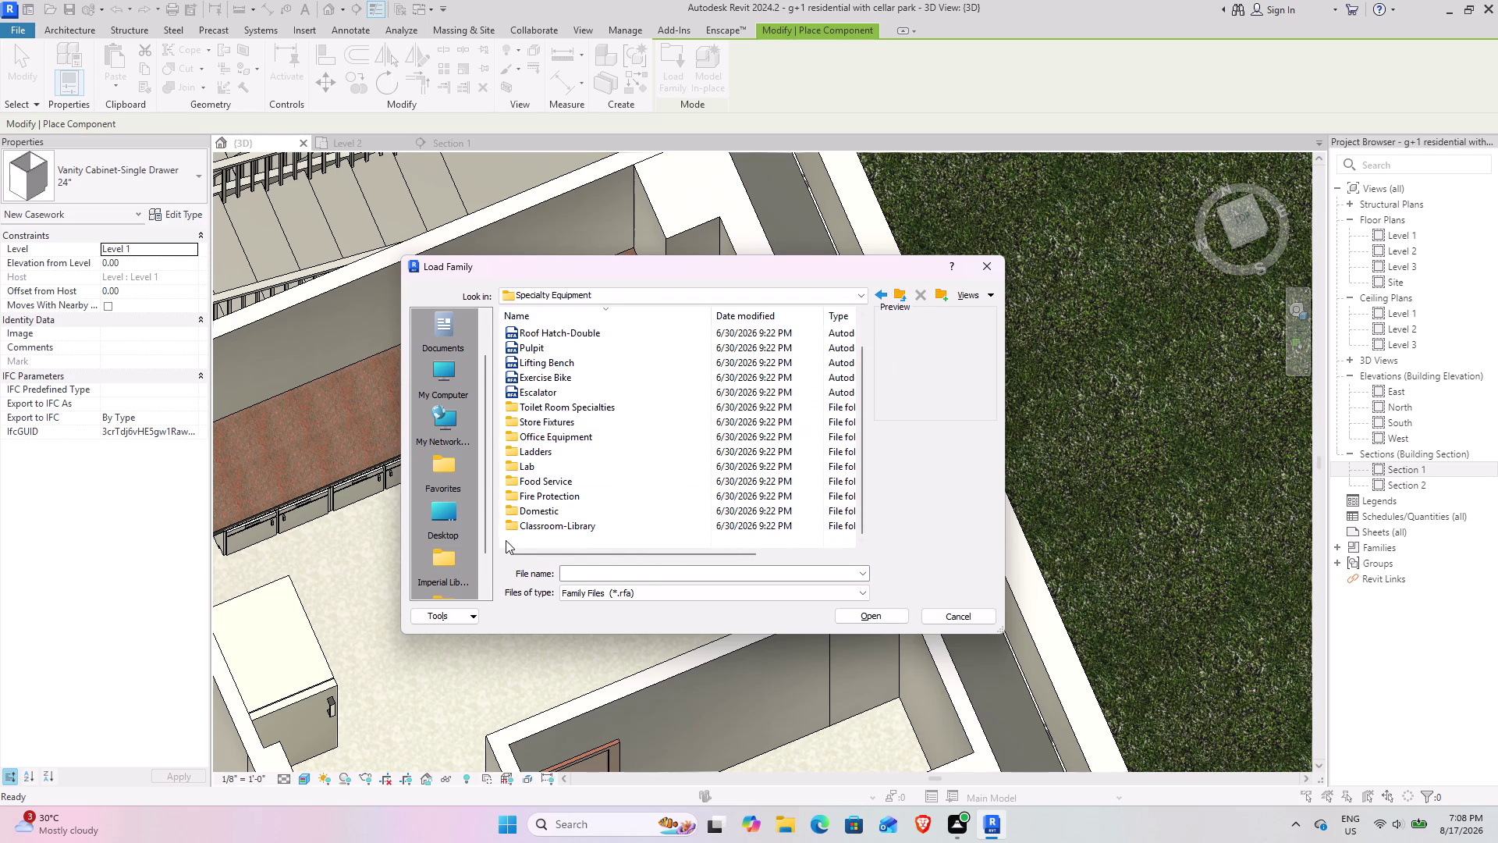
Browse the Domestic folder, then back out to the US library and open Casework.
double_click(552, 511)
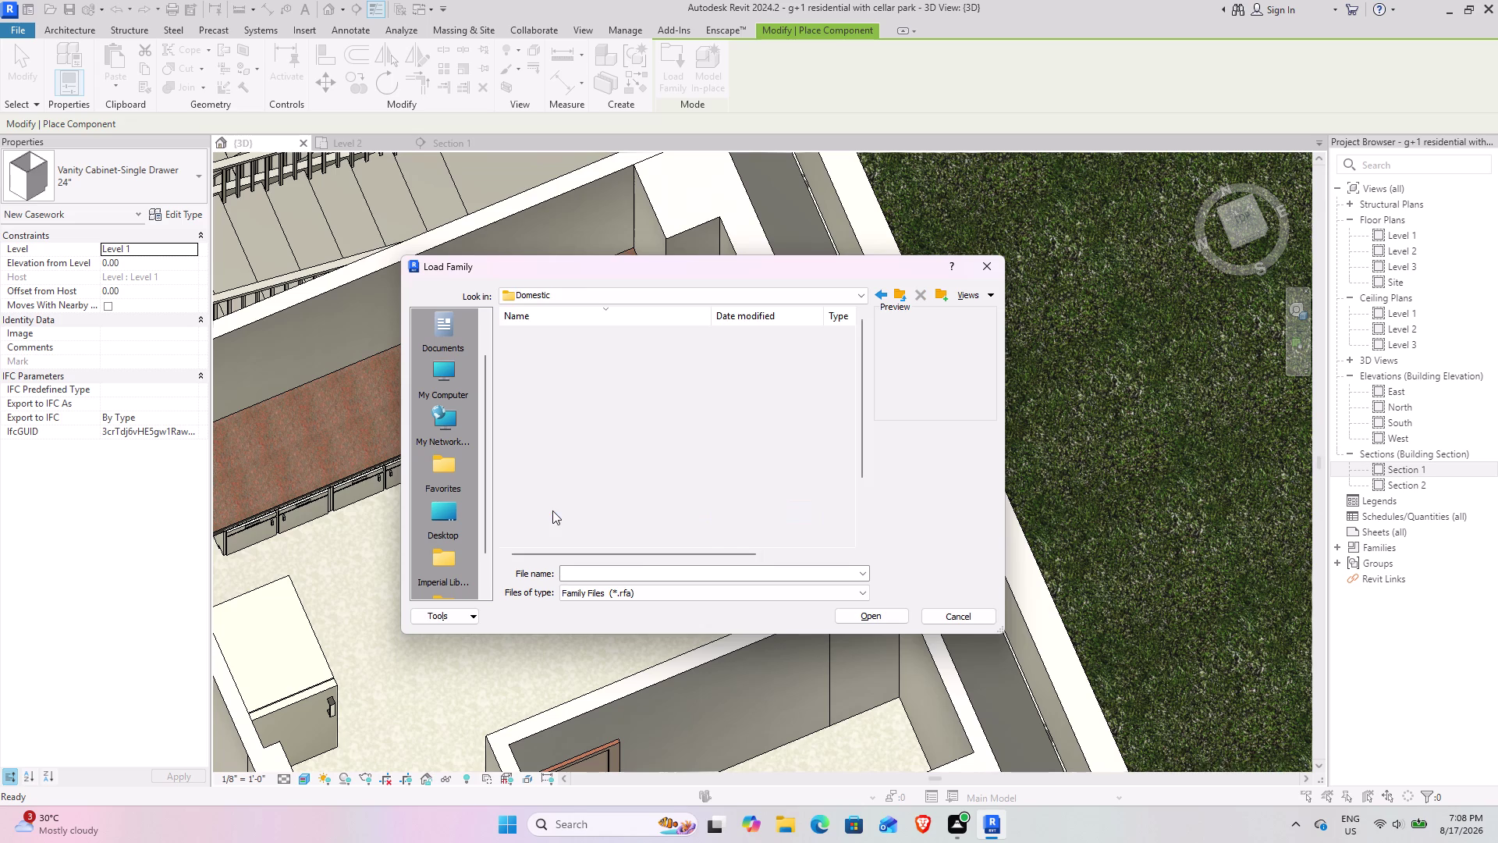
scroll(up, 3)
scroll(up, 3)
scroll(up, 3)
scroll(down, 3)
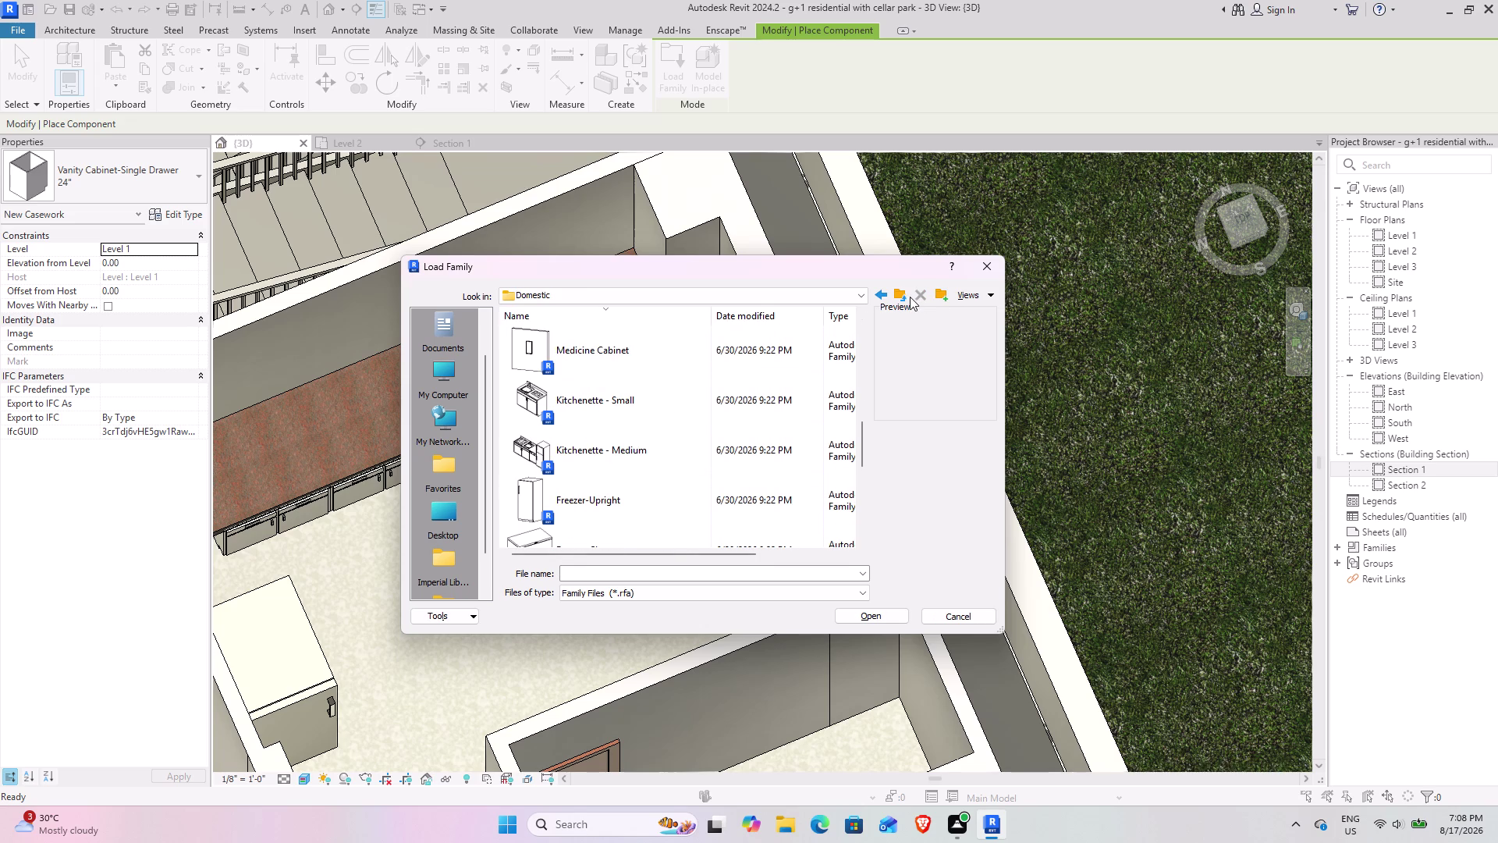
click(904, 294)
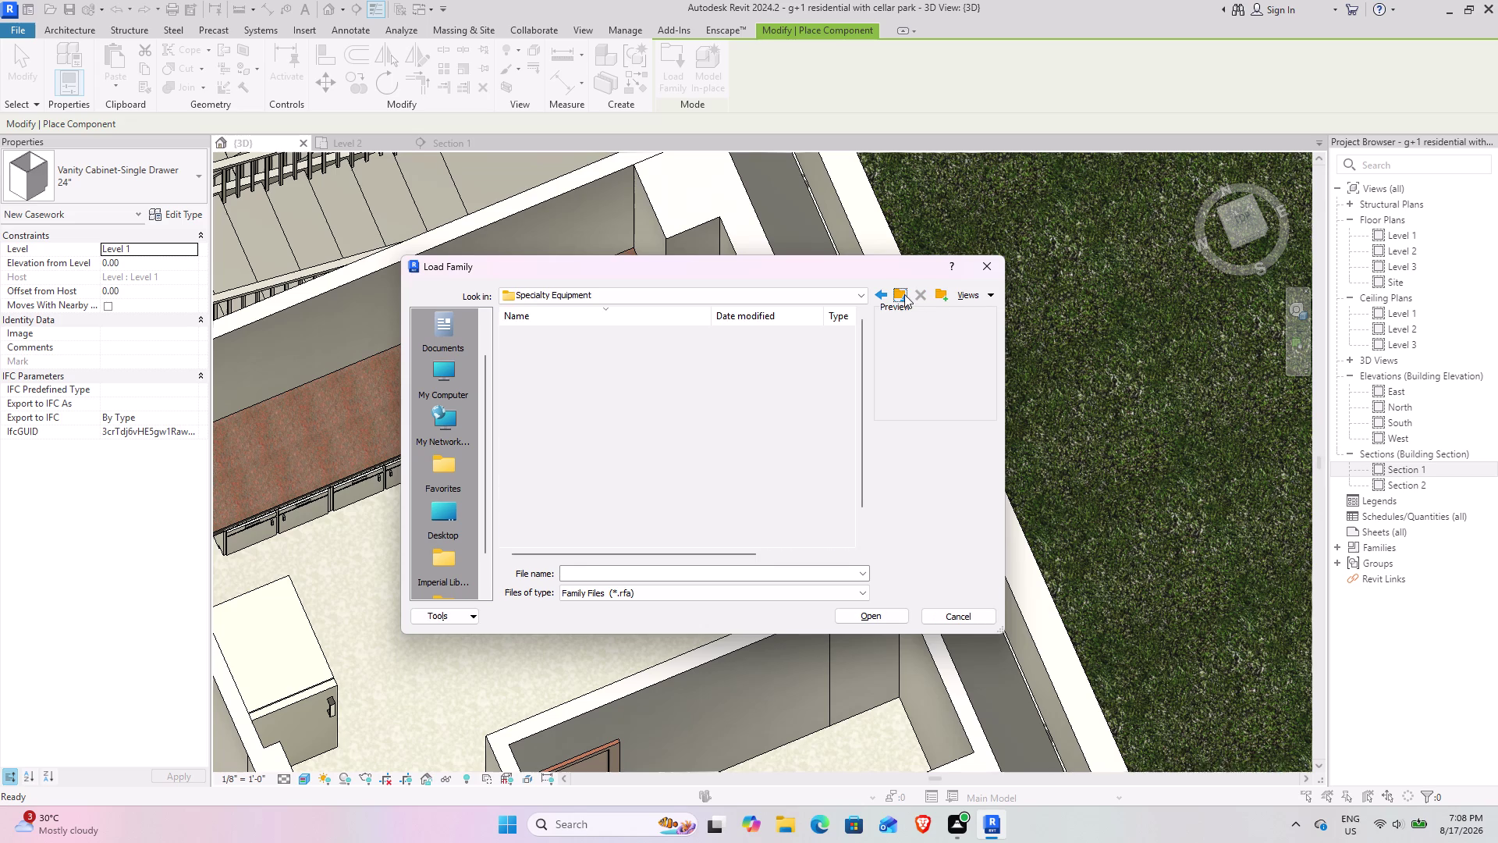
click(904, 295)
scroll(down, 3)
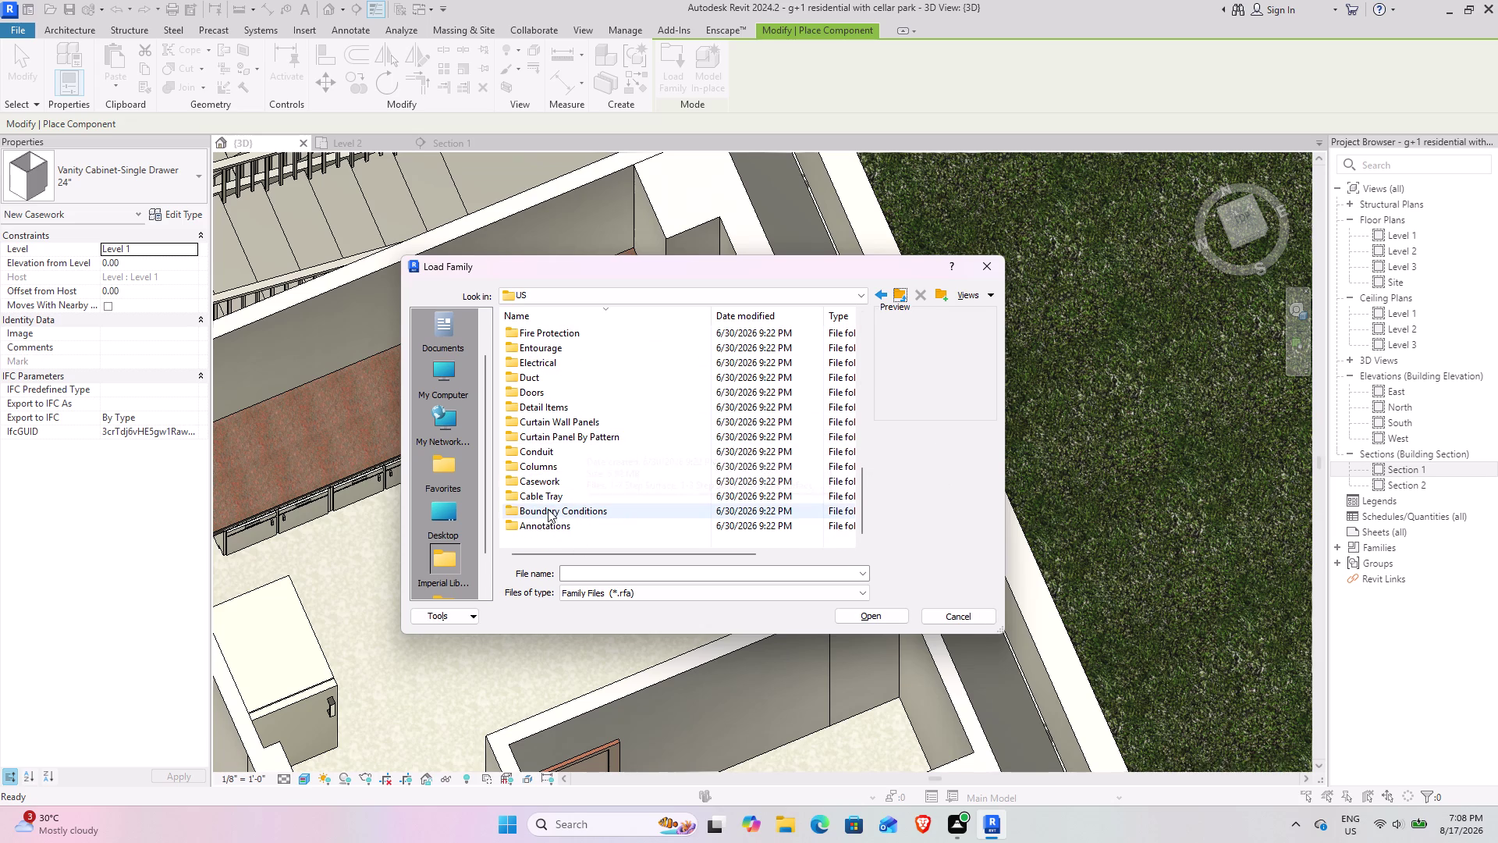
double_click(578, 480)
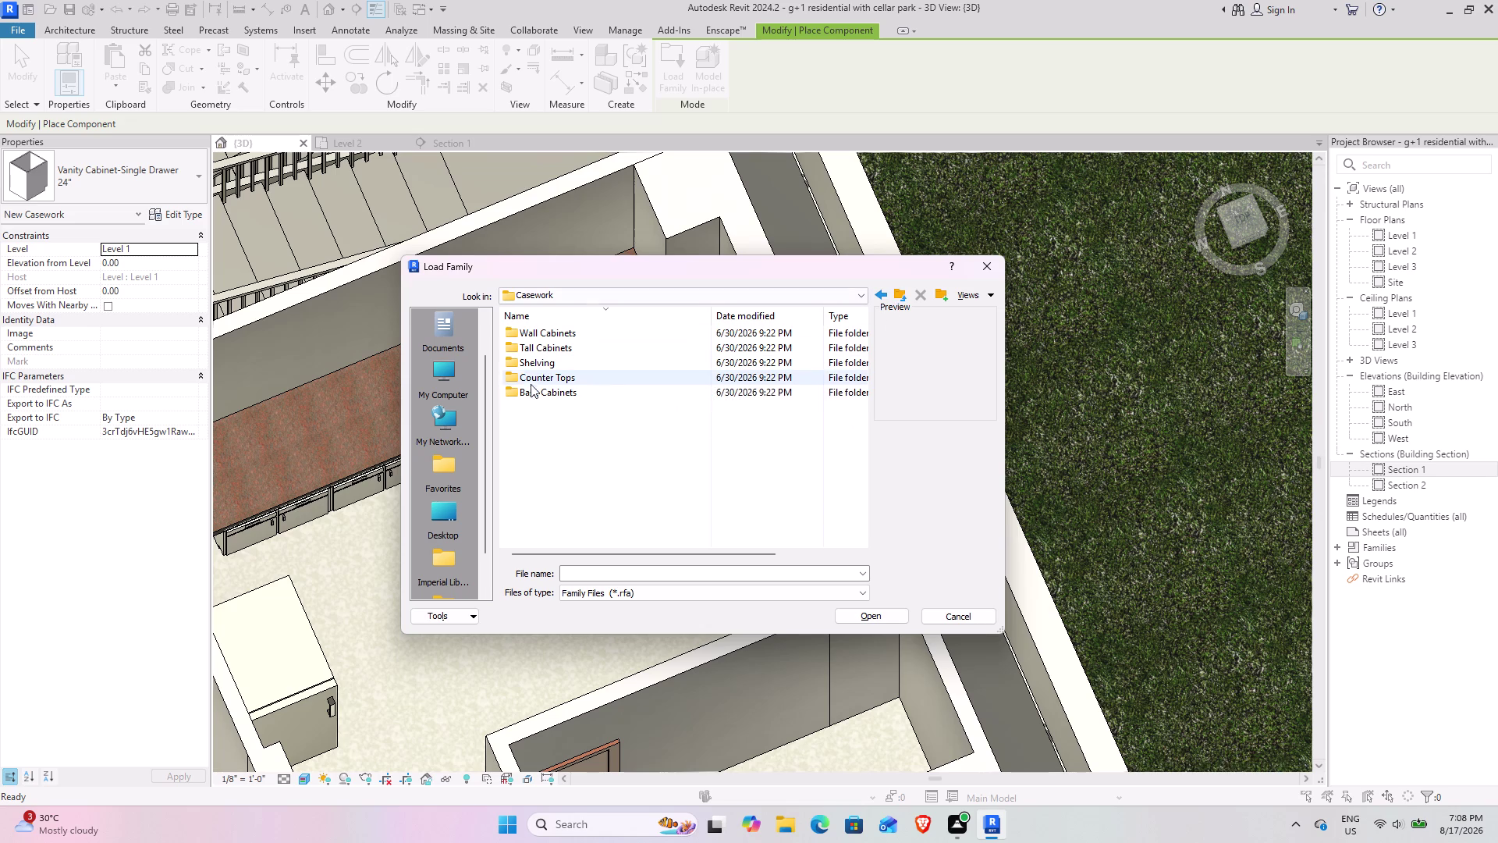
Look through the Counter Tops families and return to the Casework folder.
double_click(576, 382)
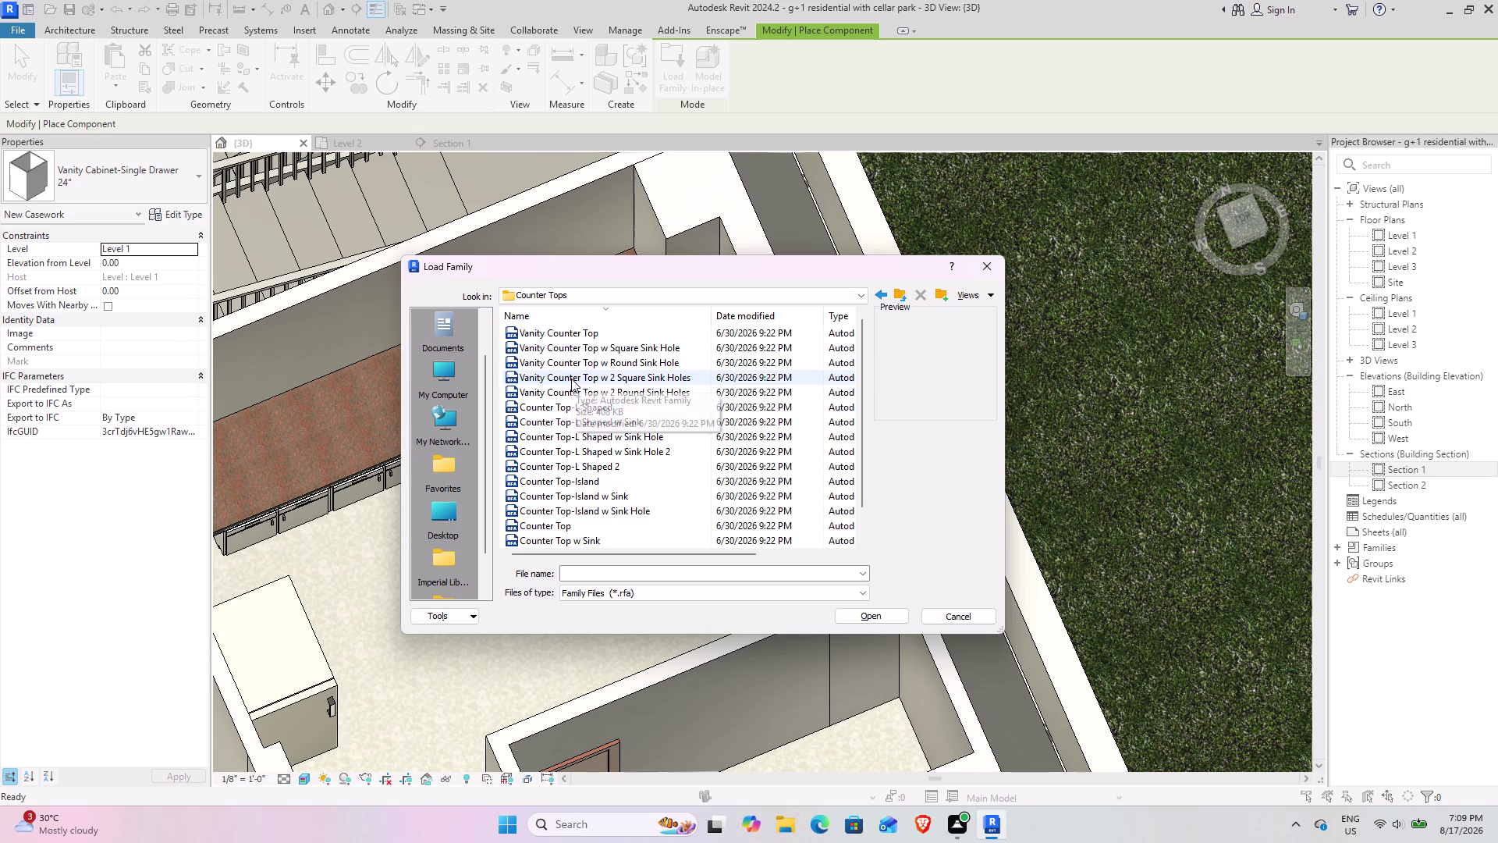
scroll(up, 3)
scroll(up, 3)
scroll(up, 3)
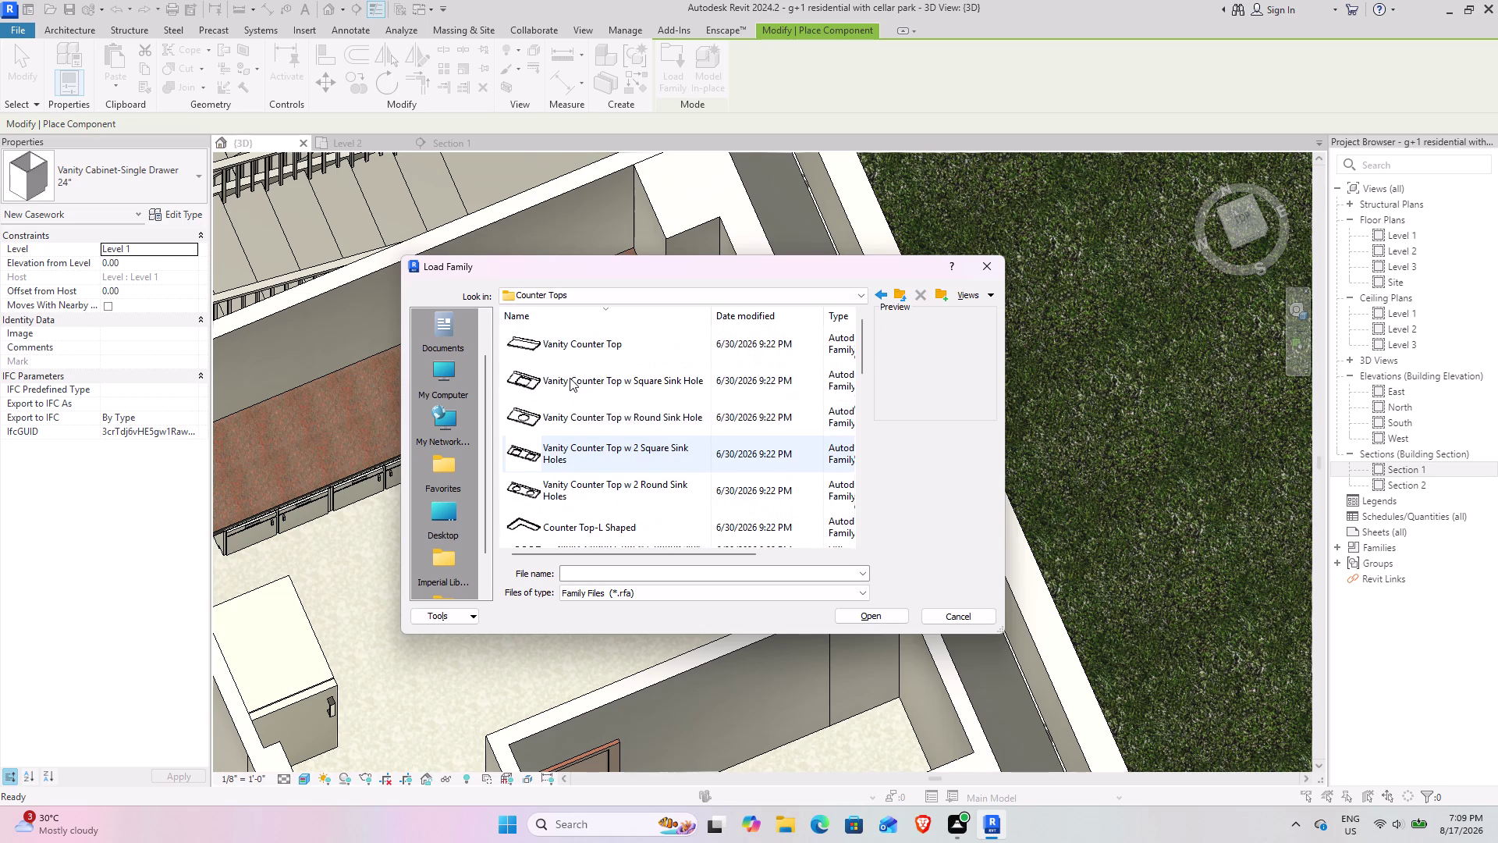
scroll(down, 3)
scroll(down, 3)
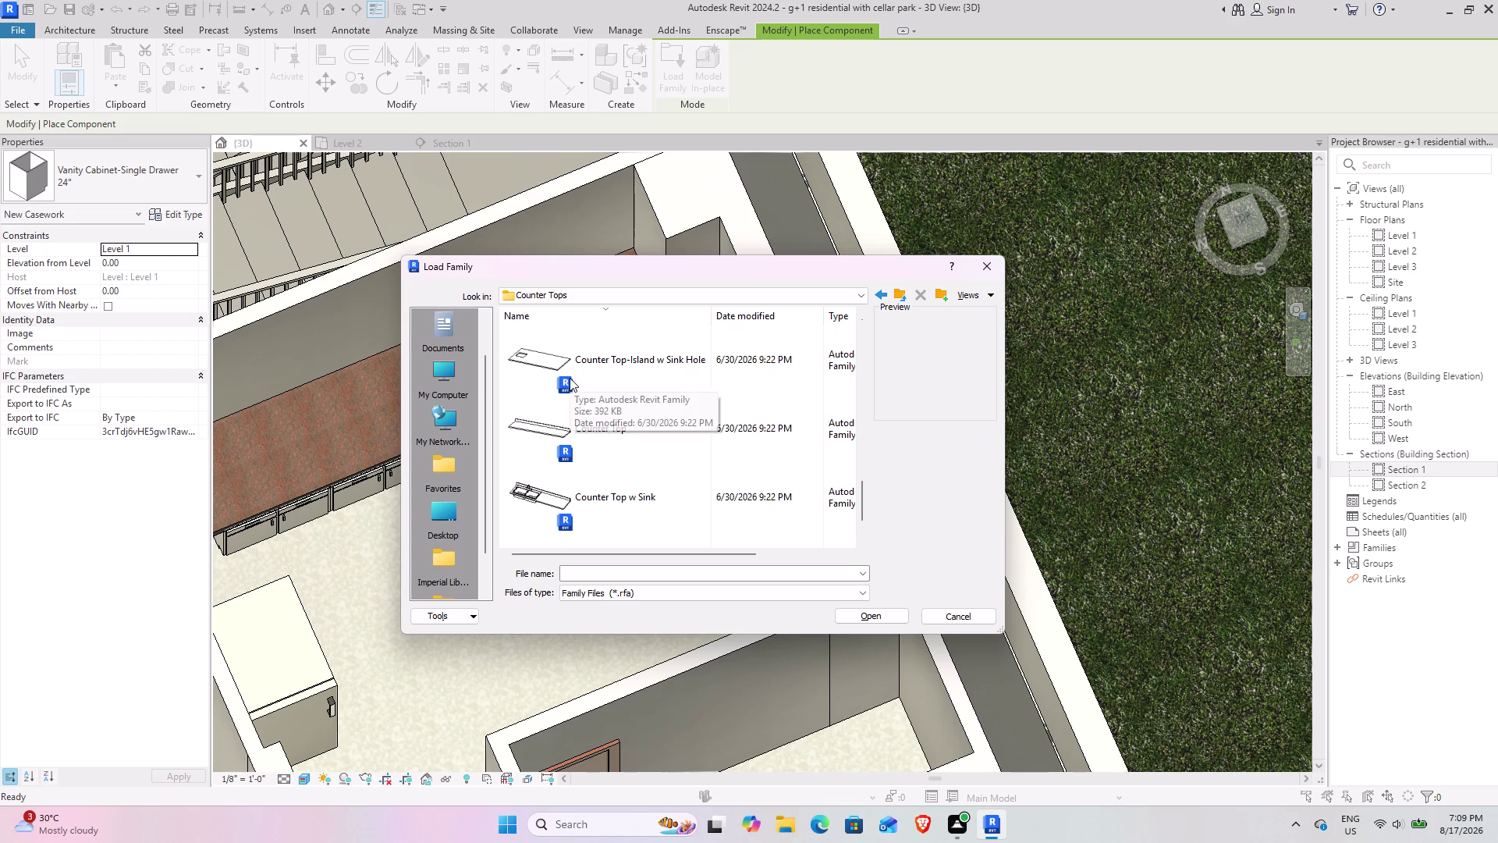
scroll(down, 3)
scroll(down, 3)
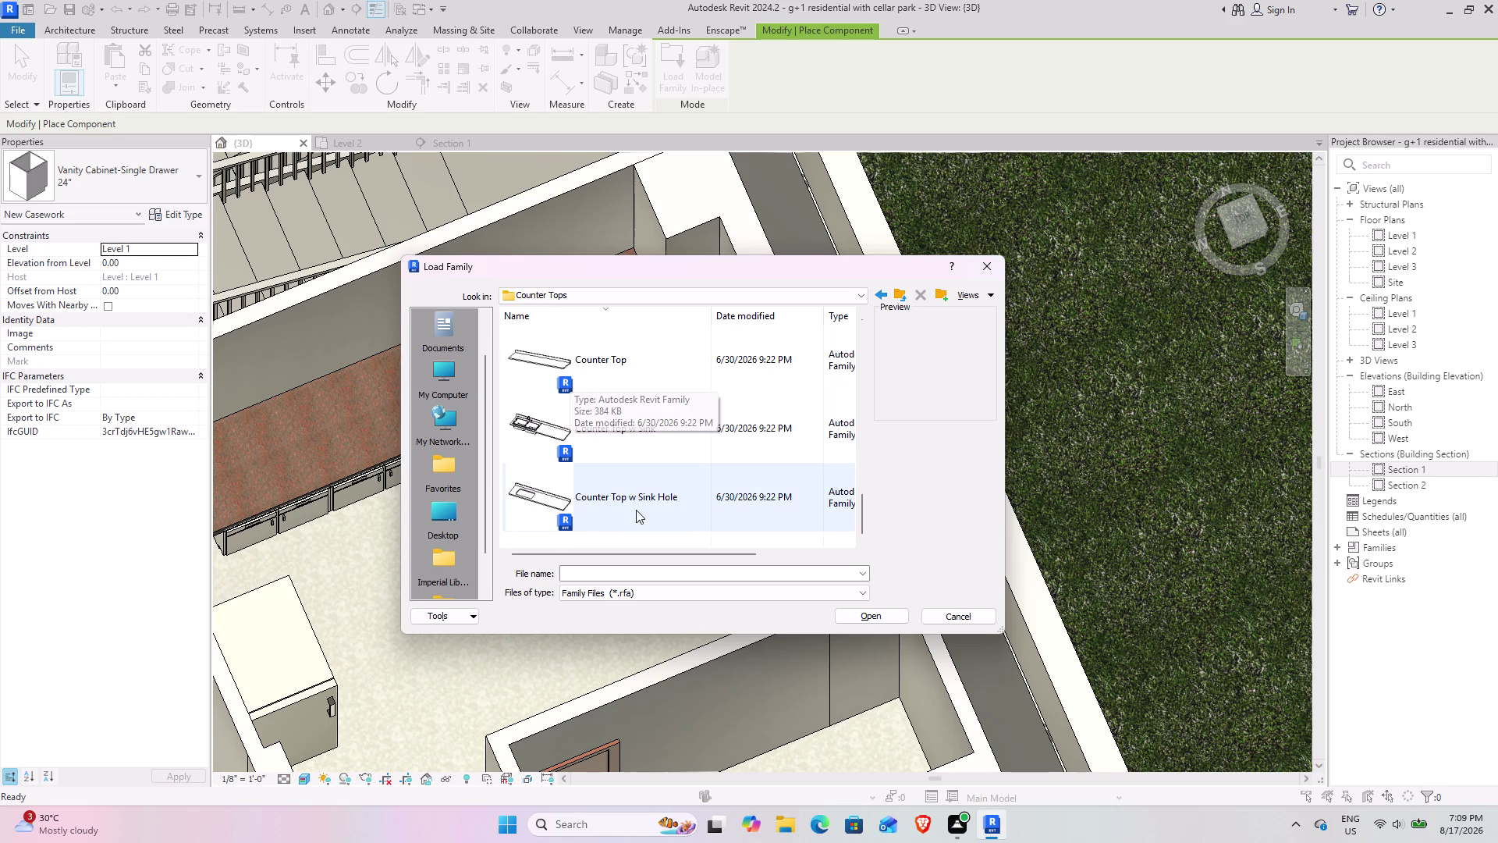
scroll(up, 3)
click(906, 287)
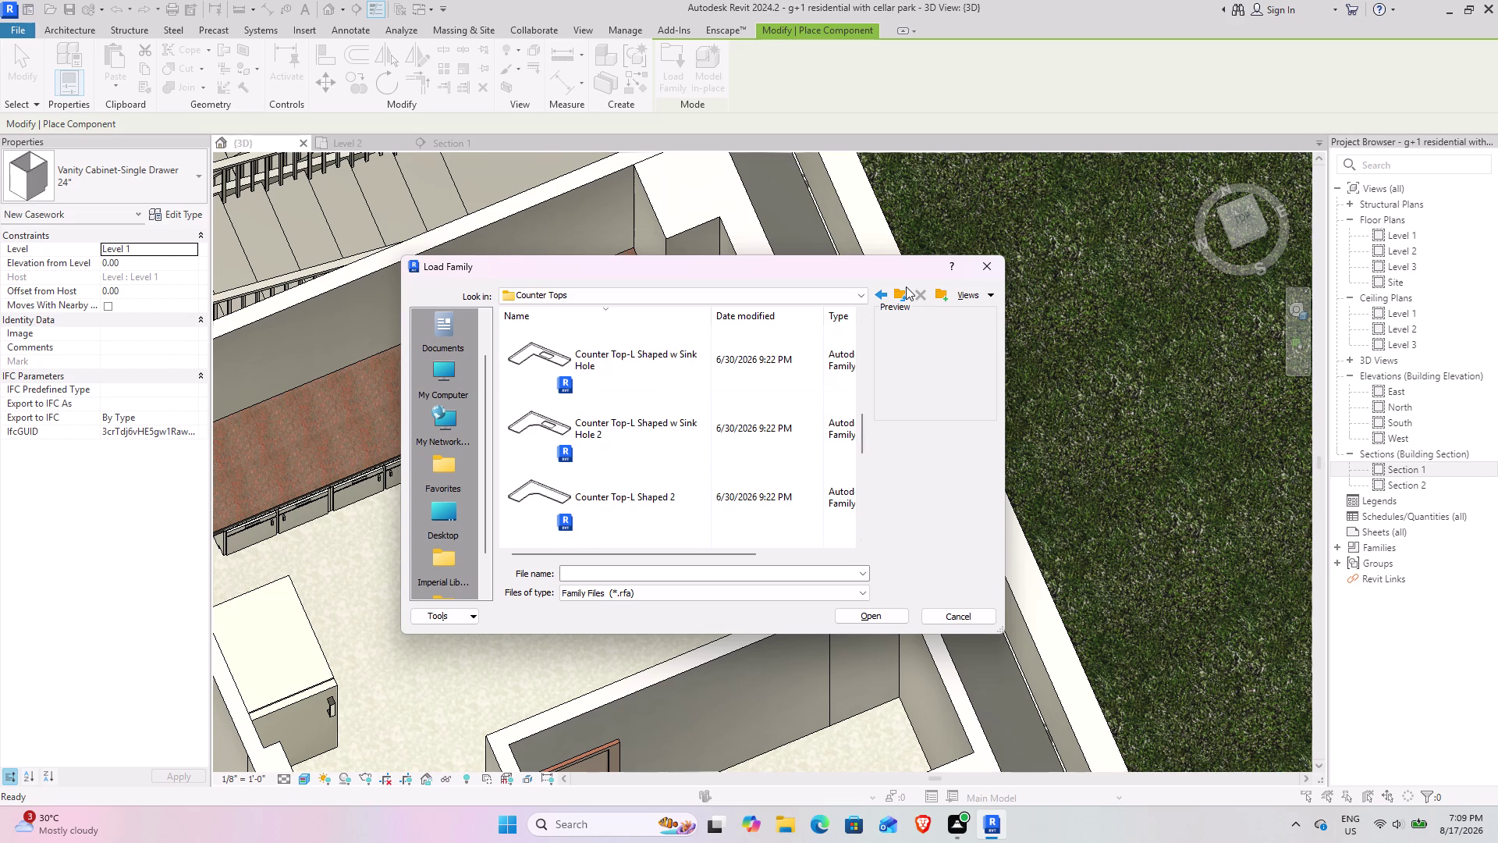
click(895, 291)
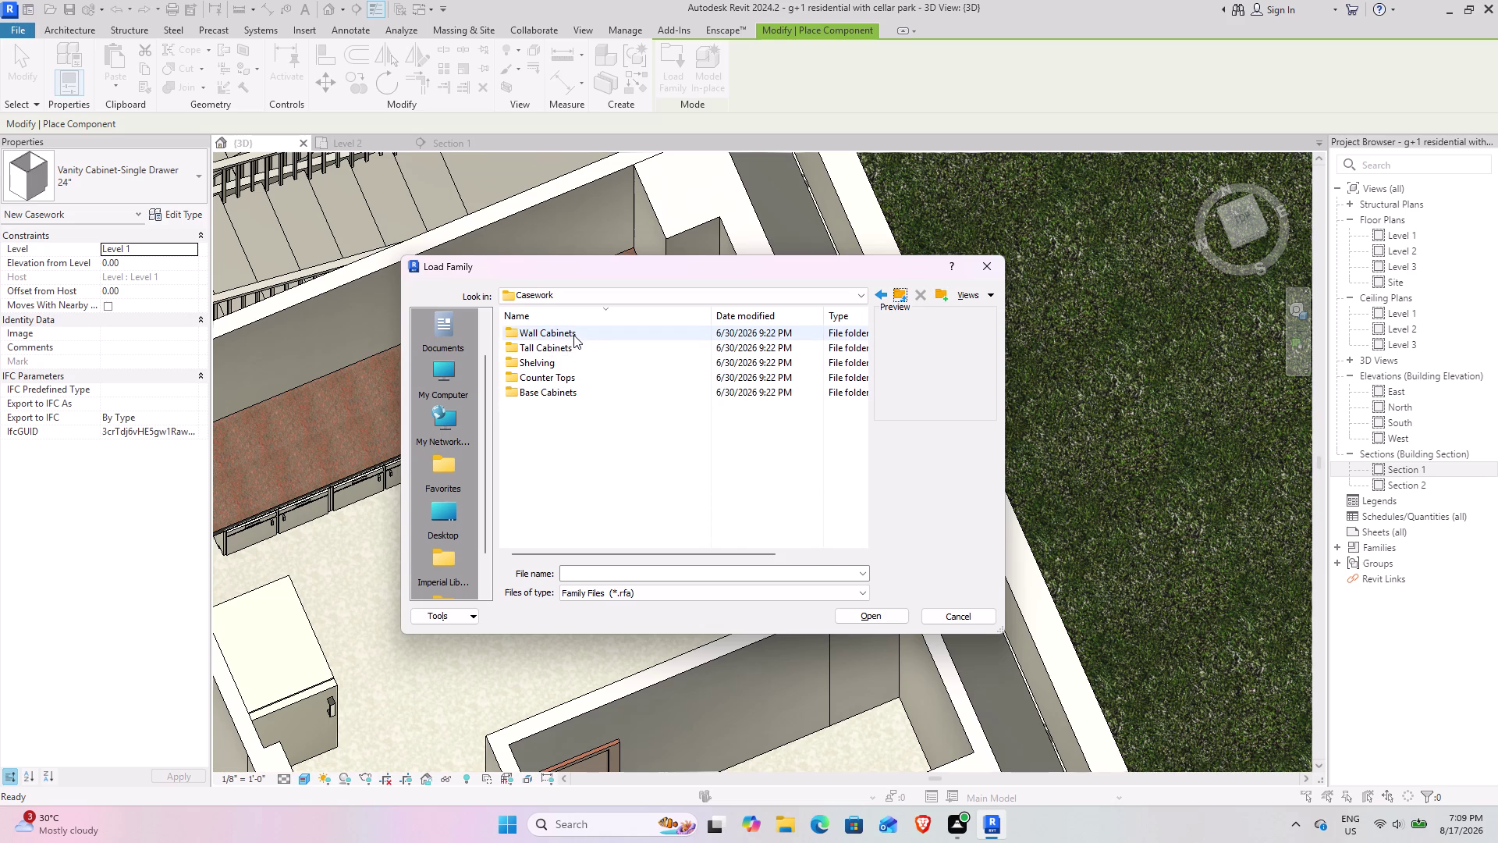
Look through the Tall Cabinets families and return to the Casework folder.
double_click(580, 342)
scroll(up, 3)
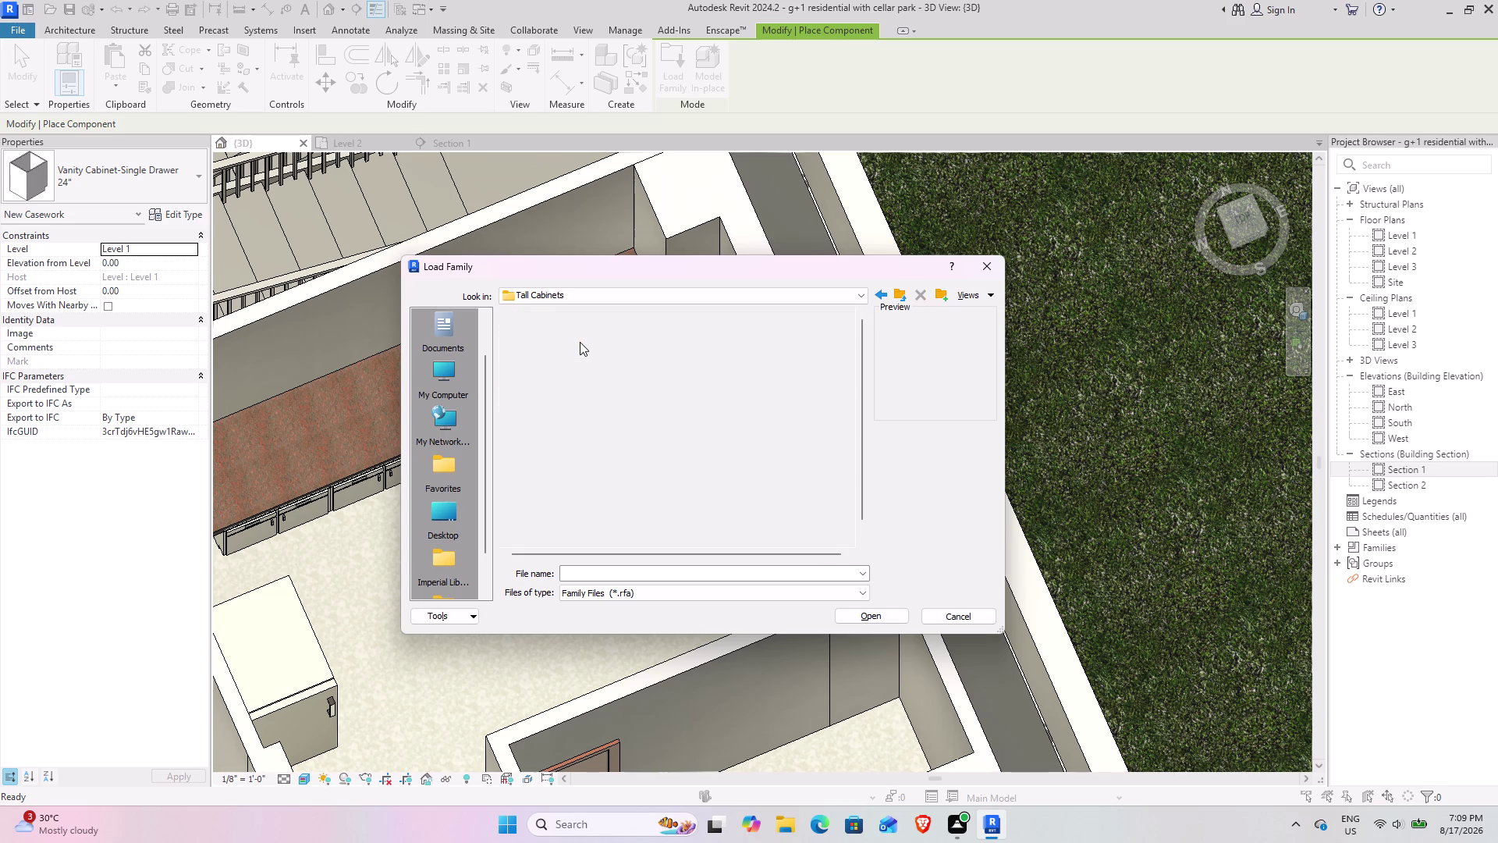
scroll(up, 3)
scroll(down, 3)
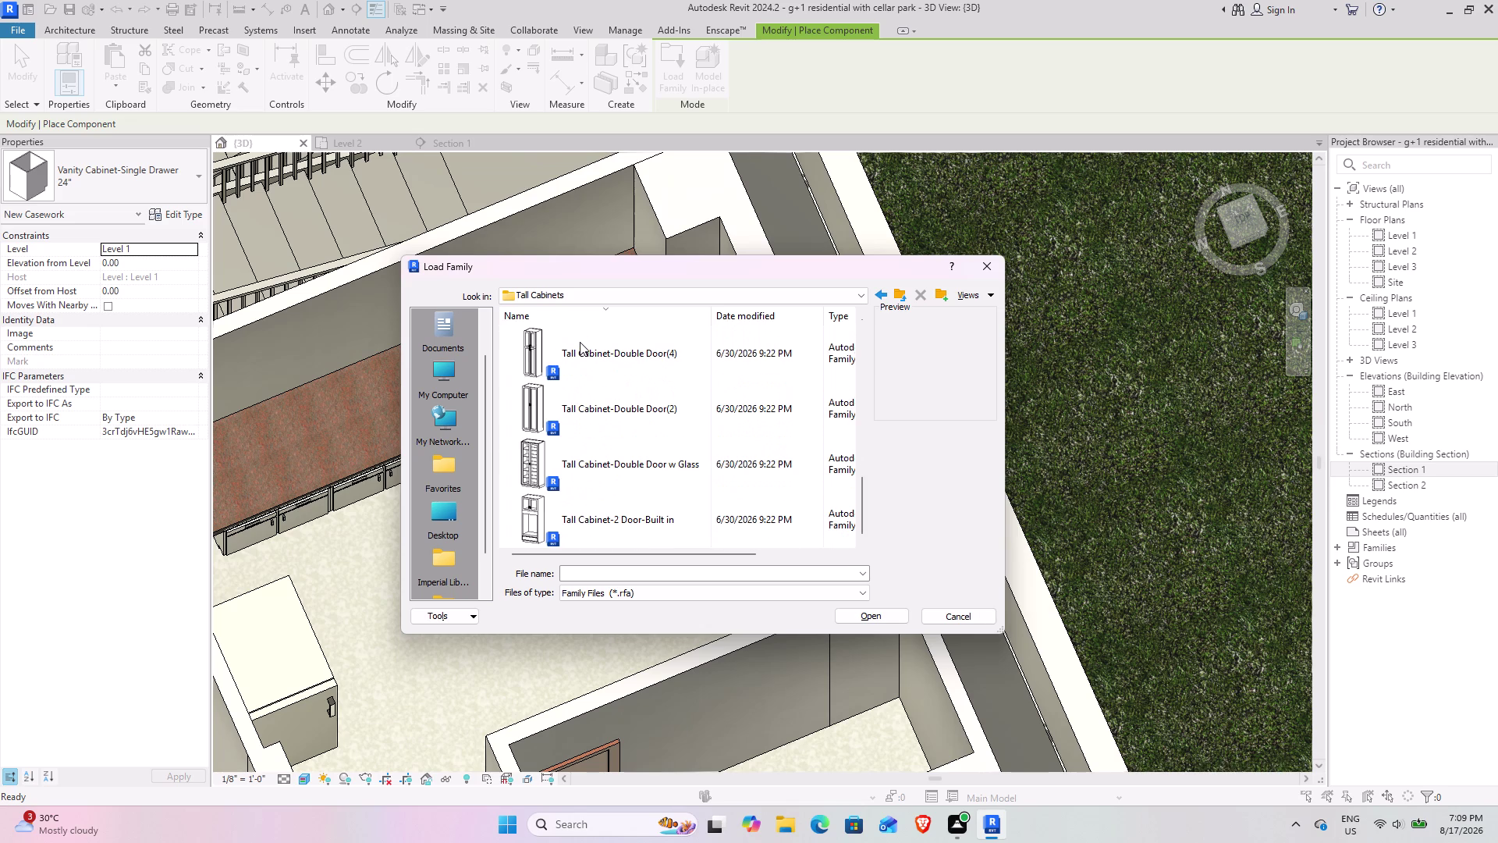
scroll(down, 3)
scroll(down, 3)
click(897, 290)
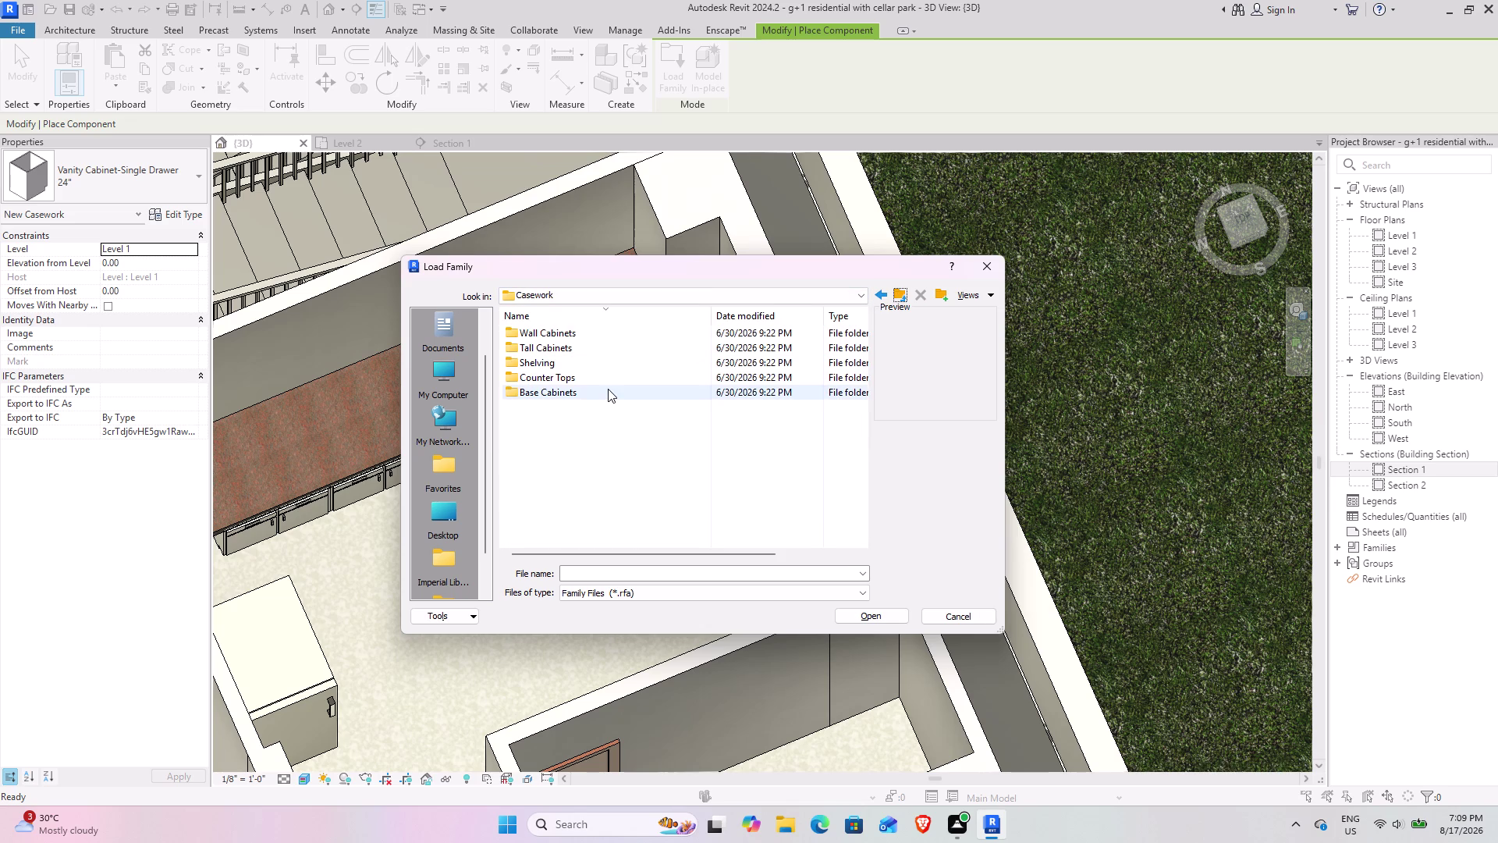
Review the Base Cabinets families and go back to Casework.
double_click(608, 389)
scroll(down, 3)
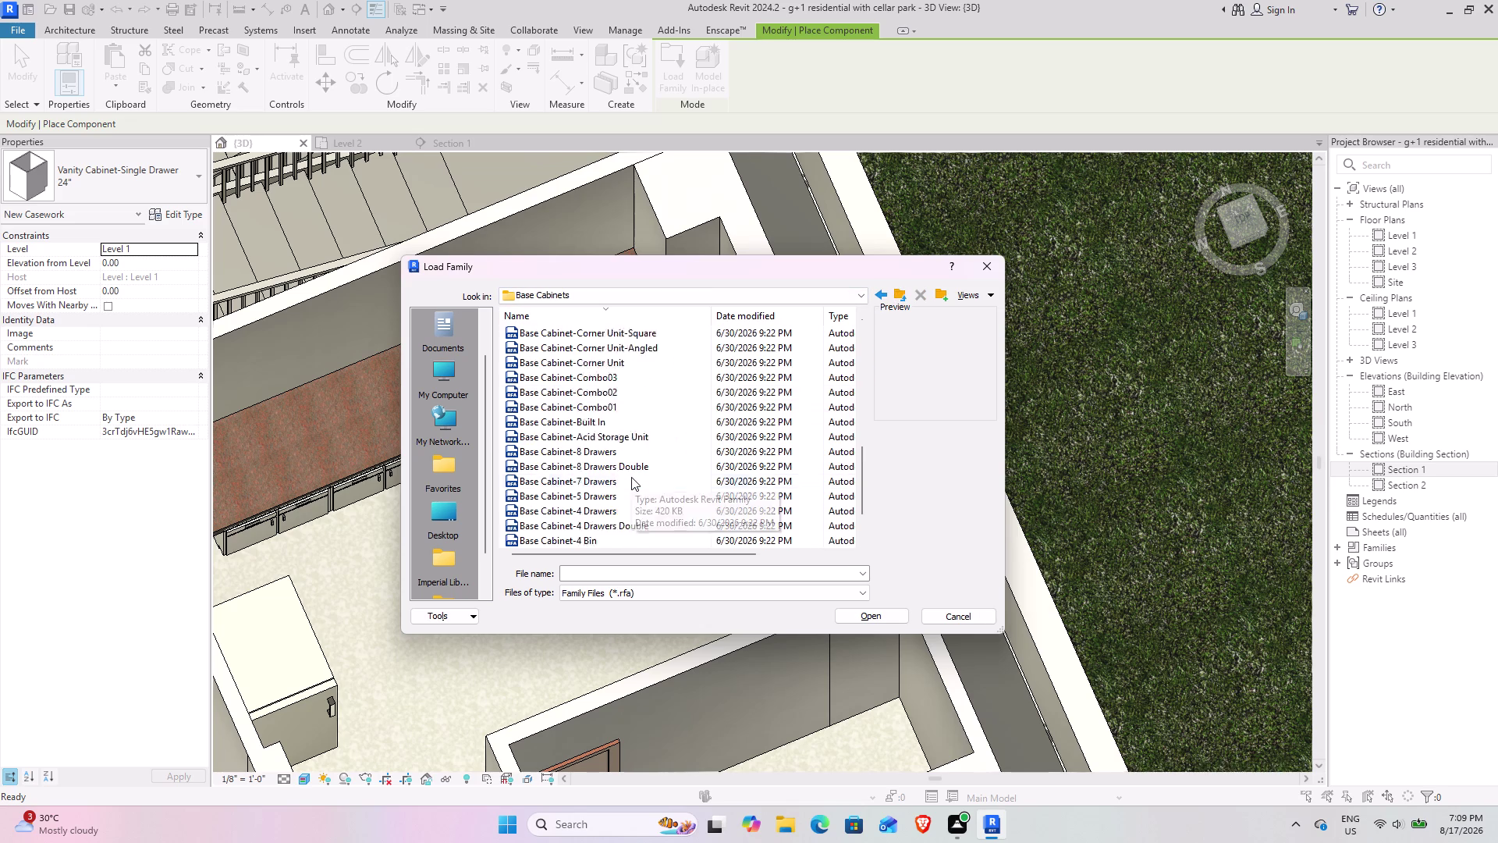
scroll(down, 3)
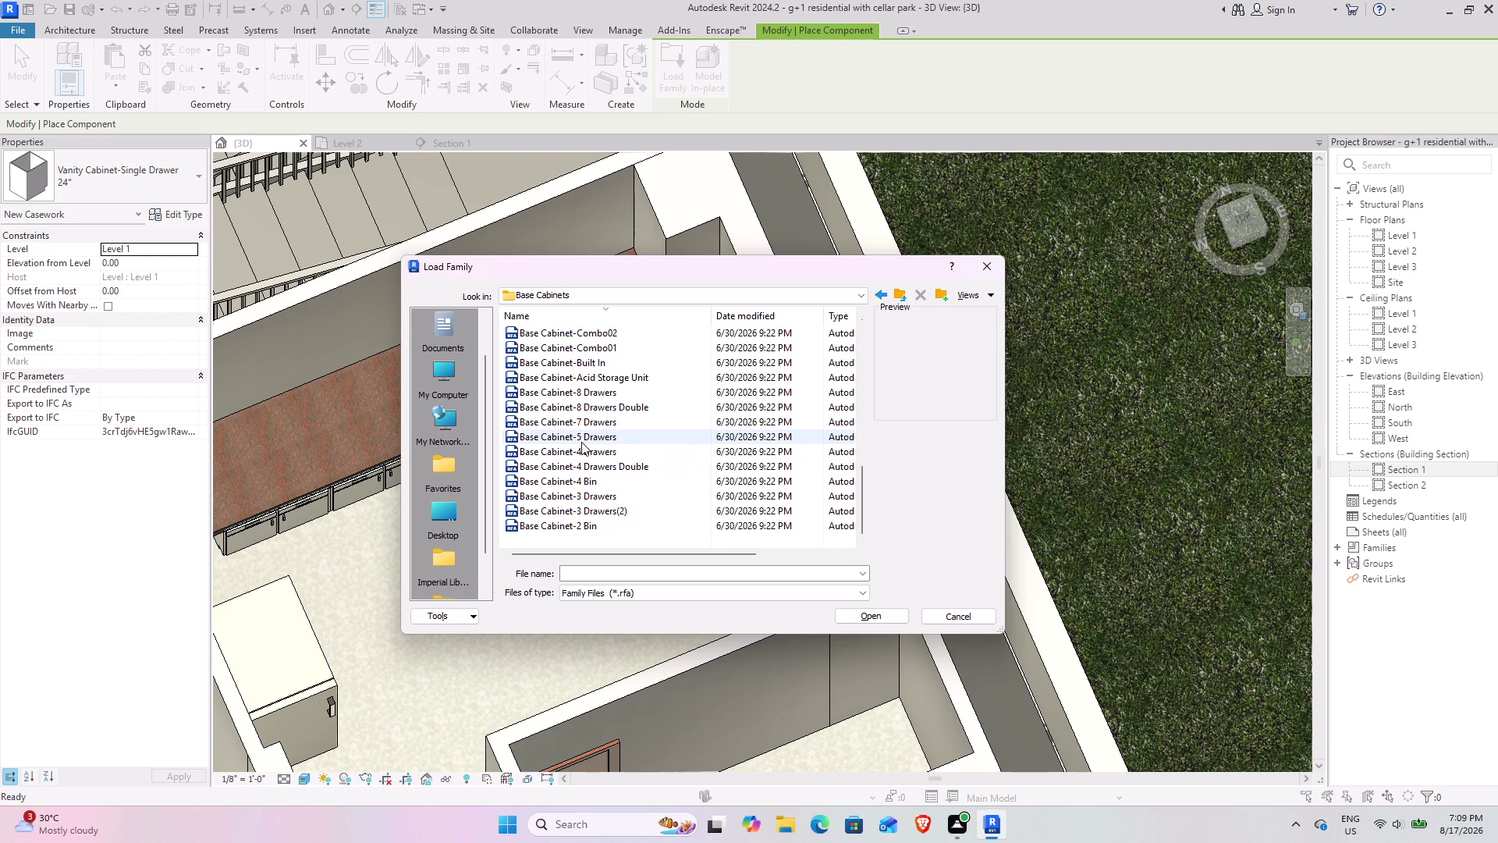
scroll(up, 3)
scroll(up, 3)
scroll(up, 3)
scroll(down, 3)
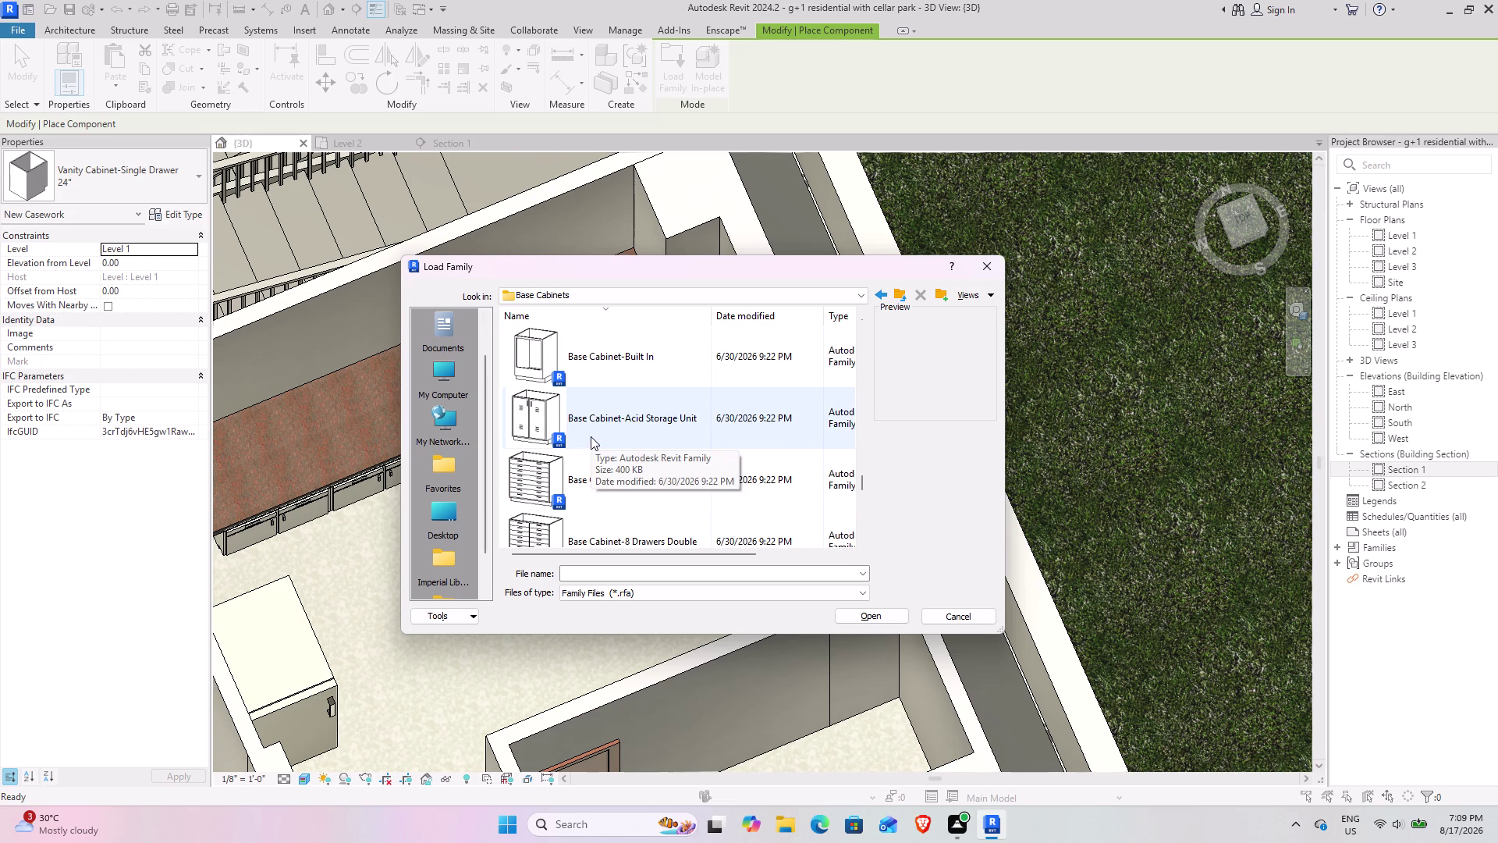
scroll(down, 3)
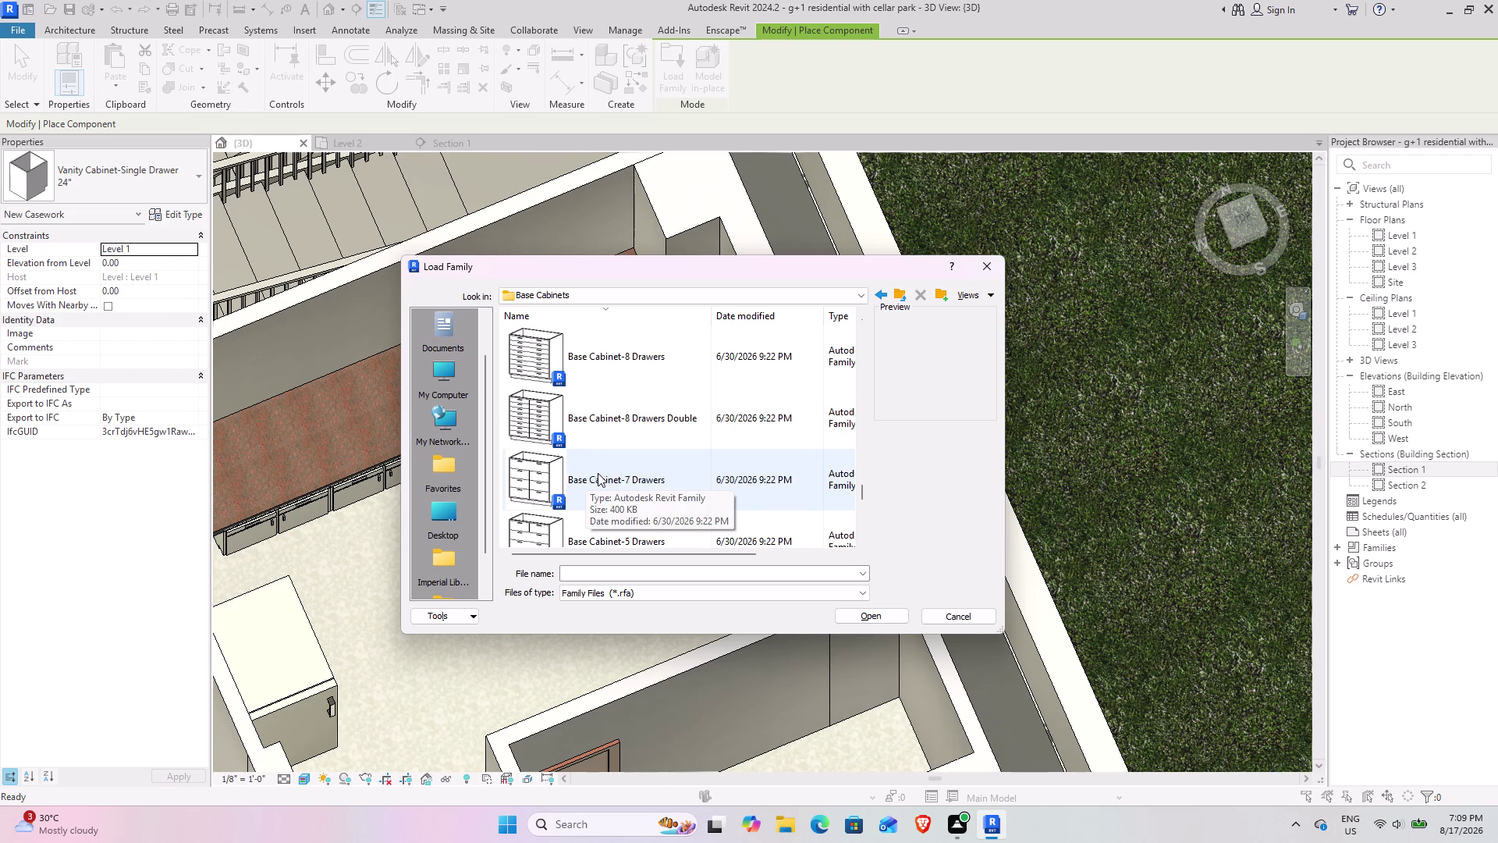
scroll(down, 3)
scroll(down, 3)
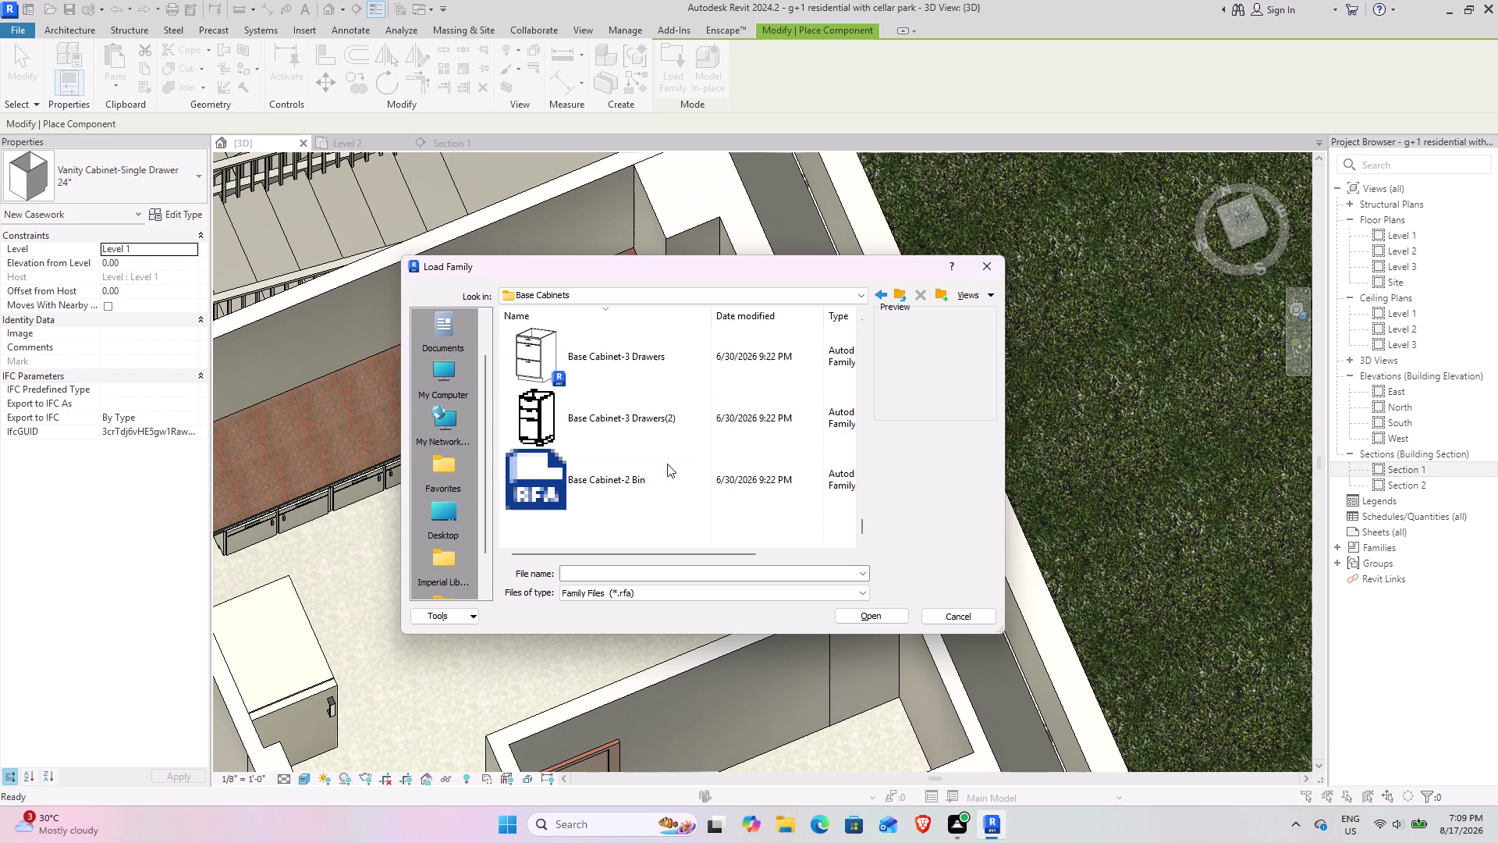
click(896, 292)
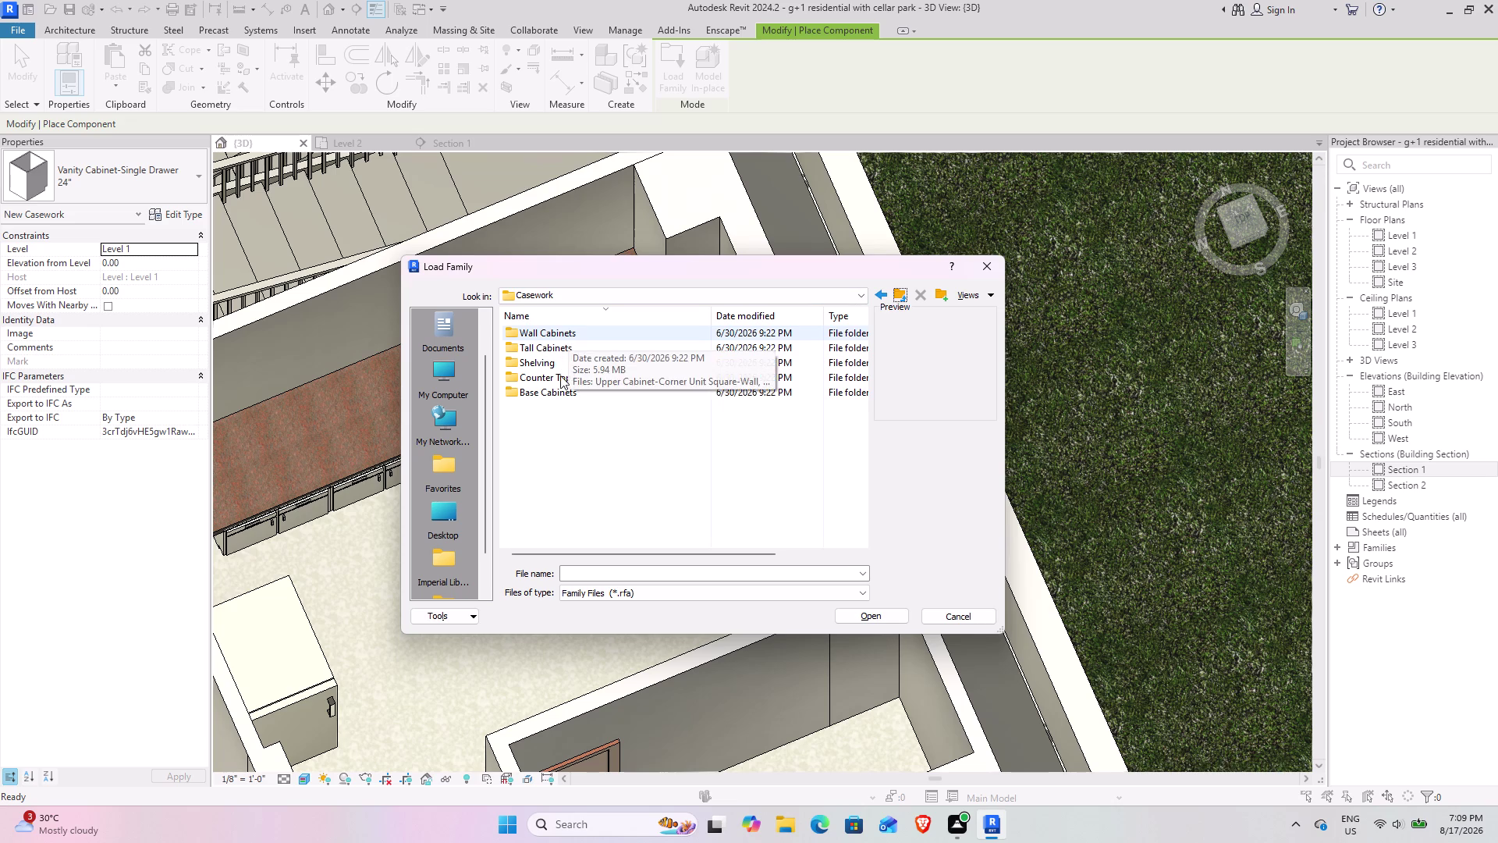
Review the Shelving families and go back to Casework.
double_click(547, 362)
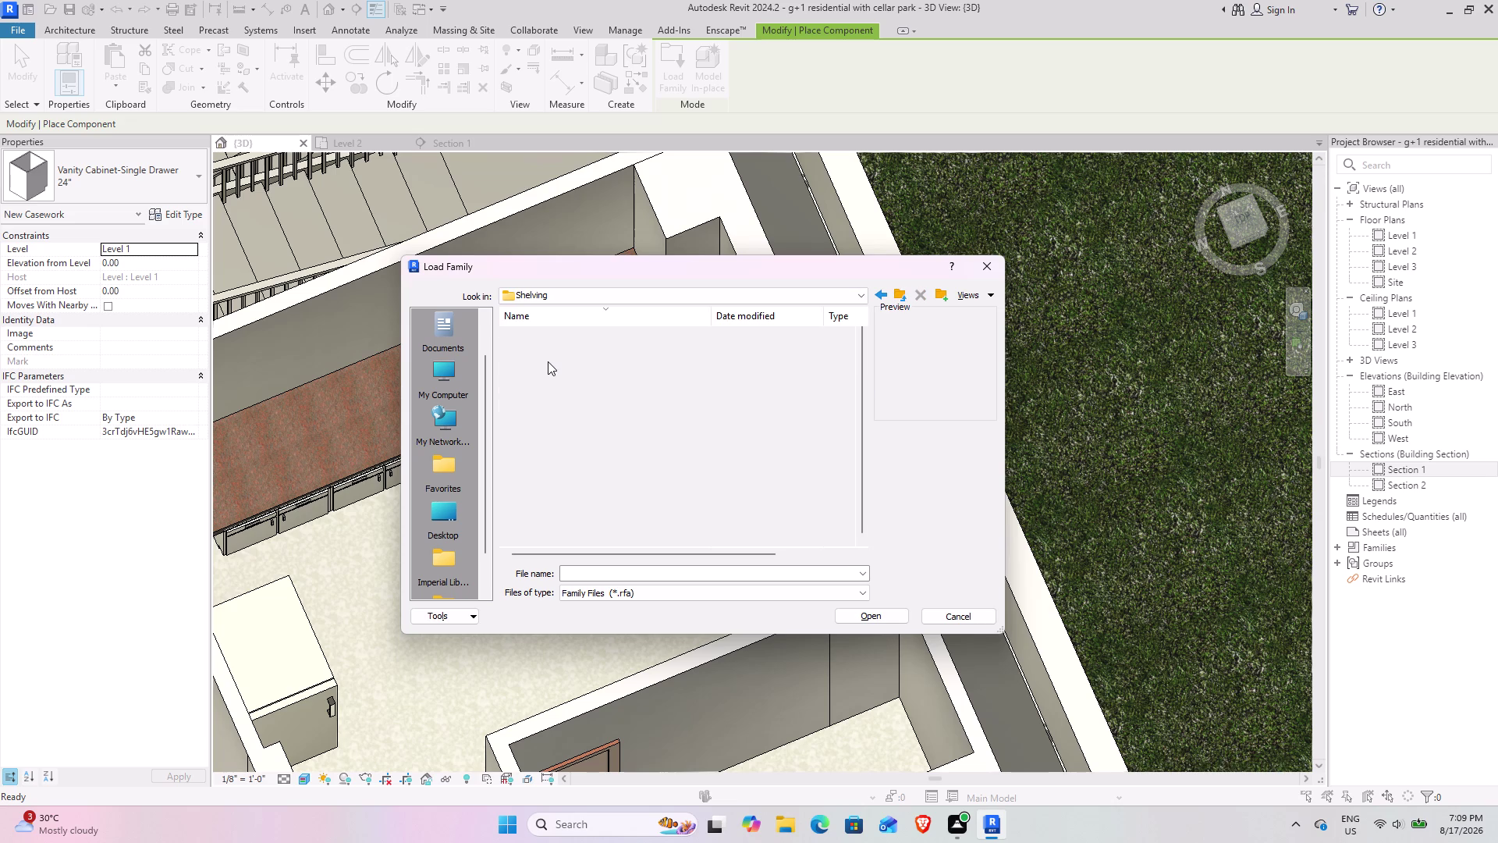
scroll(up, 3)
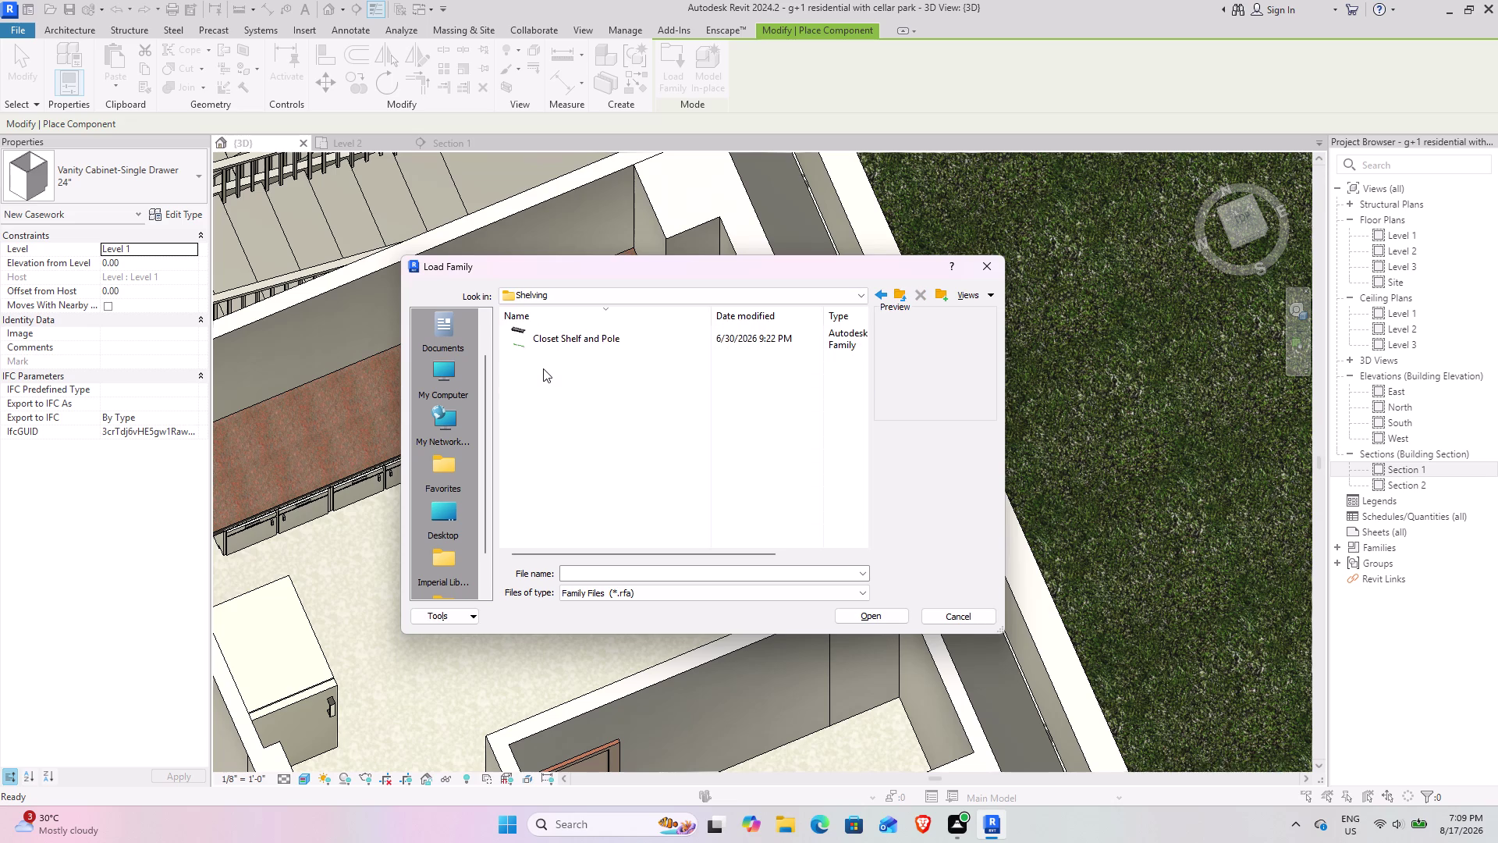
scroll(up, 3)
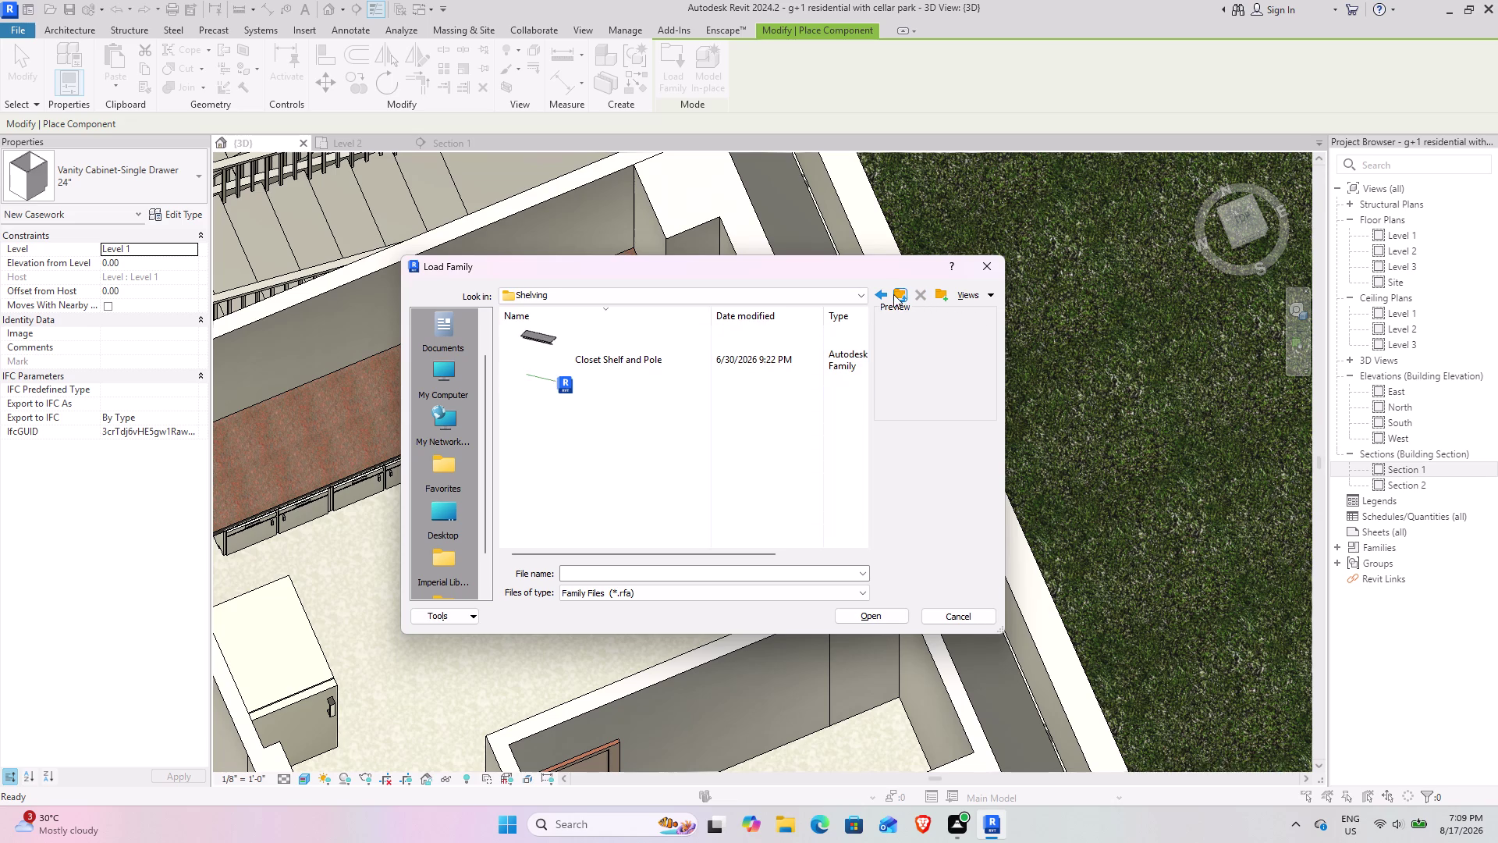
click(893, 294)
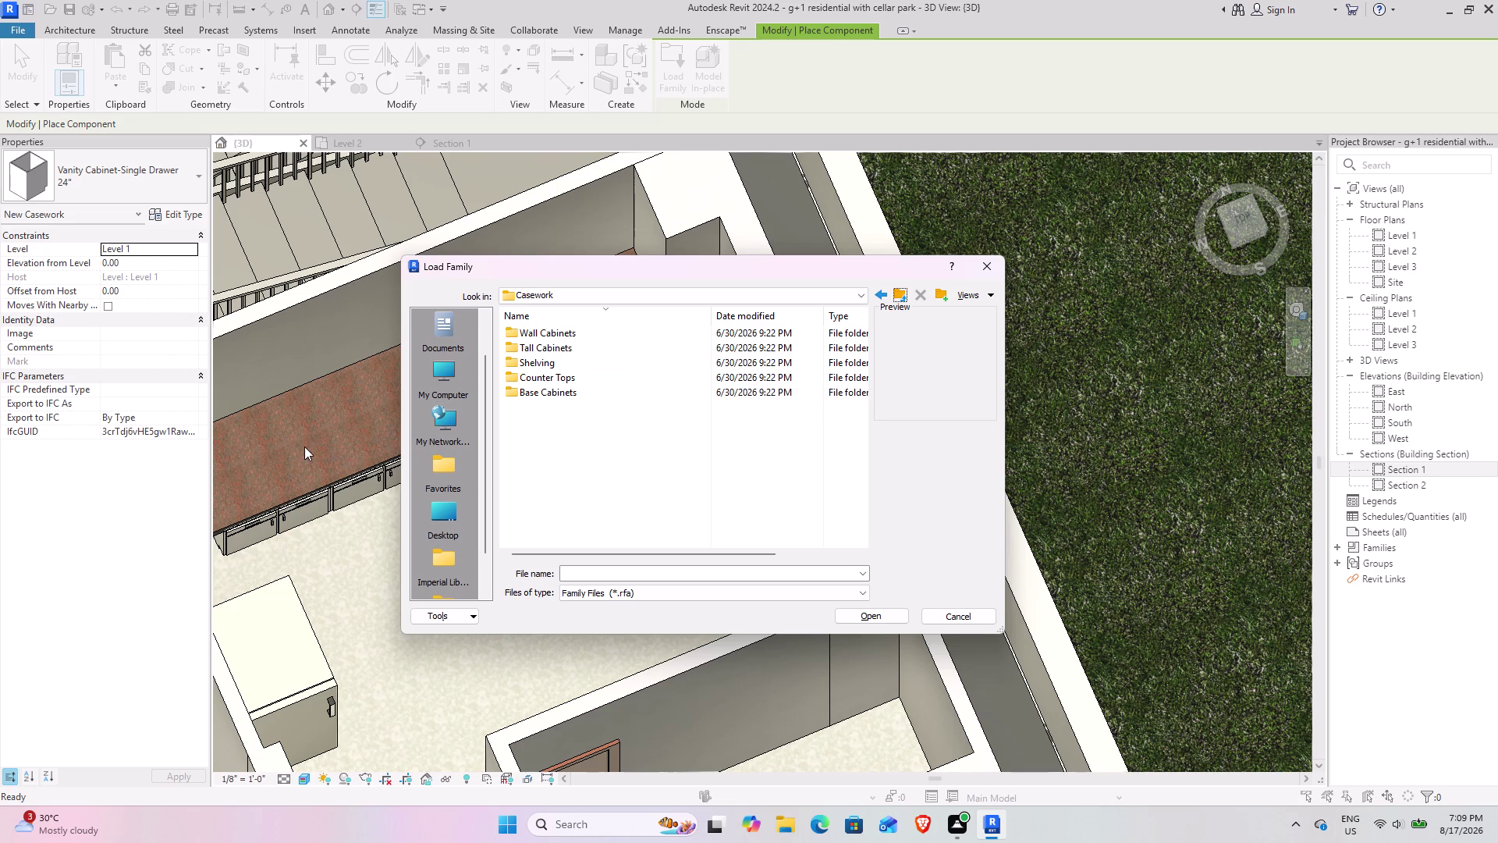
click(330, 521)
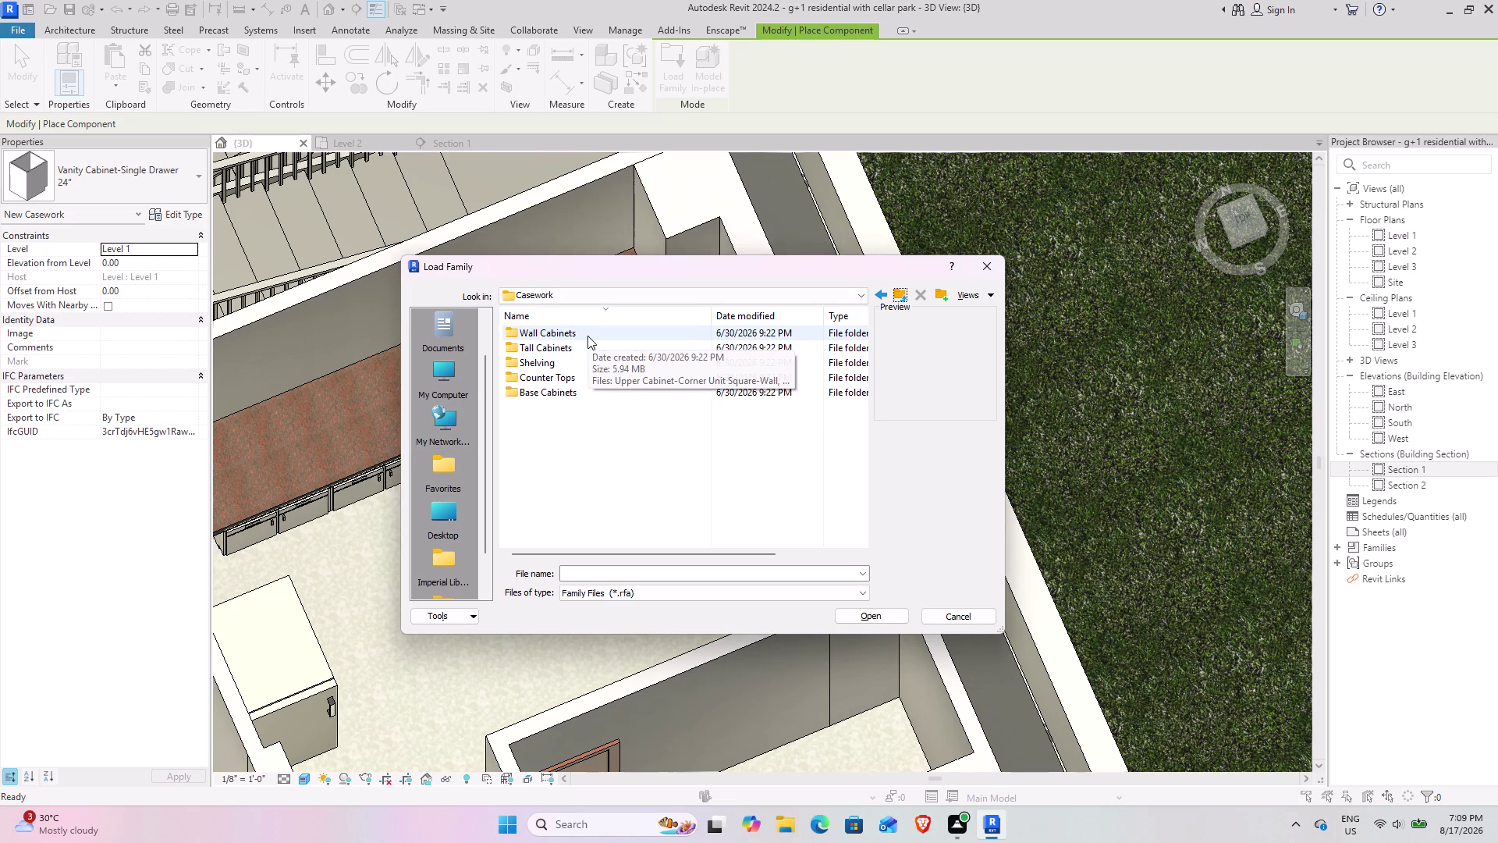
Review the Tall Cabinets families, then cancel the Load Family dialog without loading.
double_click(553, 353)
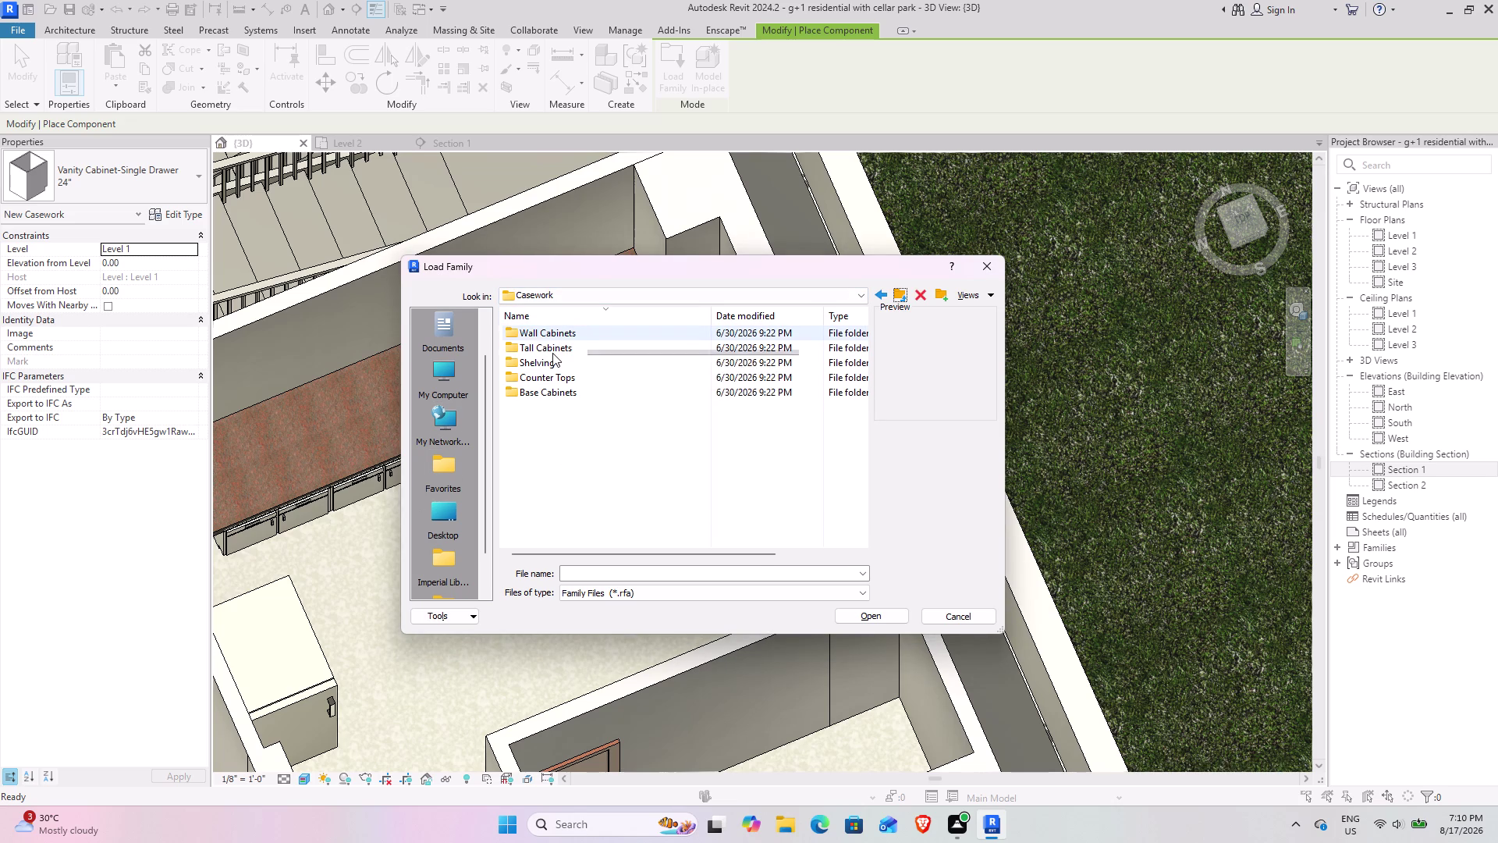
scroll(up, 3)
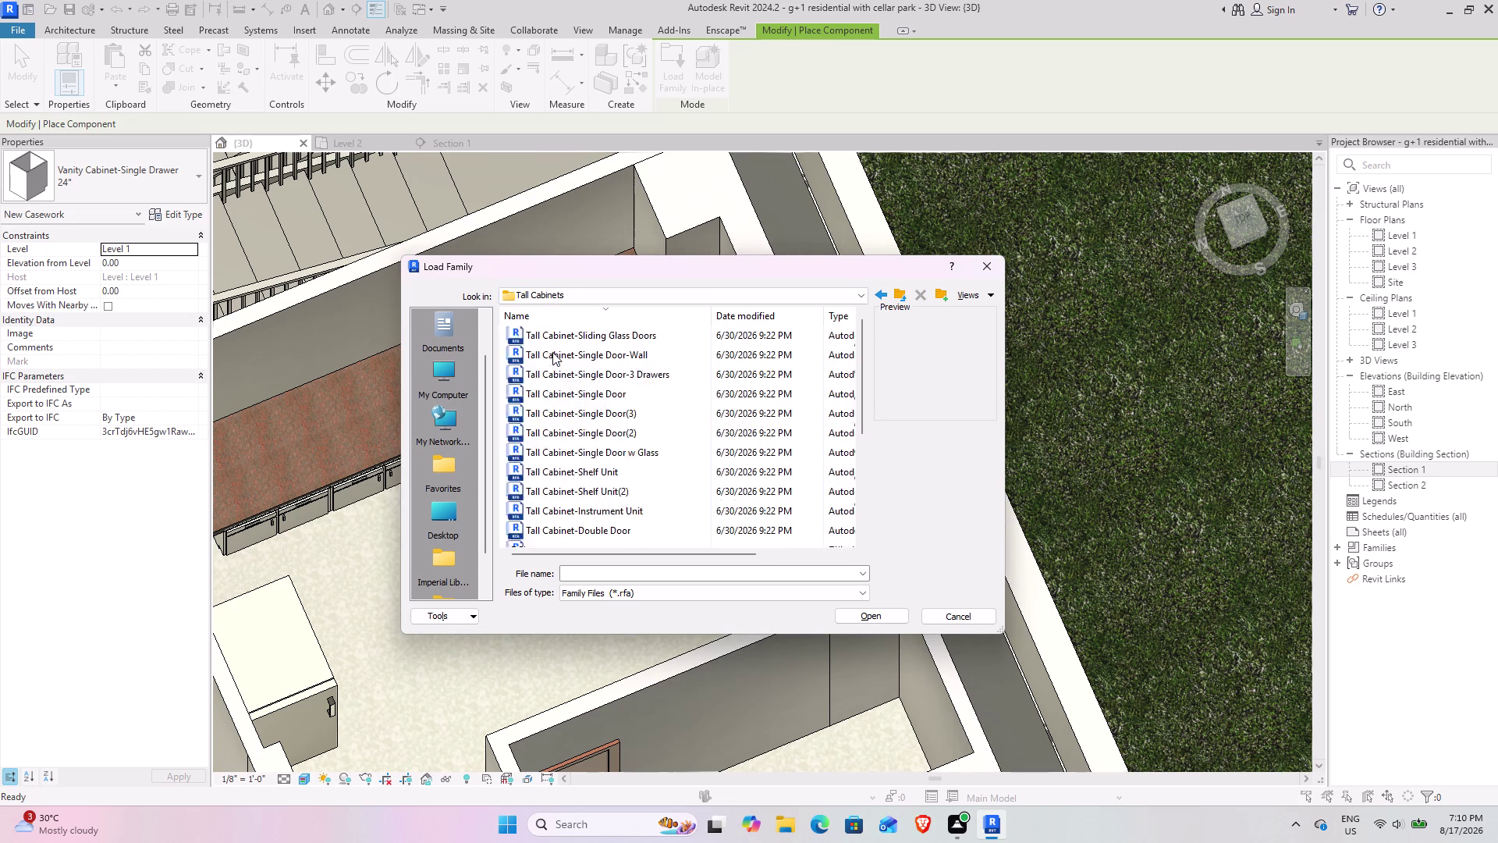
scroll(up, 3)
scroll(up, 3)
scroll(down, 3)
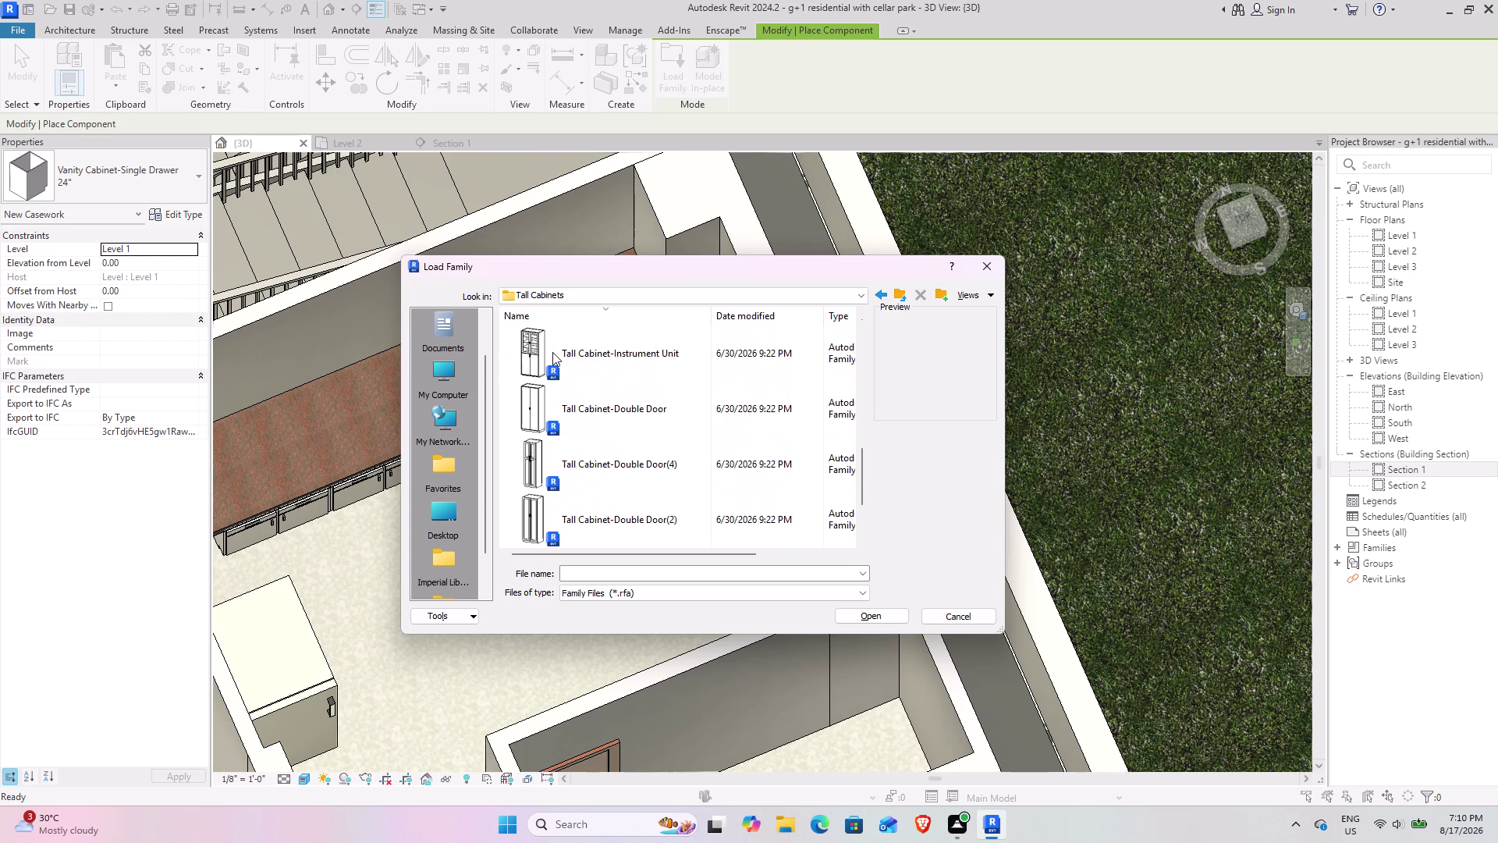
scroll(down, 3)
scroll(down, 3)
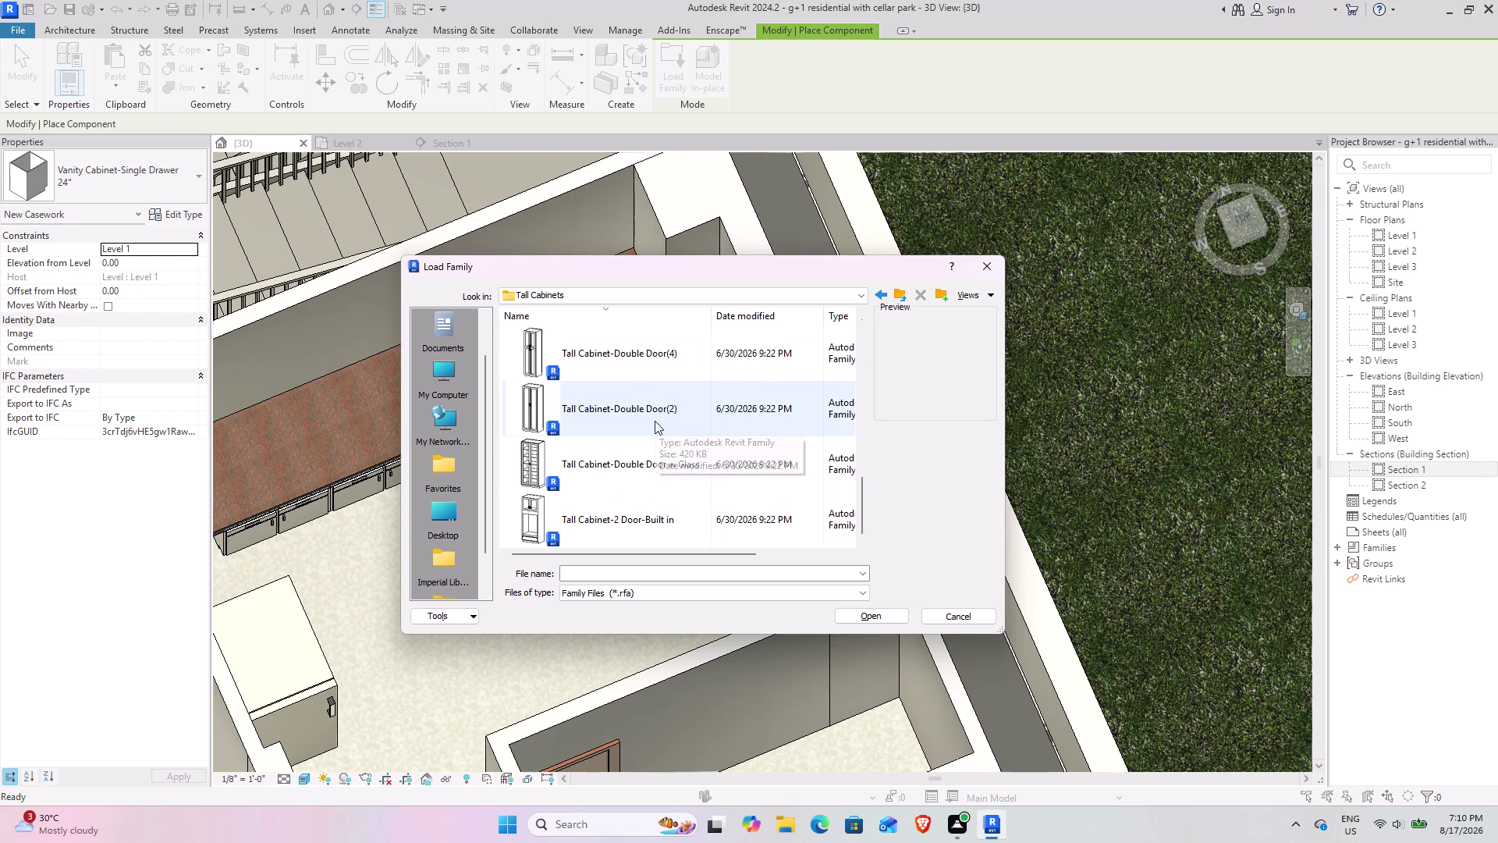
click(1003, 271)
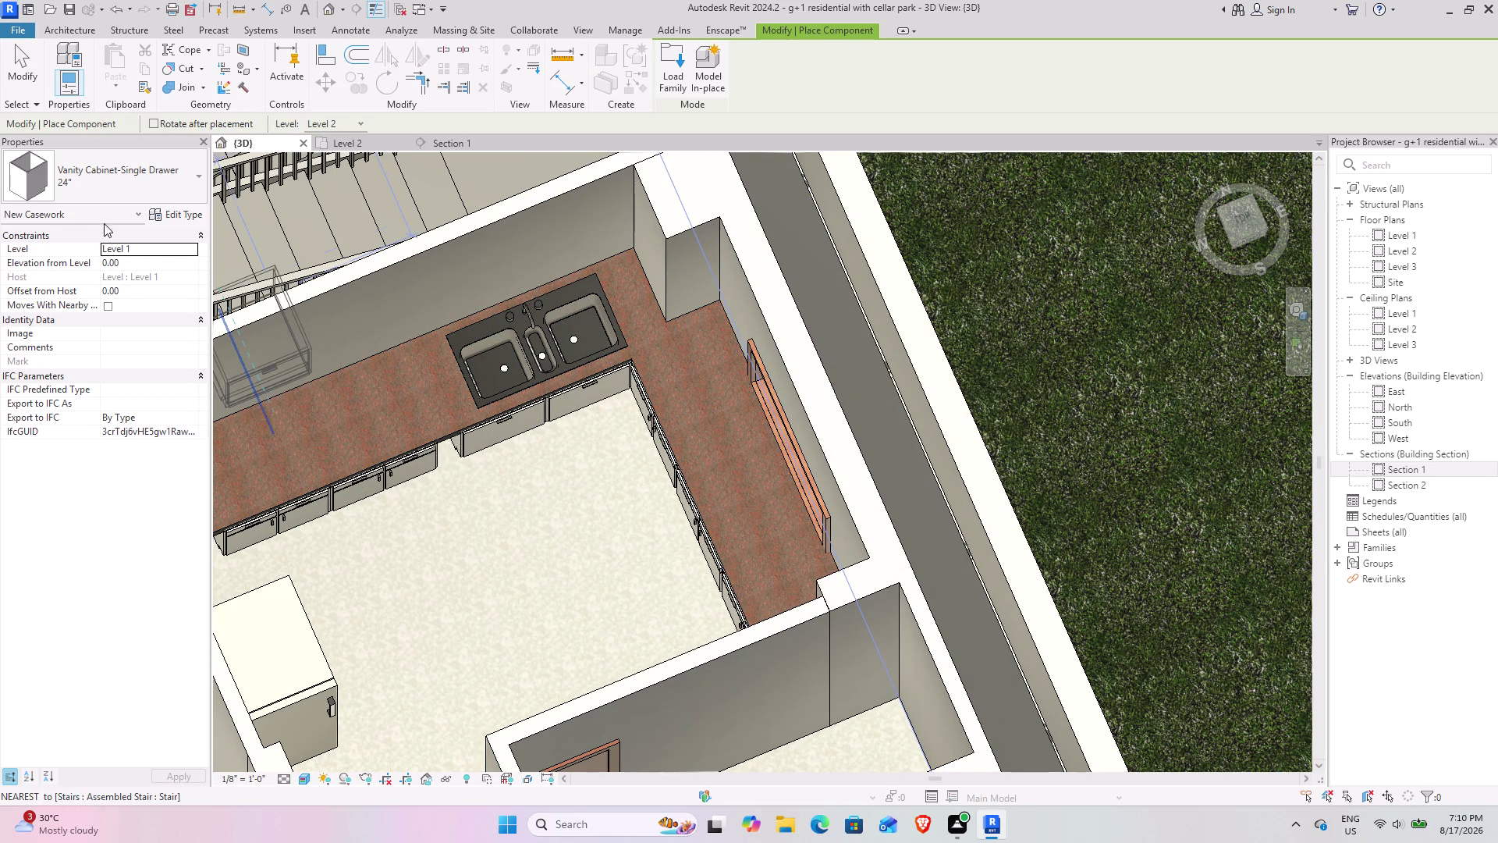
click(15, 63)
scroll(down, 3)
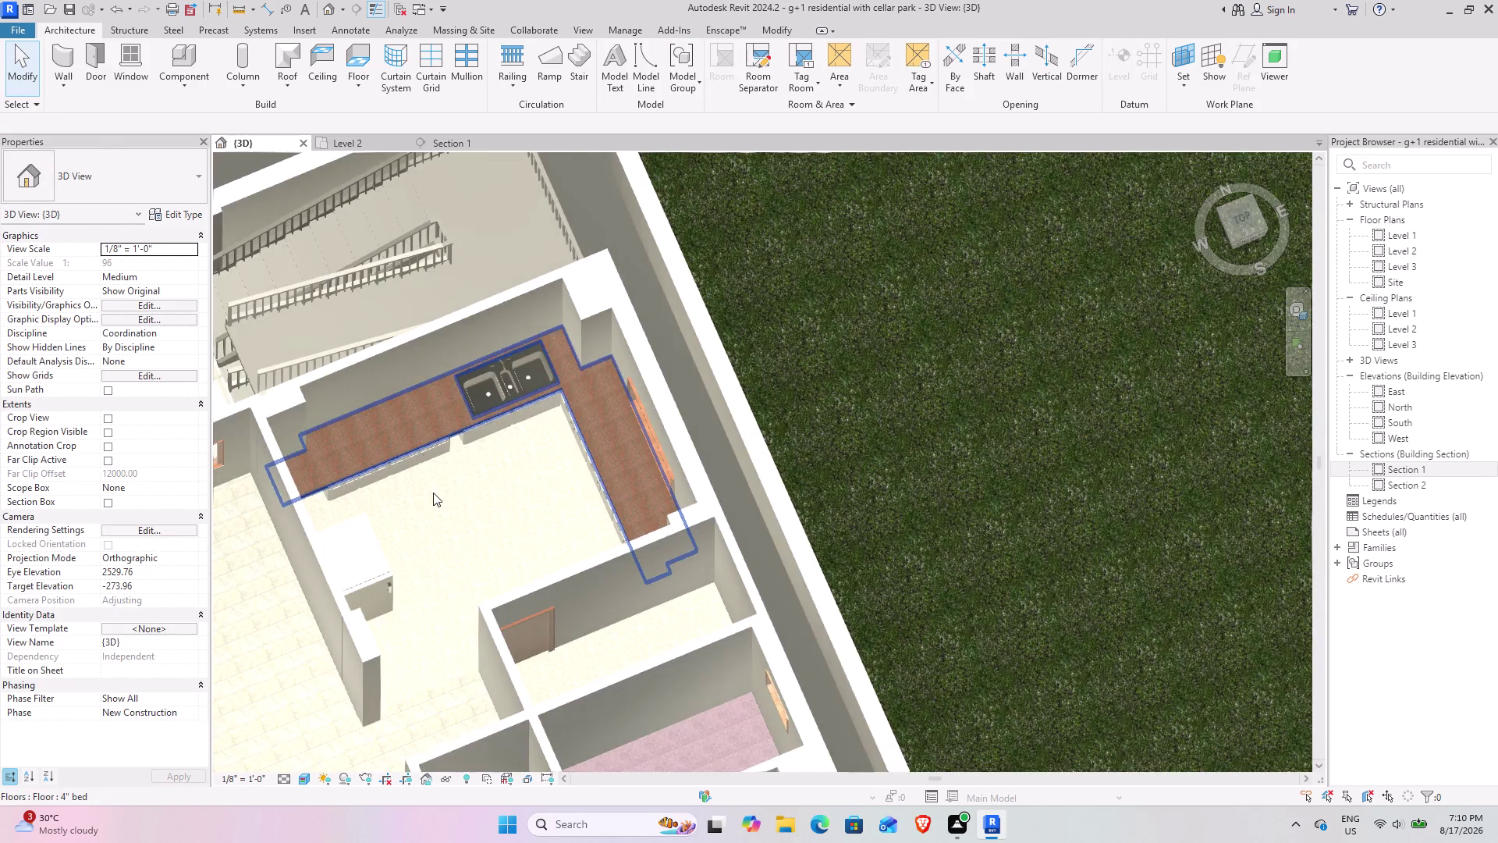
middle_drag(437, 493, 644, 420)
middle_drag(489, 507, 513, 440)
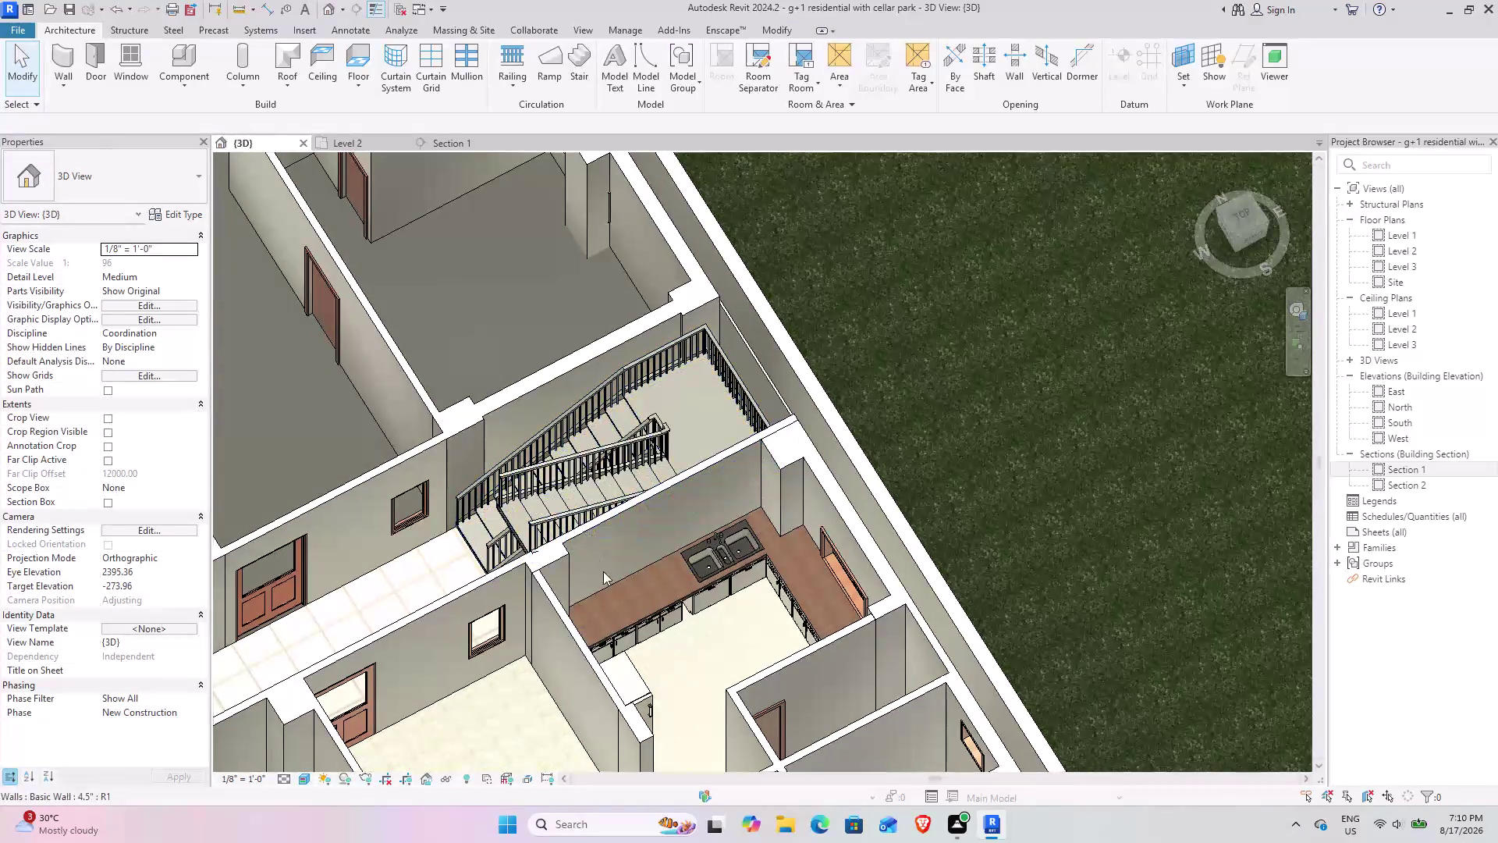
middle_drag(665, 616, 541, 434)
middle_drag(676, 613, 735, 615)
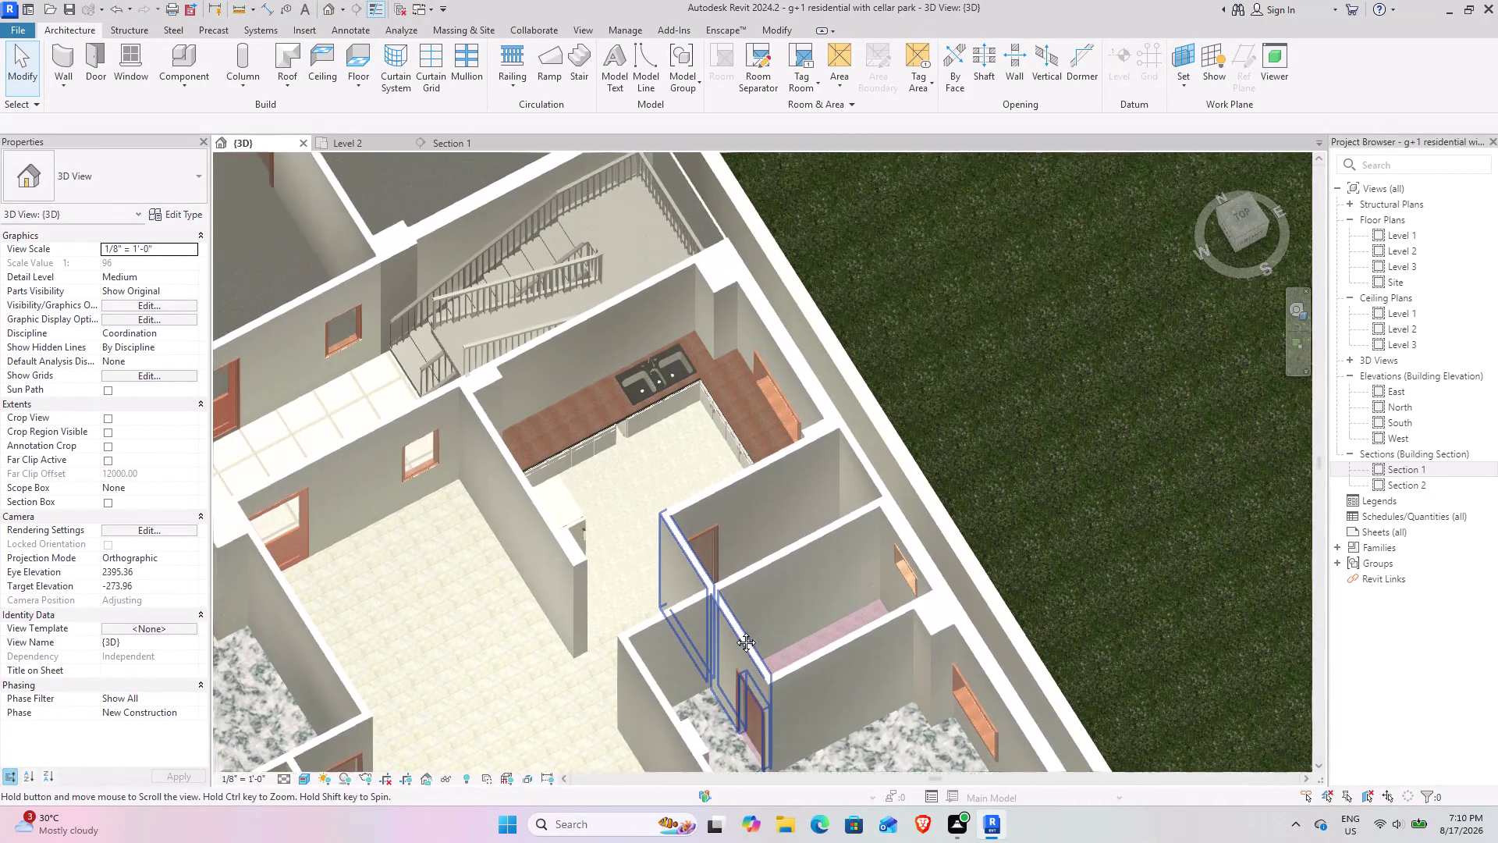
middle_drag(734, 615, 727, 644)
scroll(up, 3)
middle_drag(586, 473, 562, 473)
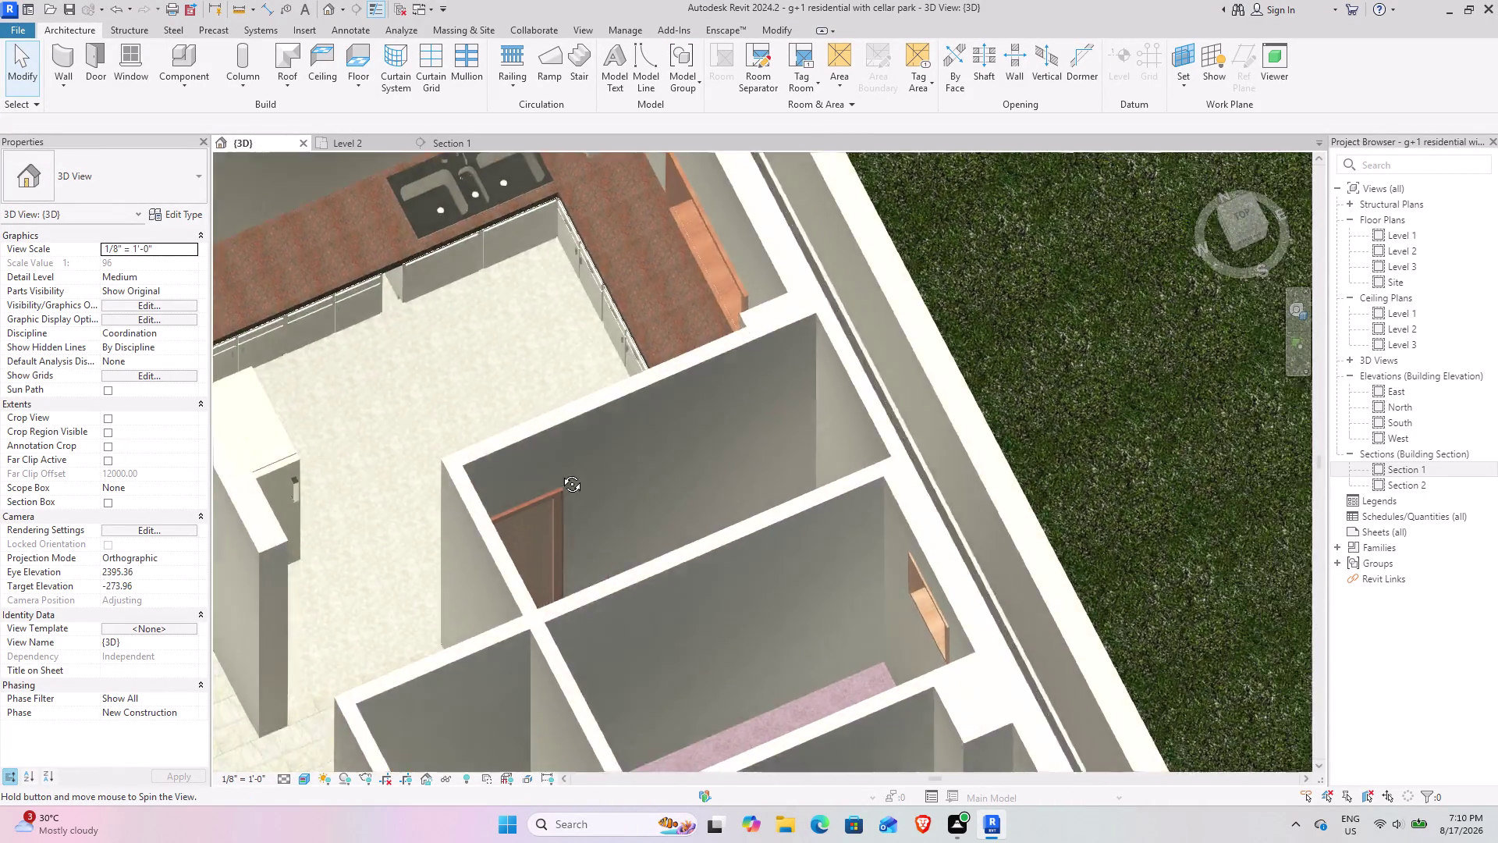
middle_drag(562, 472, 544, 470)
middle_drag(527, 429, 730, 769)
middle_drag(427, 342, 764, 546)
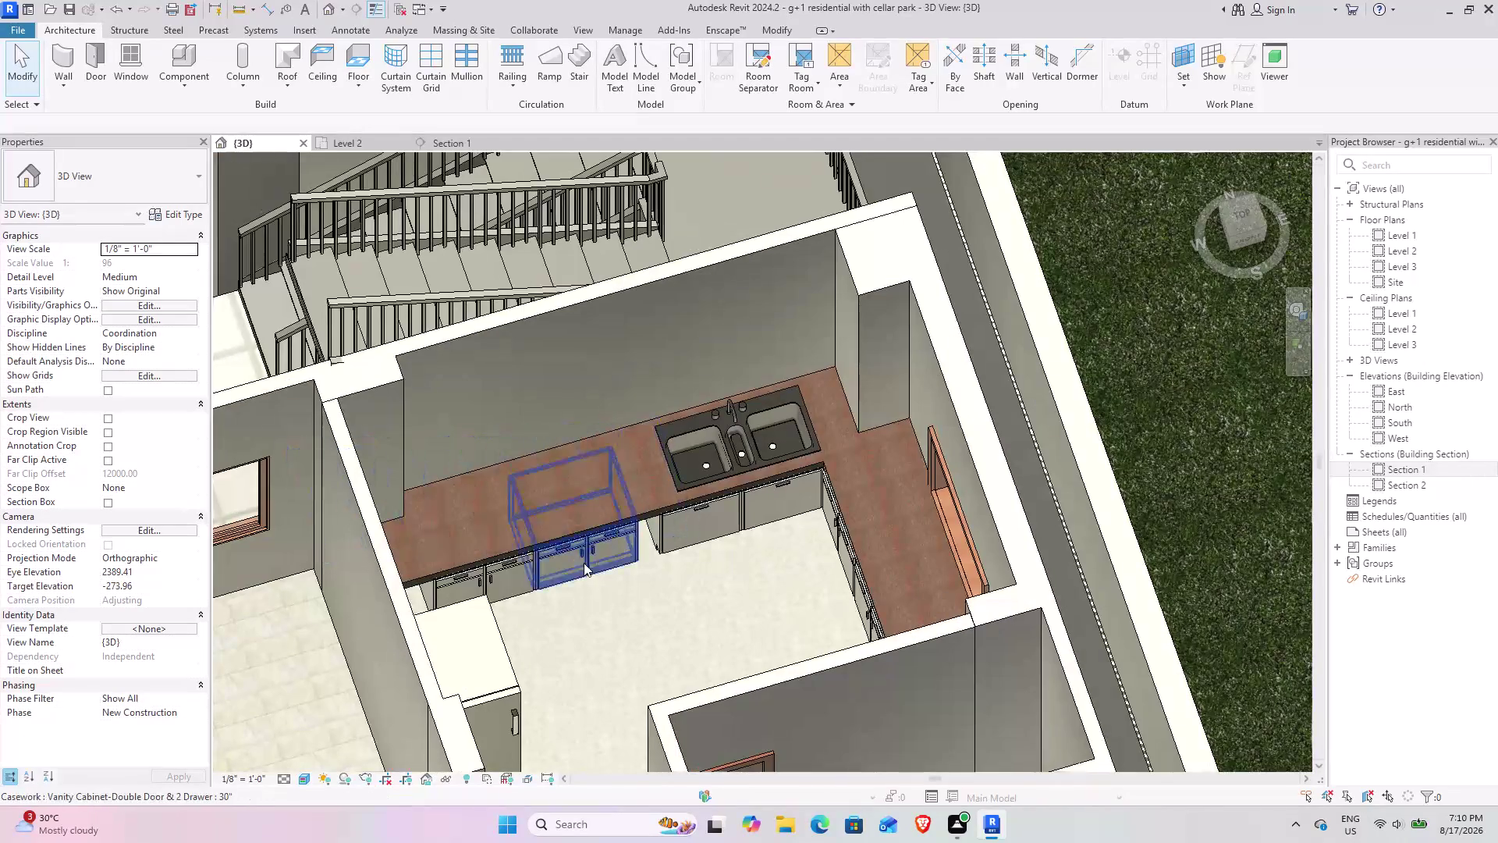
middle_drag(560, 587, 528, 583)
middle_drag(501, 479, 945, 834)
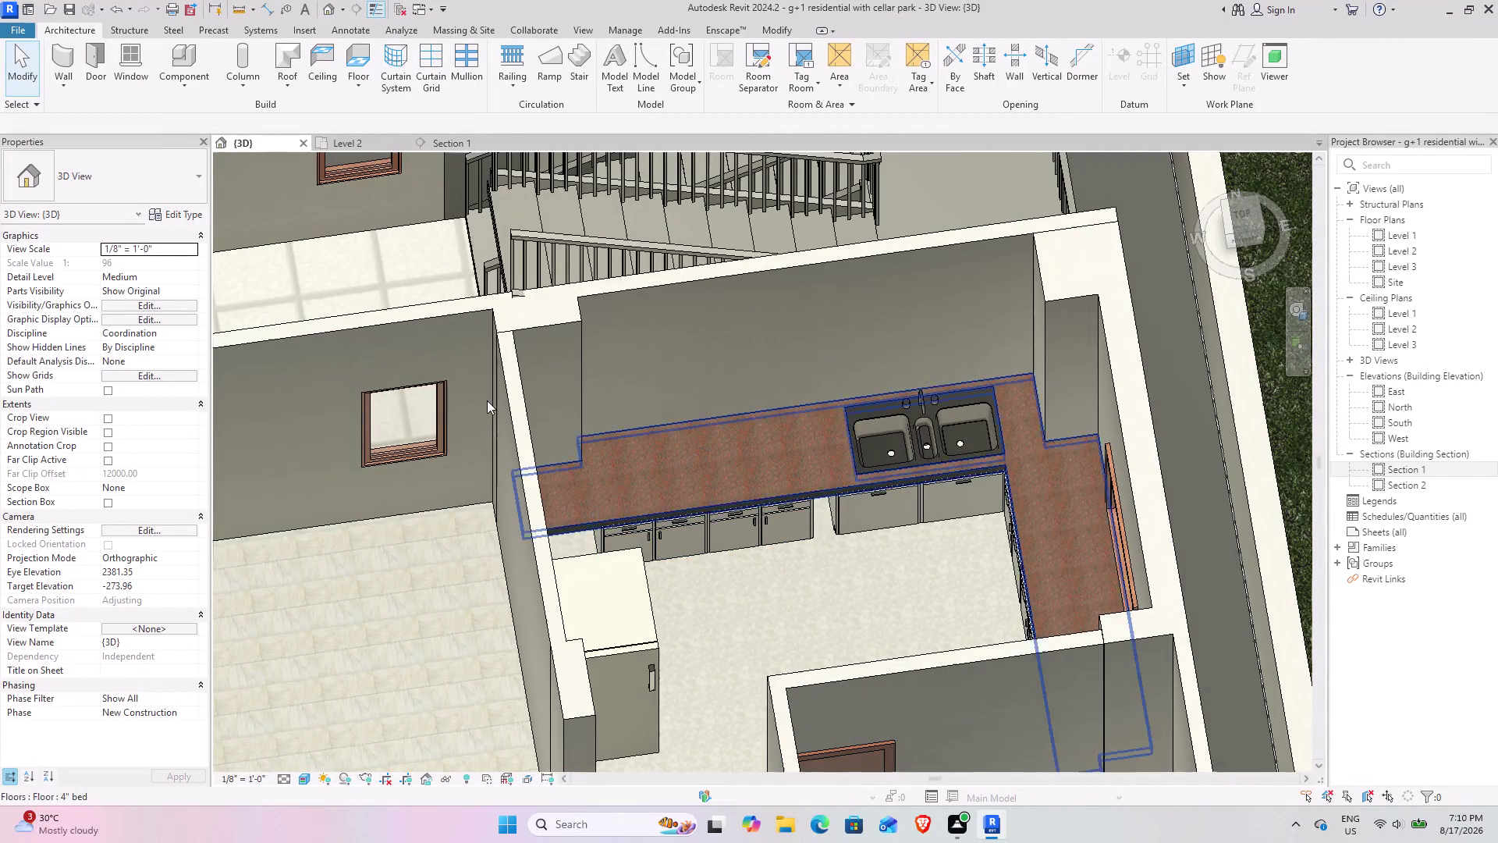
click(726, 527)
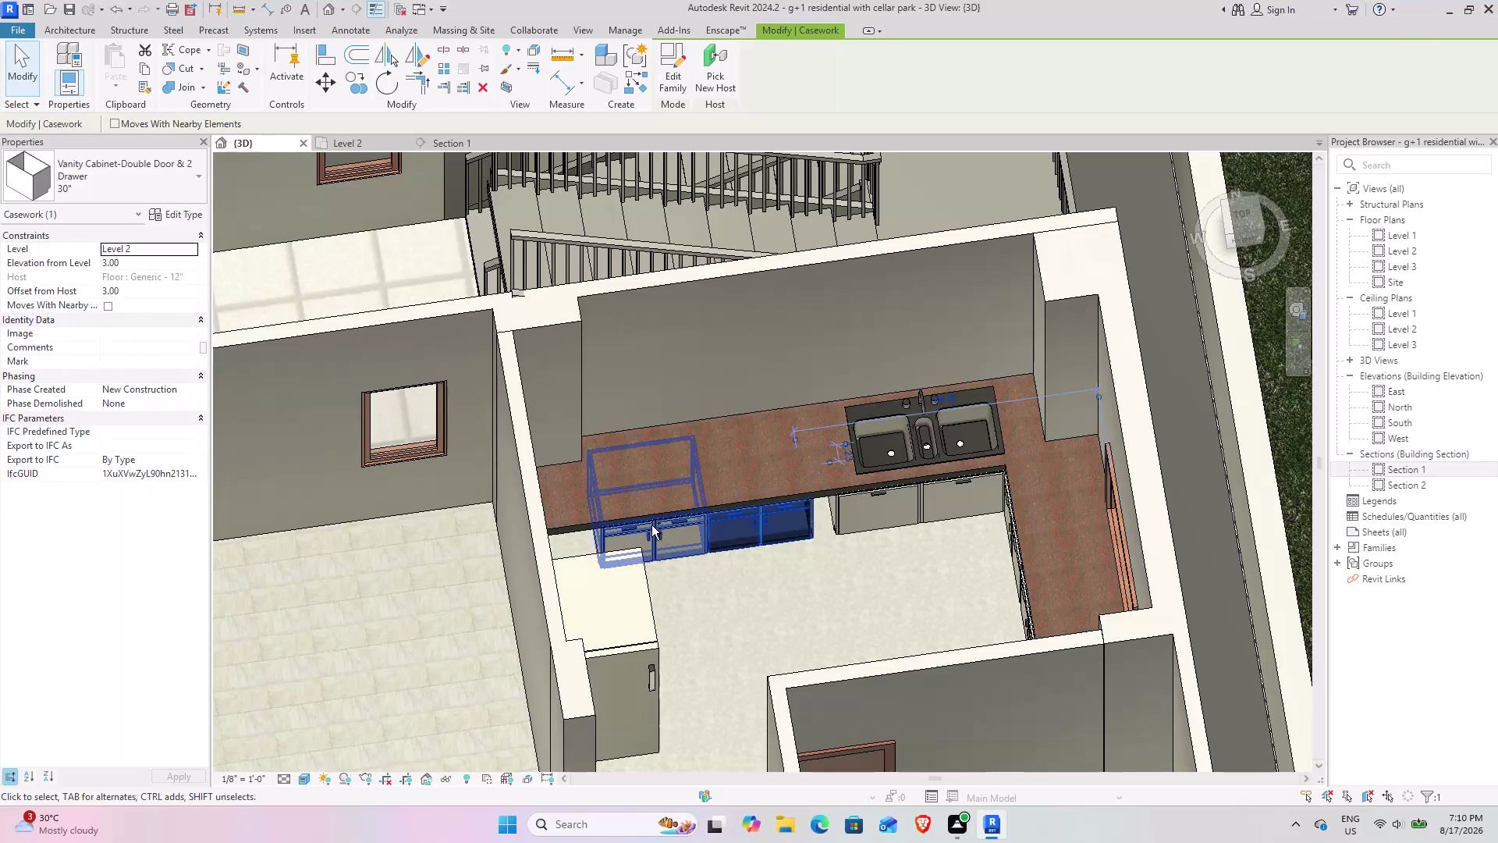
Select both vanity cabinets and bring the kitchen counter into view on Level 2.
click(651, 525)
click(350, 150)
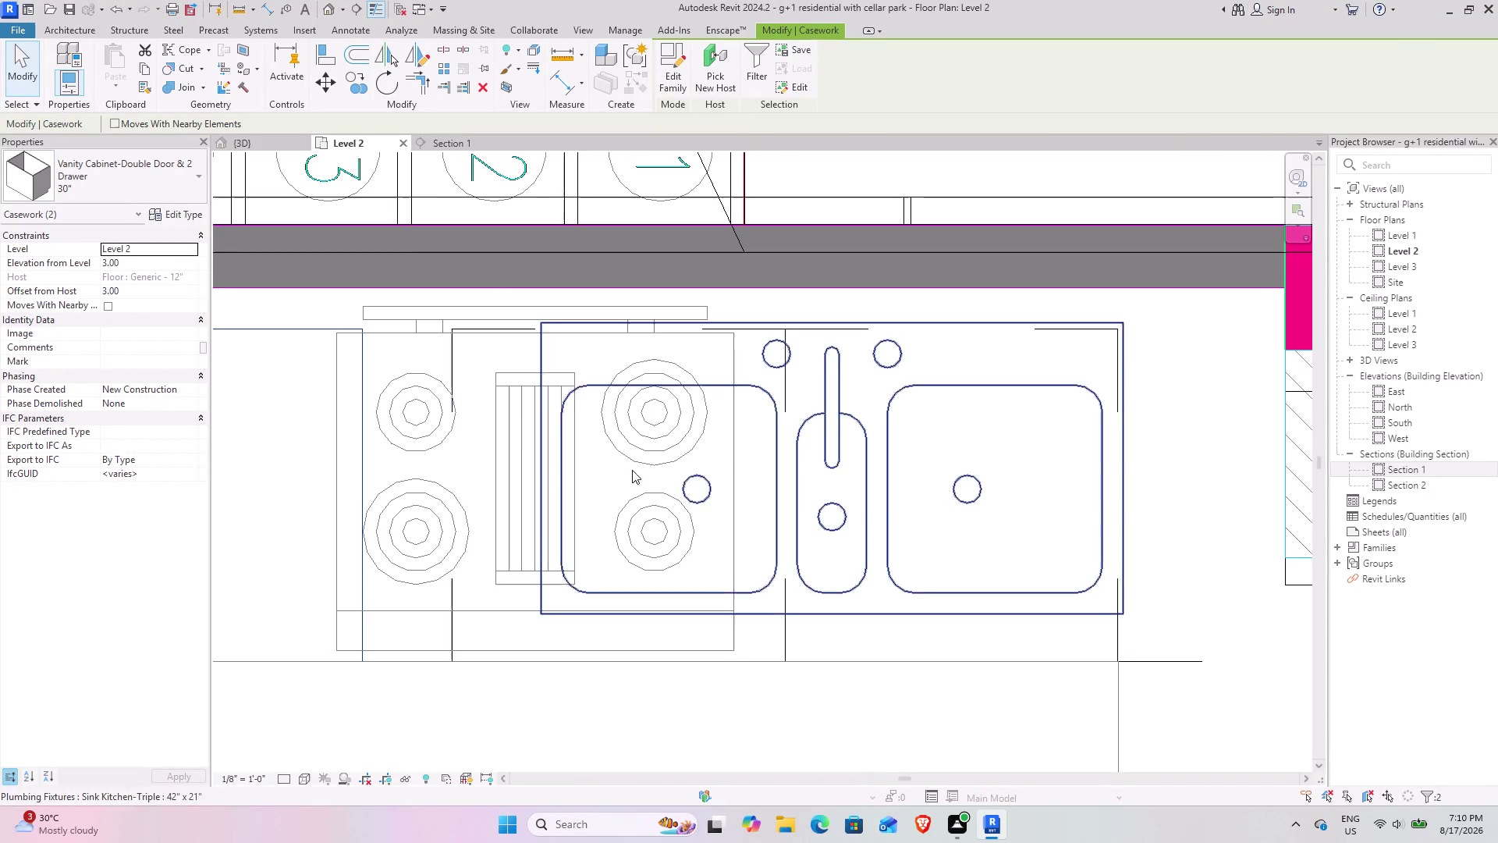
scroll(down, 3)
middle_drag(410, 604, 482, 595)
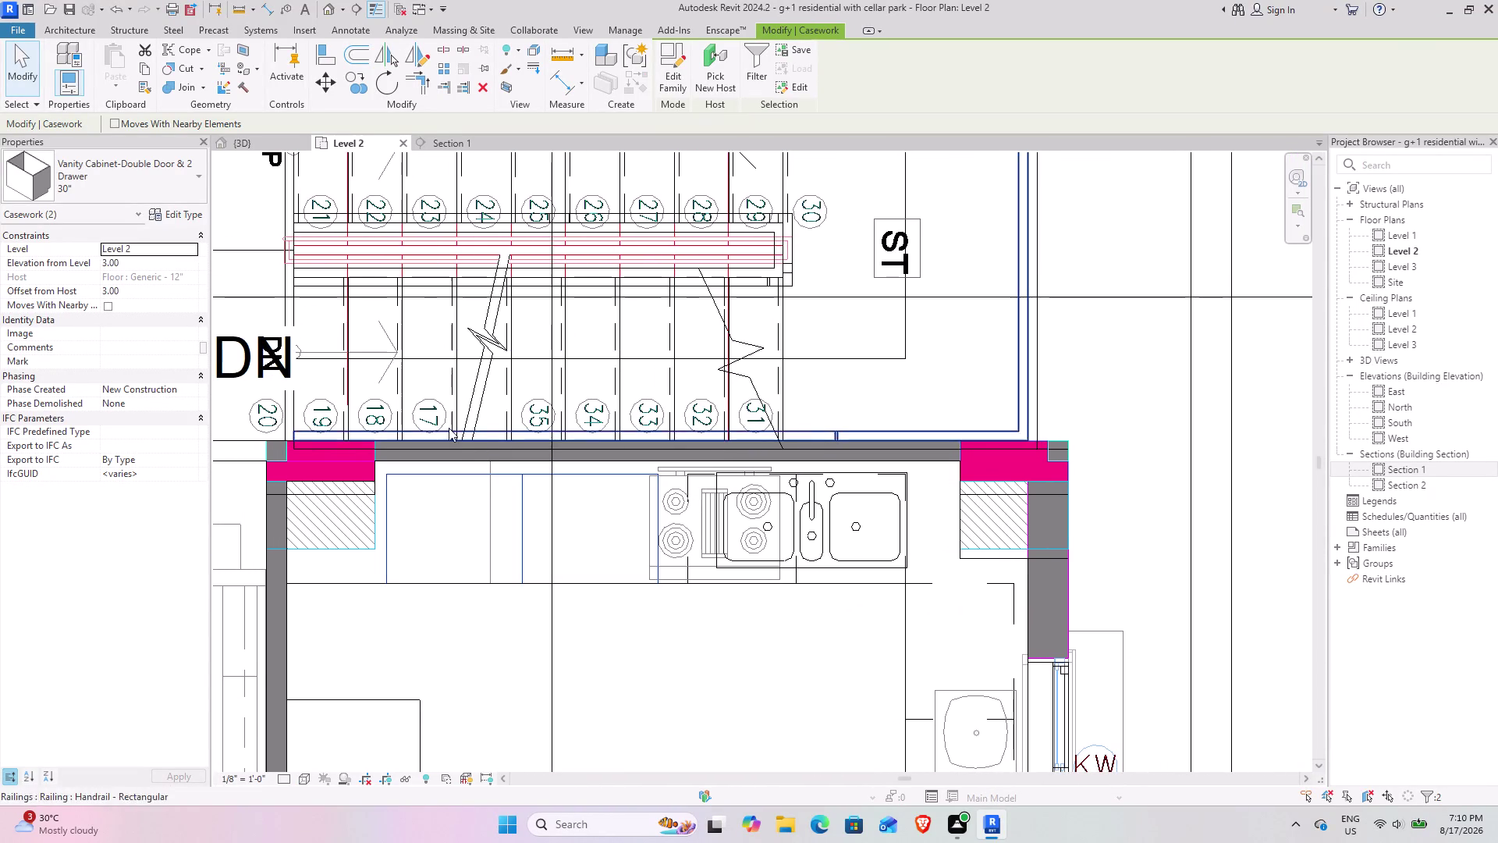
Move the cabinets from their corner against the single-drawer cabinet, then return to {3D}.
click(326, 82)
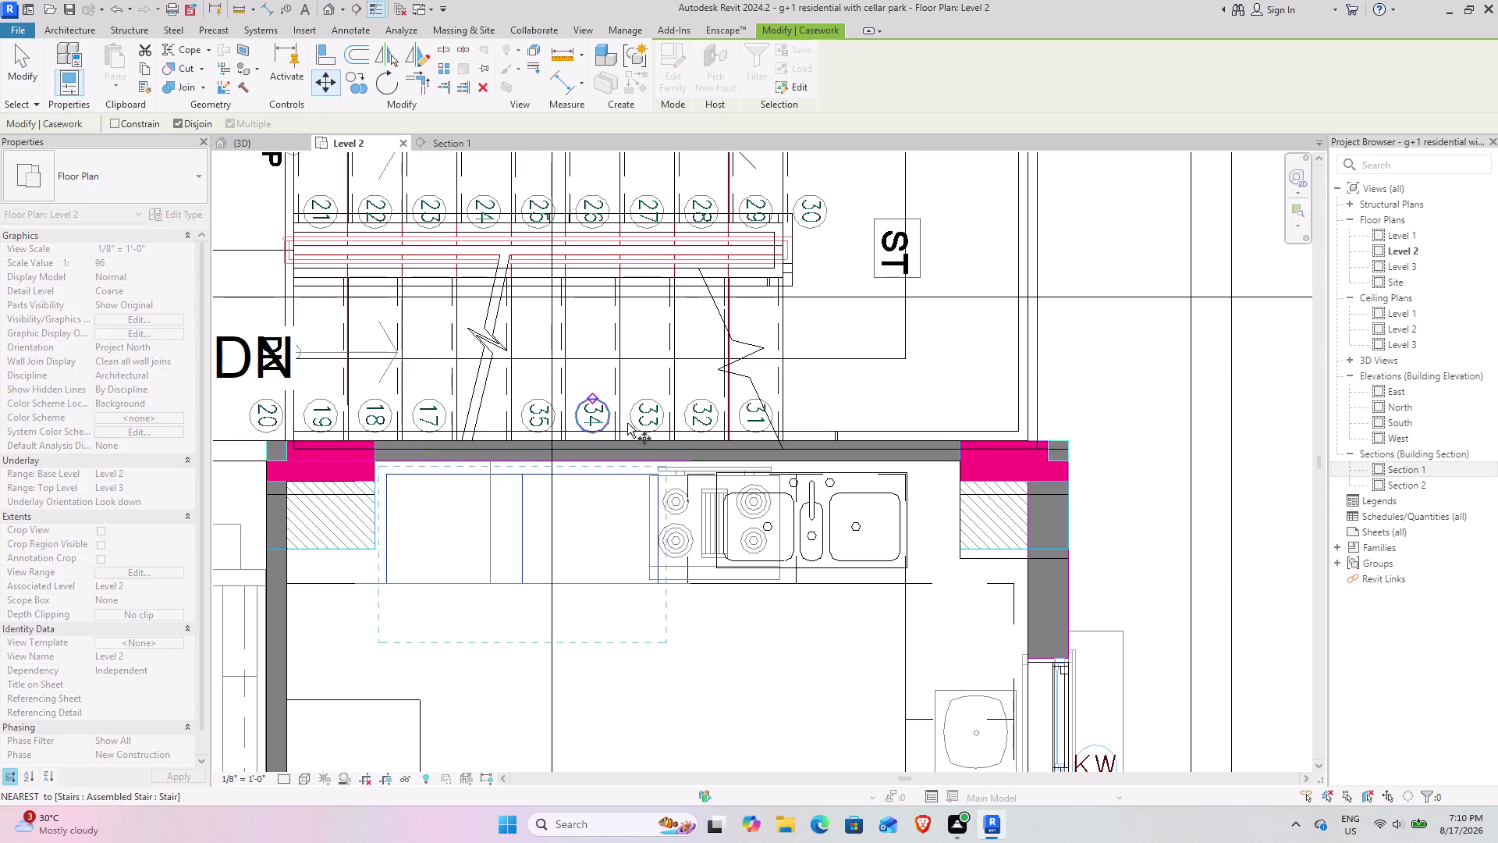
scroll(up, 3)
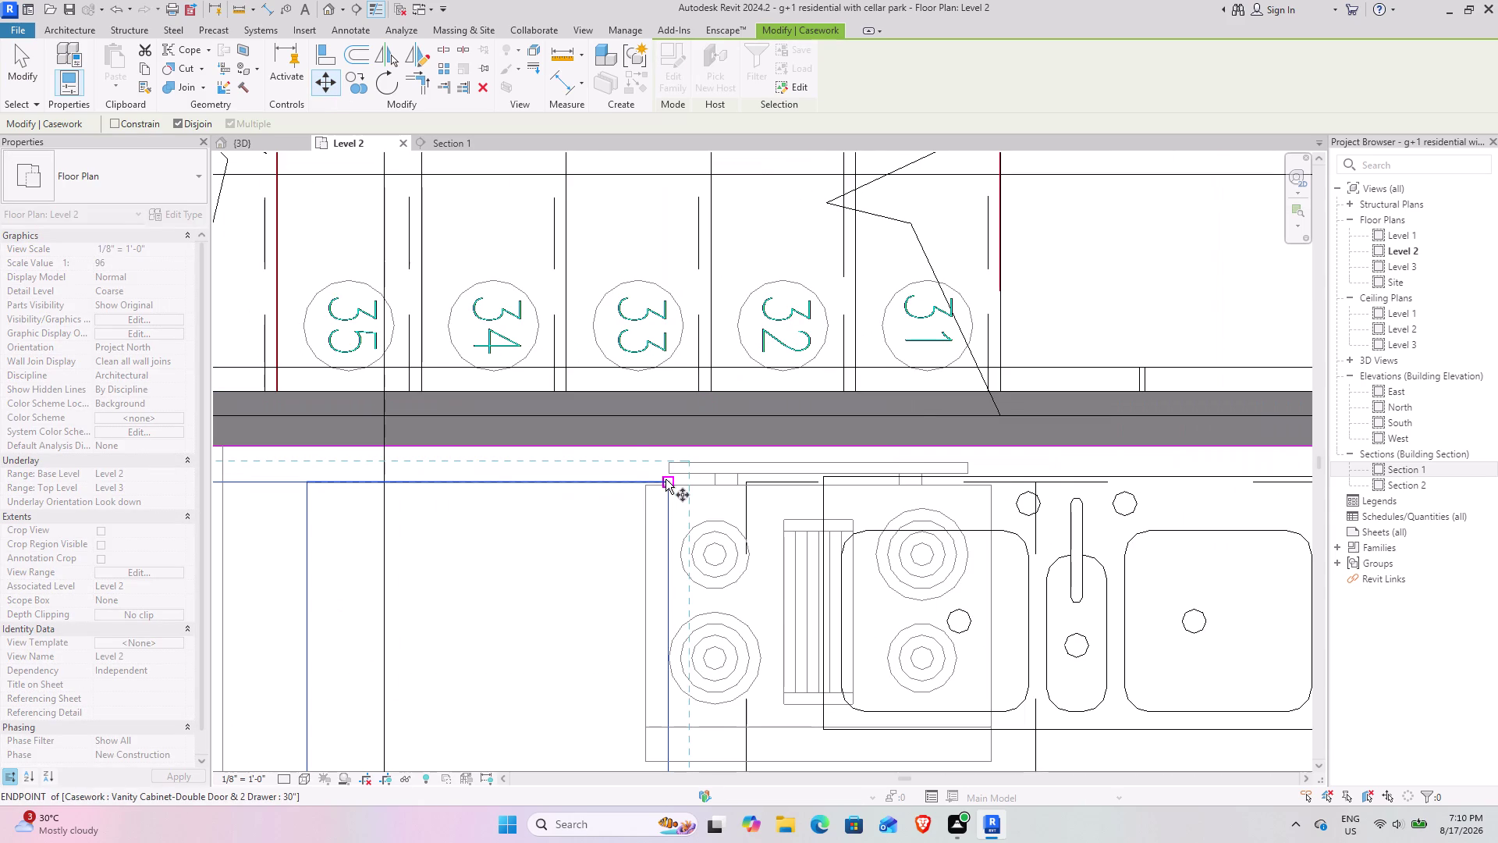
click(665, 479)
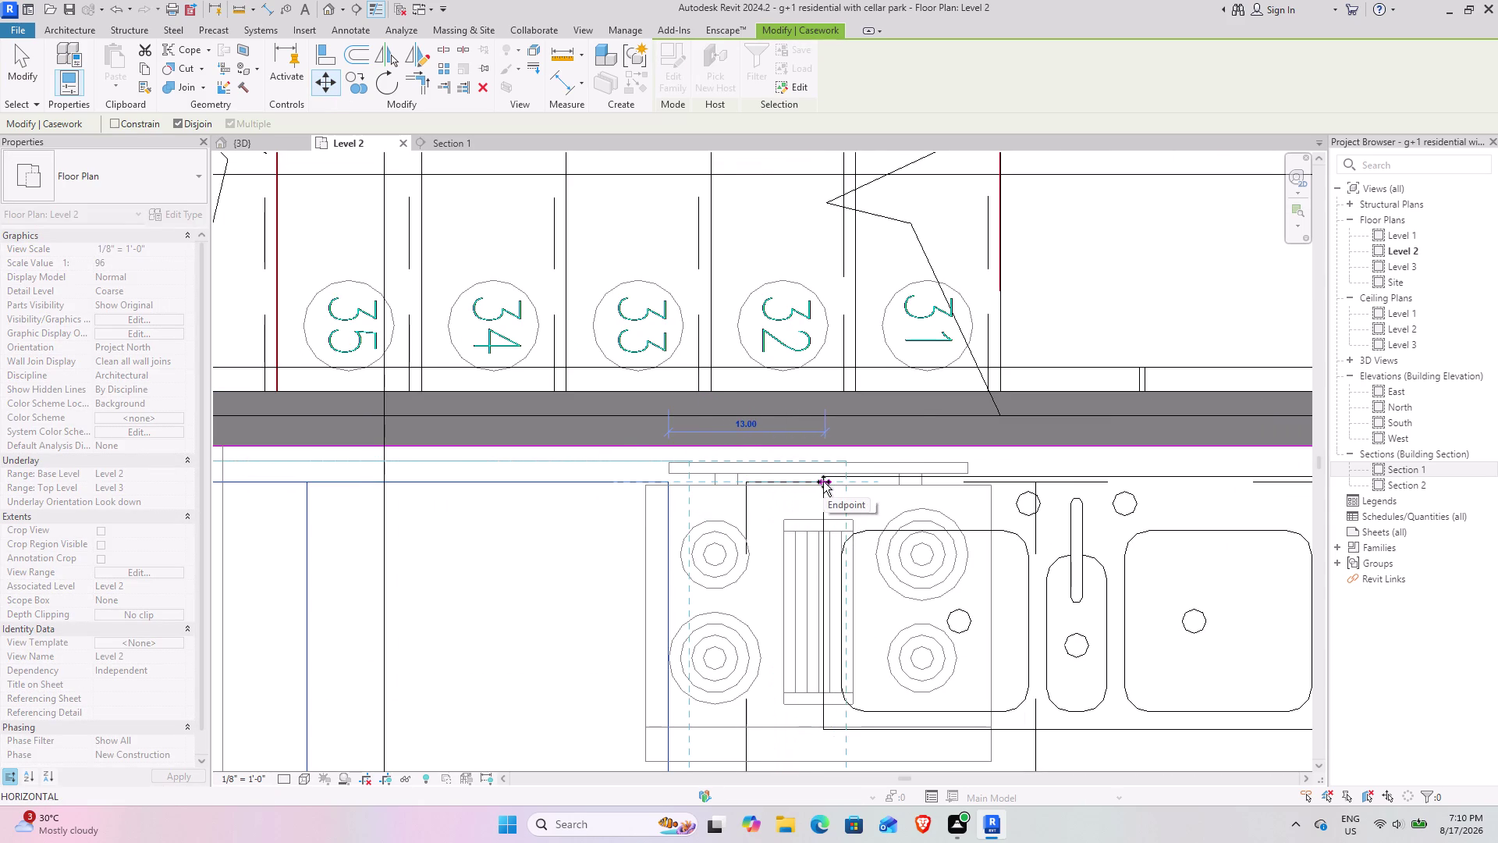
scroll(up, 3)
scroll(up, 3)
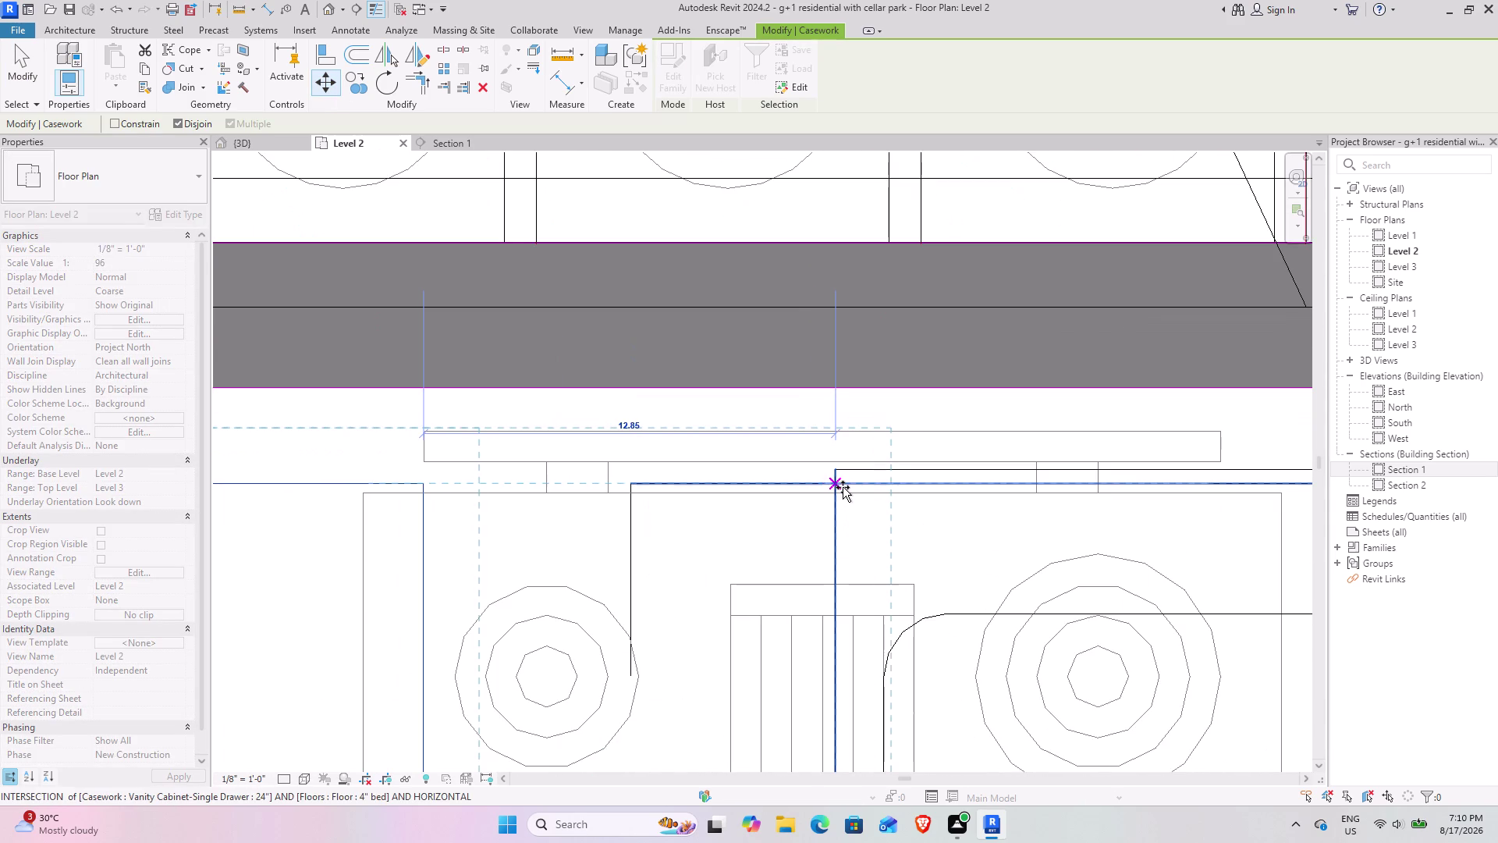
click(840, 491)
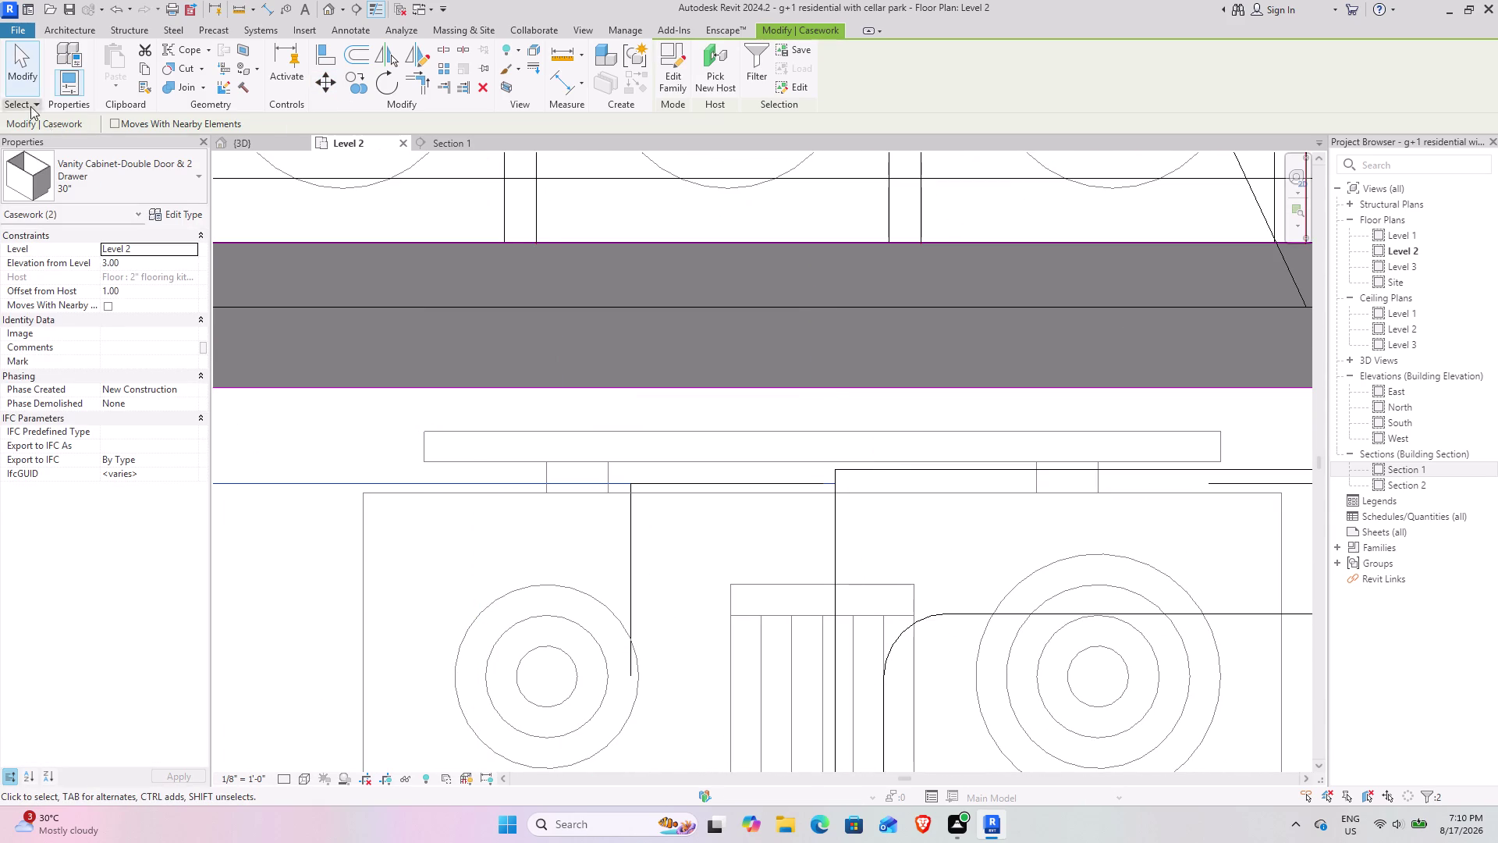
click(255, 146)
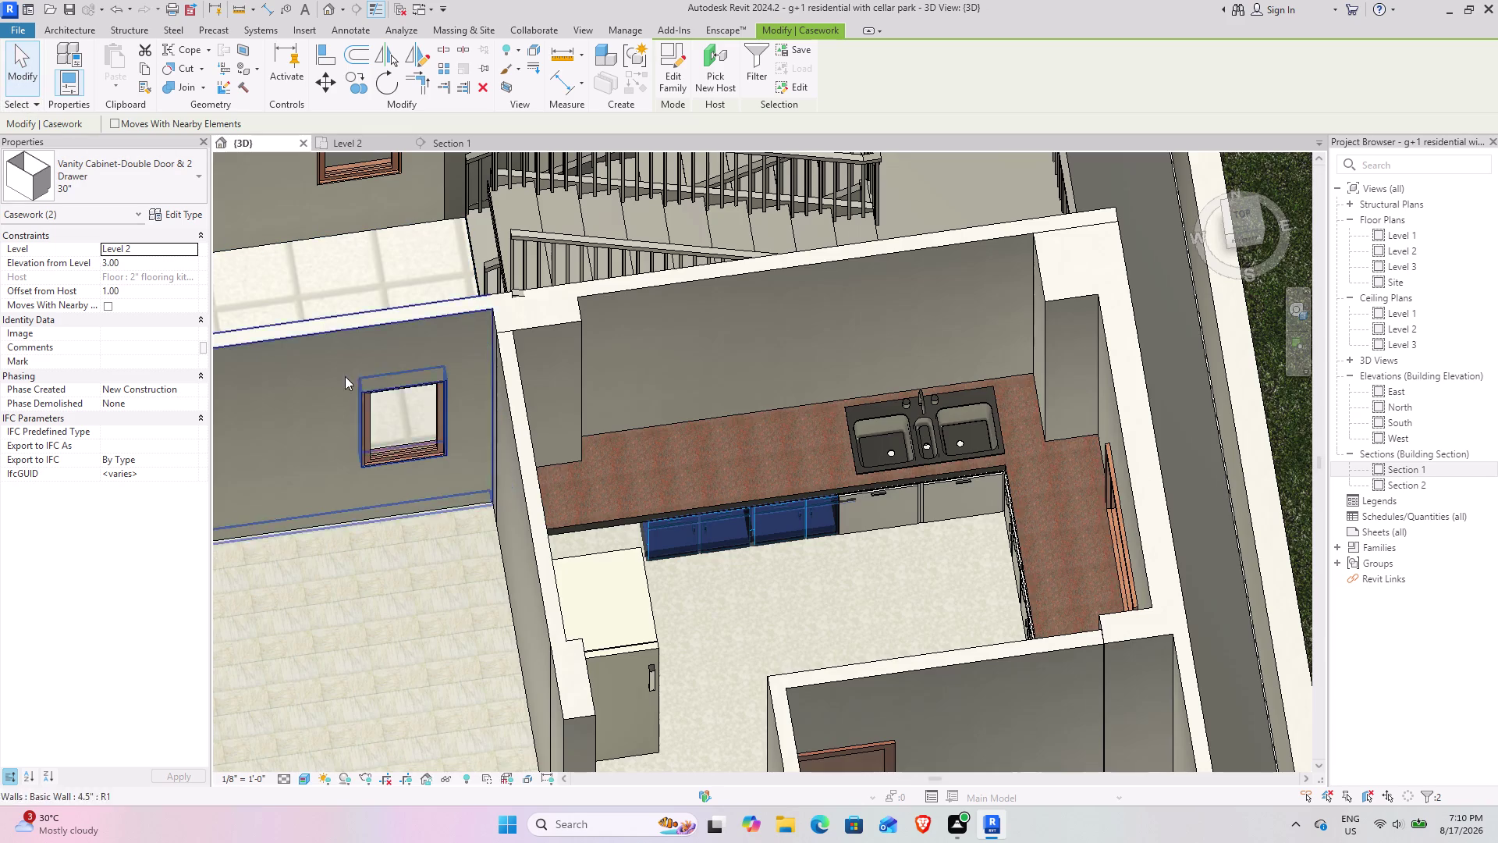
click(823, 576)
scroll(down, 3)
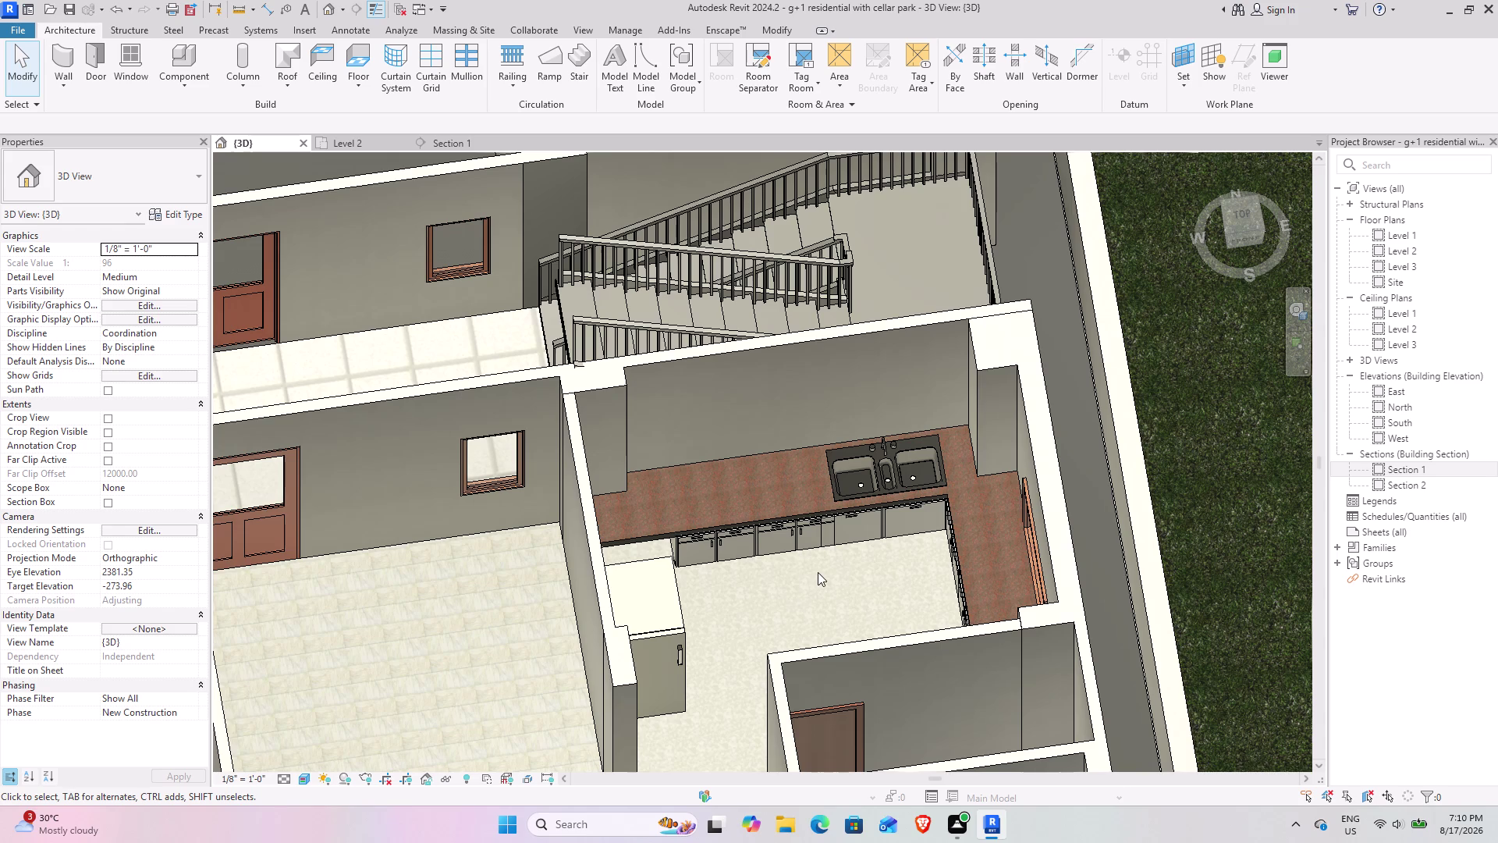
middle_drag(842, 544, 434, 553)
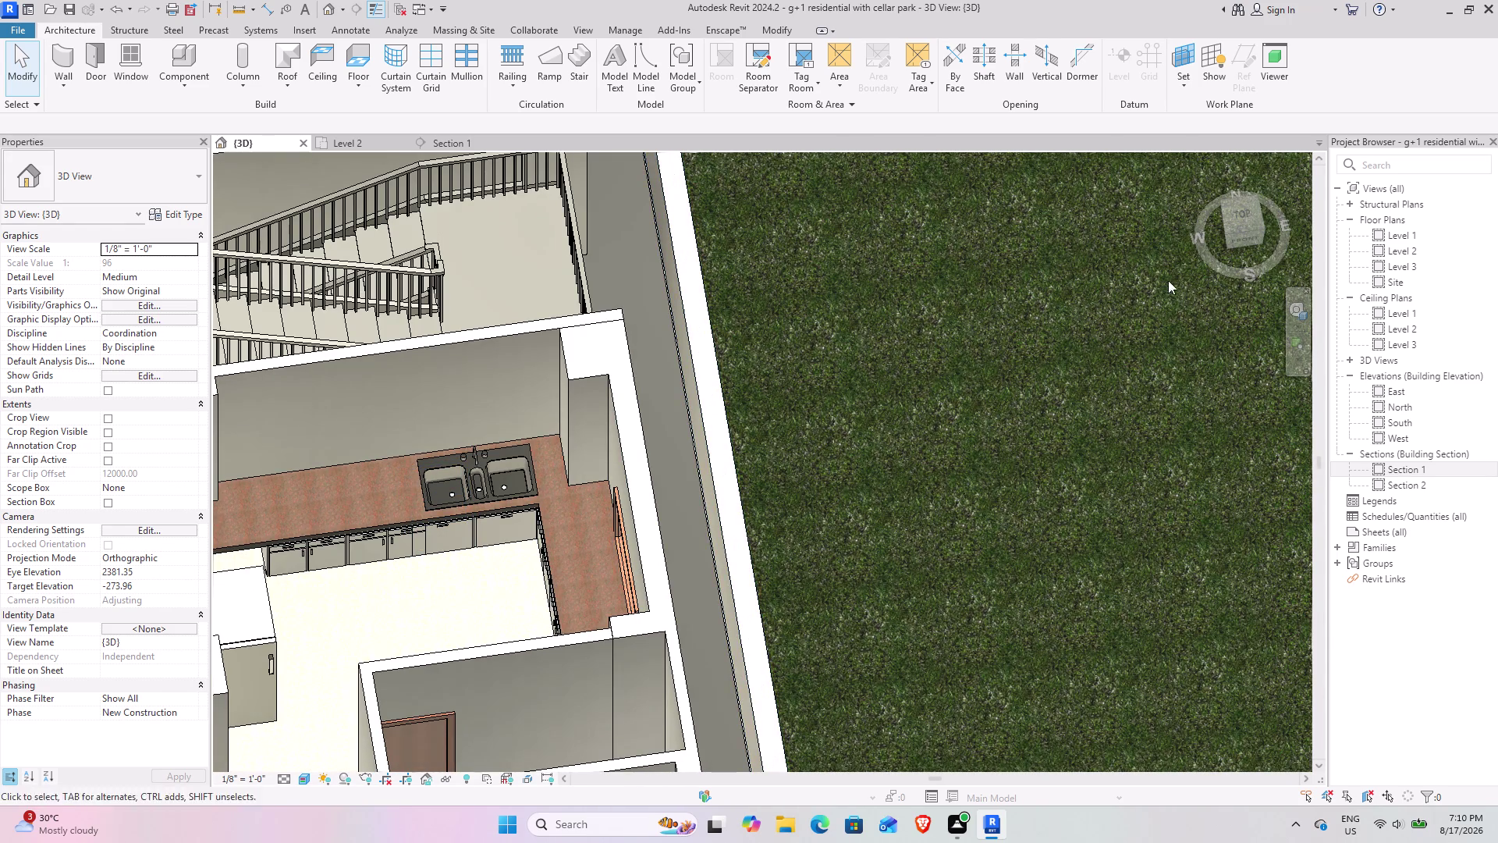
drag(1237, 226, 1266, 200)
scroll(down, 3)
drag(1239, 221, 1214, 269)
middle_drag(832, 540, 859, 312)
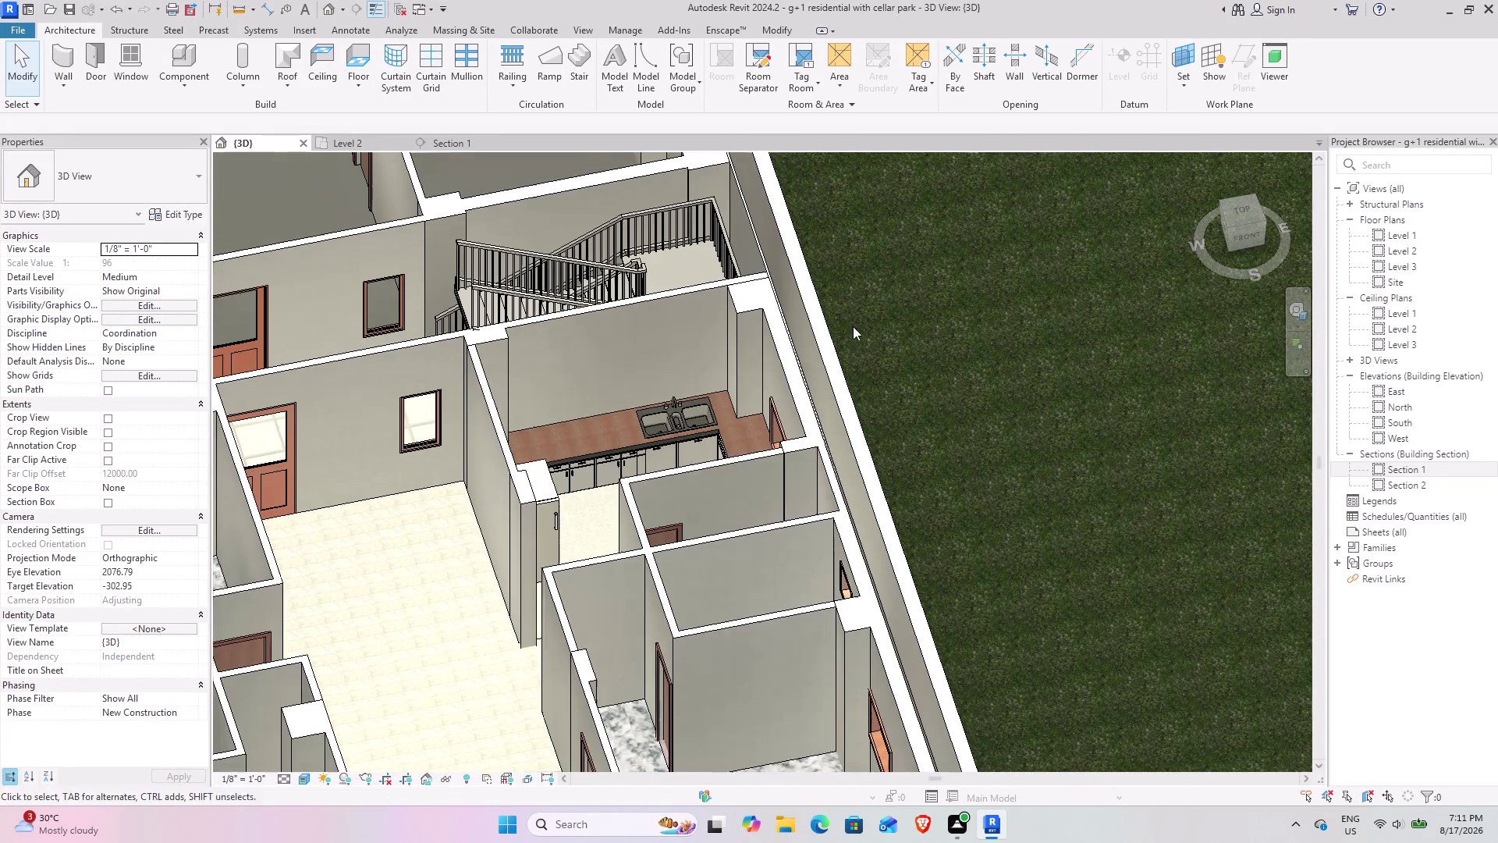
scroll(up, 3)
drag(1237, 226, 1265, 208)
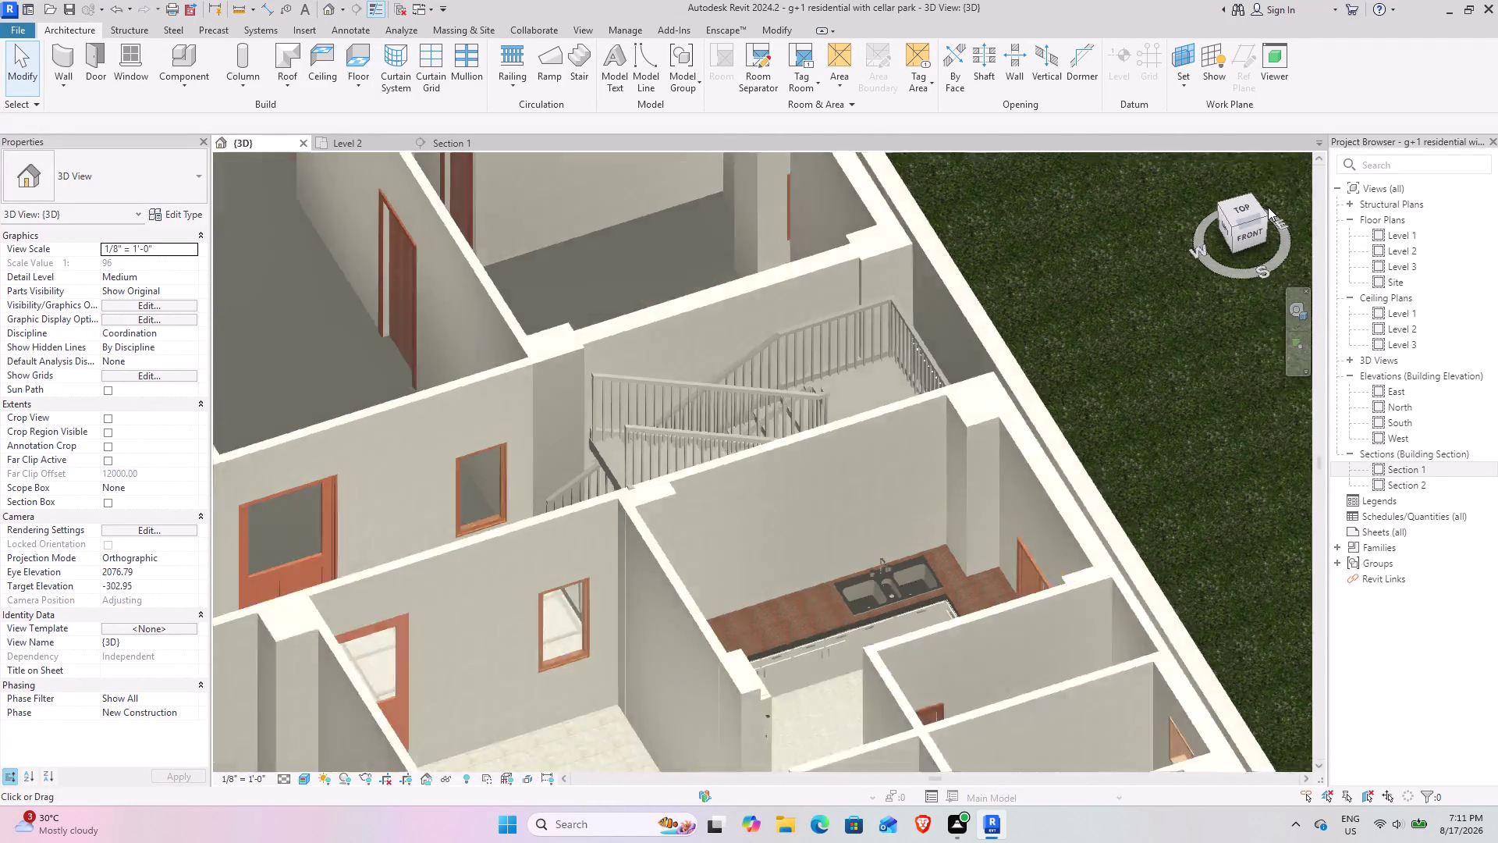
drag(1265, 209, 1269, 207)
middle_drag(997, 520, 620, 338)
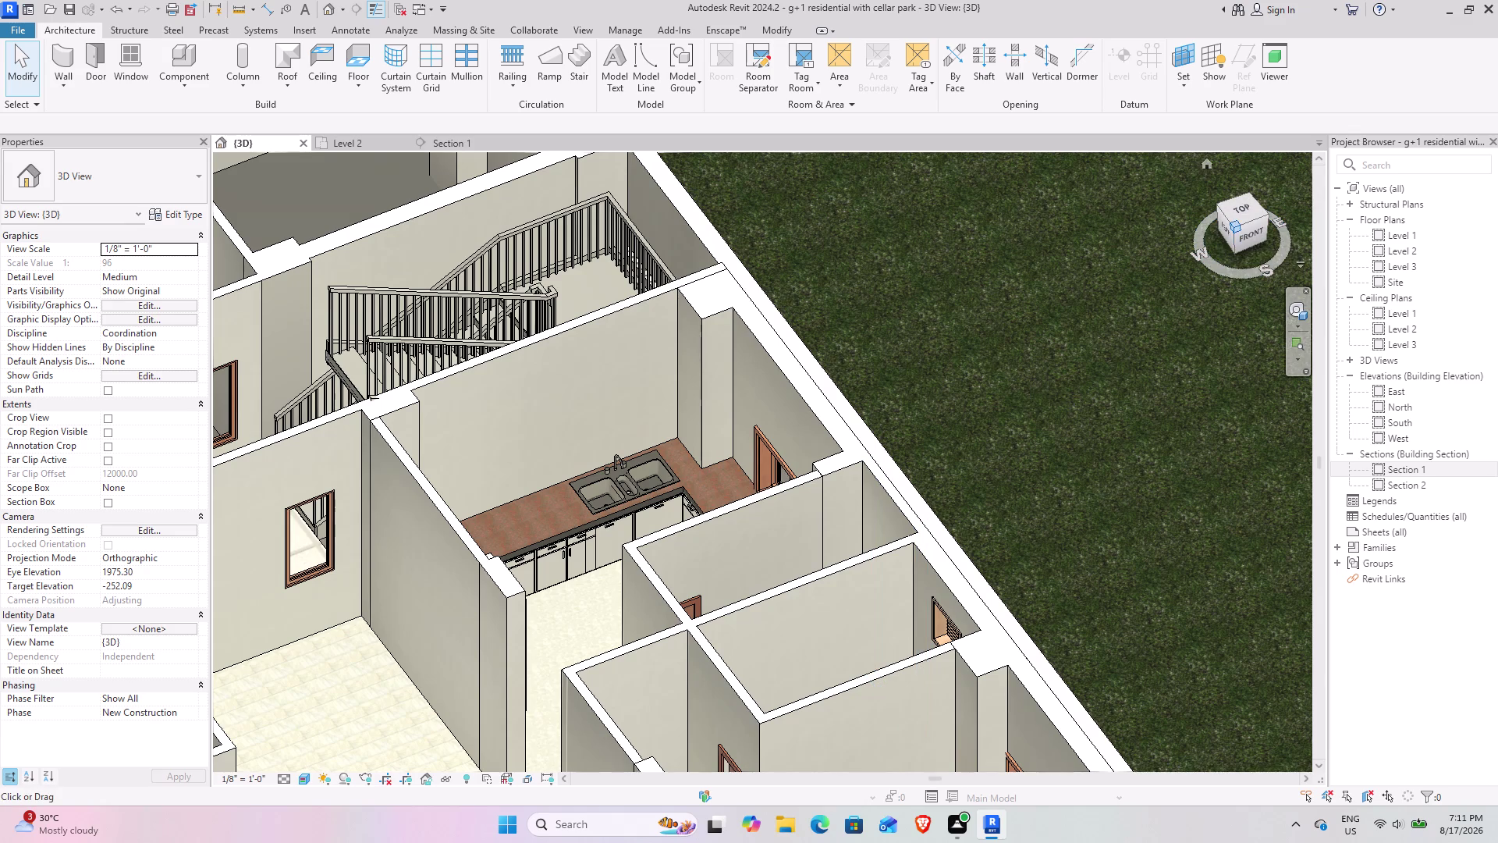
drag(1235, 233, 296, 163)
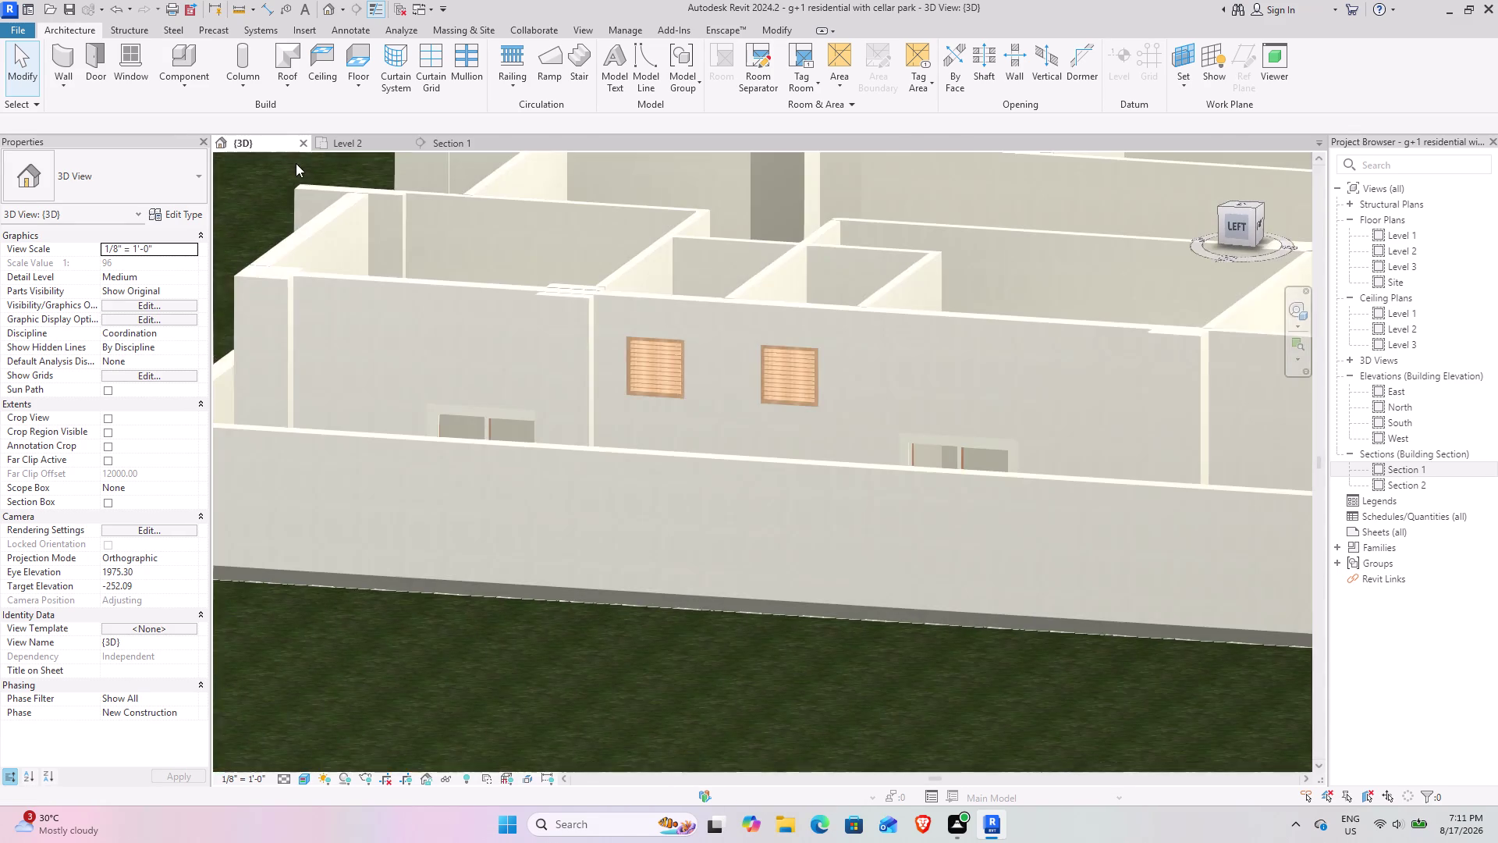
drag(296, 163, 1226, 204)
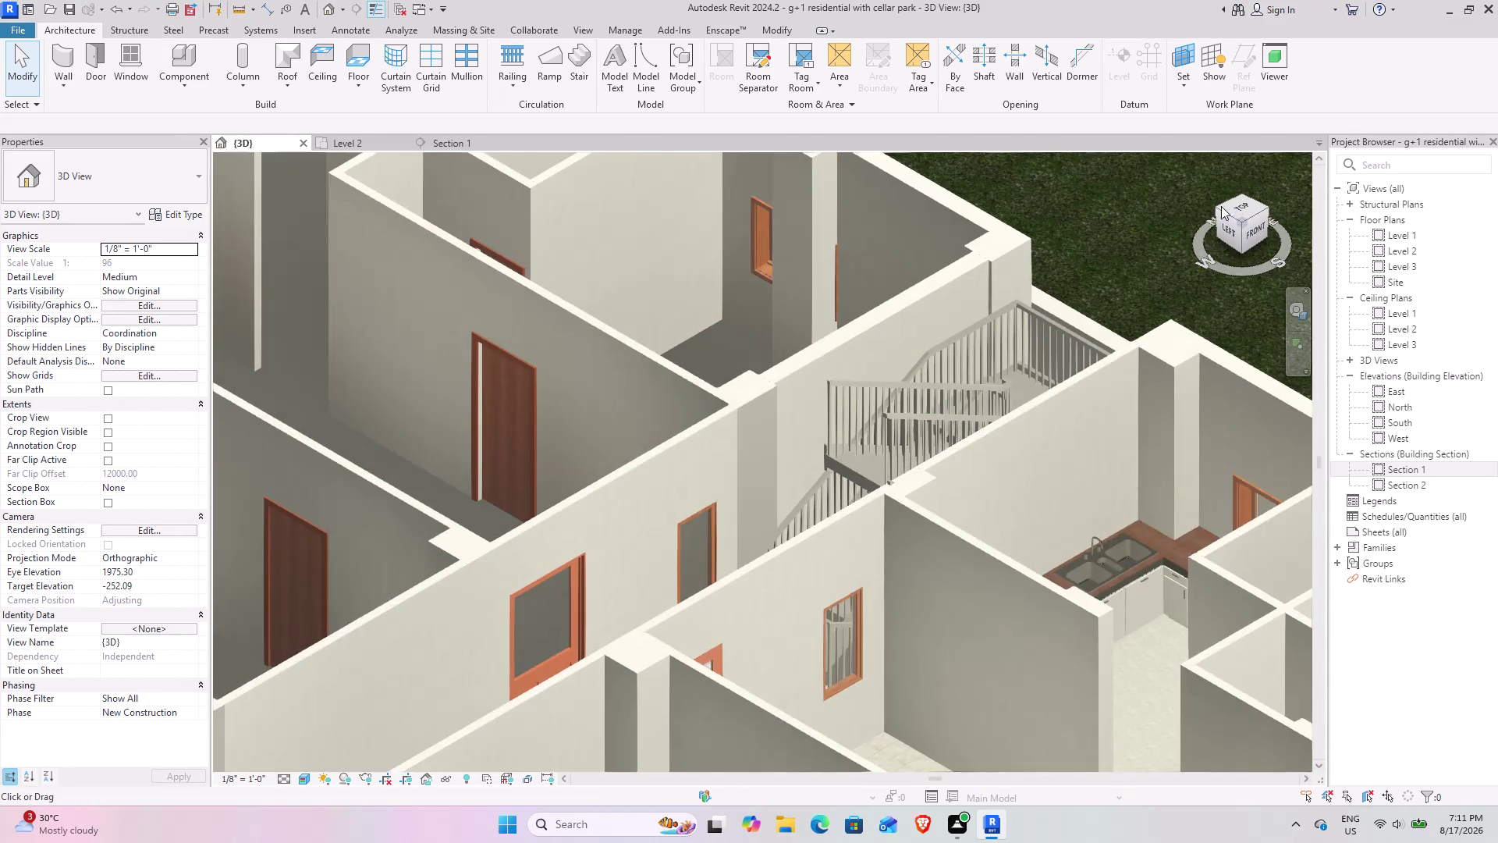
drag(1226, 204, 1215, 212)
scroll(down, 3)
middle_drag(808, 587, 650, 397)
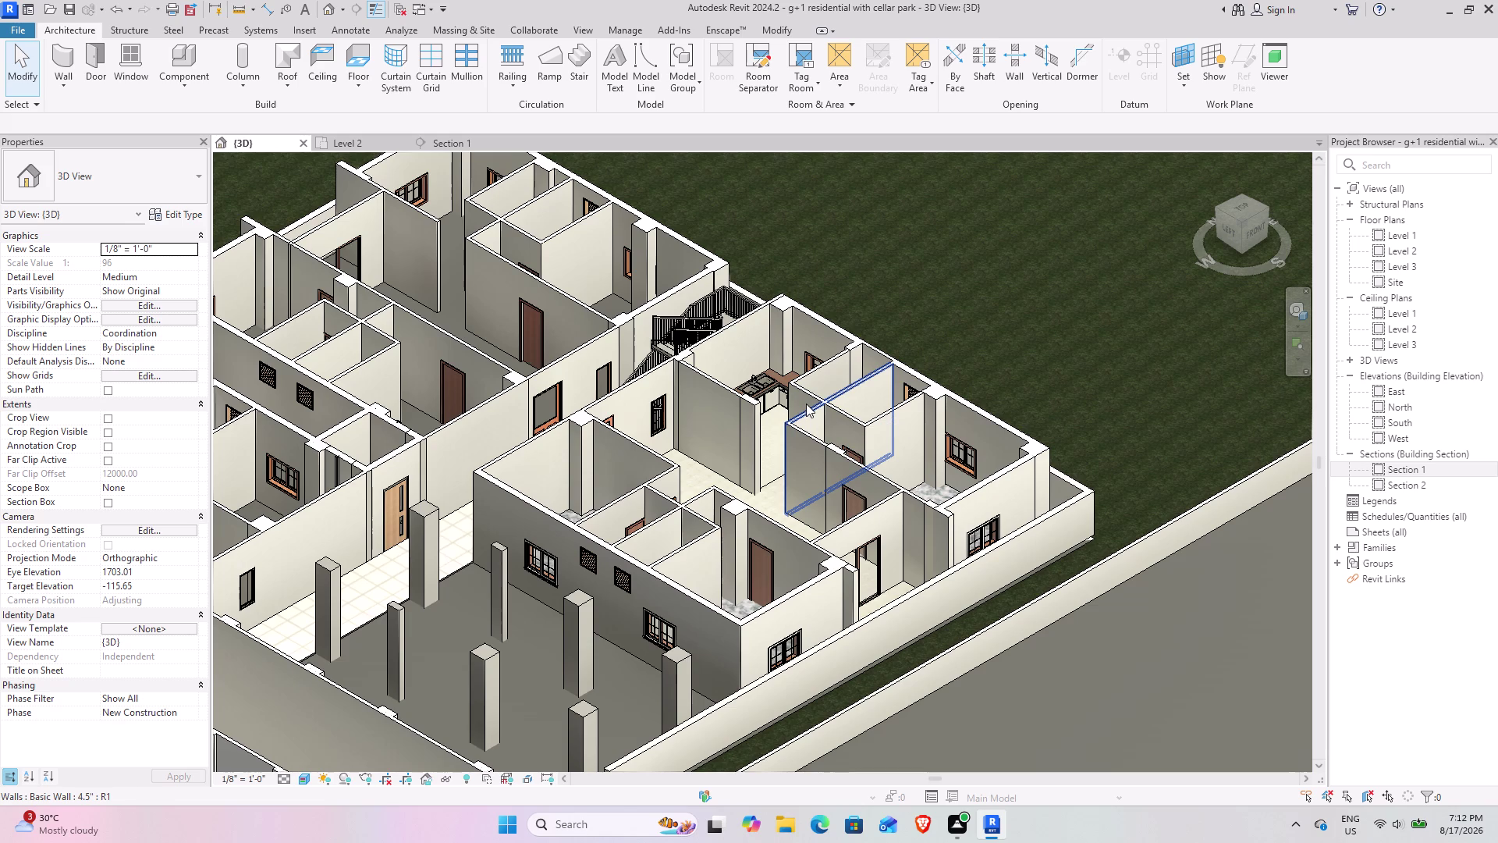
scroll(up, 3)
scroll(up, 3)
middle_drag(779, 430, 695, 449)
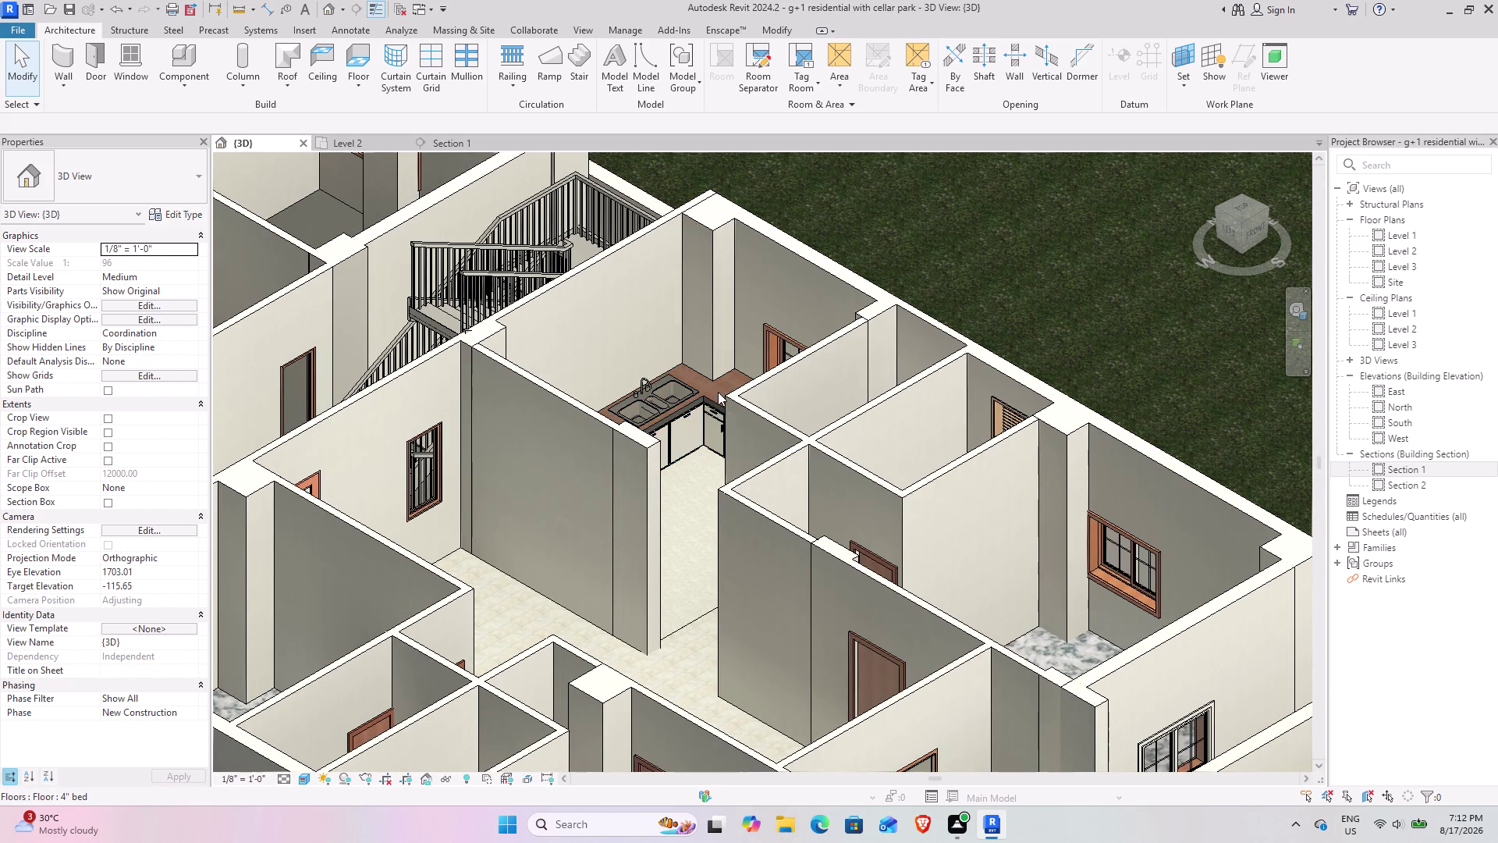
scroll(up, 3)
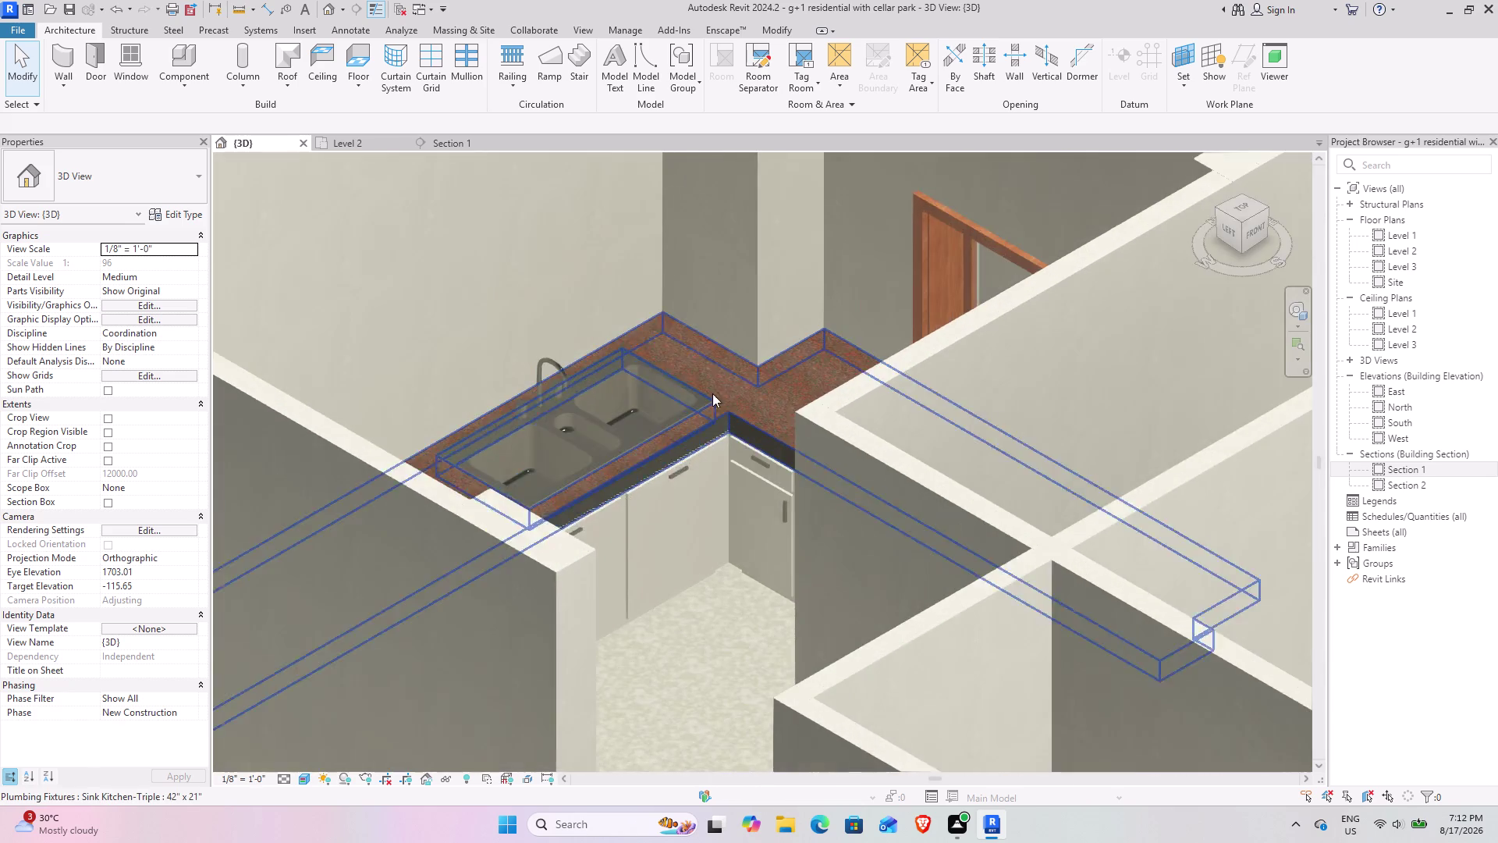
scroll(up, 3)
scroll(up, 3)
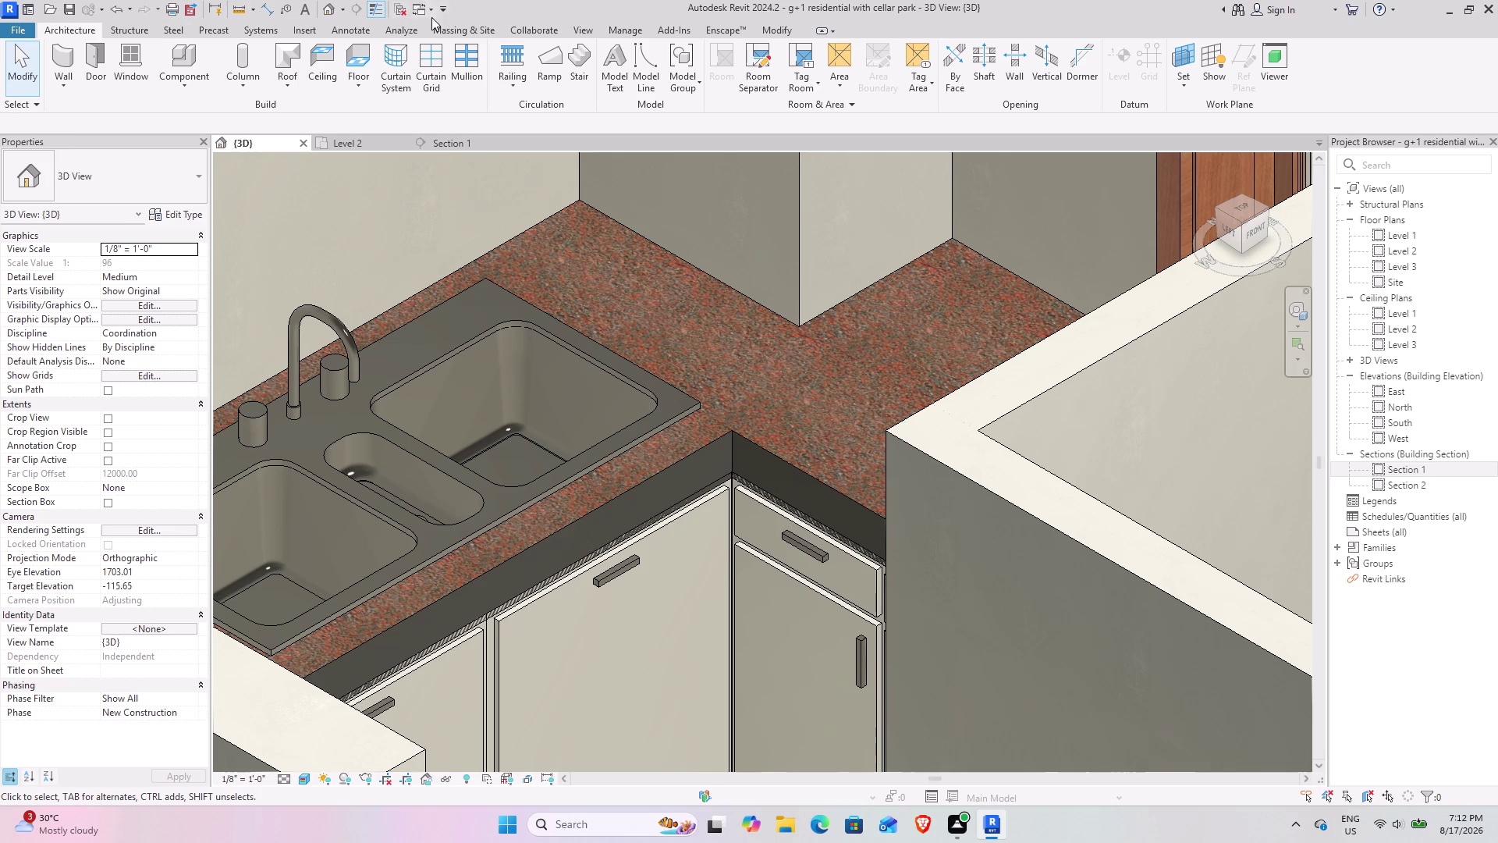
click(782, 27)
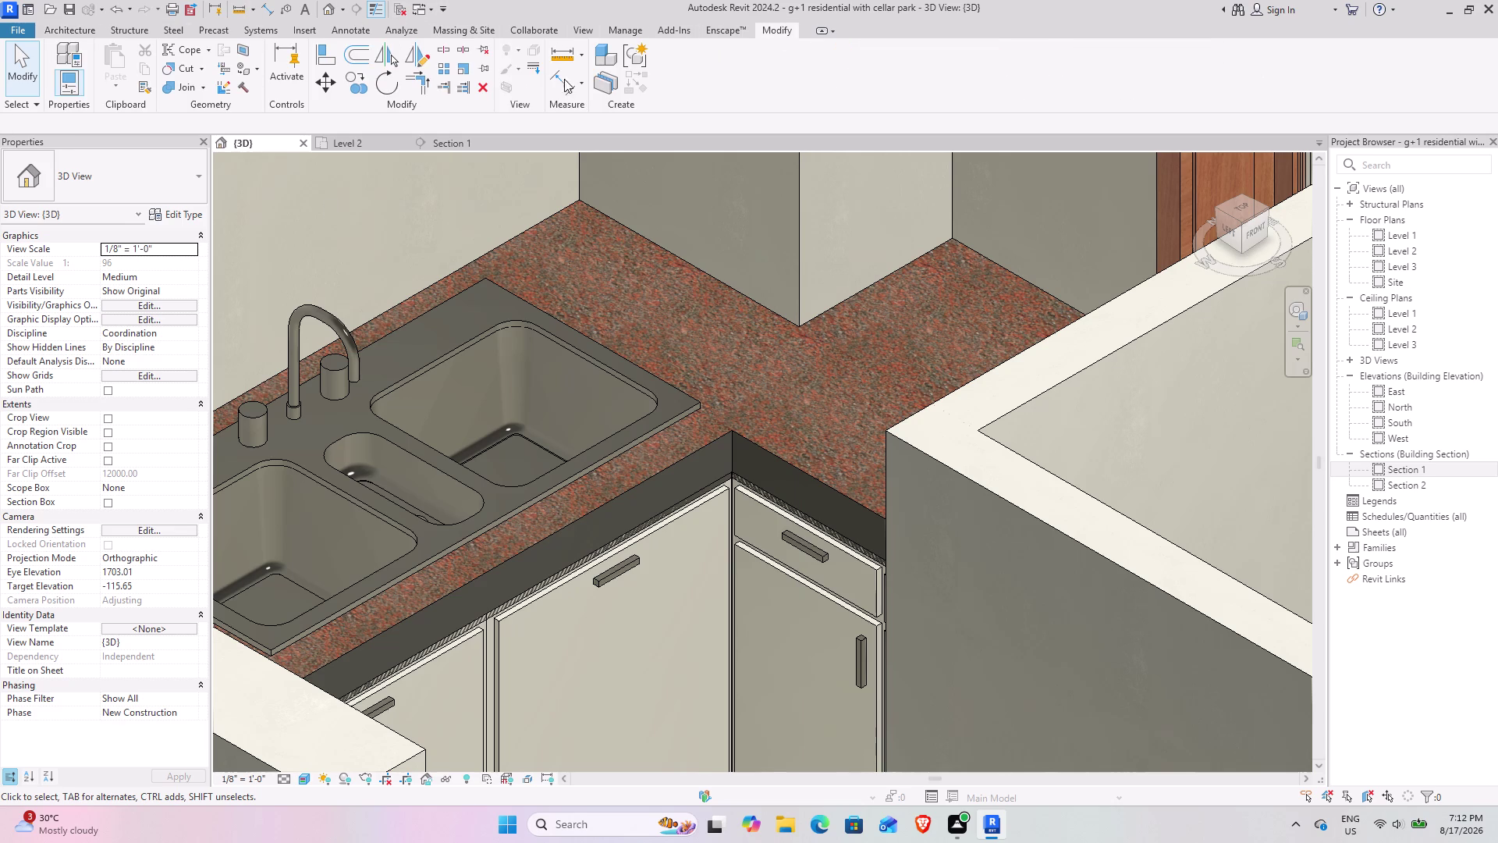
Pick an analytical surface material with Paint, then undo and leave the material library.
click(236, 71)
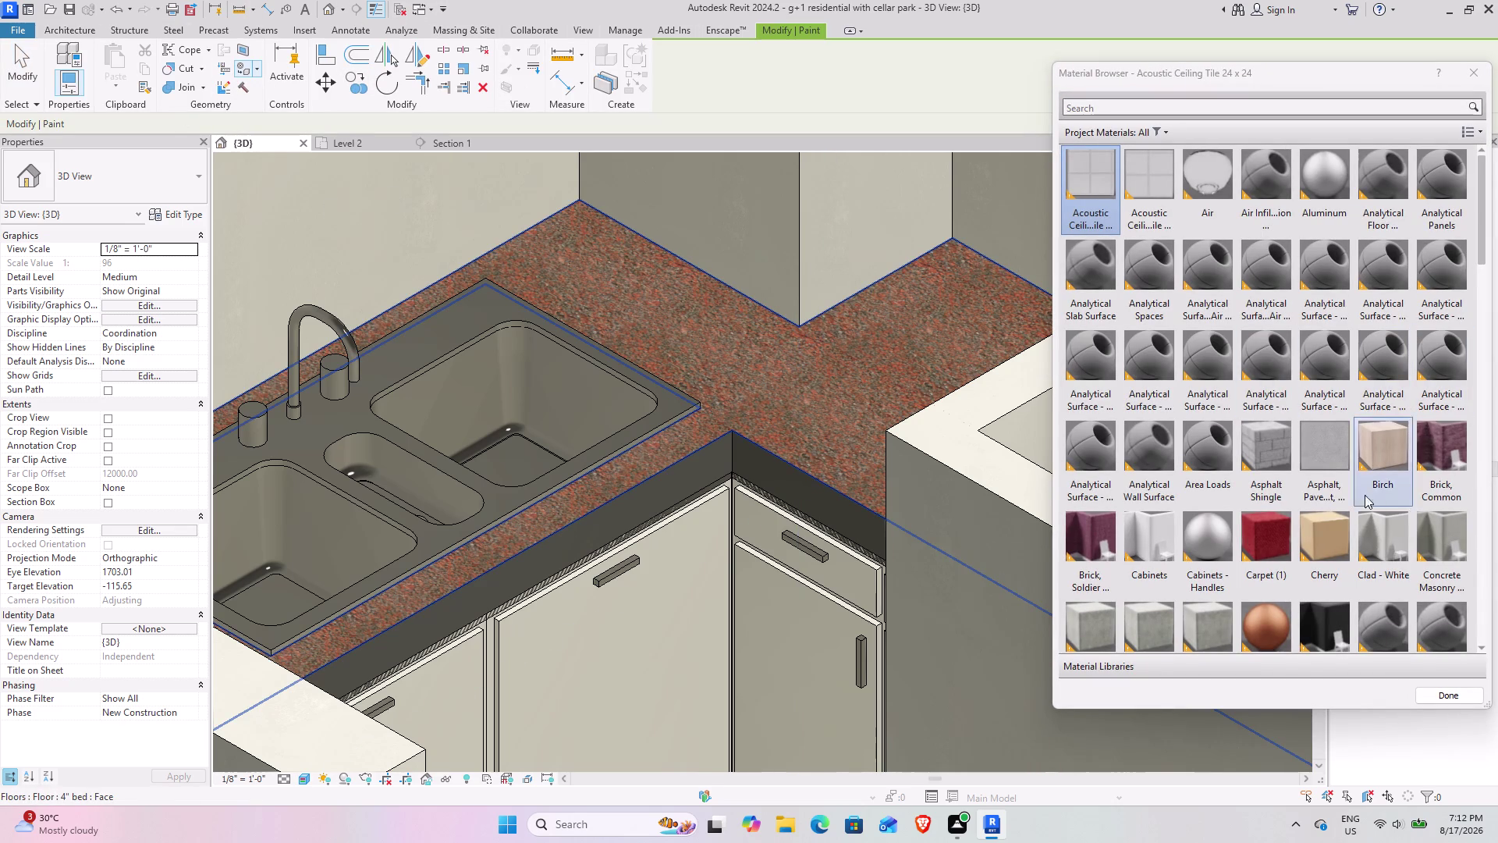
scroll(down, 3)
scroll(down, 3)
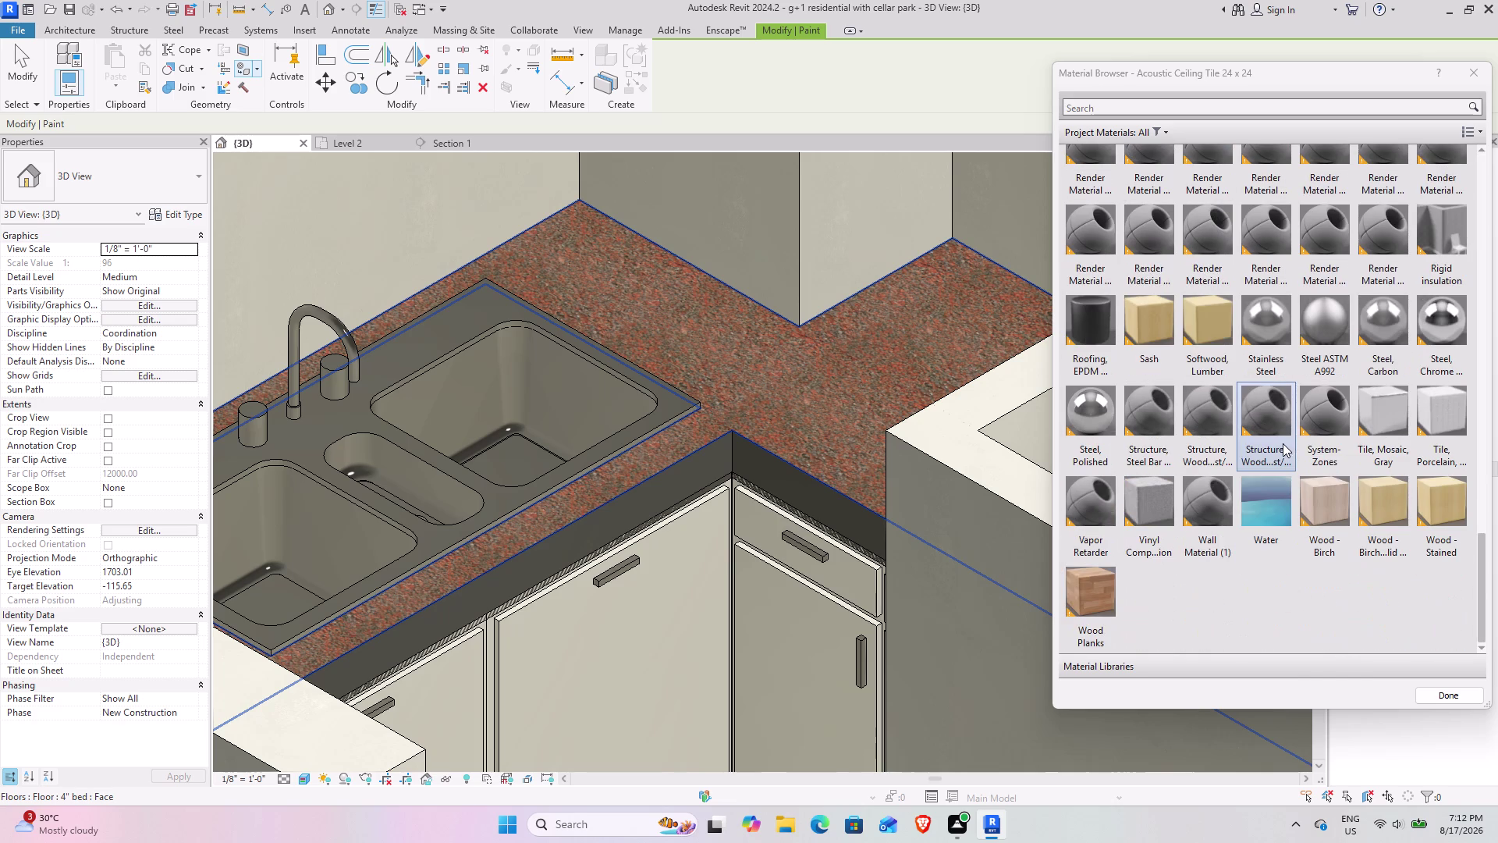
scroll(up, 3)
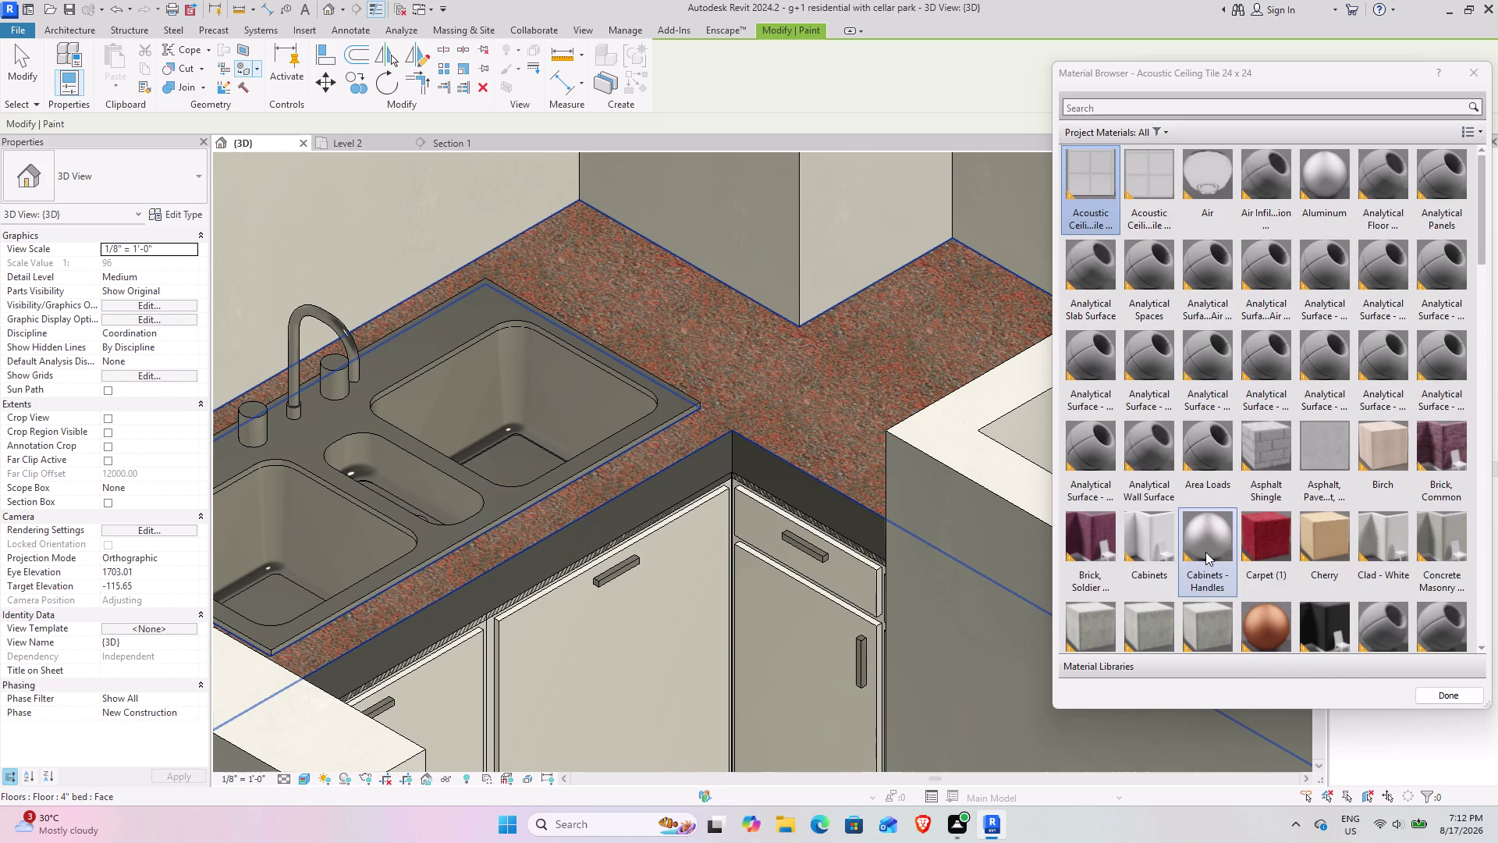
scroll(up, 3)
scroll(down, 3)
scroll(down, 3)
scroll(down, 3)
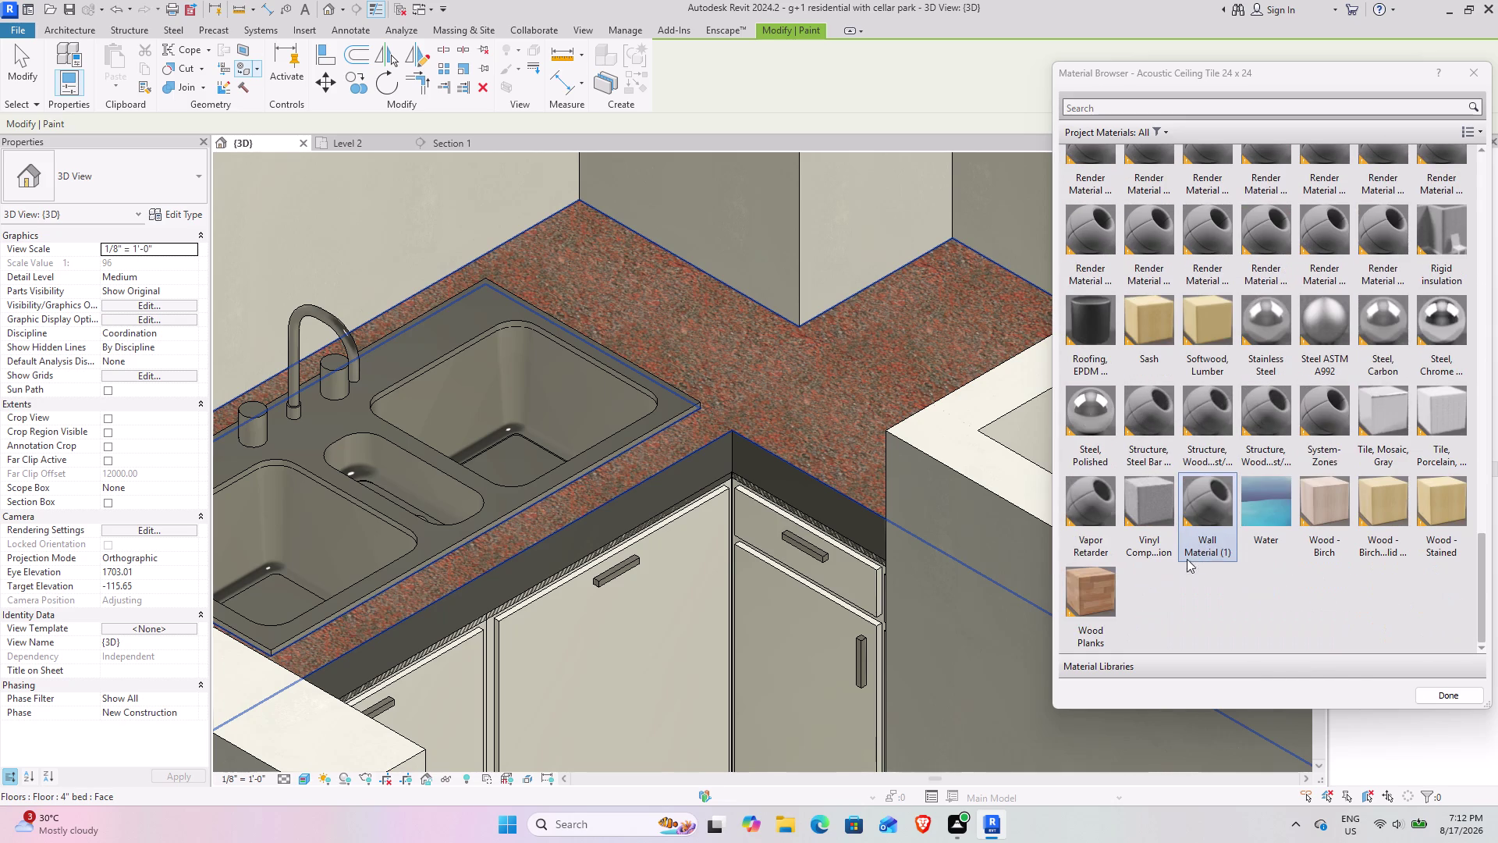
scroll(up, 3)
scroll(up, 3)
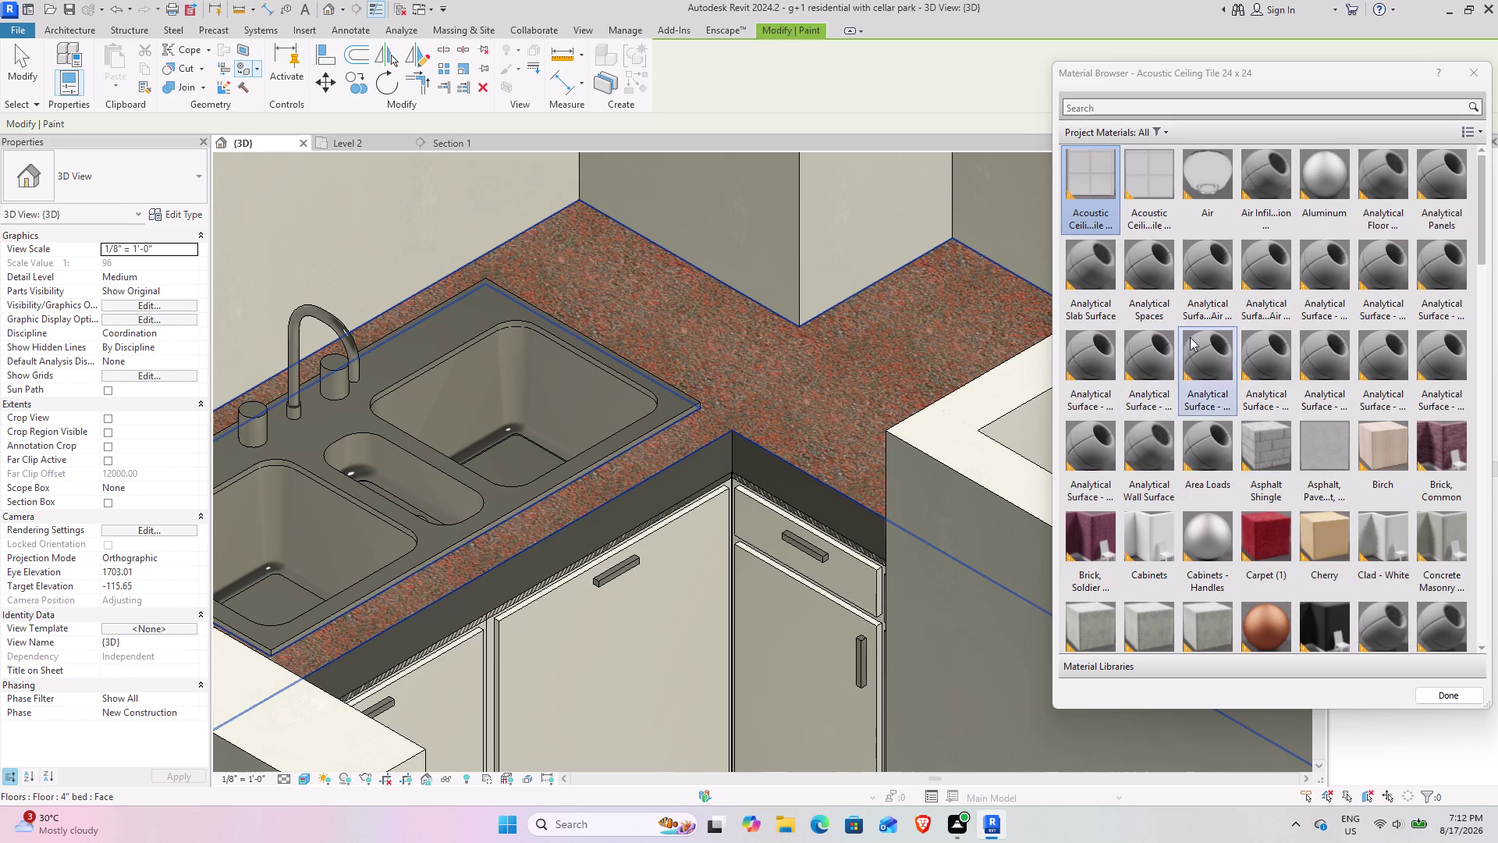
click(1435, 267)
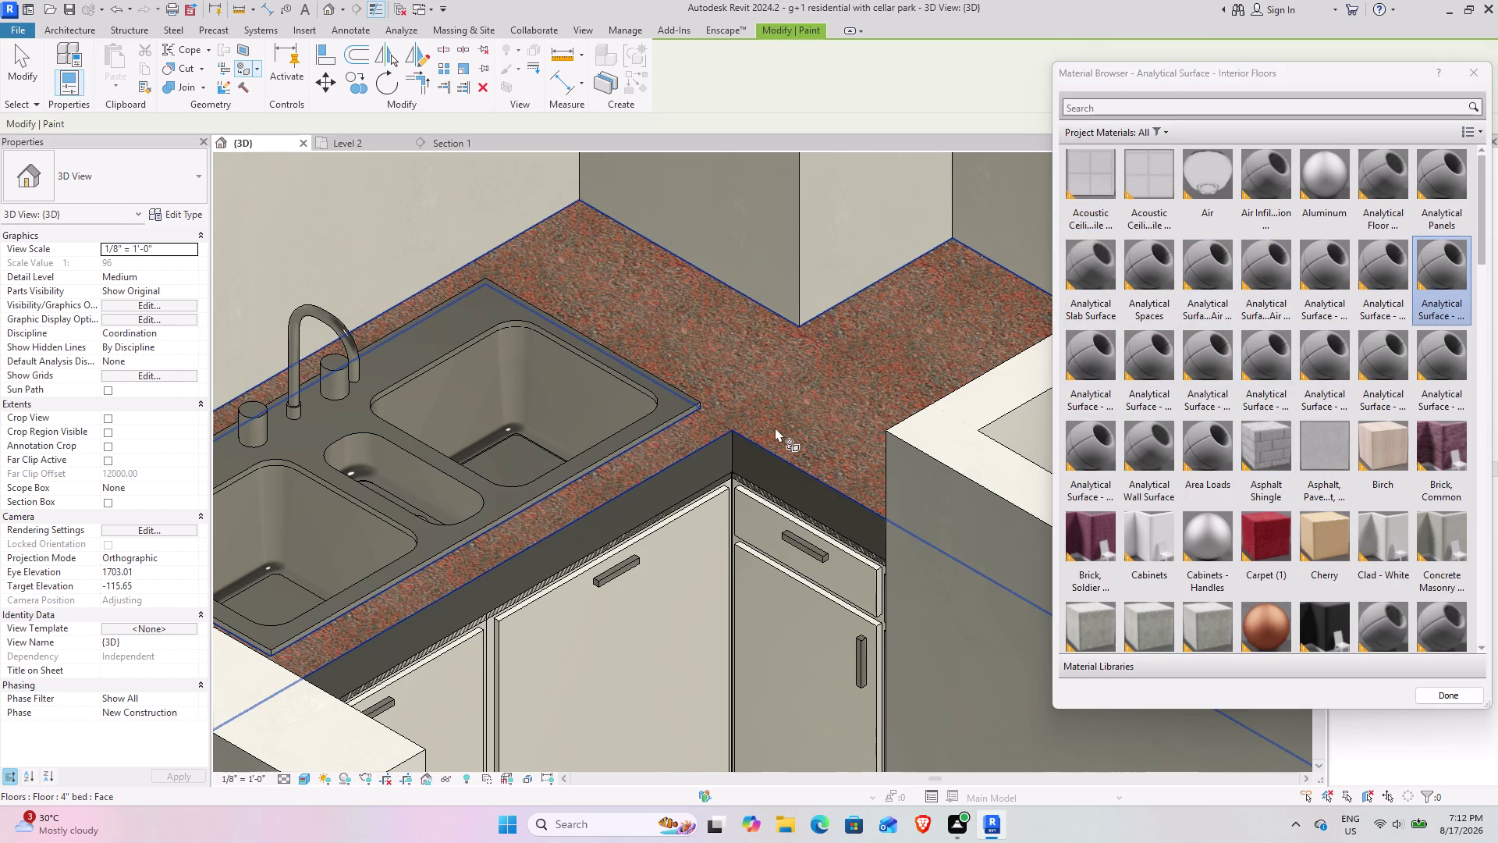
click(776, 473)
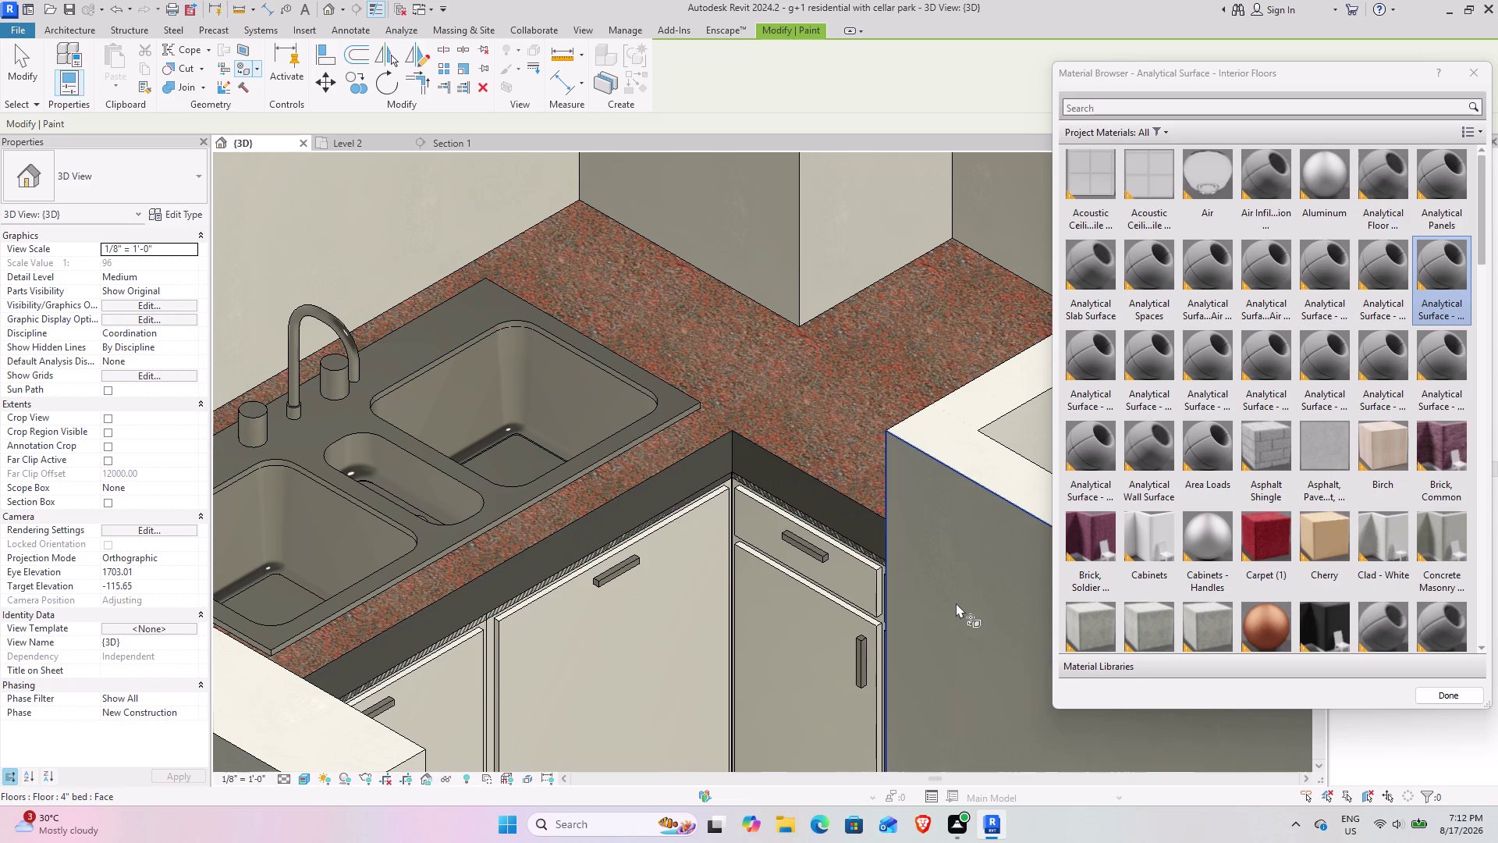
key(ctrl+z)
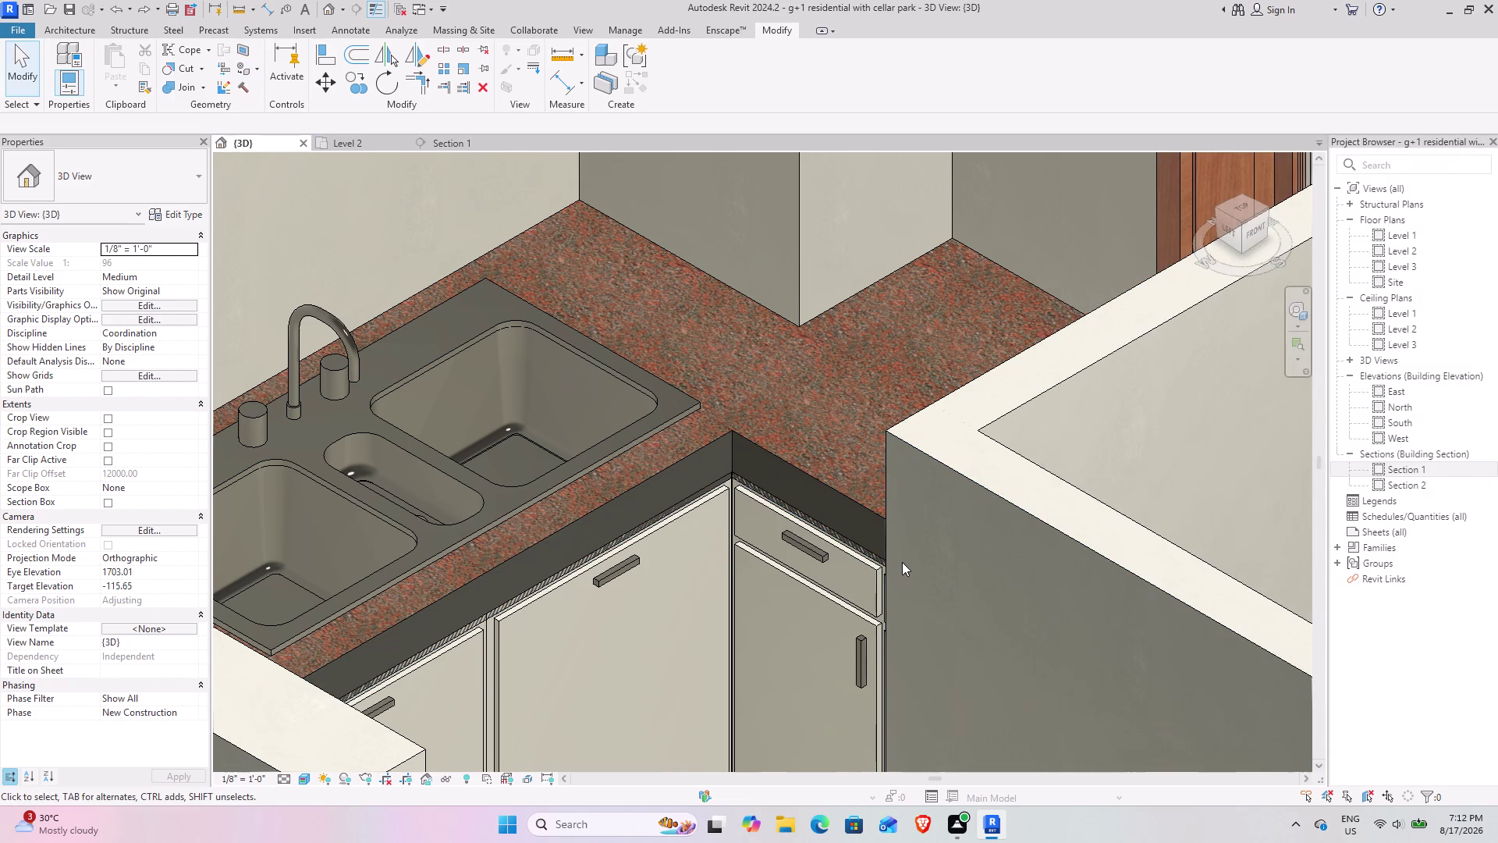
Zoom and pan out until the whole house is visible.
scroll(down, 3)
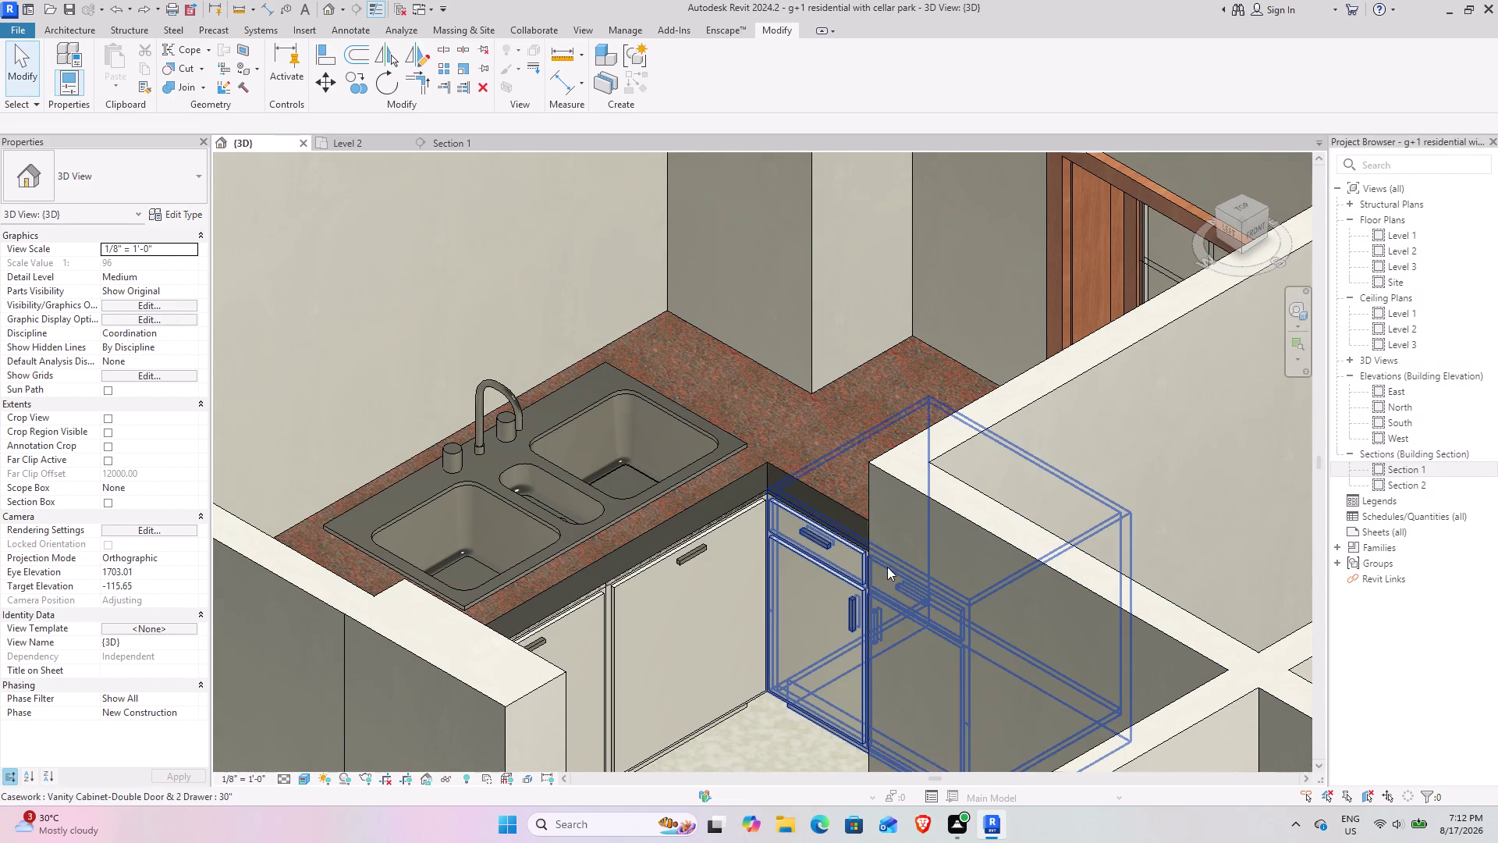
scroll(down, 3)
middle_drag(851, 578, 893, 612)
scroll(down, 3)
middle_drag(1085, 656, 821, 436)
middle_drag(986, 580, 983, 579)
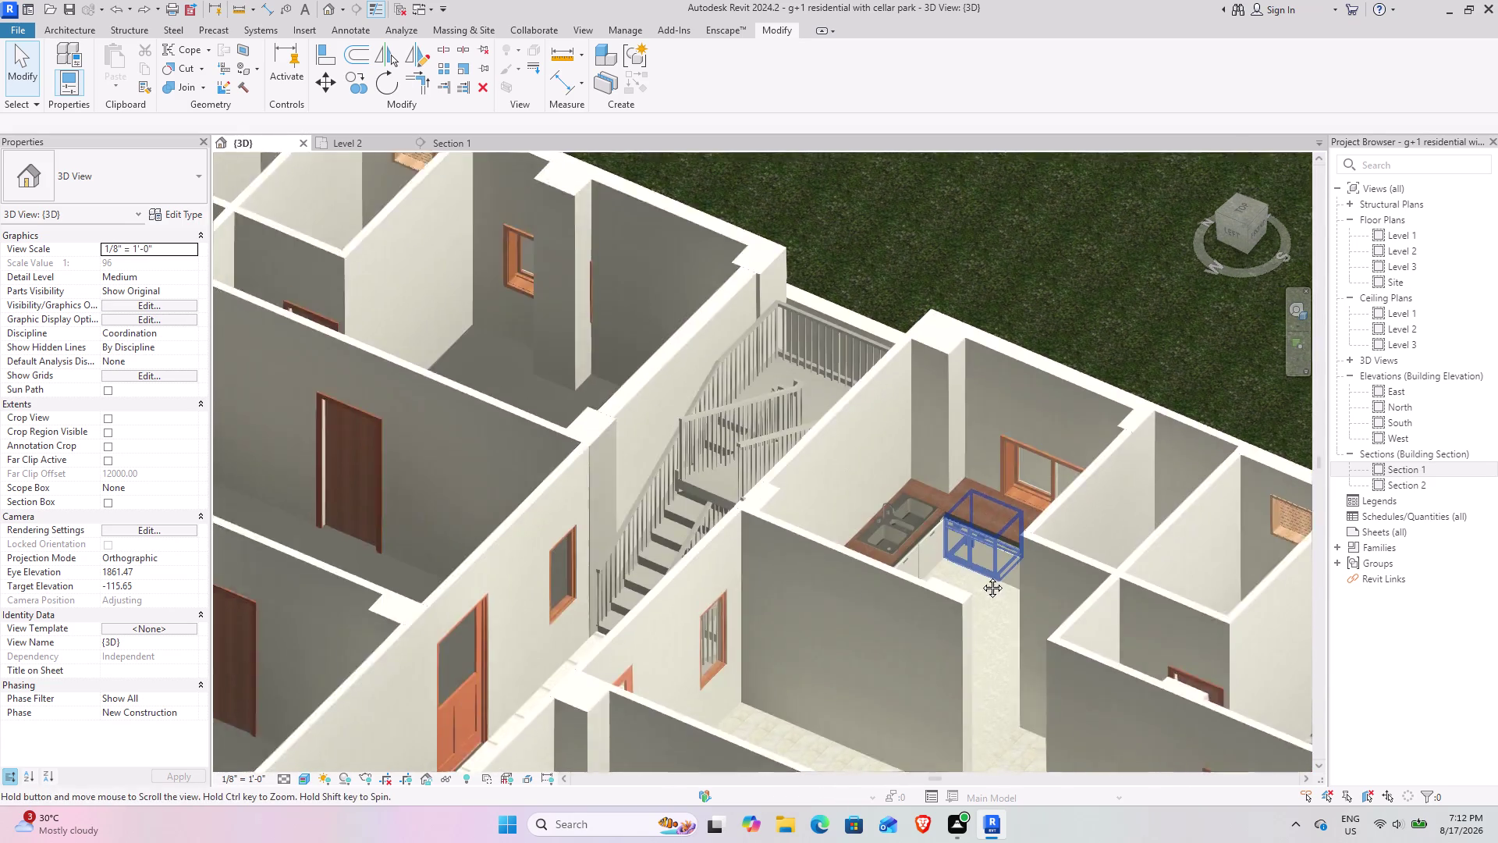
middle_drag(983, 578, 836, 446)
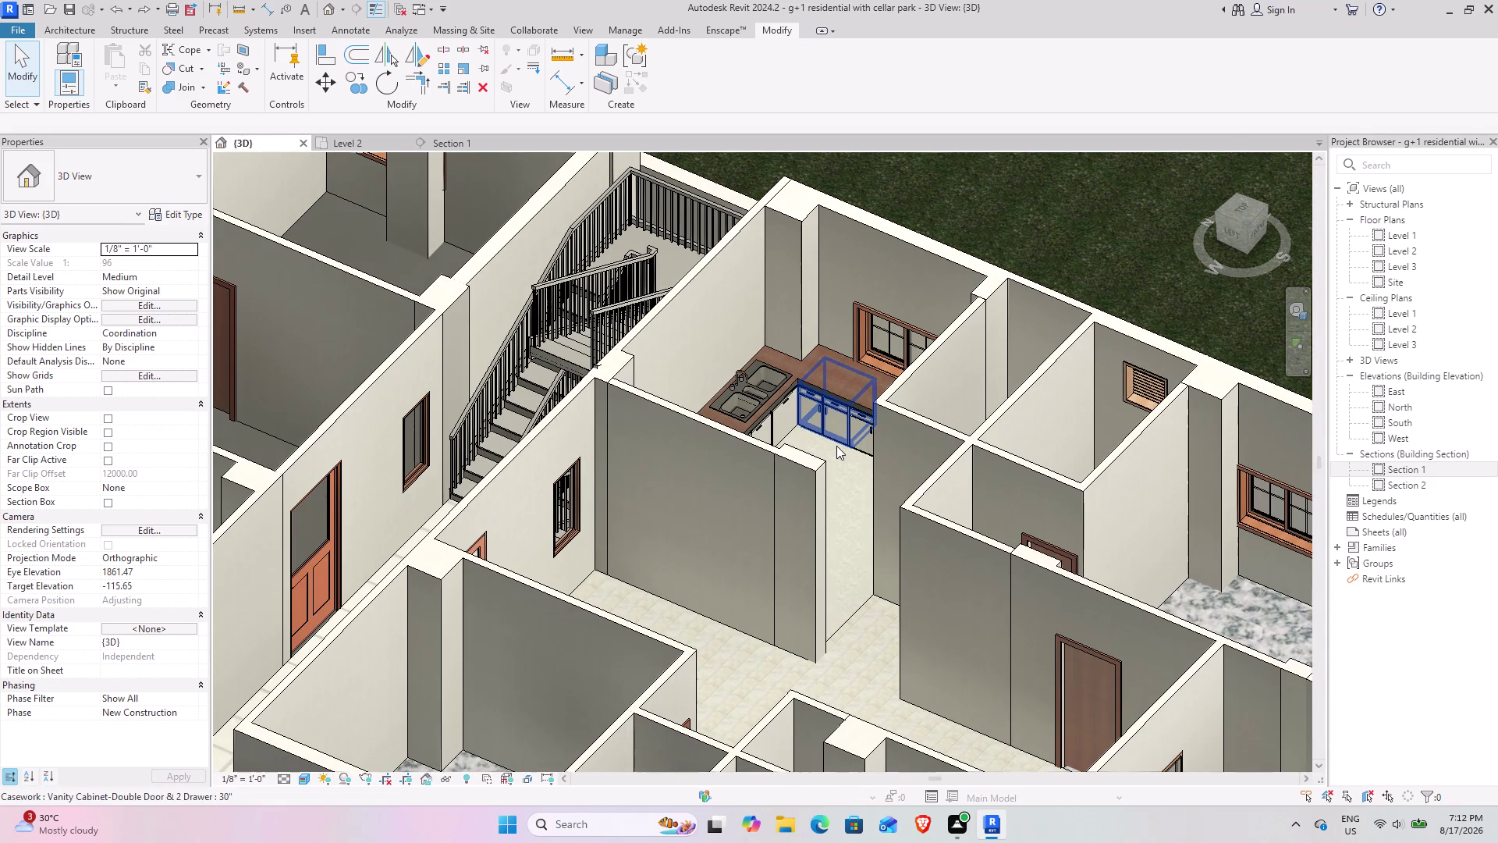
scroll(down, 3)
middle_drag(795, 446, 814, 285)
scroll(down, 3)
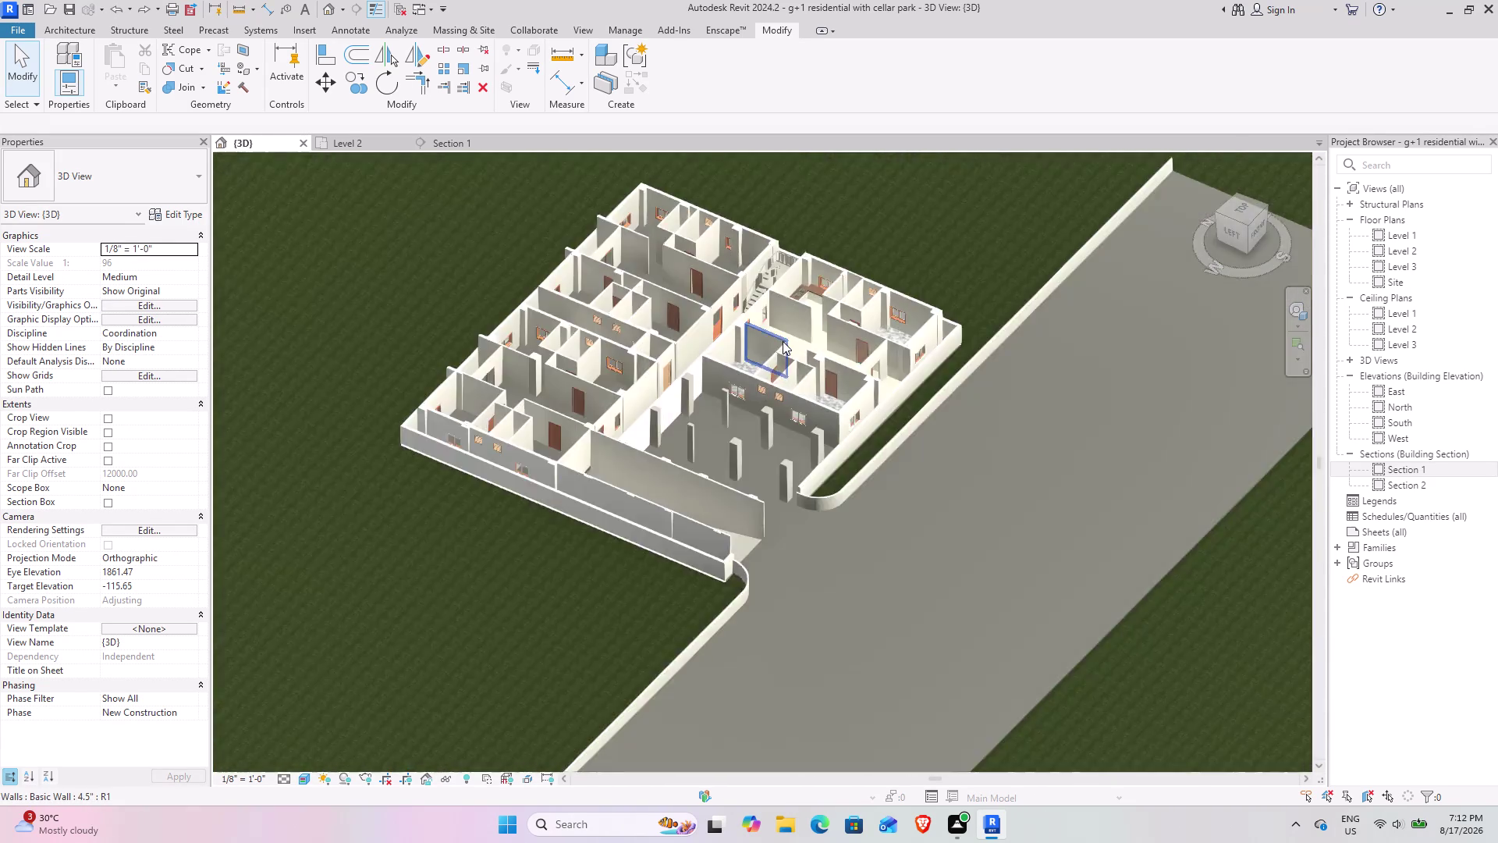
scroll(down, 3)
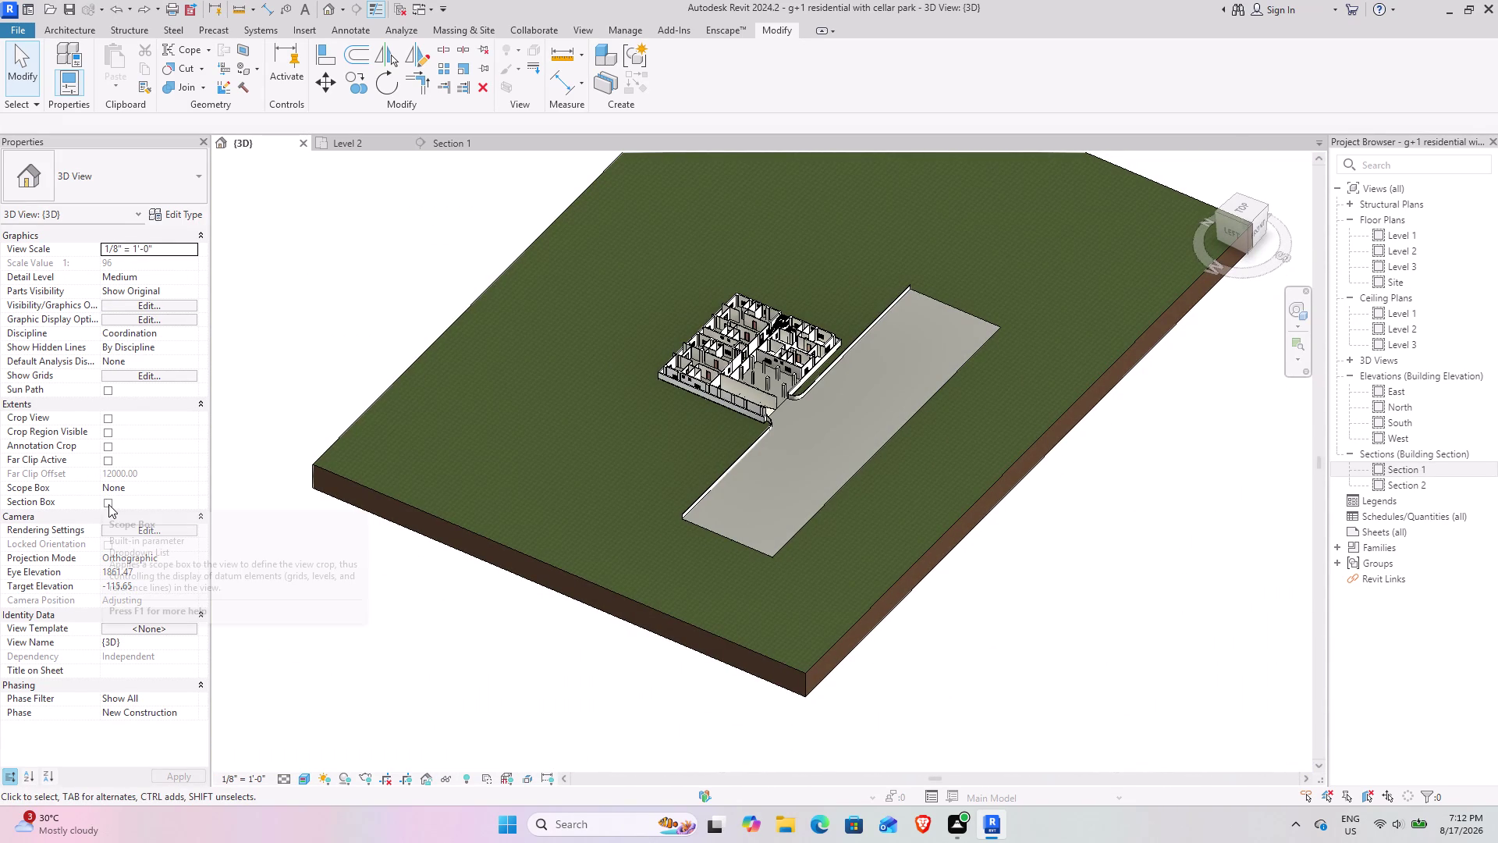
Turn on Section Box and pull its sides and top in toward the house.
click(108, 504)
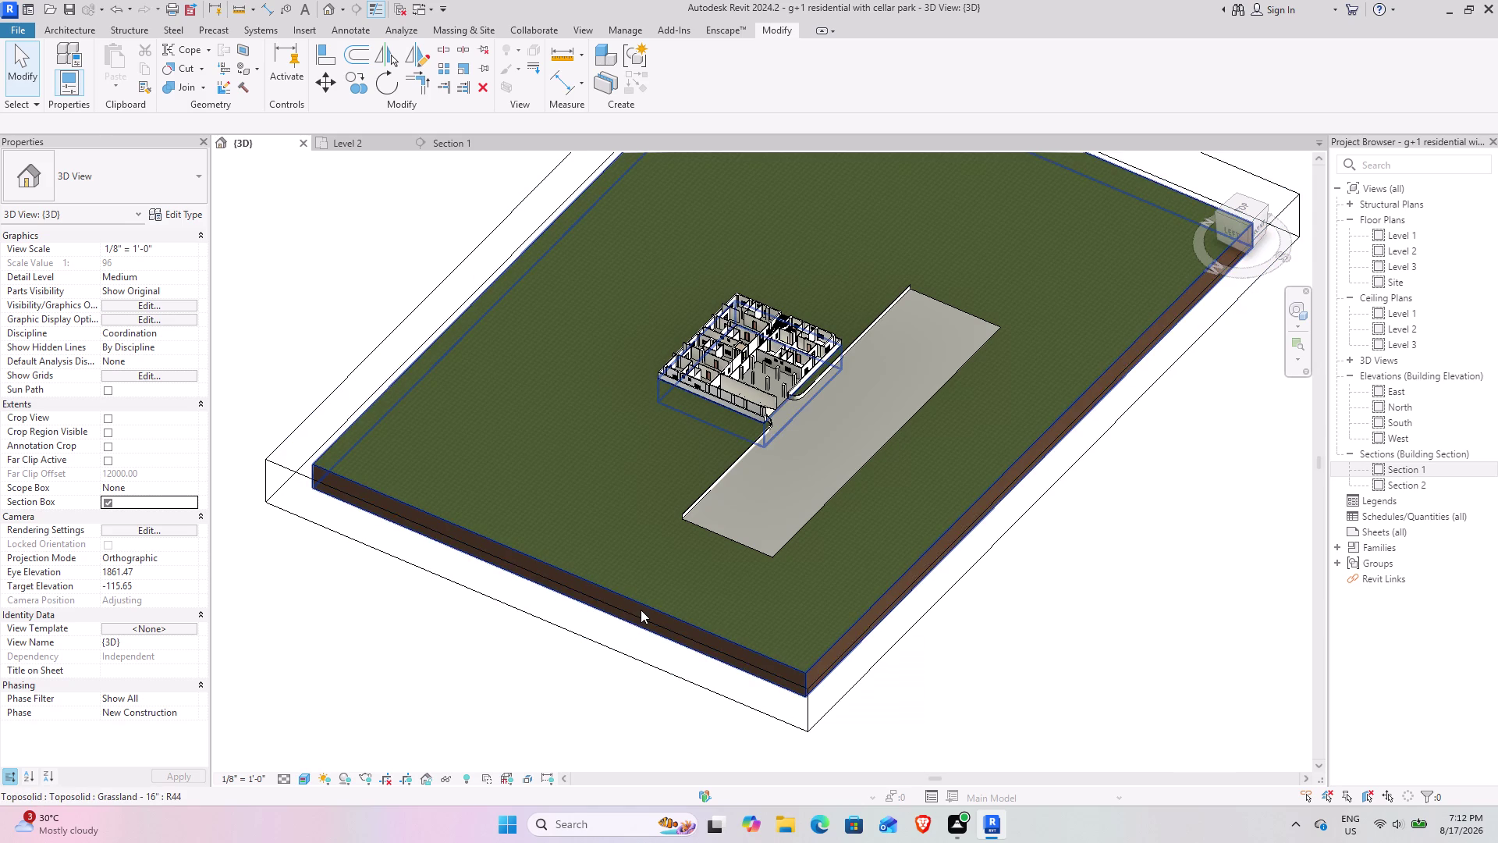
click(637, 612)
drag(533, 596, 725, 373)
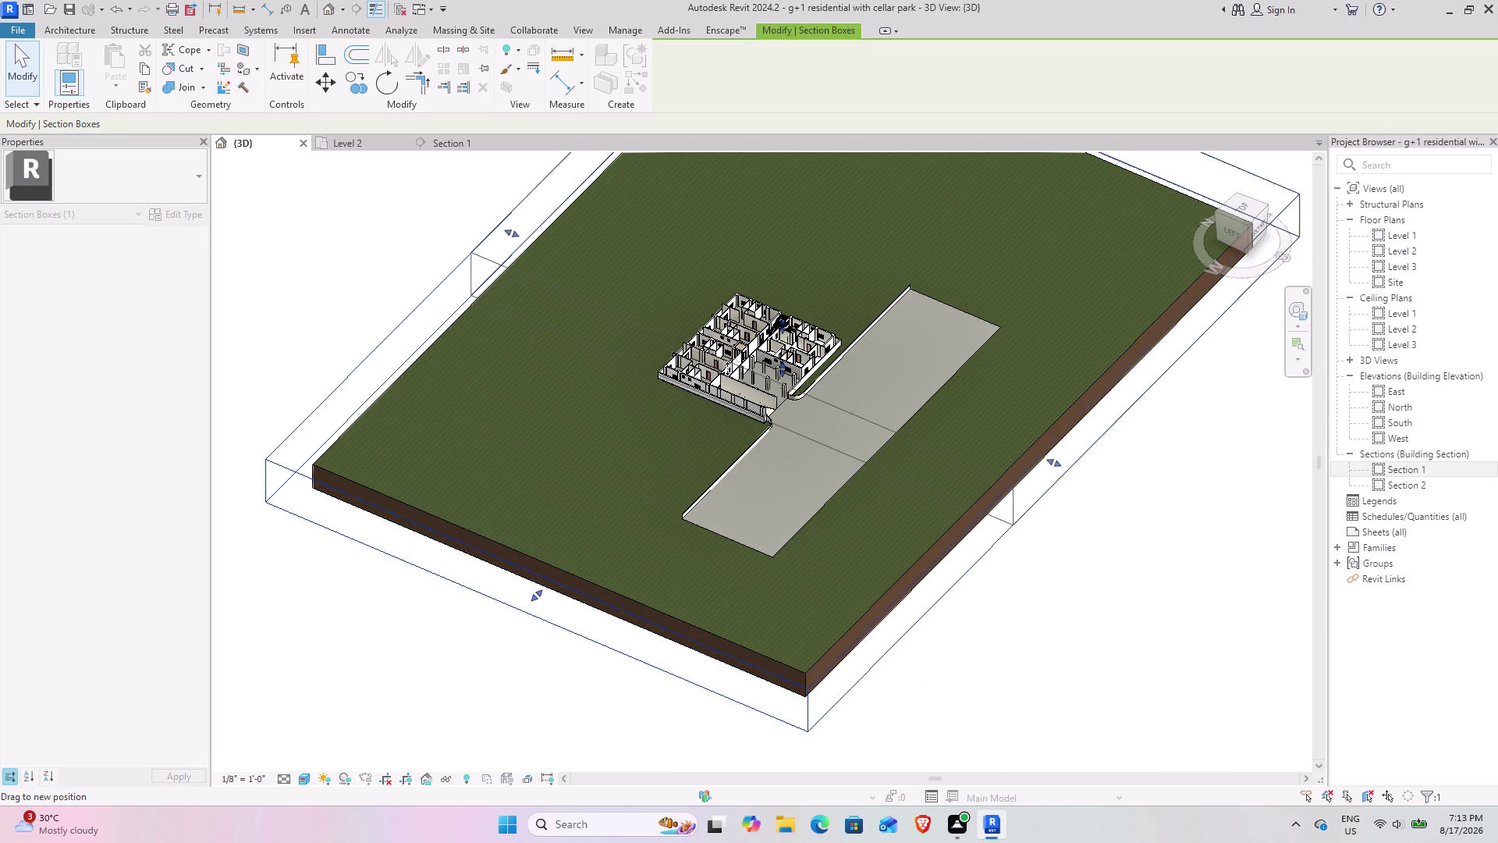
drag(725, 373, 755, 335)
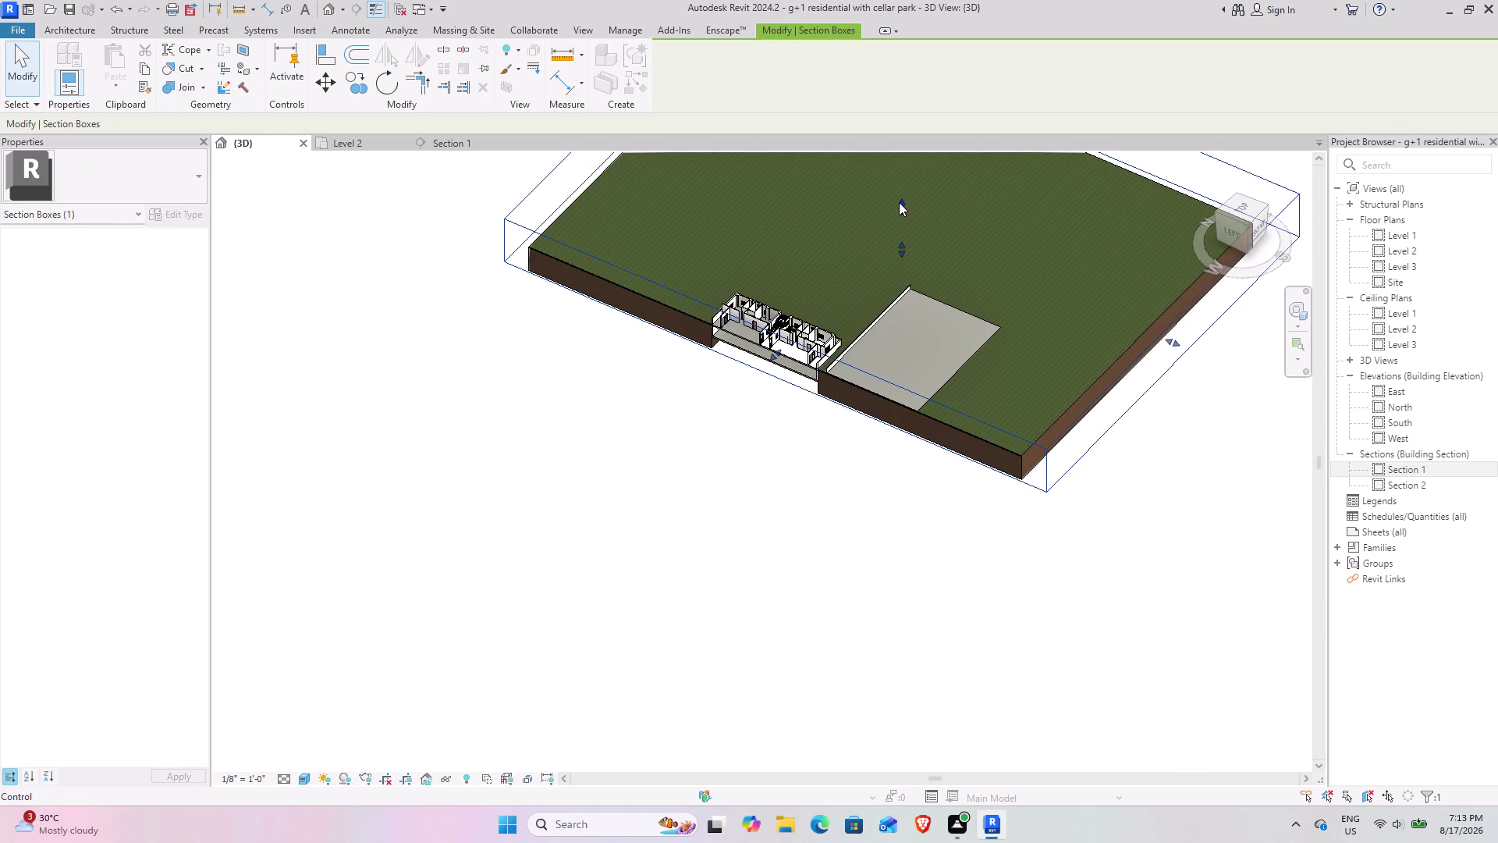
drag(899, 202, 909, 267)
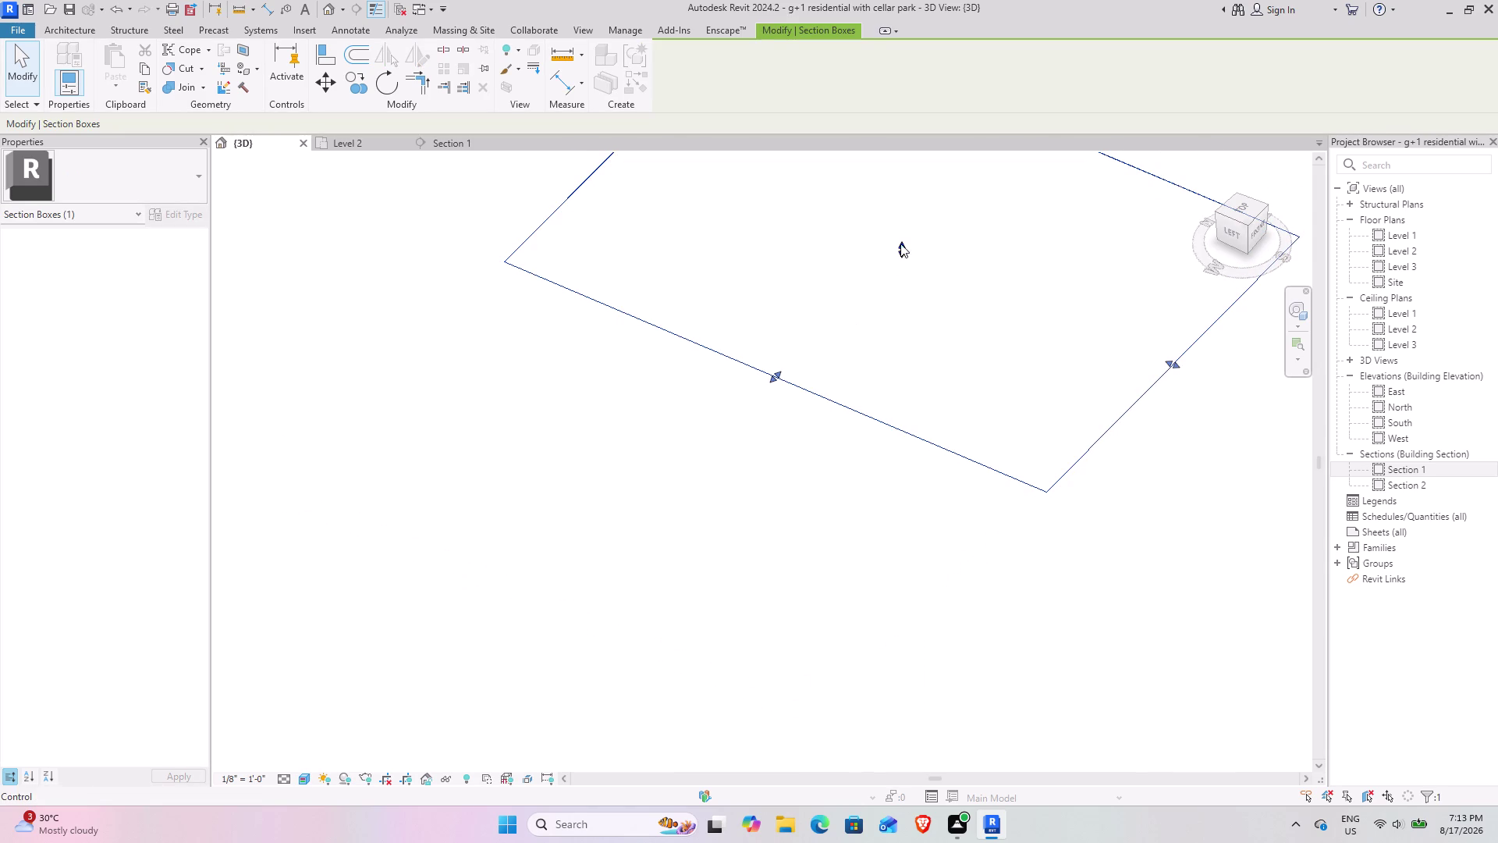
drag(901, 243, 907, 214)
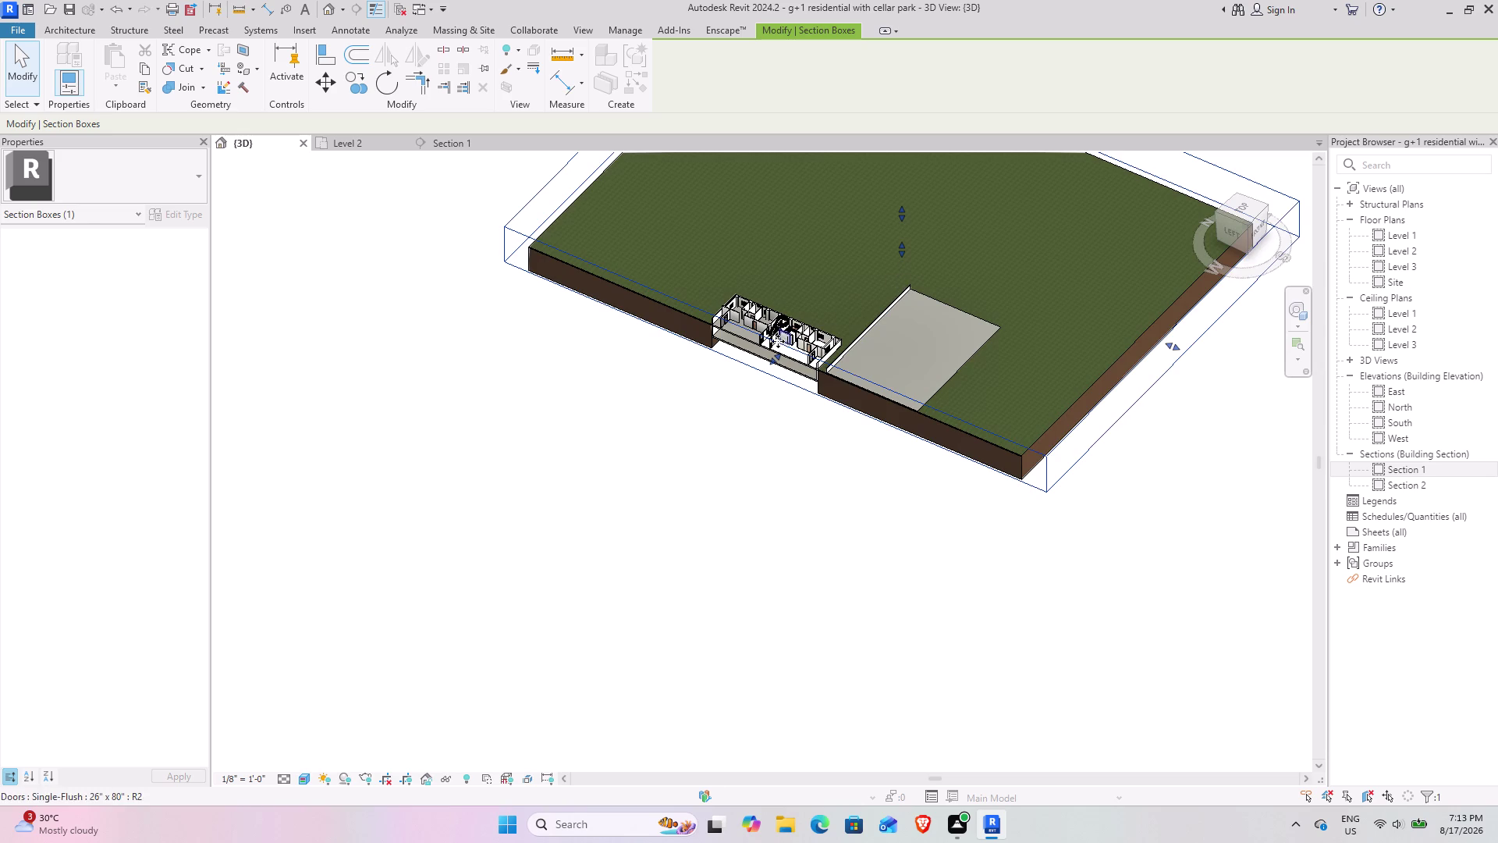
Tighten the section box down to the kitchen floor and frame the cropped slice.
scroll(up, 3)
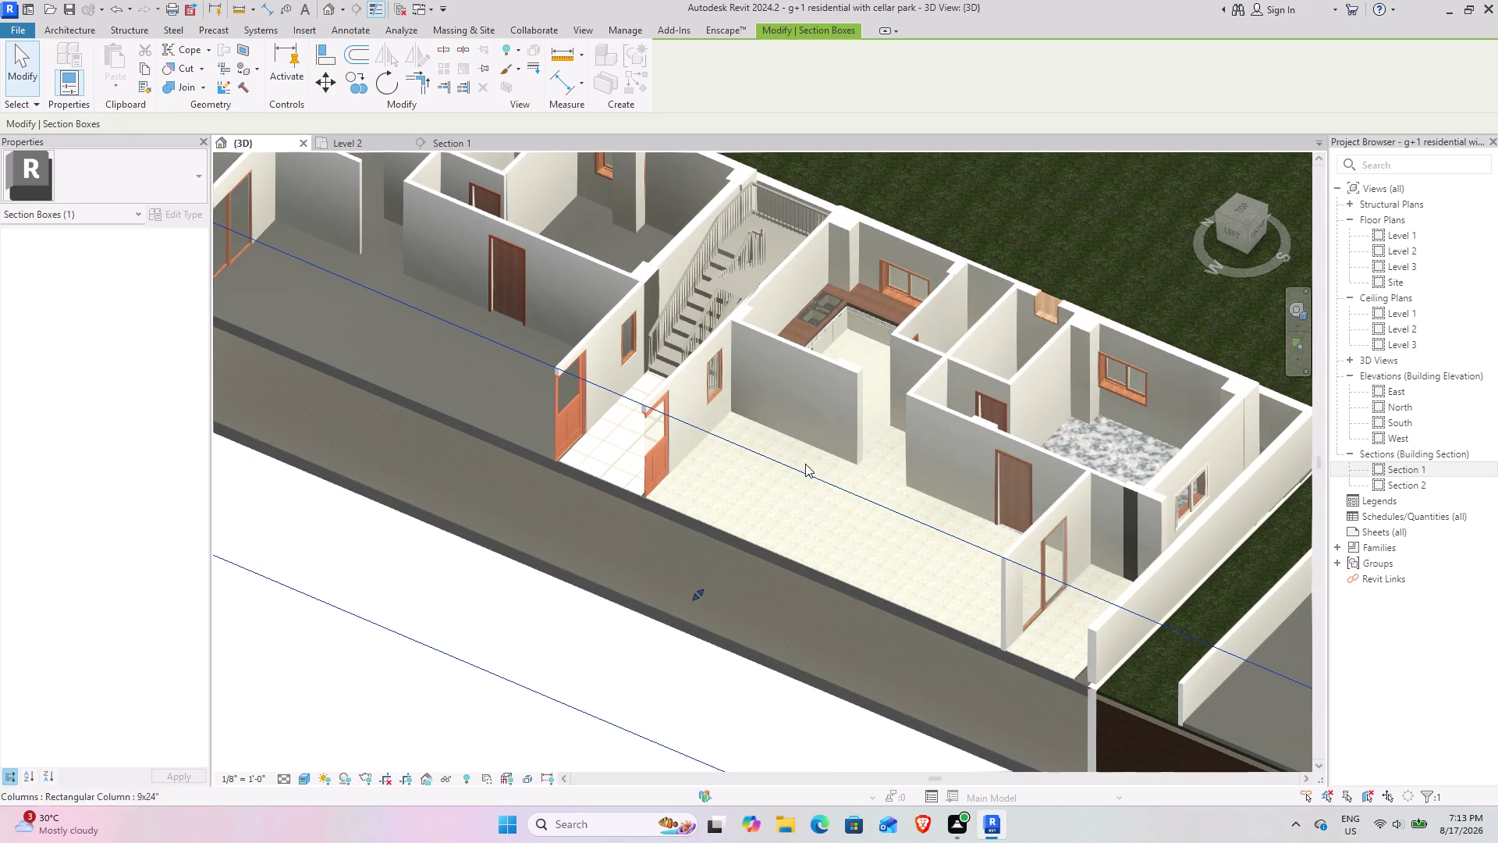
drag(705, 588, 760, 525)
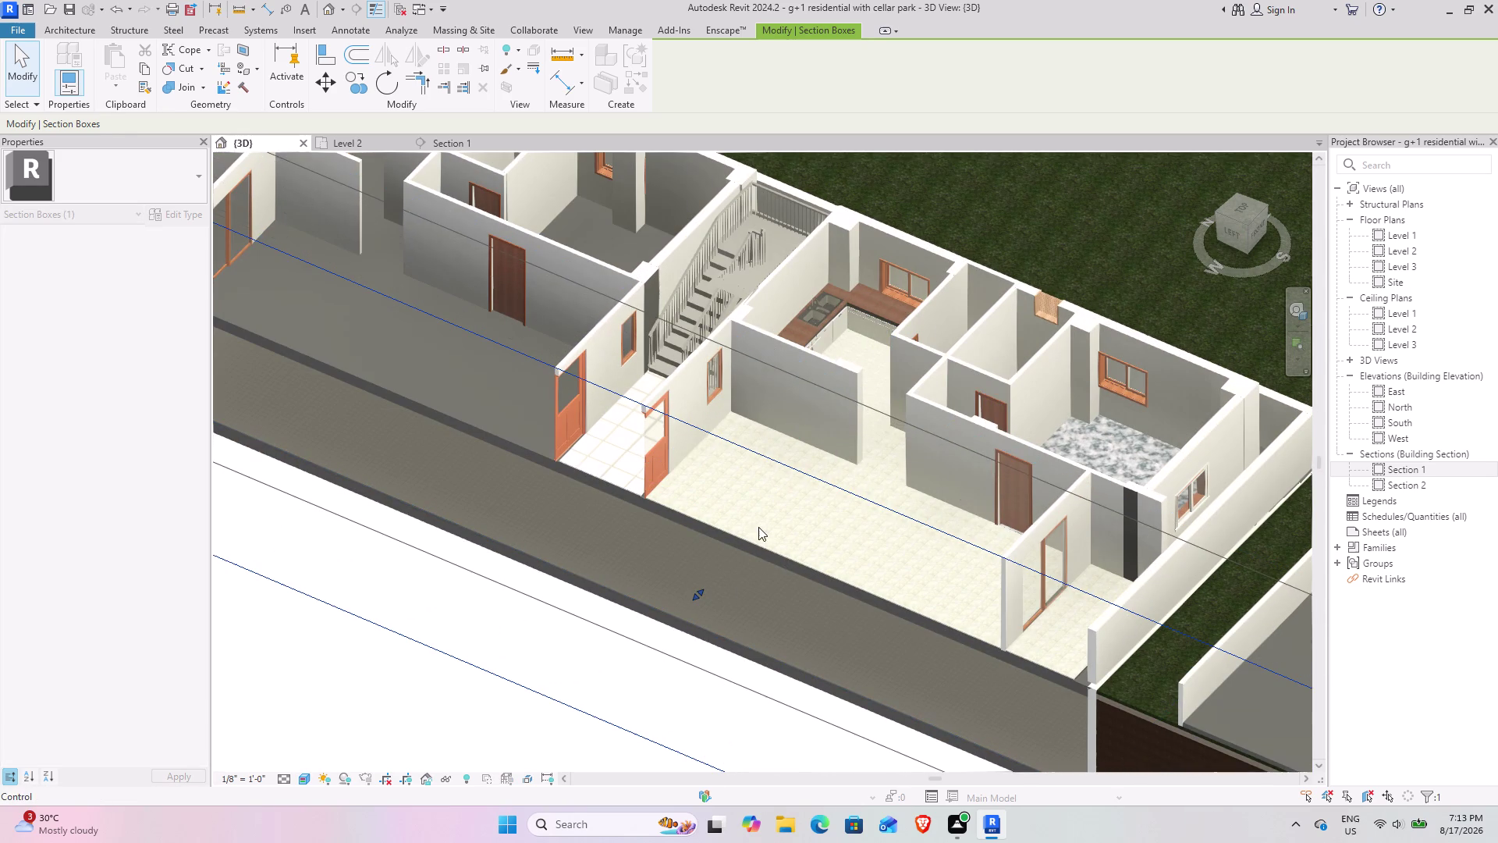
drag(766, 522, 781, 512)
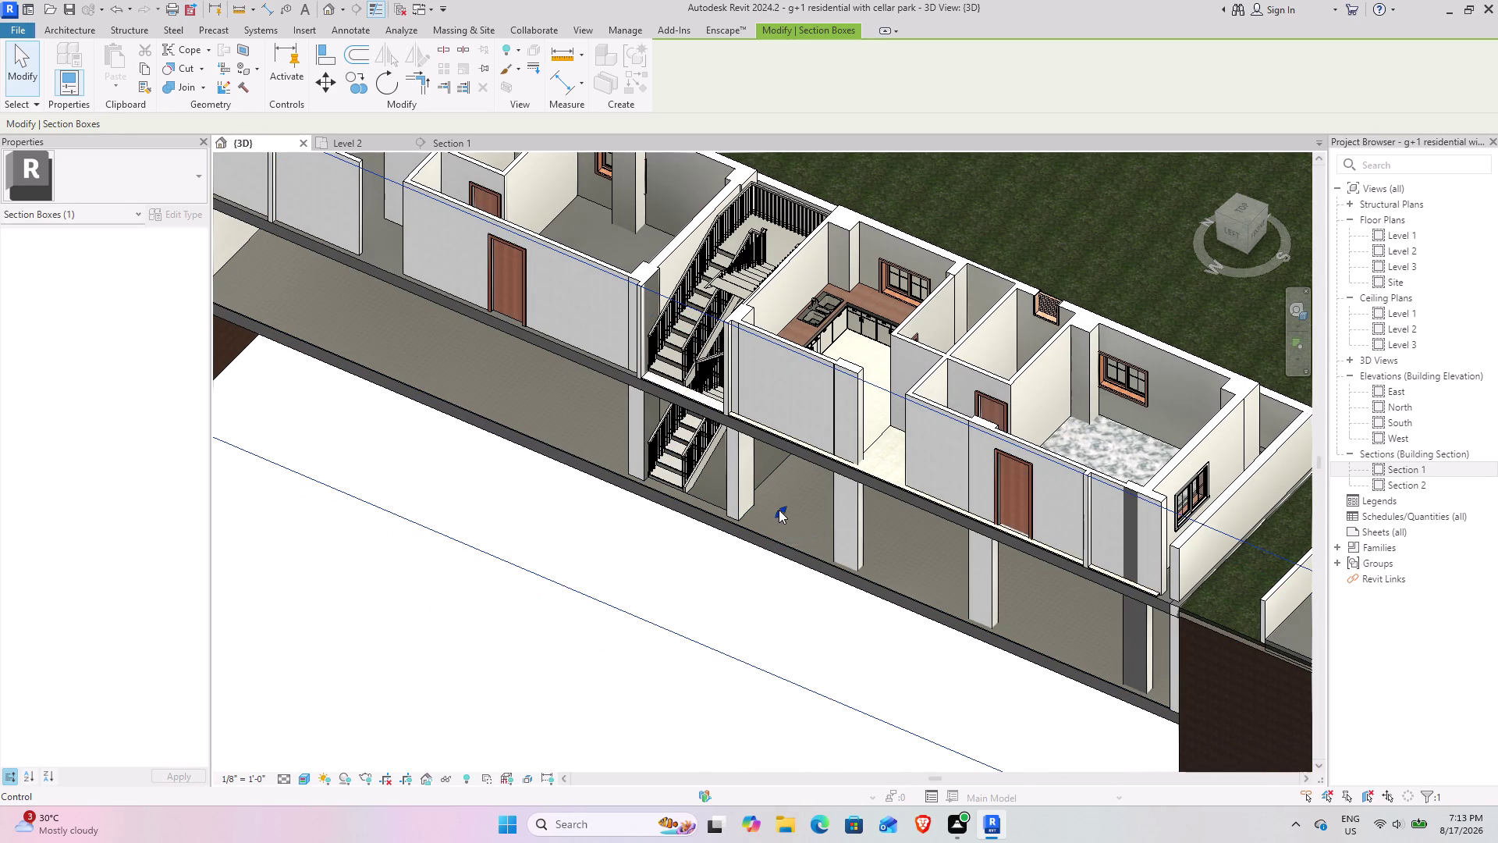
drag(782, 506, 800, 492)
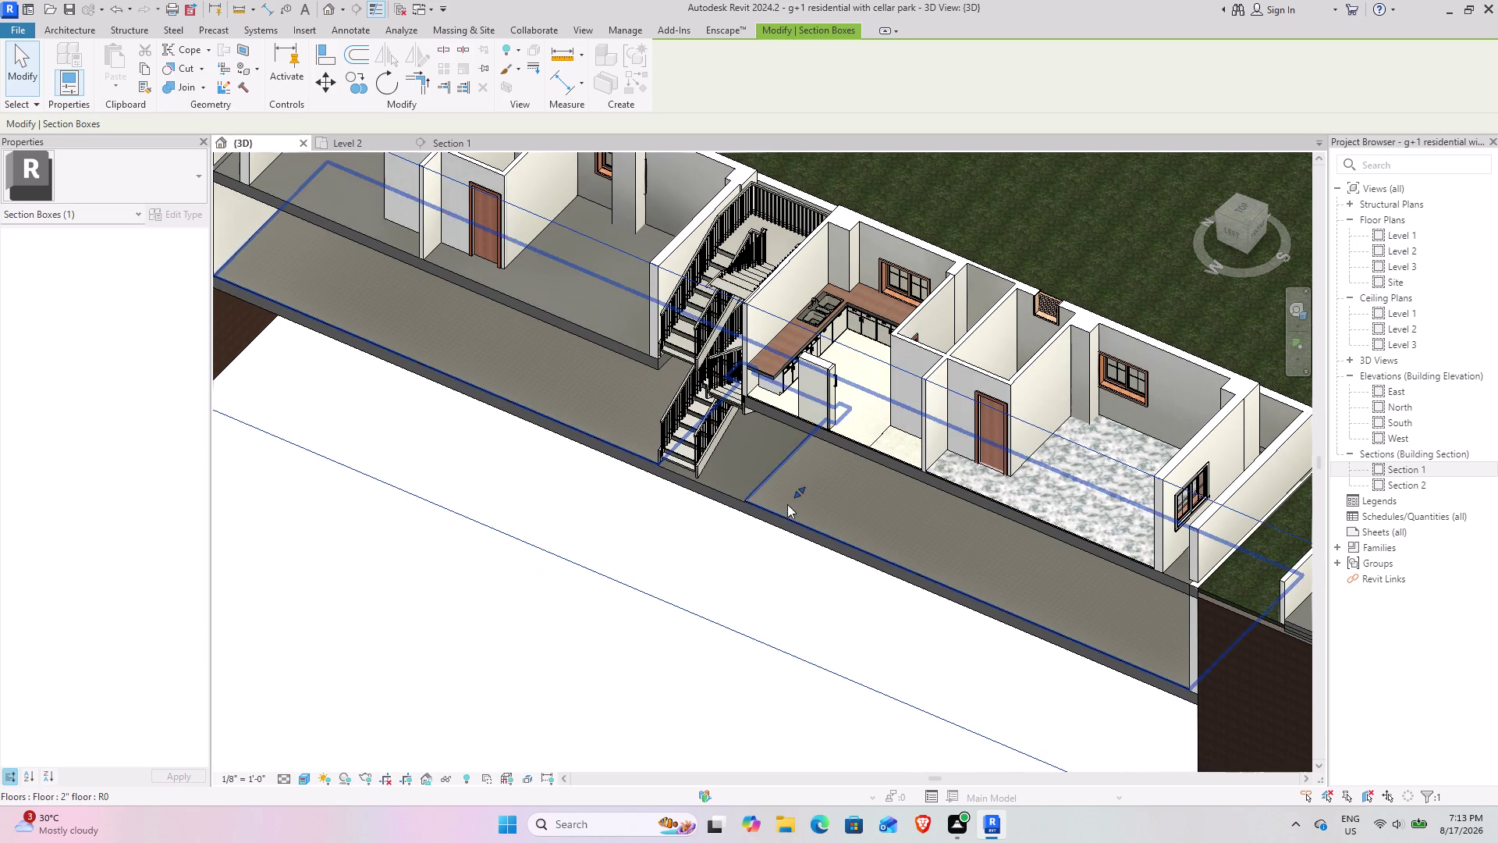
click(803, 486)
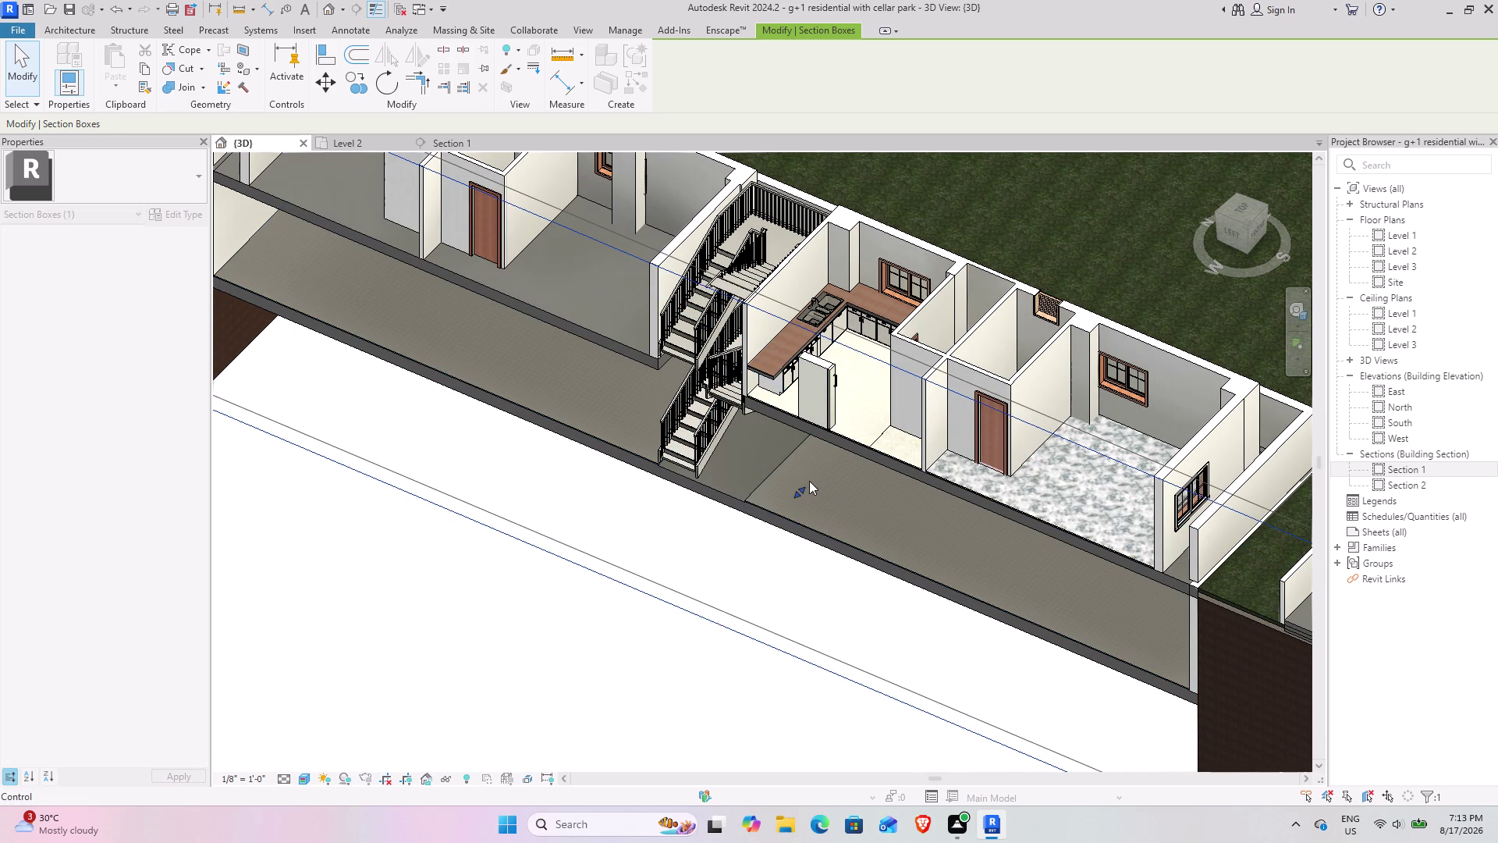
scroll(up, 3)
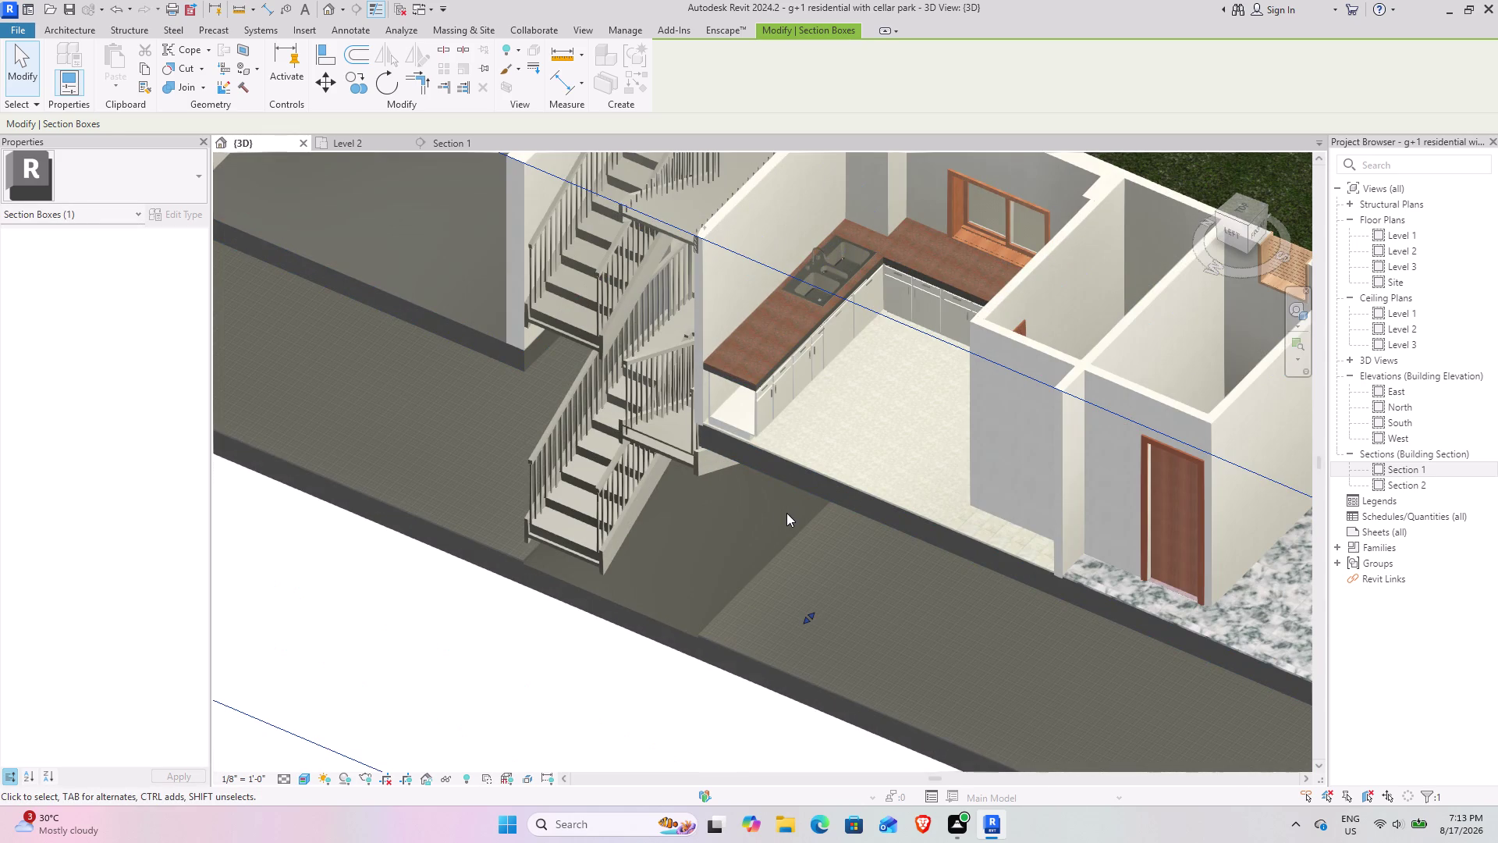
middle_drag(786, 513, 755, 523)
middle_drag(717, 515, 957, 616)
scroll(down, 3)
middle_drag(613, 442, 756, 571)
drag(1292, 311, 1076, 382)
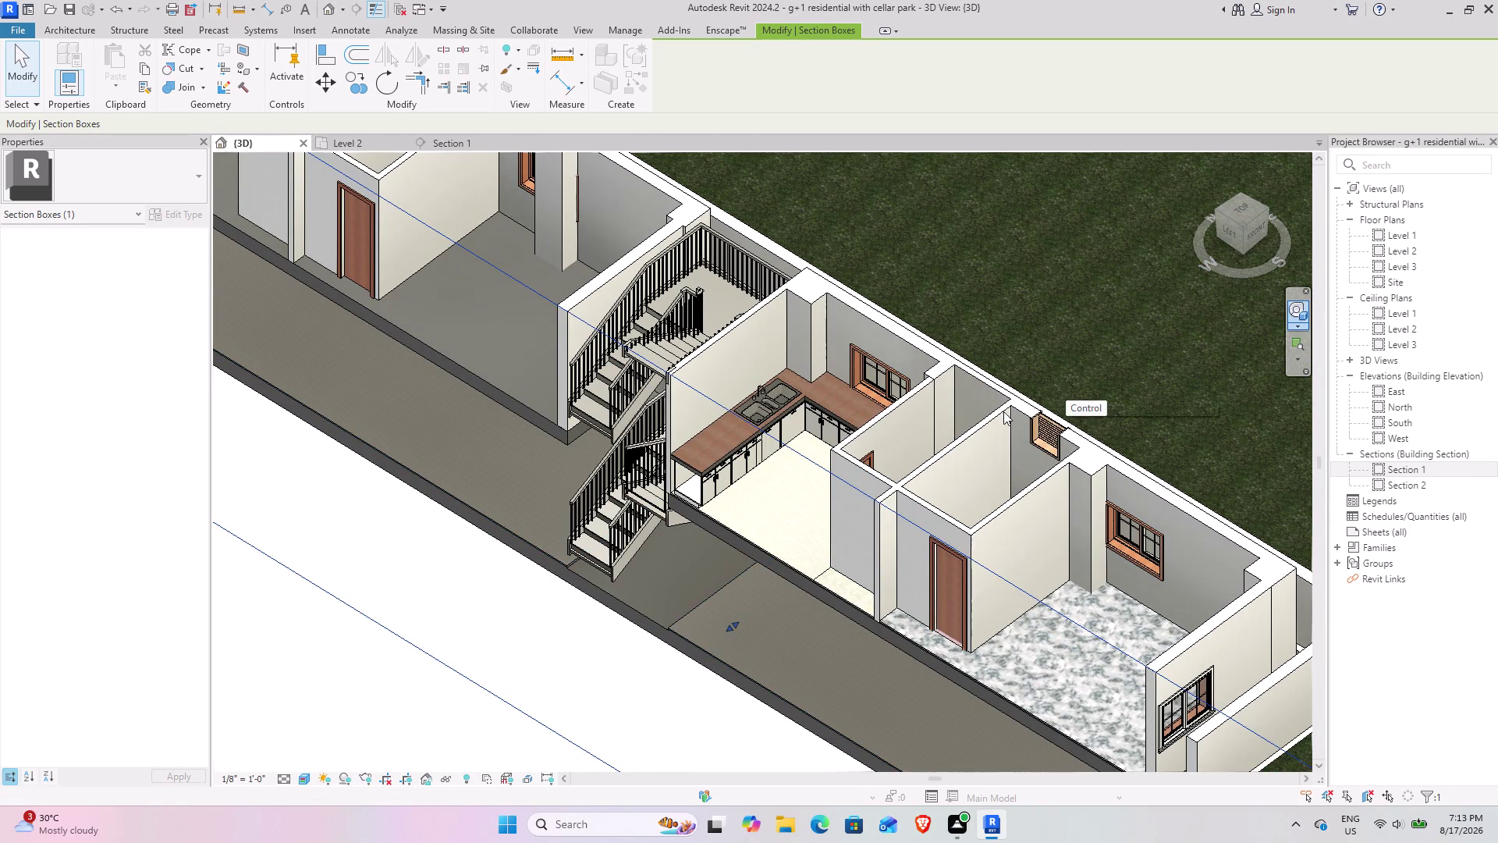
drag(1076, 381, 710, 562)
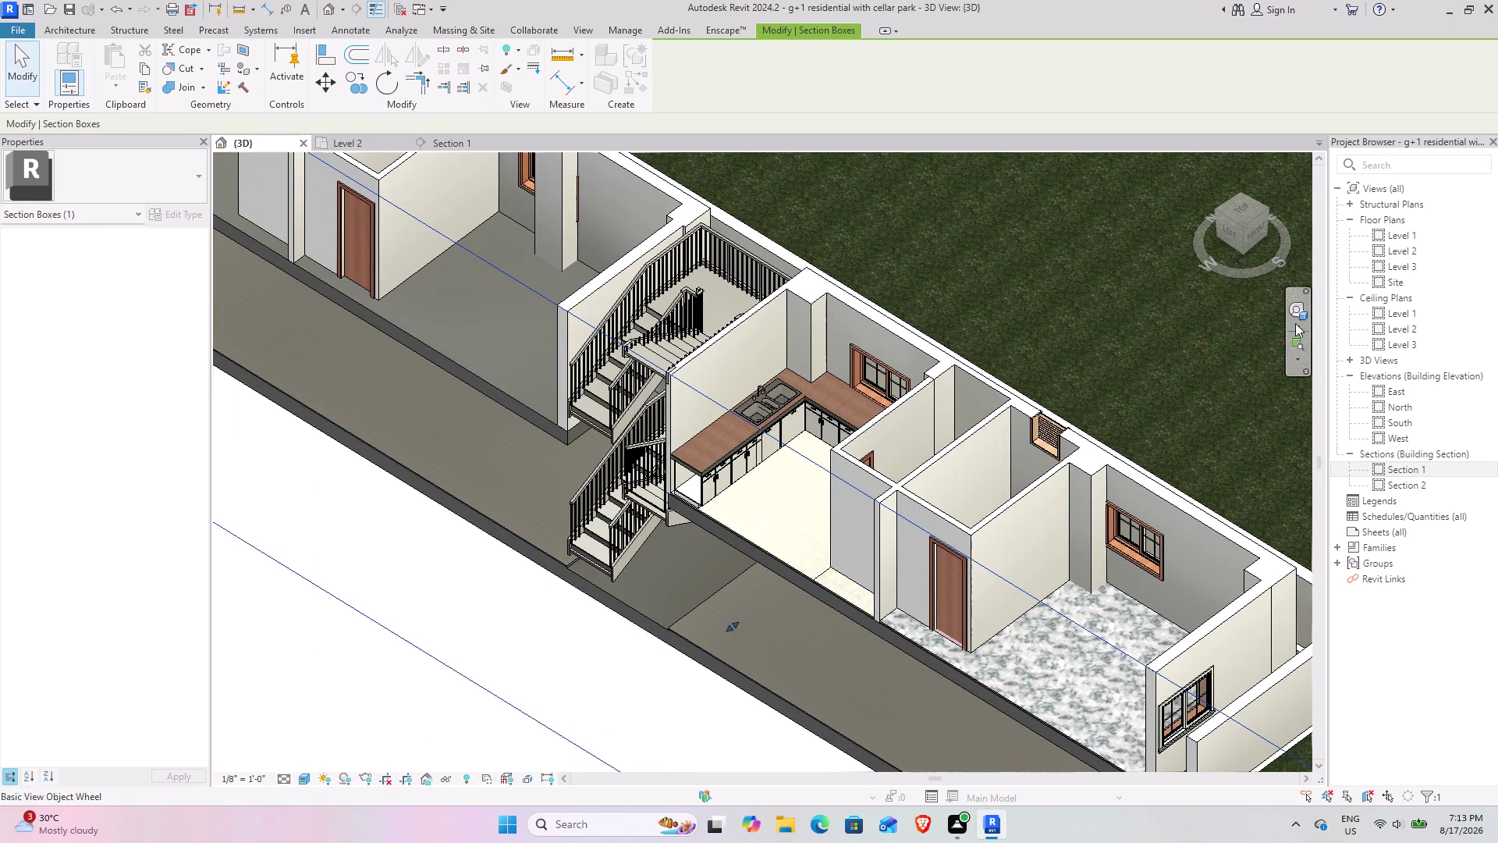
Set a new view pivot and pan back toward the building.
click(1295, 322)
drag(1194, 339, 1053, 367)
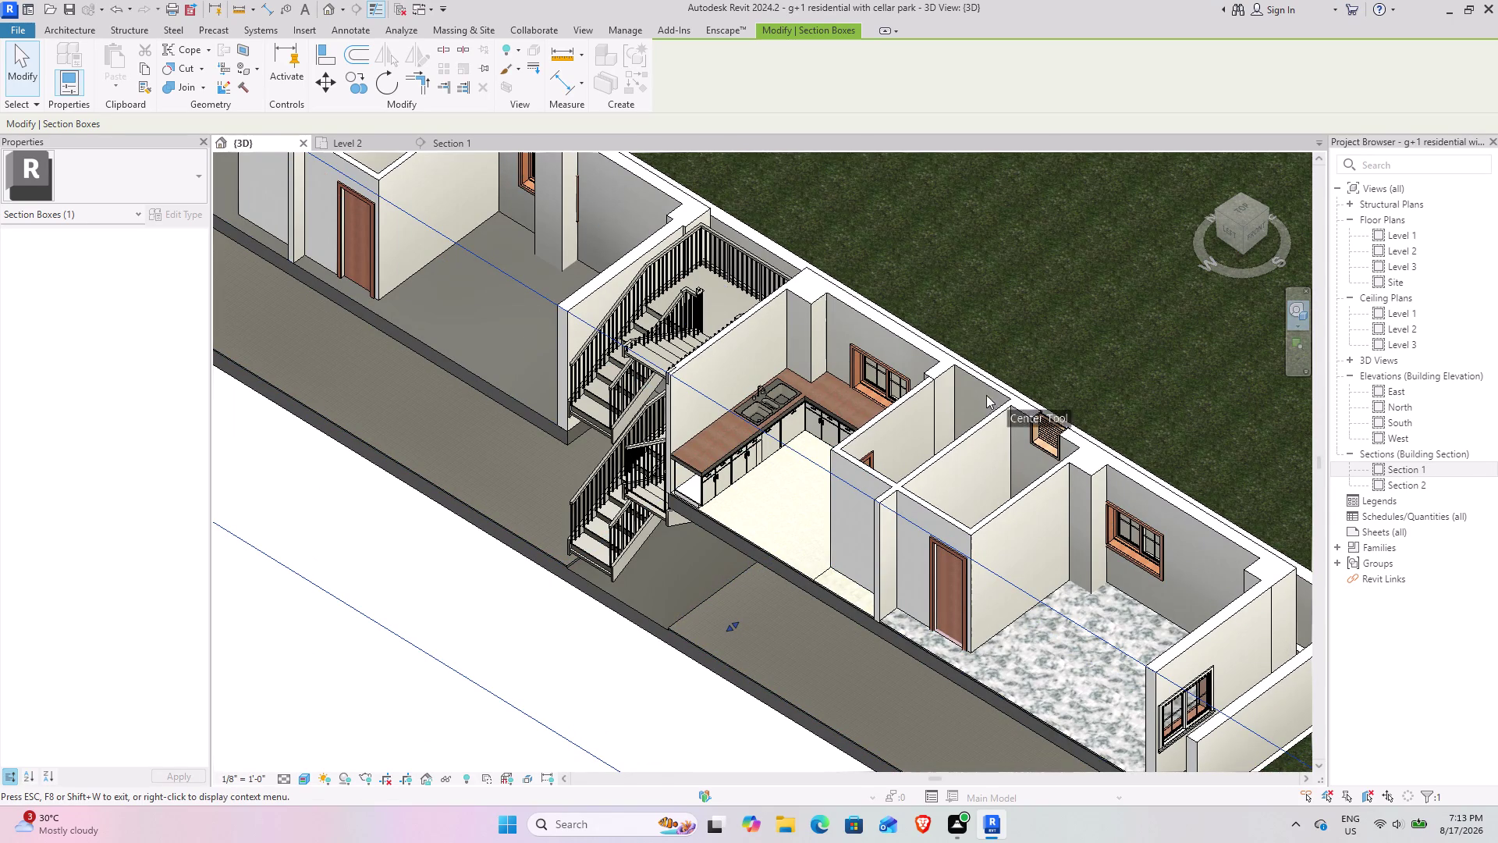
drag(1053, 367, 779, 550)
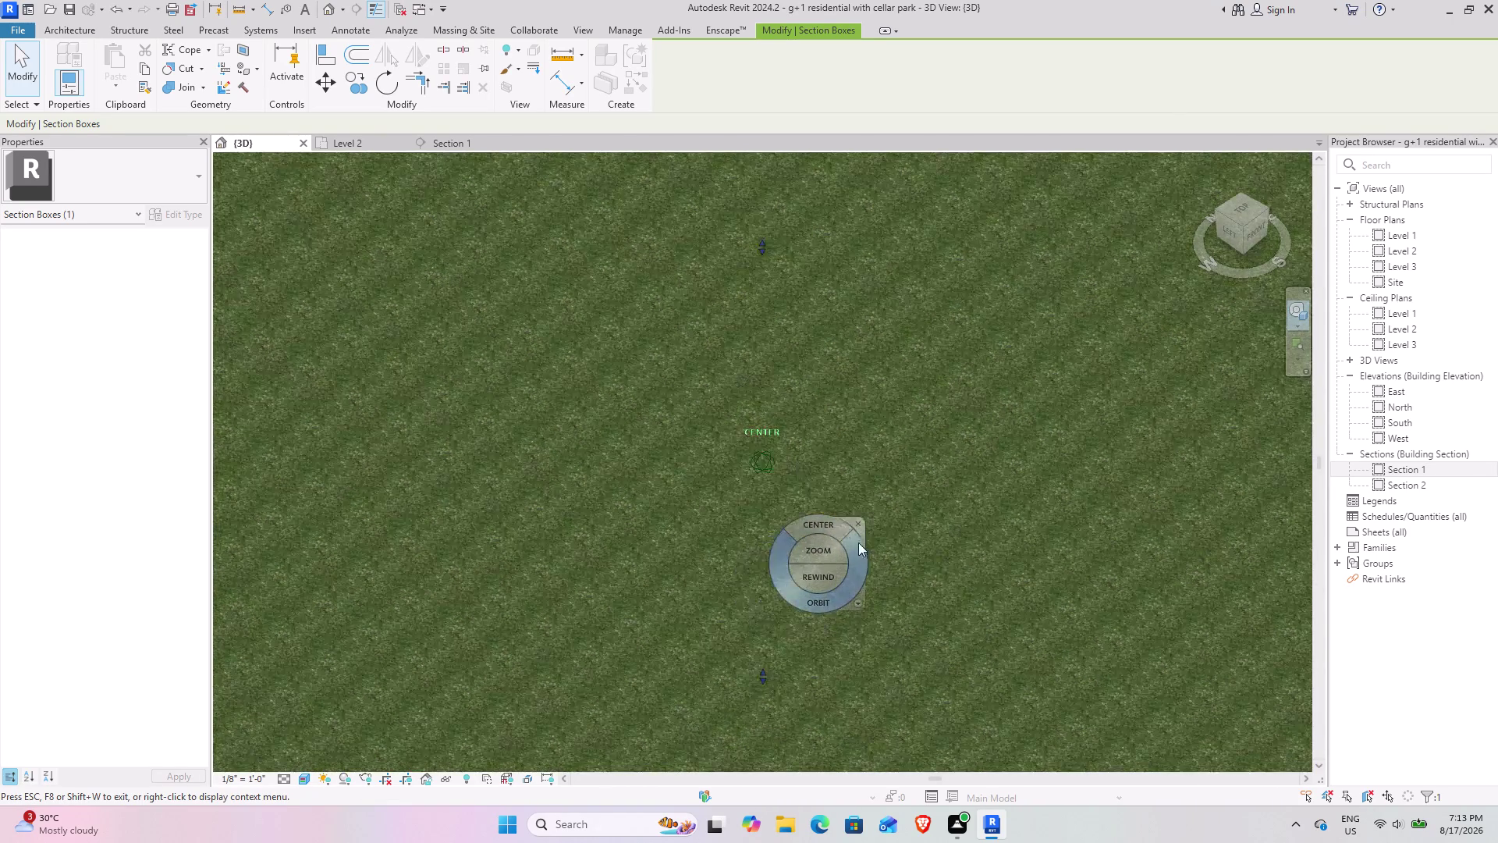
click(861, 521)
scroll(down, 3)
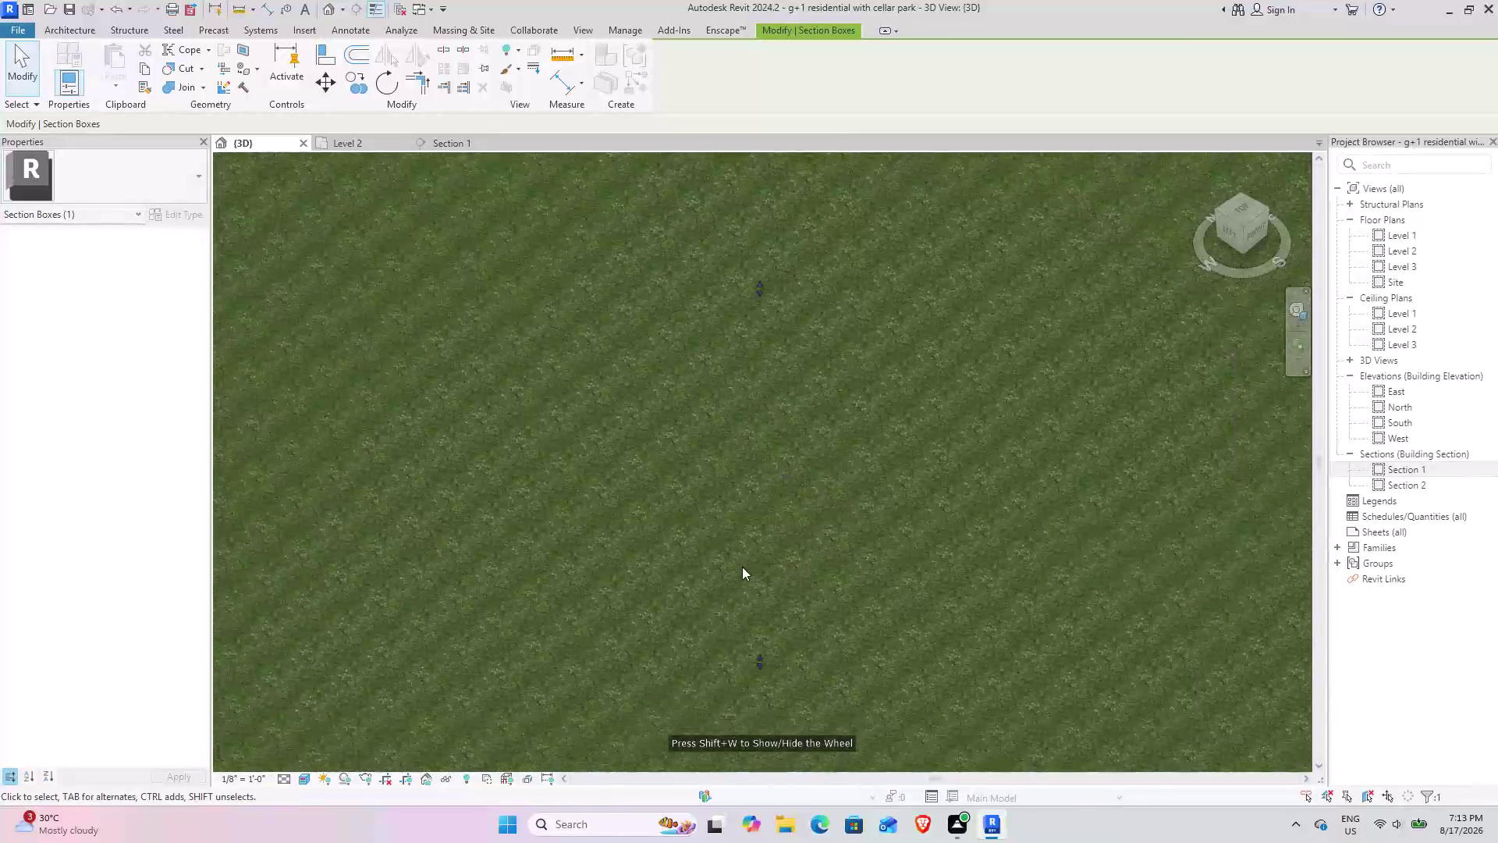
scroll(down, 3)
middle_drag(673, 569, 1028, 352)
scroll(down, 3)
middle_drag(893, 511, 1056, 319)
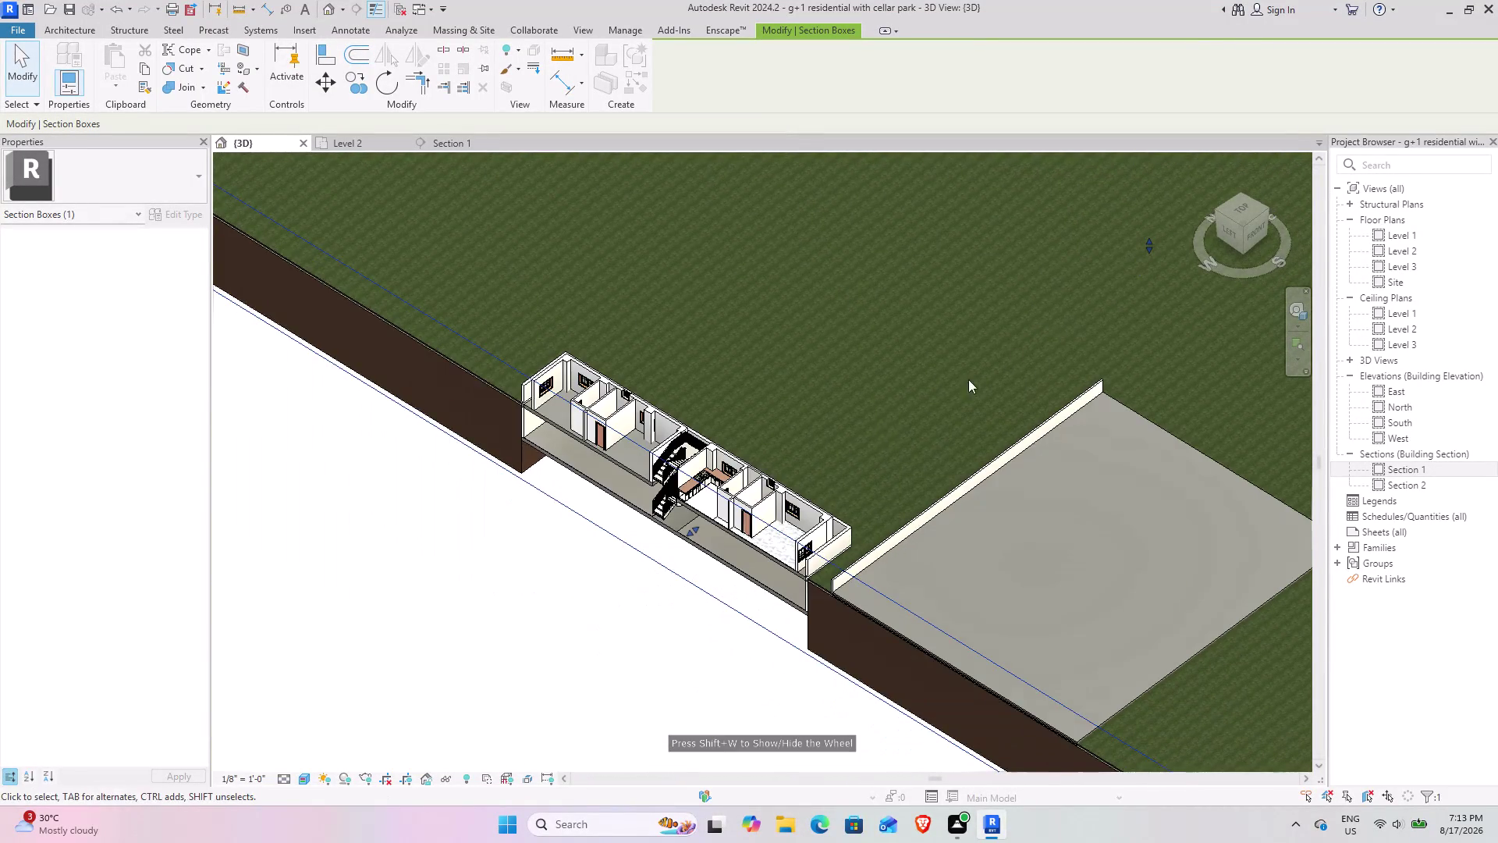
scroll(up, 3)
middle_click(659, 488)
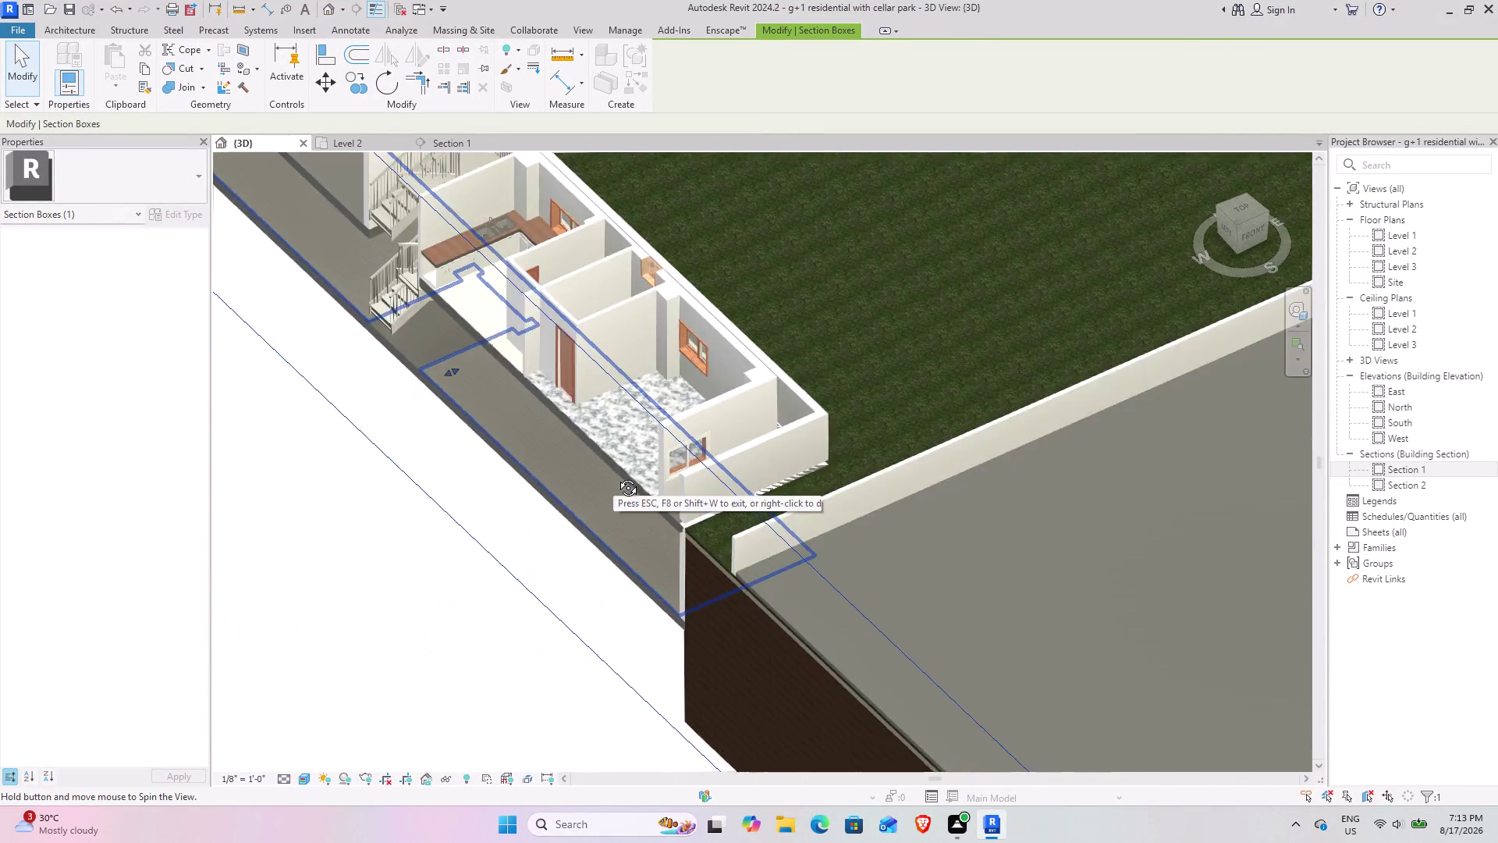
Pan the kitchen into view and set the pivot near it.
scroll(up, 3)
middle_drag(721, 526, 700, 505)
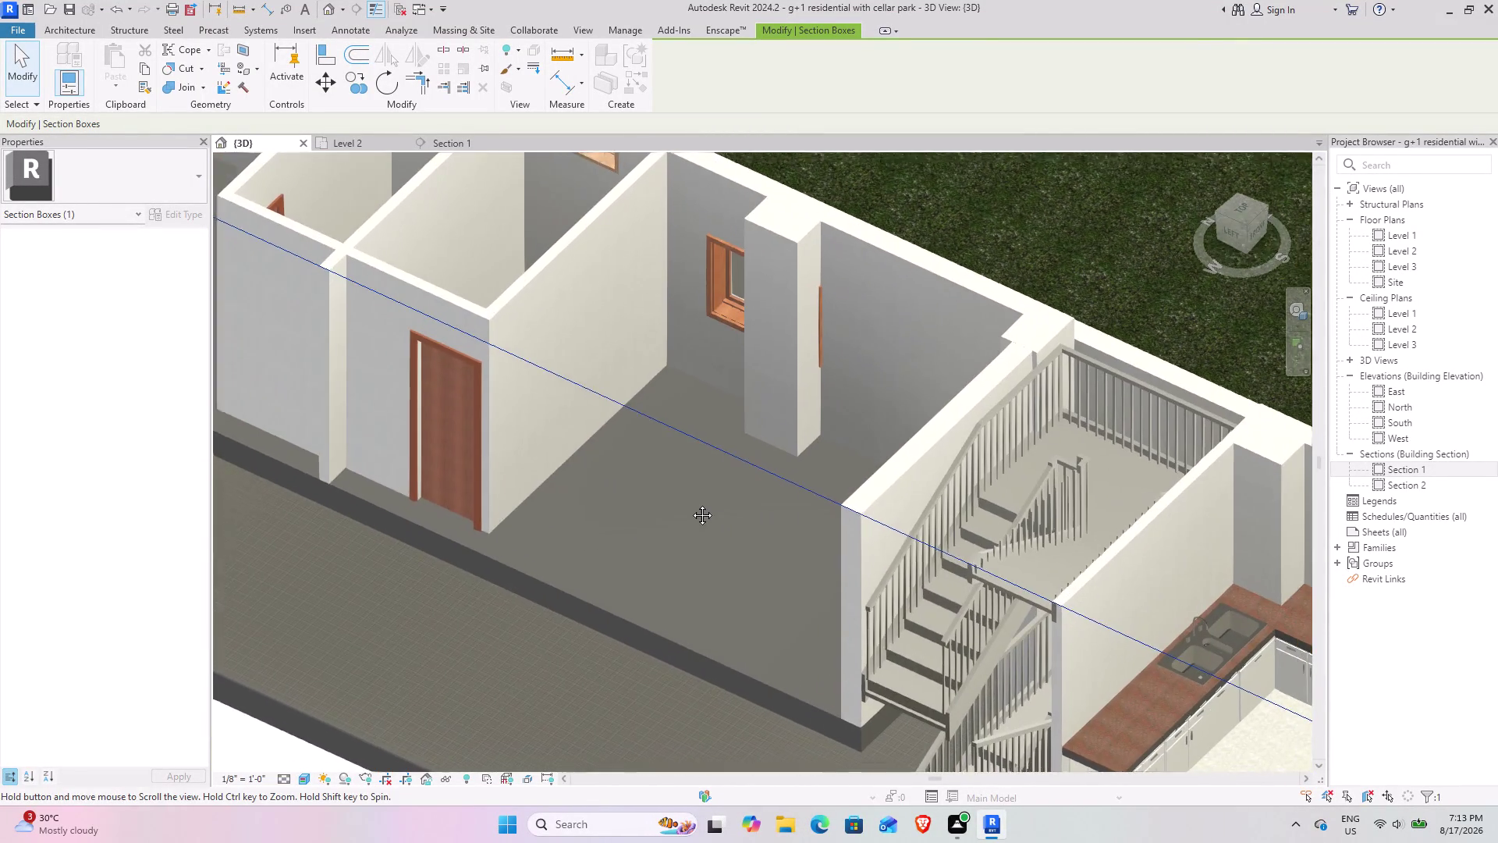
middle_drag(699, 506, 637, 483)
middle_drag(857, 551, 586, 400)
middle_drag(794, 554, 706, 495)
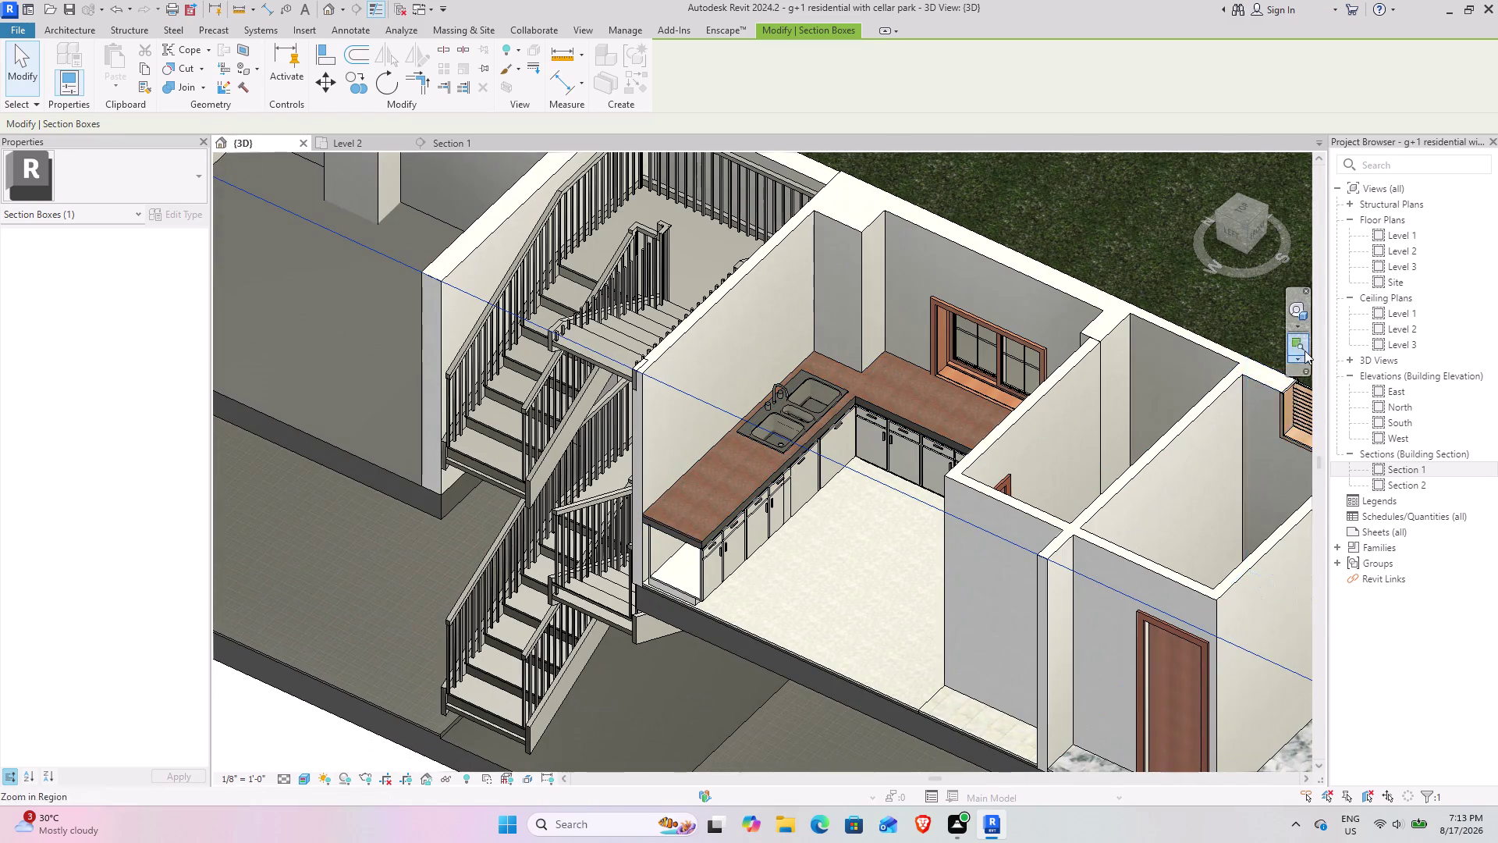
click(1293, 315)
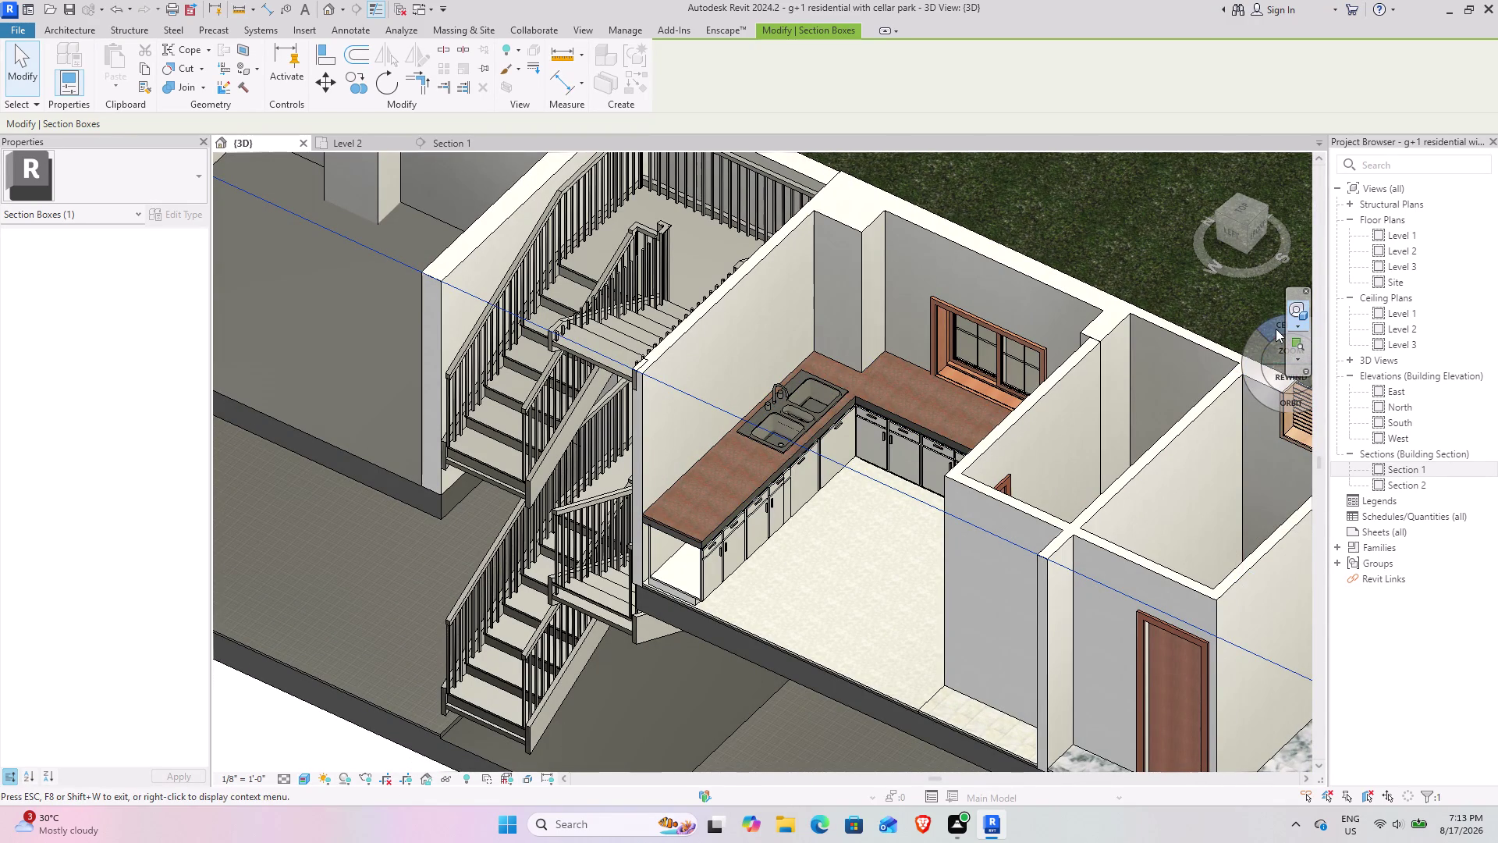
drag(1276, 328, 812, 661)
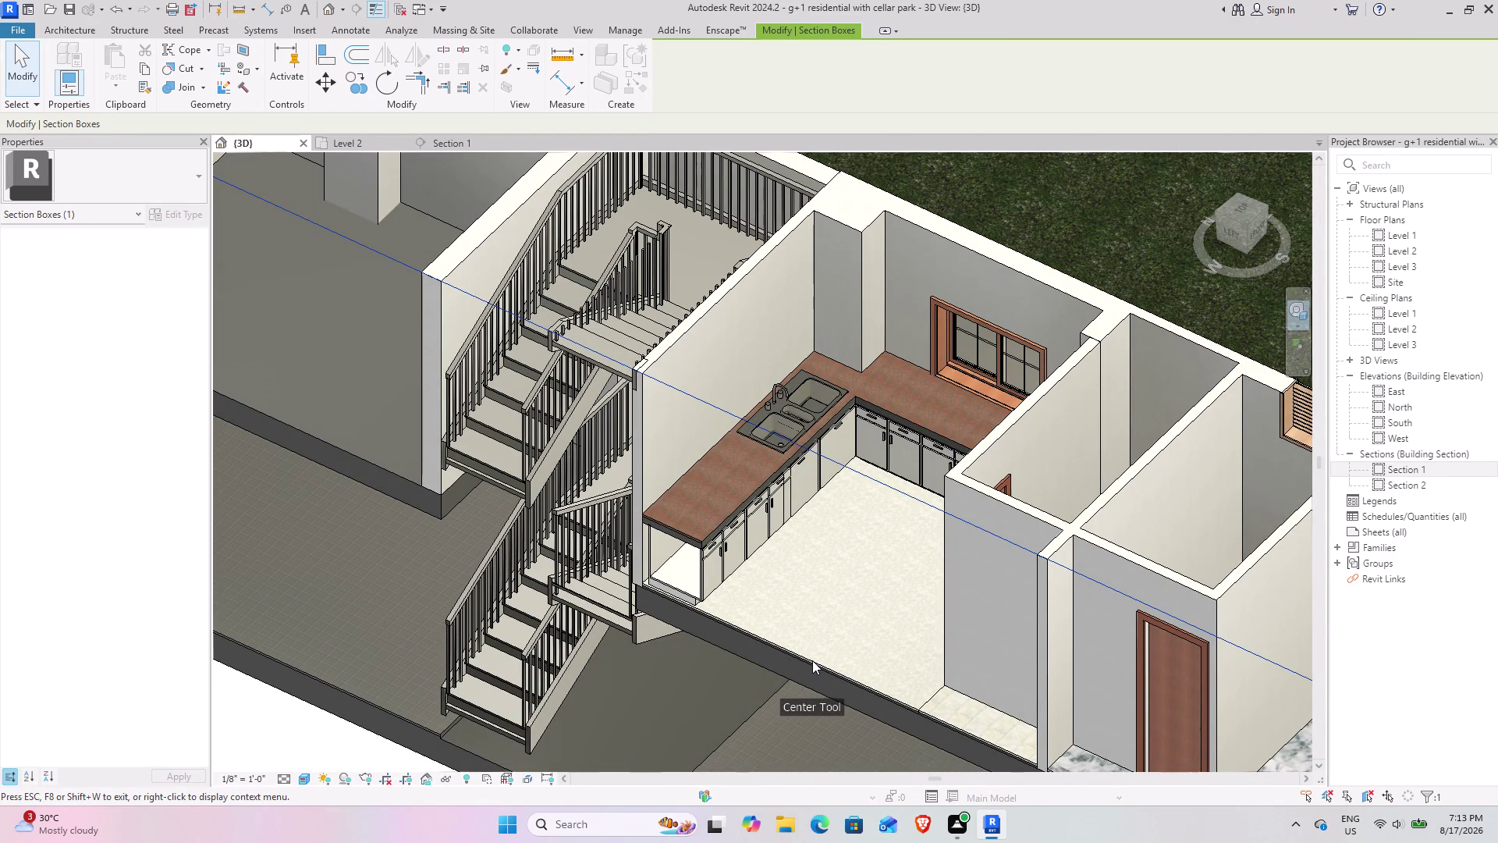
drag(812, 660, 812, 659)
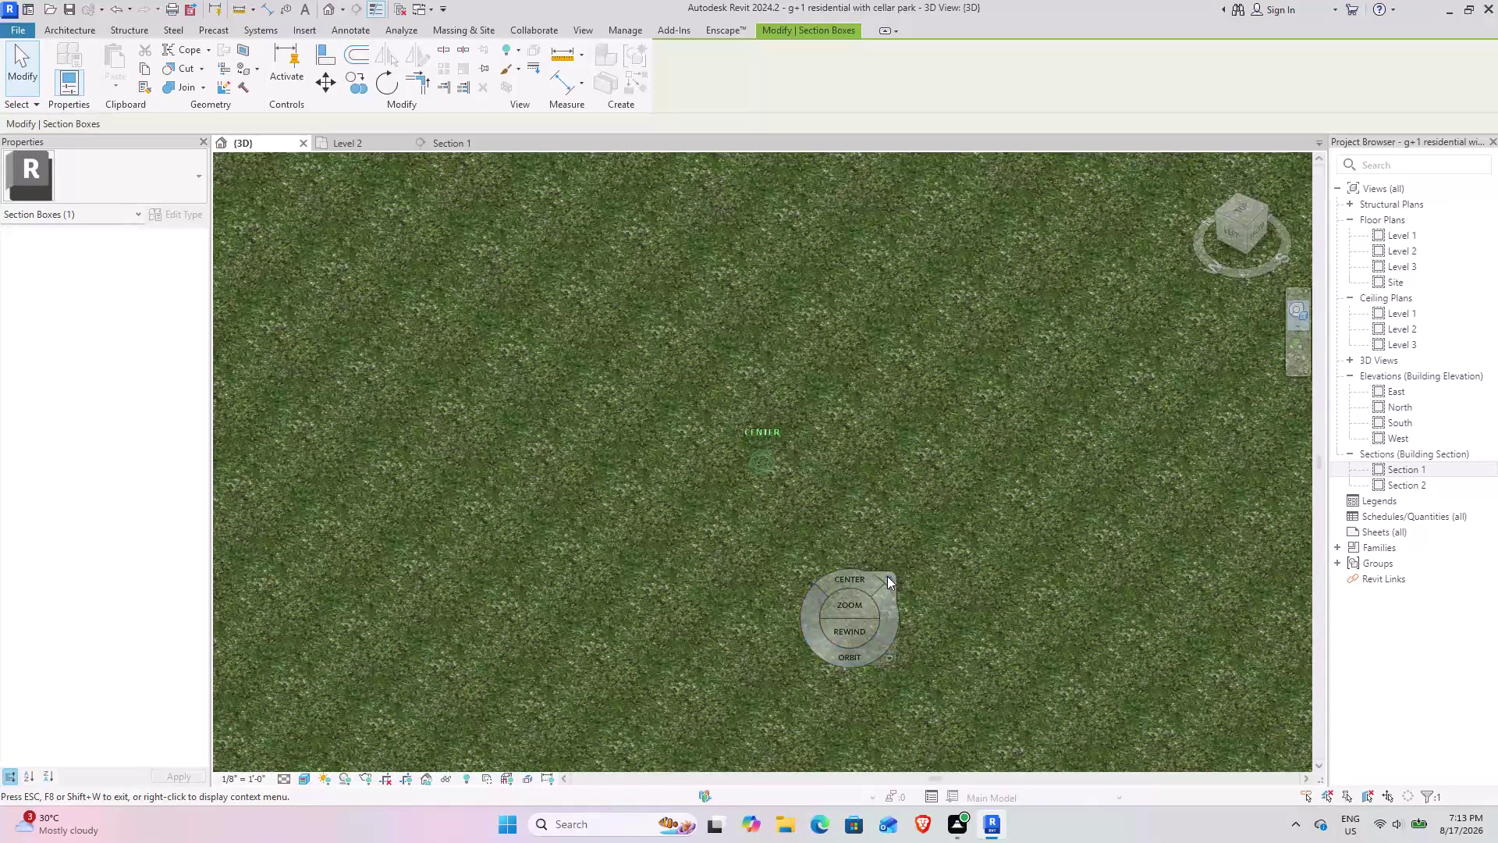
click(888, 576)
scroll(down, 3)
Zoom in on the kitchen counter and sink, then deselect the section box.
middle_drag(674, 610, 925, 280)
middle_drag(596, 600, 618, 574)
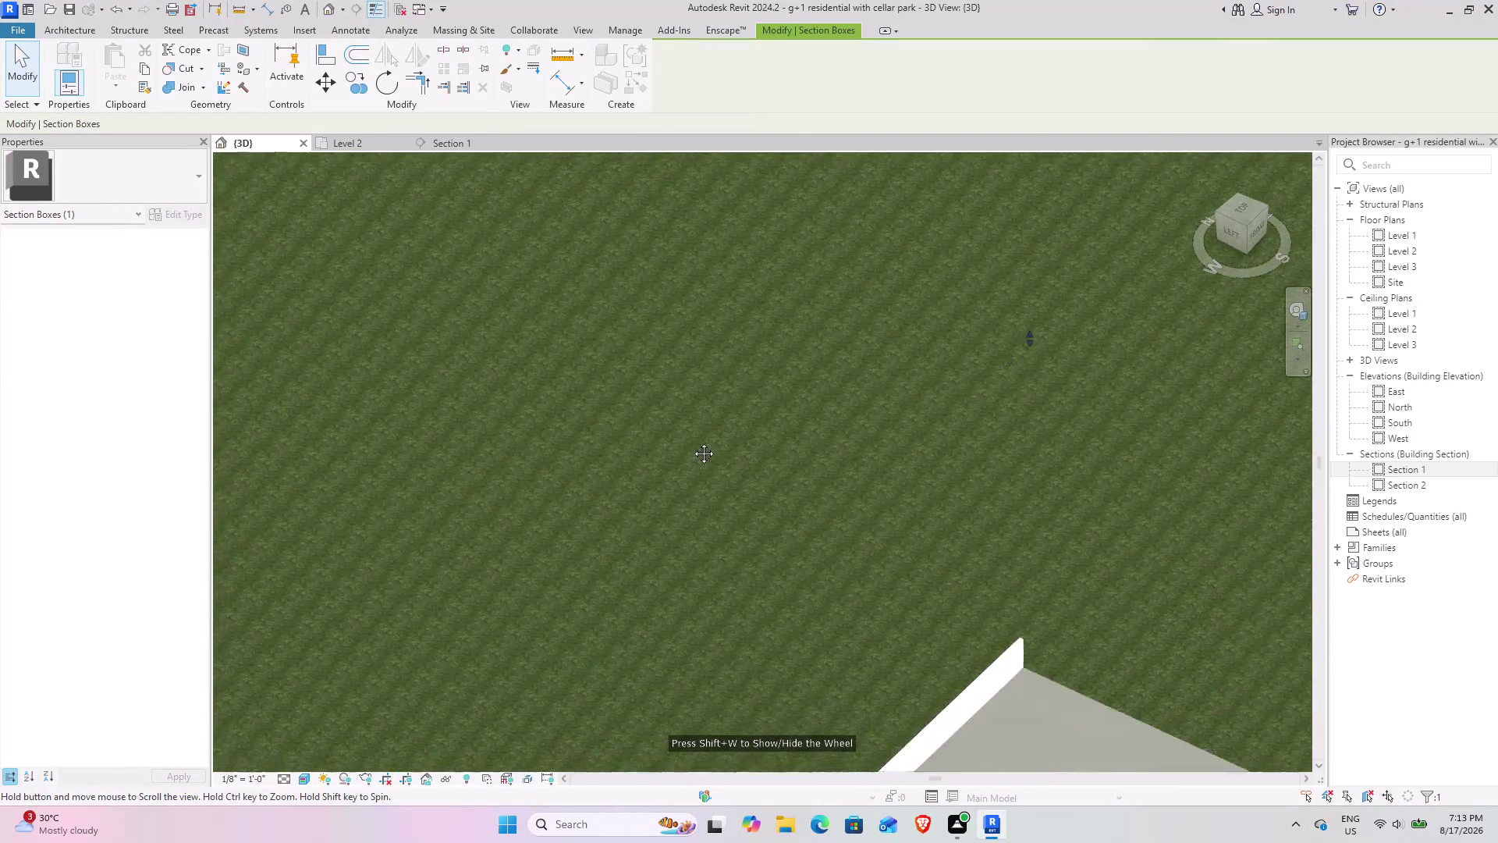
middle_drag(618, 575, 761, 282)
scroll(down, 3)
middle_drag(668, 635, 890, 367)
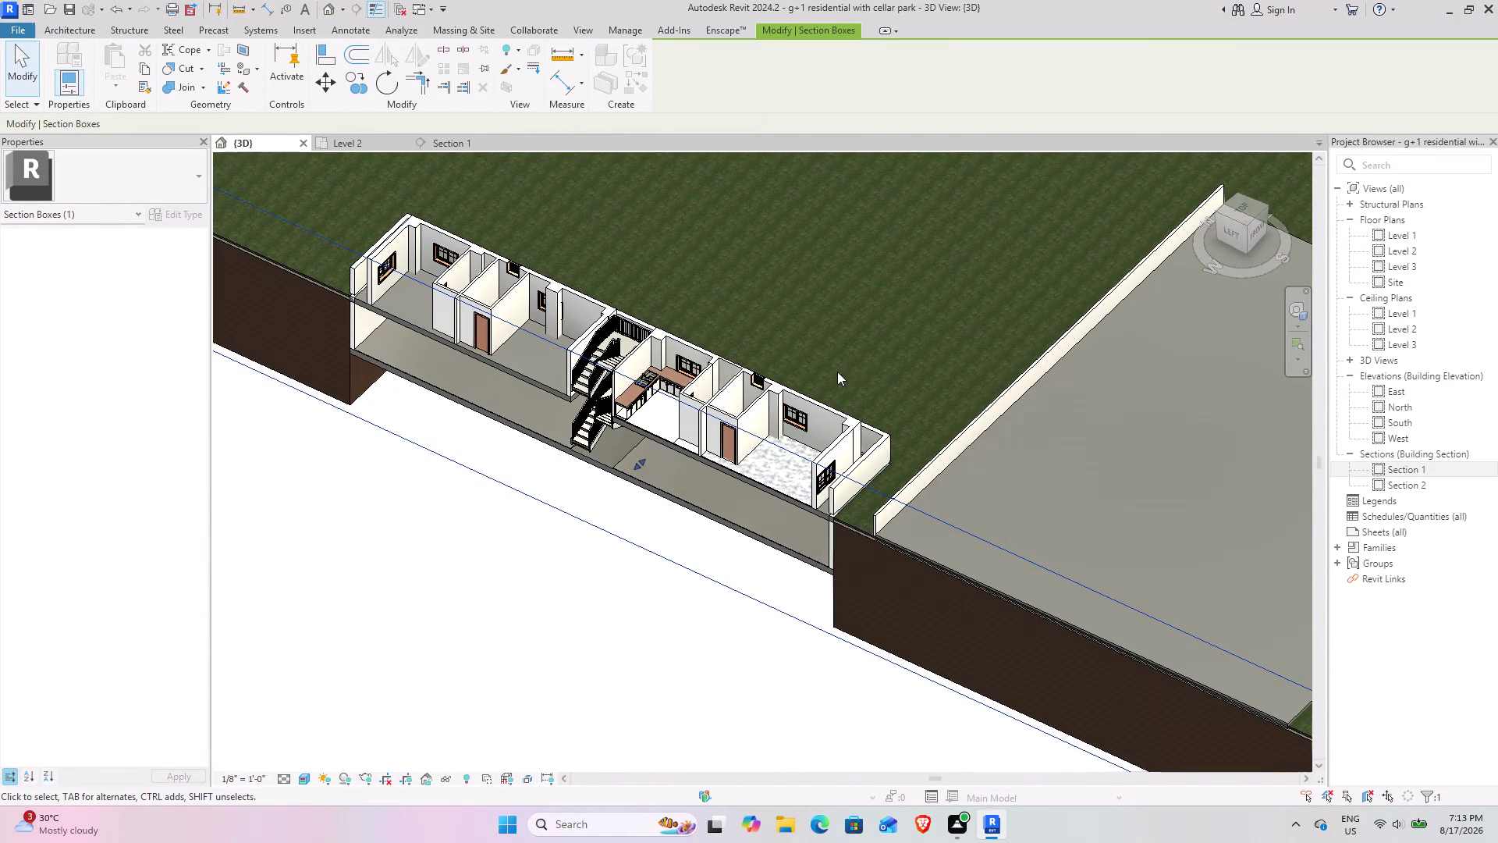
scroll(up, 3)
scroll(up, 3)
middle_drag(623, 451, 620, 483)
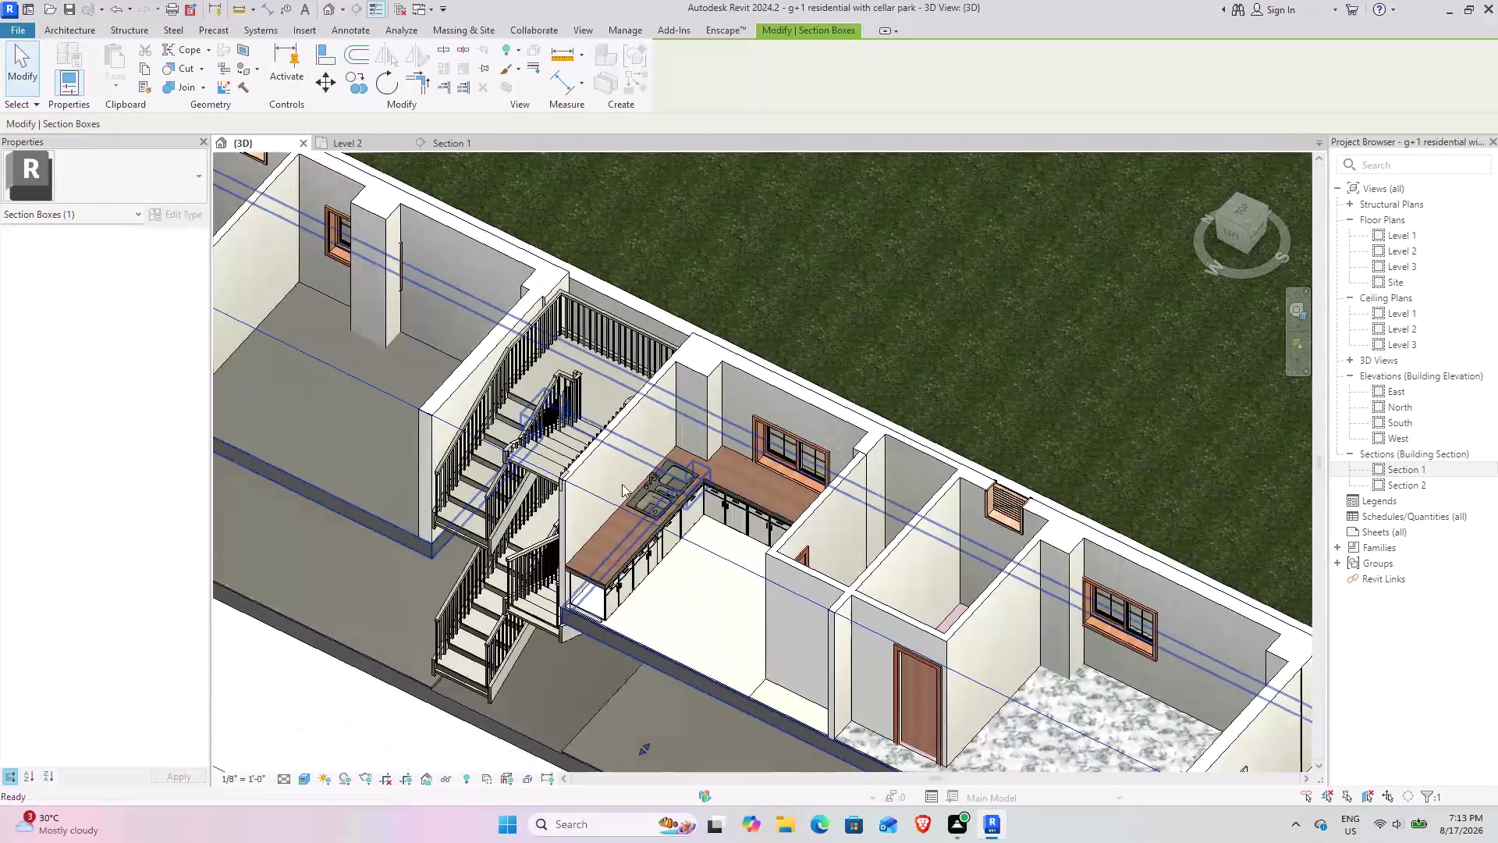
scroll(up, 3)
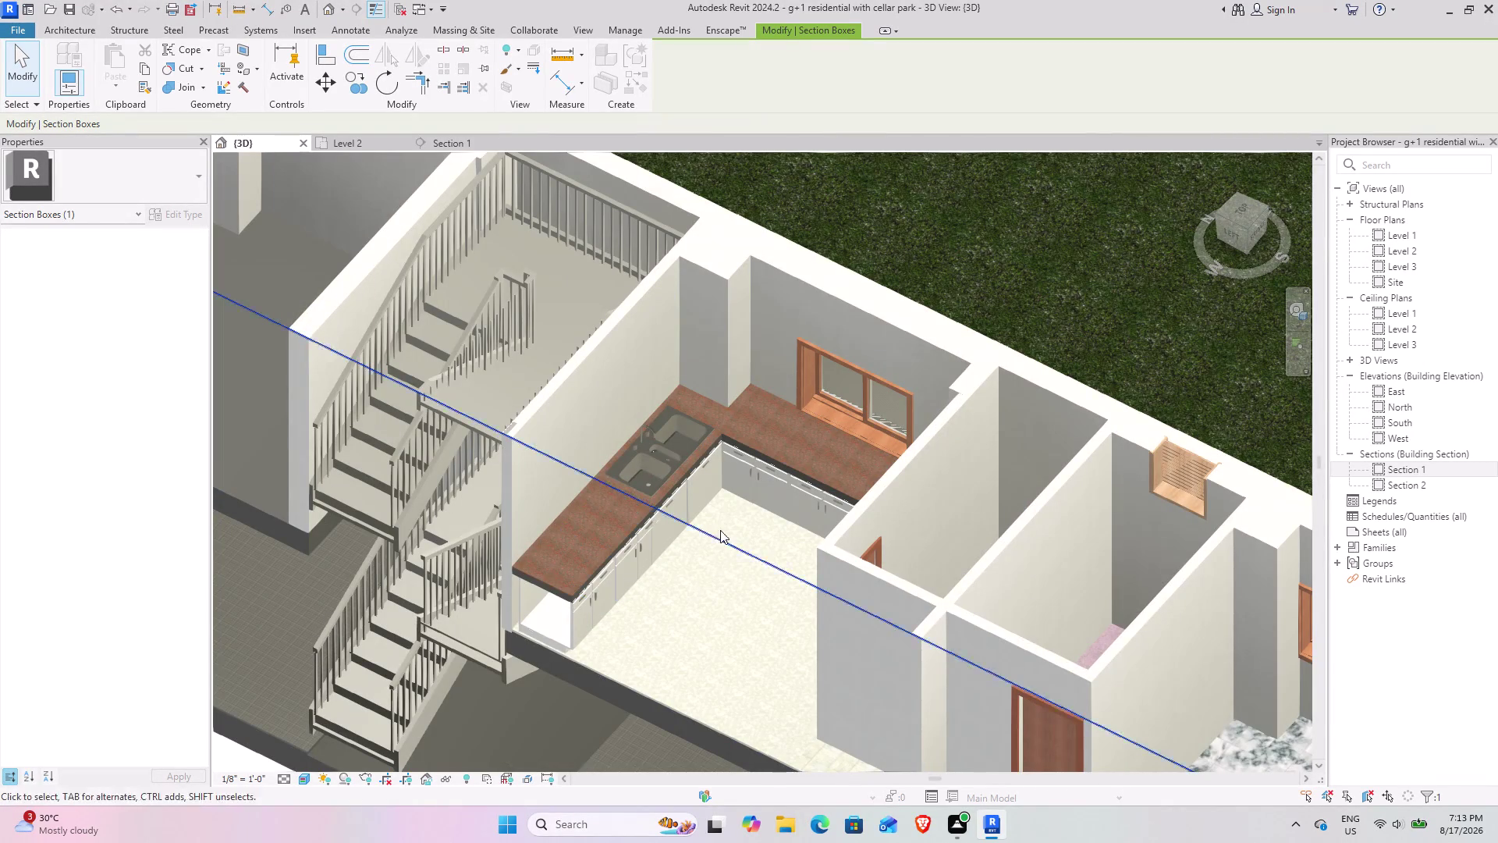
scroll(up, 3)
middle_drag(749, 525, 576, 361)
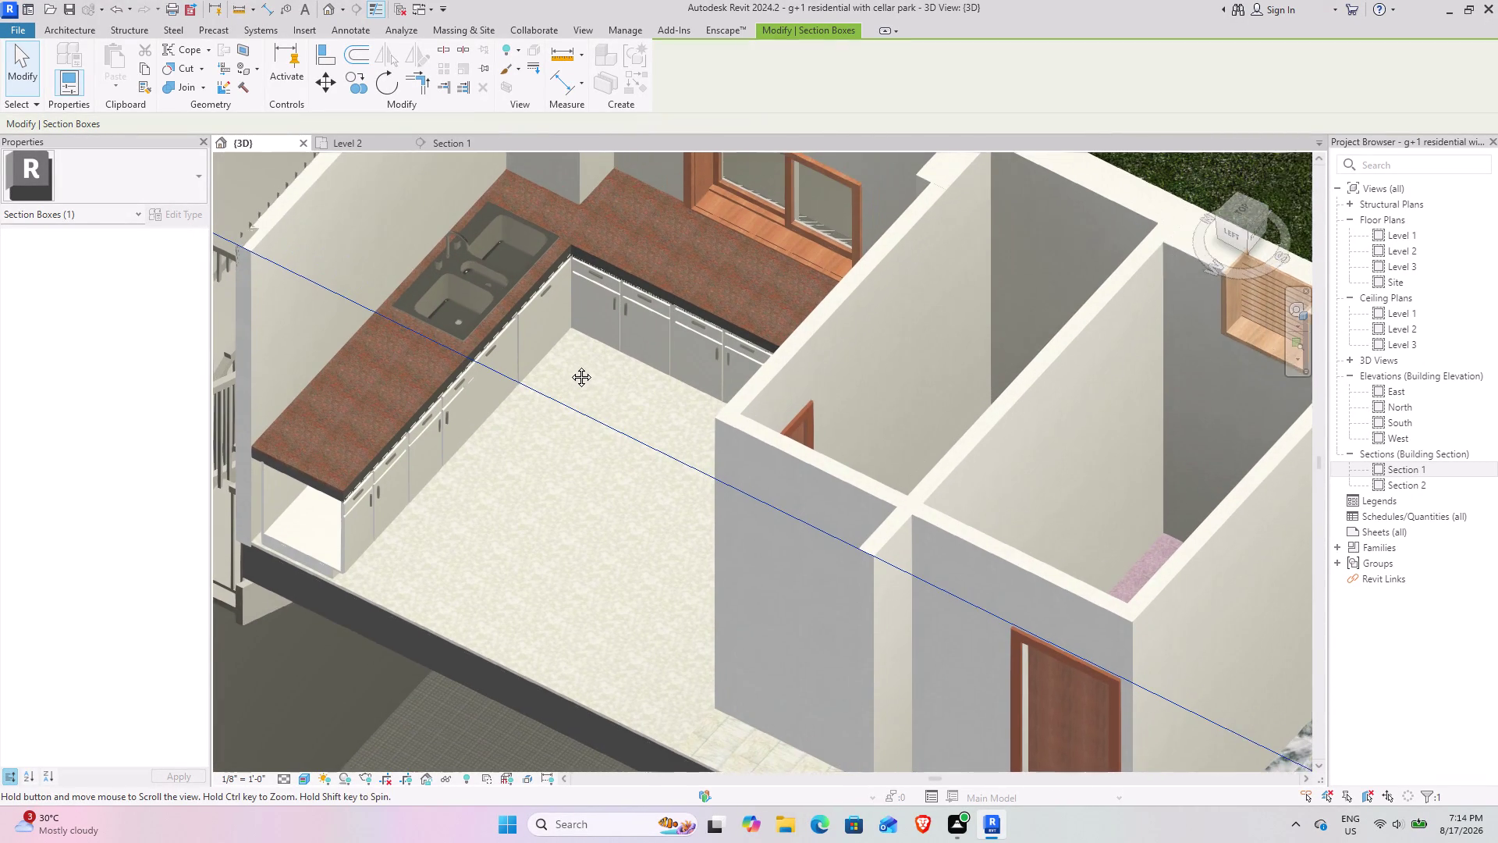
middle_drag(576, 361, 566, 368)
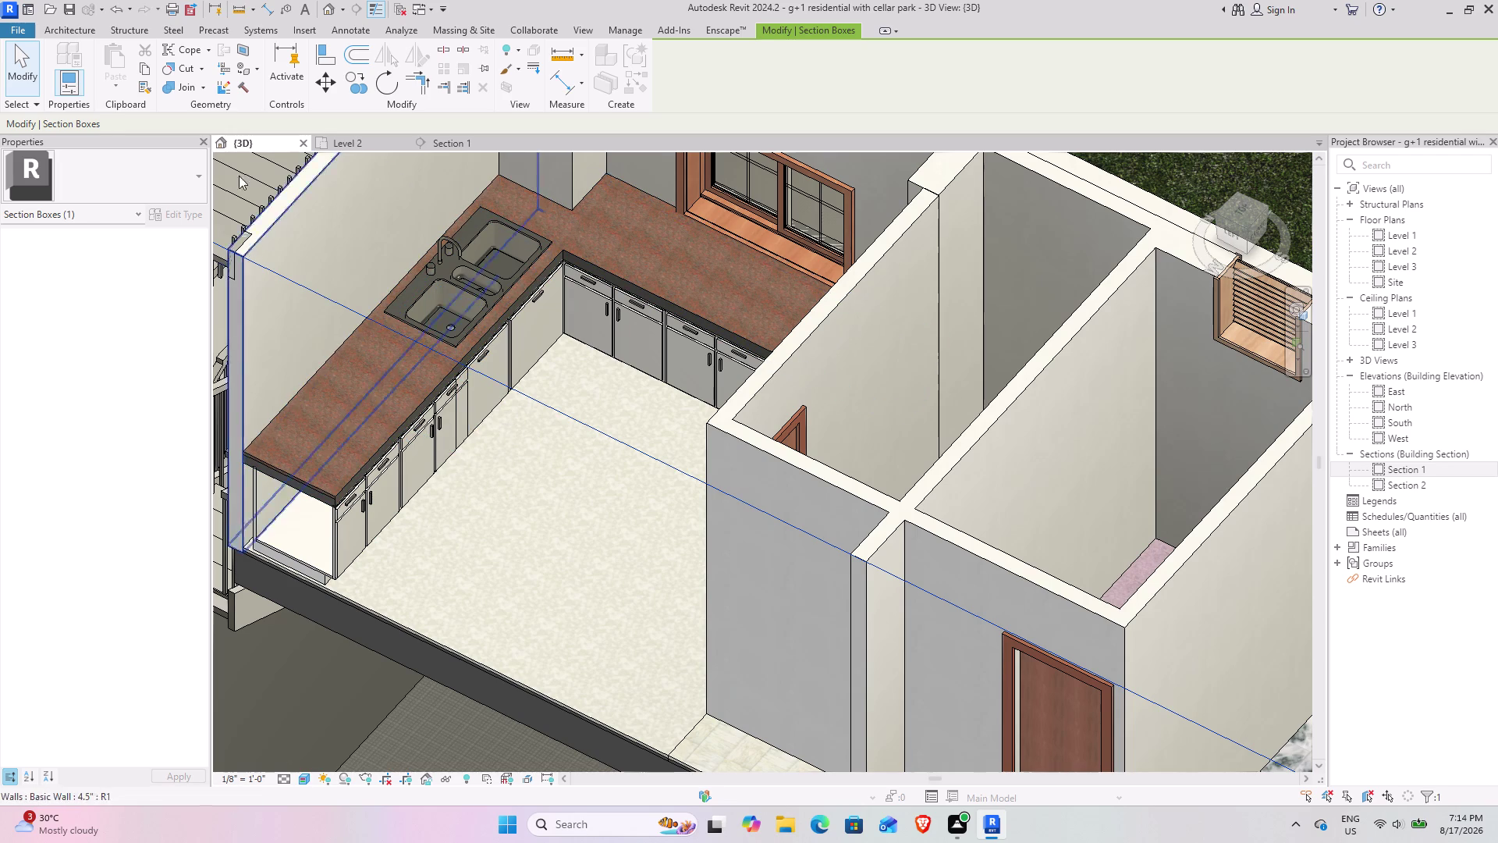
click(17, 61)
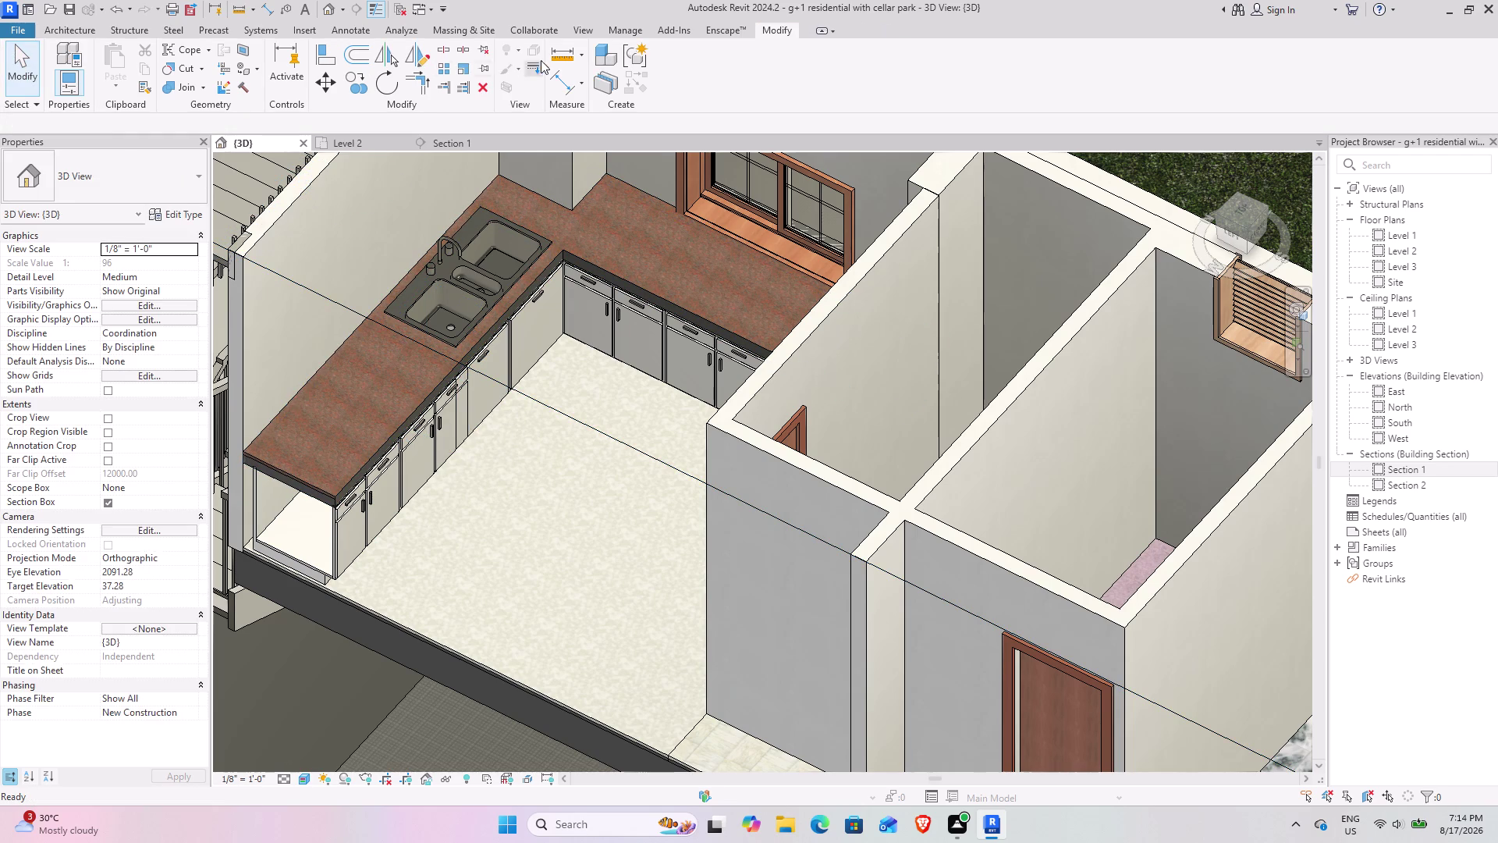
Uncheck Section Box in the 3D view's properties so the whole floor shows.
scroll(down, 3)
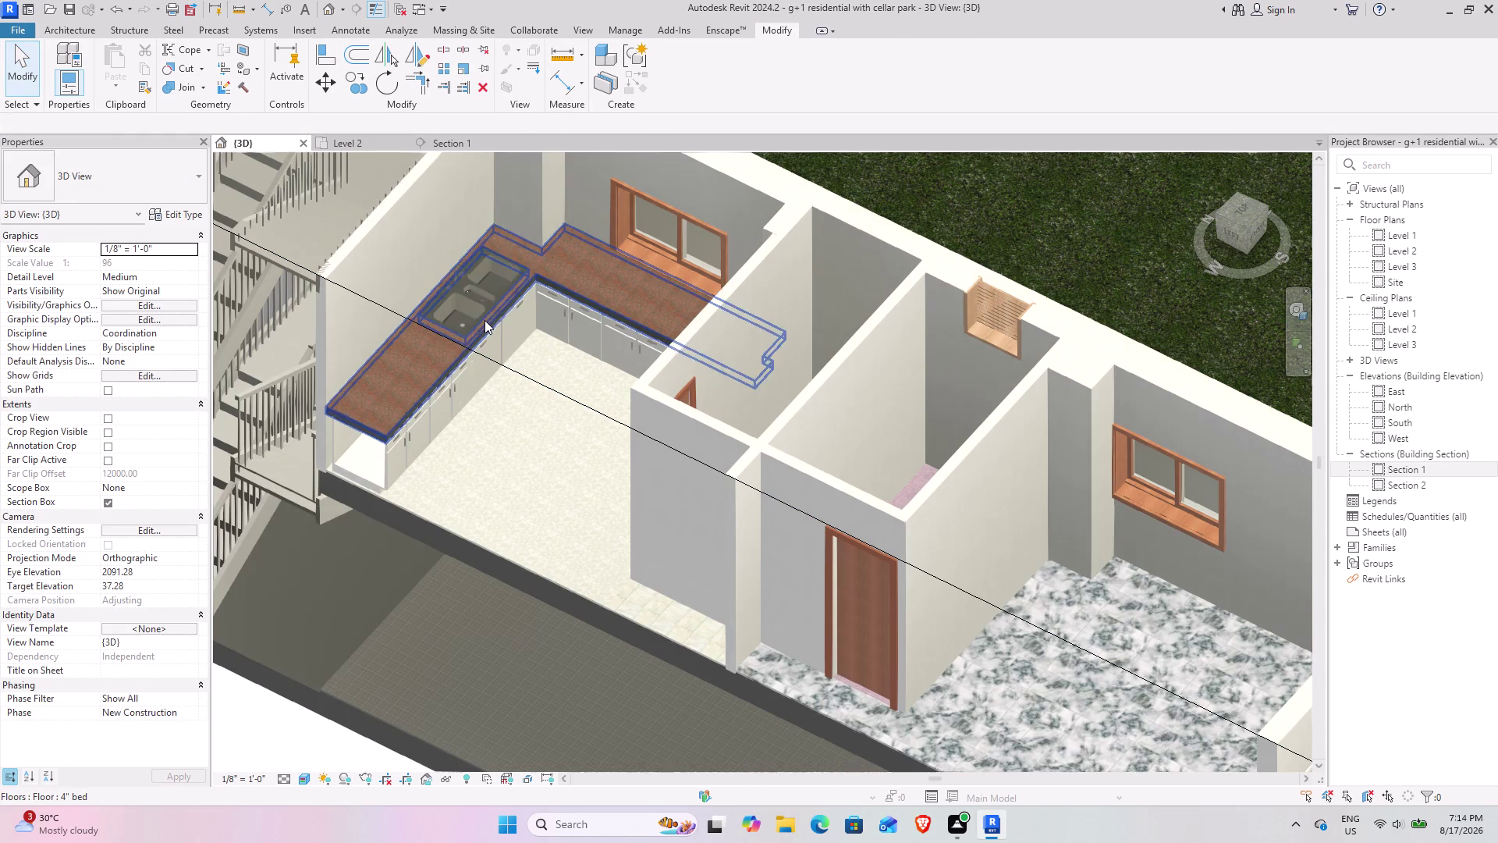
scroll(down, 3)
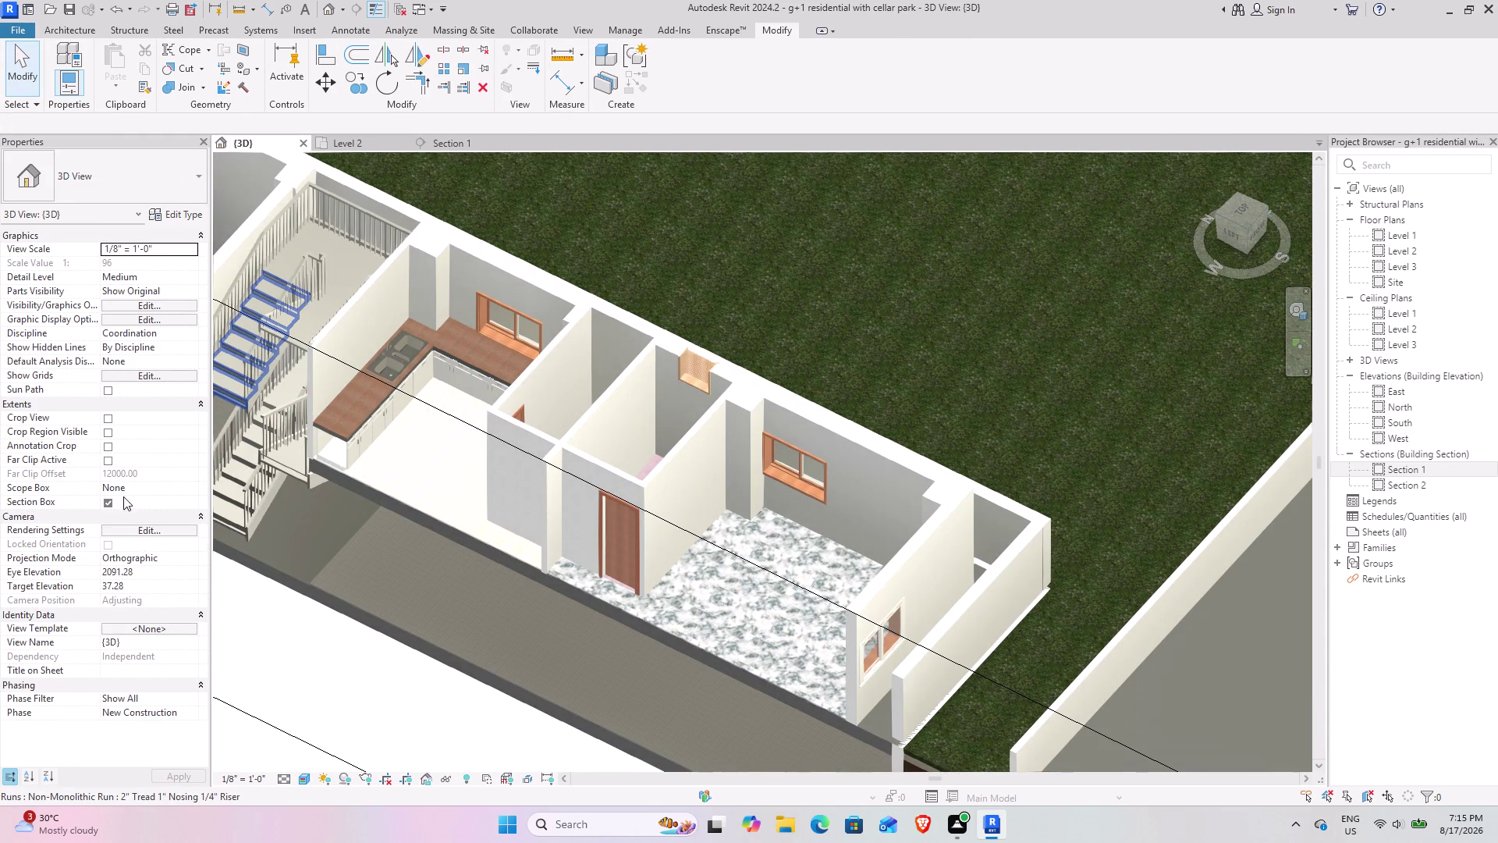
click(105, 499)
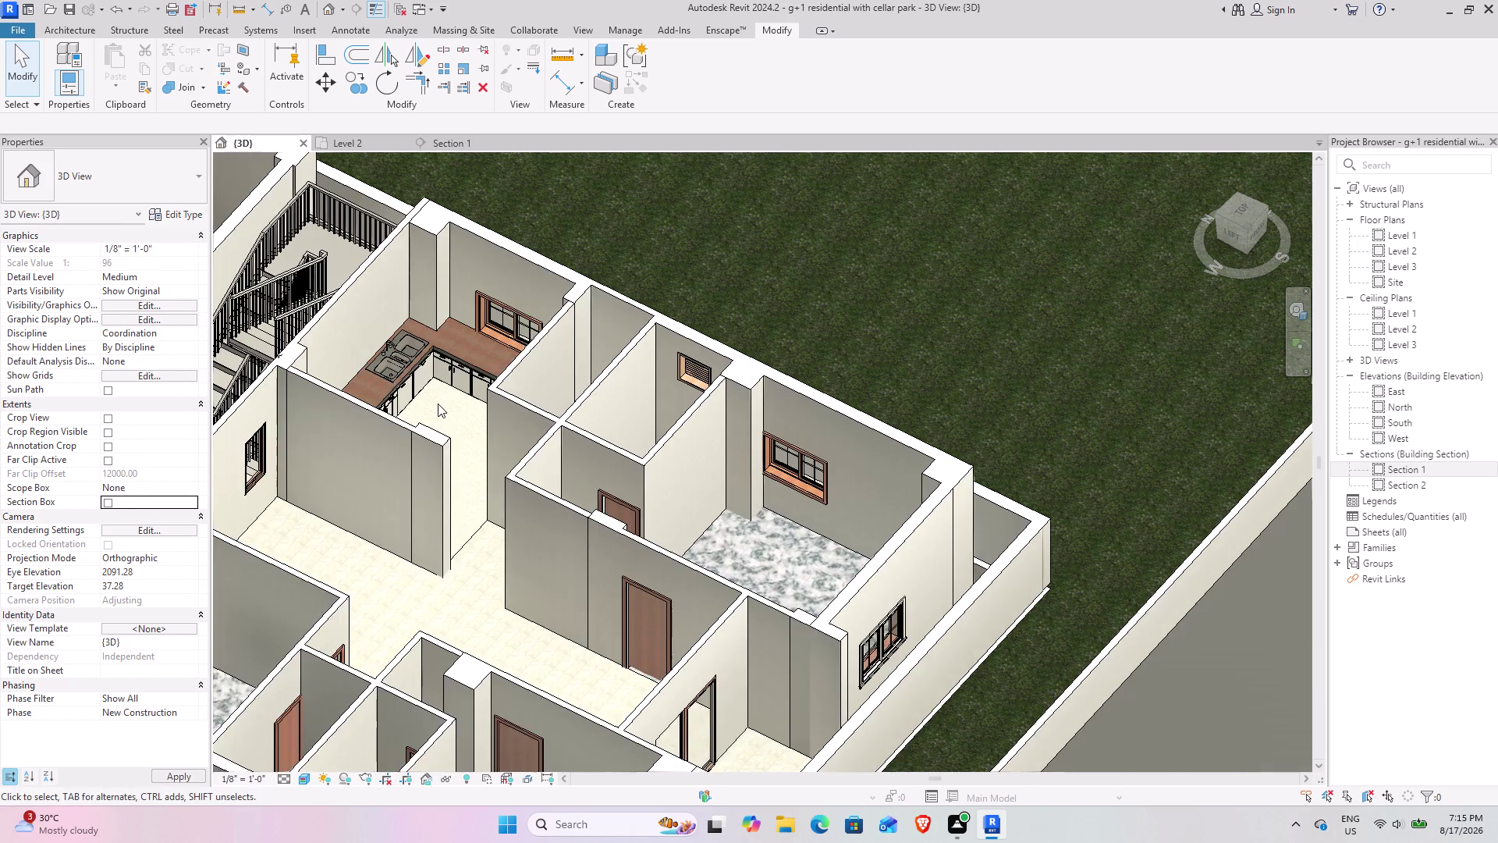
Pan back to the kitchen and open the Level 2 floor plan.
middle_drag(439, 404, 544, 392)
scroll(up, 3)
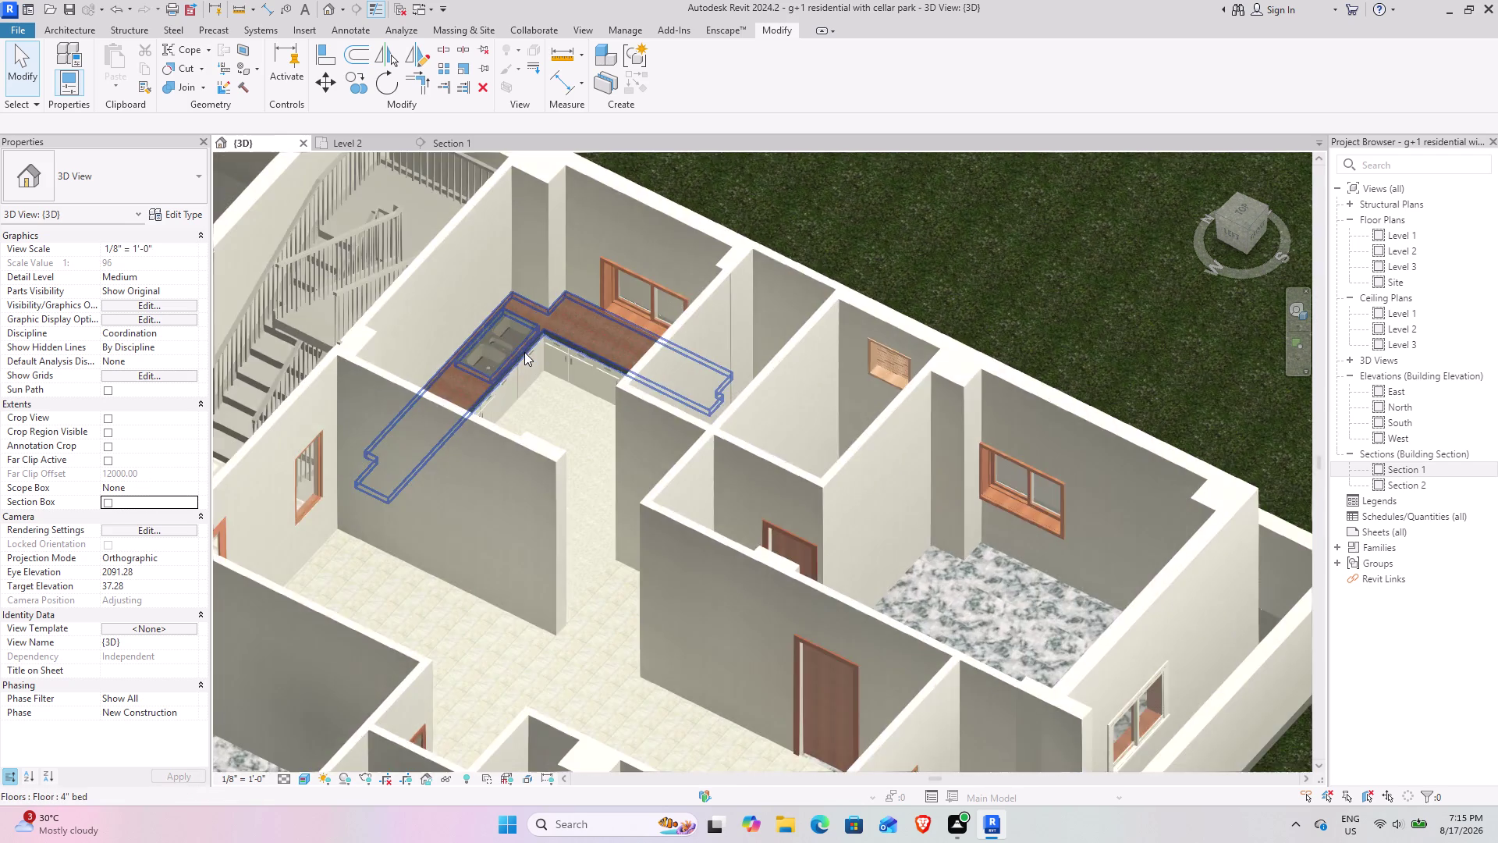
scroll(up, 3)
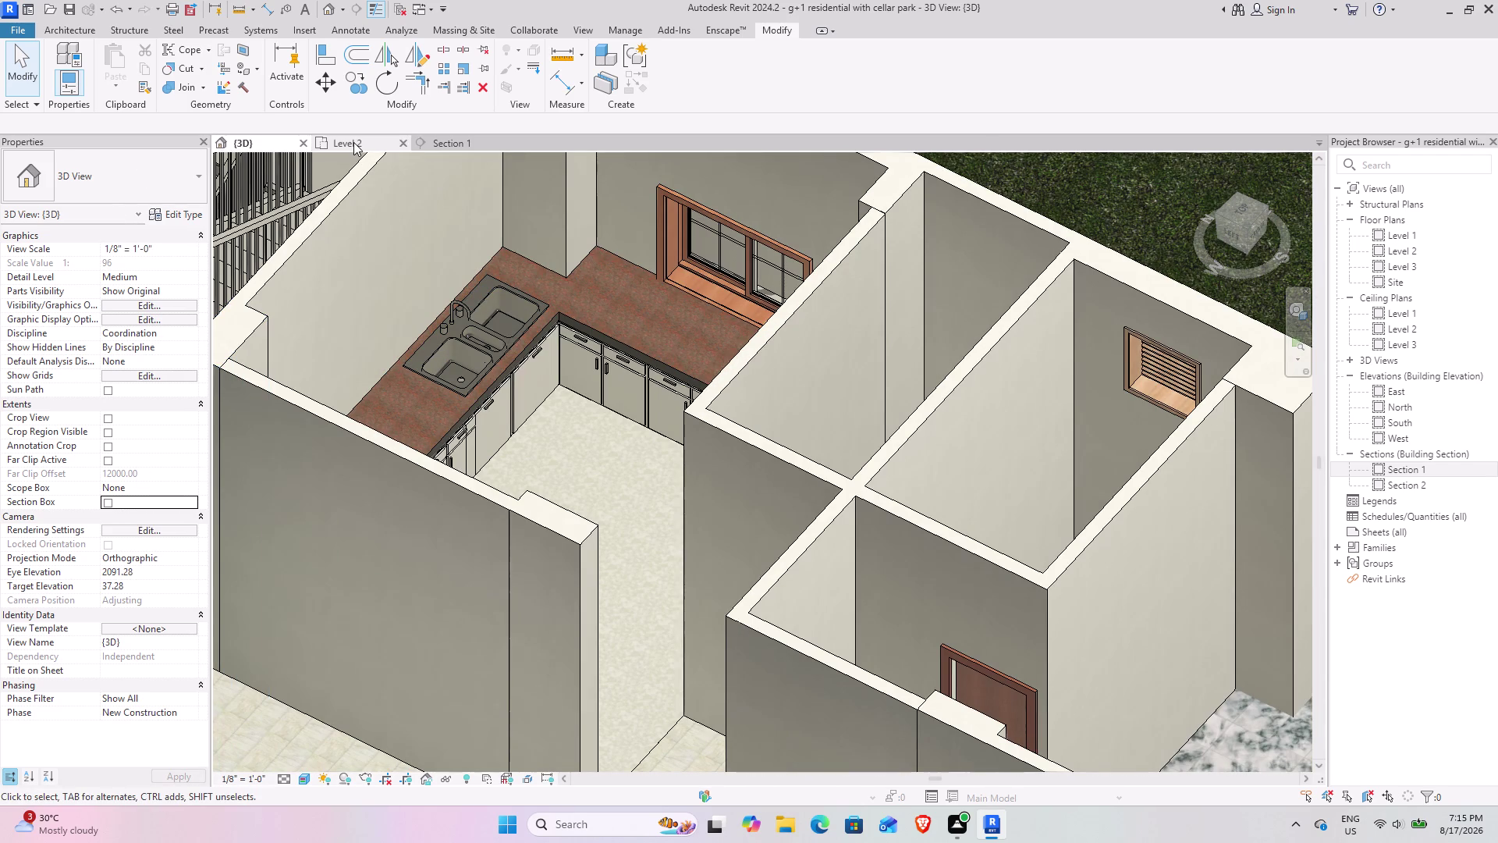
click(353, 142)
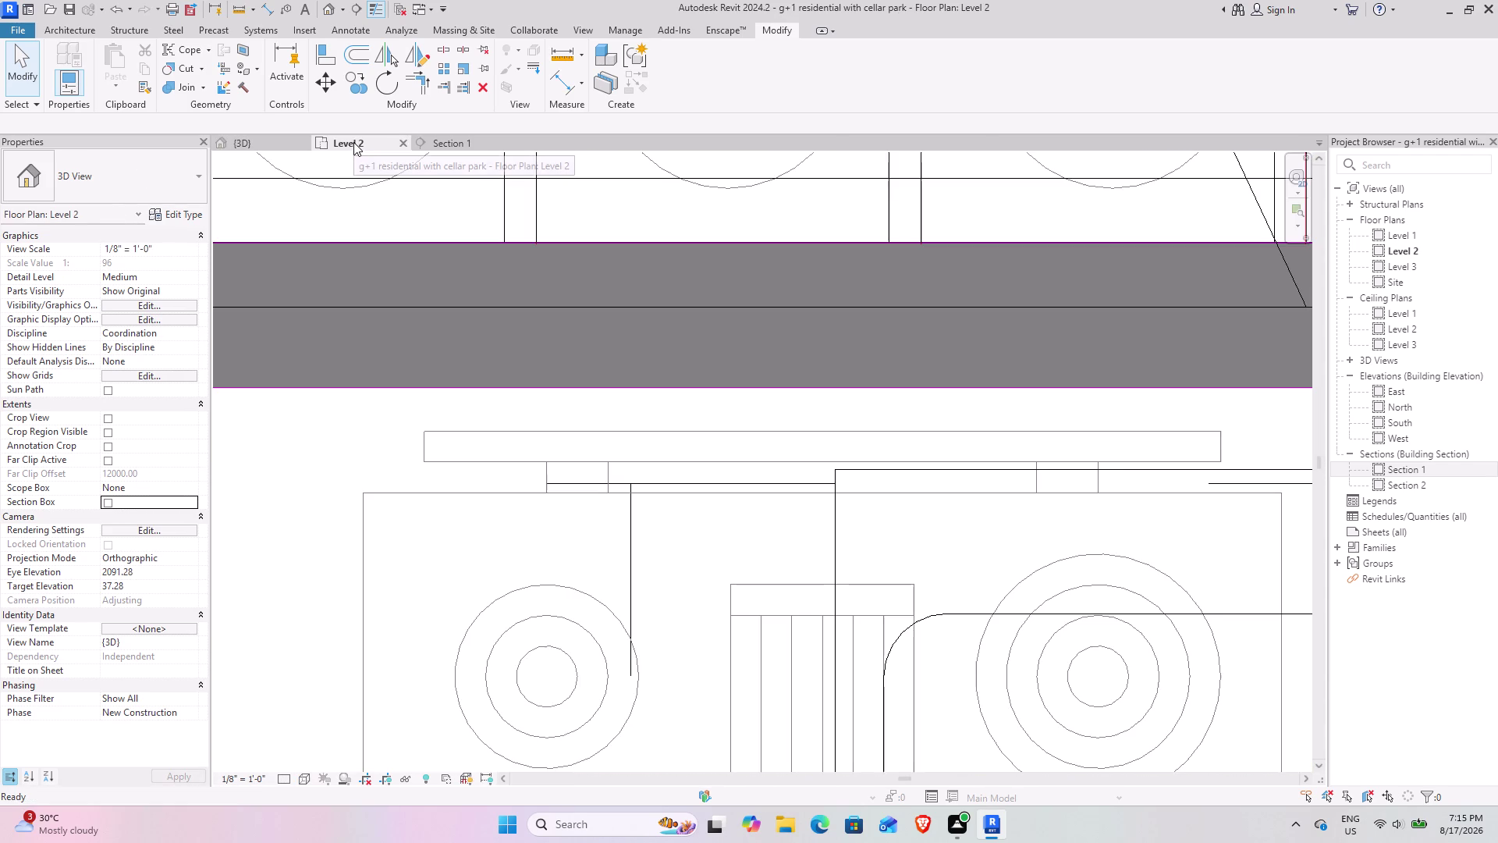
Start Place a Component, open Load Family and enter the Casework folder.
click(81, 24)
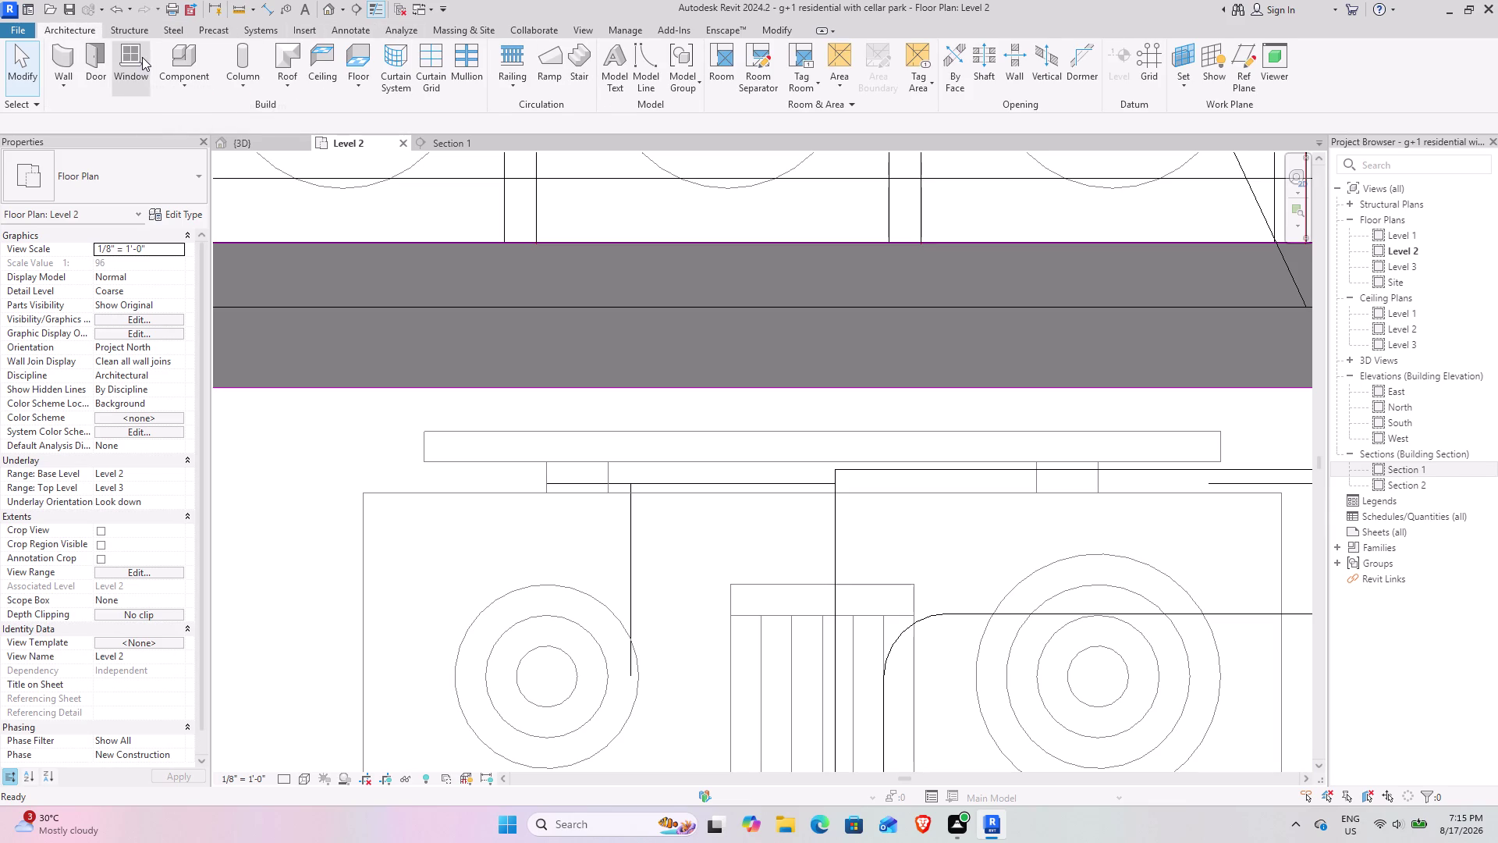
click(179, 57)
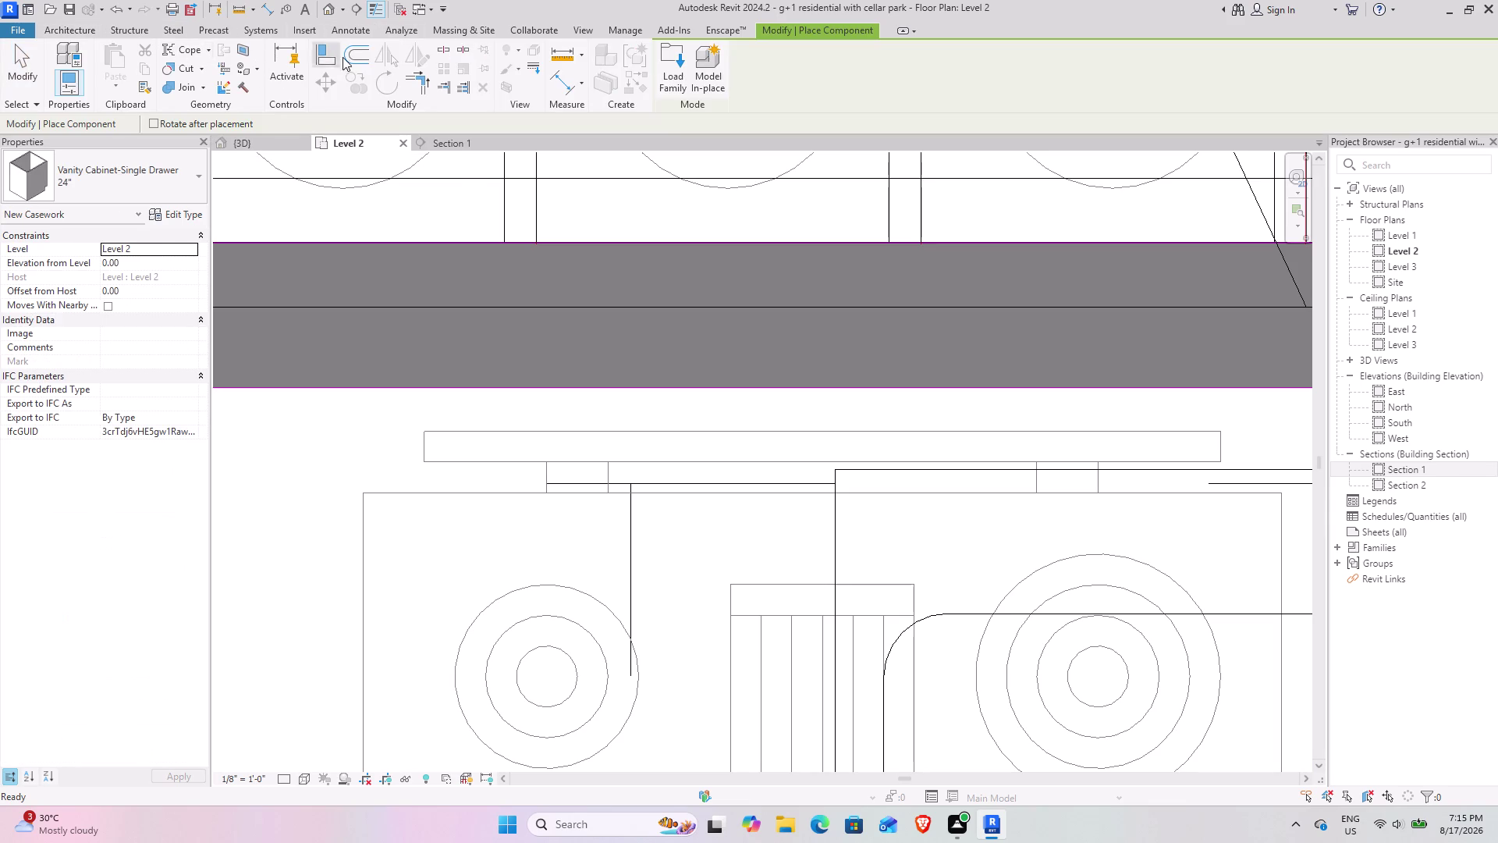
click(673, 57)
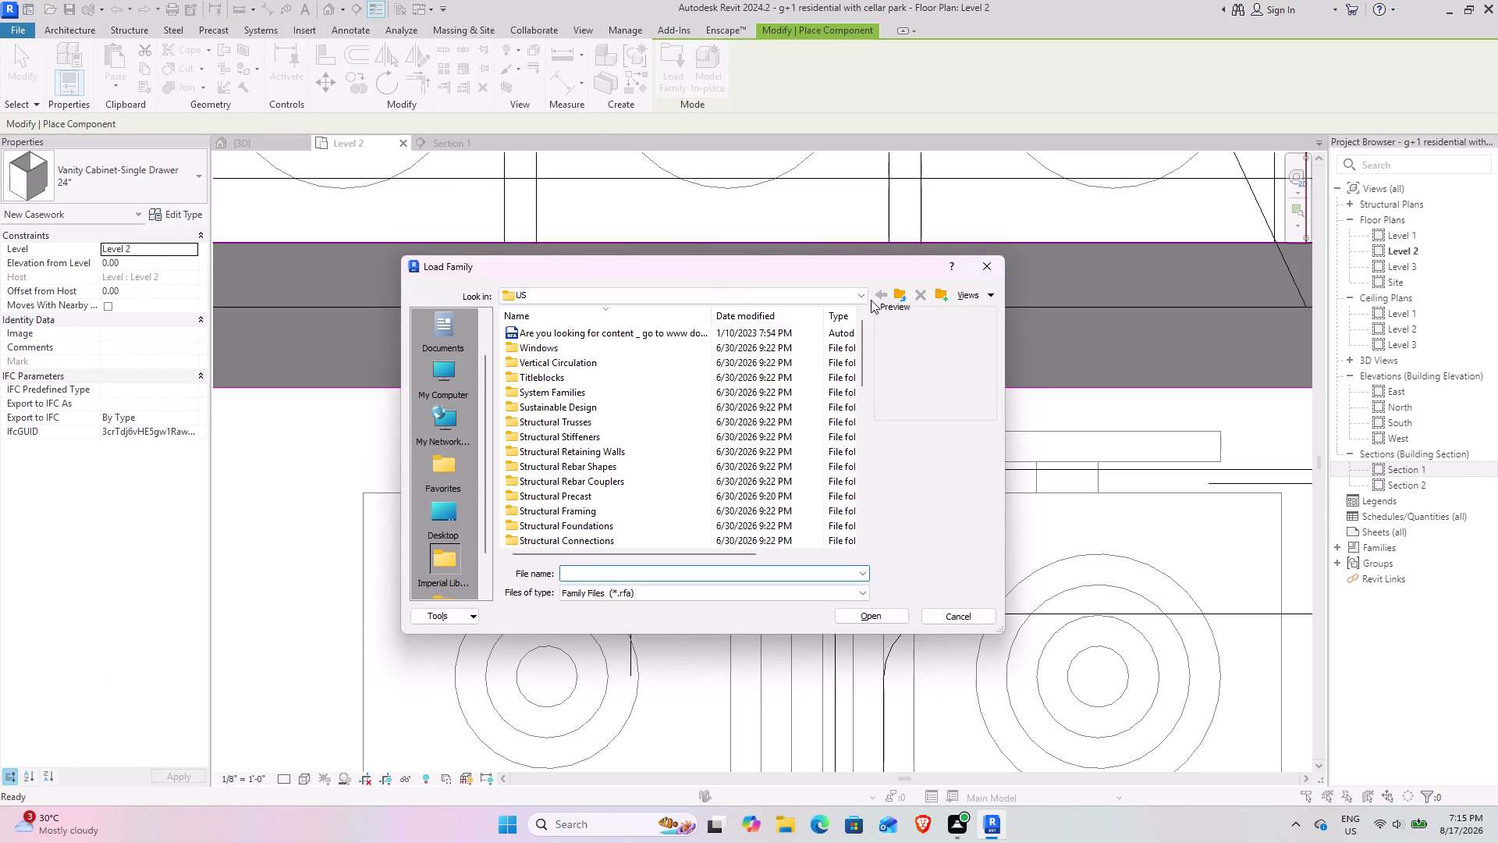
scroll(down, 3)
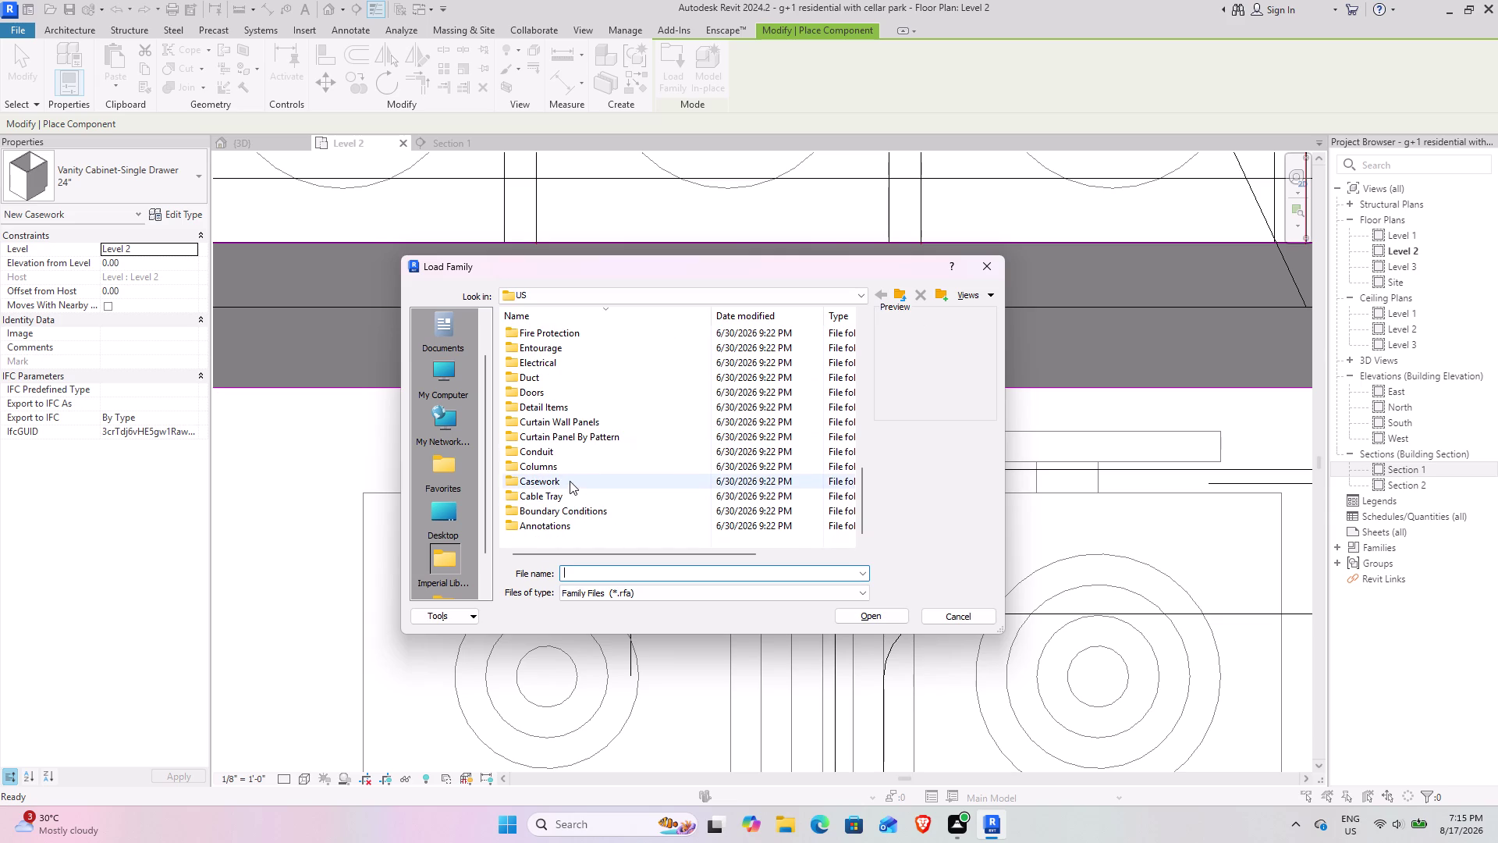
double_click(570, 480)
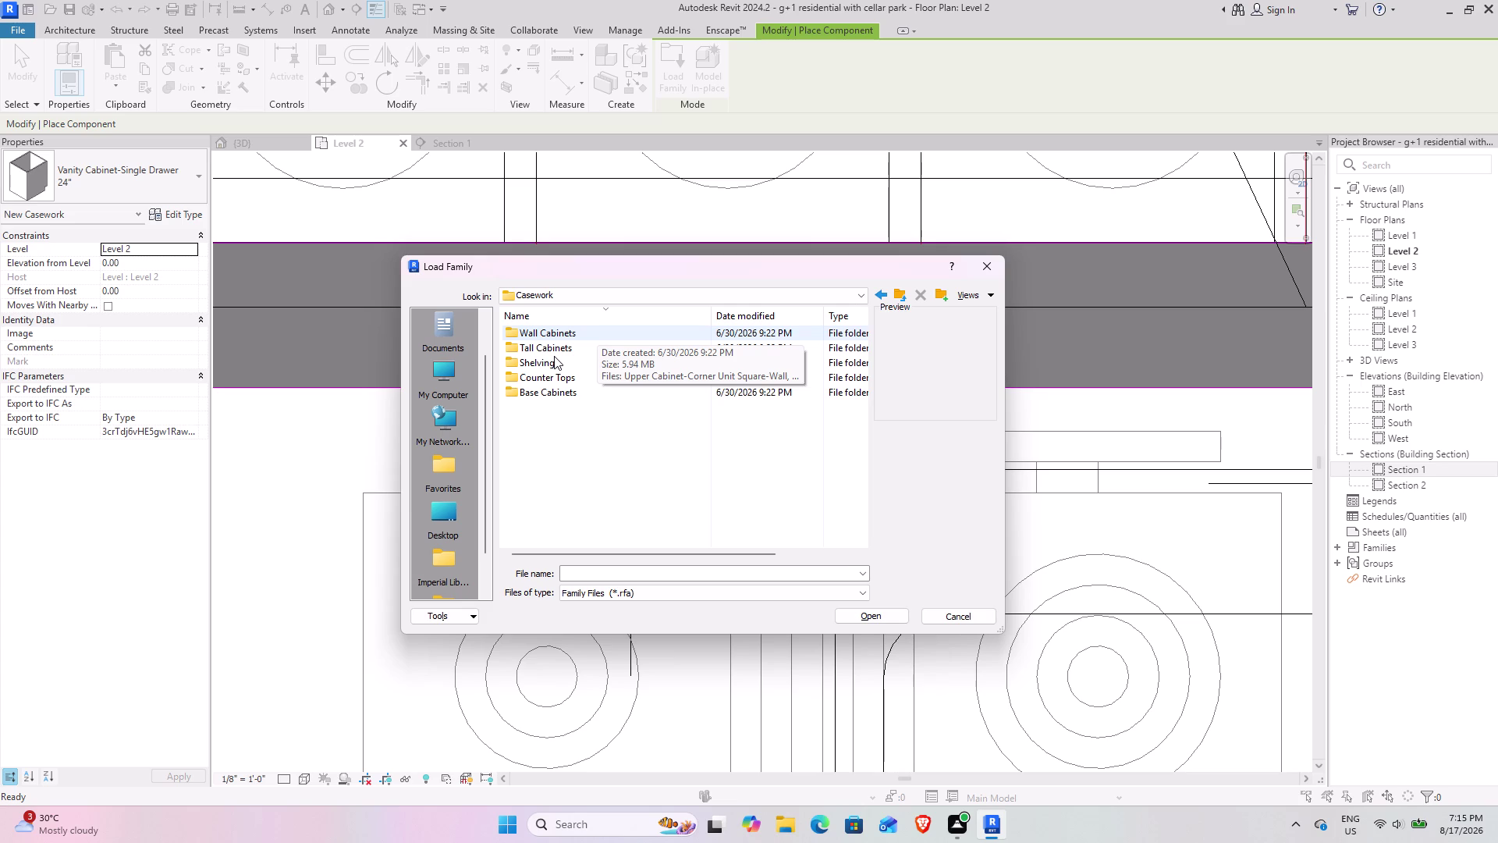
In Wall Cabinets, choose Upper Cabinet-Single Door-Wall and load it.
double_click(571, 336)
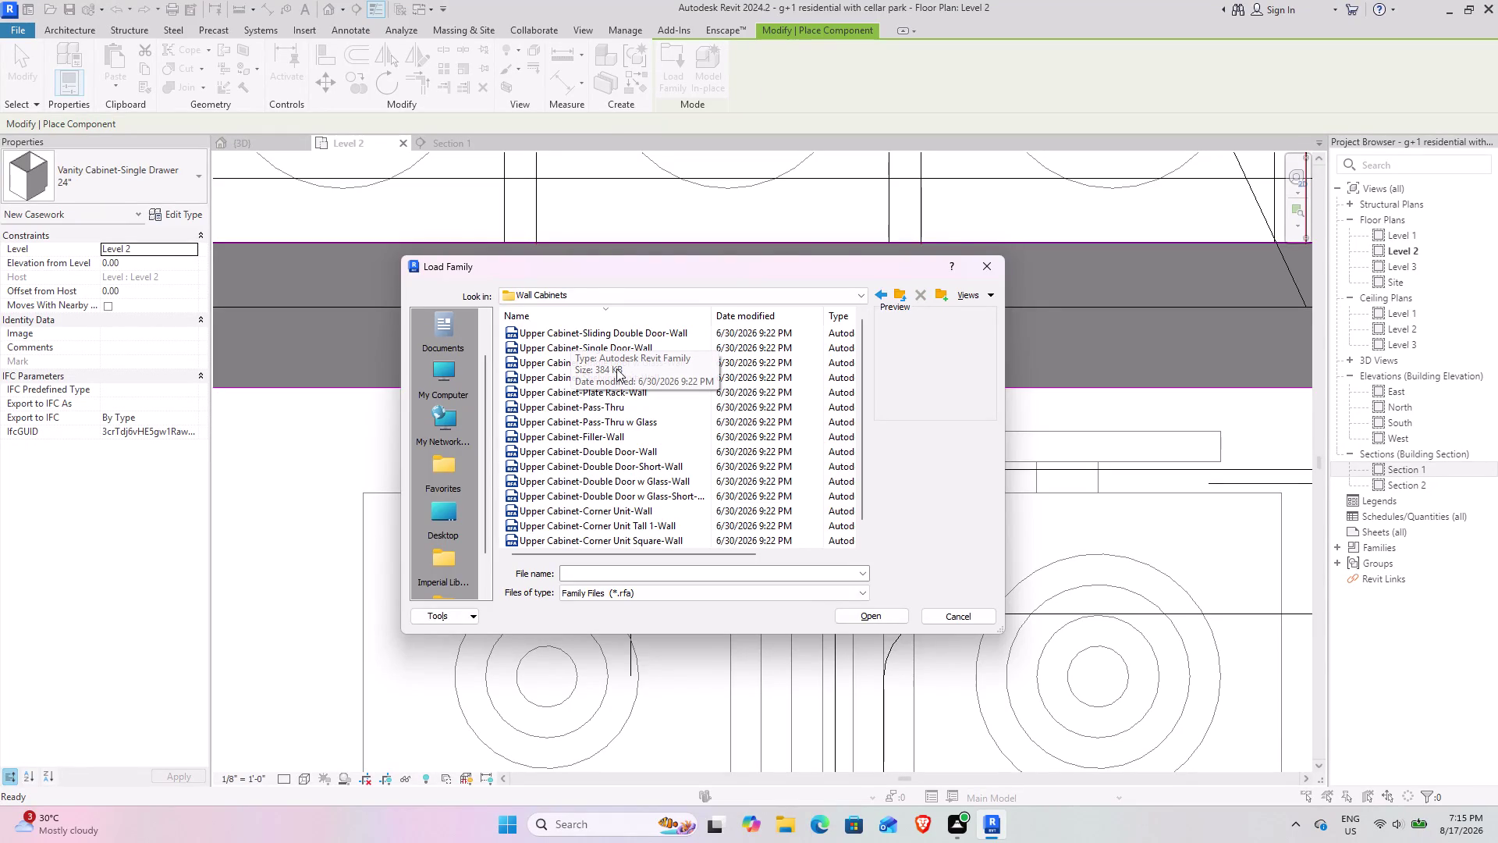
scroll(up, 3)
scroll(up, 3)
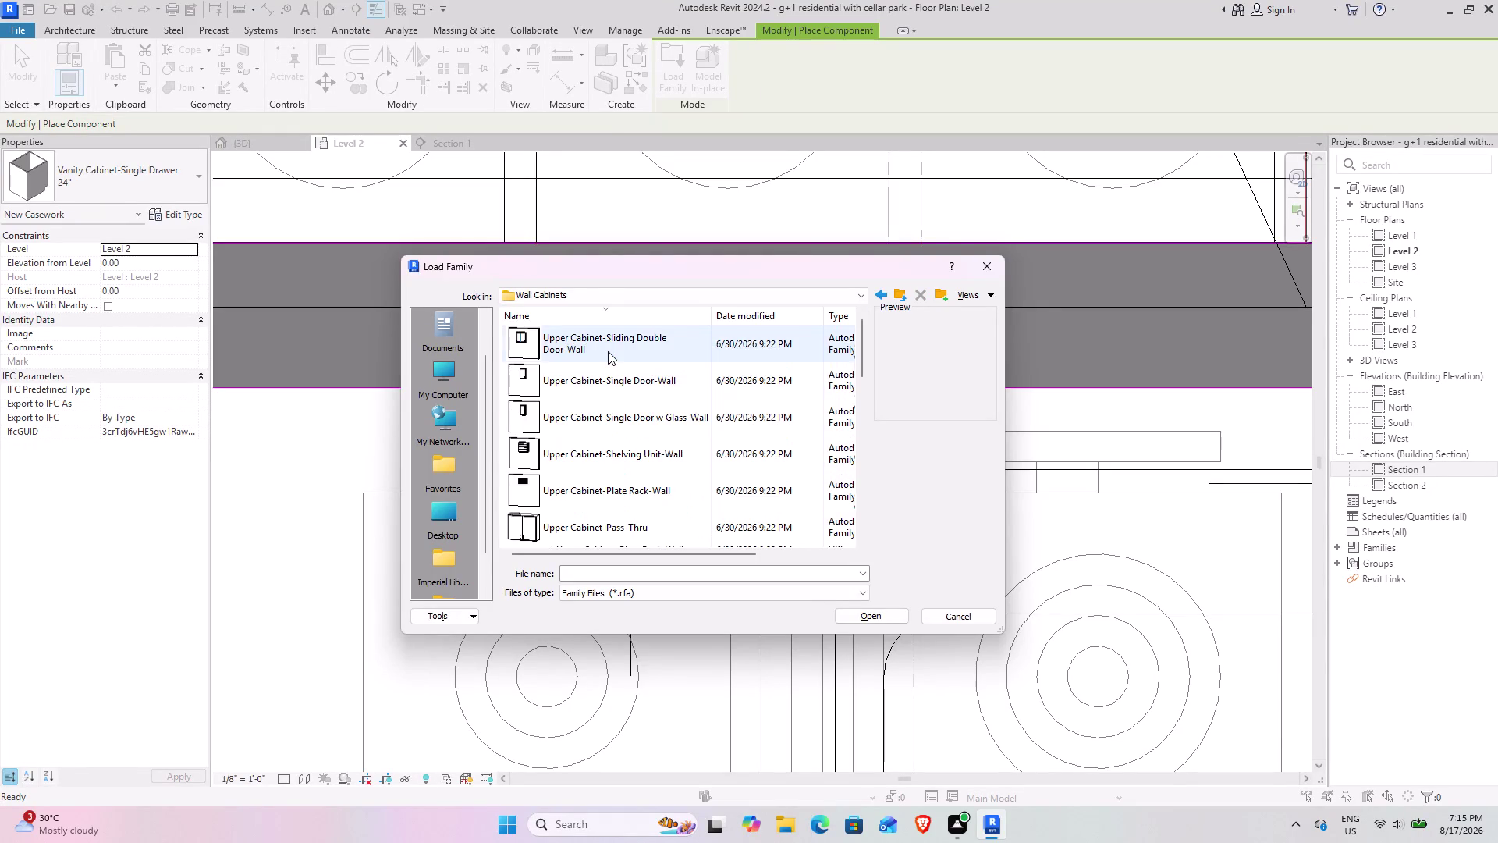
scroll(up, 3)
scroll(down, 3)
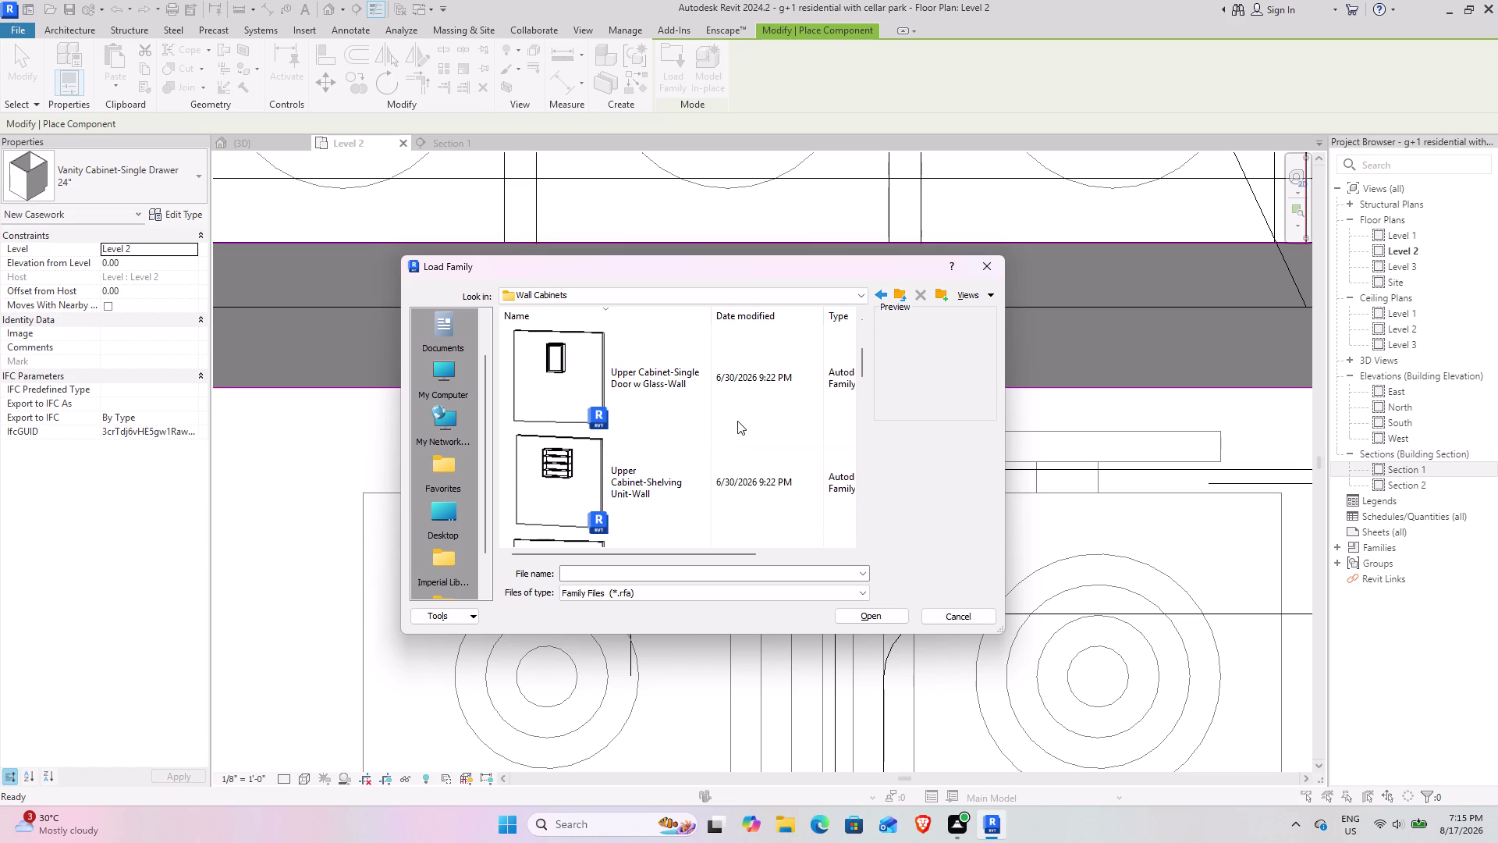
scroll(down, 3)
scroll(down, 3)
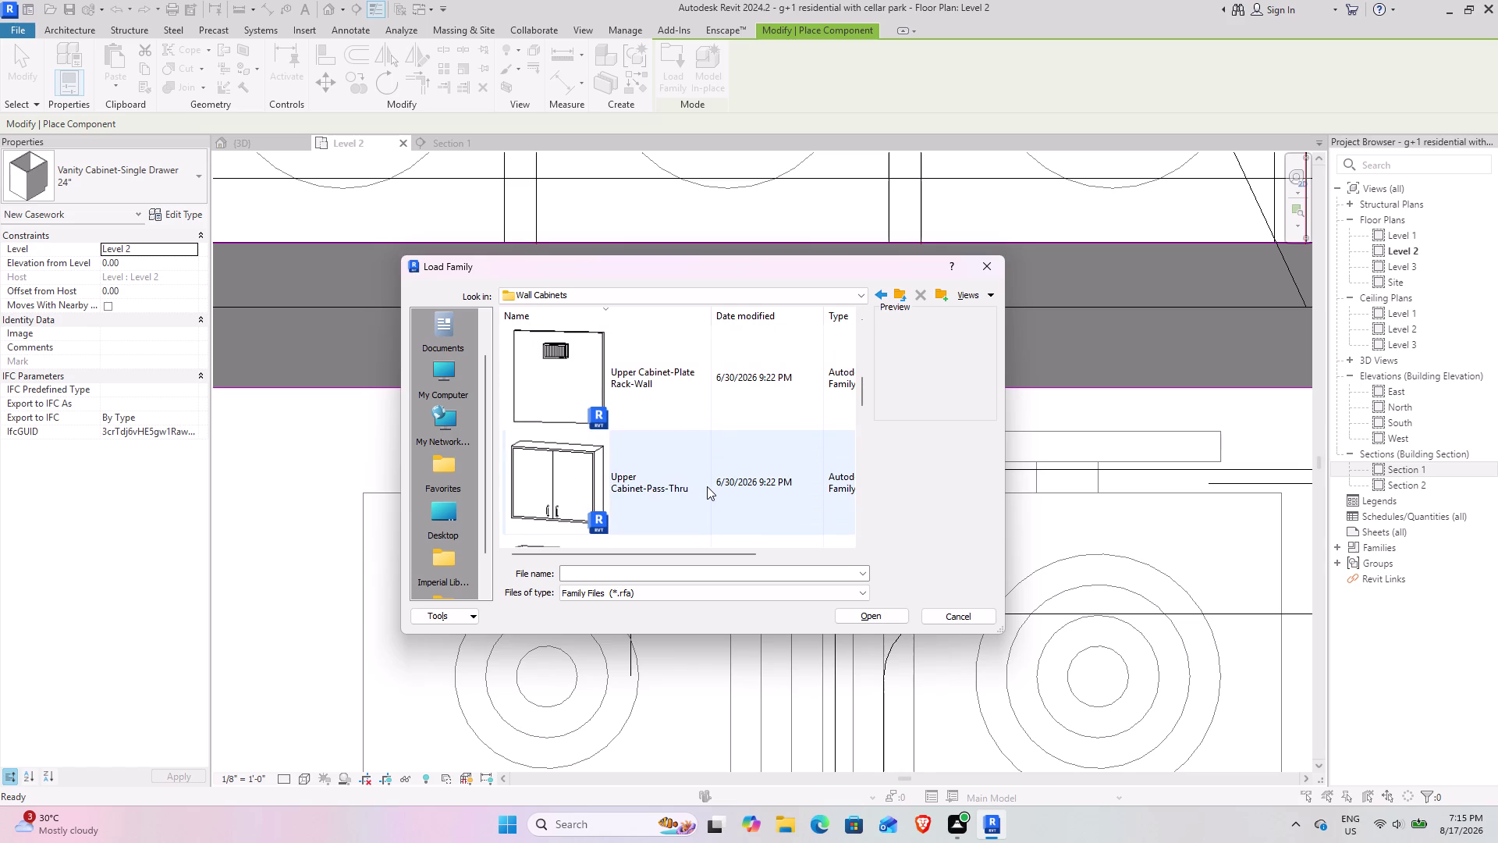
scroll(up, 3)
scroll(down, 3)
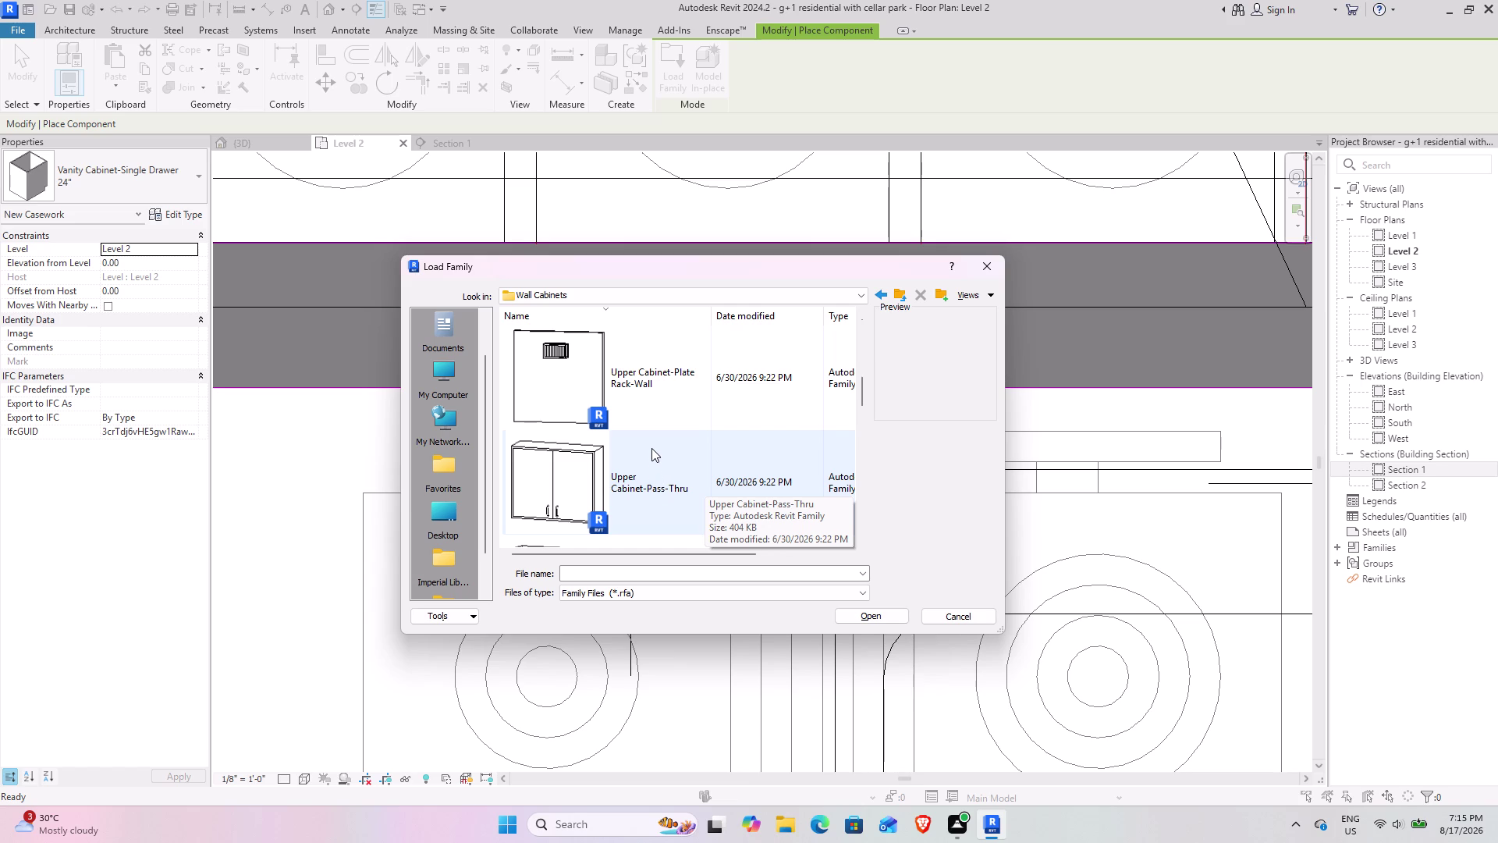
scroll(up, 3)
scroll(up, 3)
scroll(up, 3)
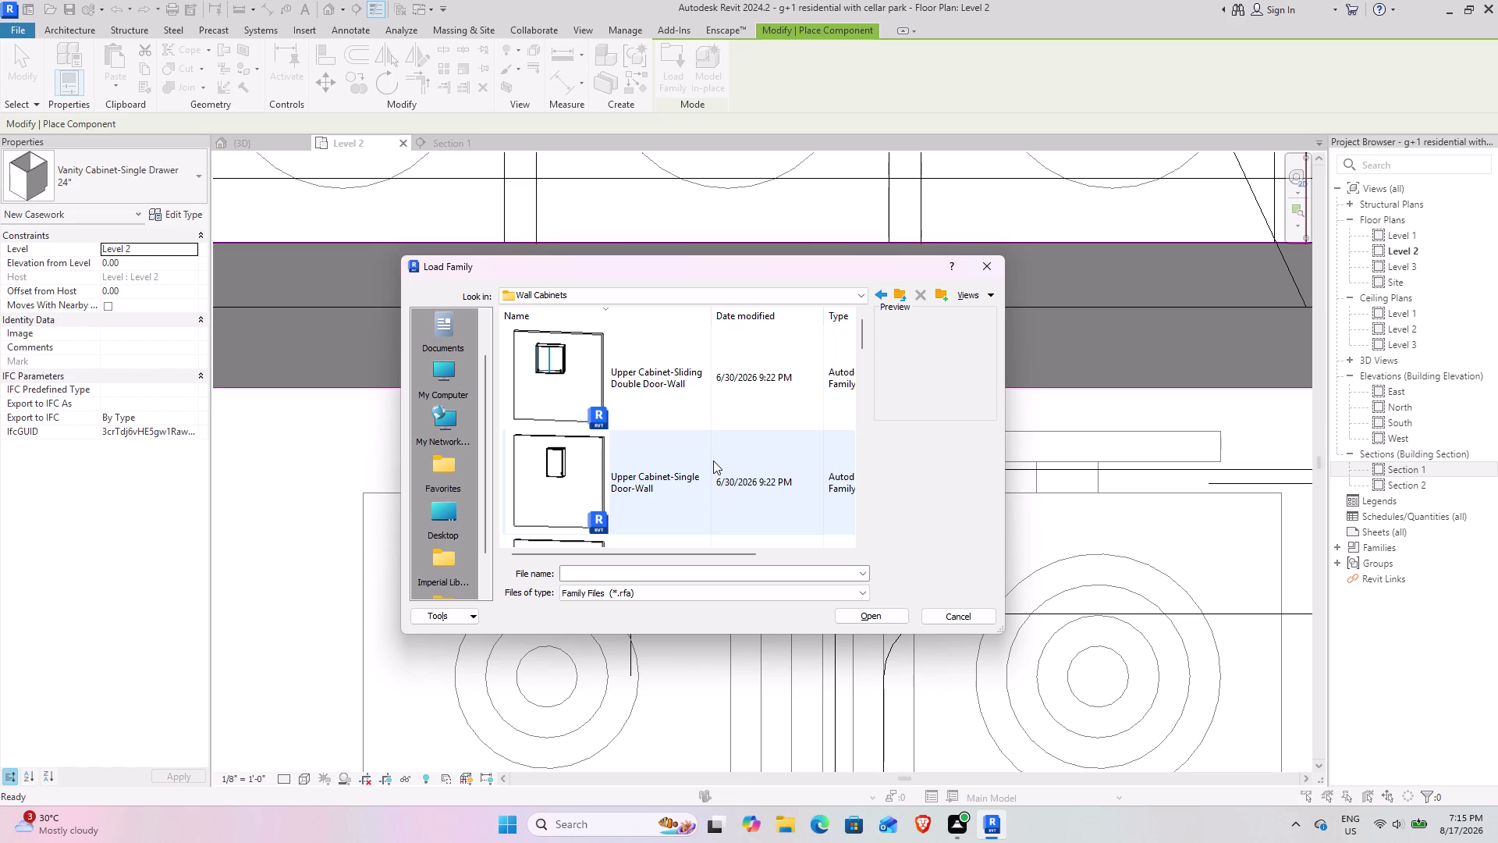
scroll(down, 3)
scroll(up, 3)
click(675, 367)
click(866, 612)
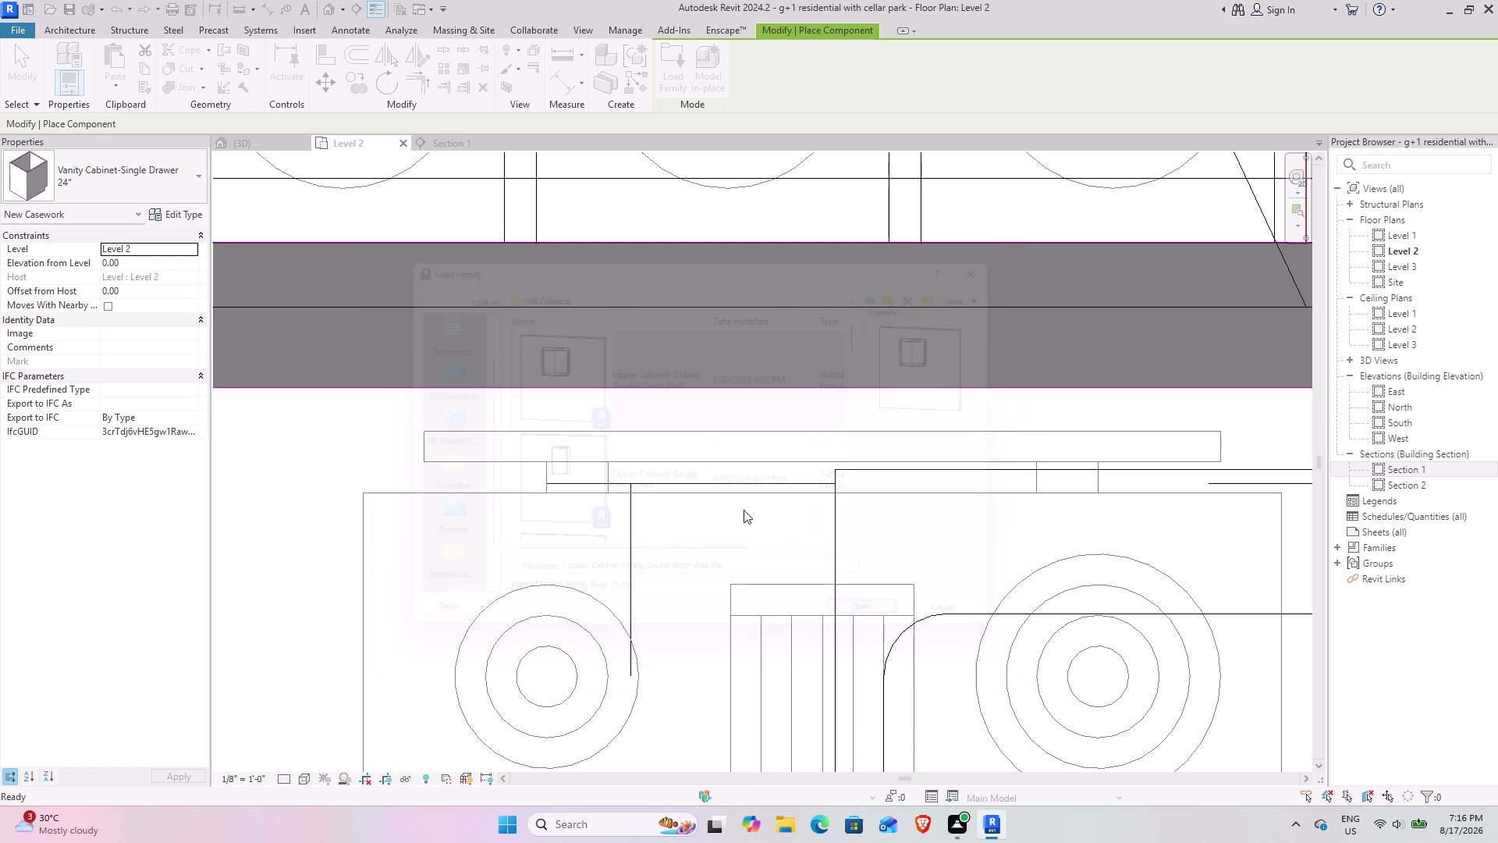
Place one upper cabinet on the Level 2 kitchen wall, then return to {3D}.
scroll(down, 3)
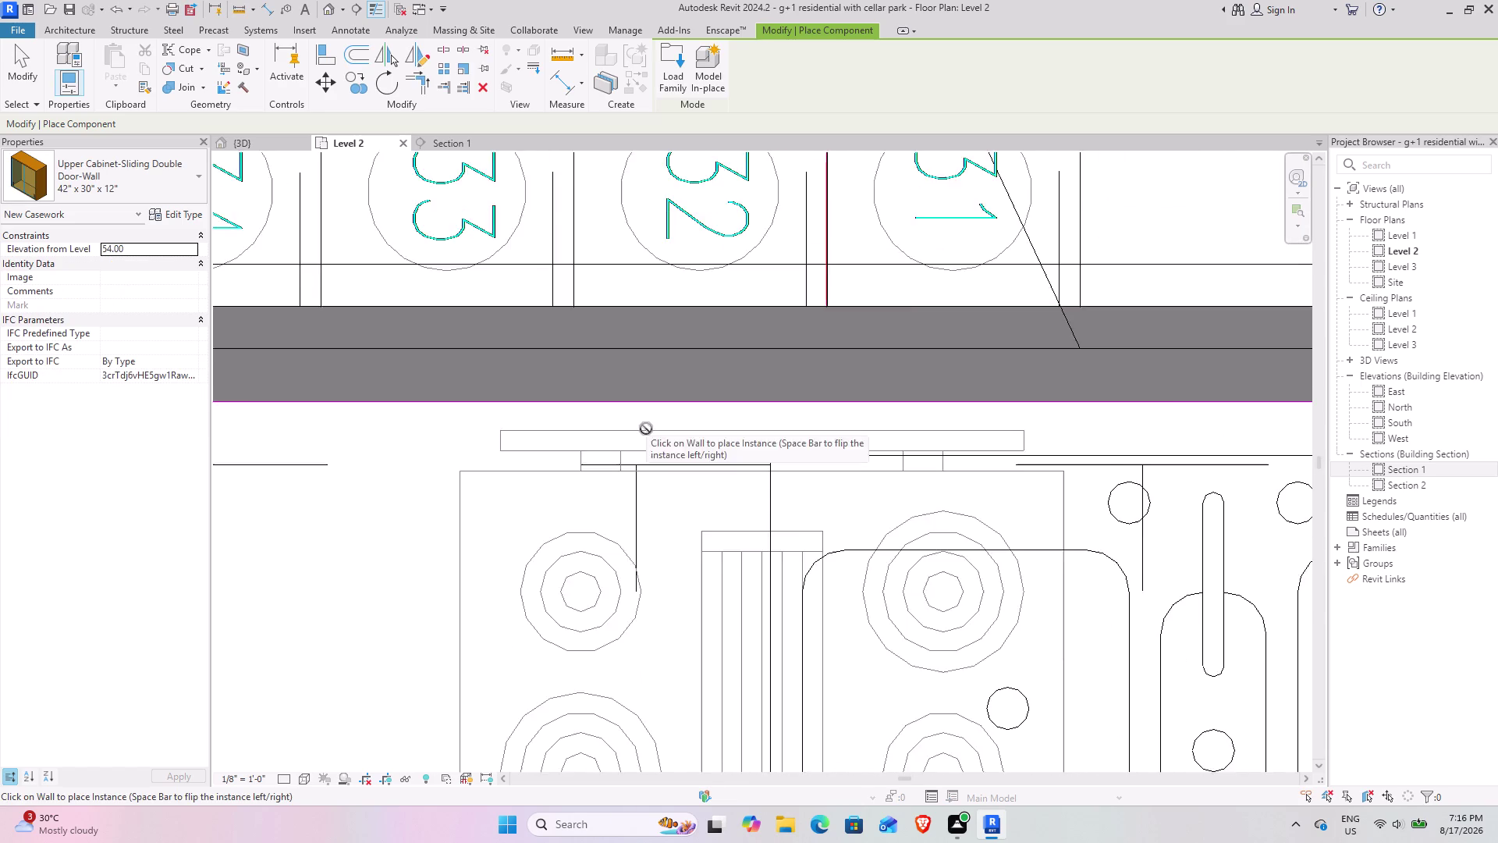
scroll(down, 3)
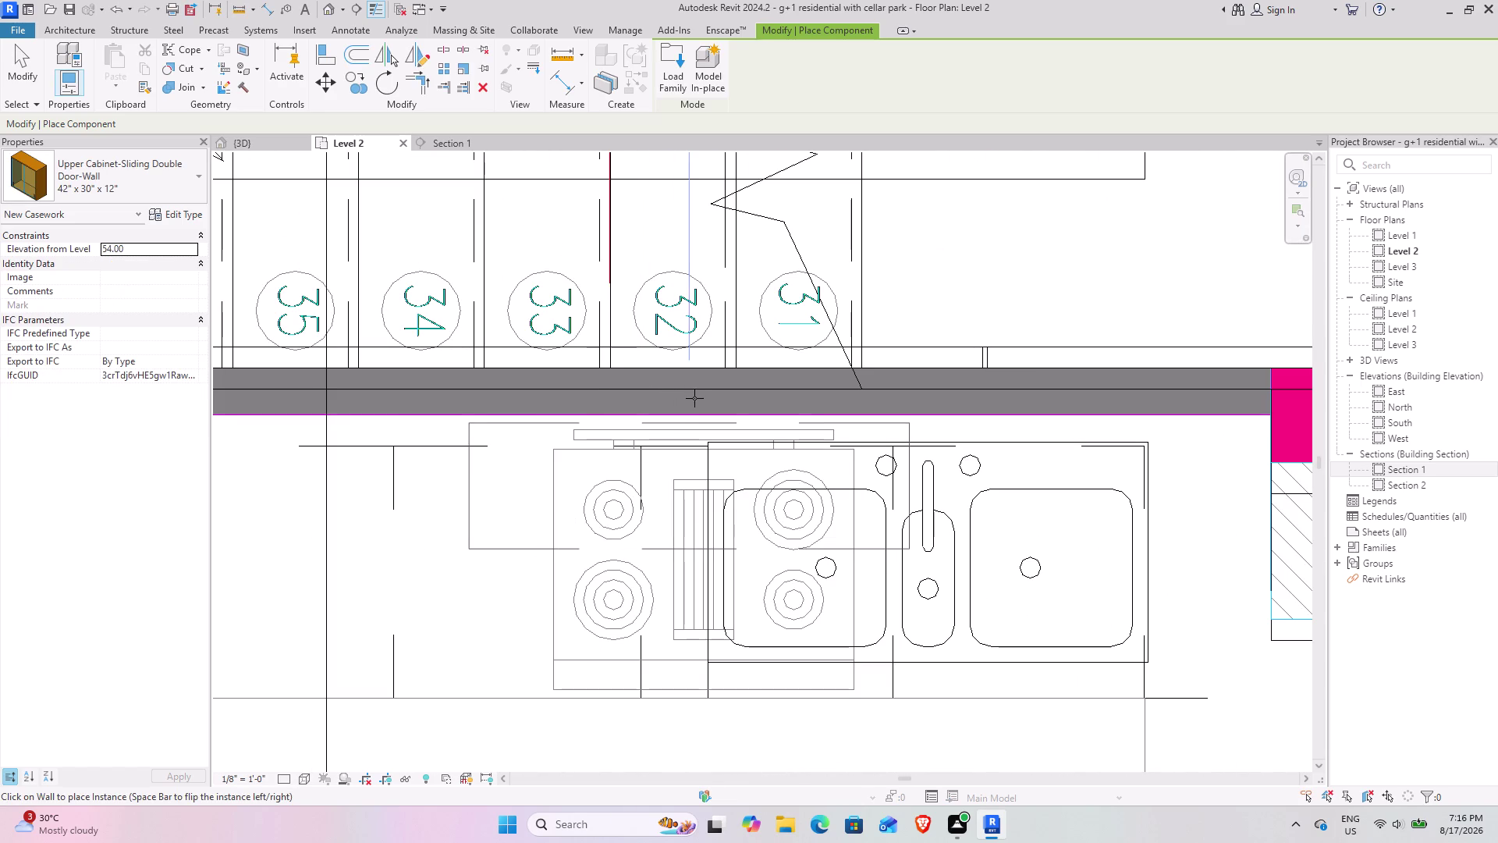
middle_drag(613, 415, 871, 403)
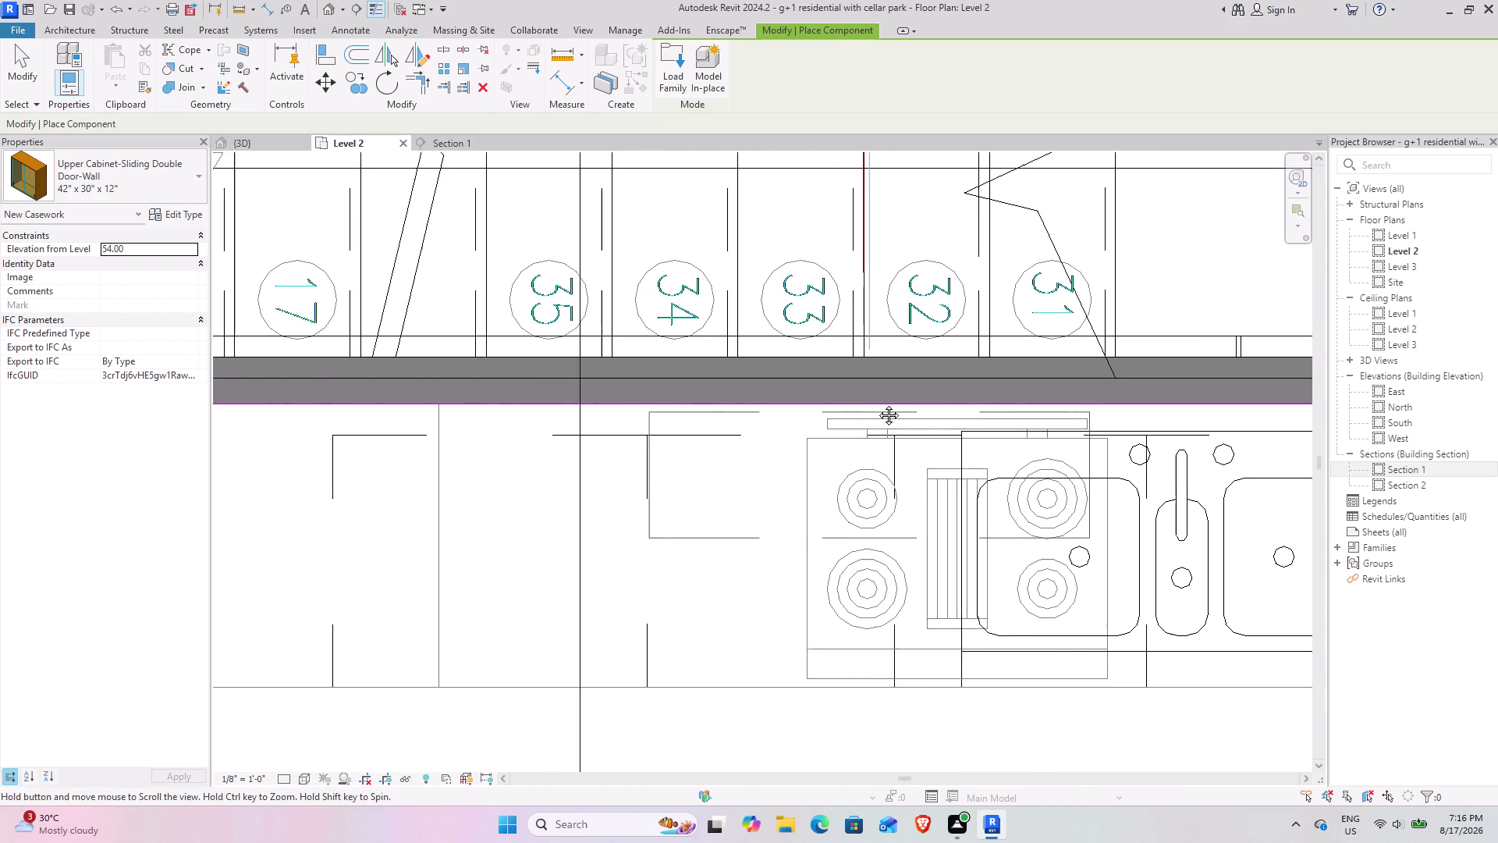
middle_drag(871, 403, 888, 403)
scroll(down, 3)
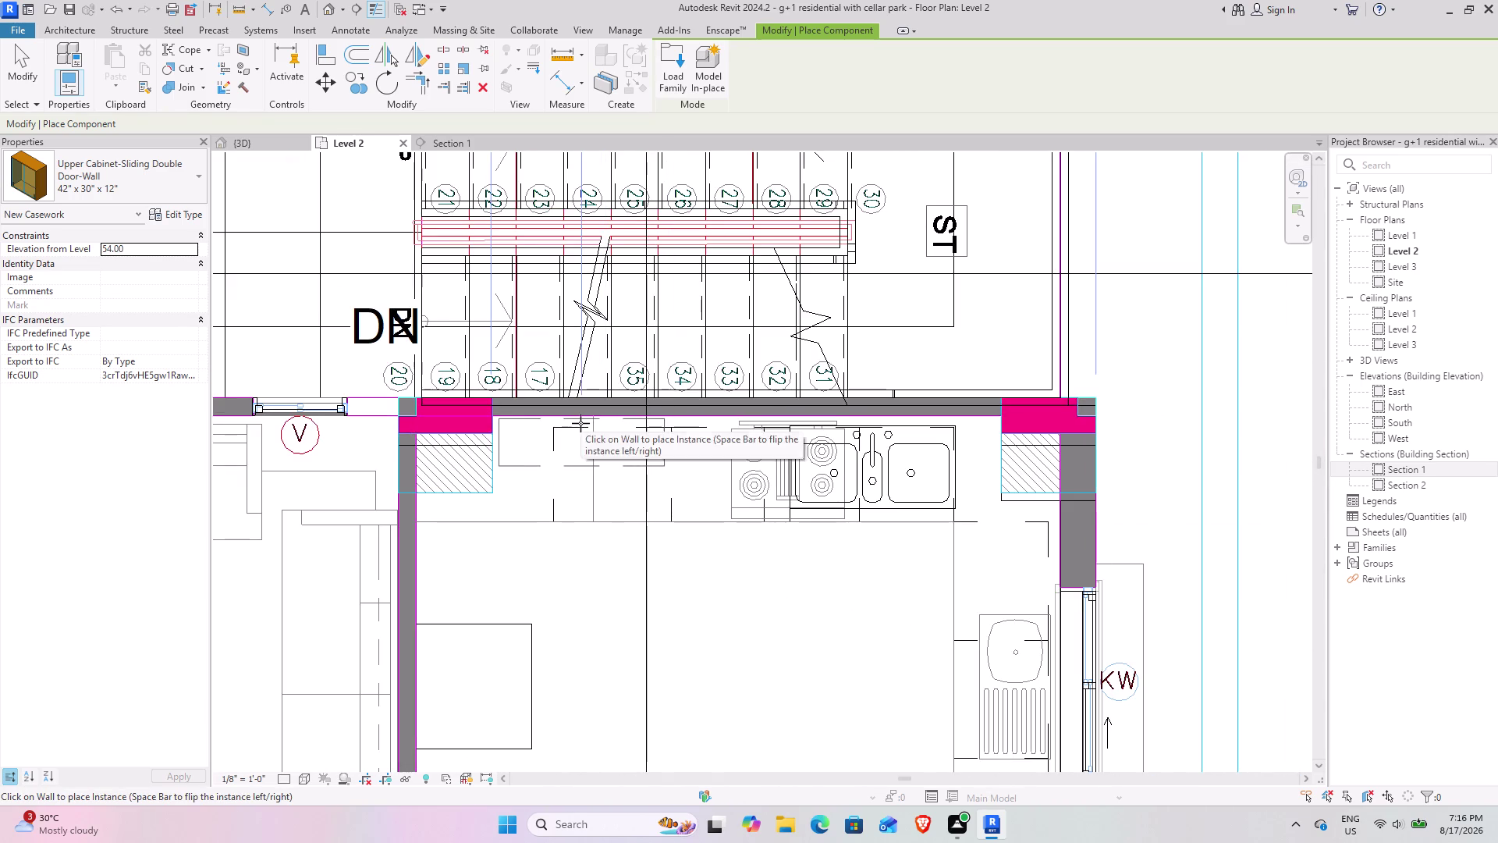
scroll(up, 3)
scroll(up, 3)
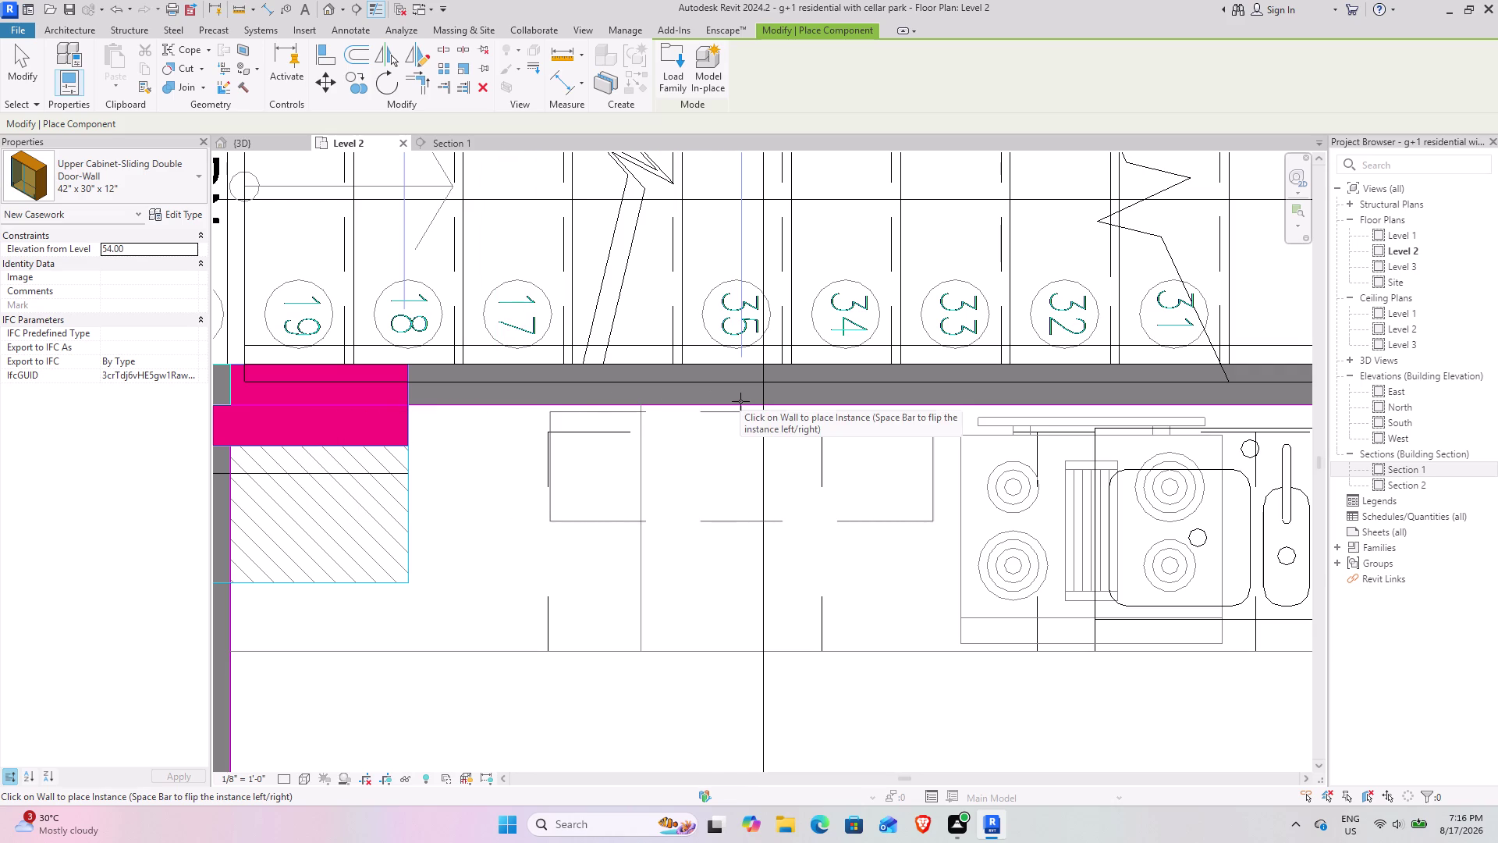
click(702, 402)
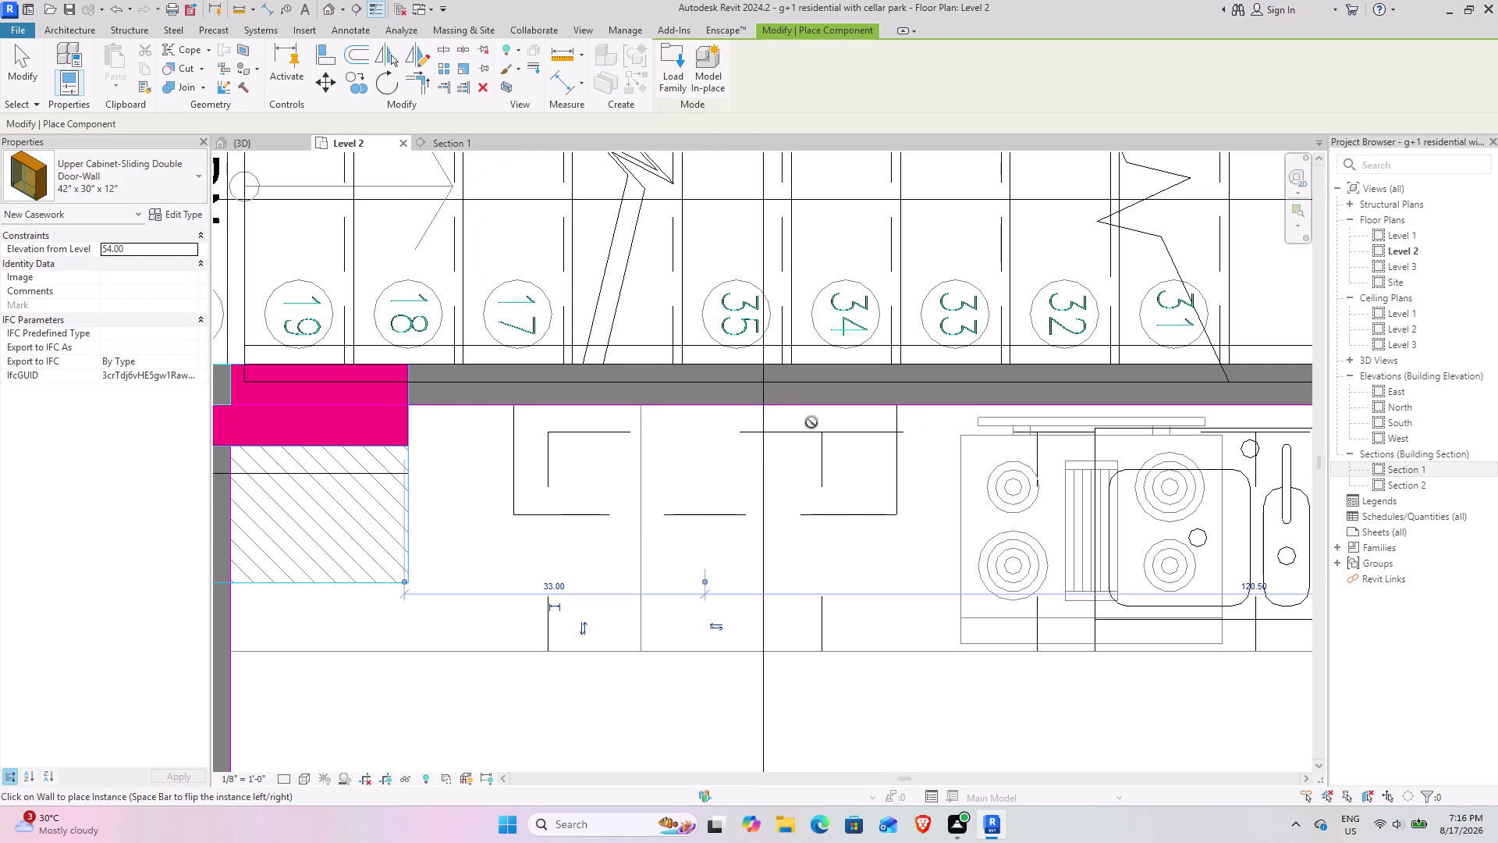
click(26, 77)
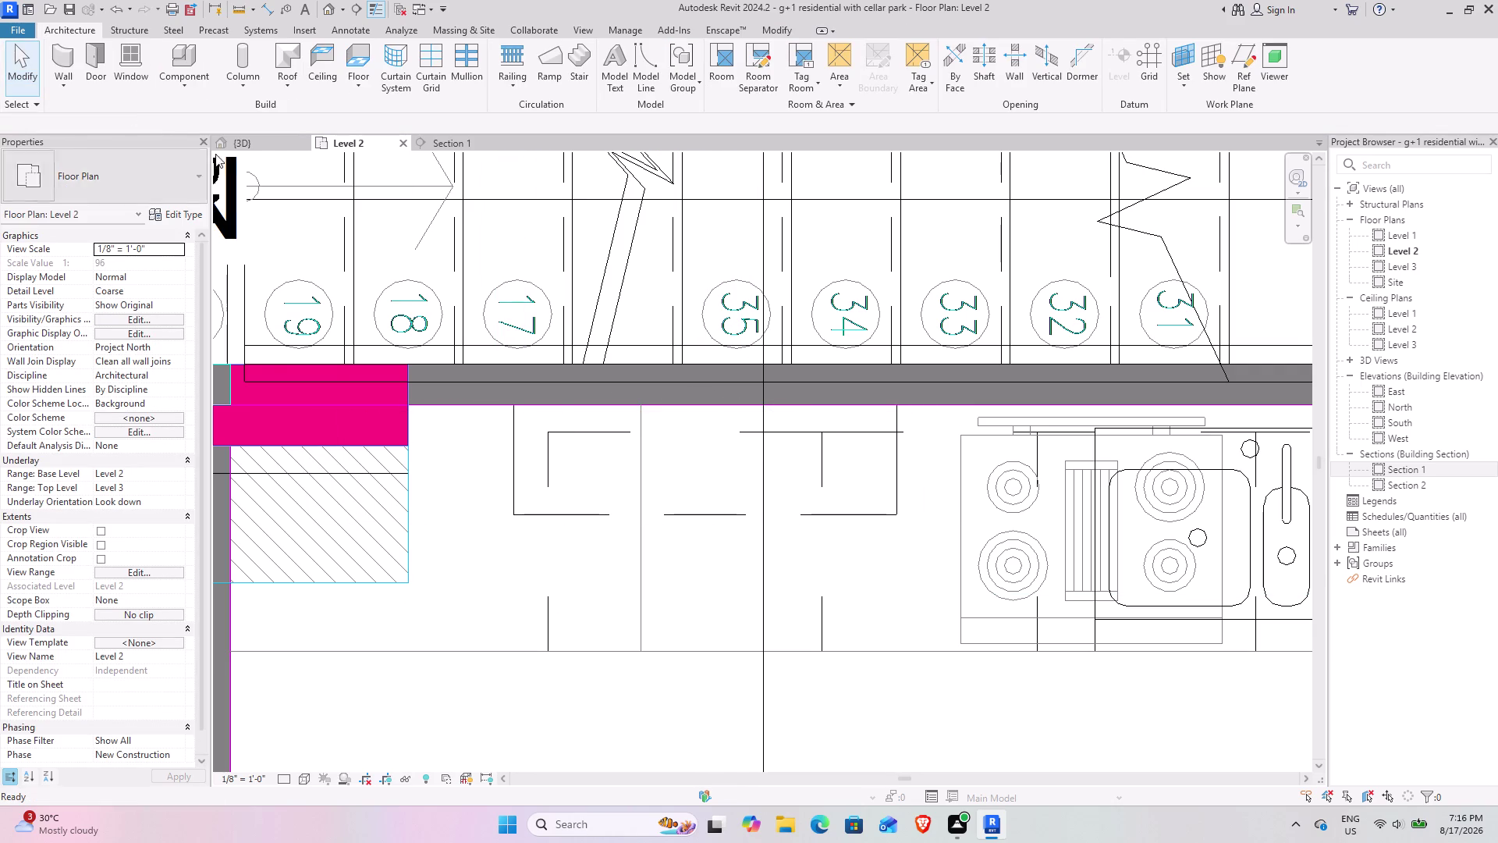
click(255, 141)
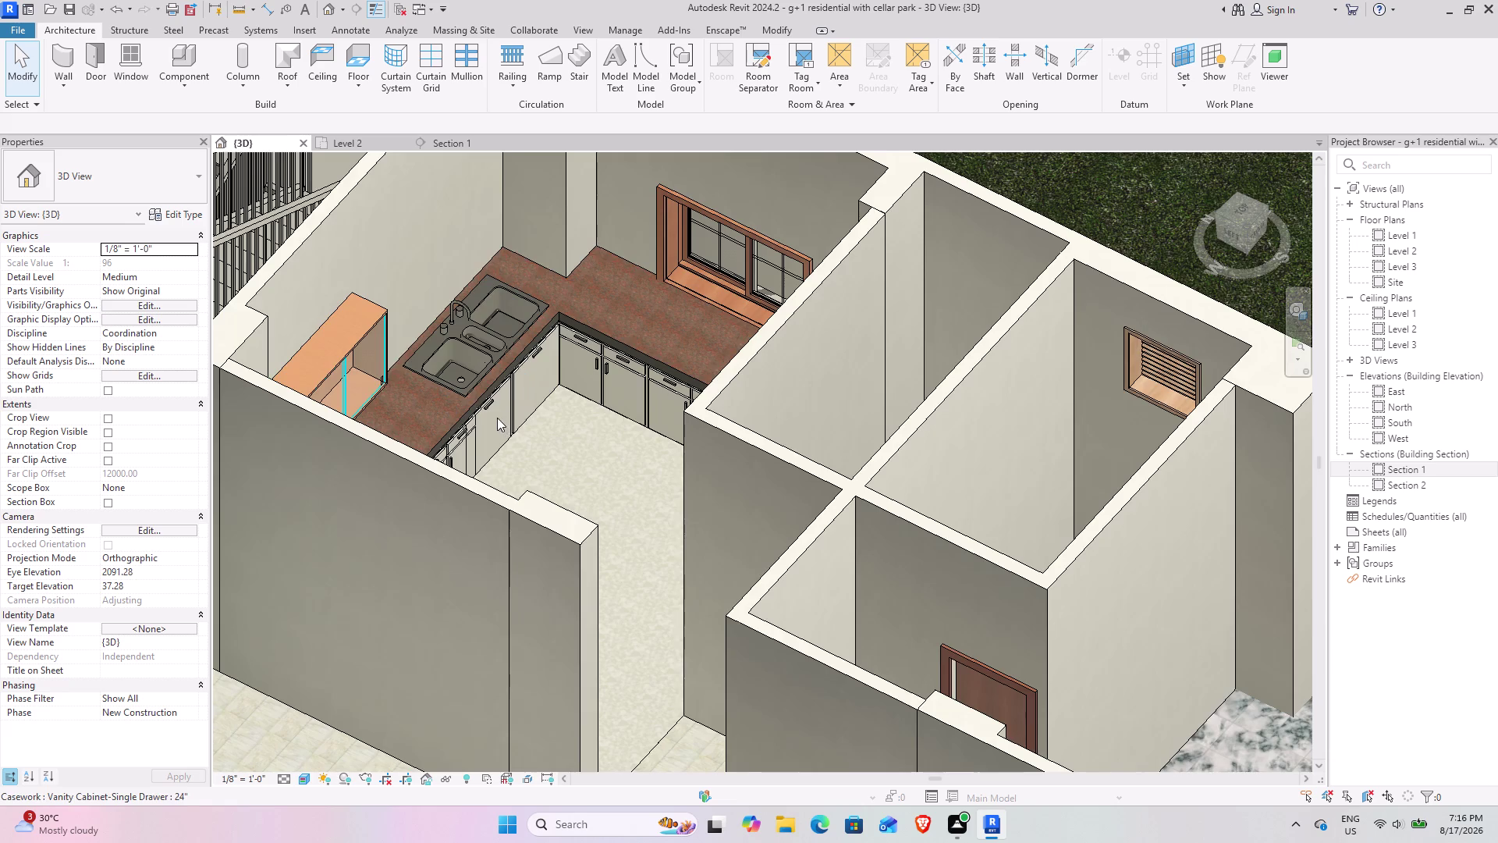
middle_drag(508, 416, 887, 427)
middle_drag(854, 417, 801, 429)
middle_drag(715, 406, 1228, 559)
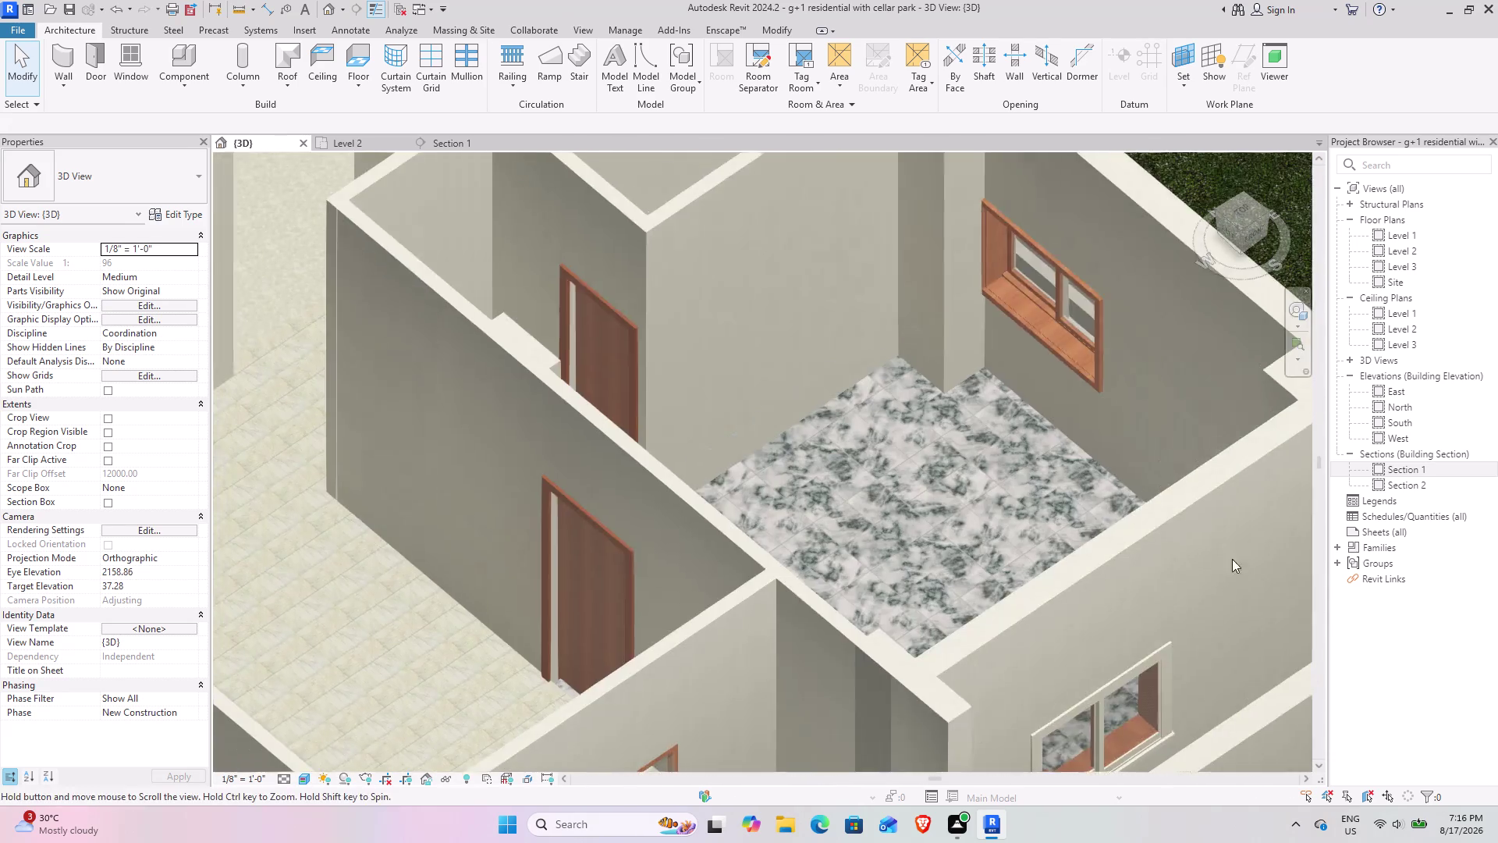
middle_drag(1229, 558, 1232, 559)
middle_drag(705, 420, 824, 751)
middle_drag(527, 370, 854, 504)
middle_drag(600, 451, 806, 492)
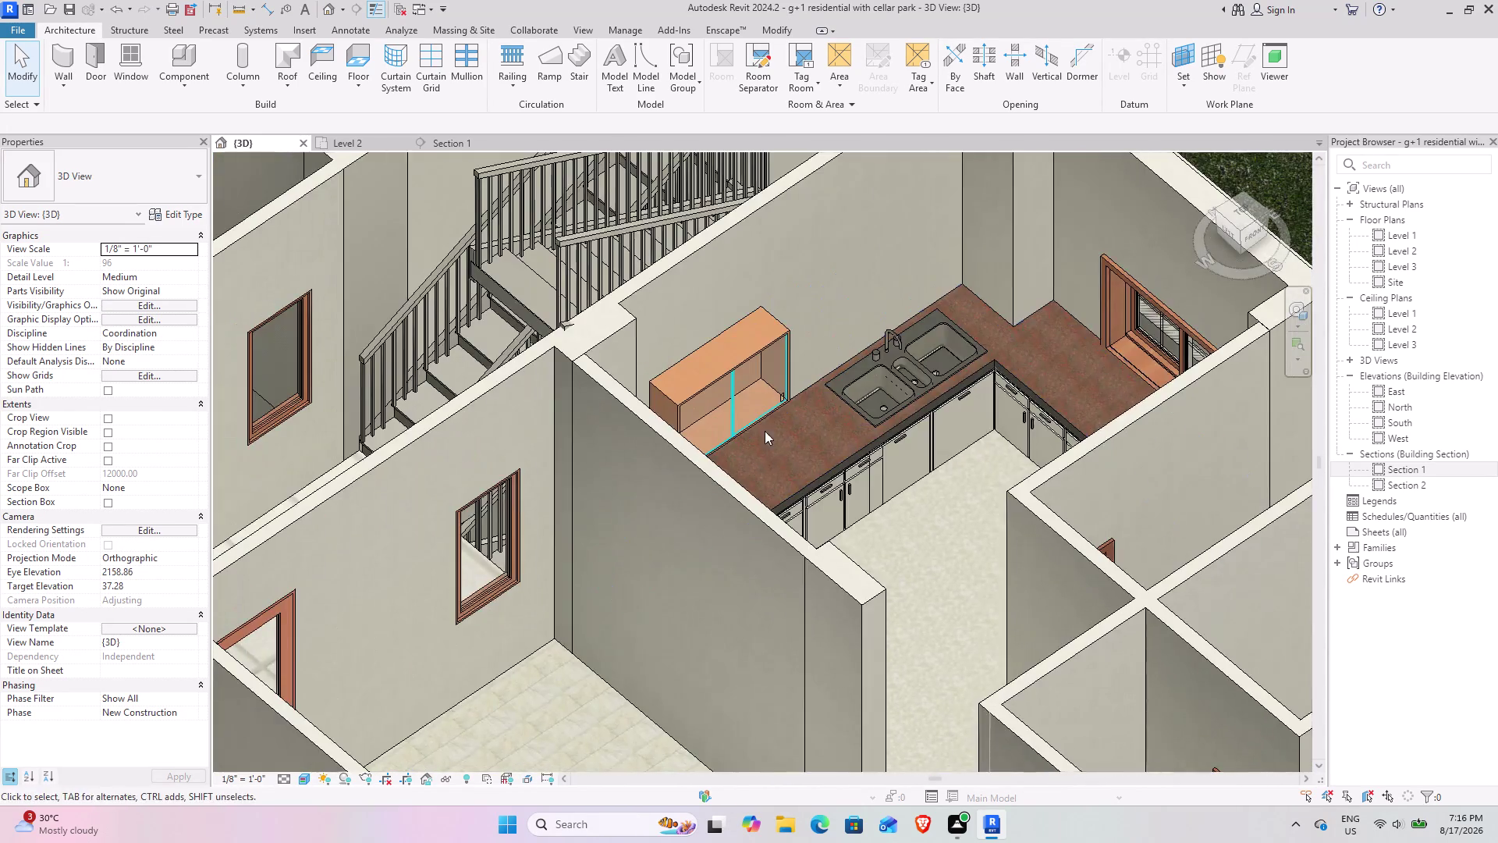
scroll(up, 3)
middle_drag(765, 471, 755, 467)
middle_drag(711, 436, 770, 613)
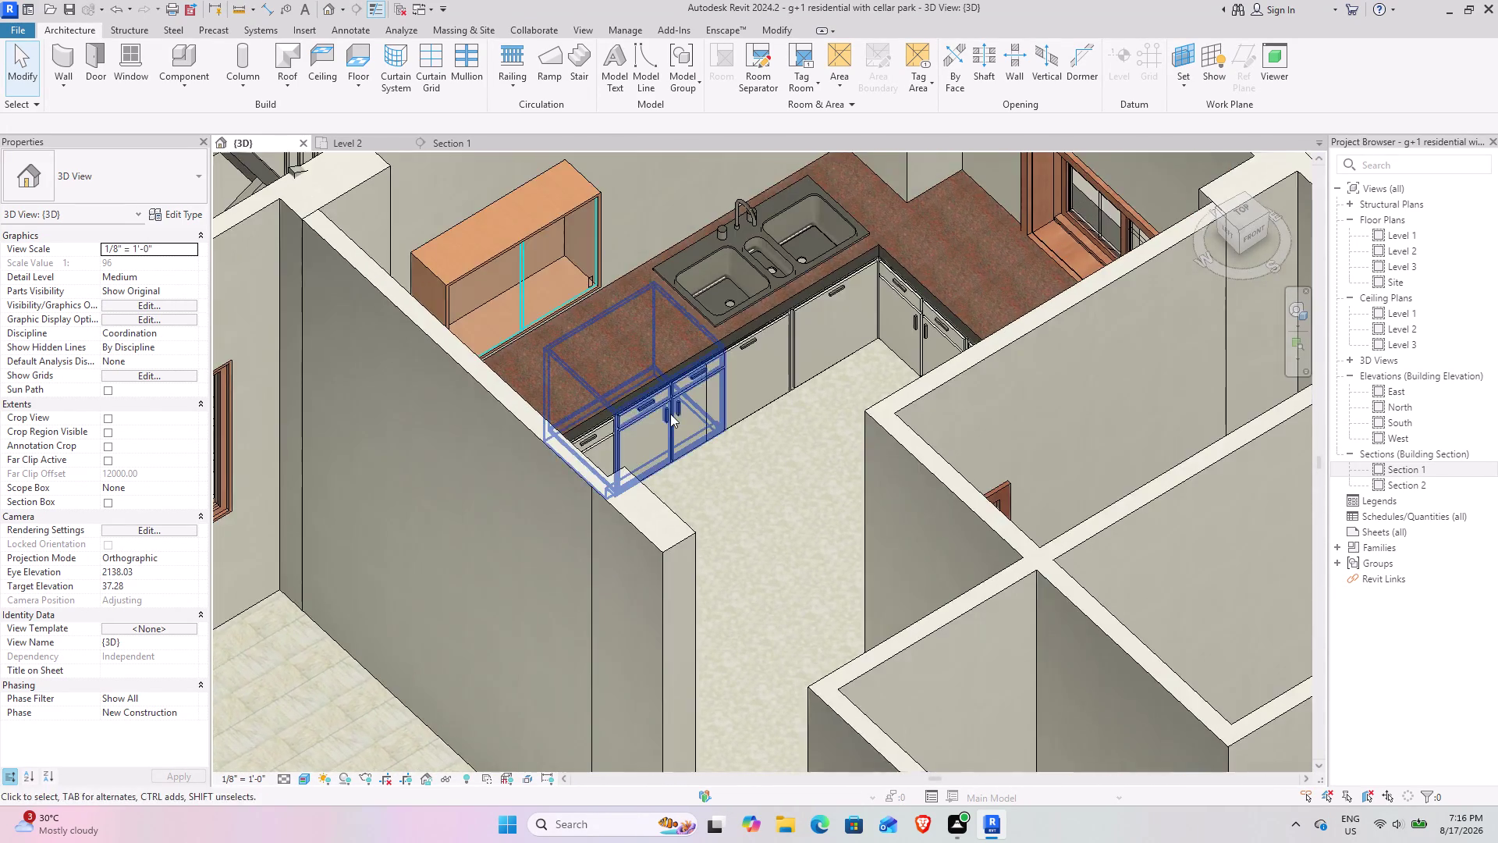
middle_drag(671, 413, 753, 572)
middle_drag(608, 541, 571, 534)
scroll(up, 3)
middle_drag(512, 375, 525, 399)
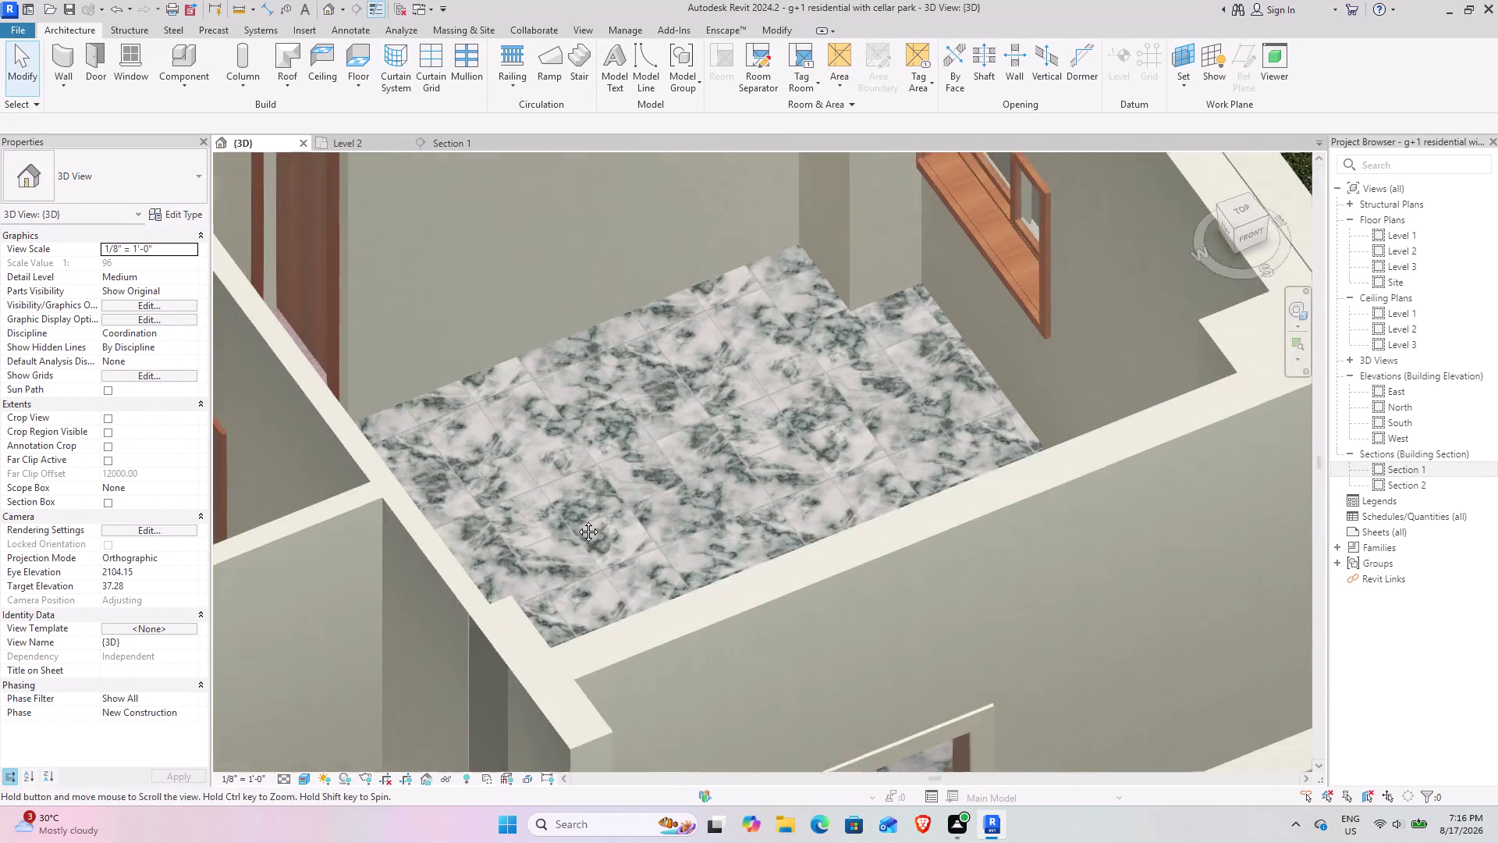
middle_drag(526, 399, 618, 661)
middle_drag(513, 245, 837, 714)
middle_drag(558, 371, 884, 616)
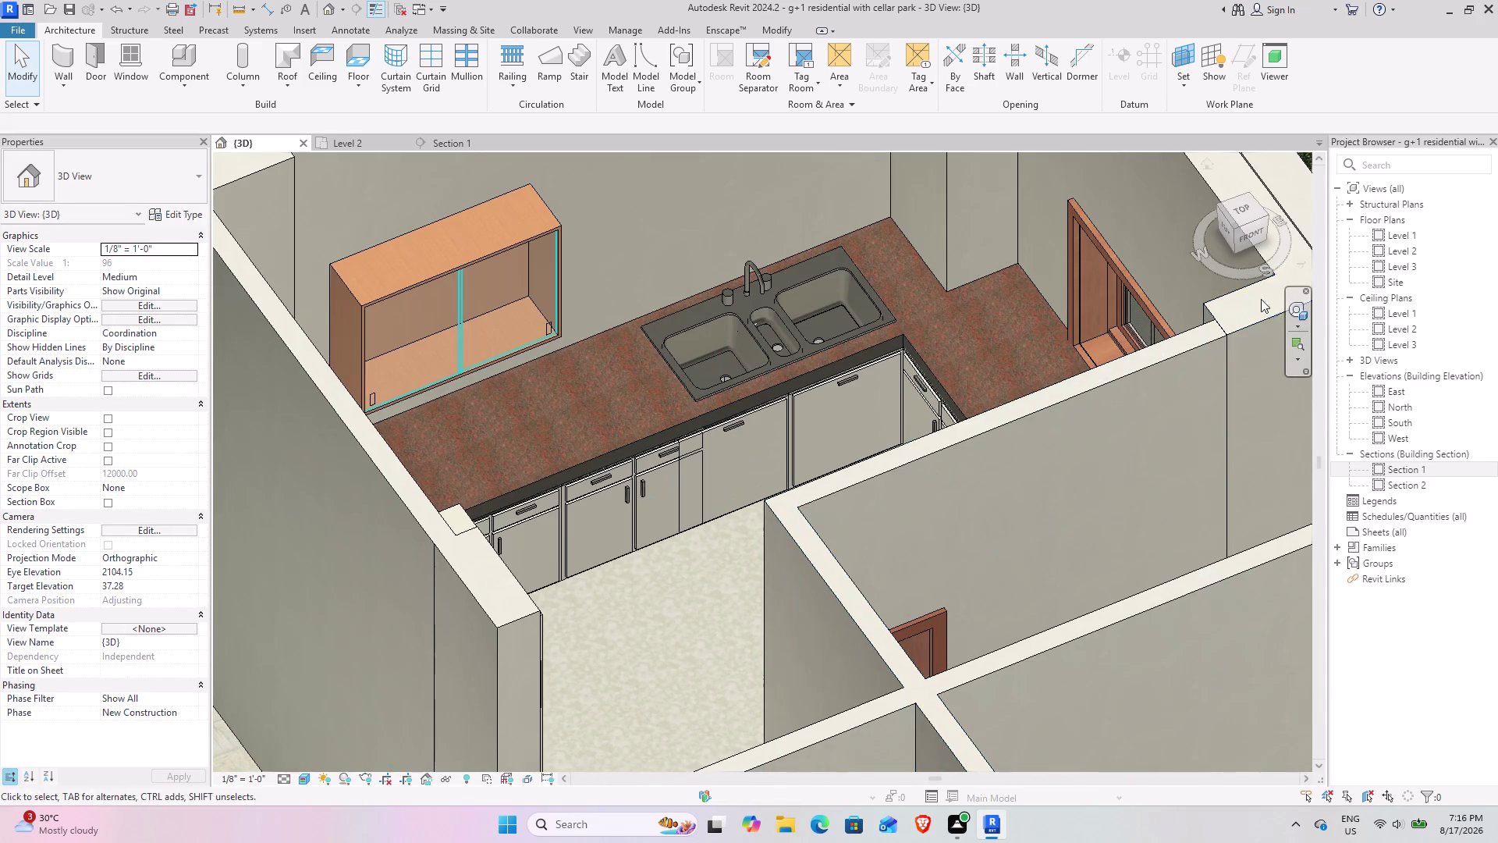
click(1295, 311)
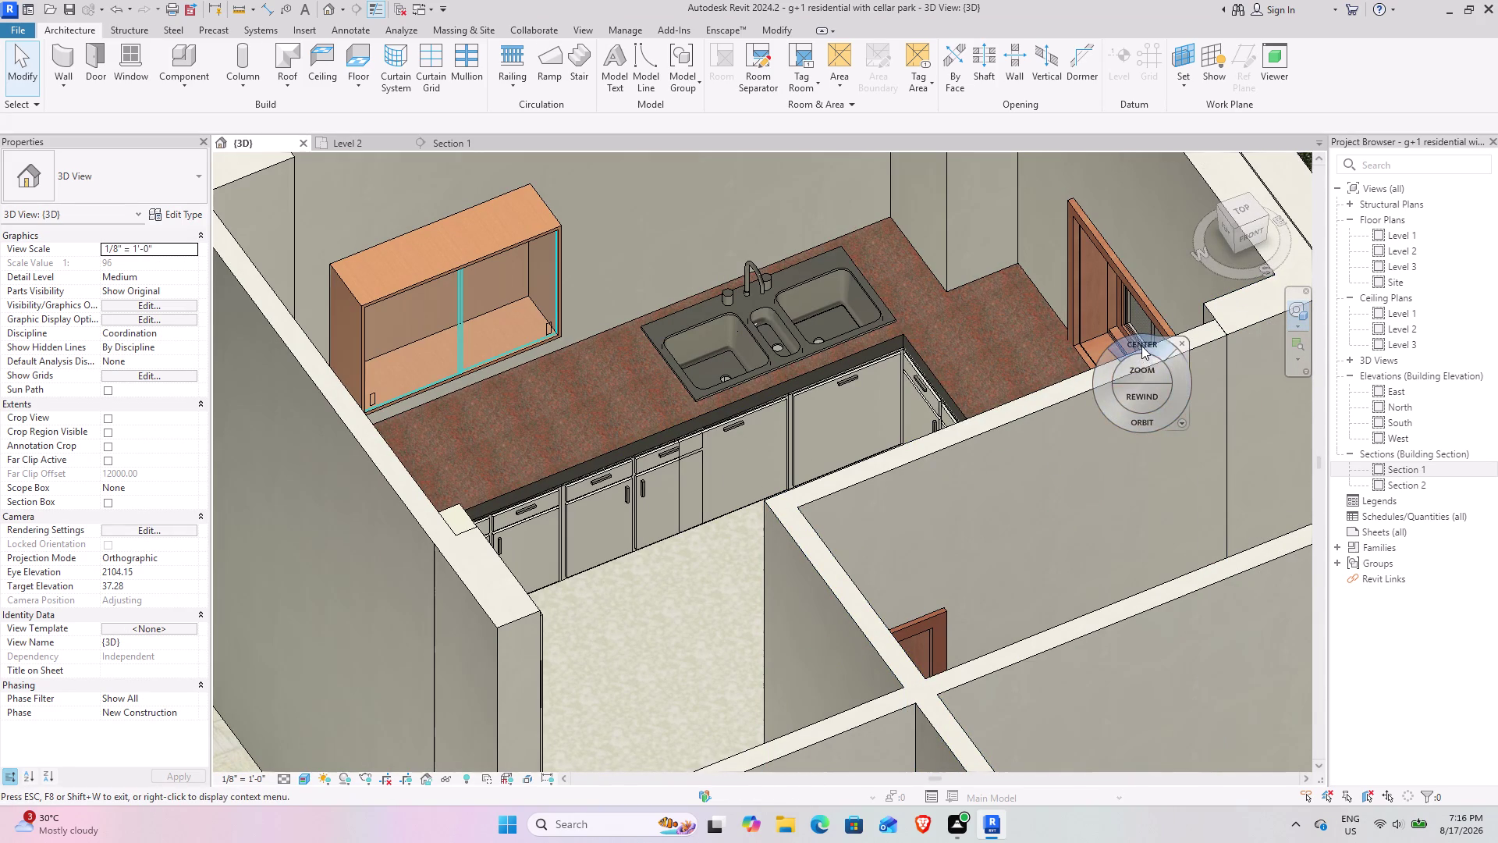
drag(1142, 346, 654, 432)
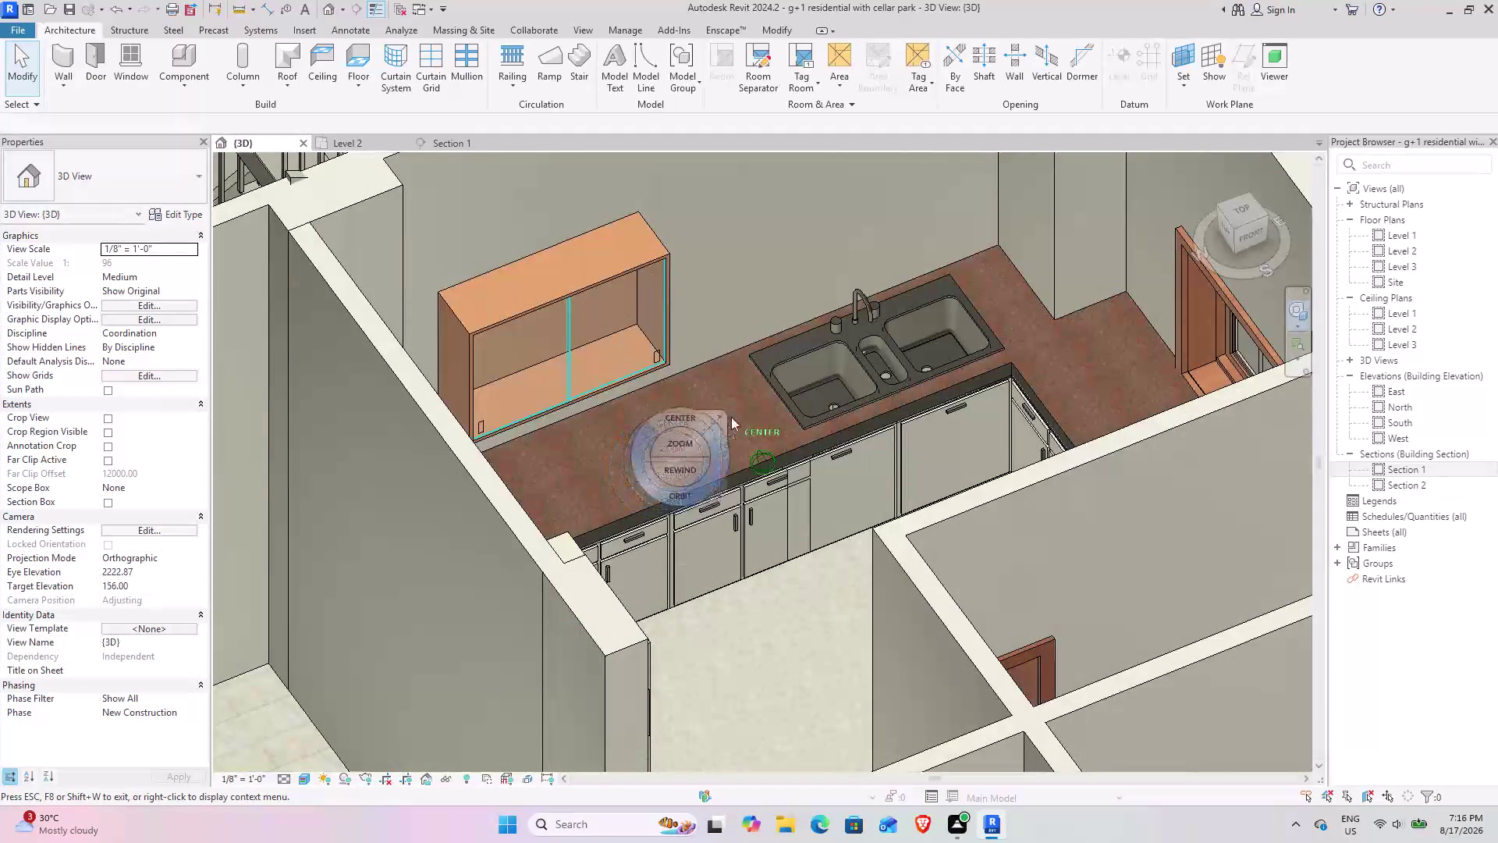
click(724, 411)
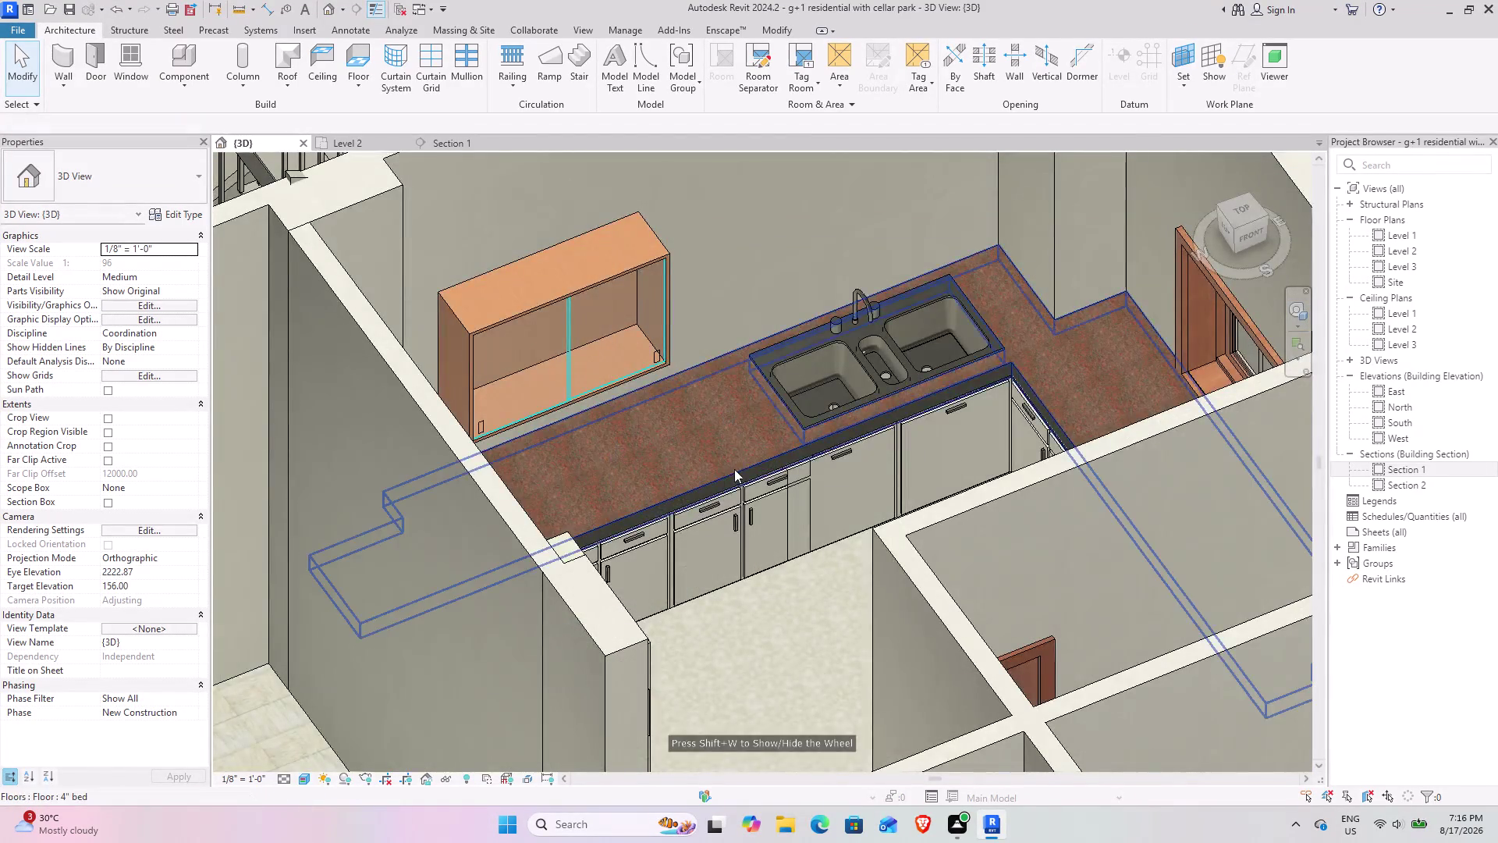
middle_drag(727, 469, 698, 427)
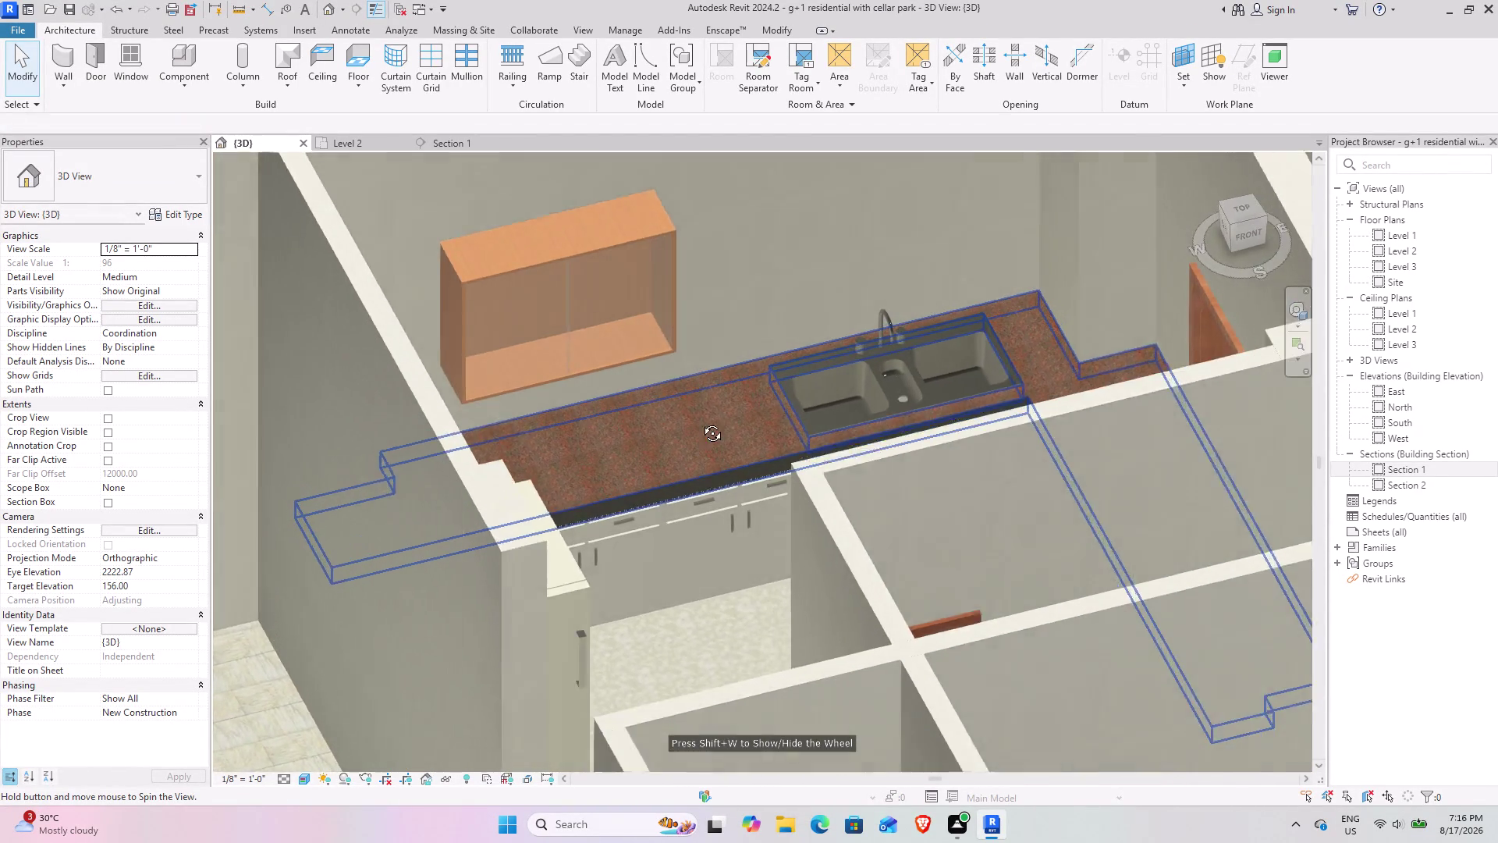
middle_drag(699, 427, 633, 416)
middle_drag(604, 417, 552, 439)
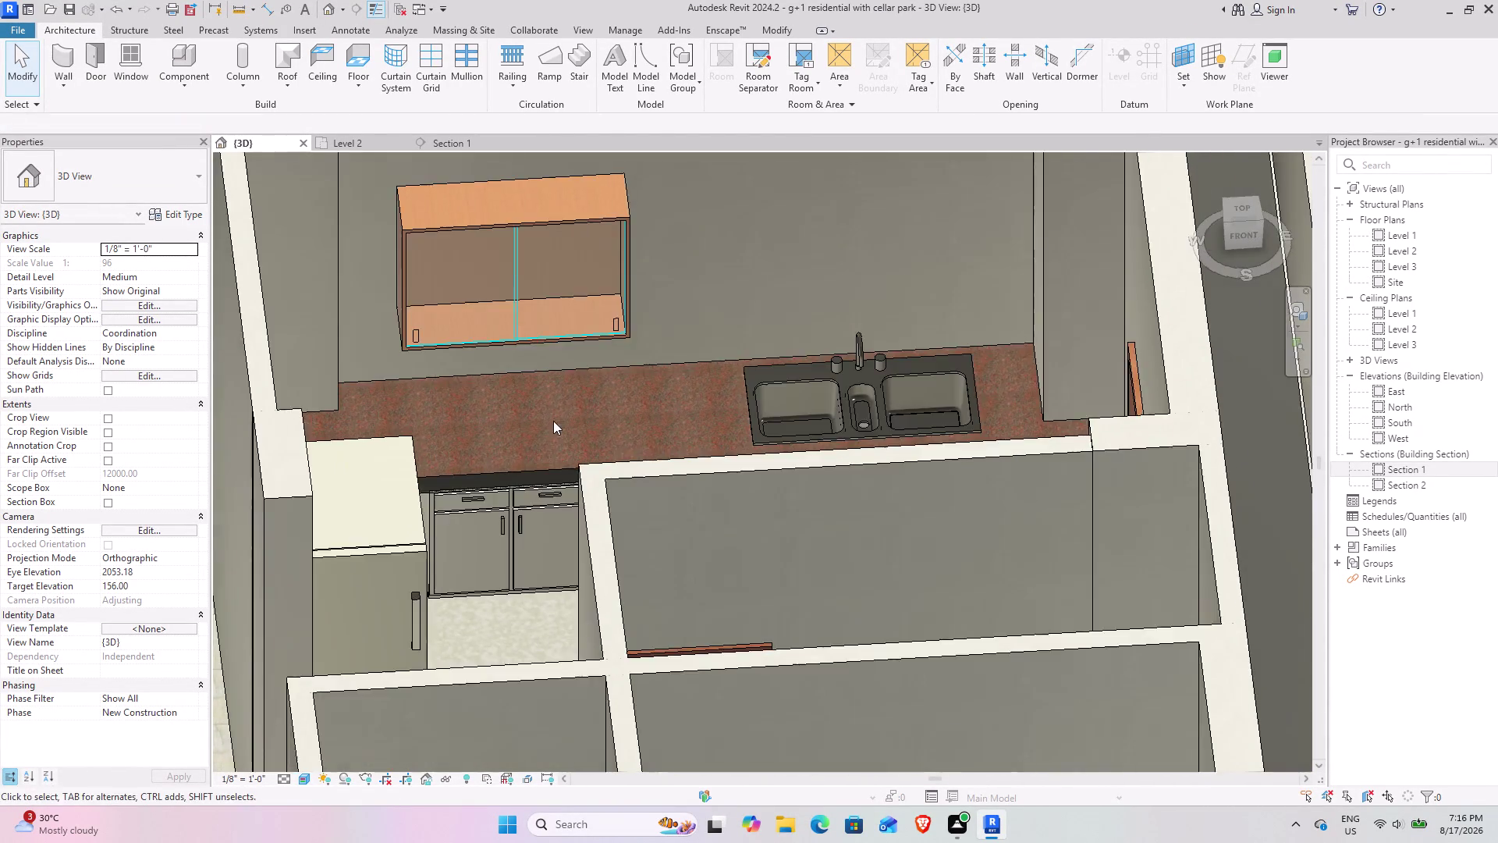
middle_drag(568, 405, 653, 528)
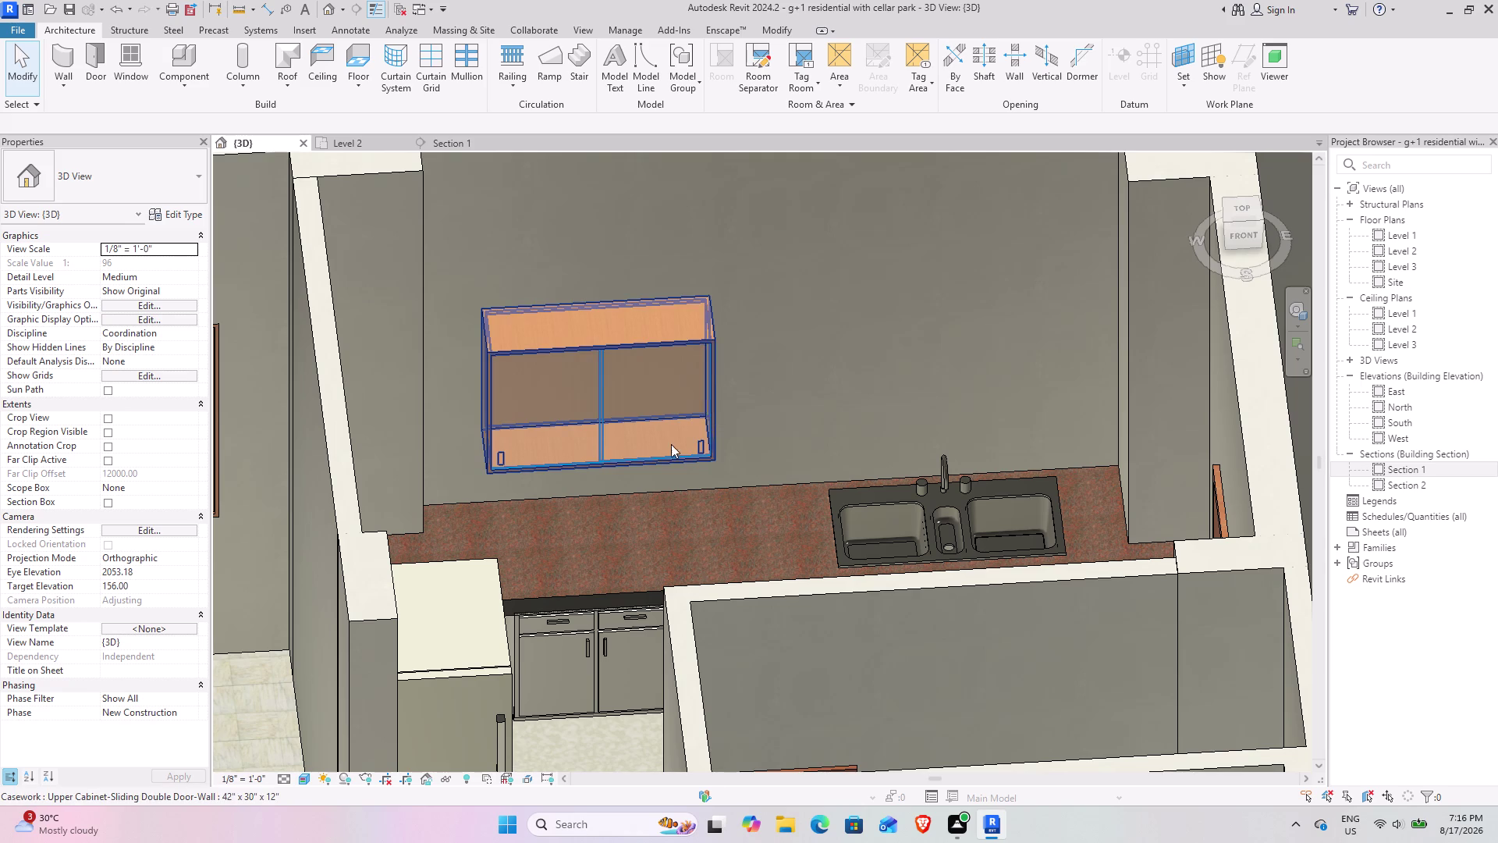
middle_drag(623, 503, 633, 449)
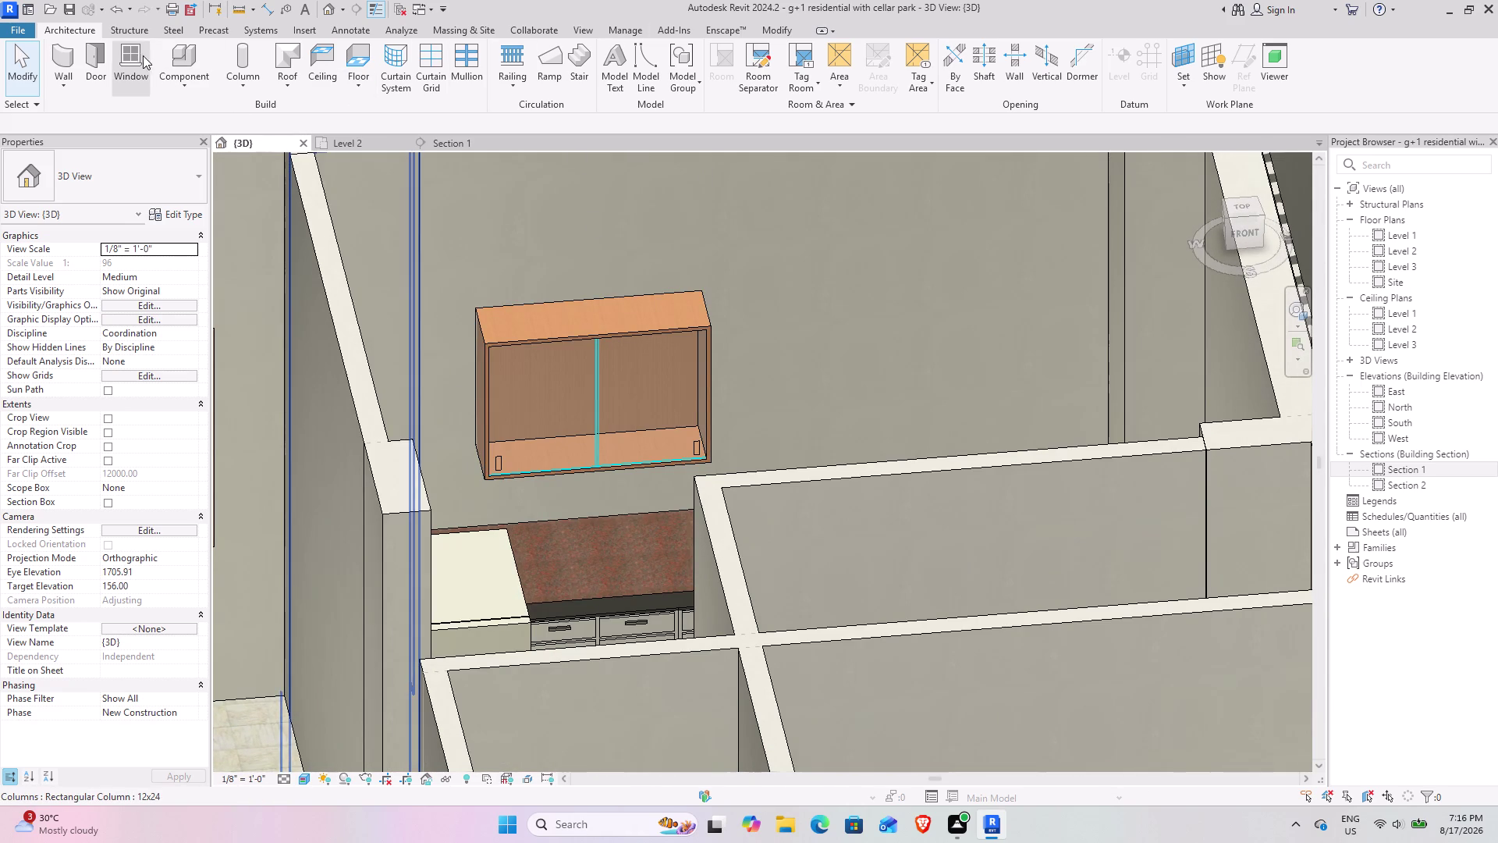
click(138, 35)
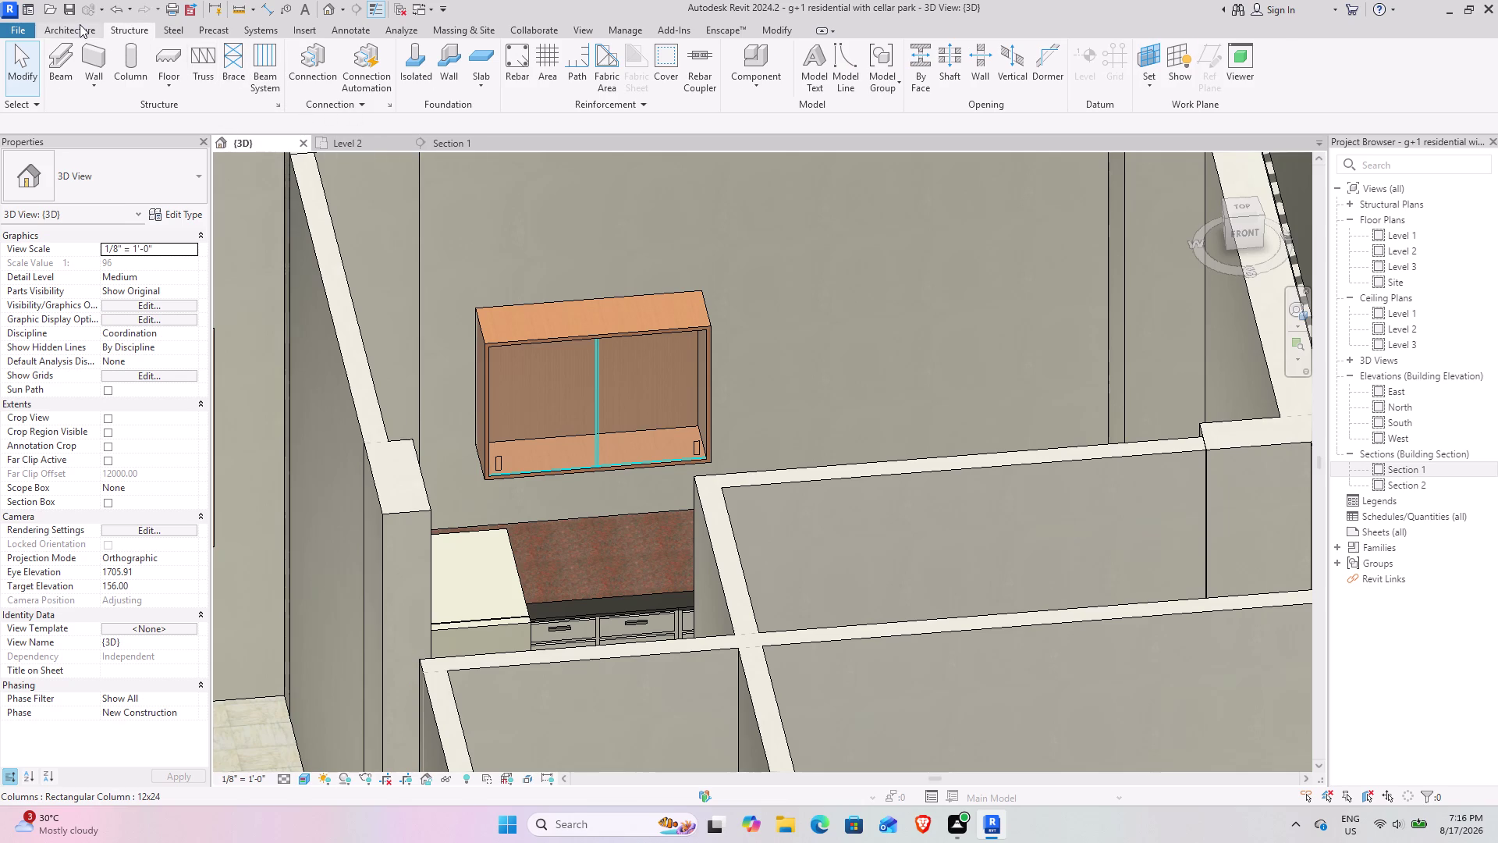
Start the Component tool, open Load Family and browse the Wall Cabinets folder.
click(80, 24)
click(195, 48)
click(667, 53)
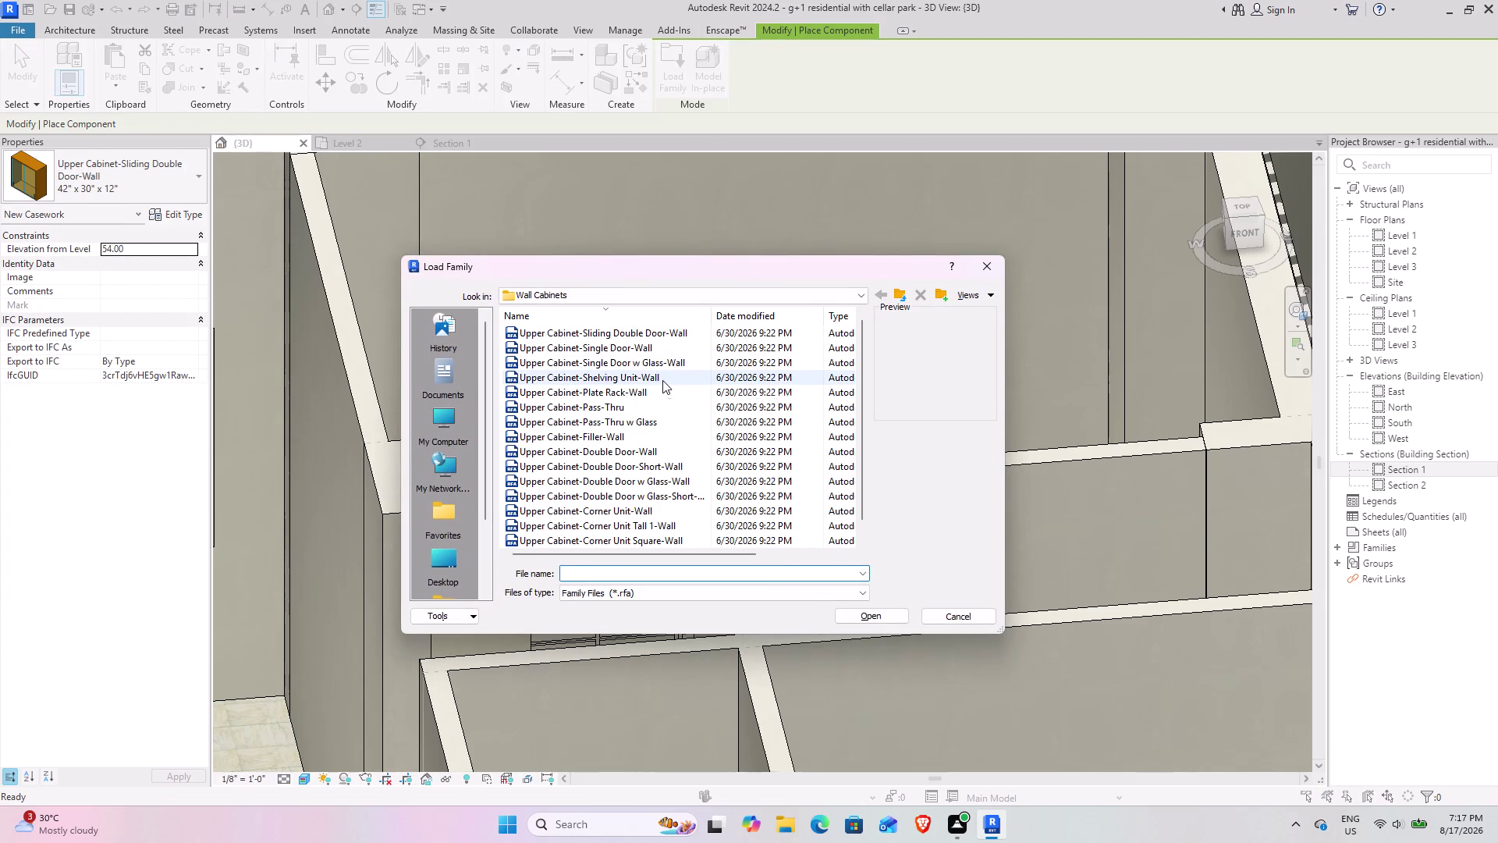
scroll(up, 3)
scroll(up, 3)
scroll(up, 3)
scroll(up, 3)
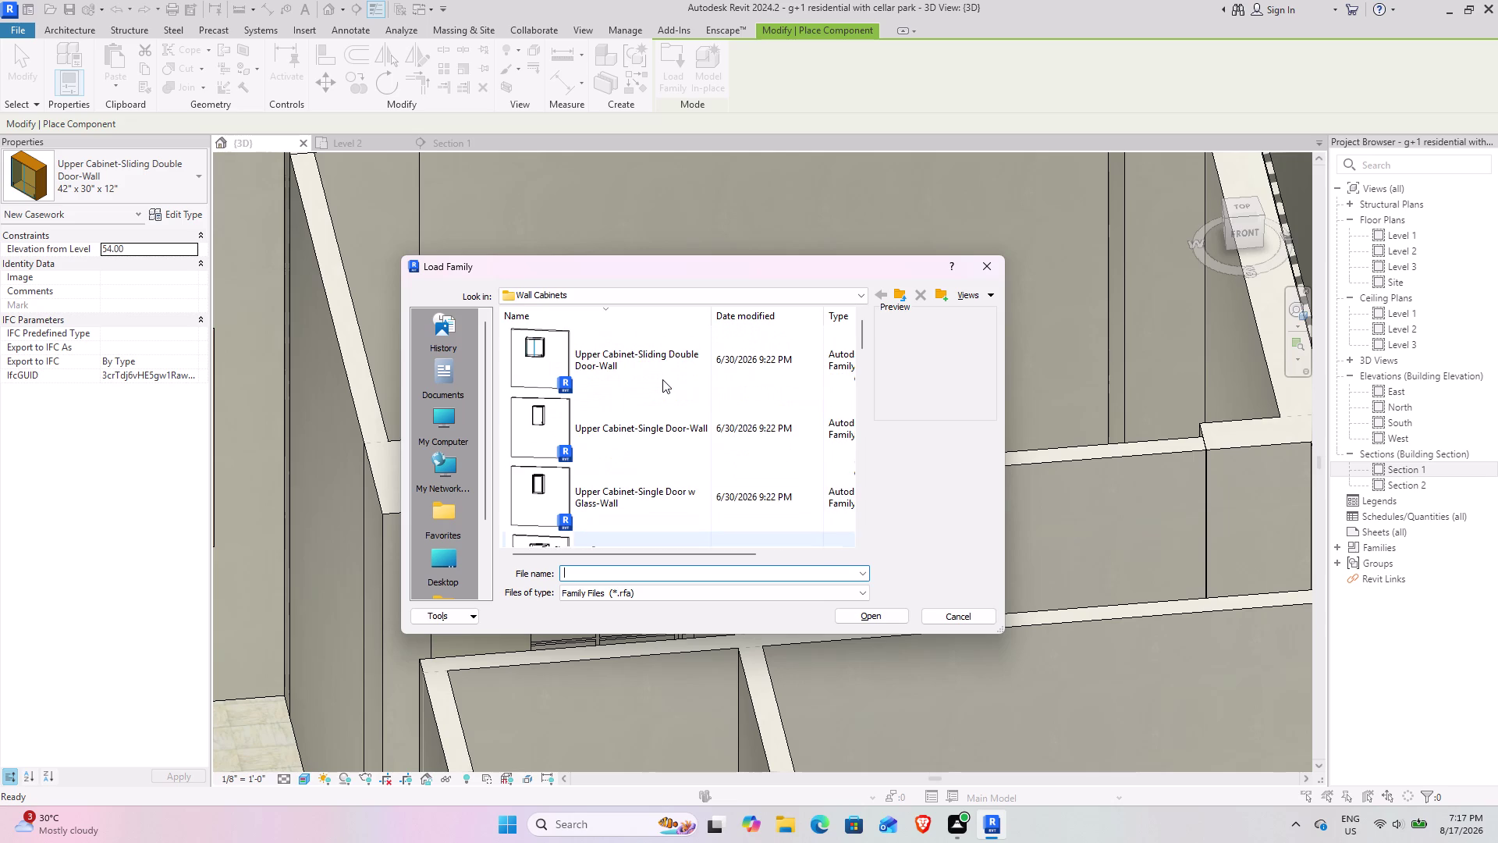
scroll(down, 3)
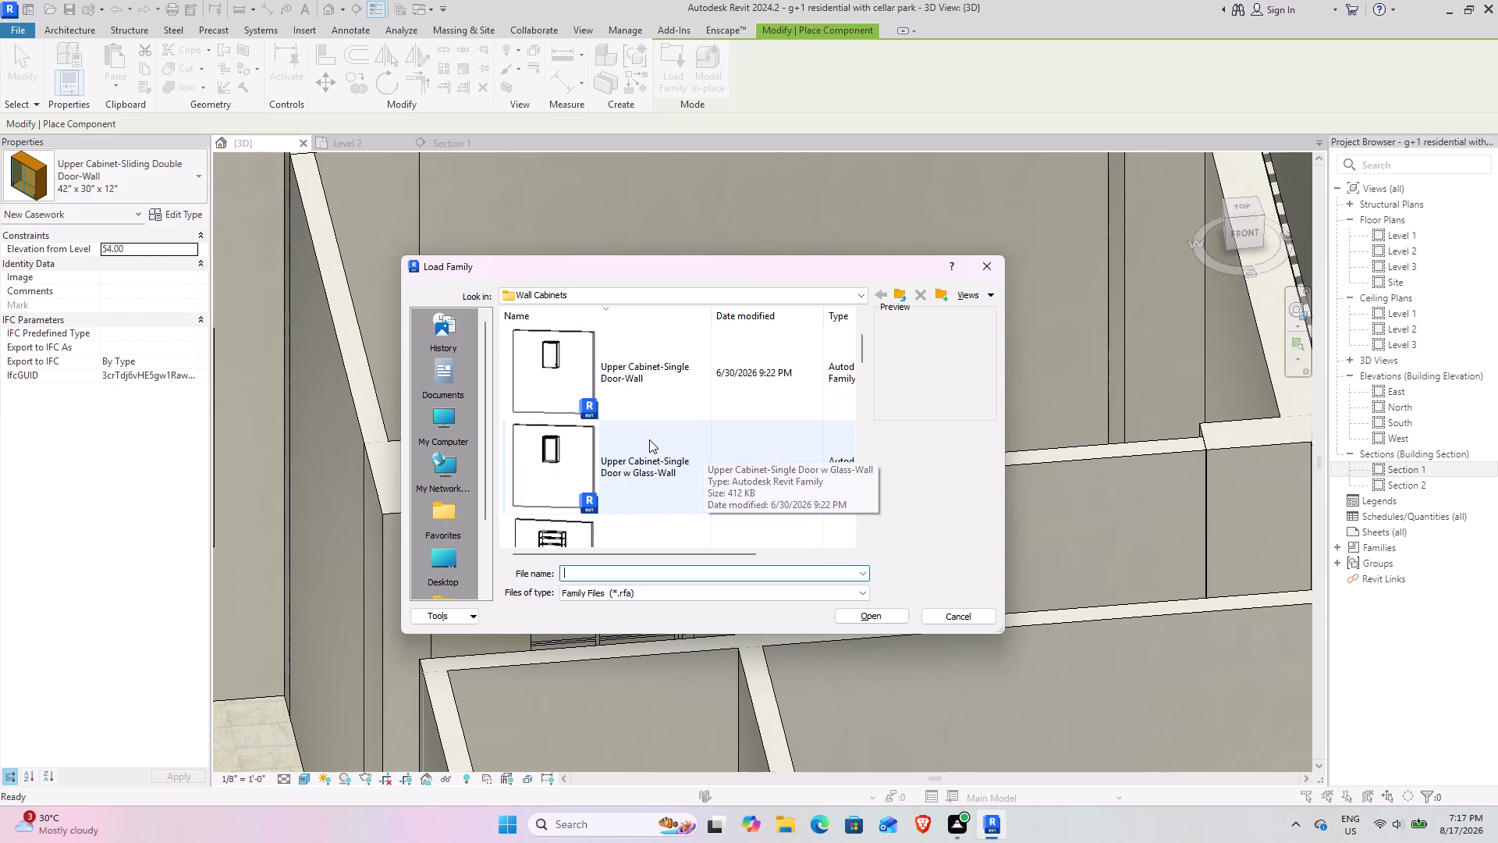
scroll(down, 3)
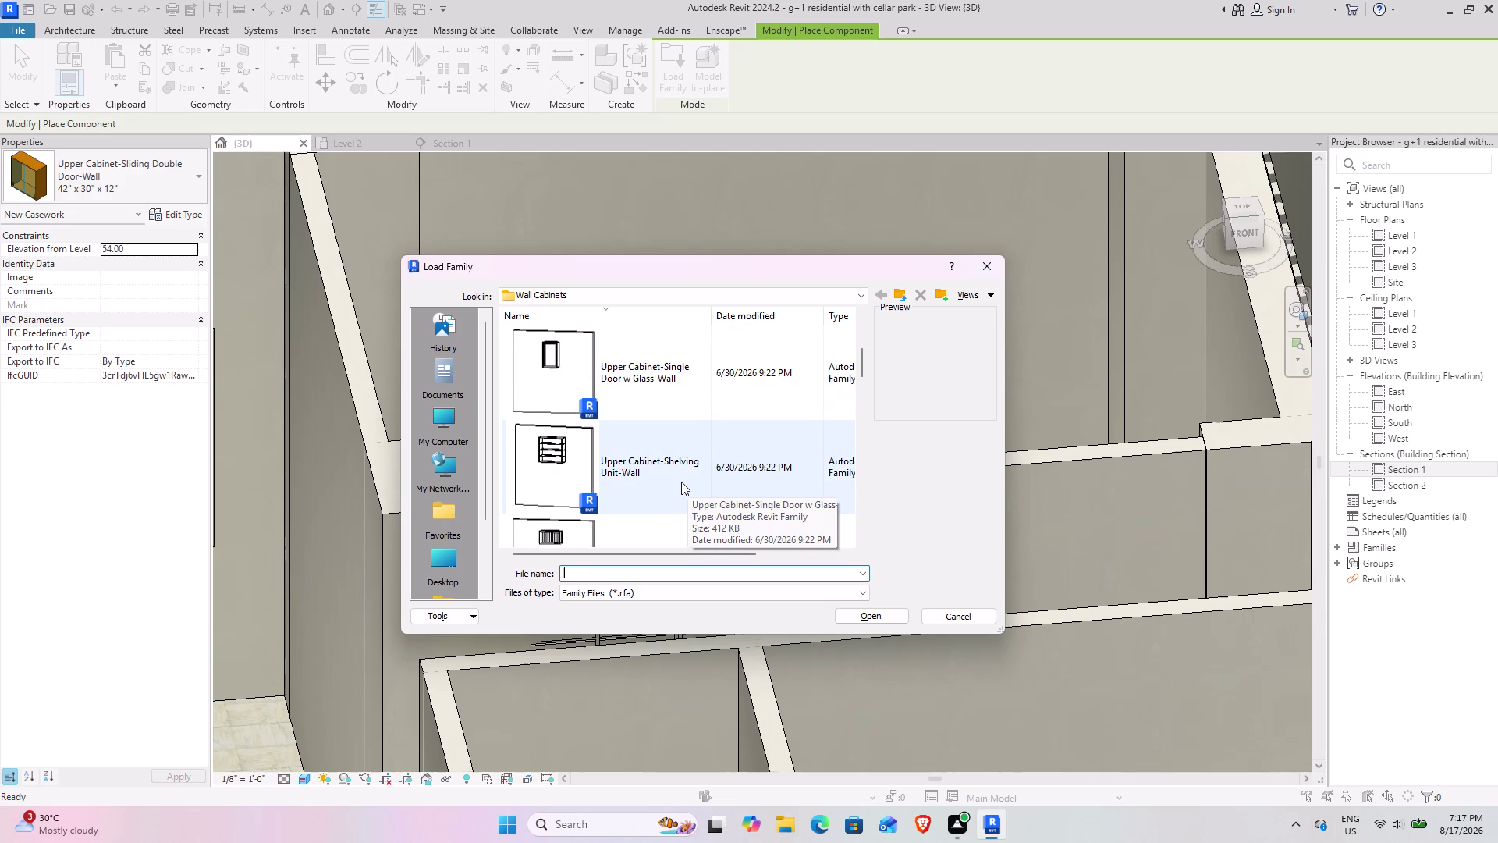
scroll(down, 3)
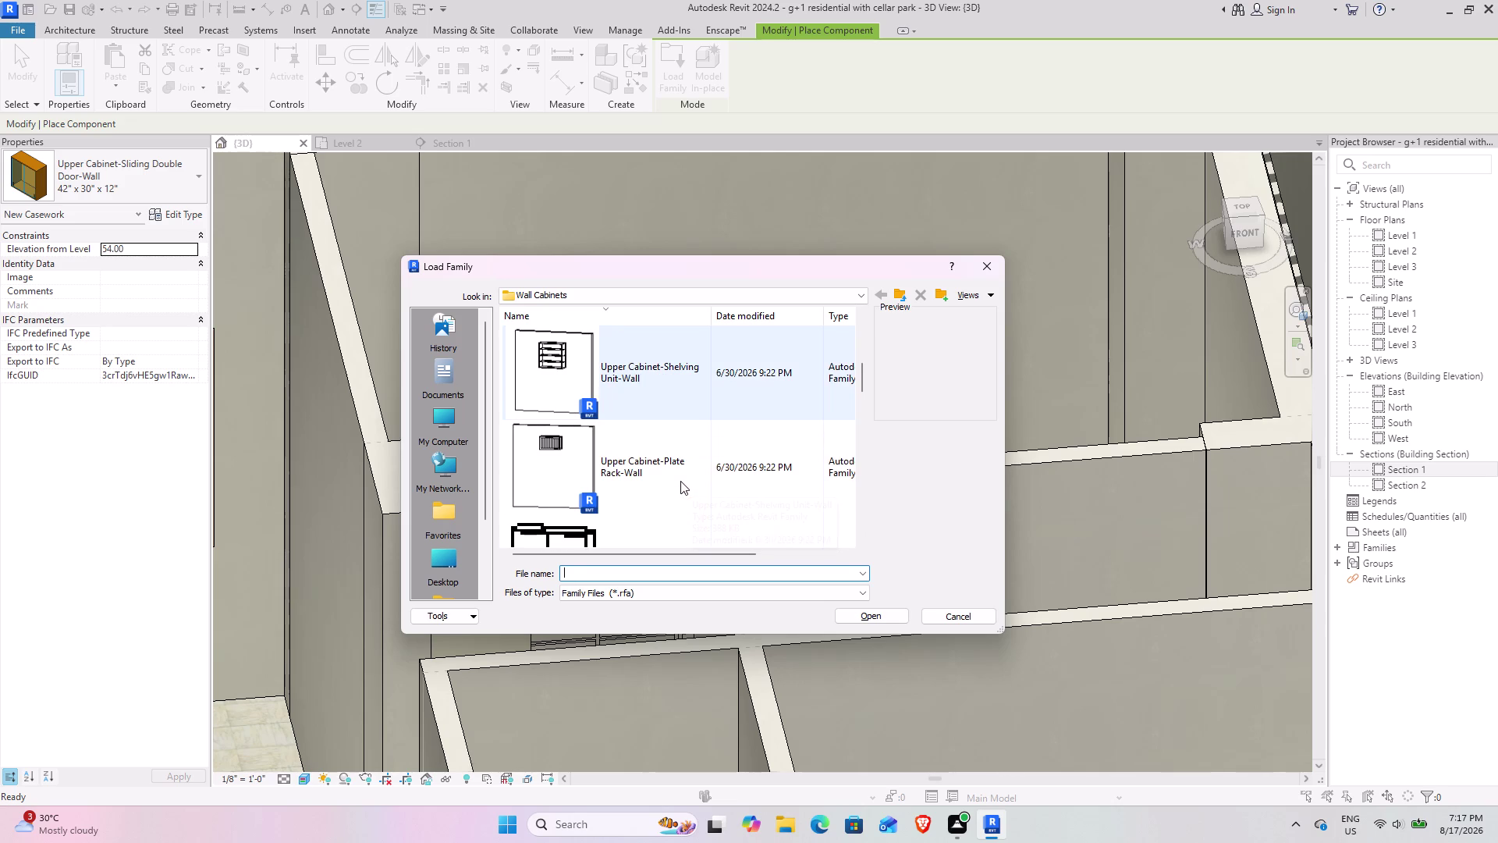
scroll(down, 3)
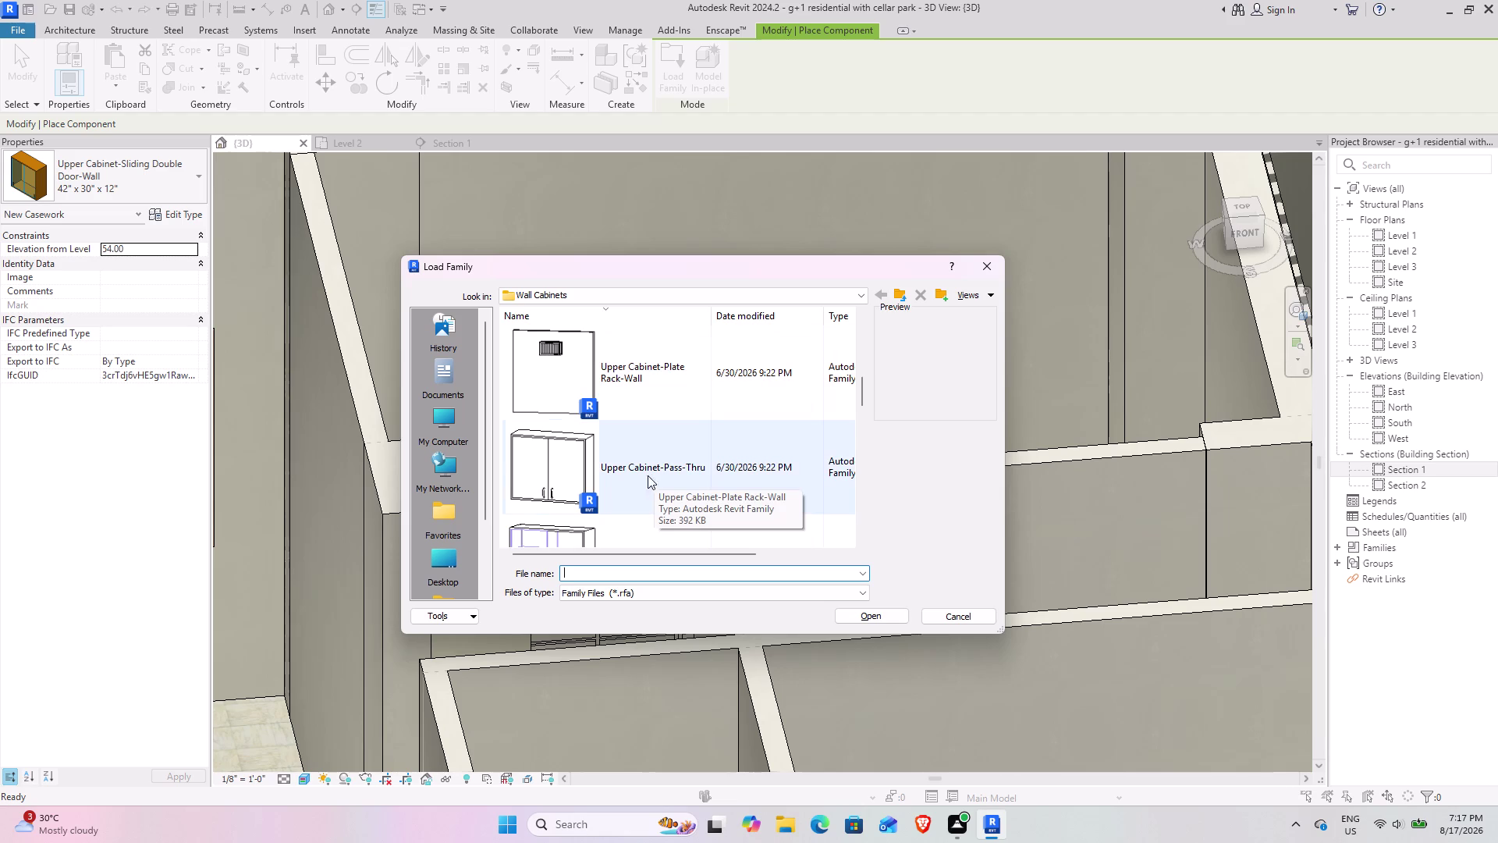
Select Upper Cabinet-Pass-Thru.rfa and load it into the project.
click(632, 464)
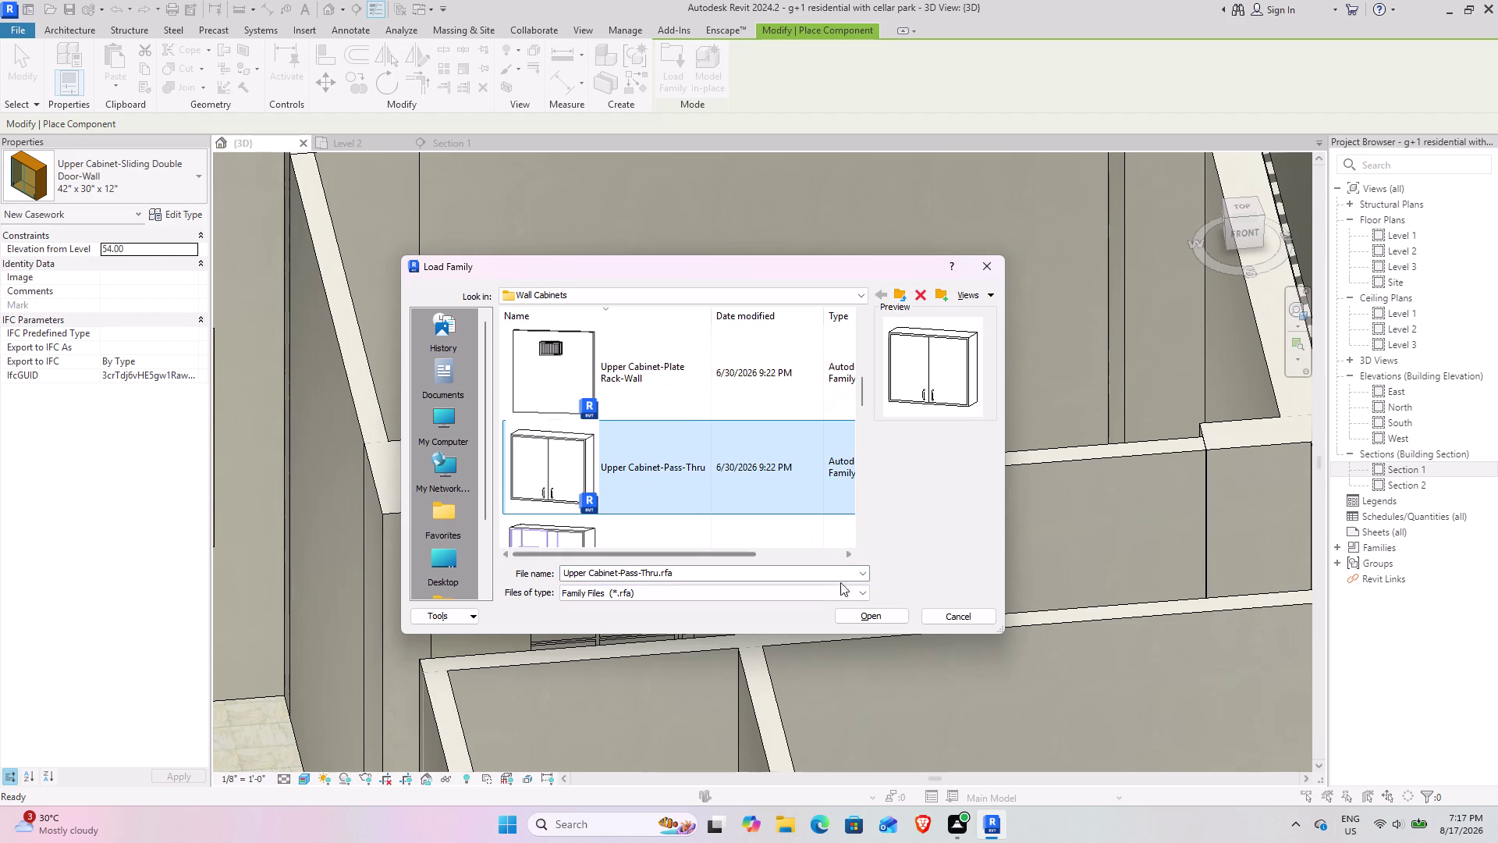
scroll(down, 3)
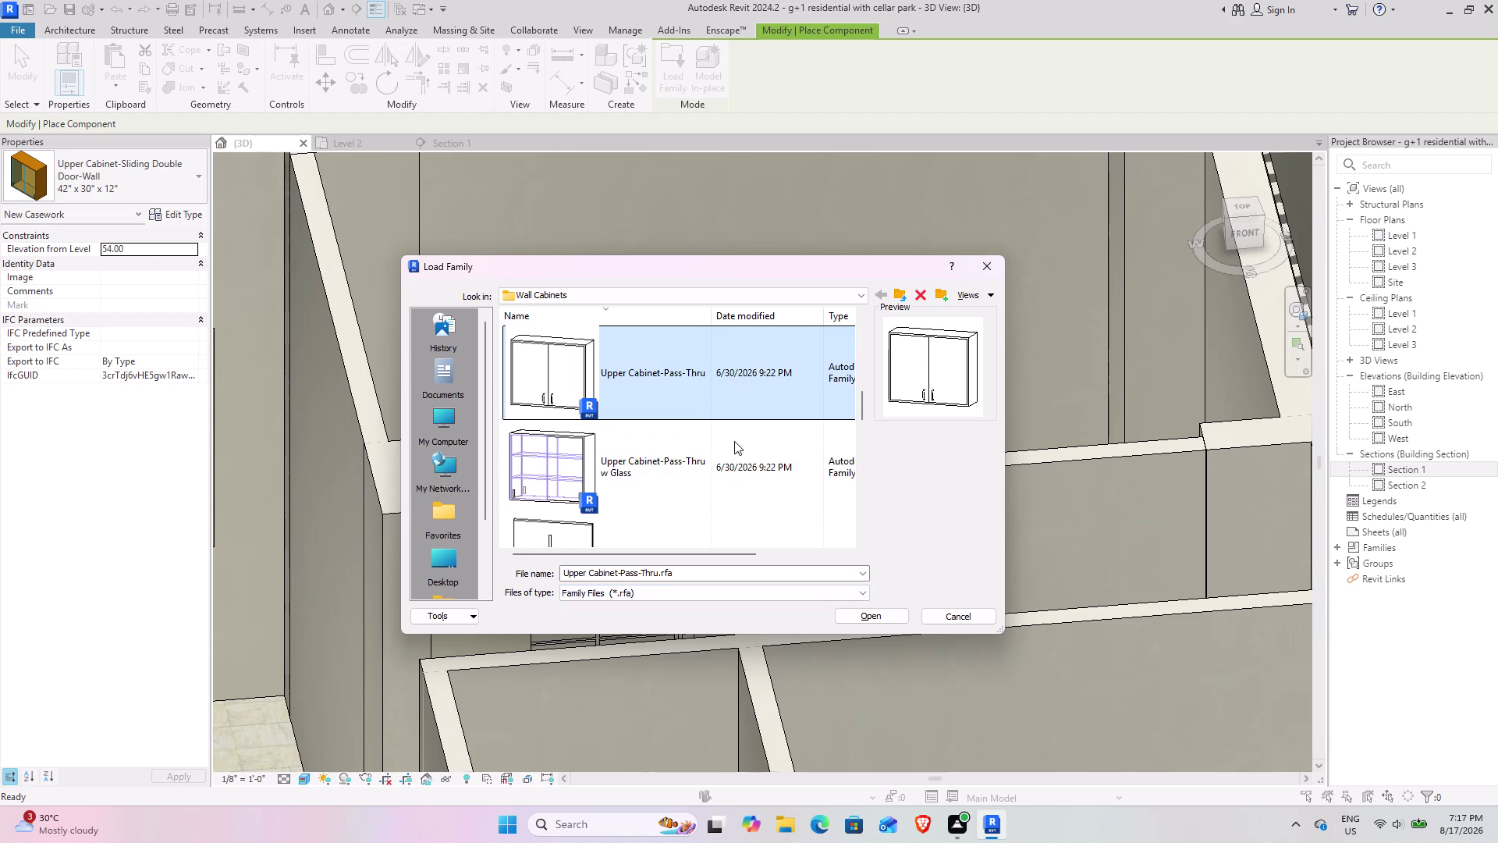
scroll(down, 3)
scroll(down, 3)
scroll(down, 3)
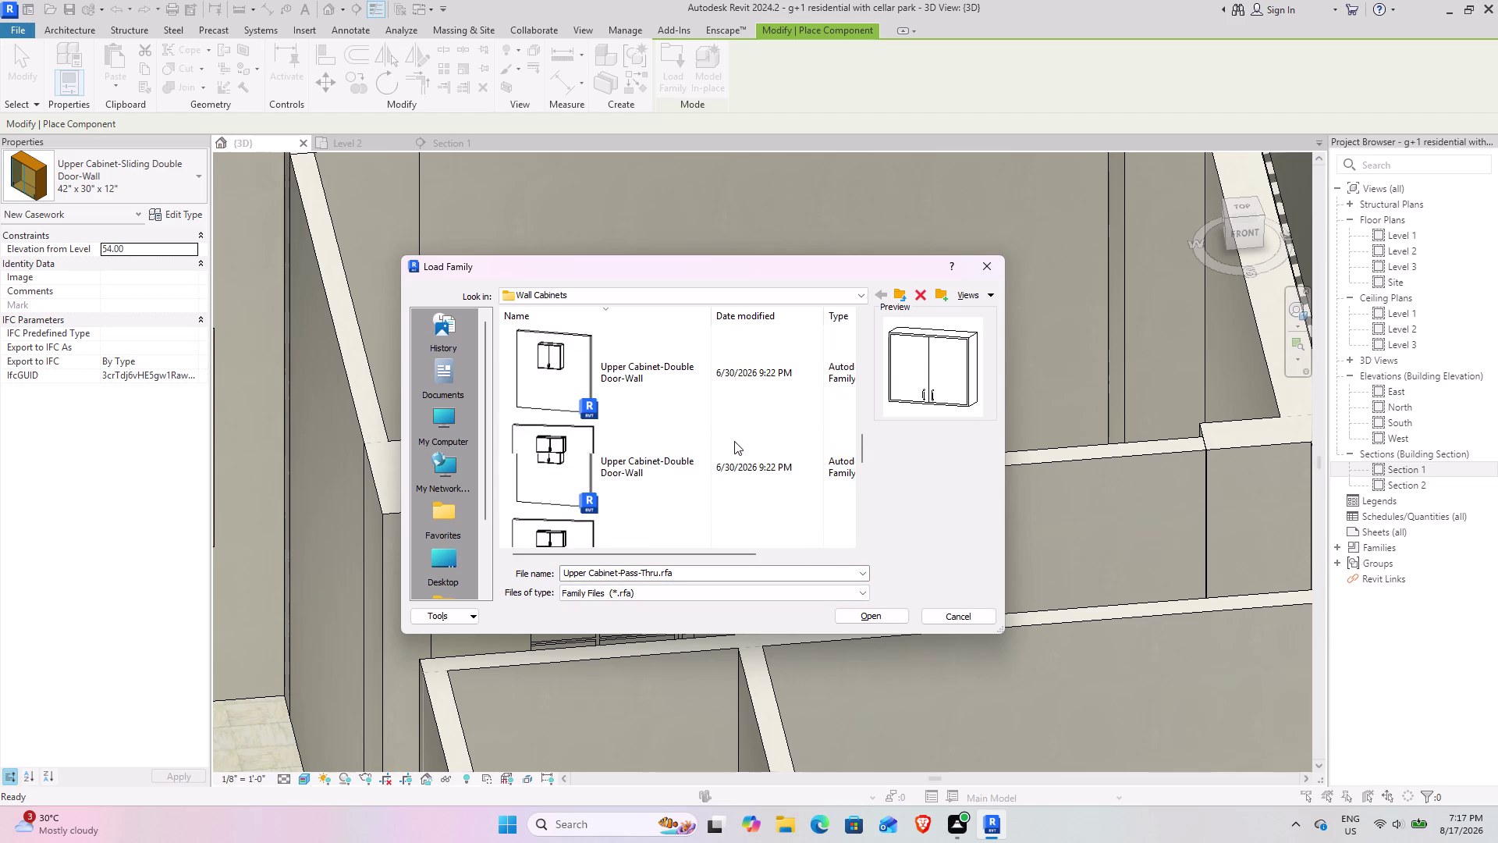
scroll(down, 3)
scroll(down, 3)
scroll(down, 3)
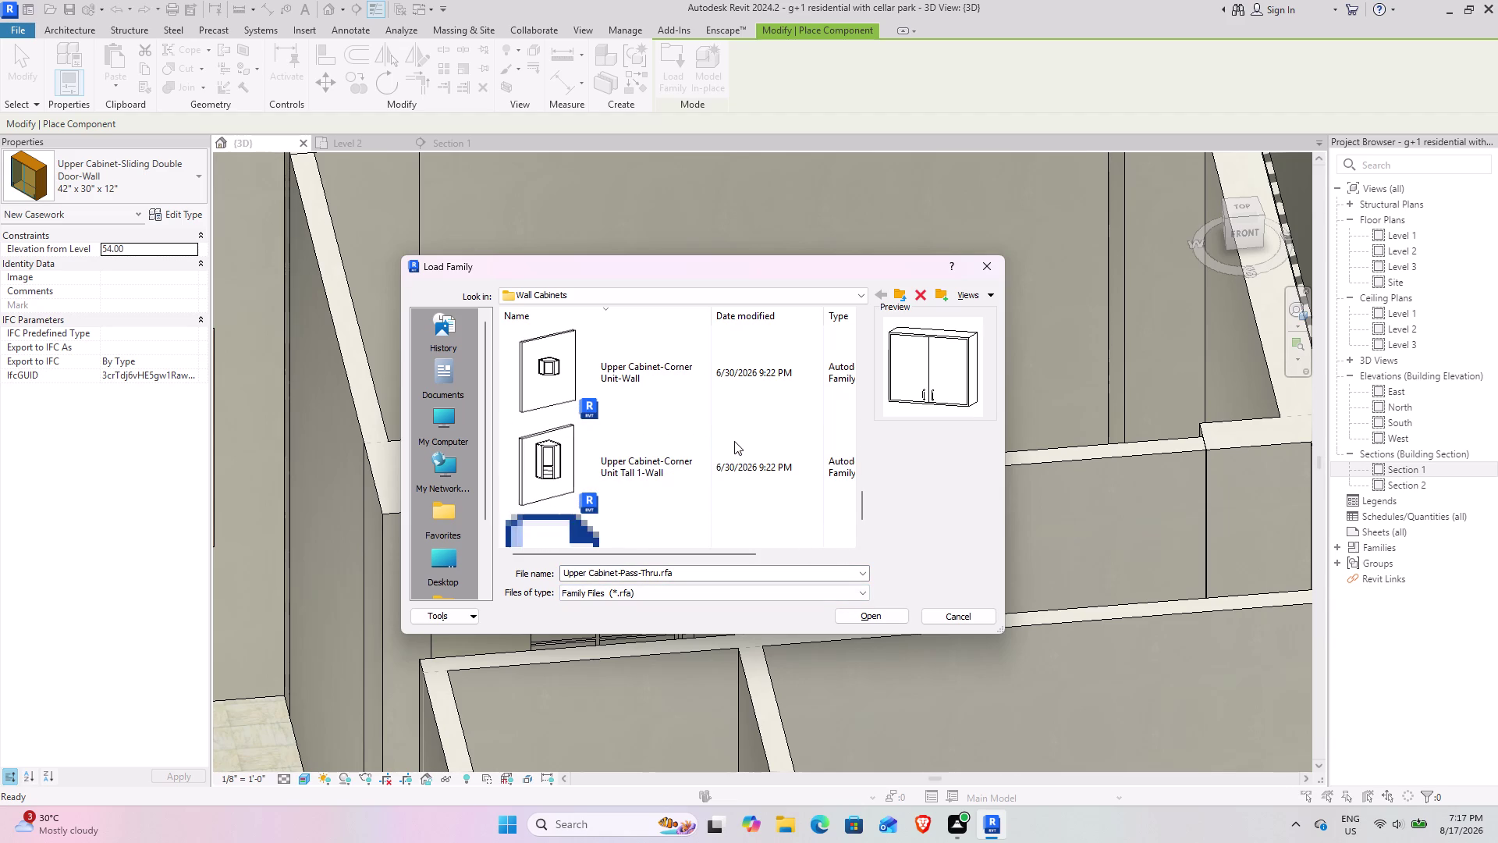
click(877, 612)
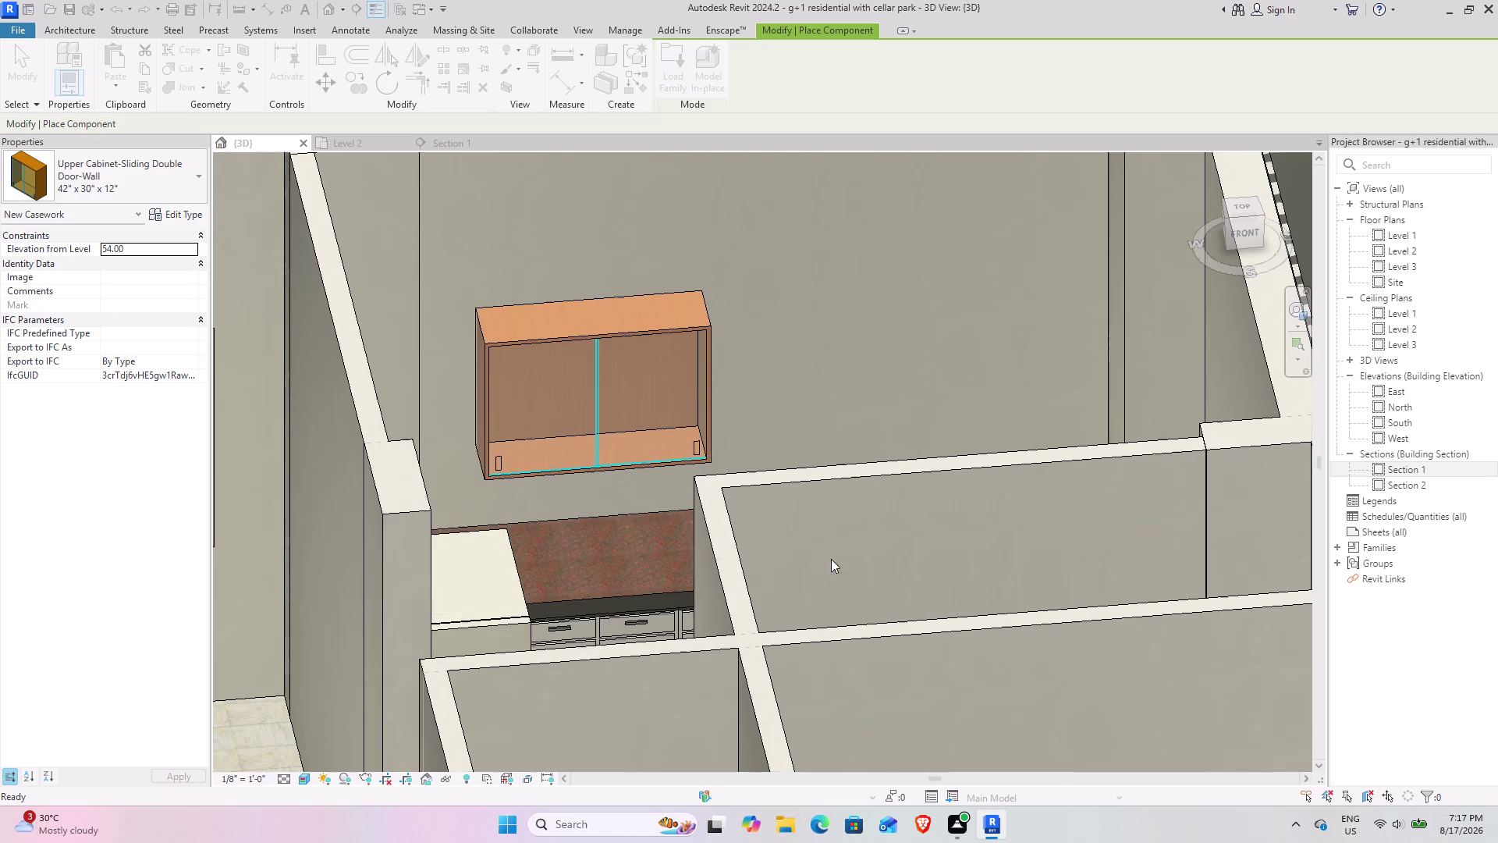
Place the Upper Cabinet-Pass-Thru over the cooktop in the Level 2 plan.
click(352, 145)
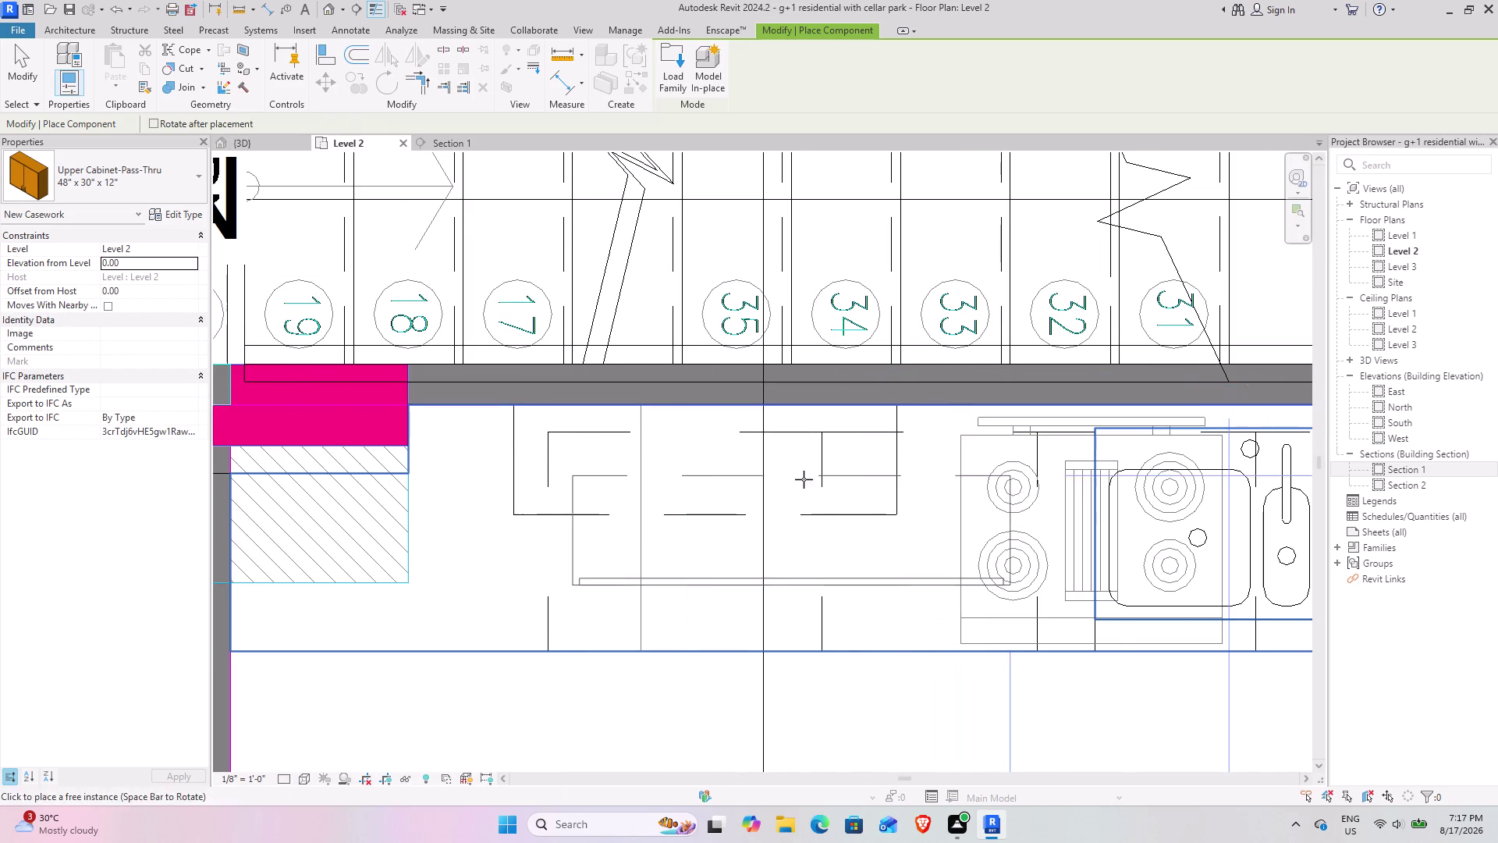
middle_drag(1044, 440, 690, 441)
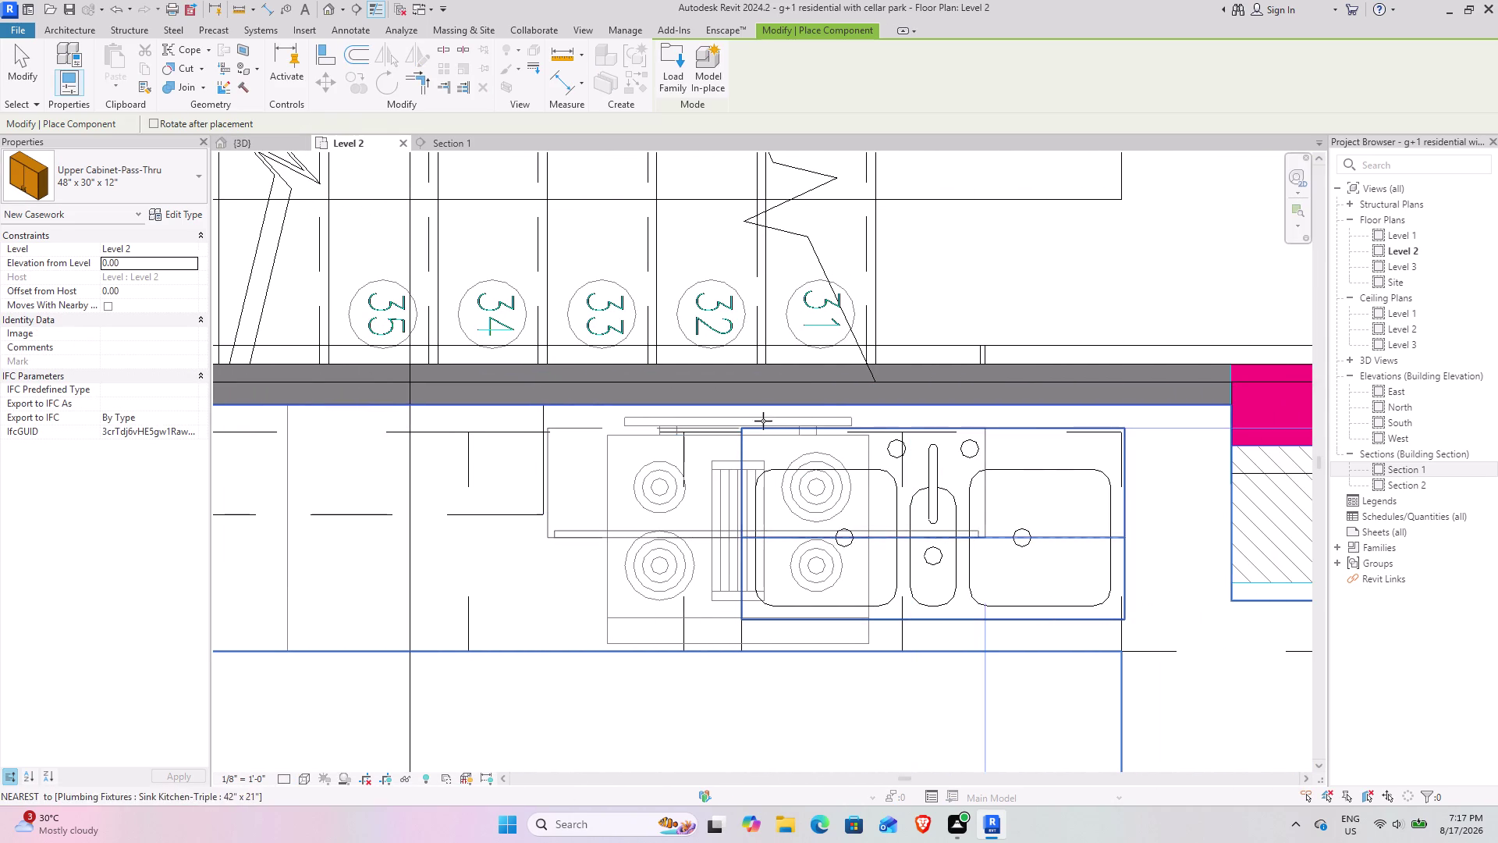
click(756, 405)
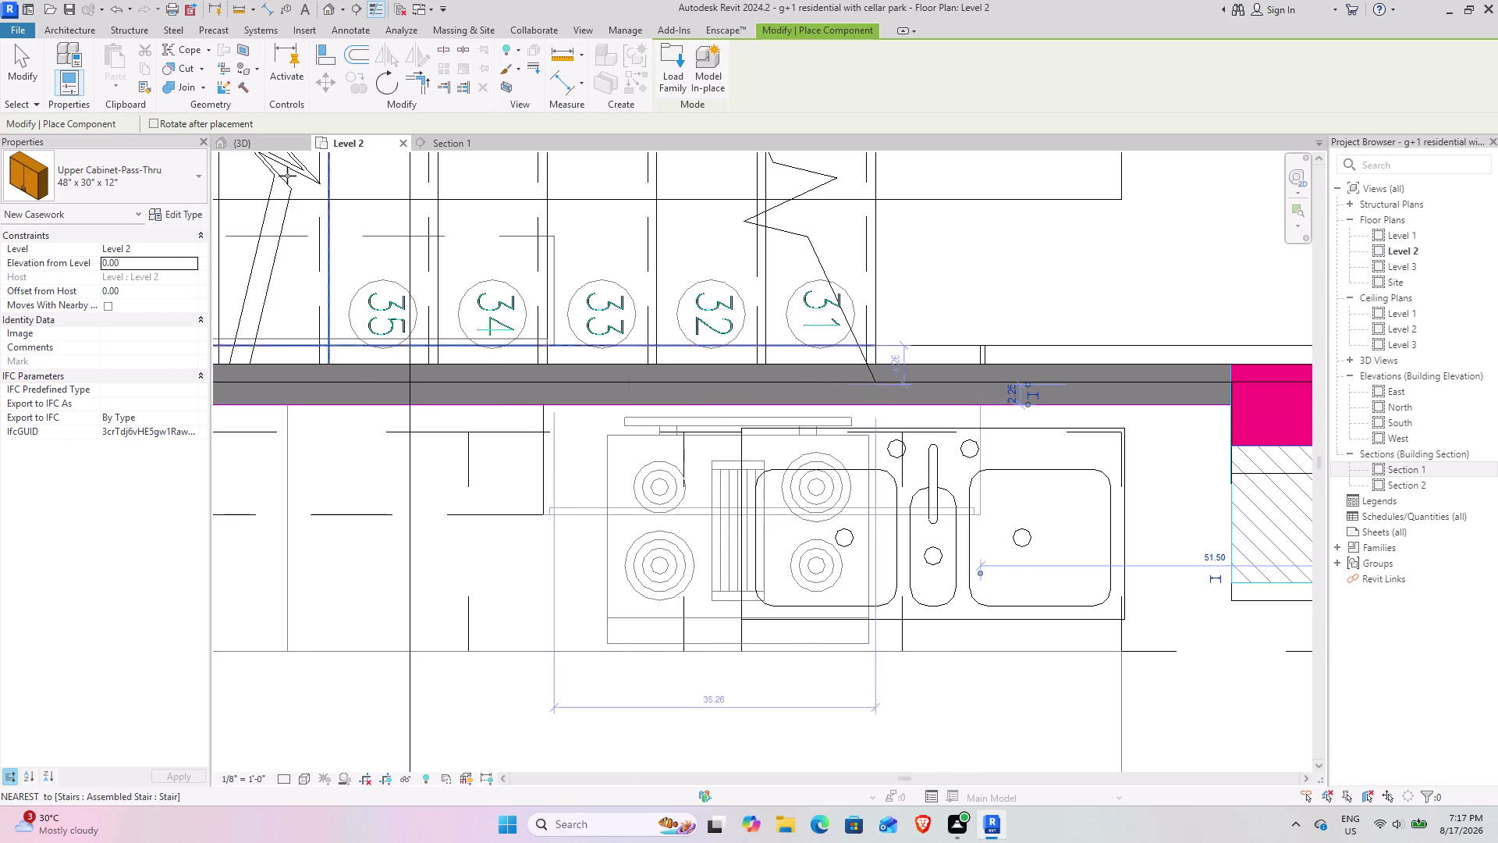
click(17, 62)
Return to 3D, orbit out to both upper cabinets, and select the sliding-door one.
click(237, 139)
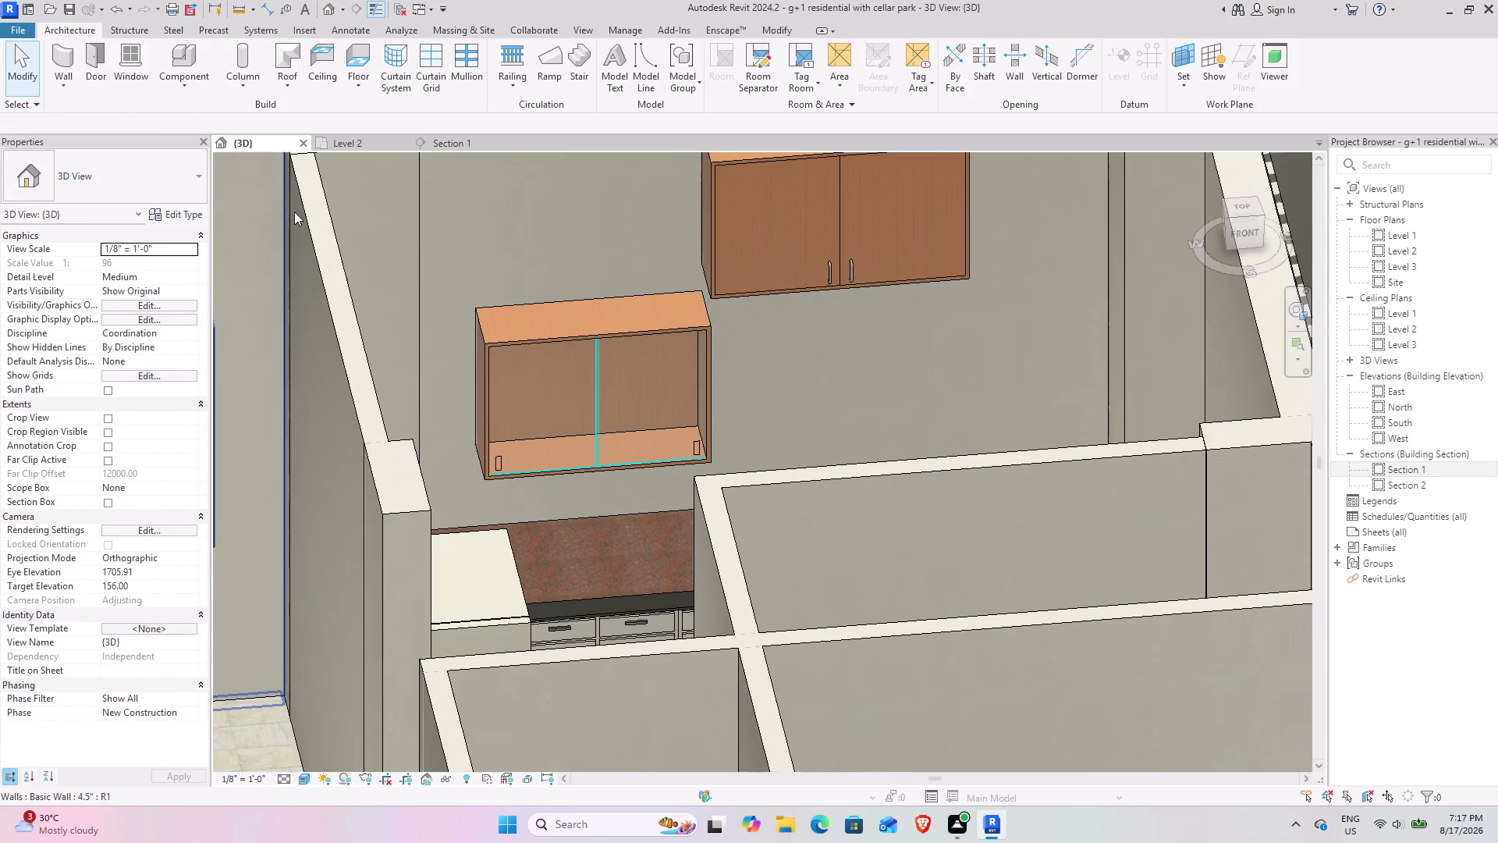
scroll(down, 3)
middle_drag(730, 329, 569, 366)
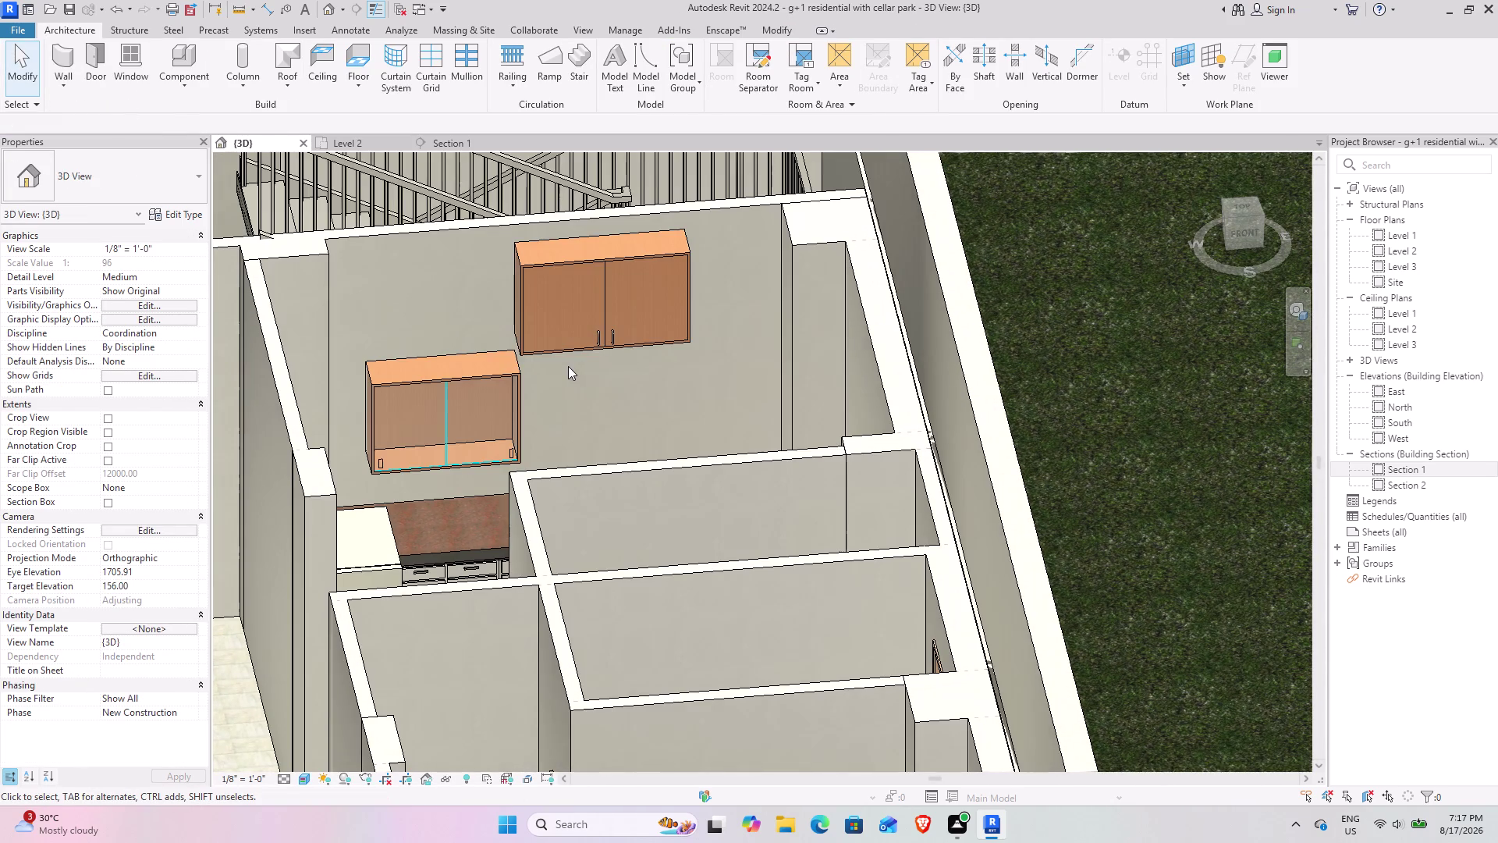
click(516, 376)
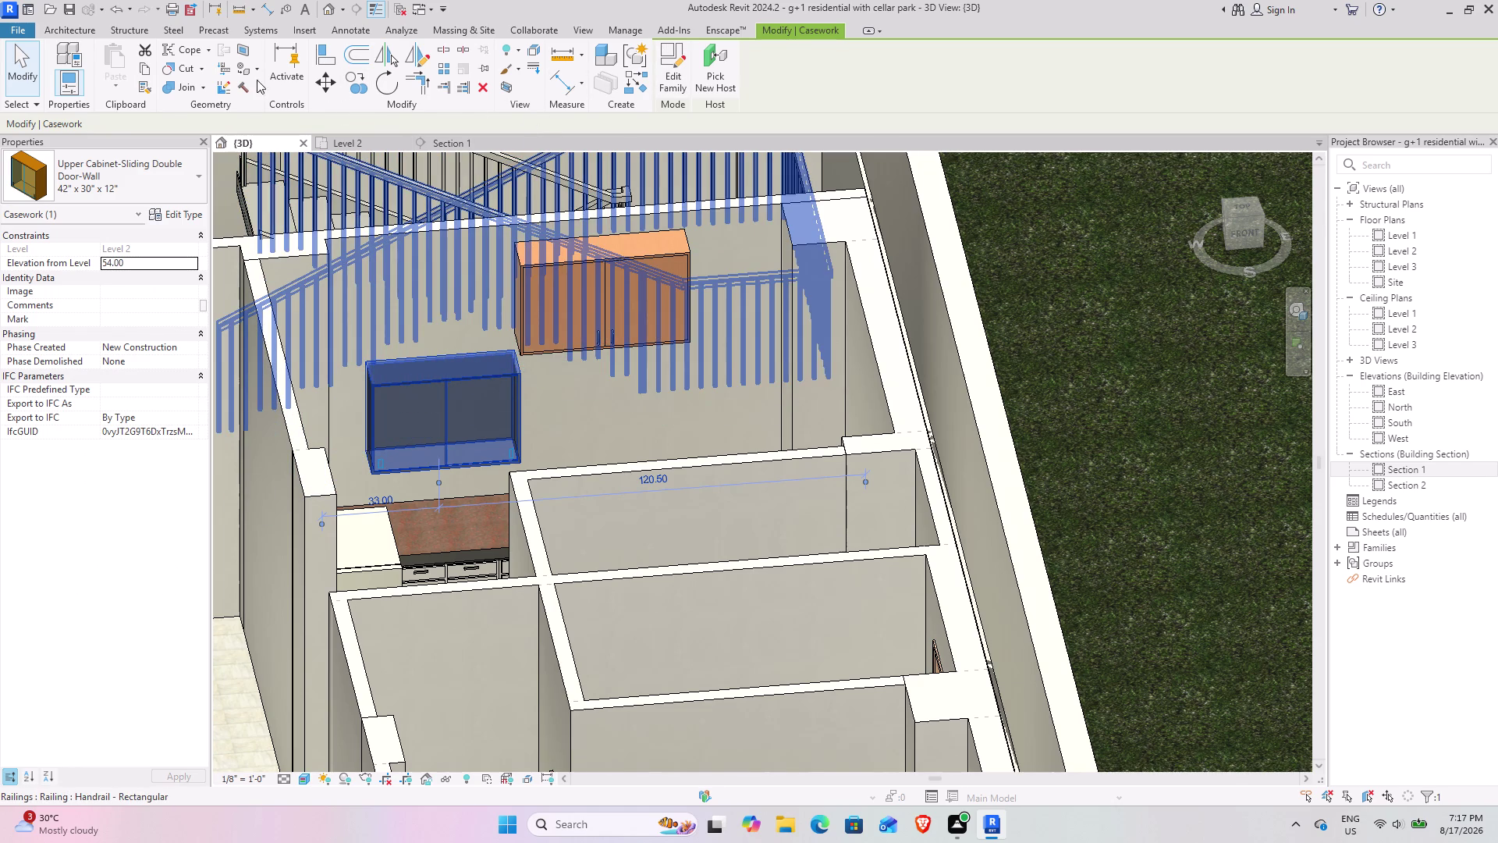
click(476, 93)
click(622, 263)
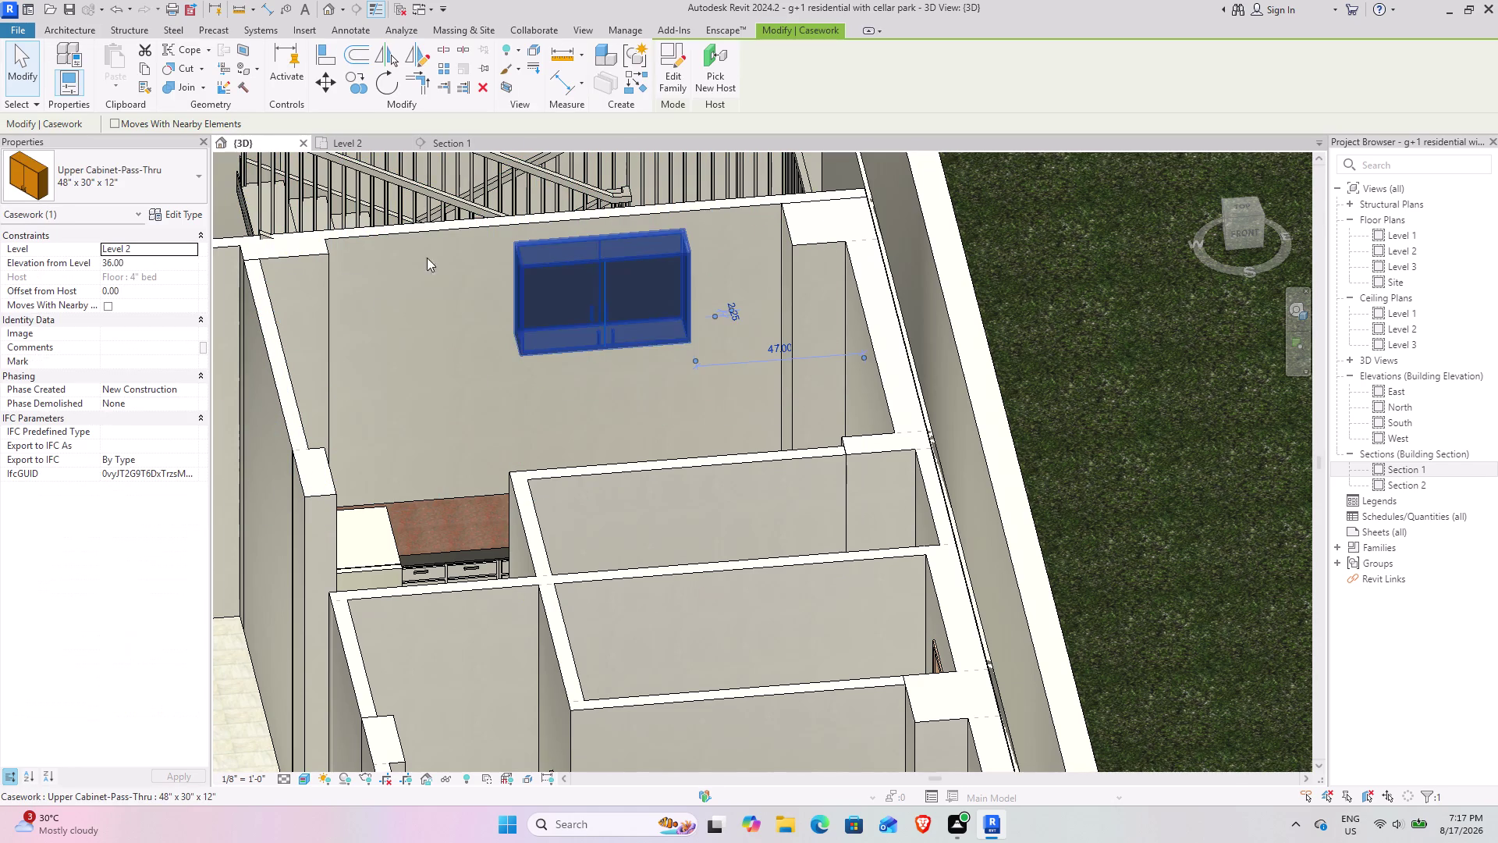
click(166, 267)
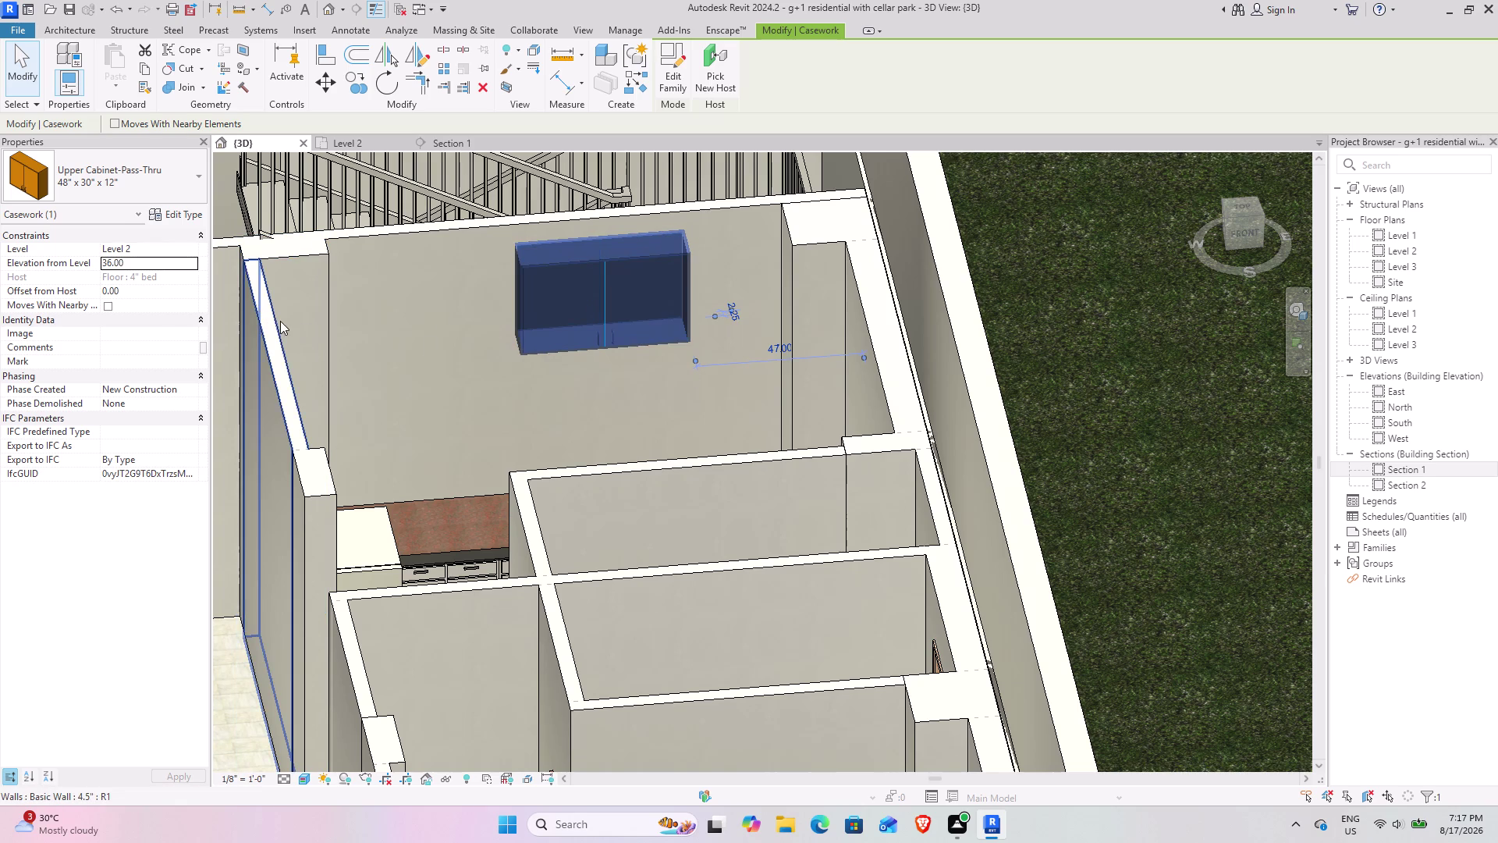
click(134, 262)
key(0)
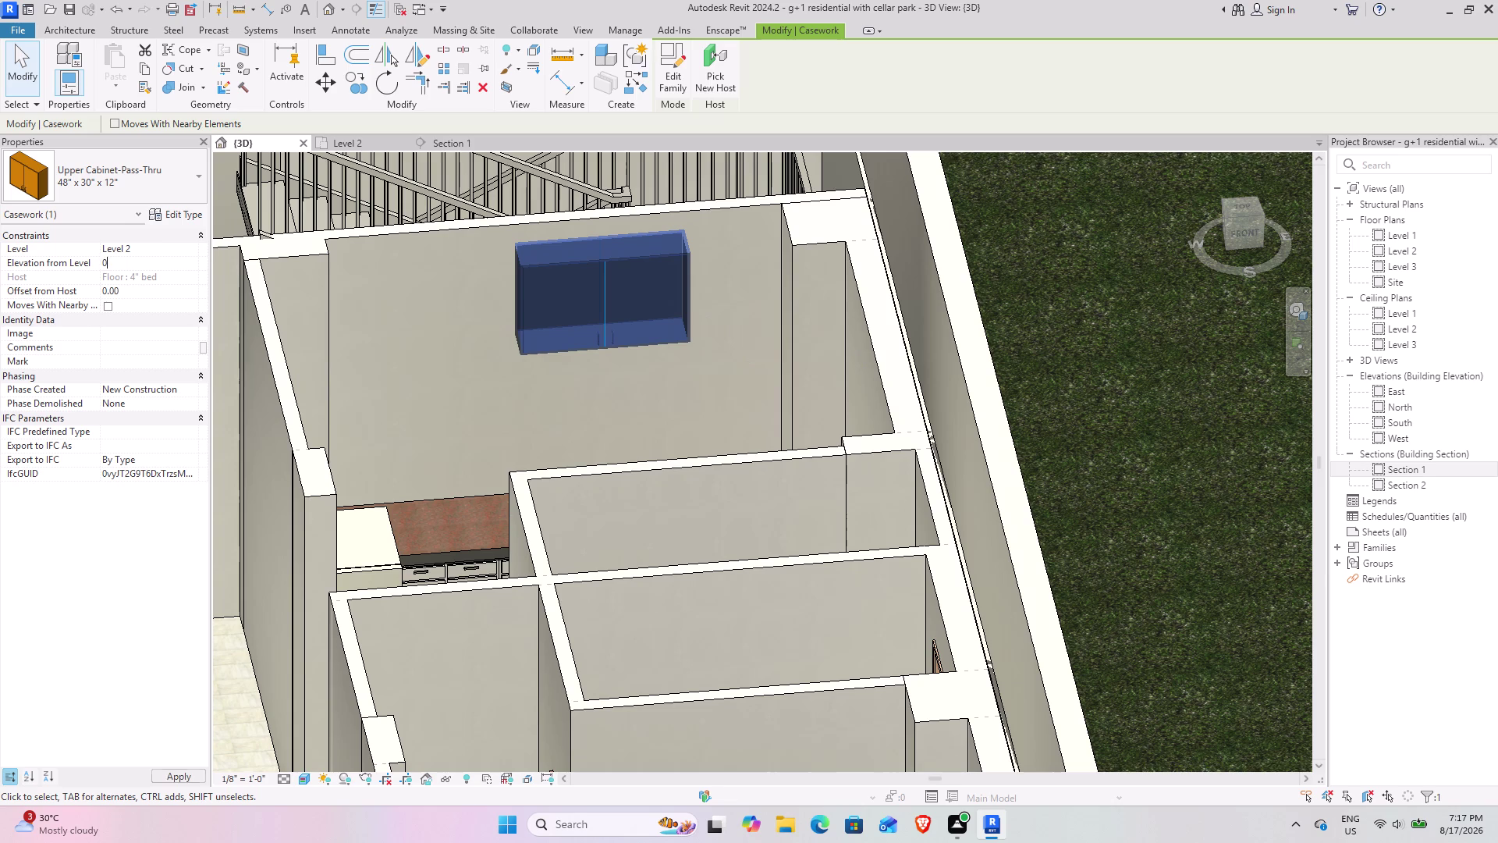
key(Return)
click(438, 359)
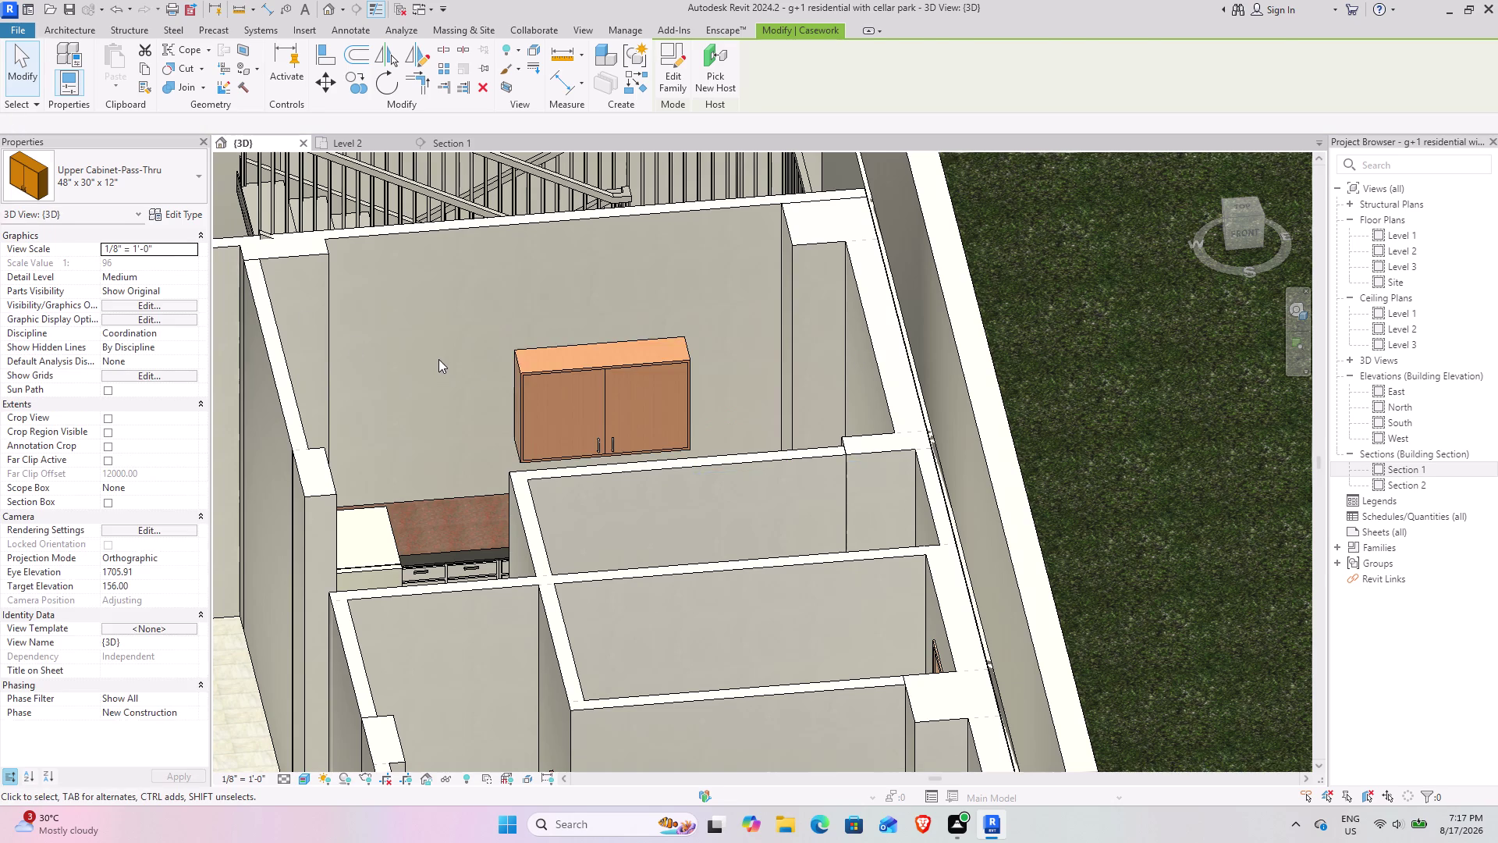
scroll(down, 3)
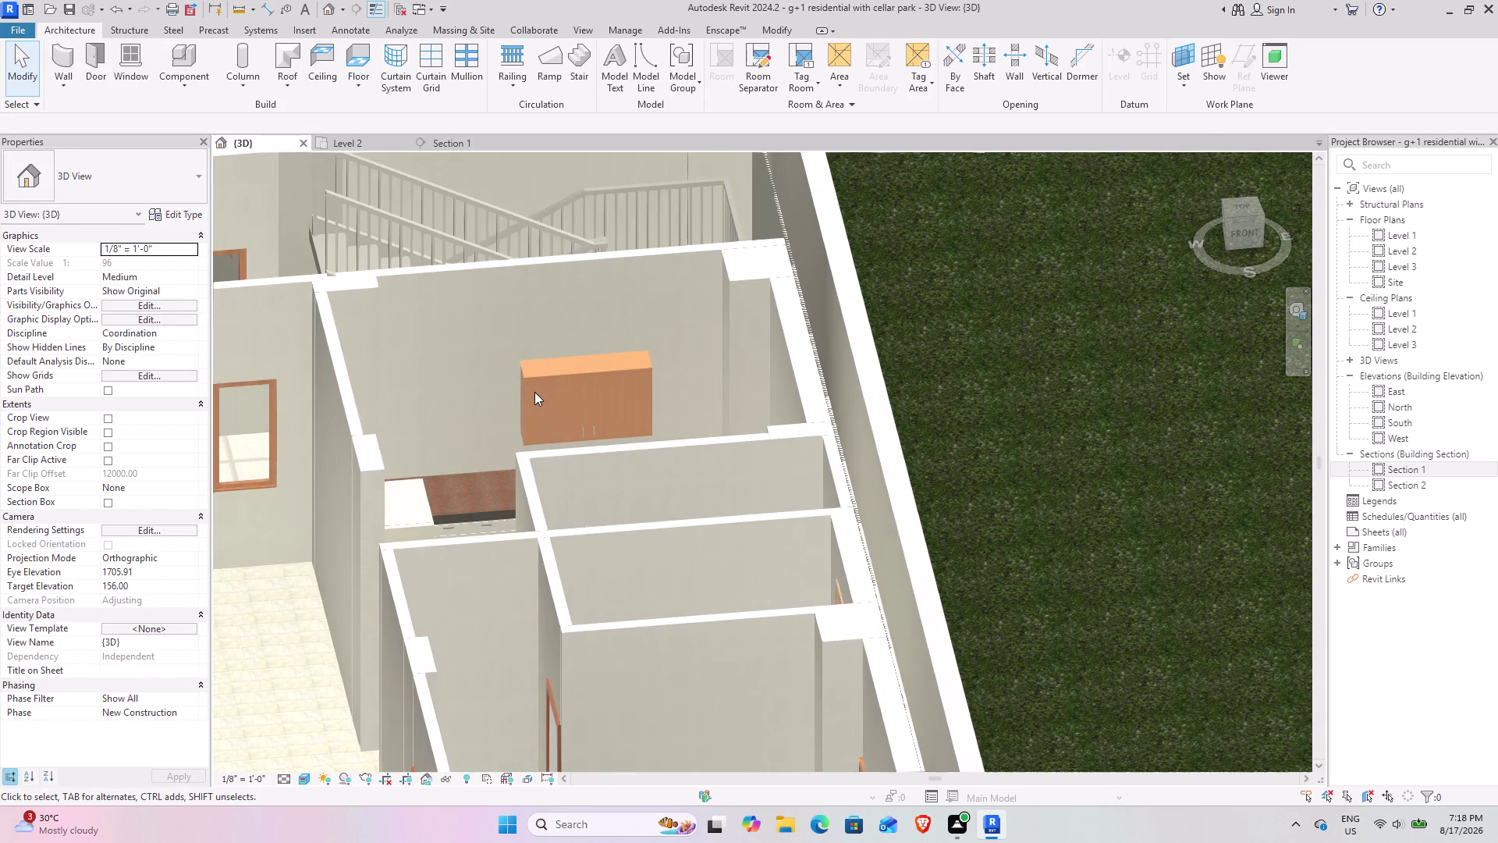
middle_drag(535, 393, 595, 454)
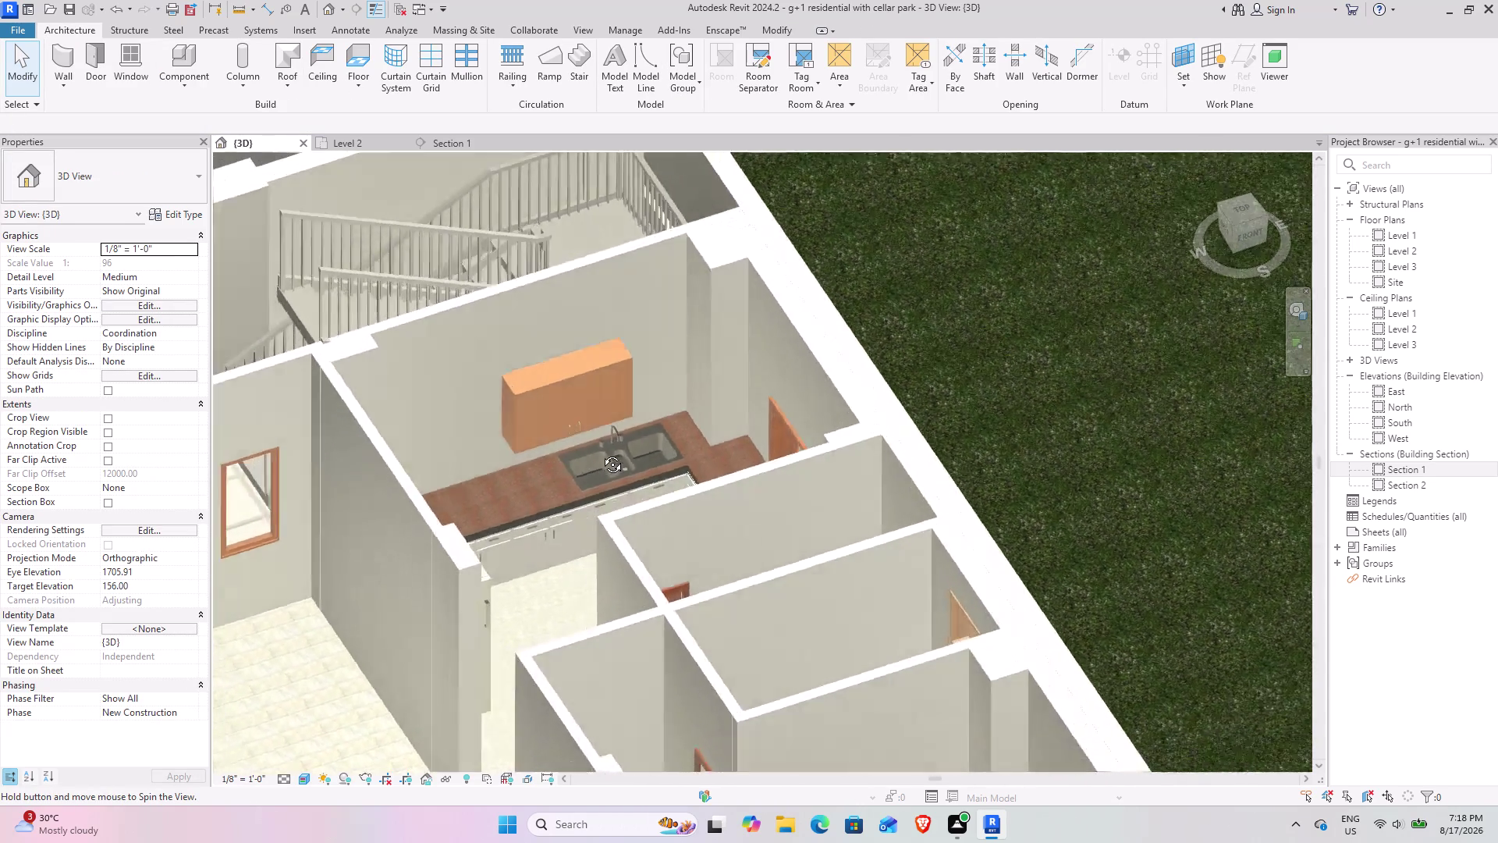
middle_drag(596, 454, 623, 380)
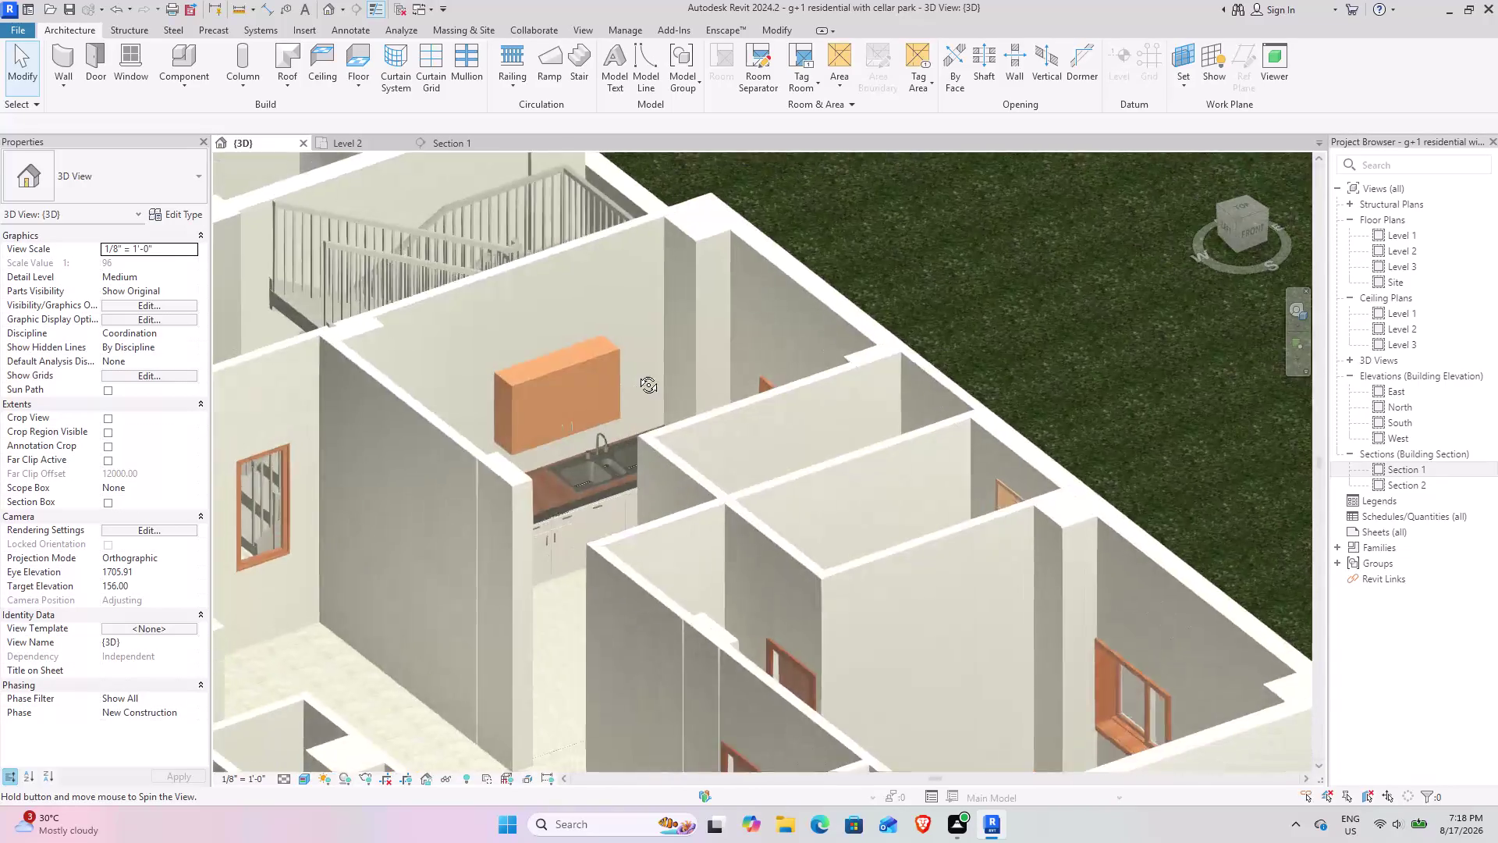
middle_drag(623, 381, 618, 358)
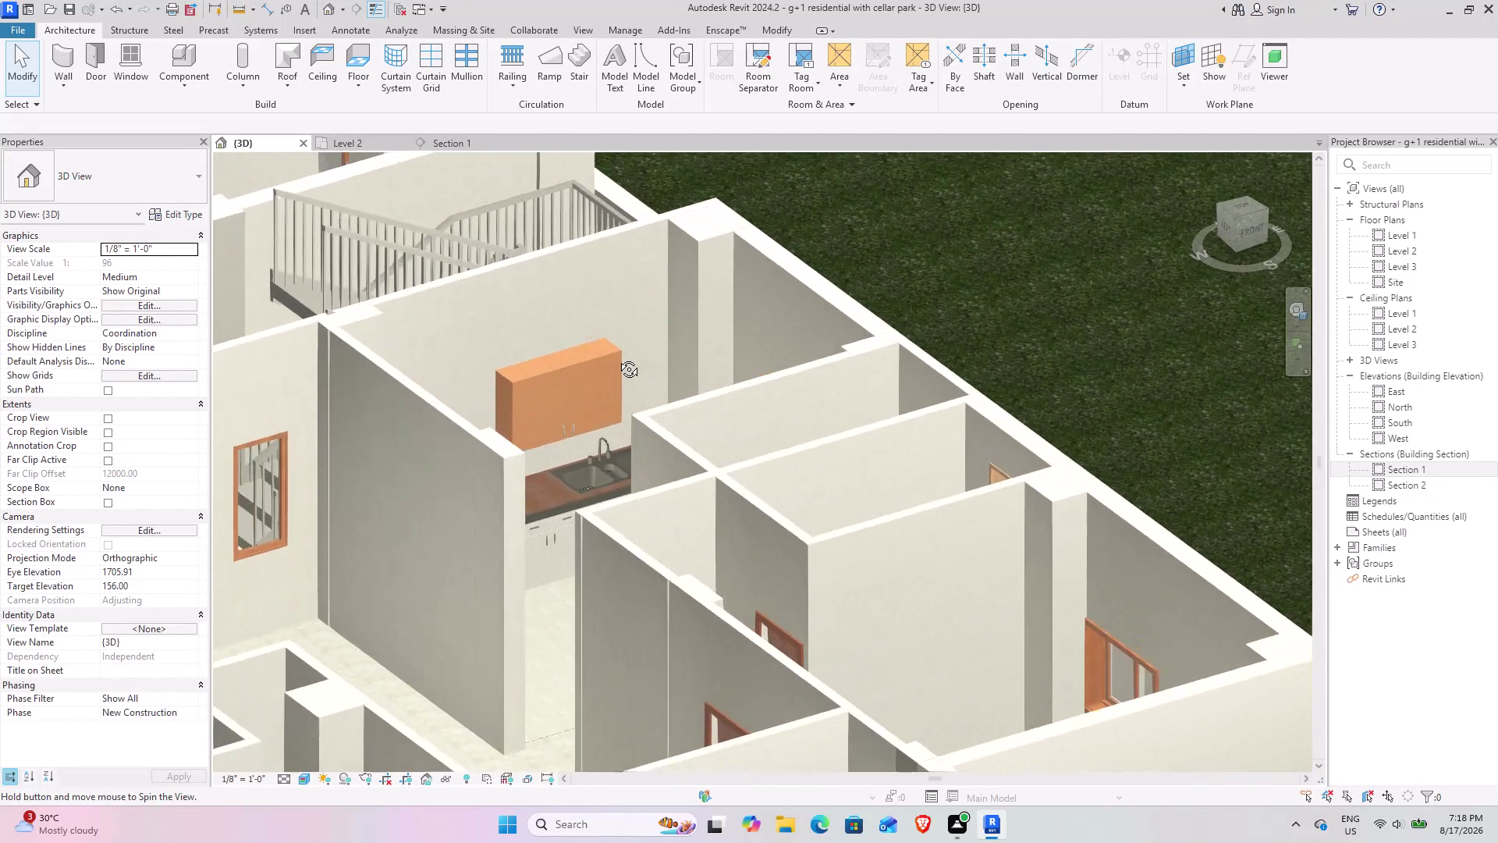
middle_drag(618, 358, 568, 386)
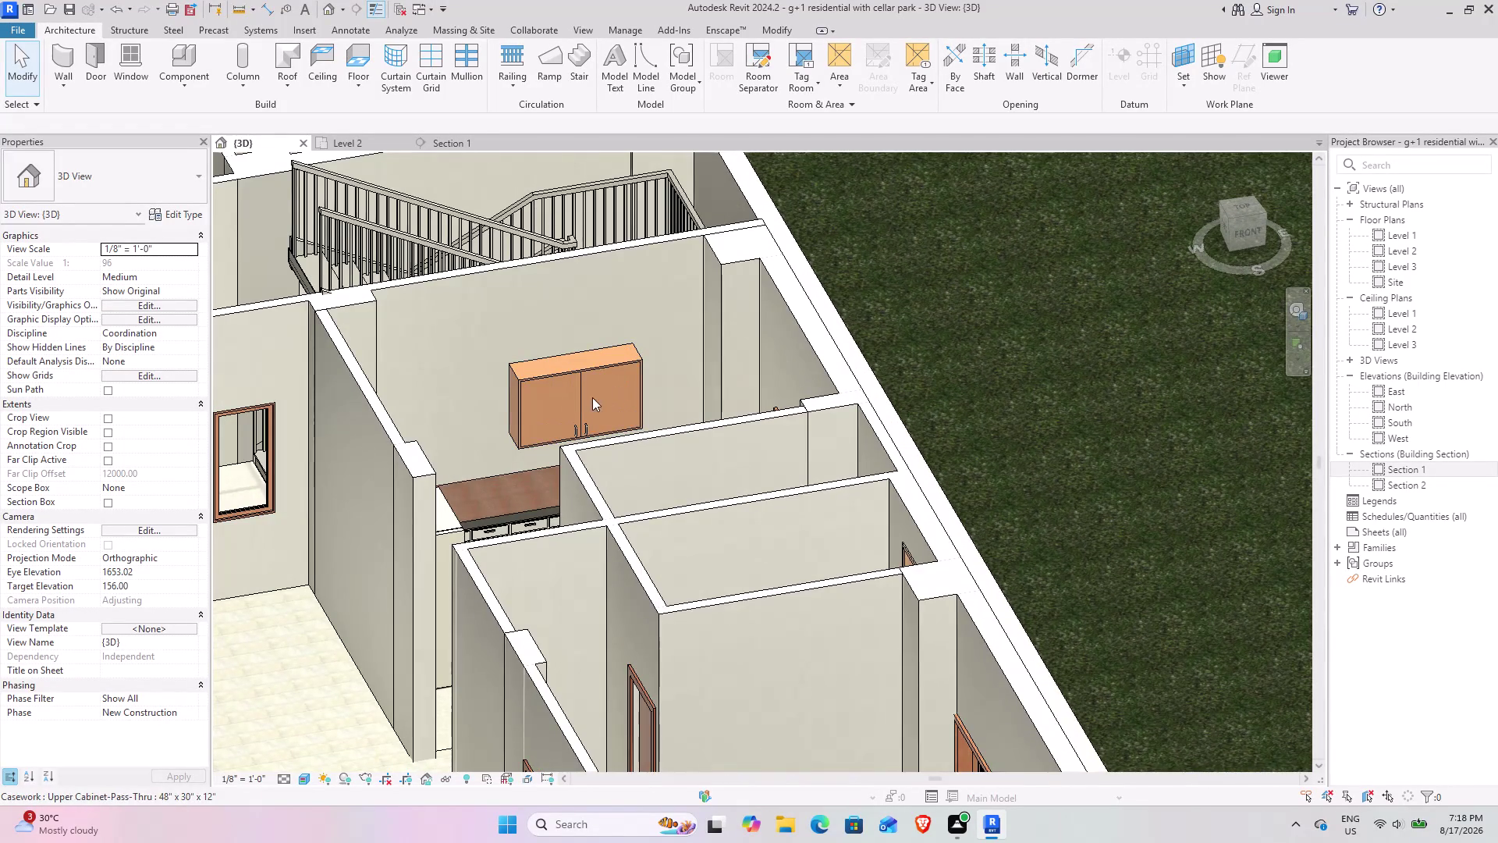
Set the upper cabinet's Elevation from Level to 1'.
middle_drag(592, 397, 626, 418)
click(583, 370)
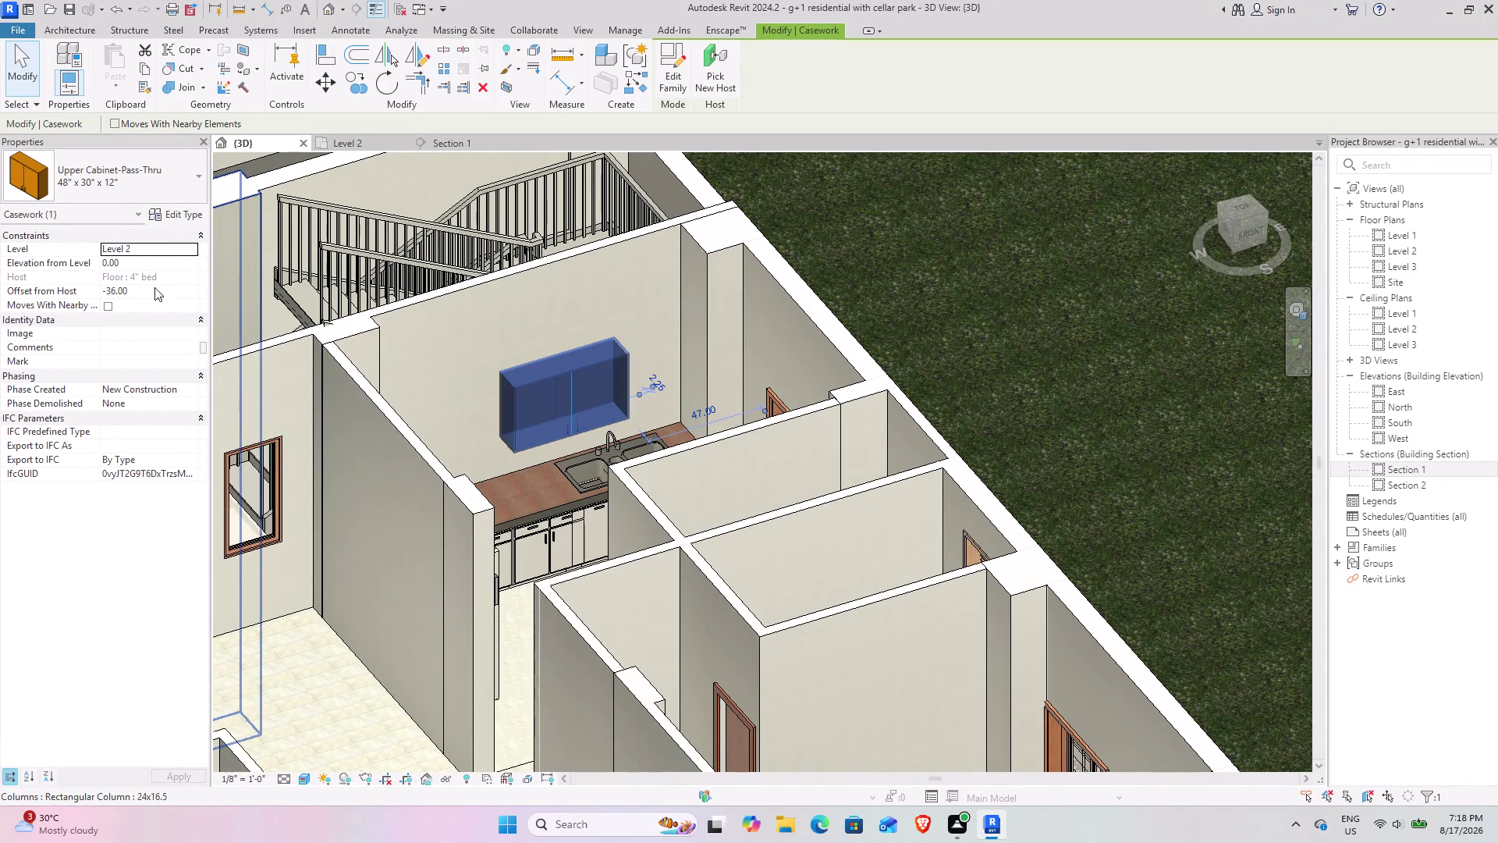
click(145, 268)
text(1)
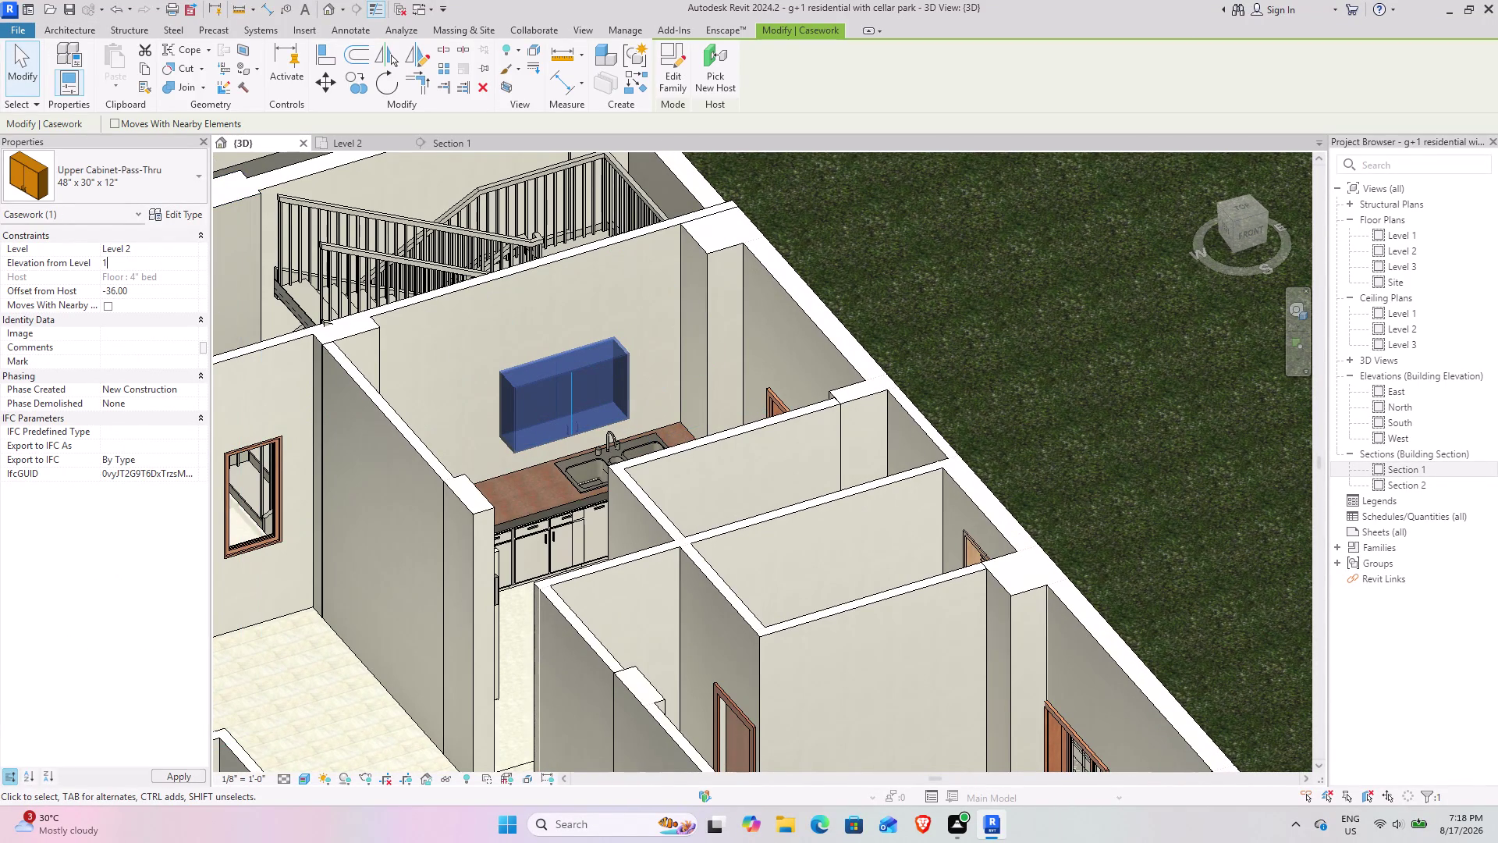
text(')
key(Return)
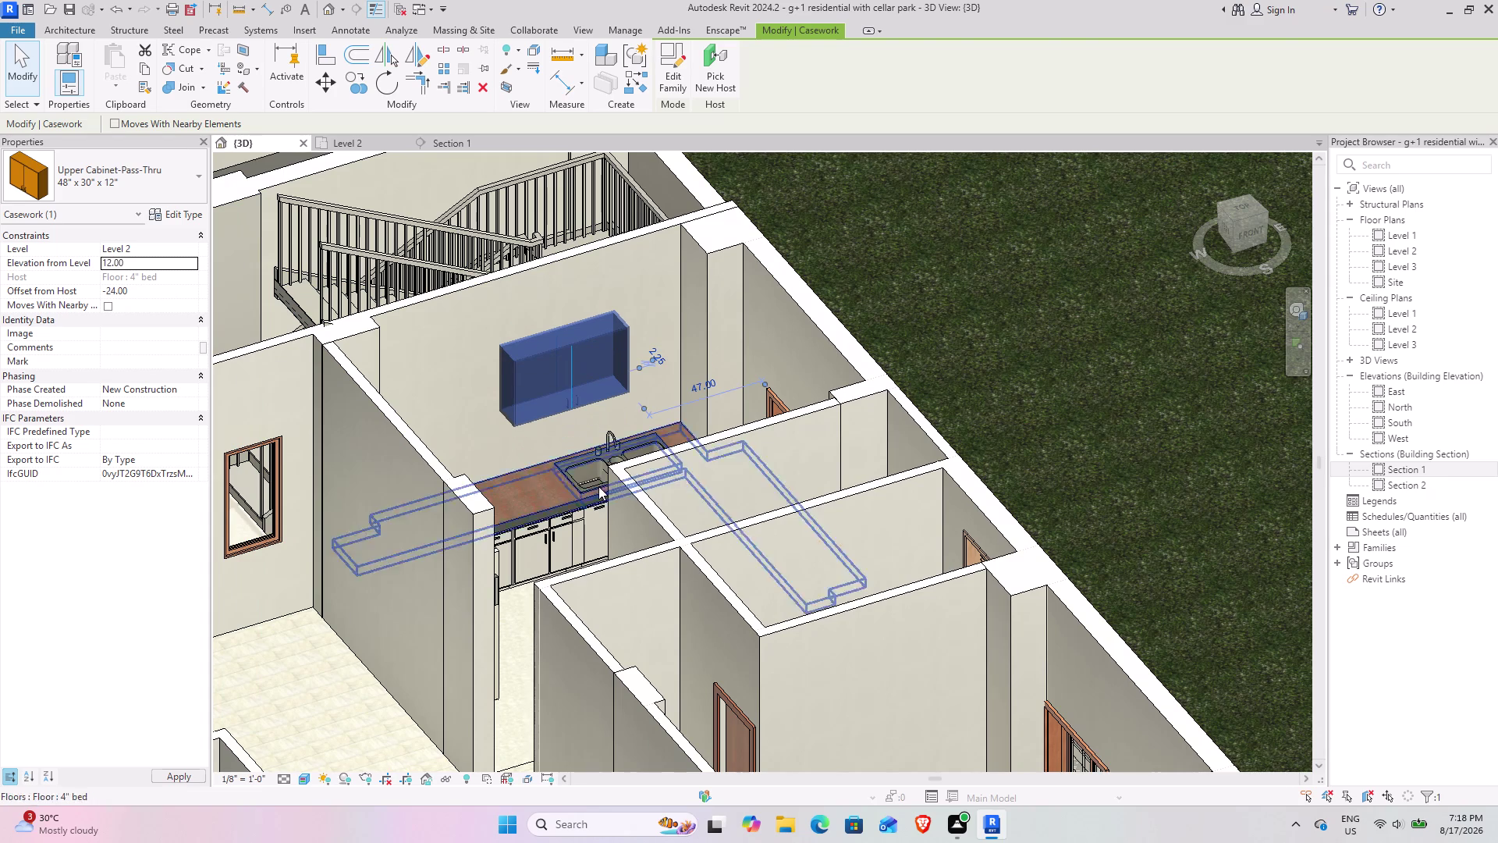
click(502, 438)
Orbit to check the raised cabinet, reselect it, and open the Level 2 plan.
middle_drag(453, 461, 570, 470)
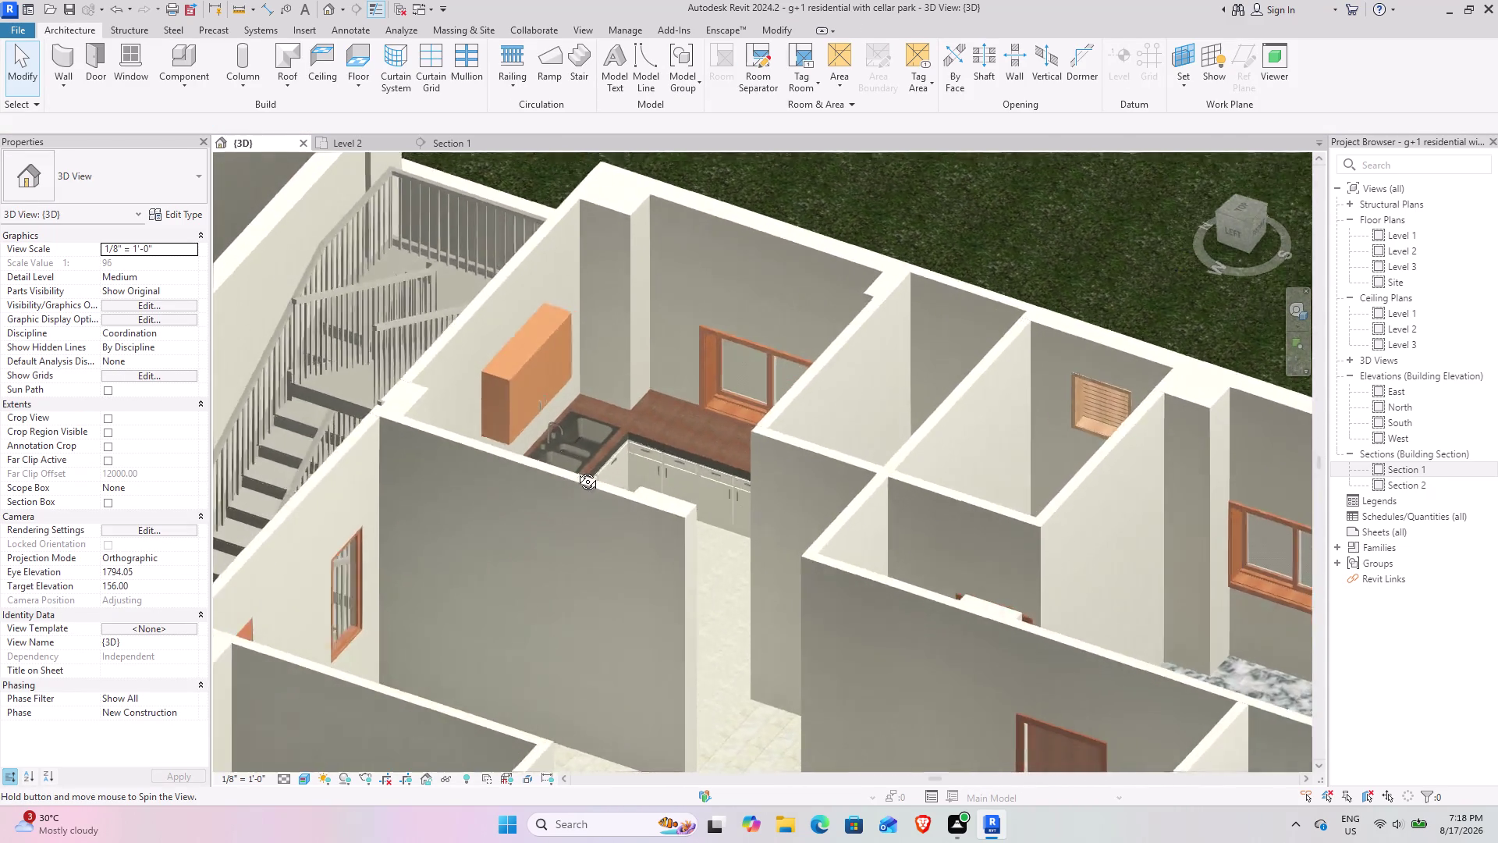
middle_drag(570, 470, 551, 456)
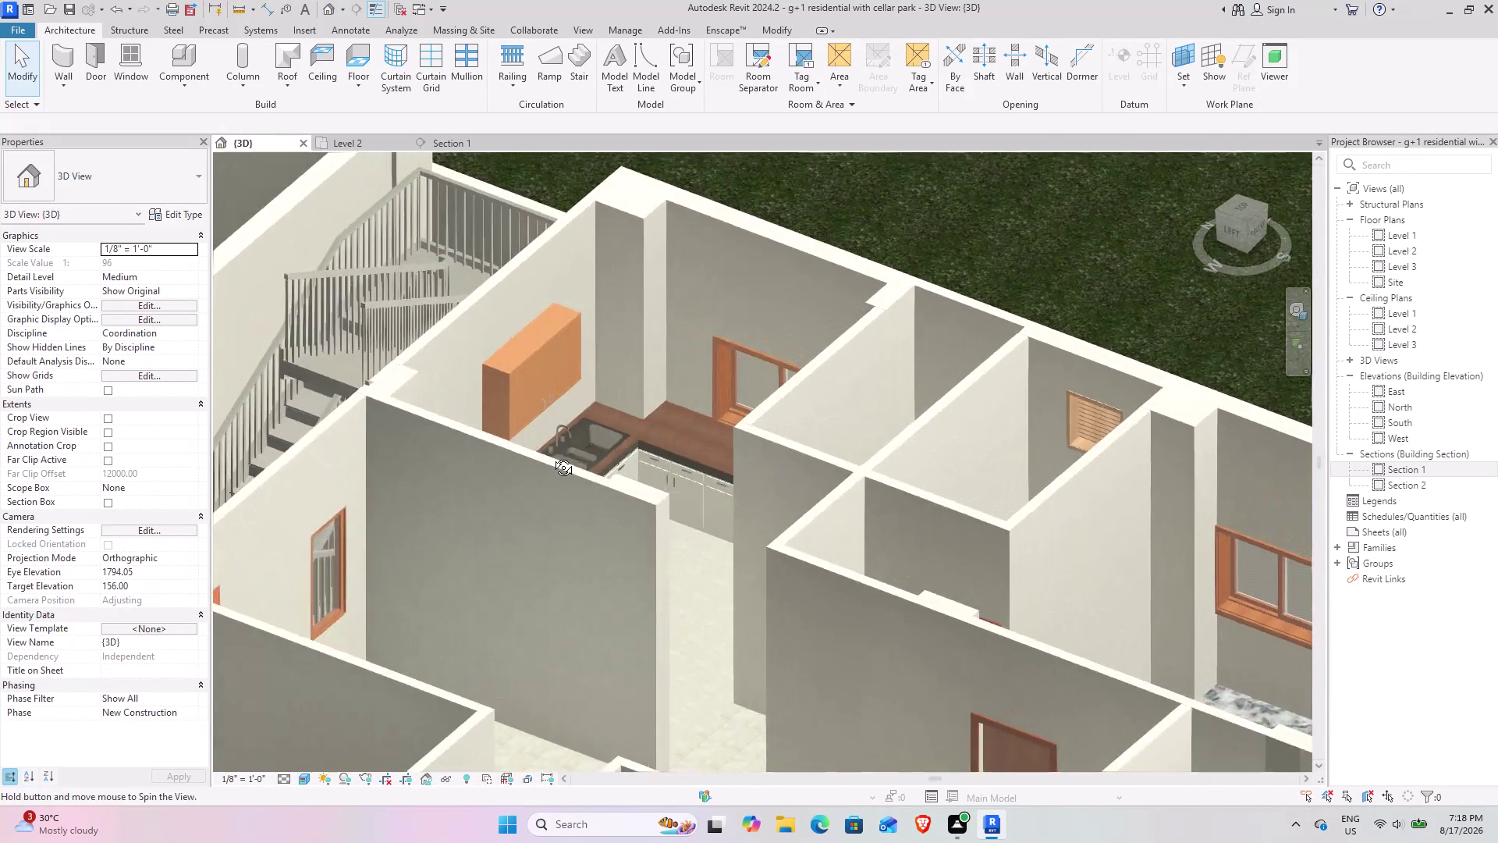
middle_drag(552, 455, 468, 473)
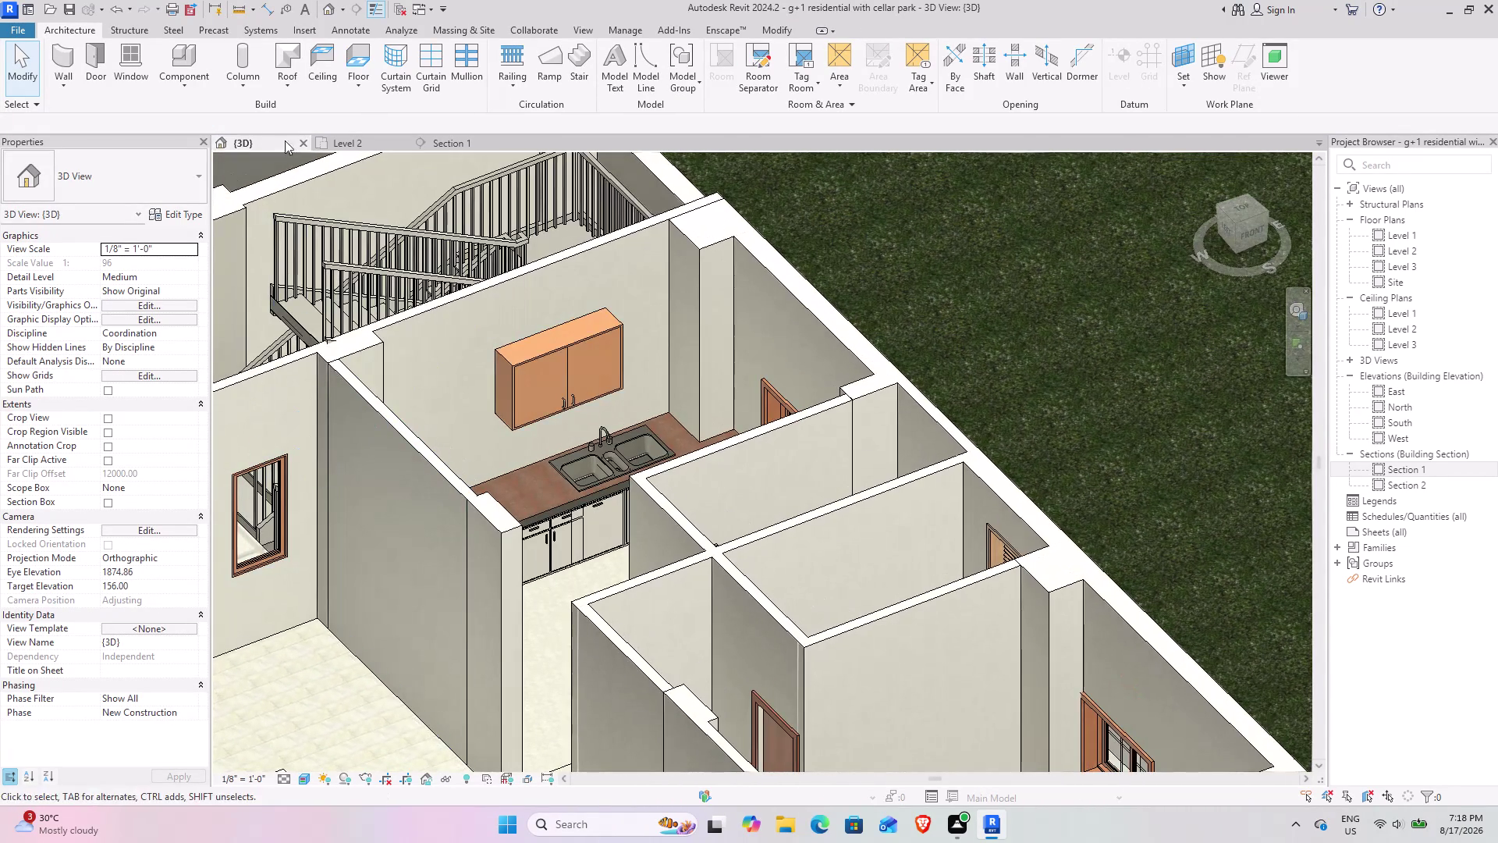
click(565, 341)
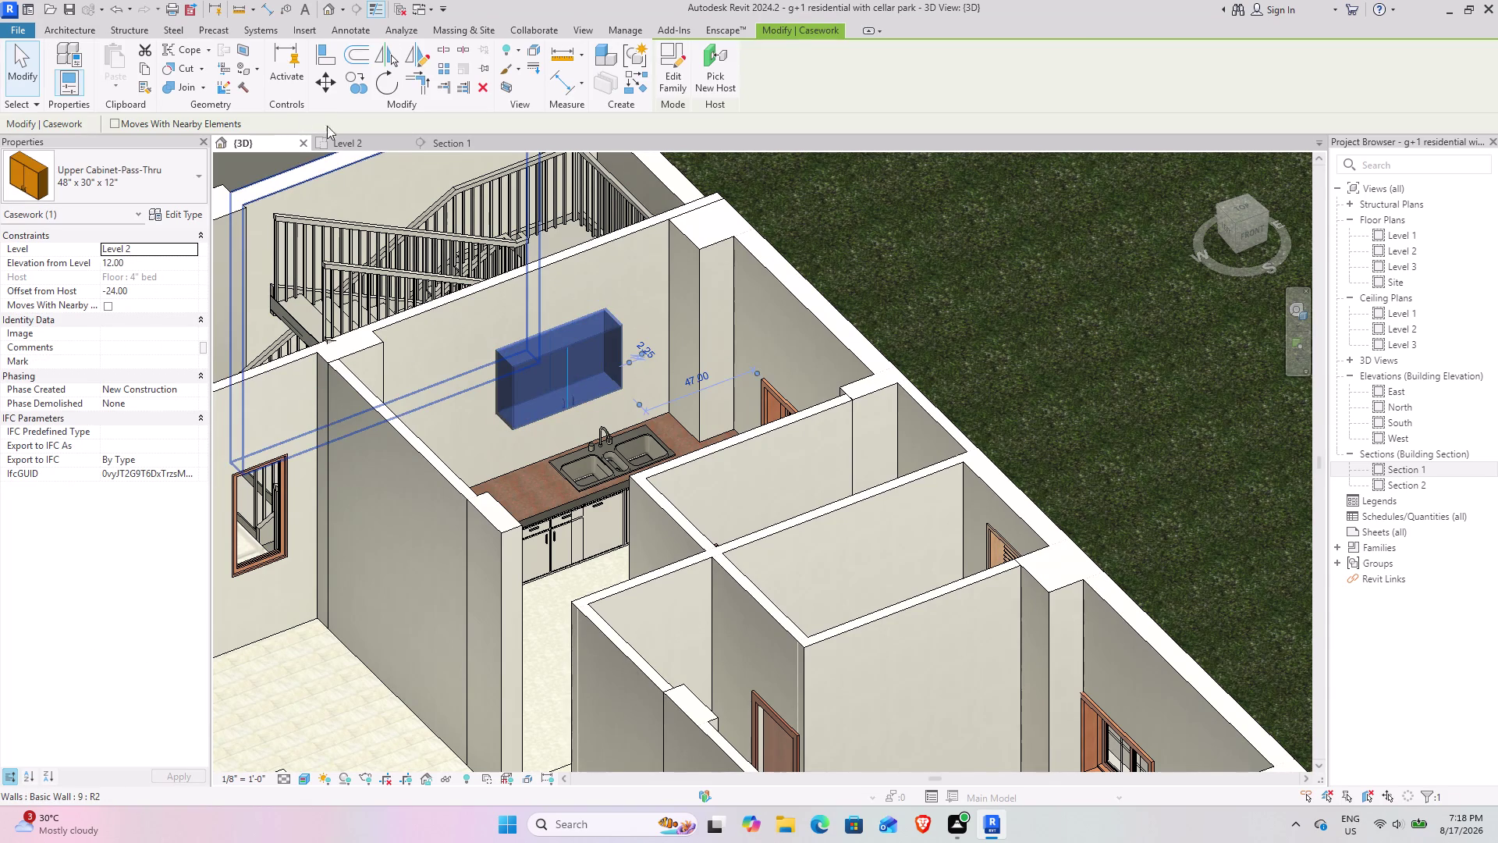
click(357, 139)
Pan to the kitchen back wall and begin a first cabinet move, then cancel it.
scroll(down, 3)
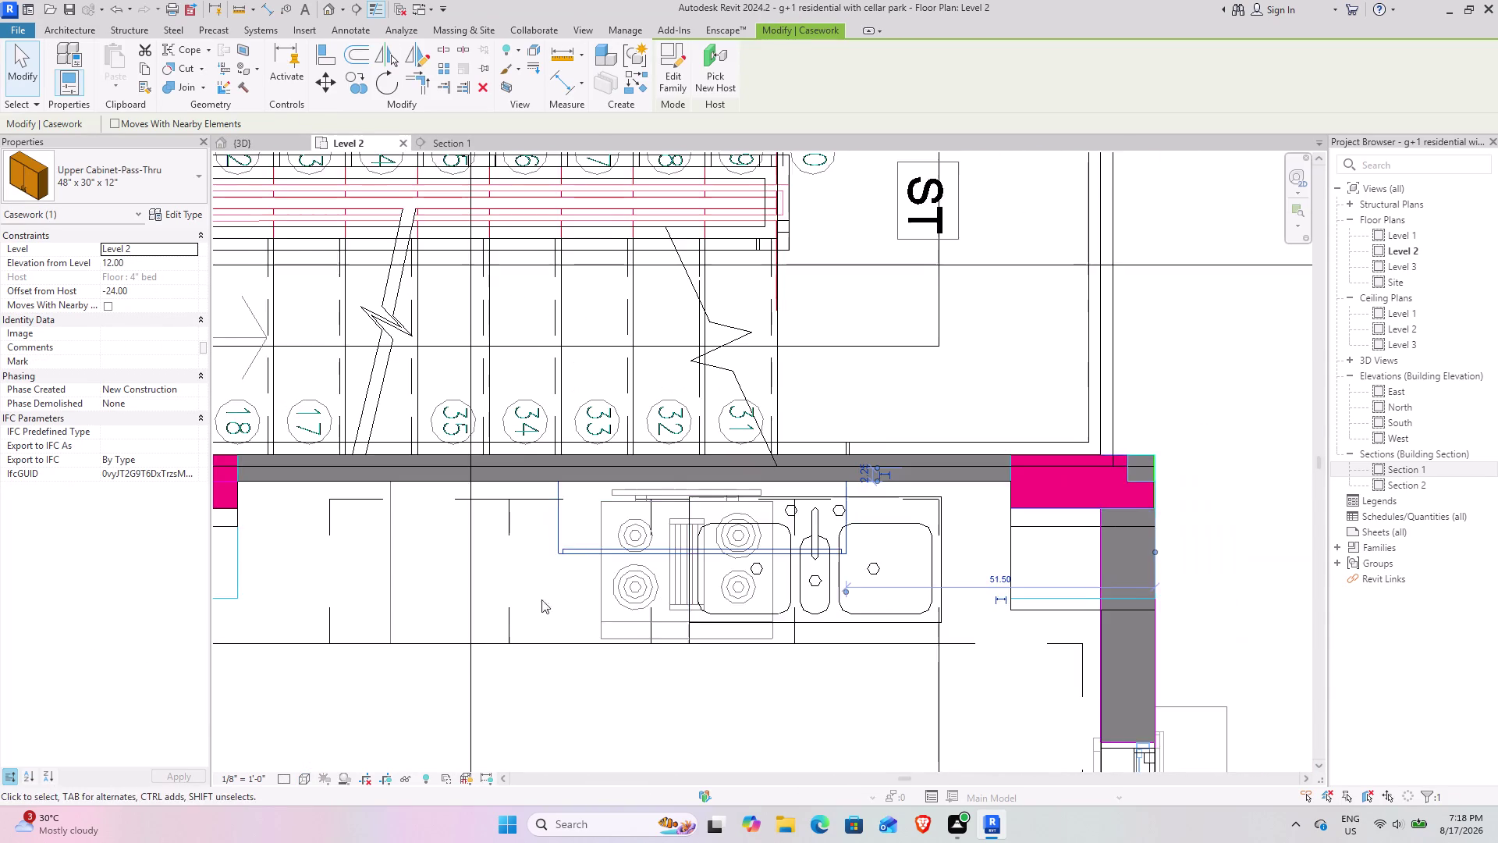
middle_drag(532, 592, 608, 498)
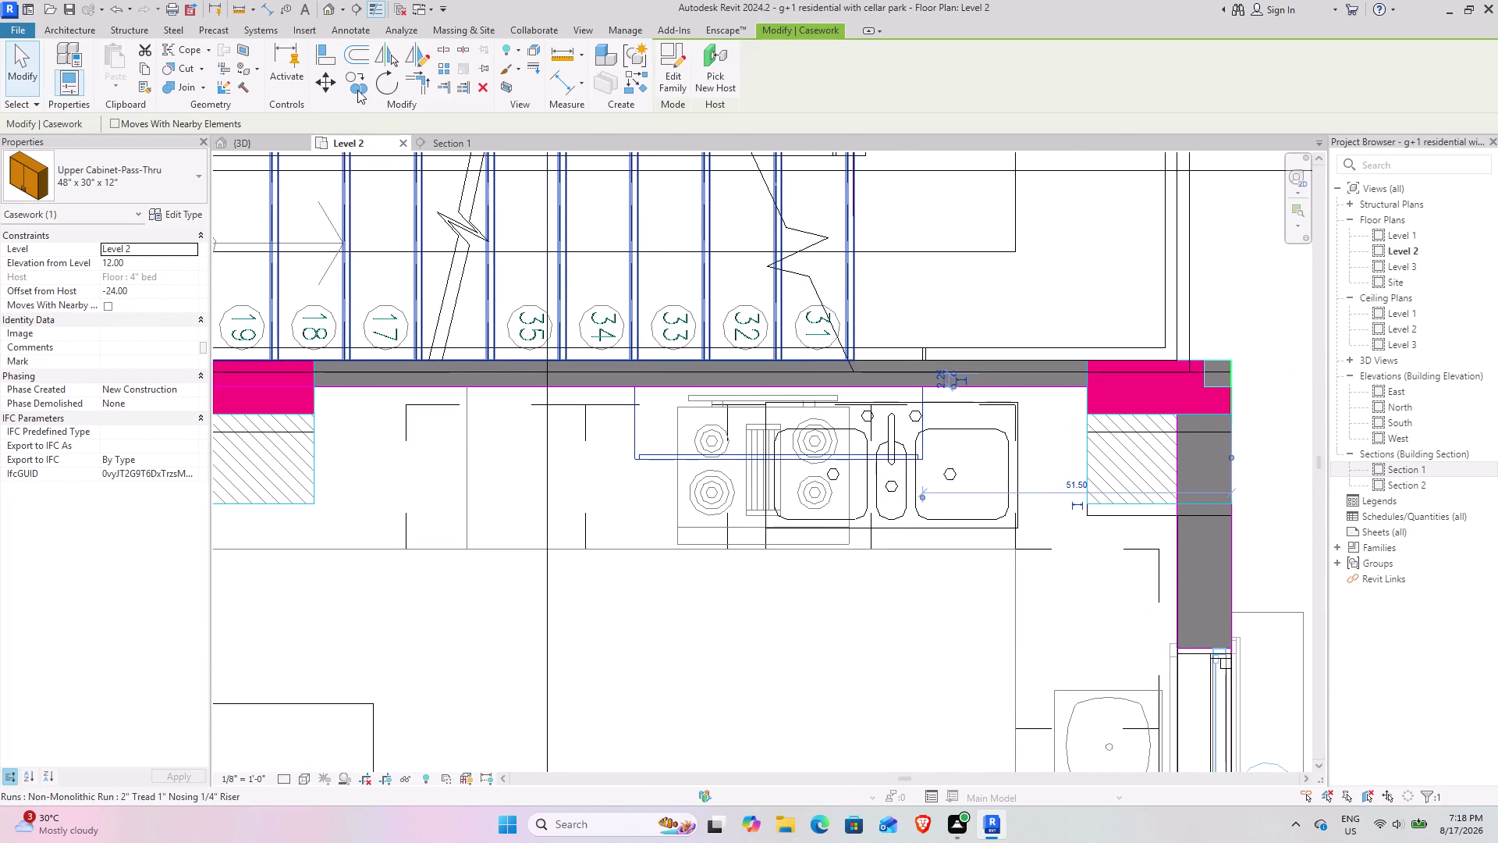
click(359, 81)
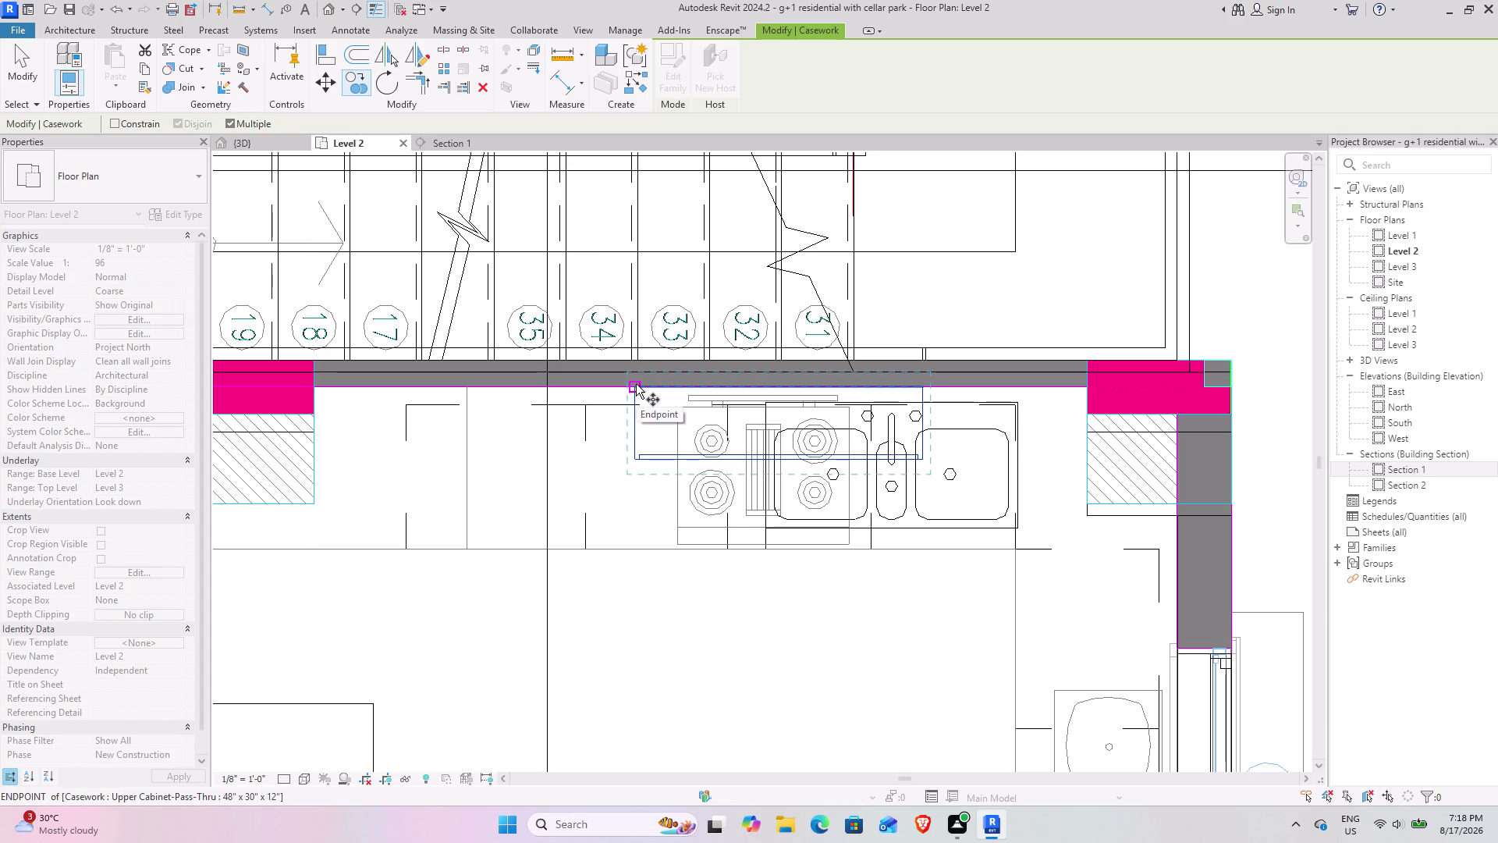
click(636, 385)
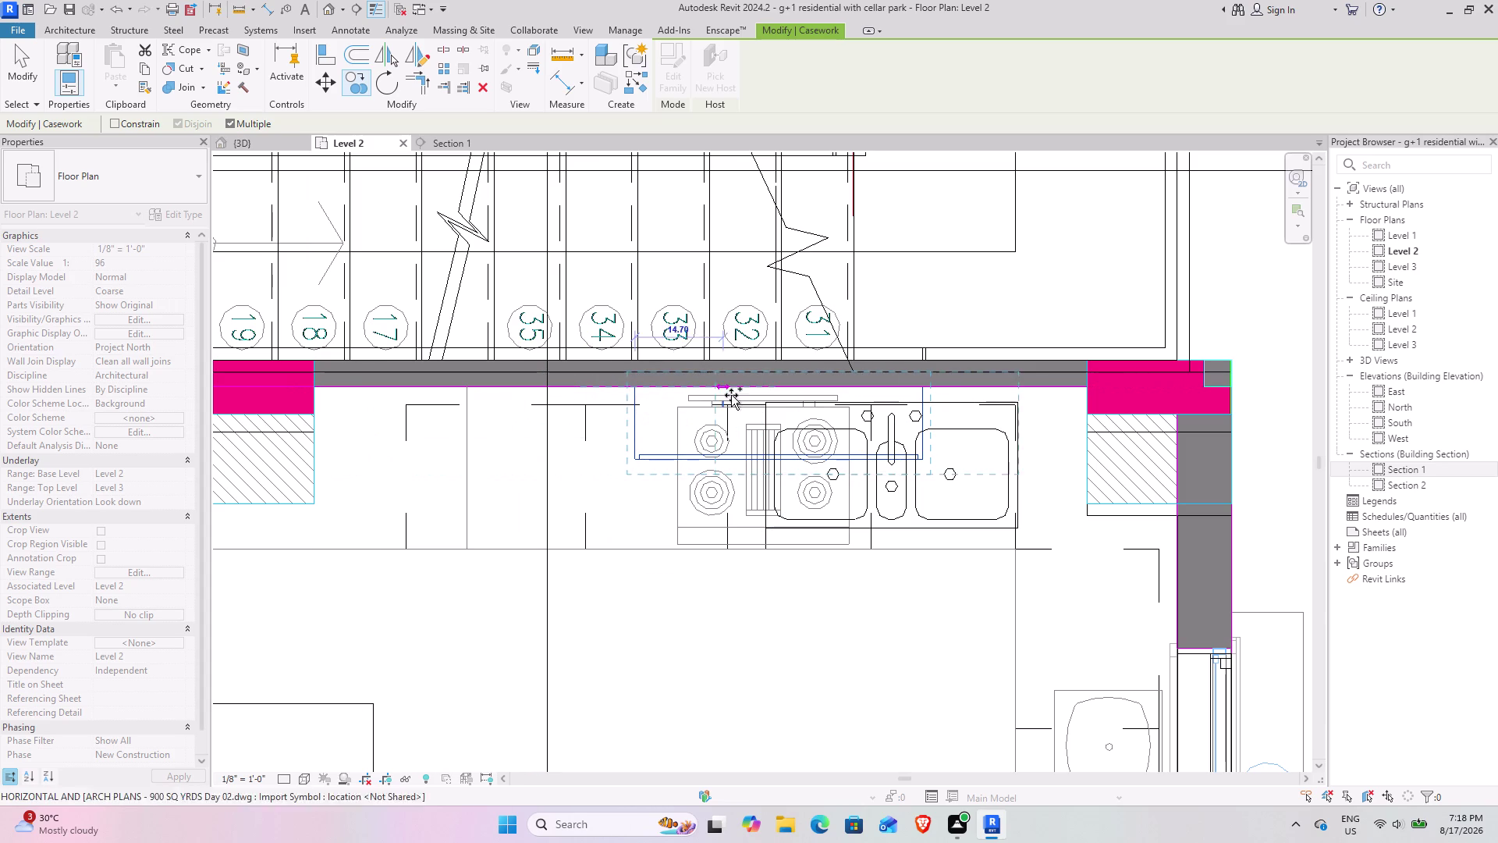
key(Escape)
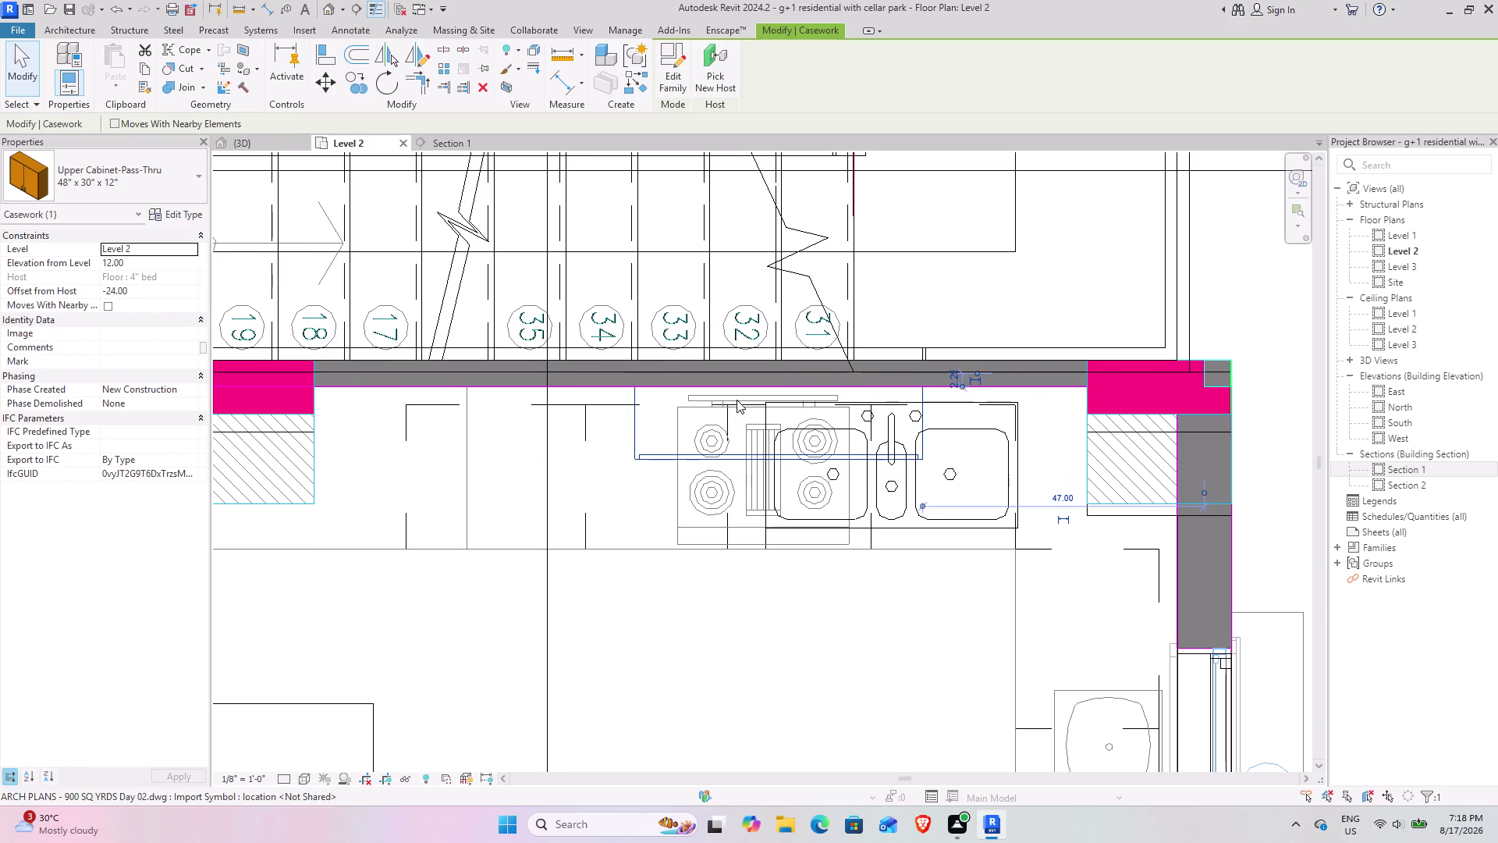
Reselect the upper cabinet and slide it along the back wall from its corner.
click(708, 451)
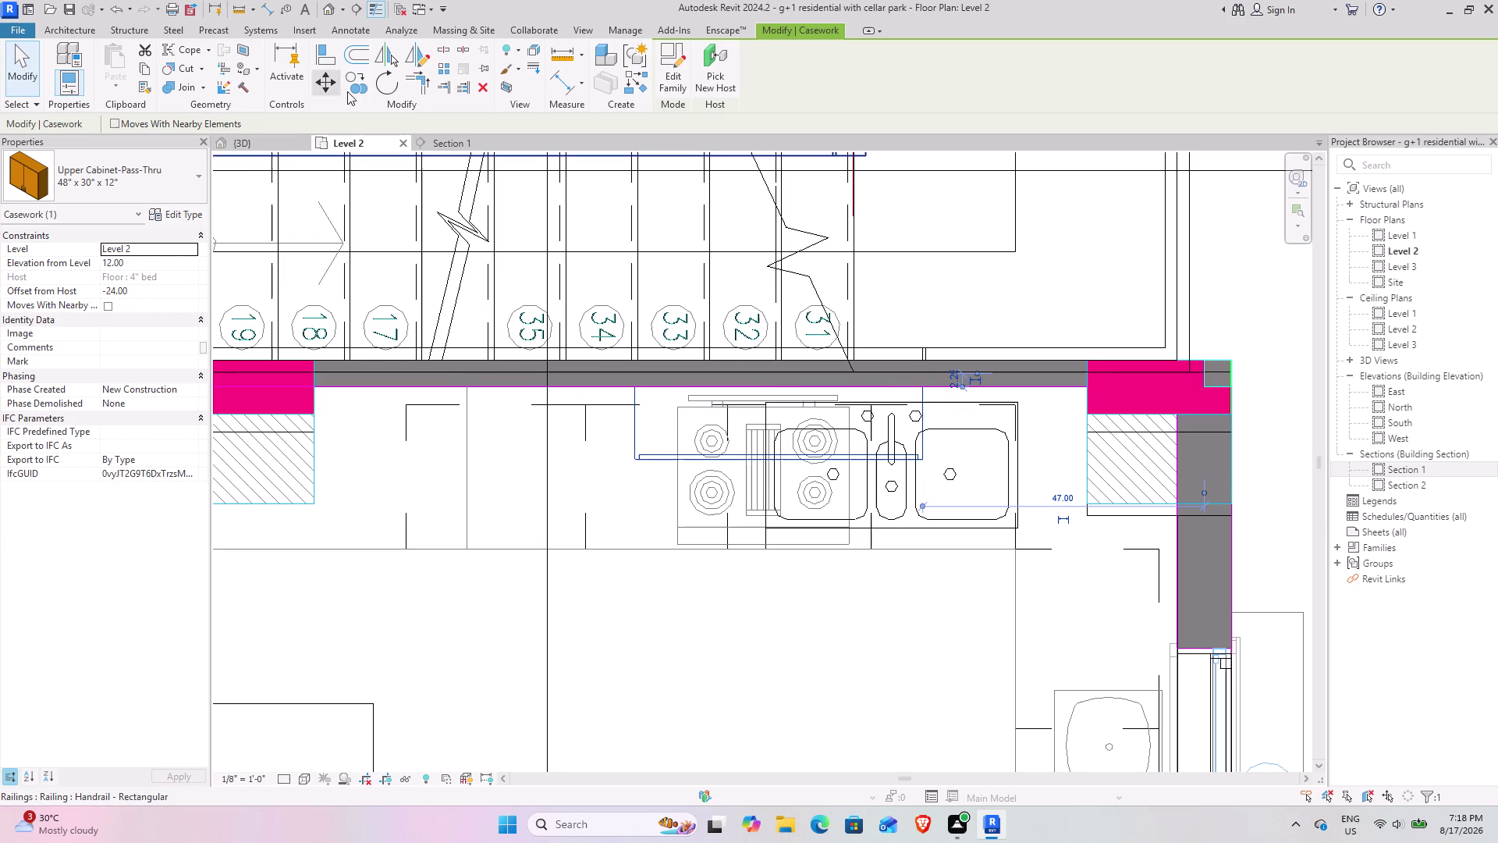
click(325, 86)
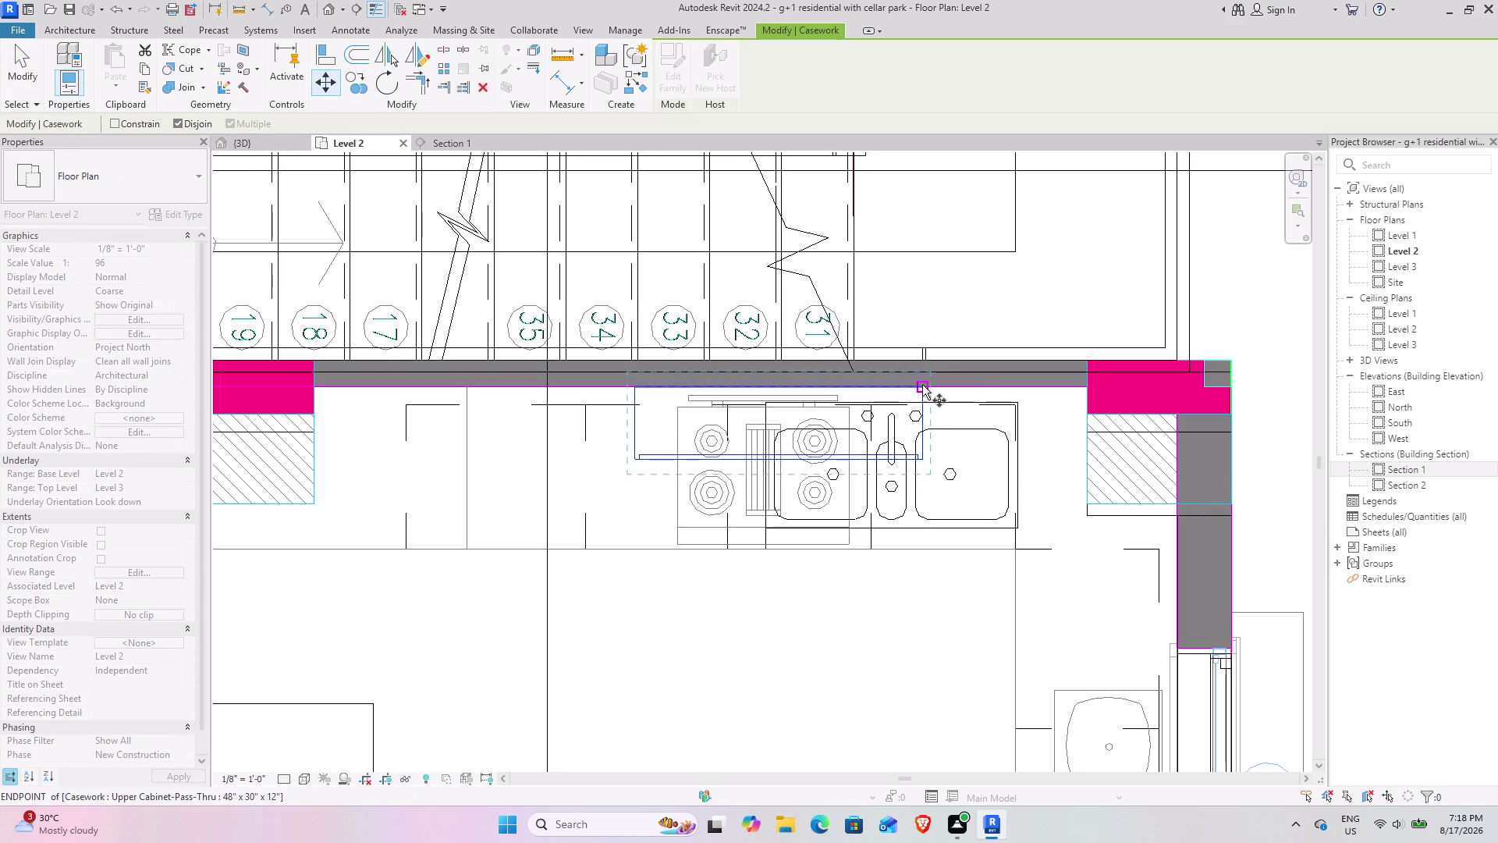
click(922, 384)
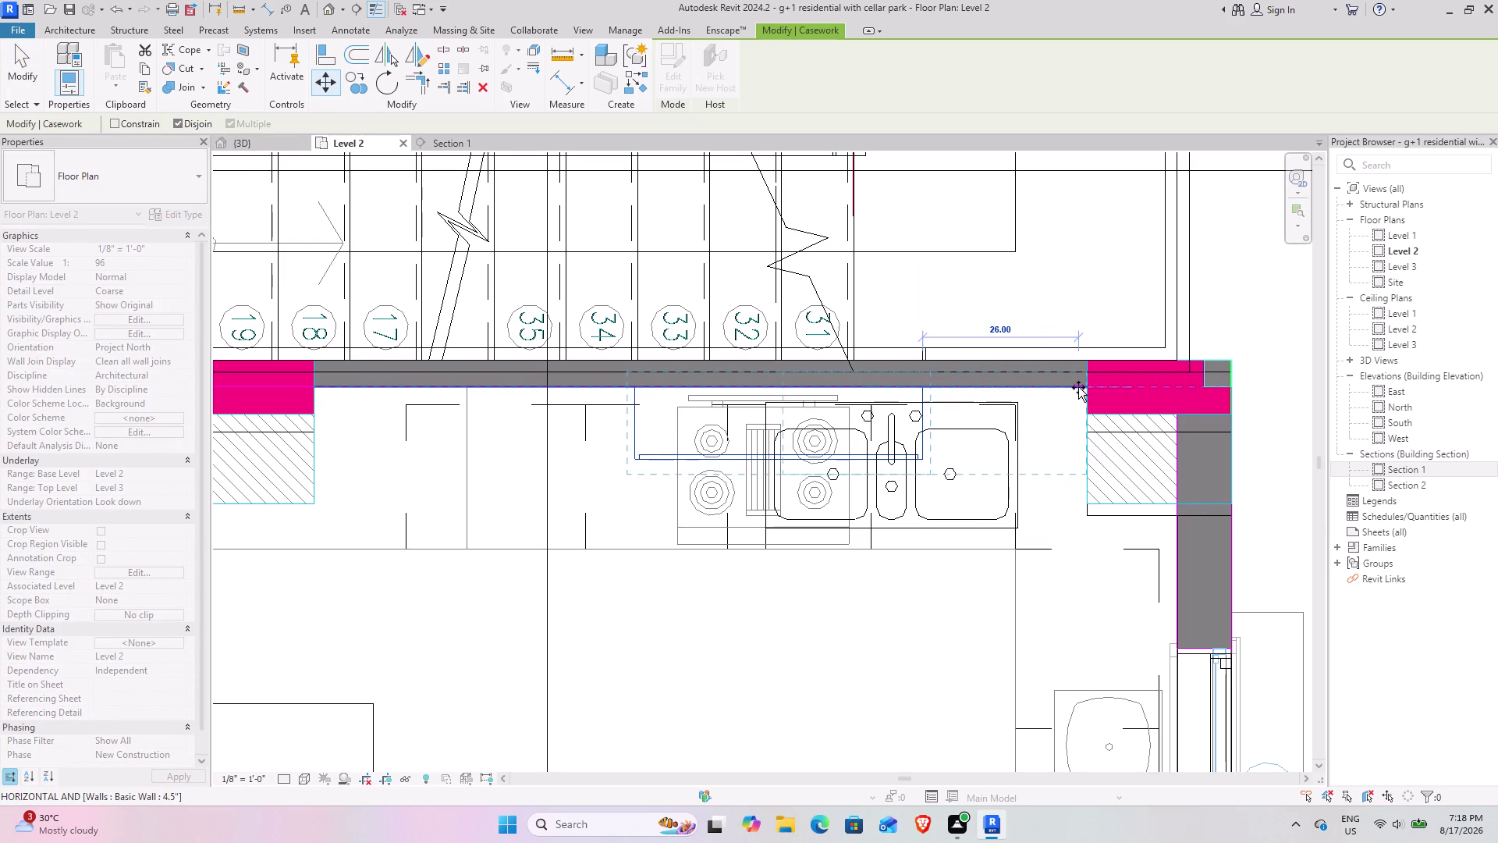
click(1082, 387)
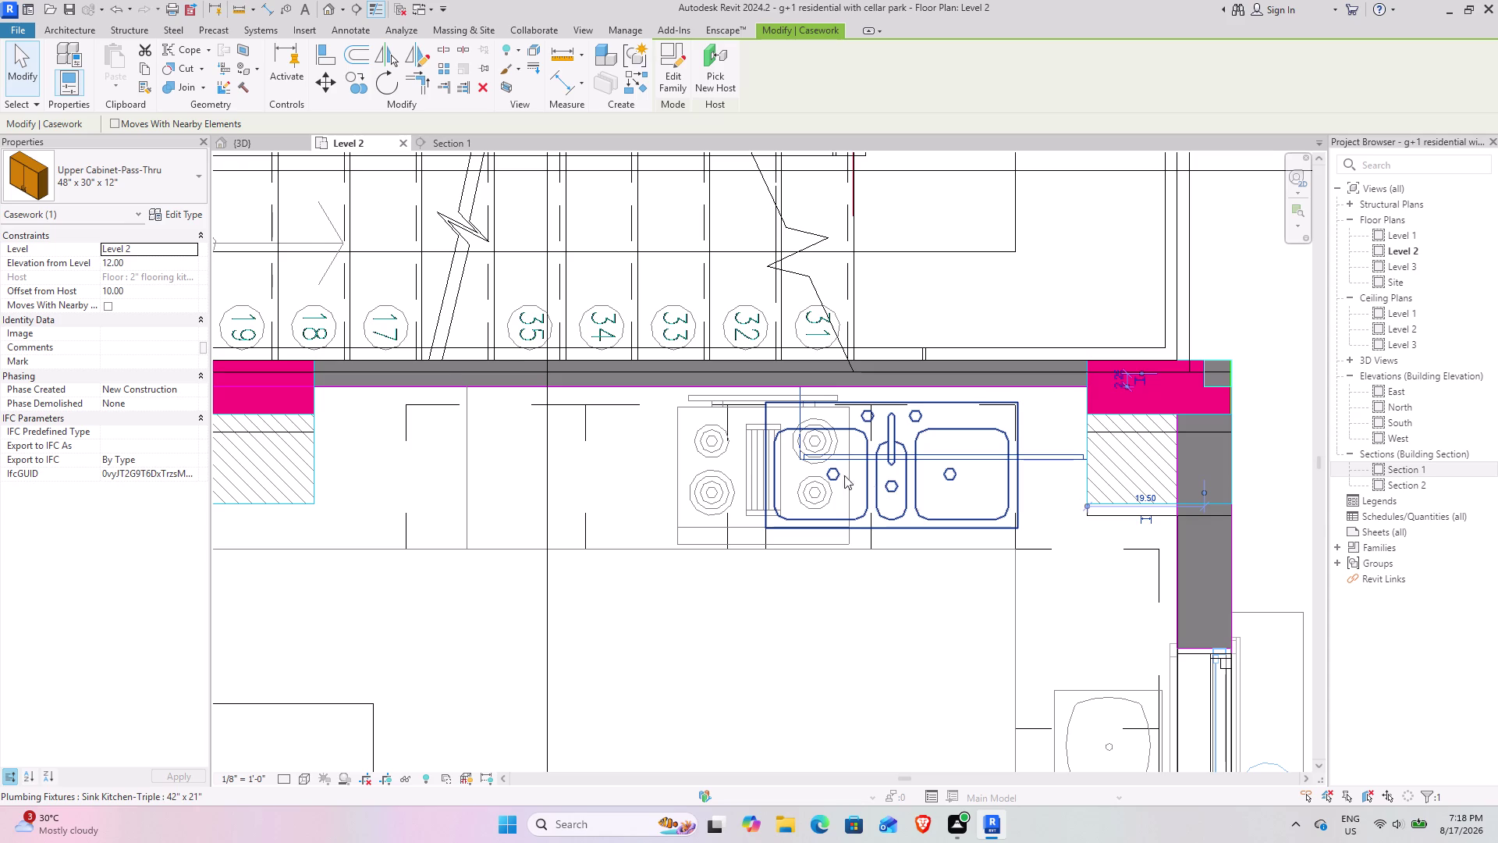
Move the cabinet again from the column corner so it sits over the sink.
click(365, 90)
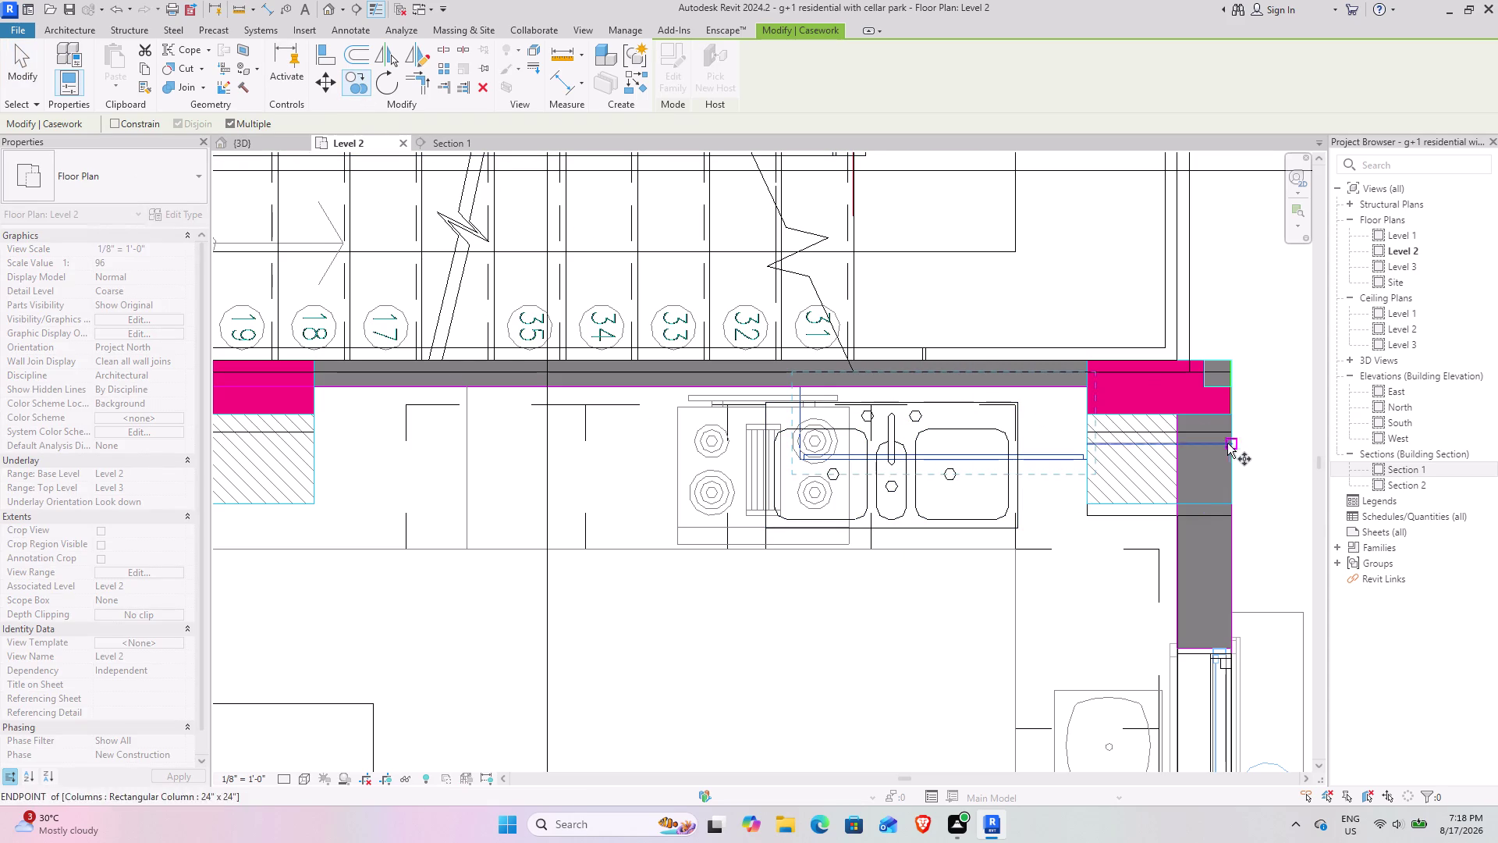
click(1088, 386)
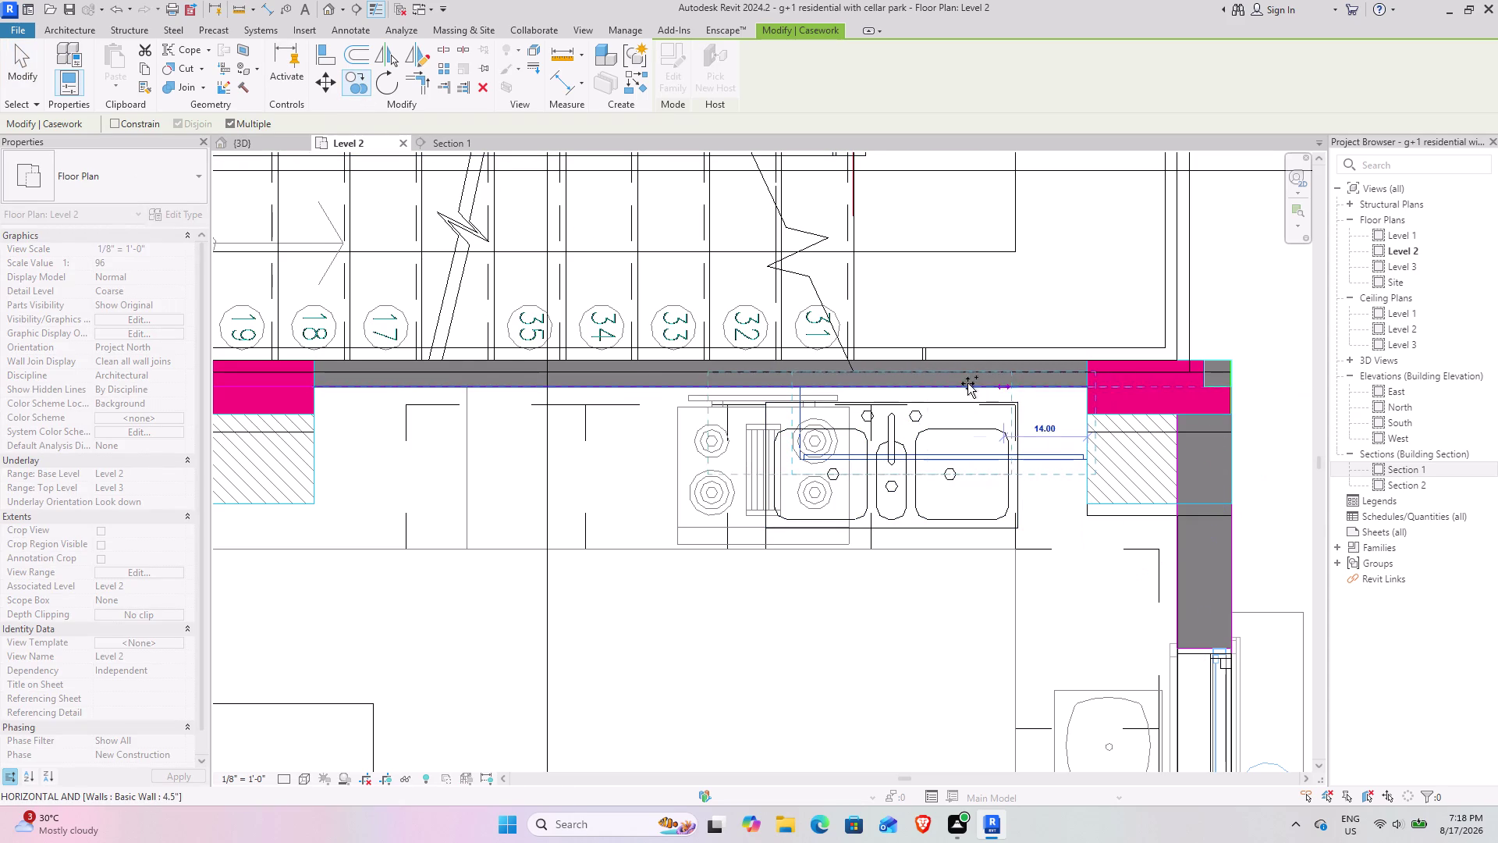
click(797, 384)
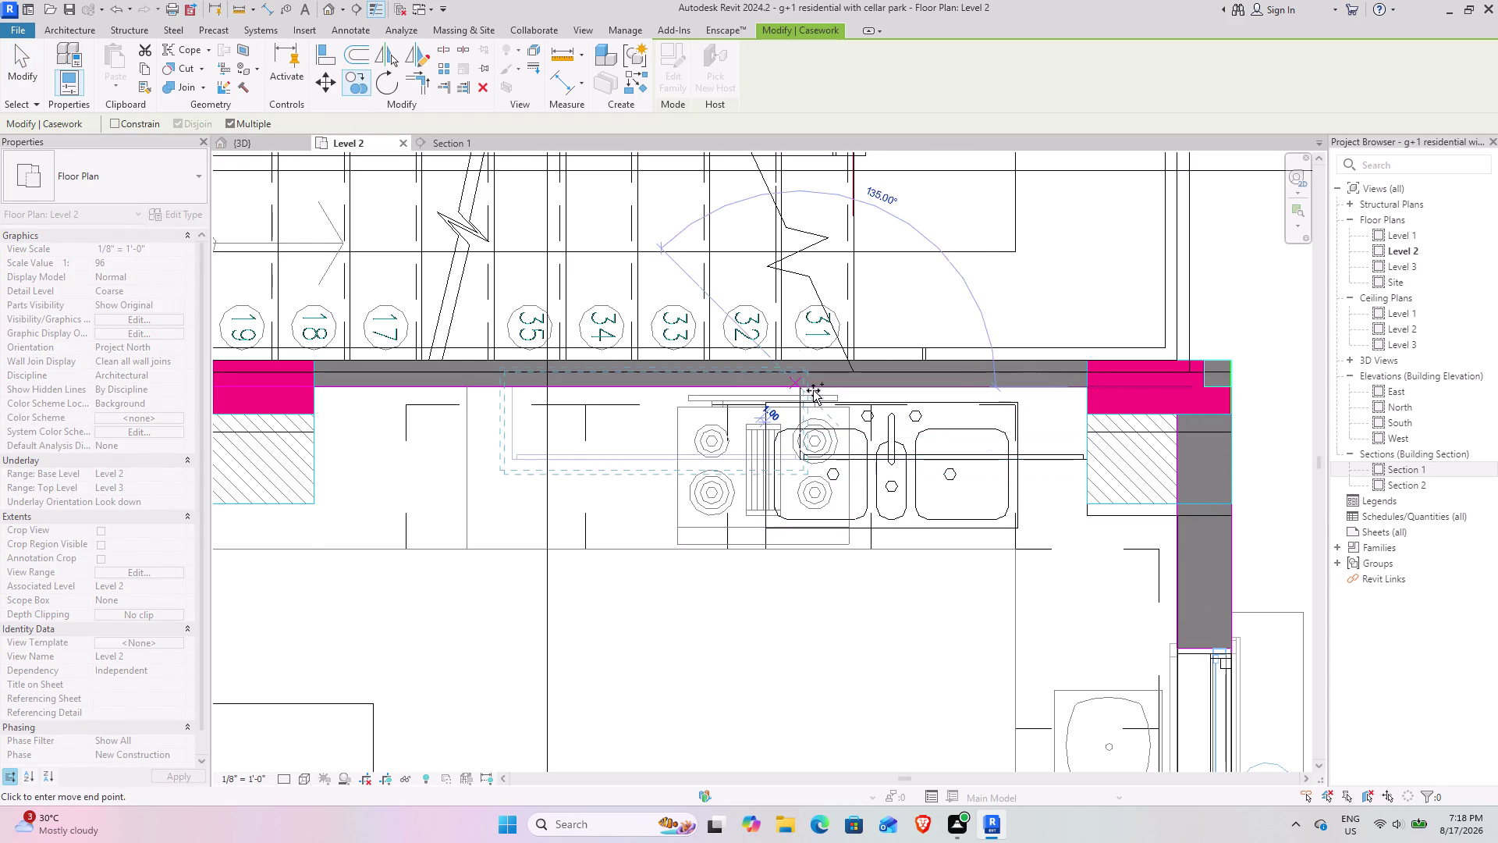
scroll(down, 3)
middle_drag(998, 479, 758, 269)
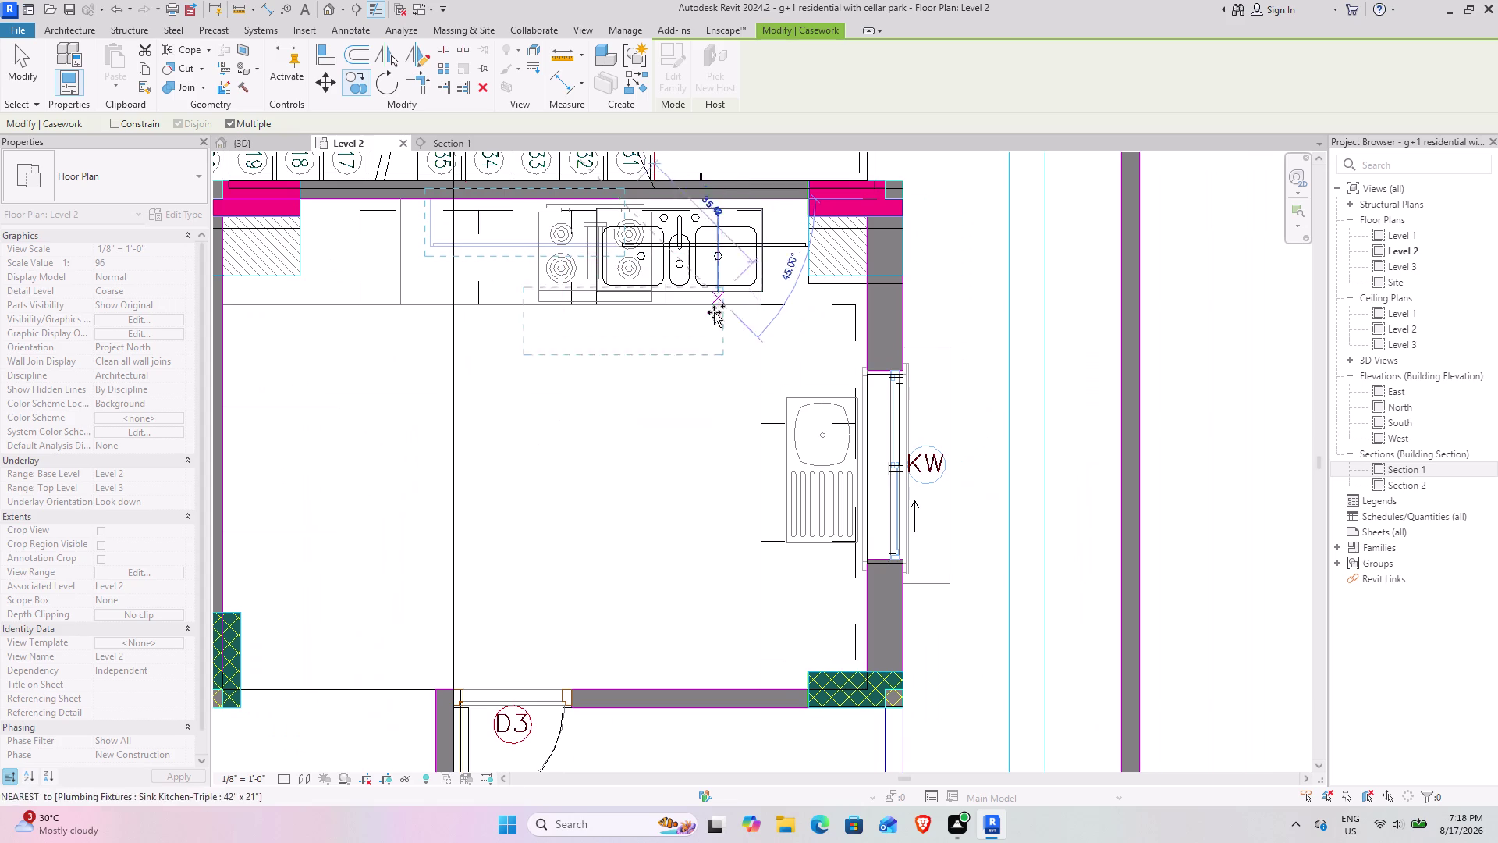
key(Escape)
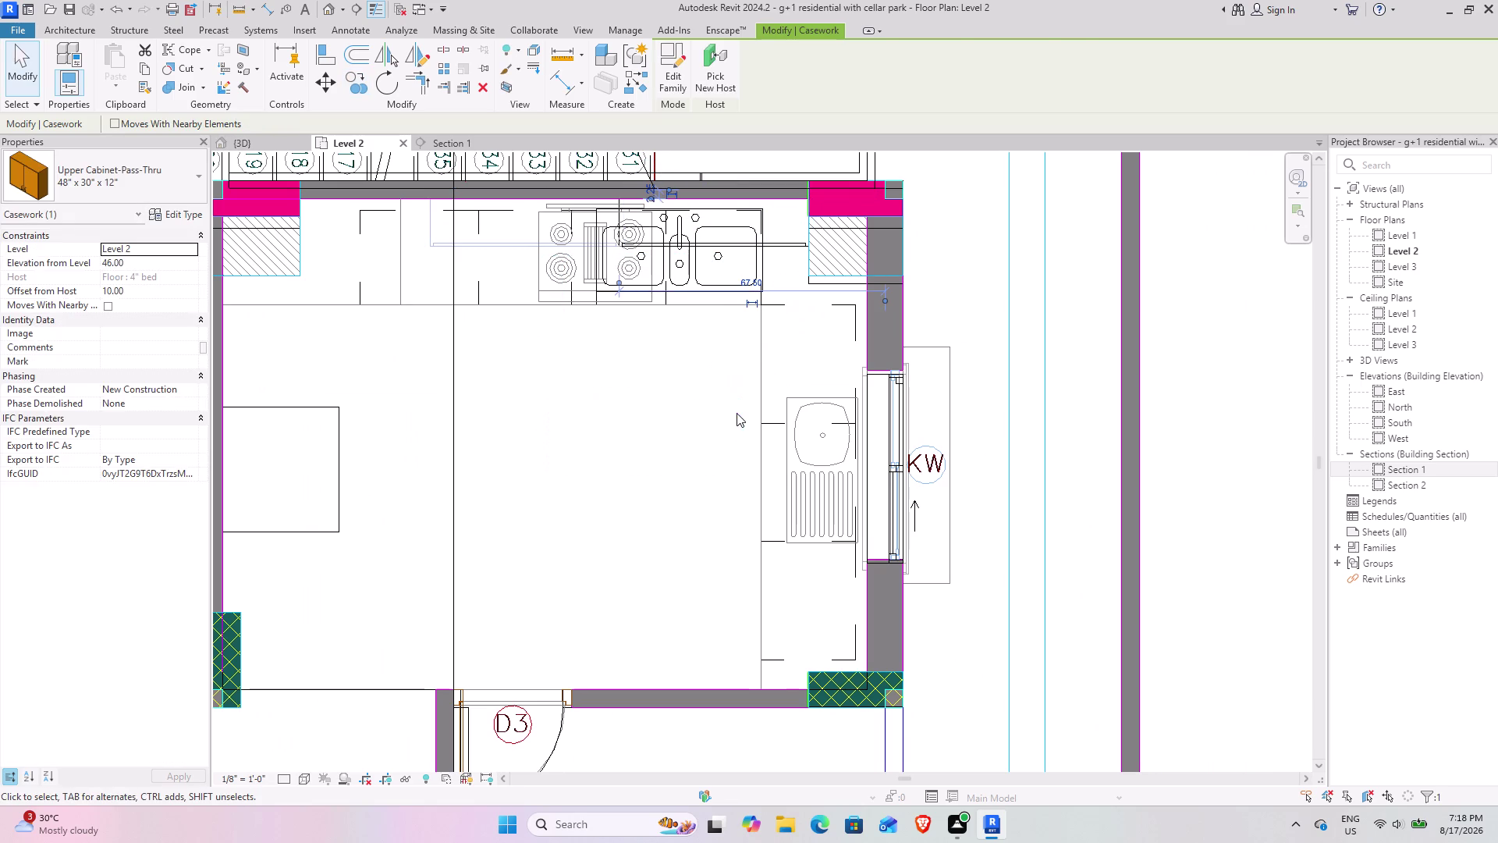
key(Escape)
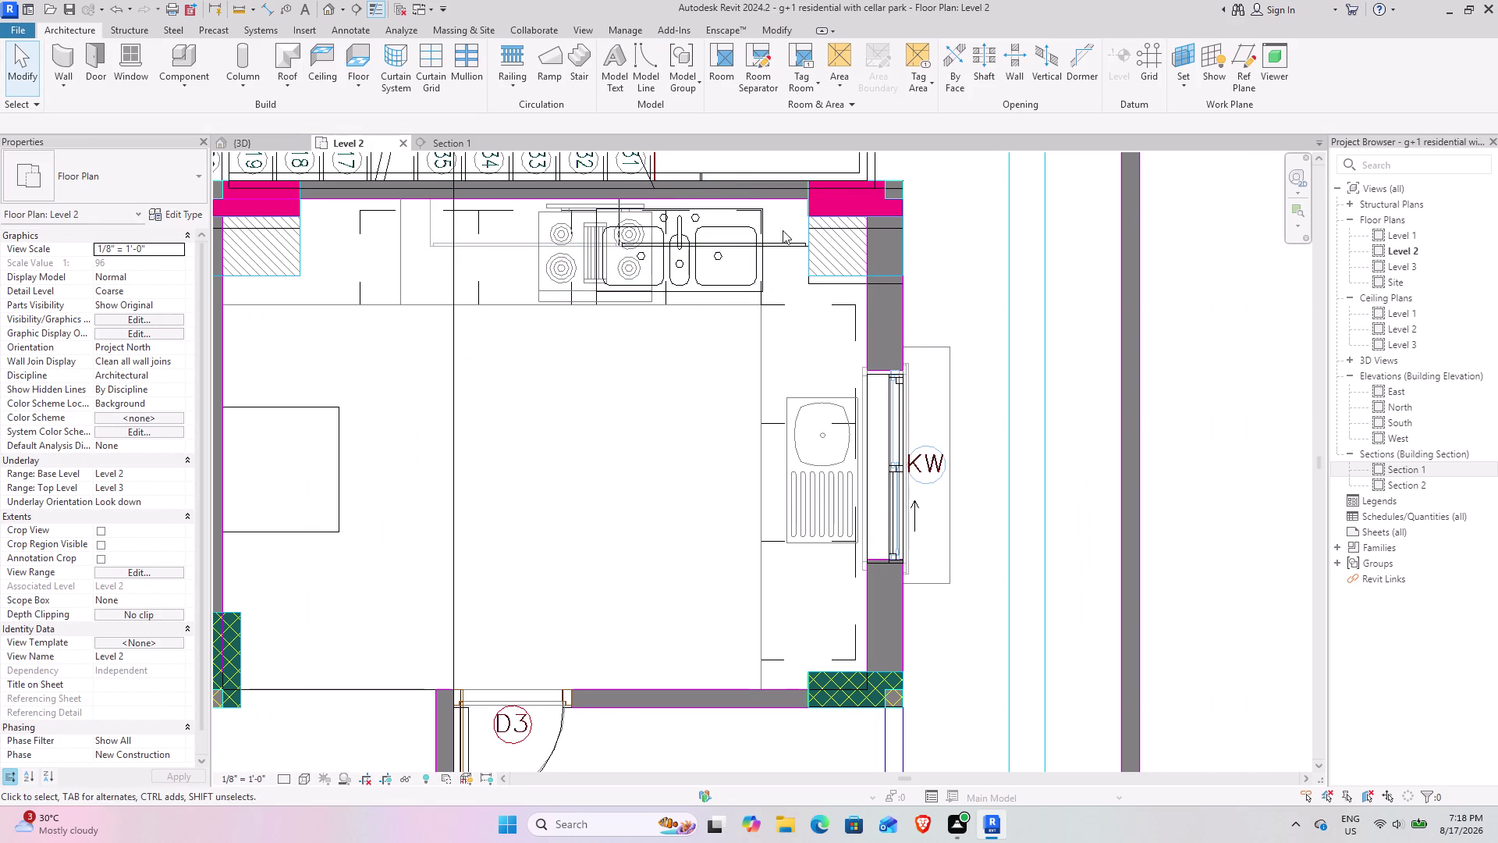
Select the upper cabinet, use CS to create a similar one, and rotate it.
click(777, 242)
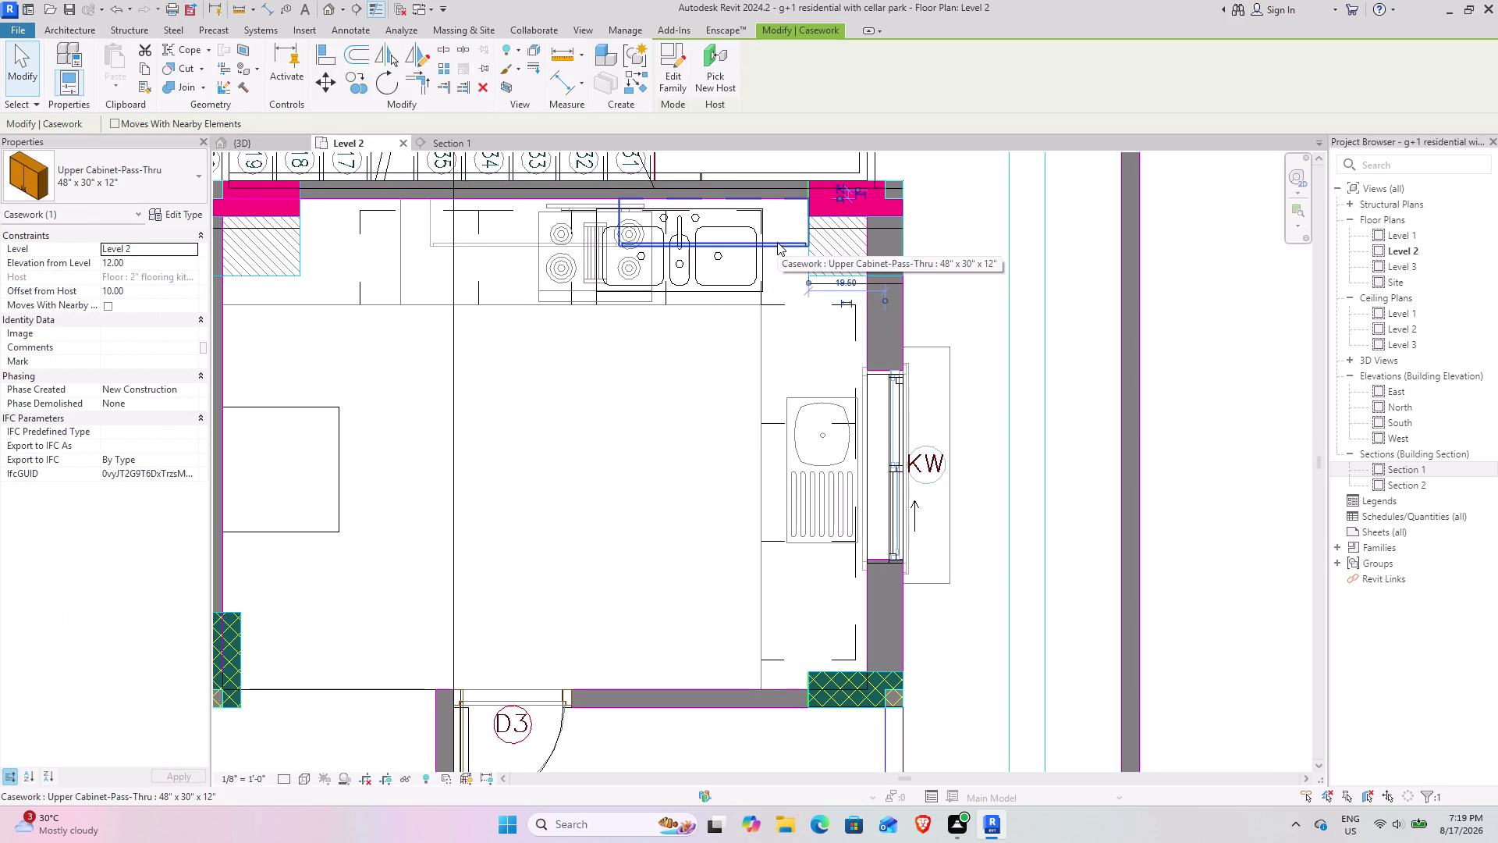
text(cs)
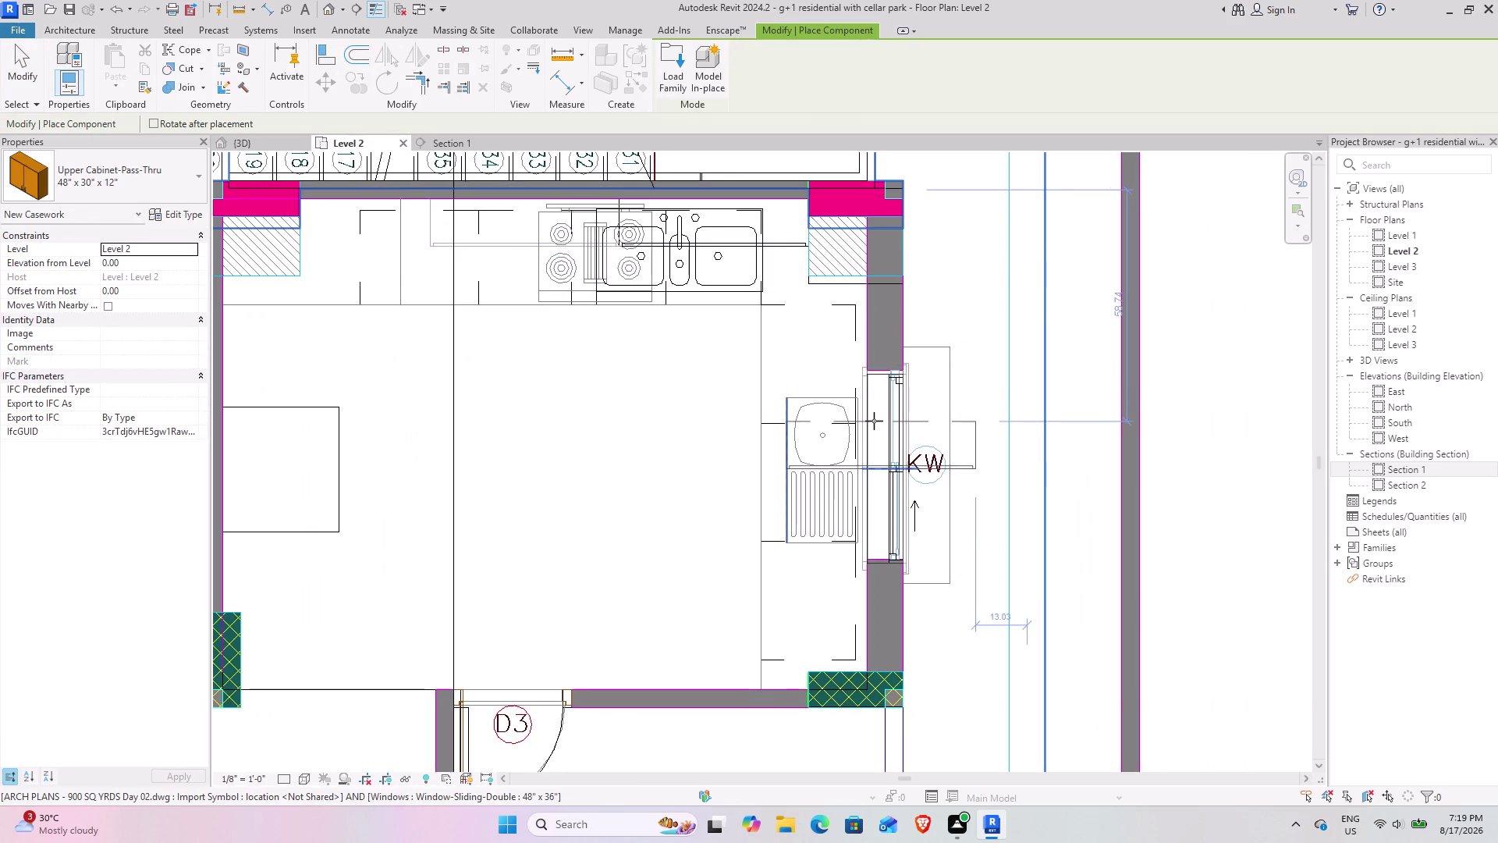
key(space)
key(space)
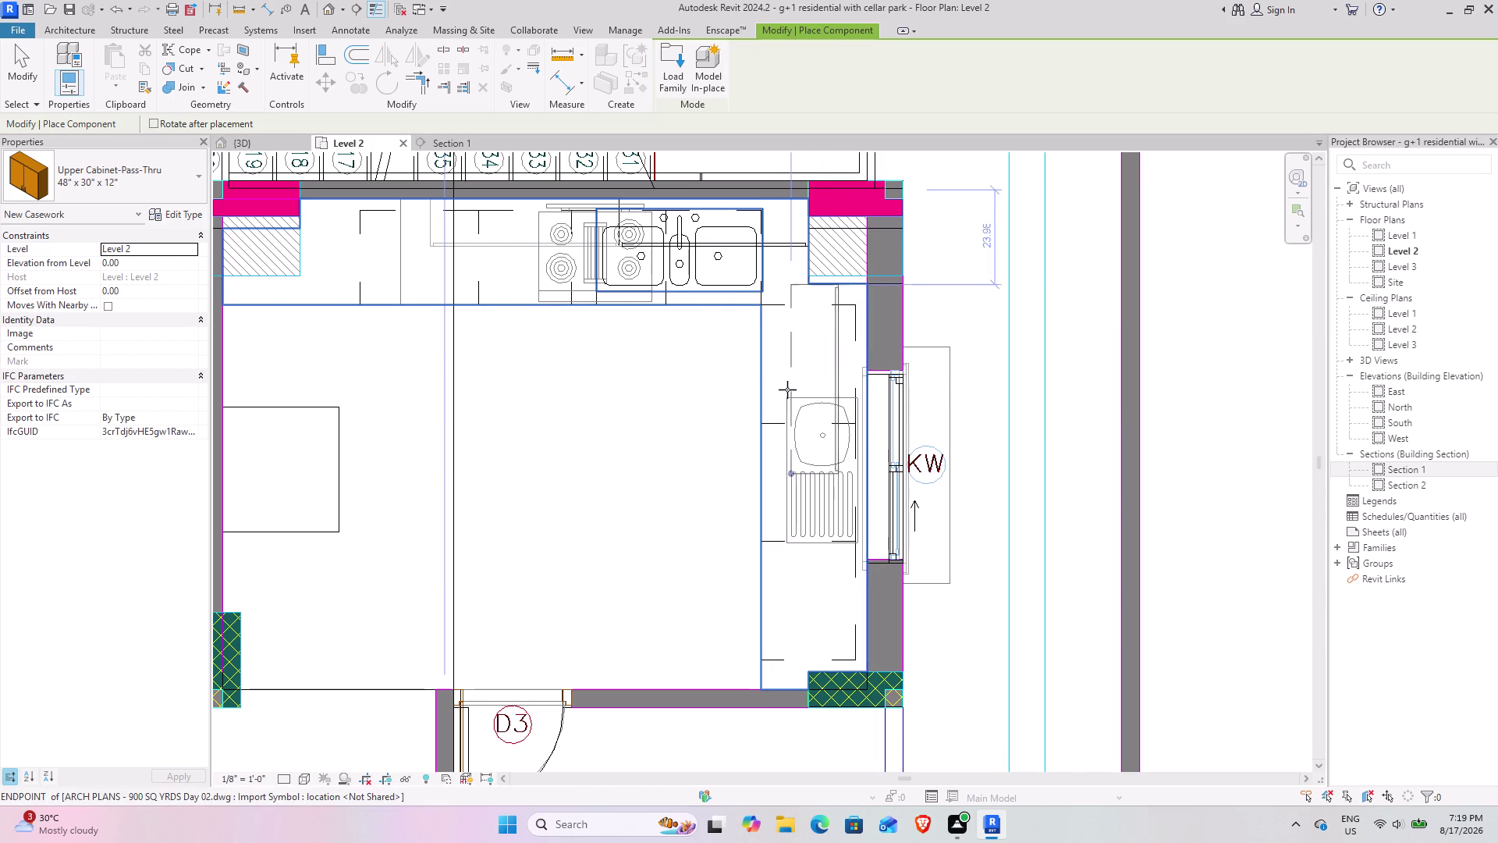
key(space)
key(space)
key(space)
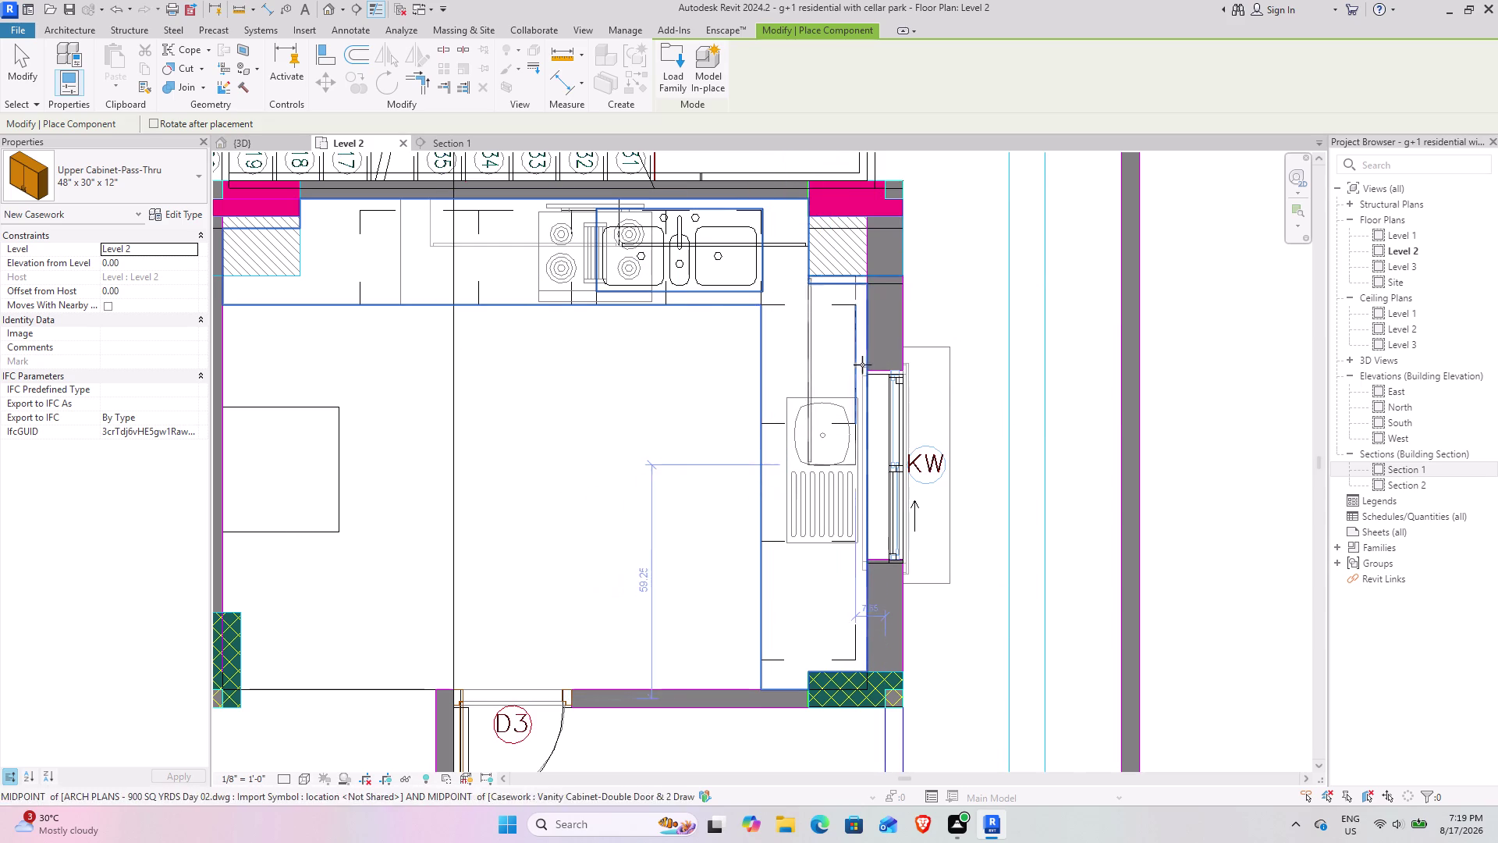
scroll(up, 3)
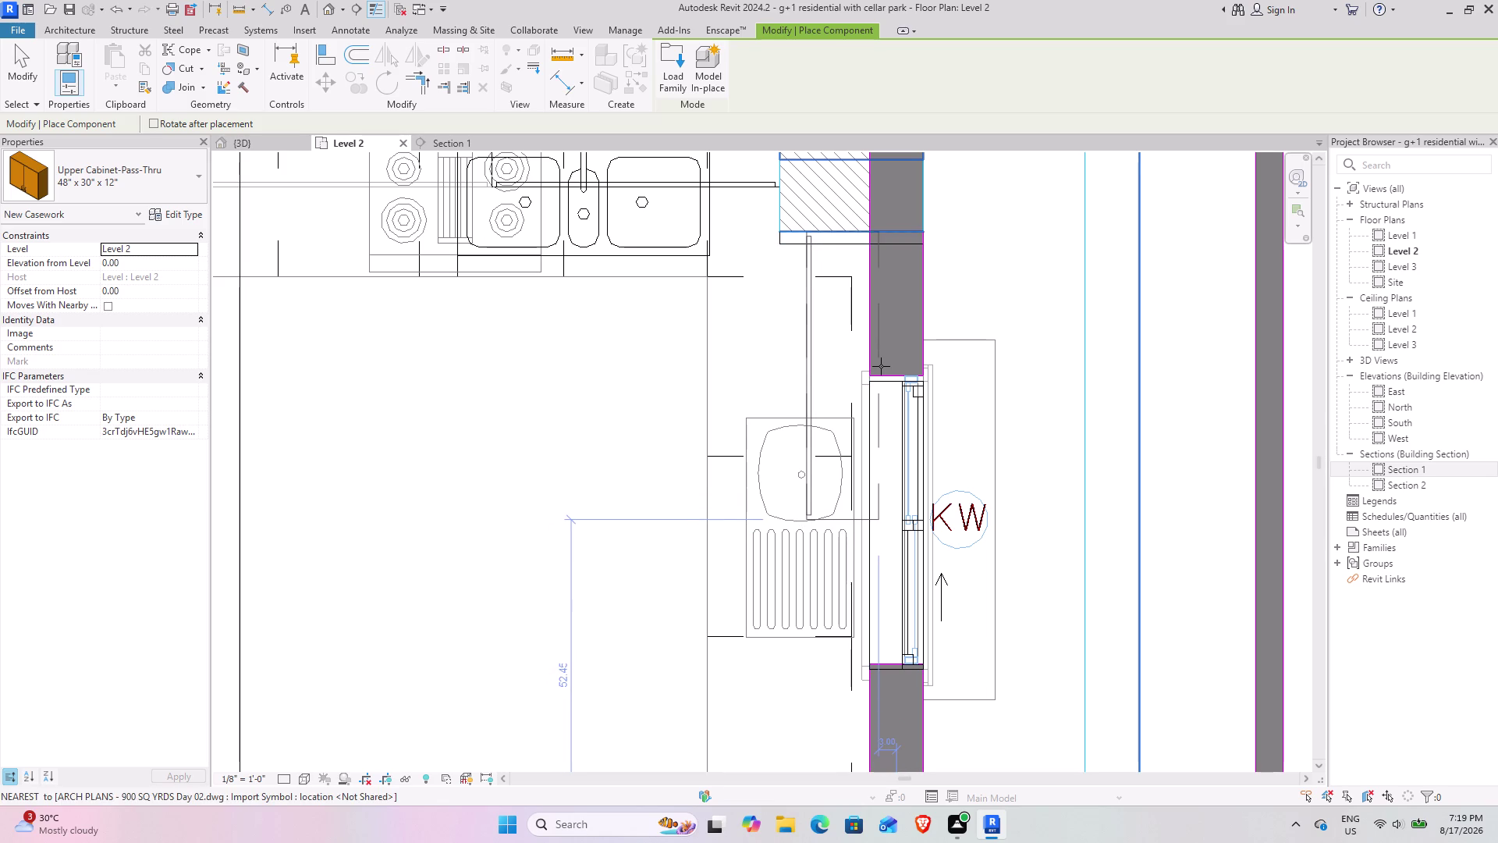
Place the 48x30x12 pass-thru cabinet by the wall corner and view it in 3D.
click(877, 363)
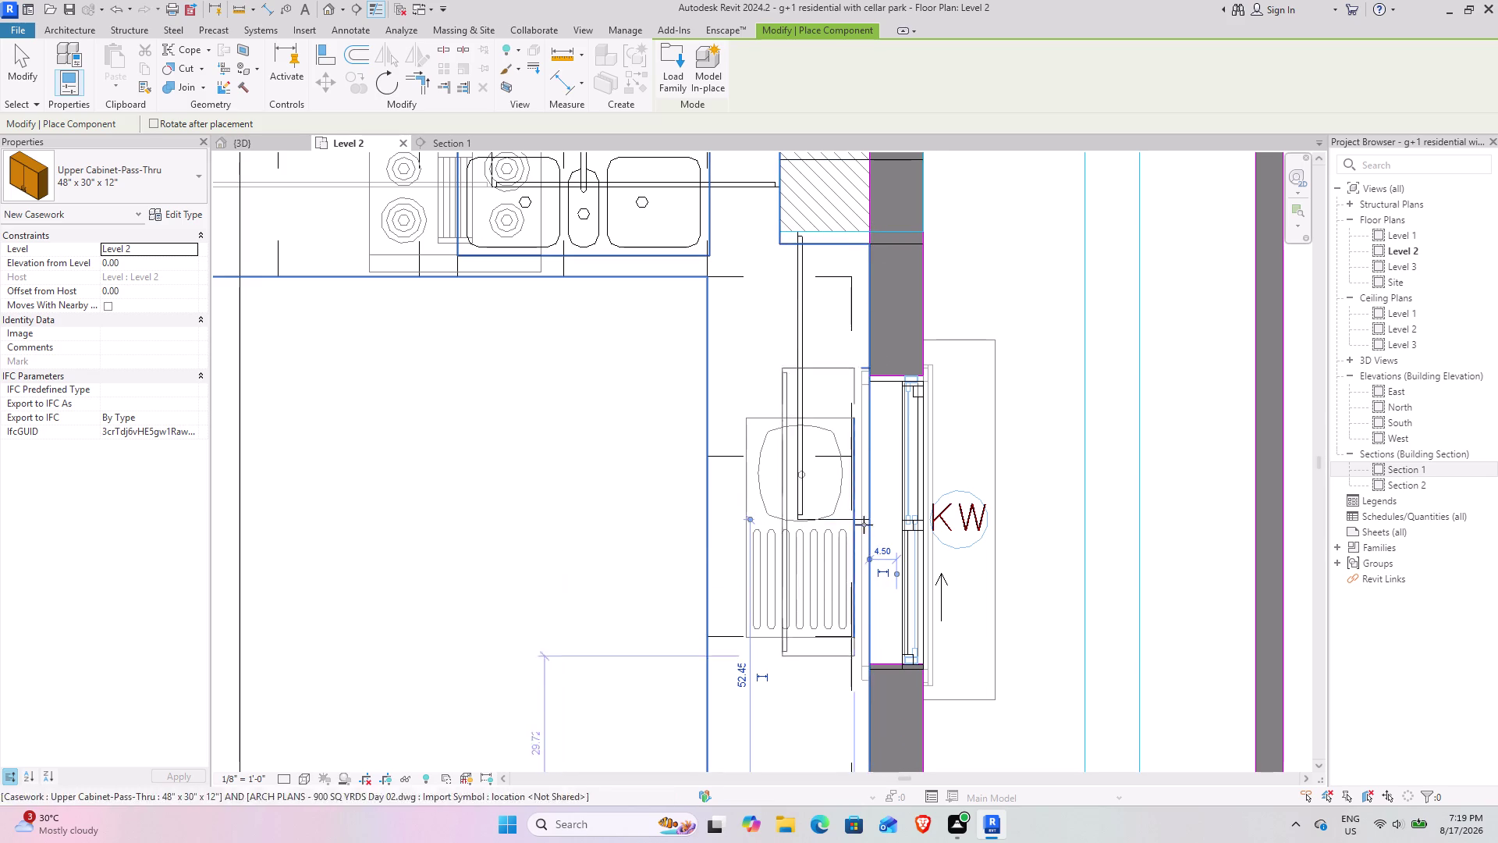
middle_drag(860, 548, 853, 286)
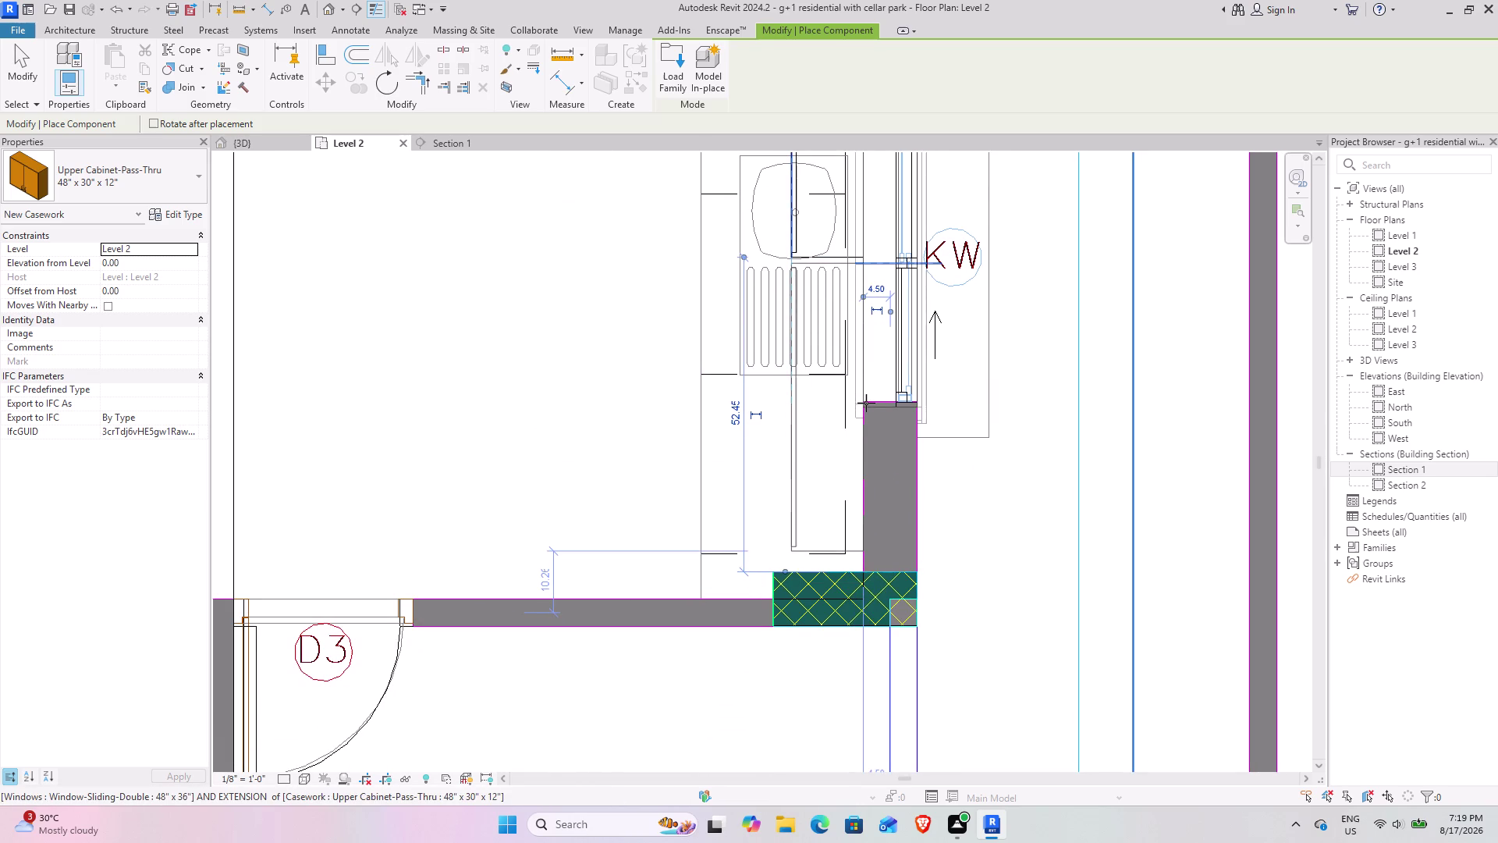
click(867, 392)
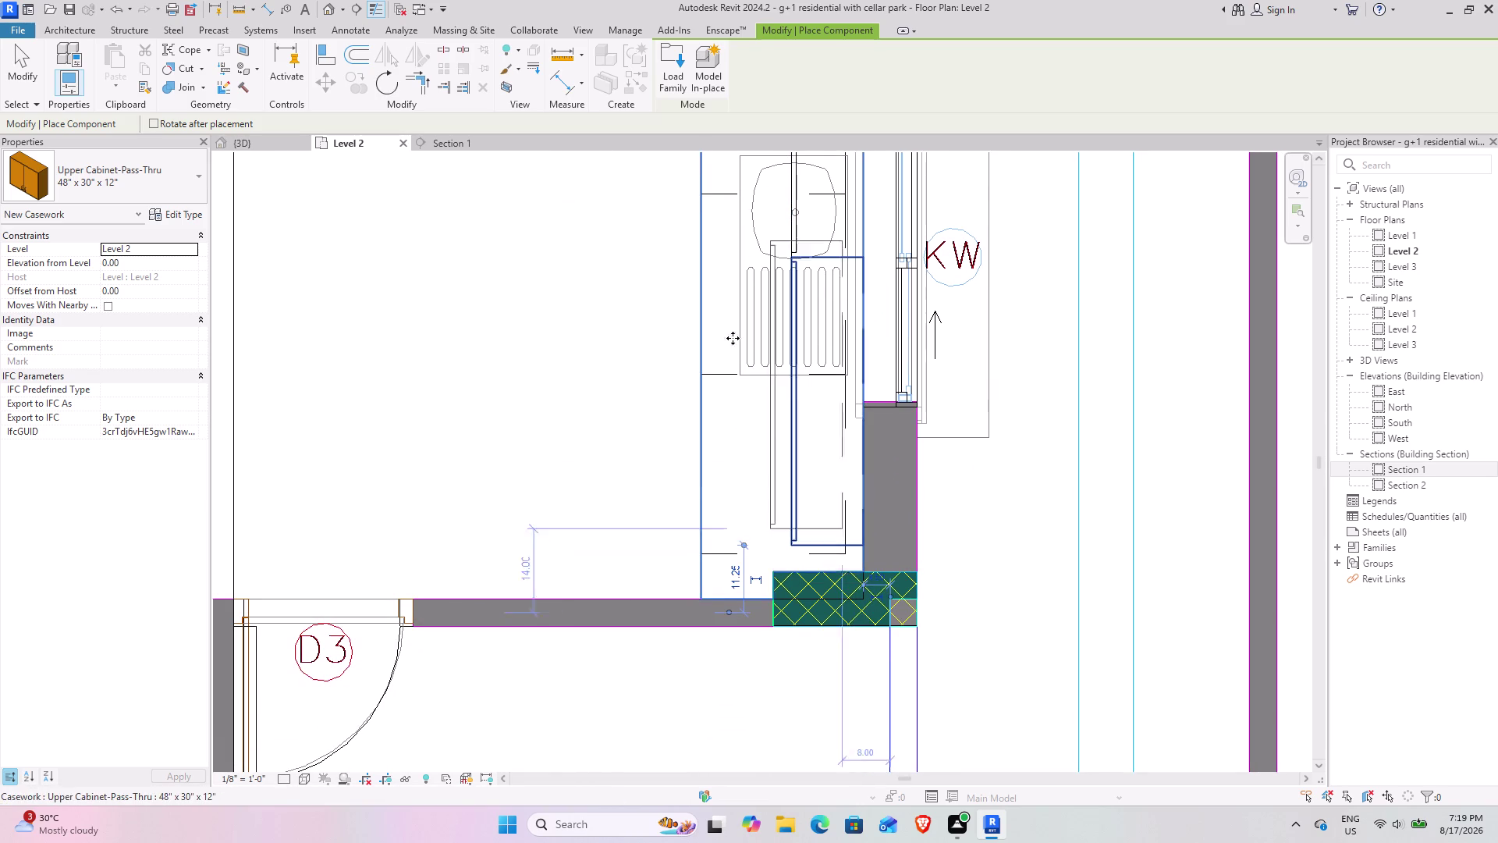
click(29, 78)
click(295, 140)
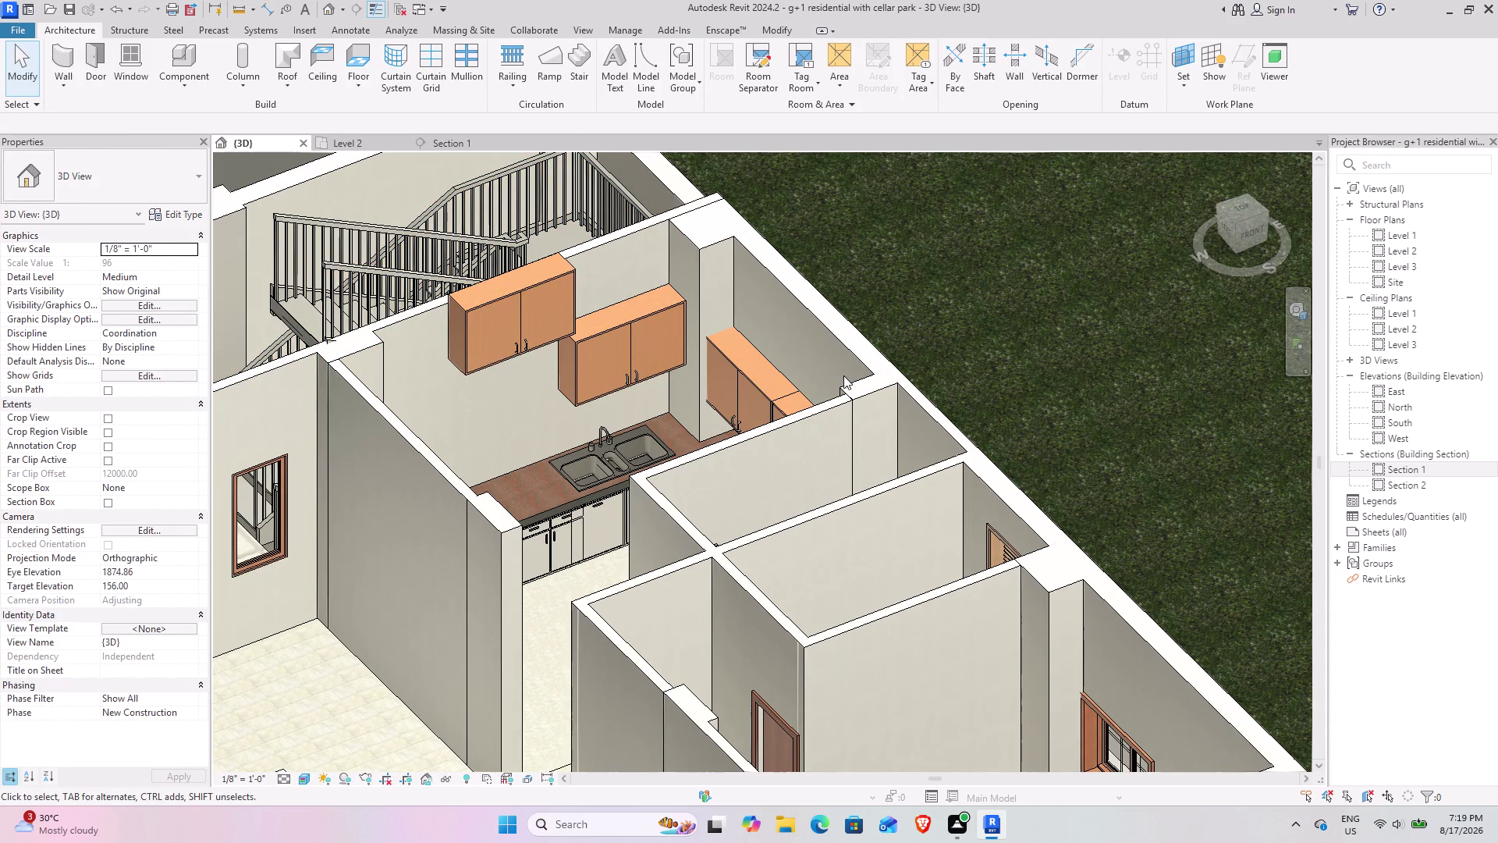
Select every pass-through upper cabinet with SA and set Elevation from Level to 1'.
middle_drag(862, 377, 976, 294)
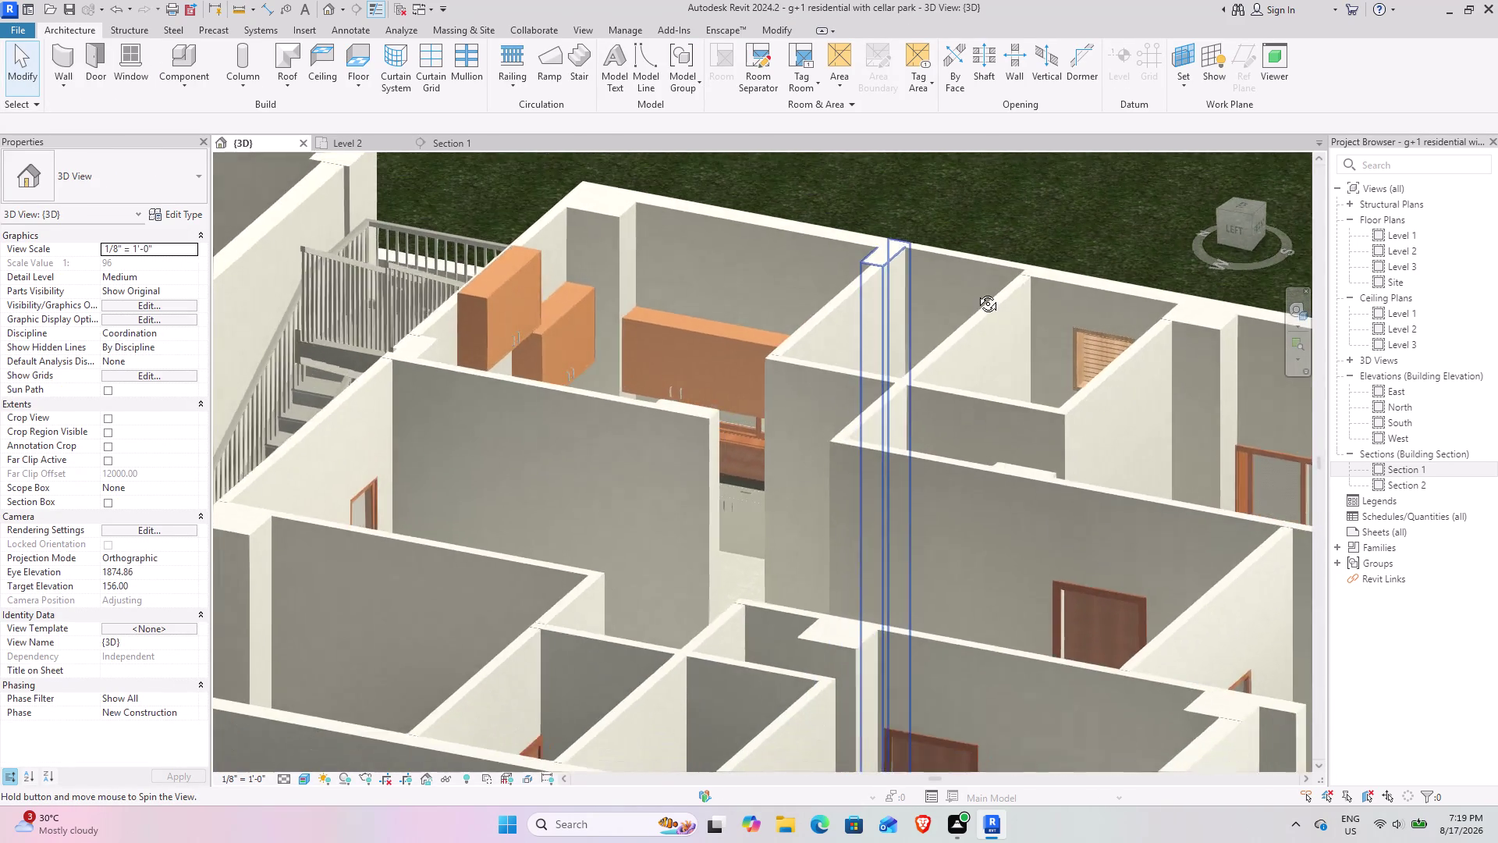
middle_drag(977, 293, 970, 398)
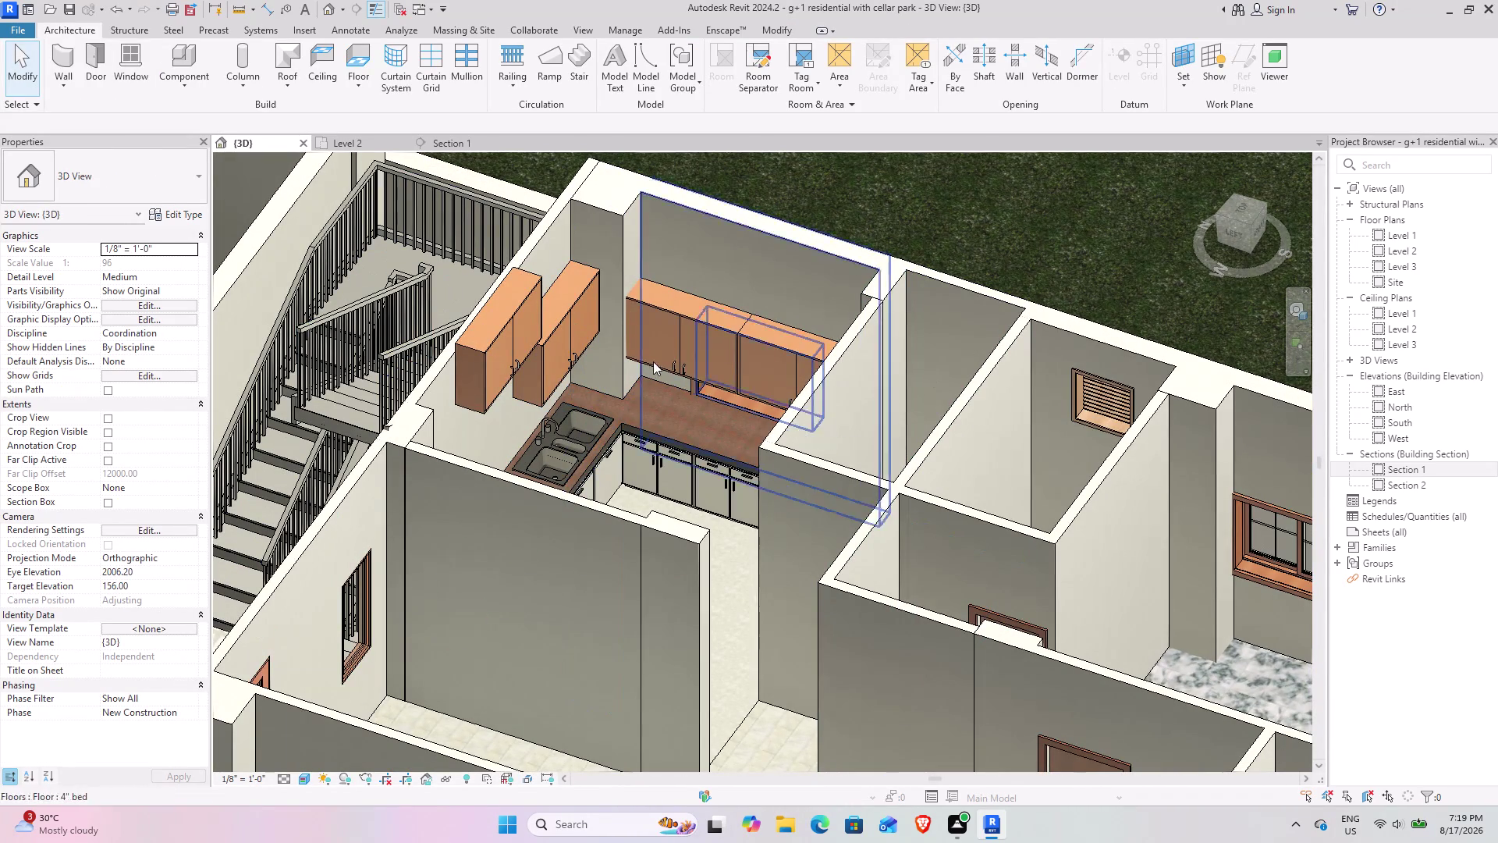
key(Escape)
click(709, 327)
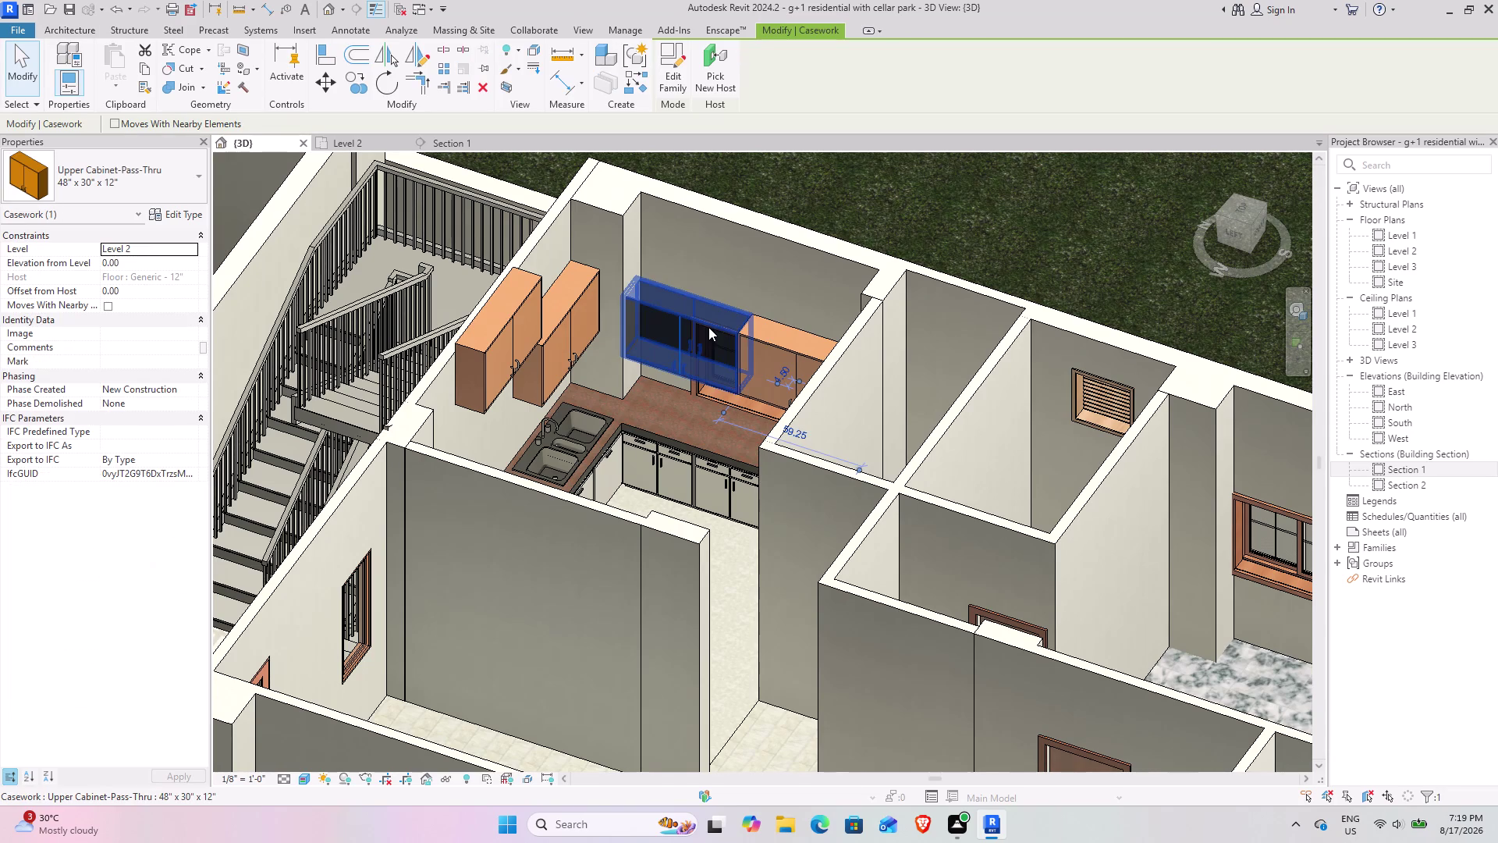
text(sa)
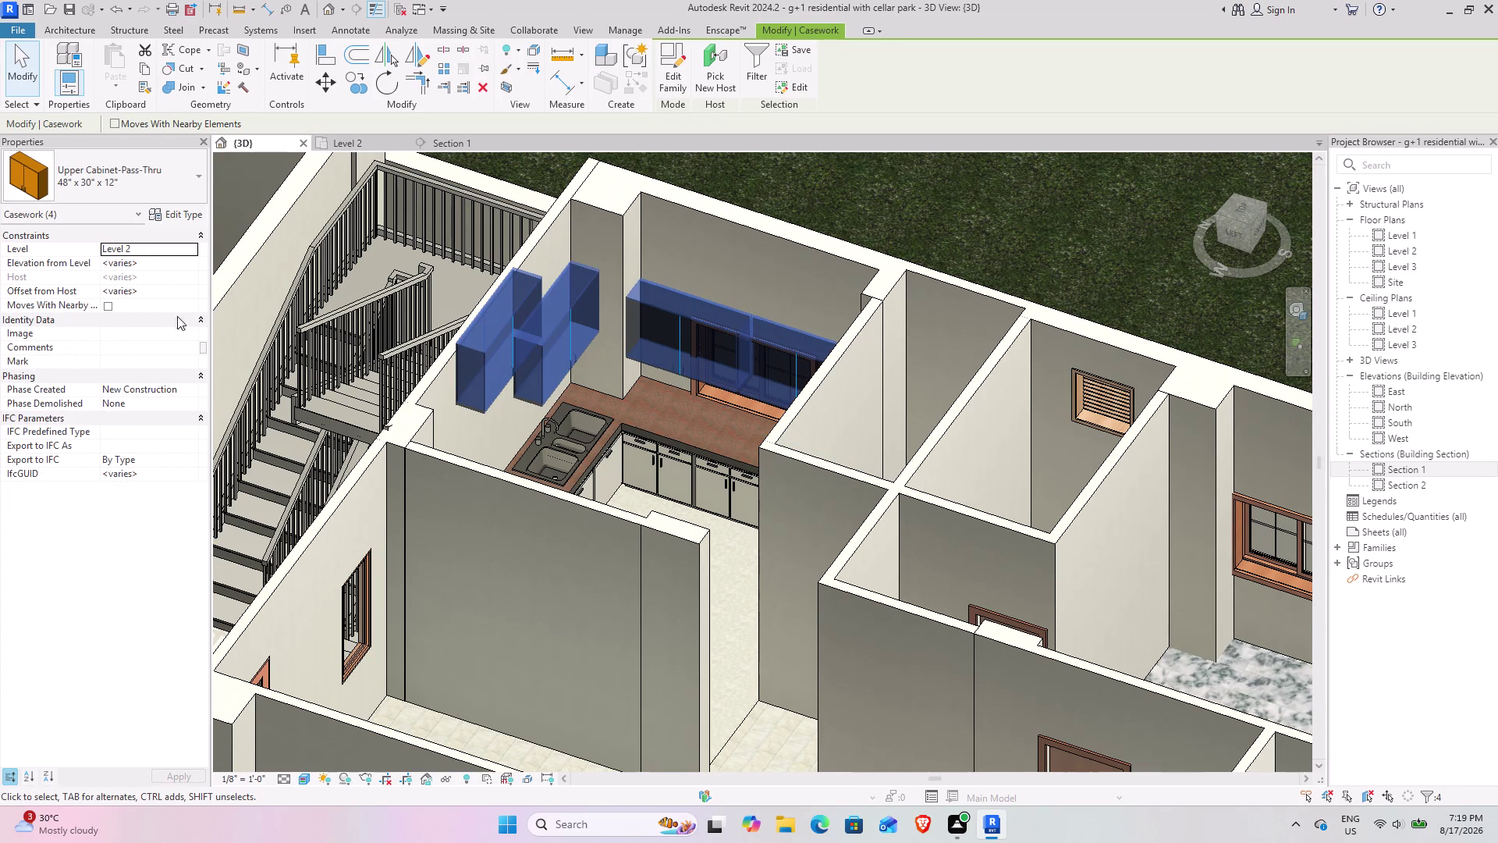
click(159, 266)
text(1)
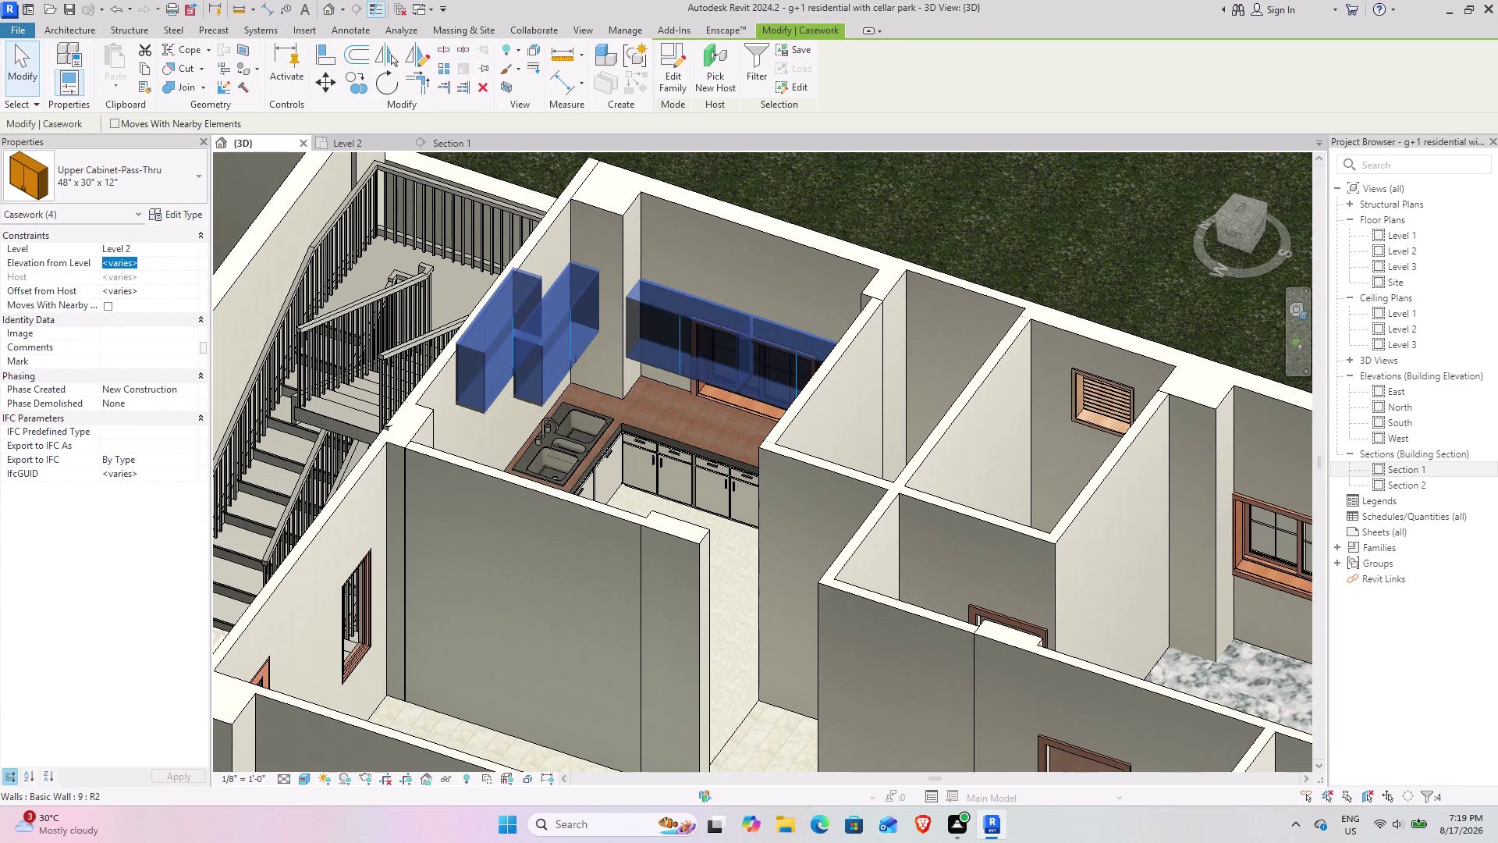
text(')
key(Return)
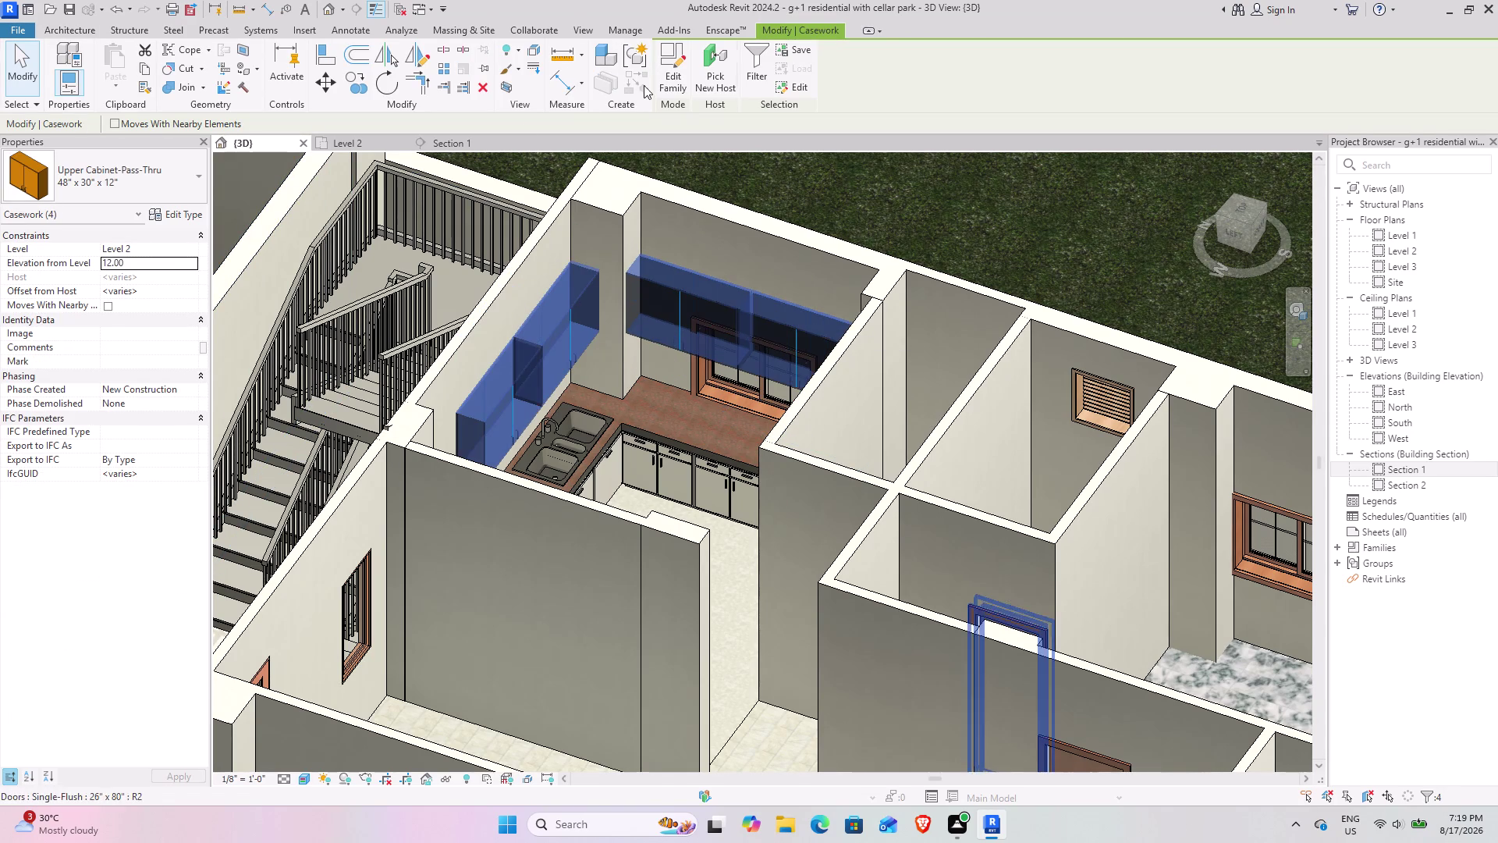
click(1041, 196)
middle_drag(776, 424, 831, 362)
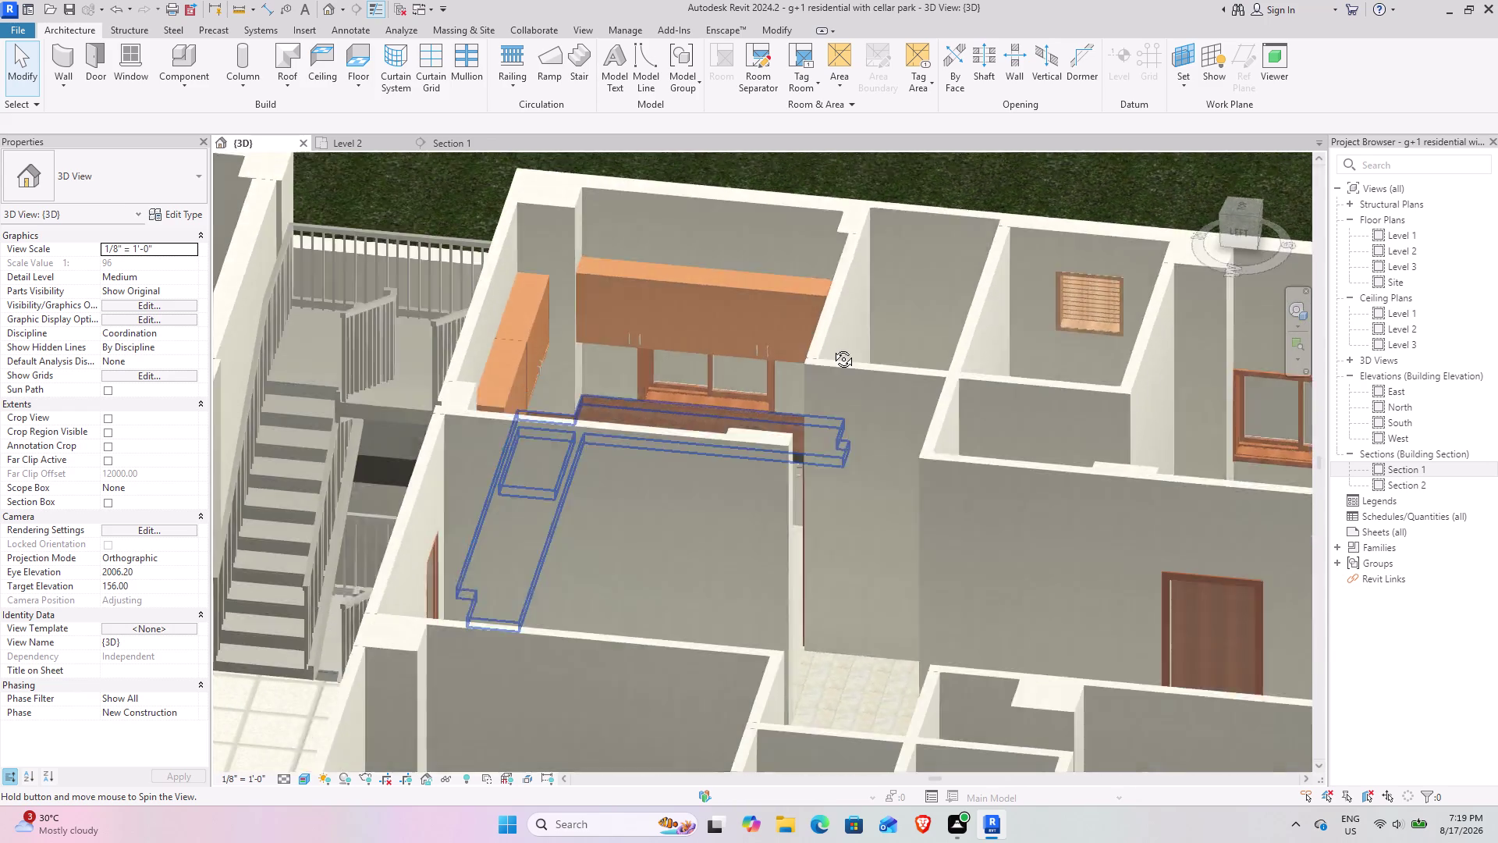
Orbit the 3D model to view the house and kitchen walls from outside.
middle_drag(832, 362, 388, 234)
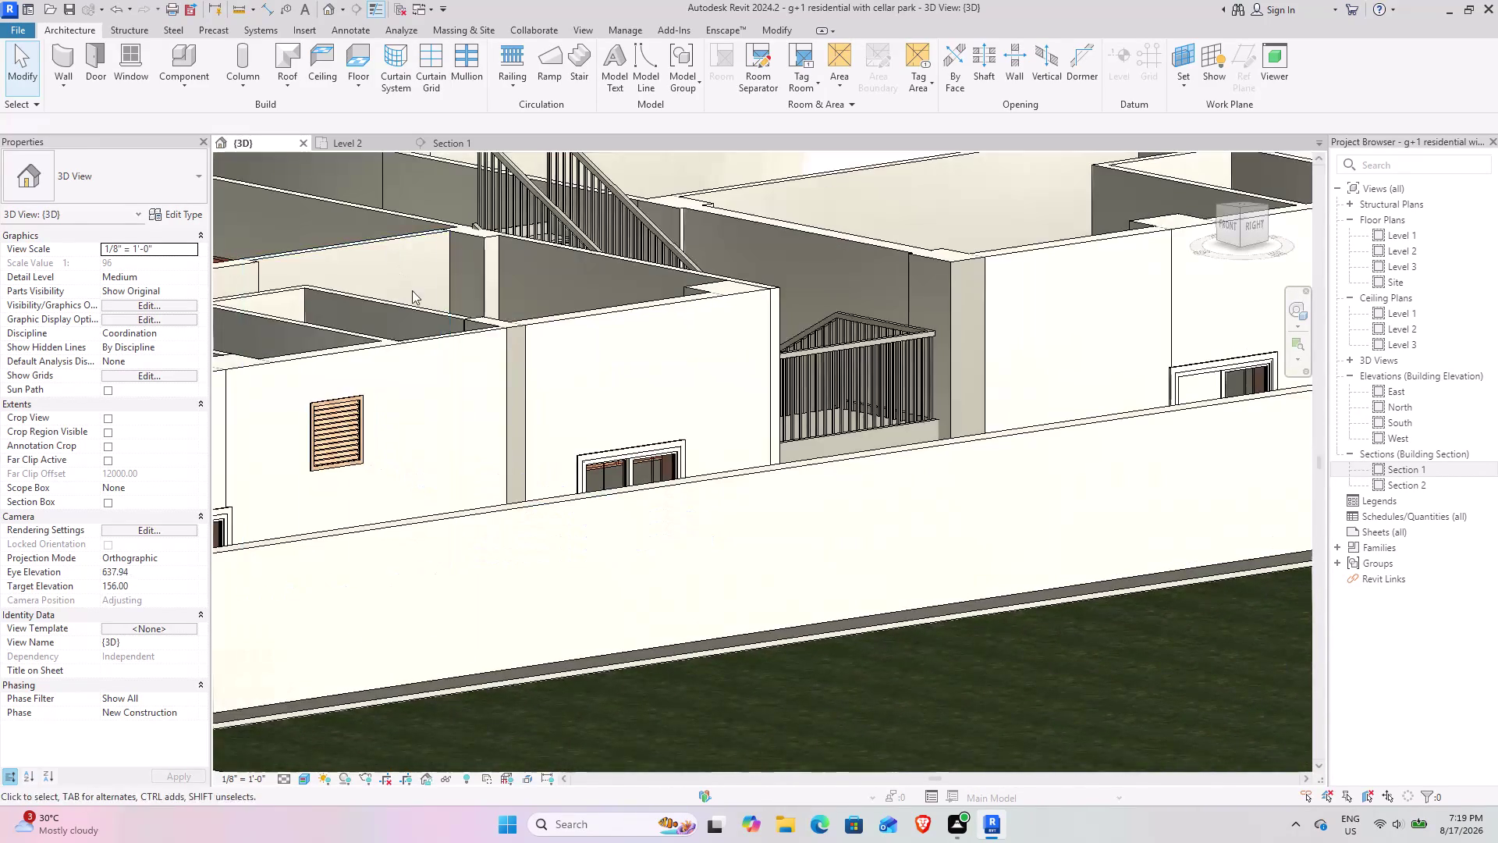
middle_drag(505, 368, 984, 416)
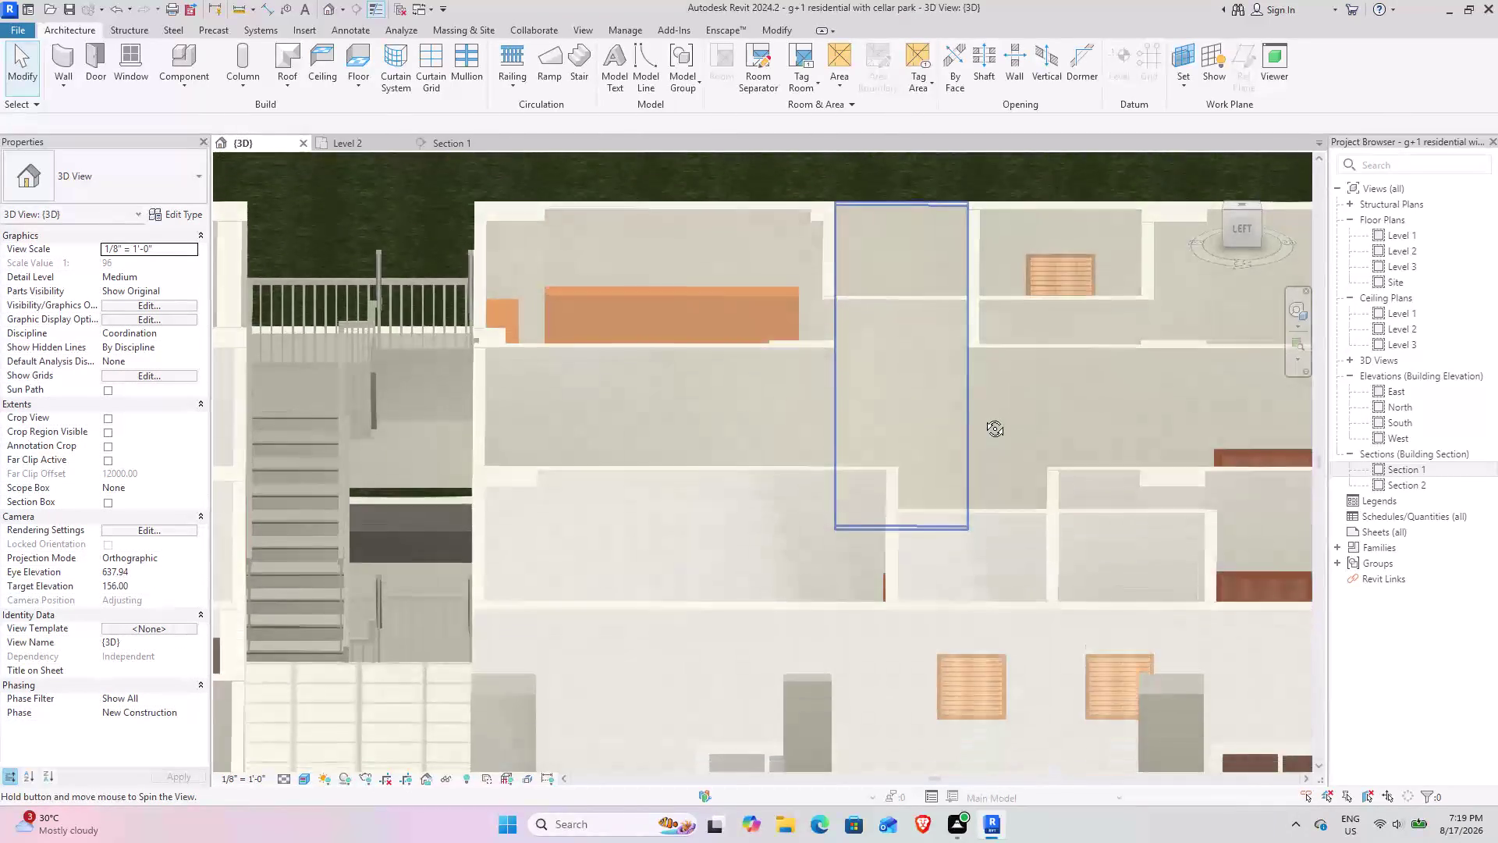
middle_drag(983, 417, 912, 542)
middle_drag(814, 516, 832, 499)
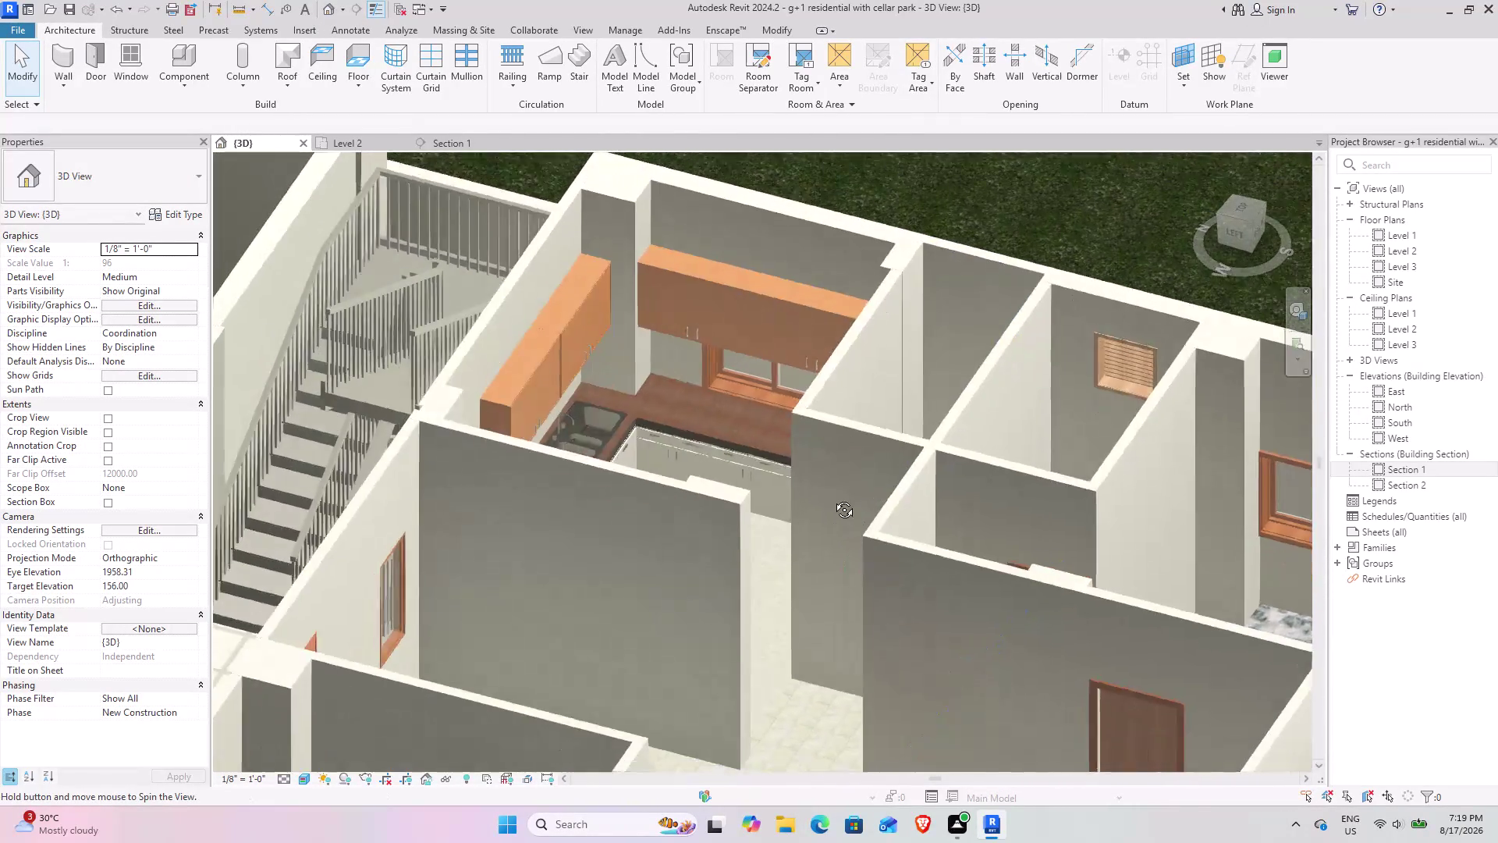
middle_drag(832, 499, 512, 449)
middle_drag(622, 570, 500, 492)
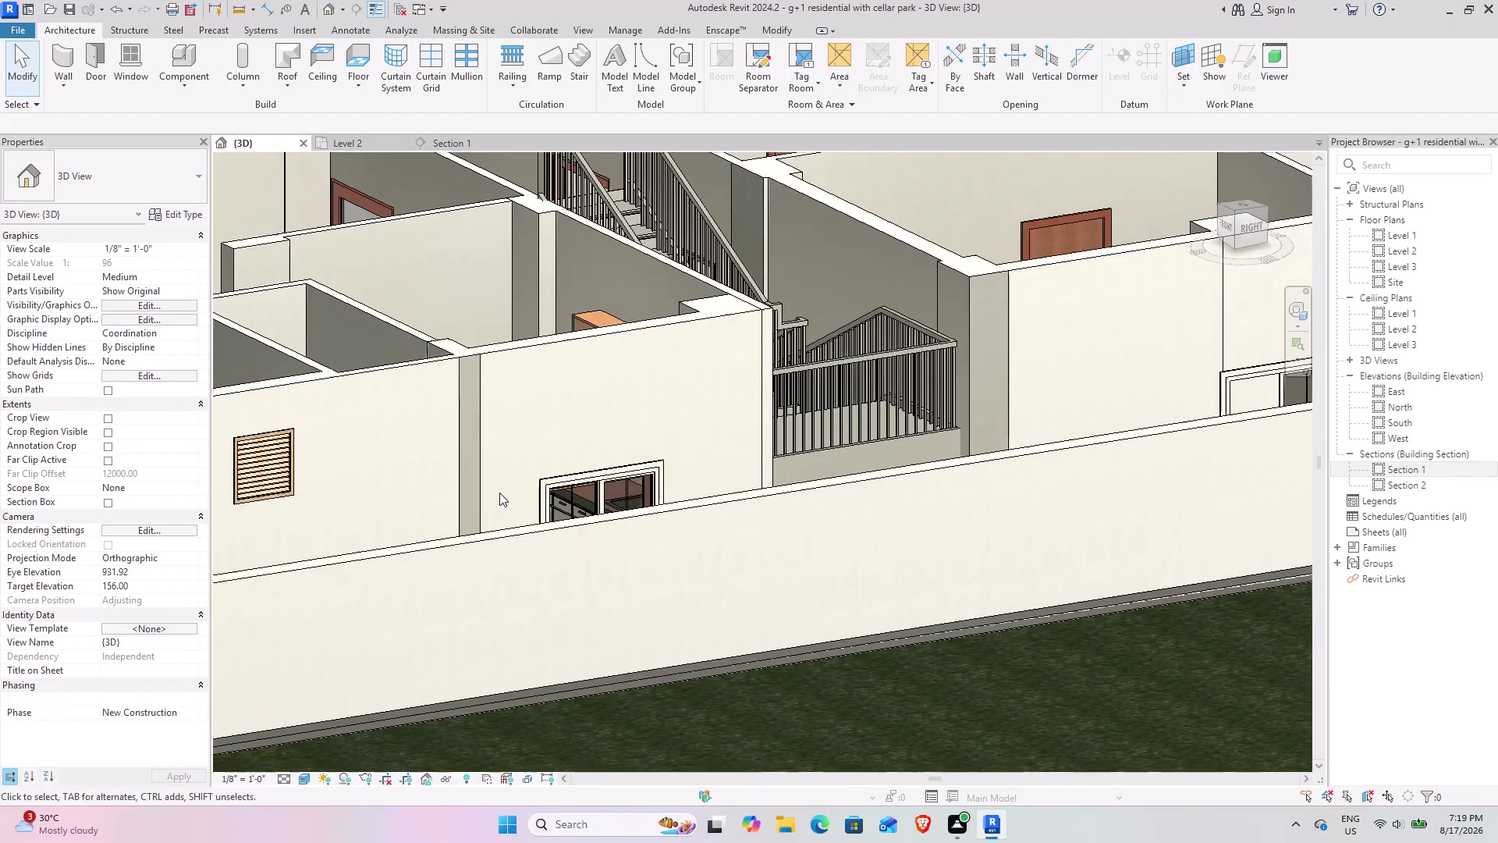
Orbit into the kitchen to inspect cabinets and countertop, then open Section 1.
middle_drag(499, 492, 469, 552)
middle_drag(494, 523, 457, 388)
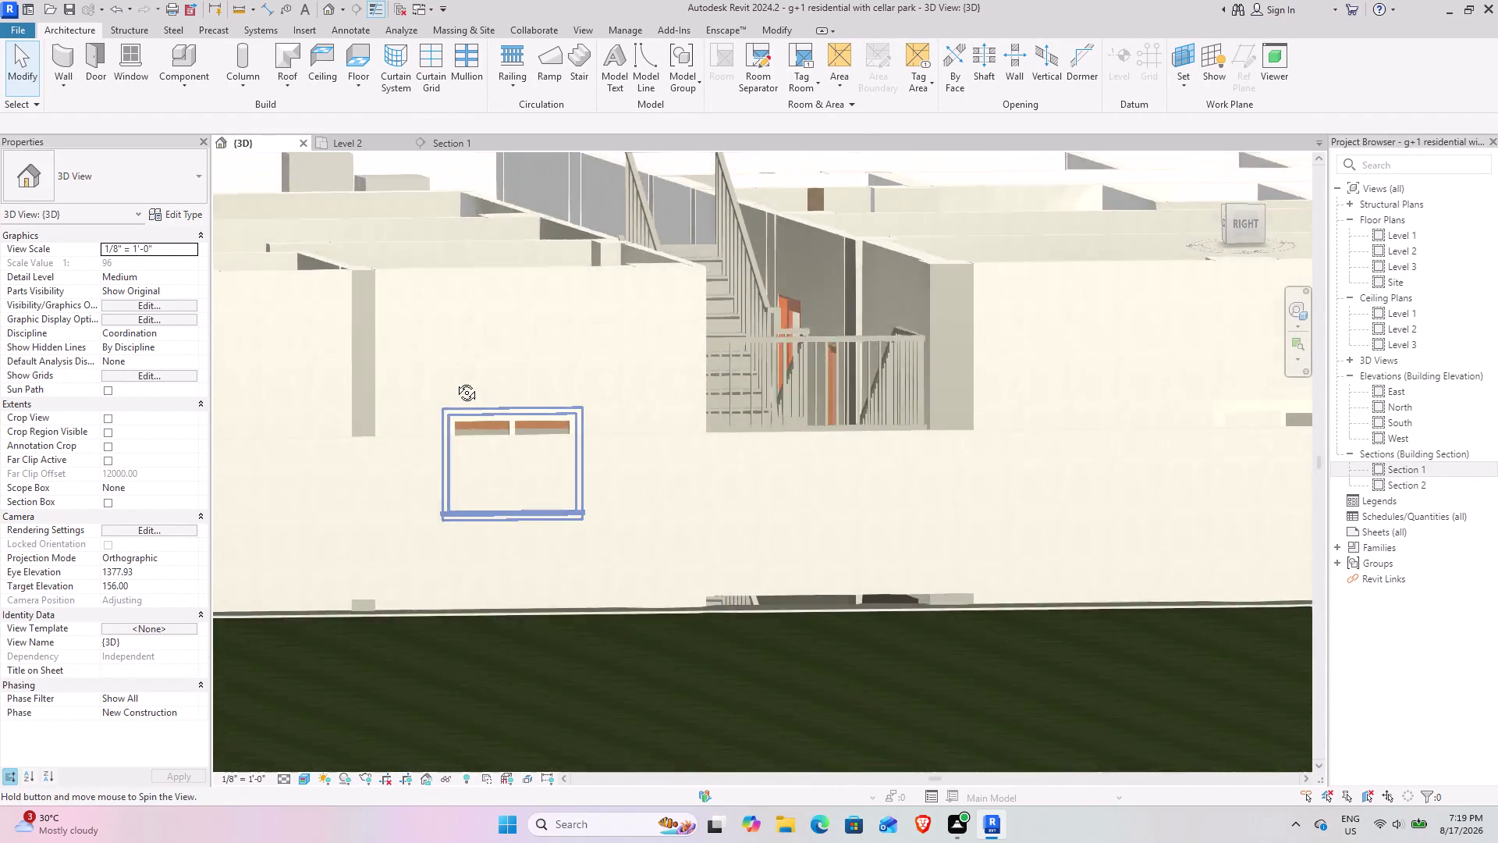
middle_drag(458, 389, 1061, 605)
middle_drag(916, 567, 889, 469)
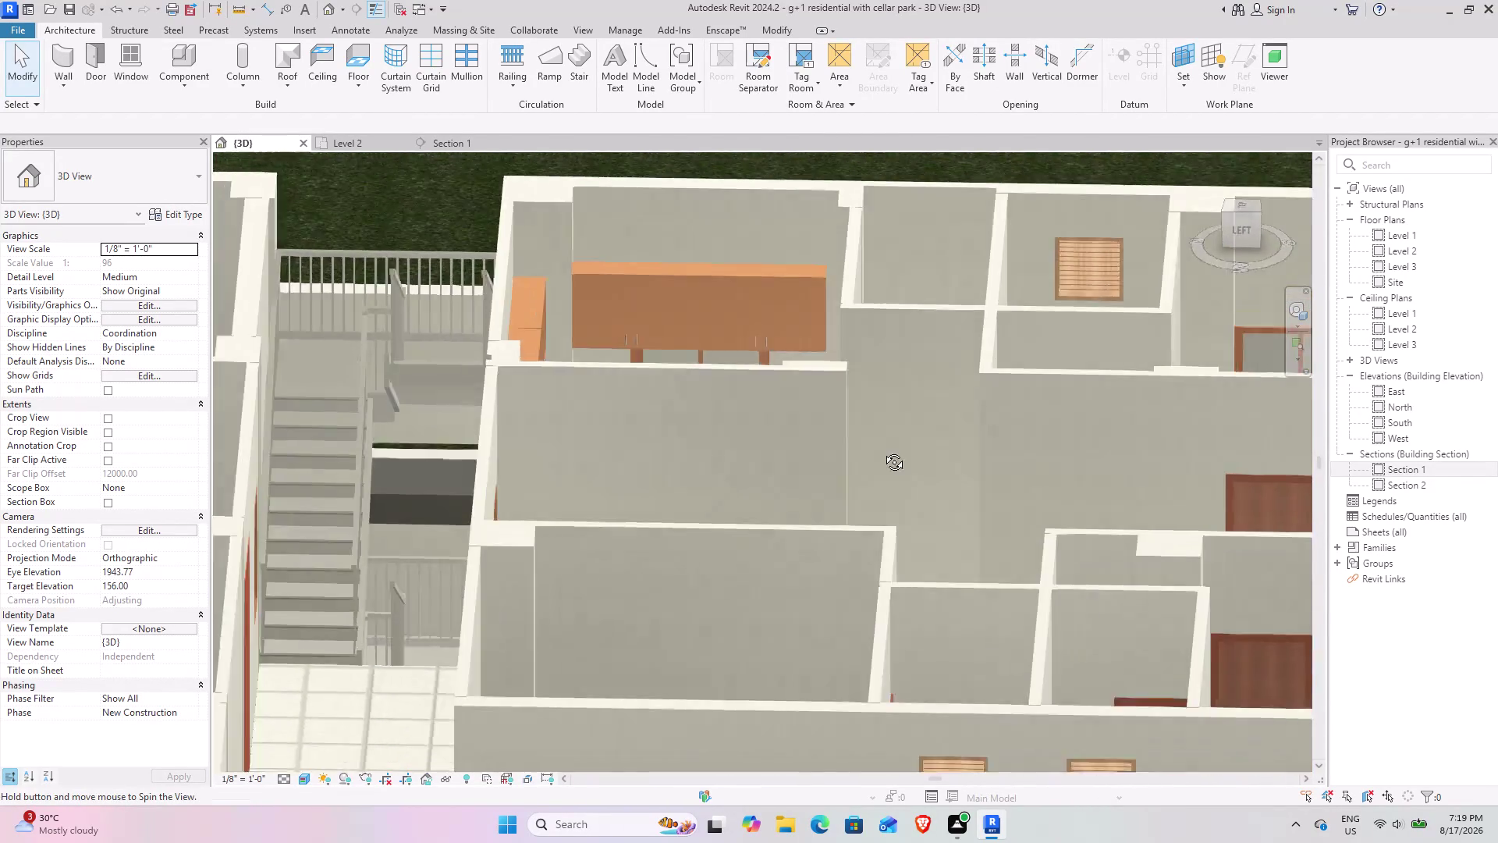
middle_drag(890, 469, 878, 584)
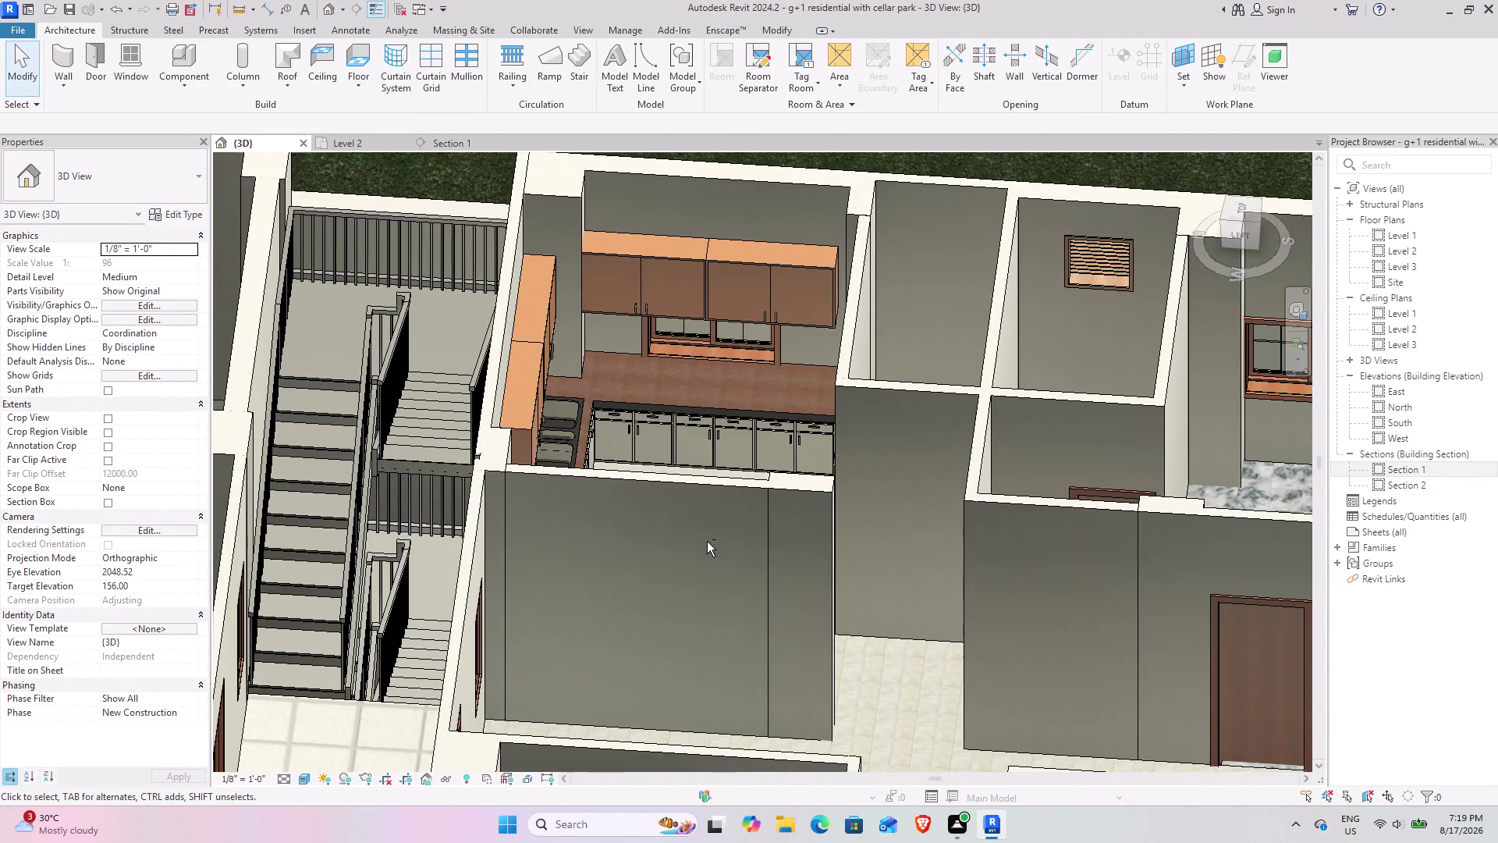
middle_drag(707, 541, 690, 492)
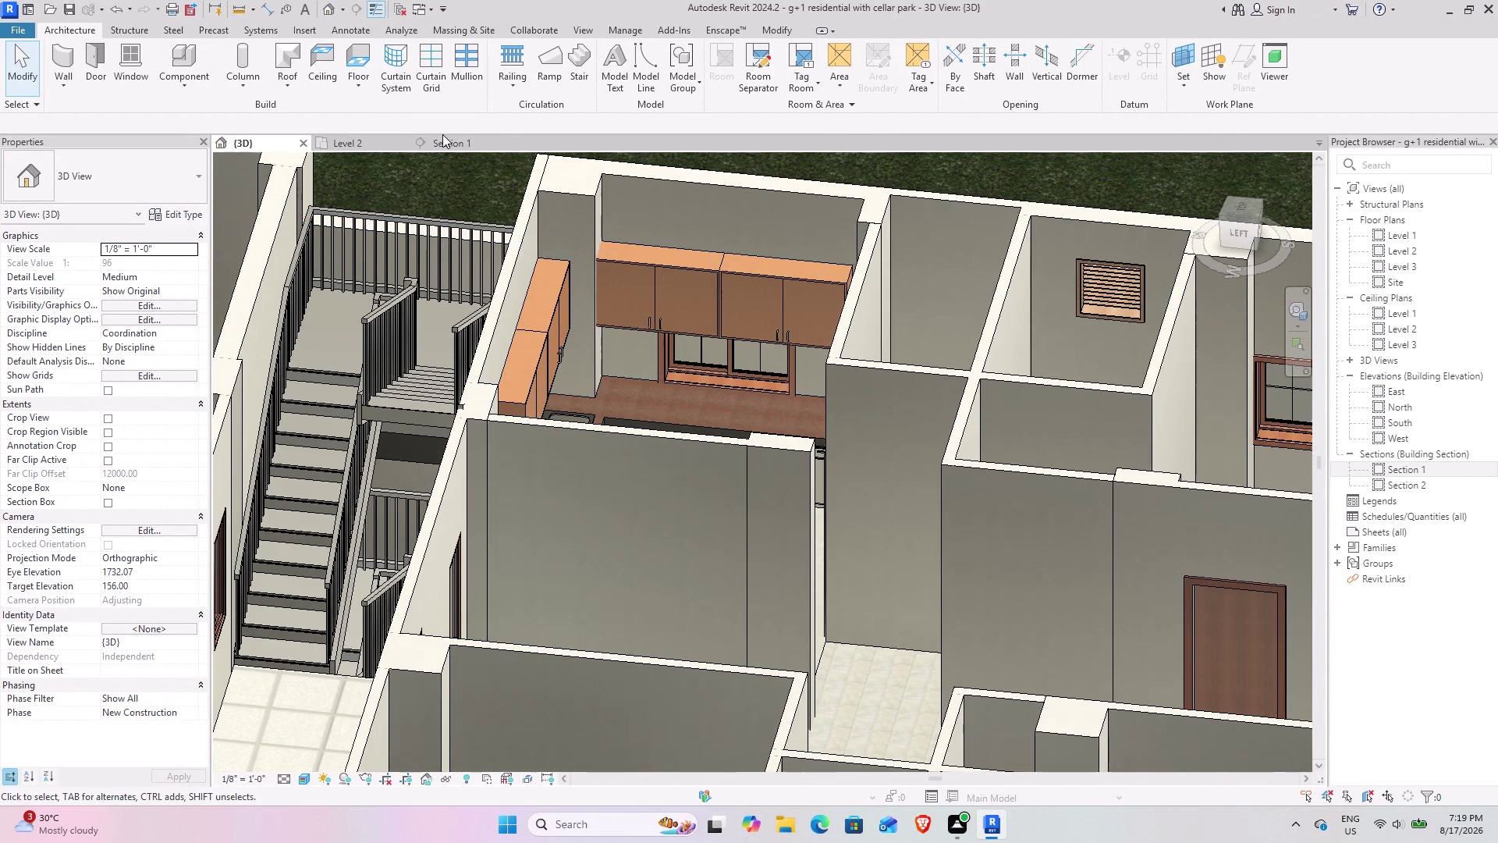
click(444, 139)
Switch Section 1's visual style to Realistic.
scroll(down, 3)
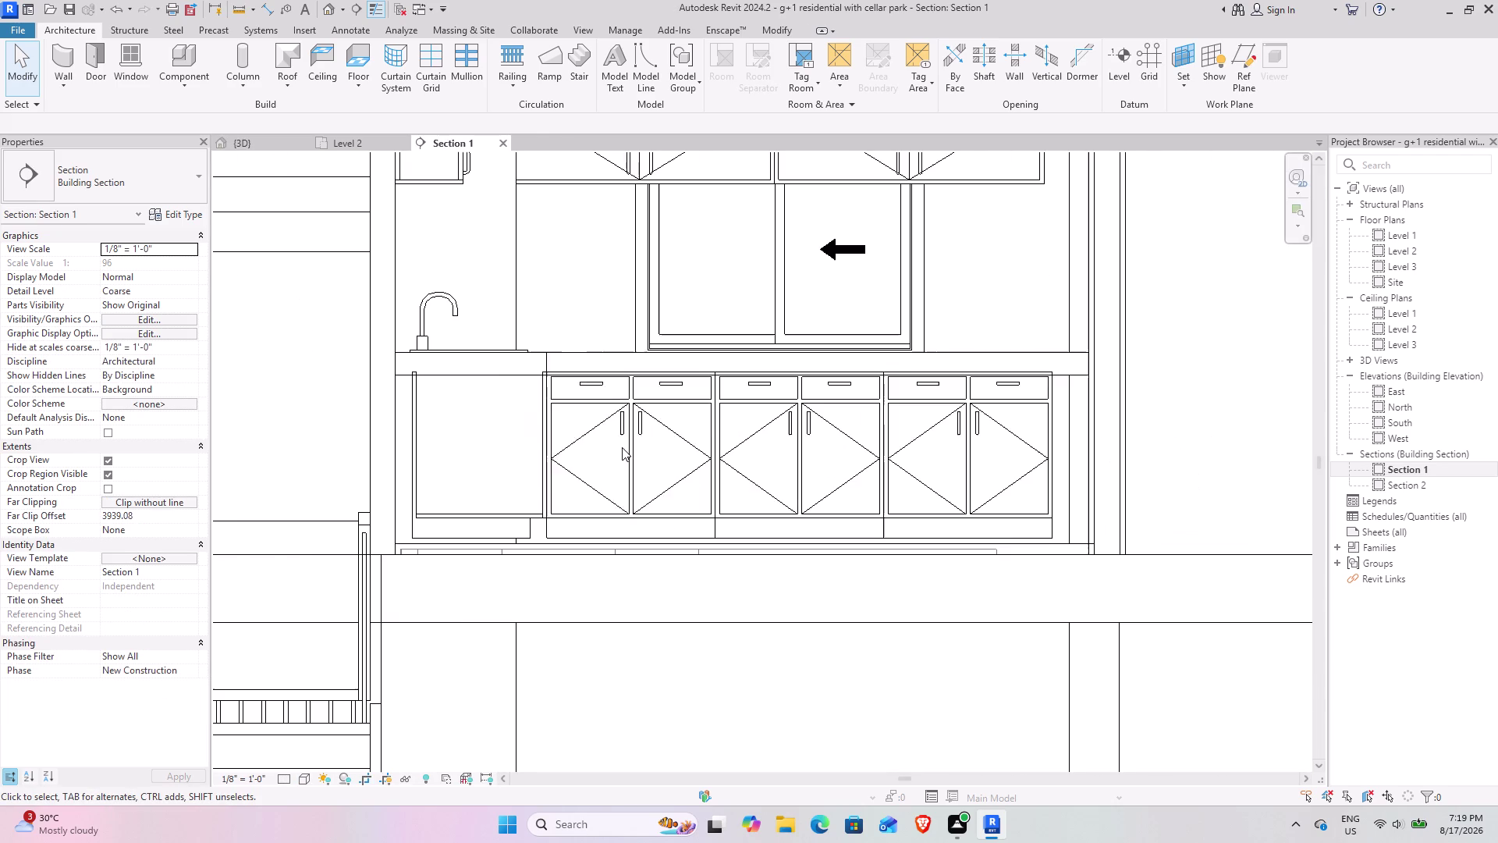
click(303, 777)
click(312, 757)
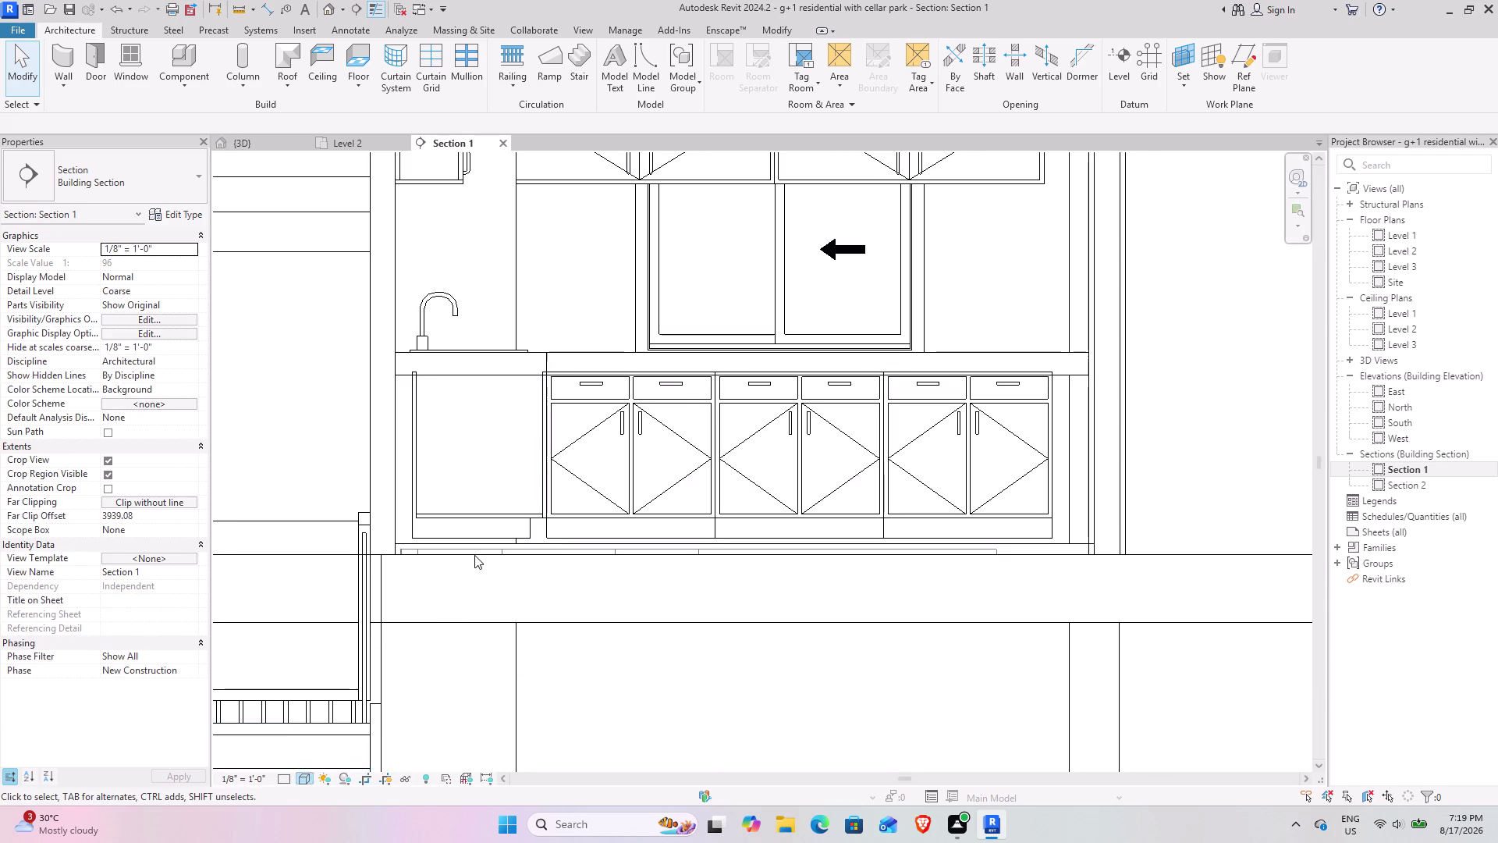
scroll(down, 3)
Pan and zoom Section 1 to frame the kitchen cabinets.
middle_drag(468, 595, 564, 554)
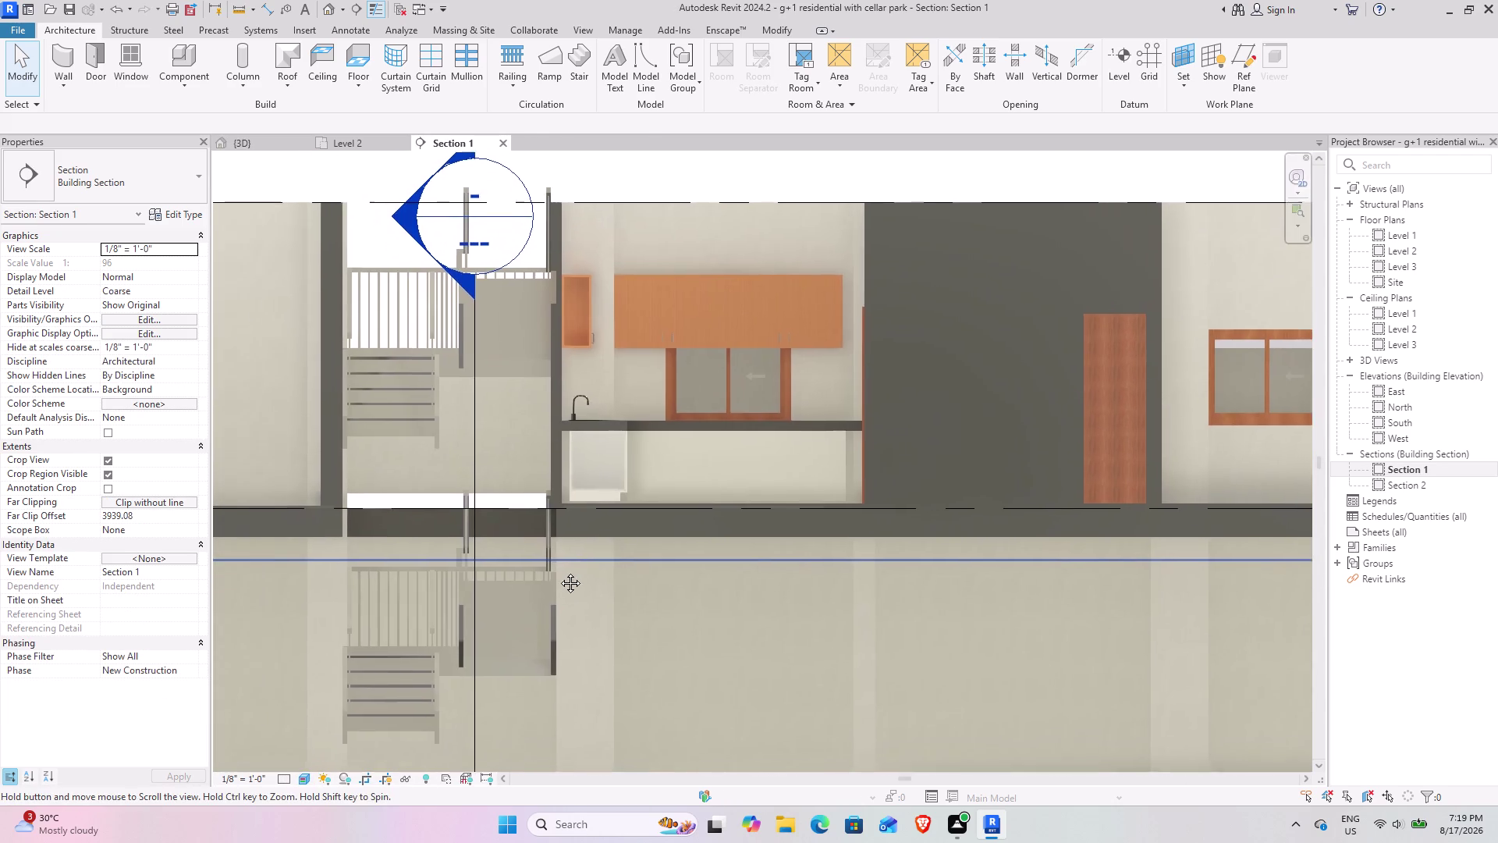
middle_drag(563, 554, 554, 597)
middle_drag(670, 598, 671, 480)
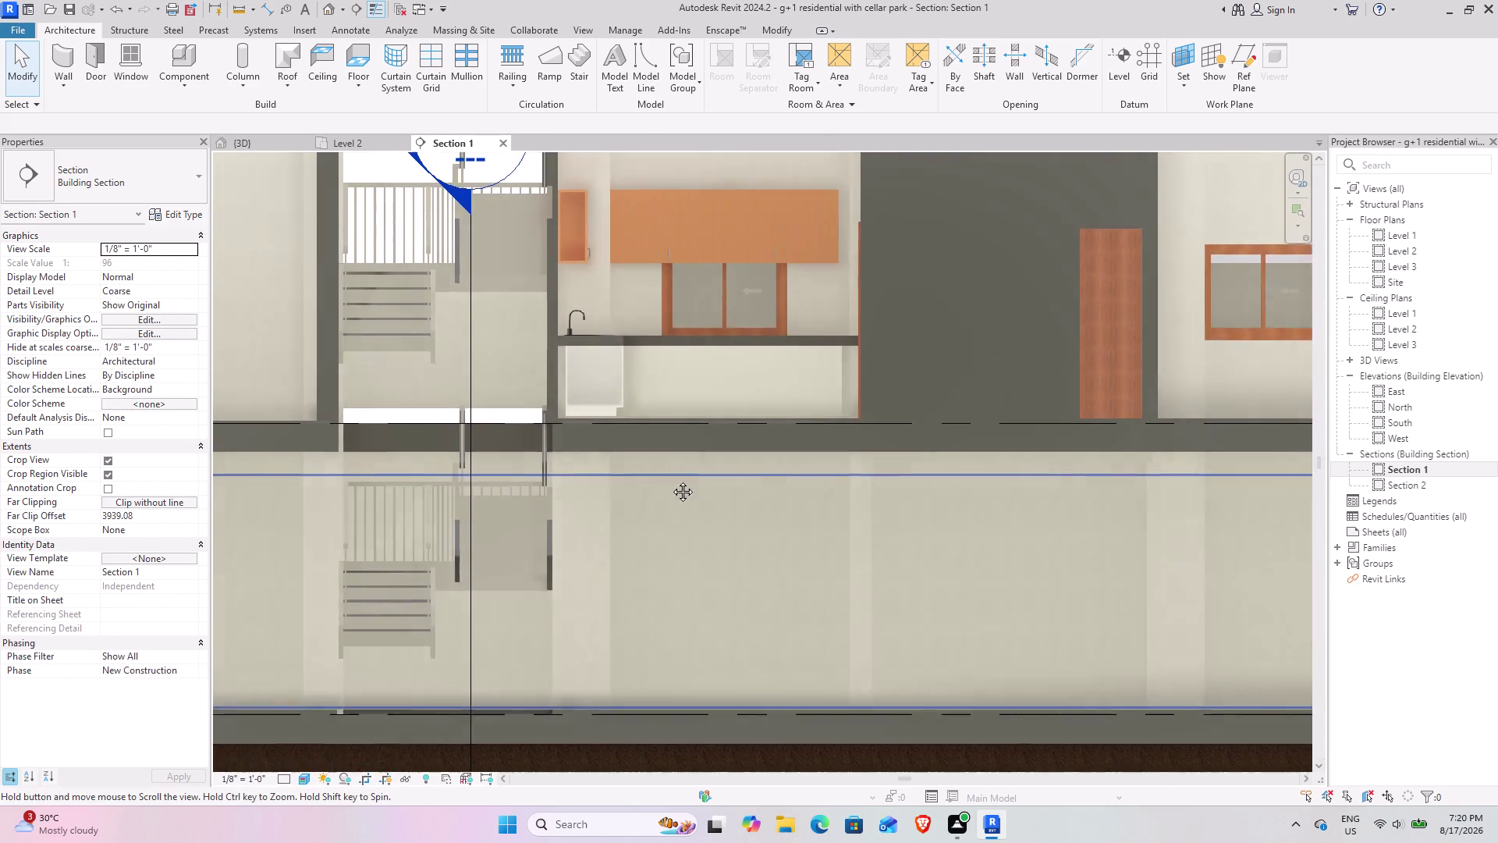
middle_drag(671, 480, 669, 484)
scroll(up, 3)
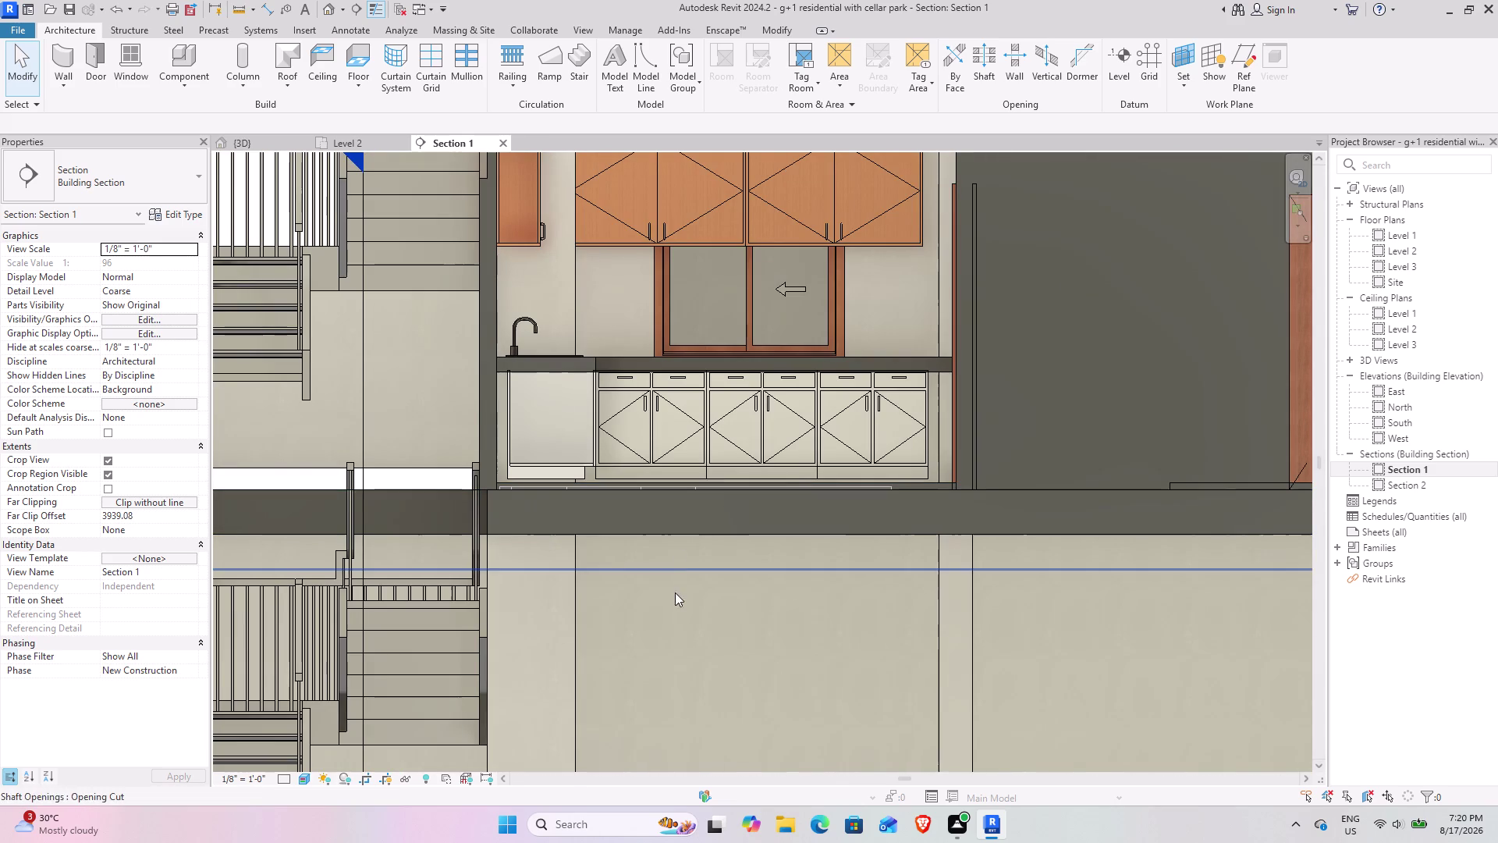
Select the Level 2 floor slab, reframe the whole kitchen, then clear the selection.
click(685, 538)
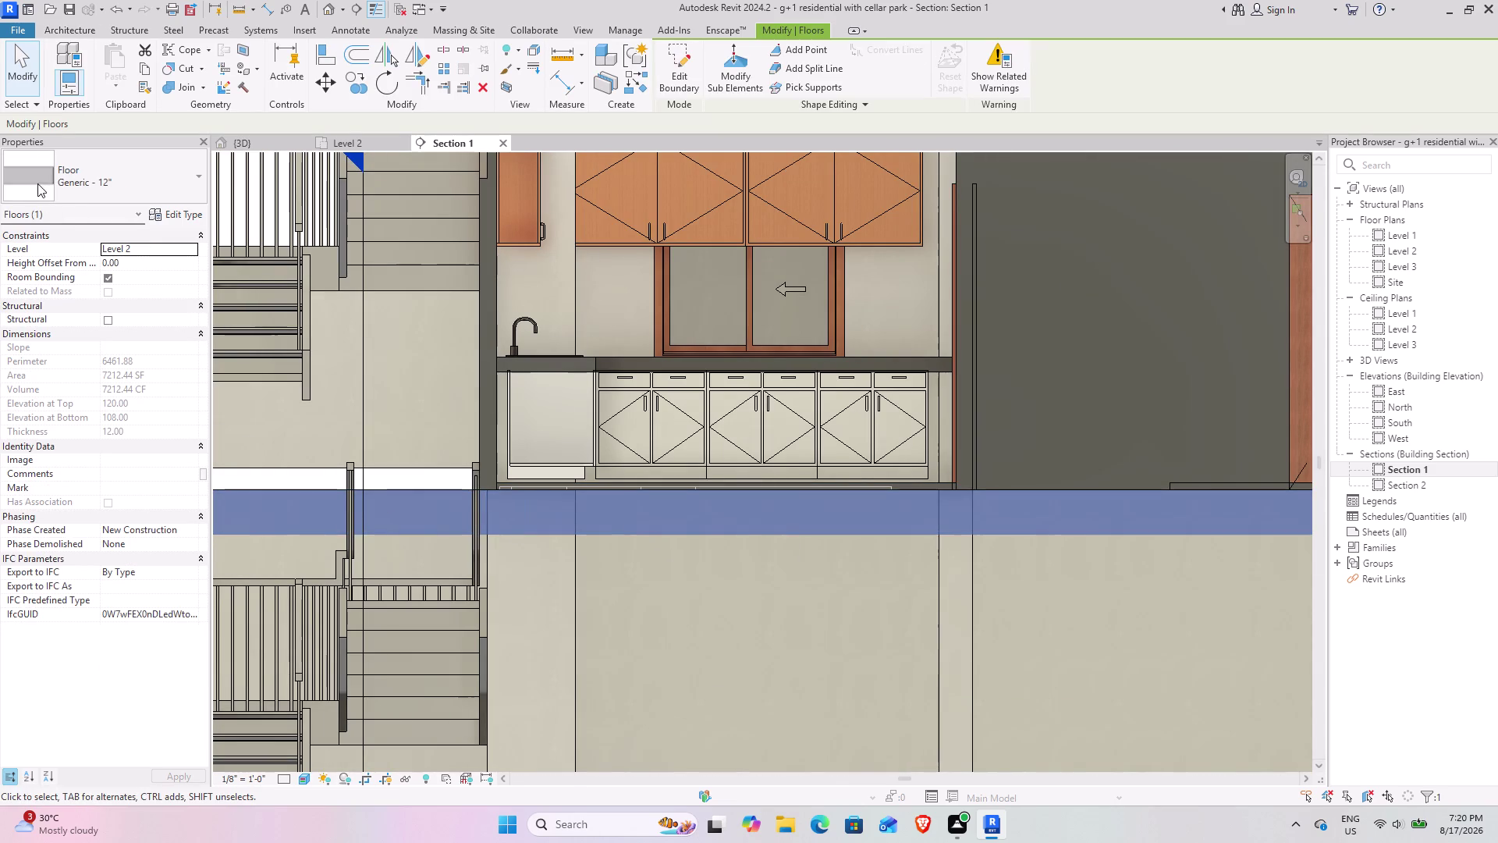
click(22, 85)
middle_drag(584, 367, 451, 576)
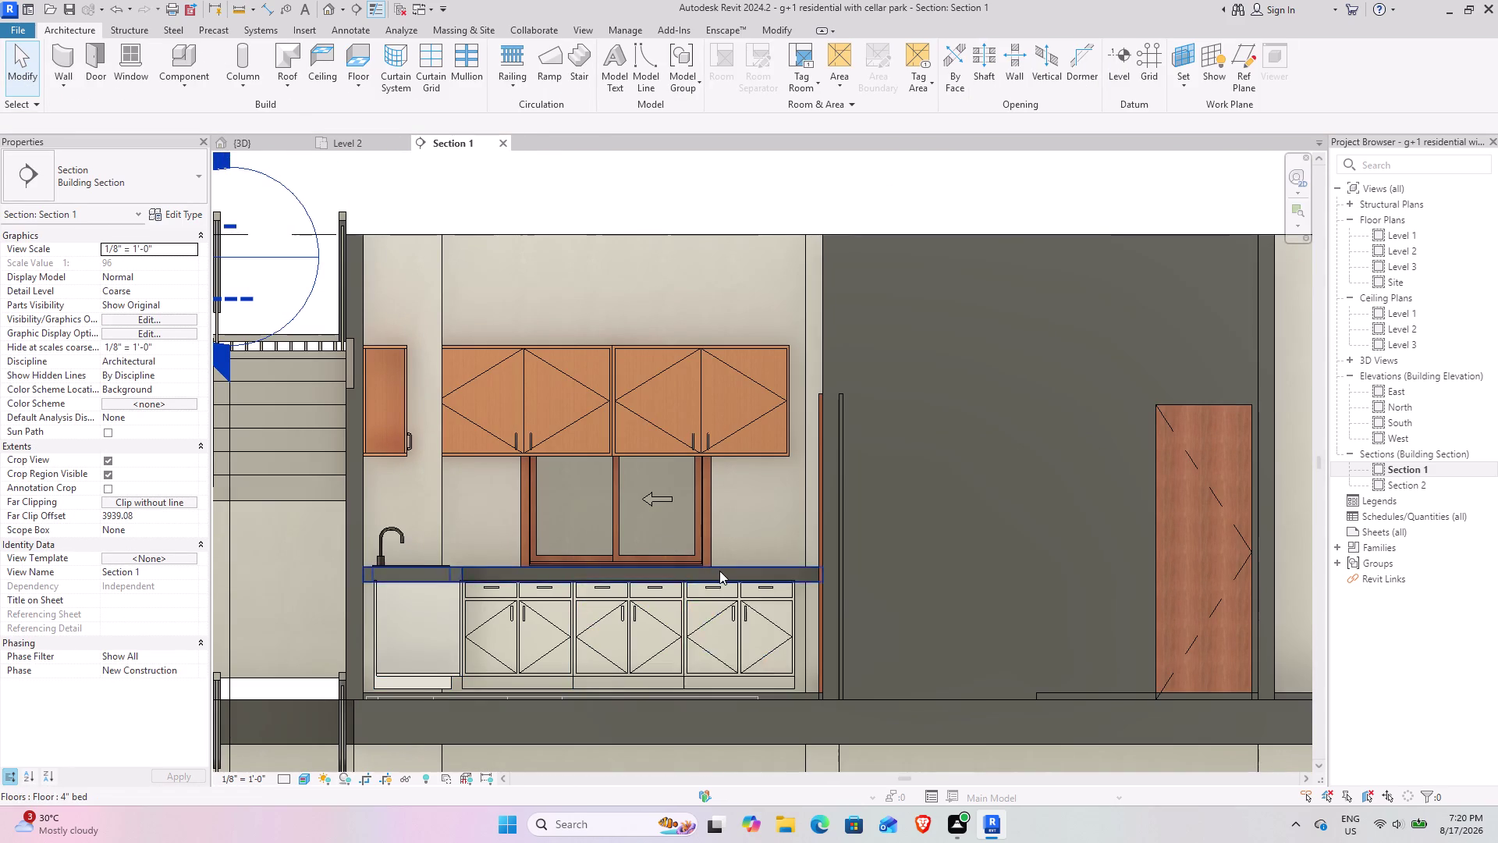
scroll(down, 3)
middle_drag(582, 532, 613, 498)
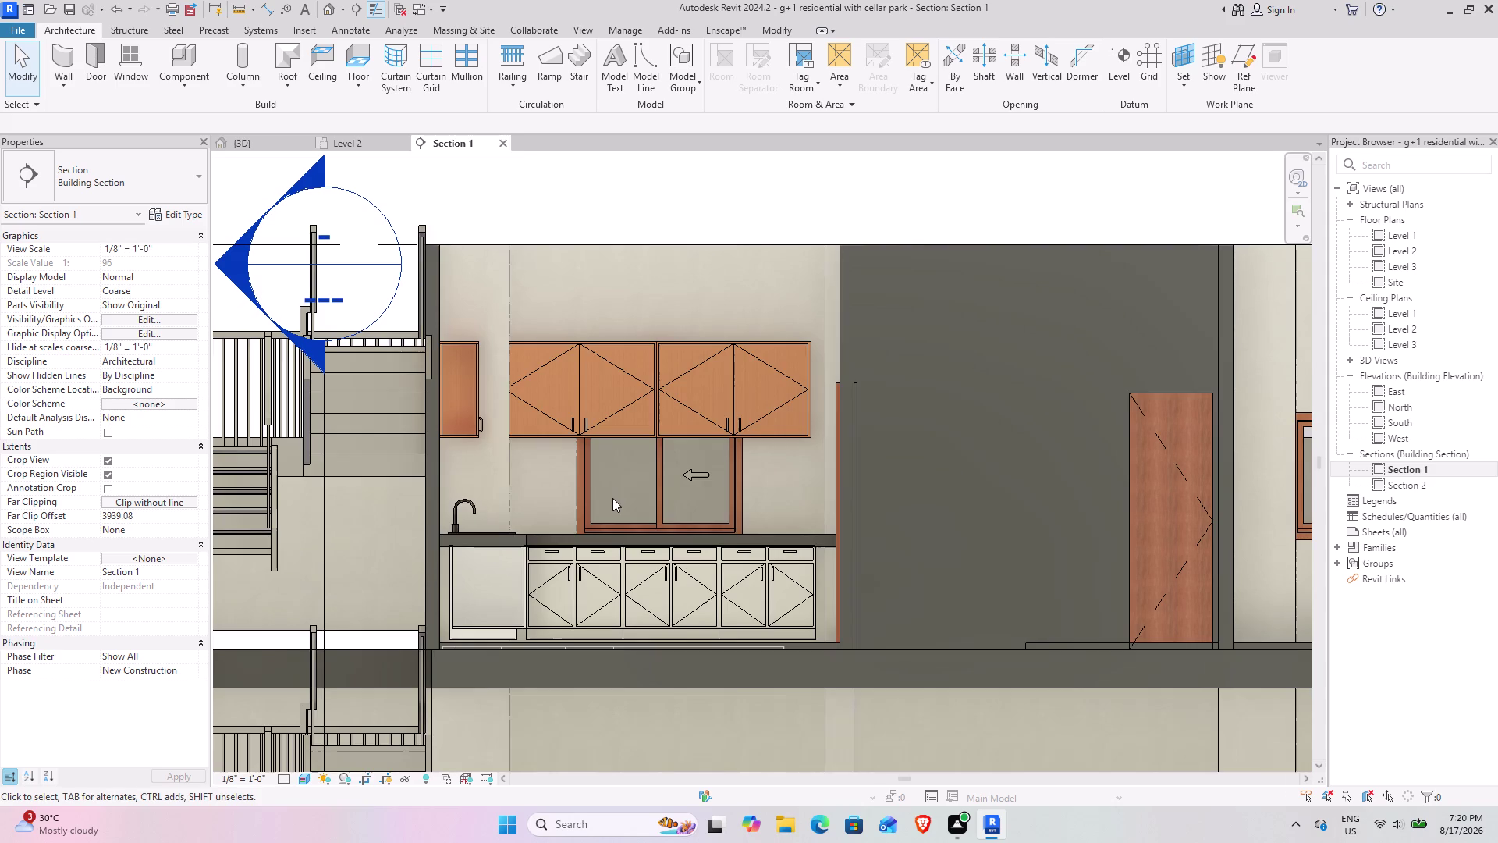
click(707, 693)
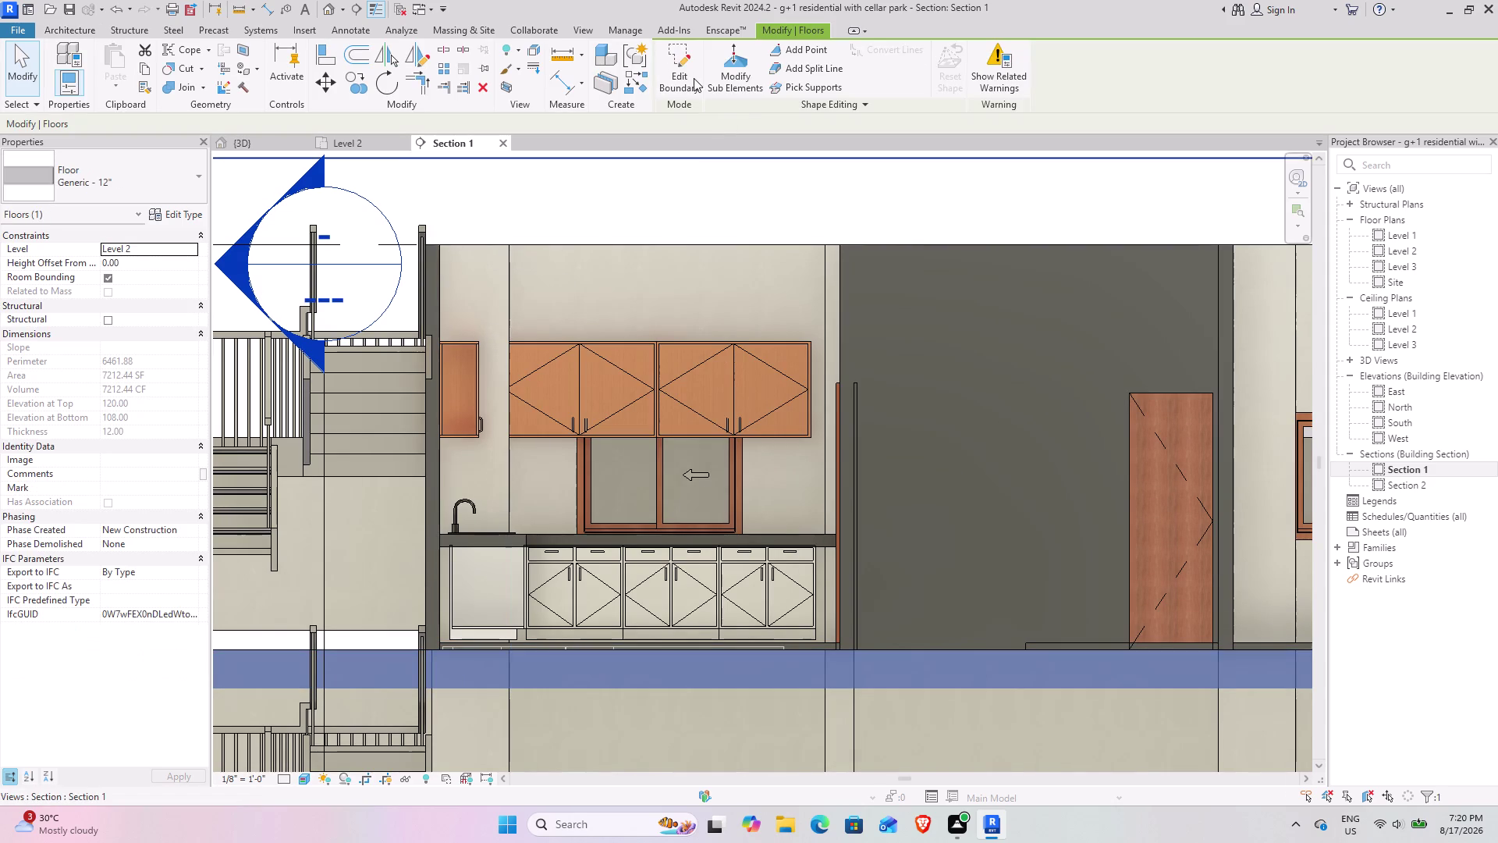
Reselect the Level 2 floor slab, start editing its outline, then deselect it.
click(691, 76)
click(862, 233)
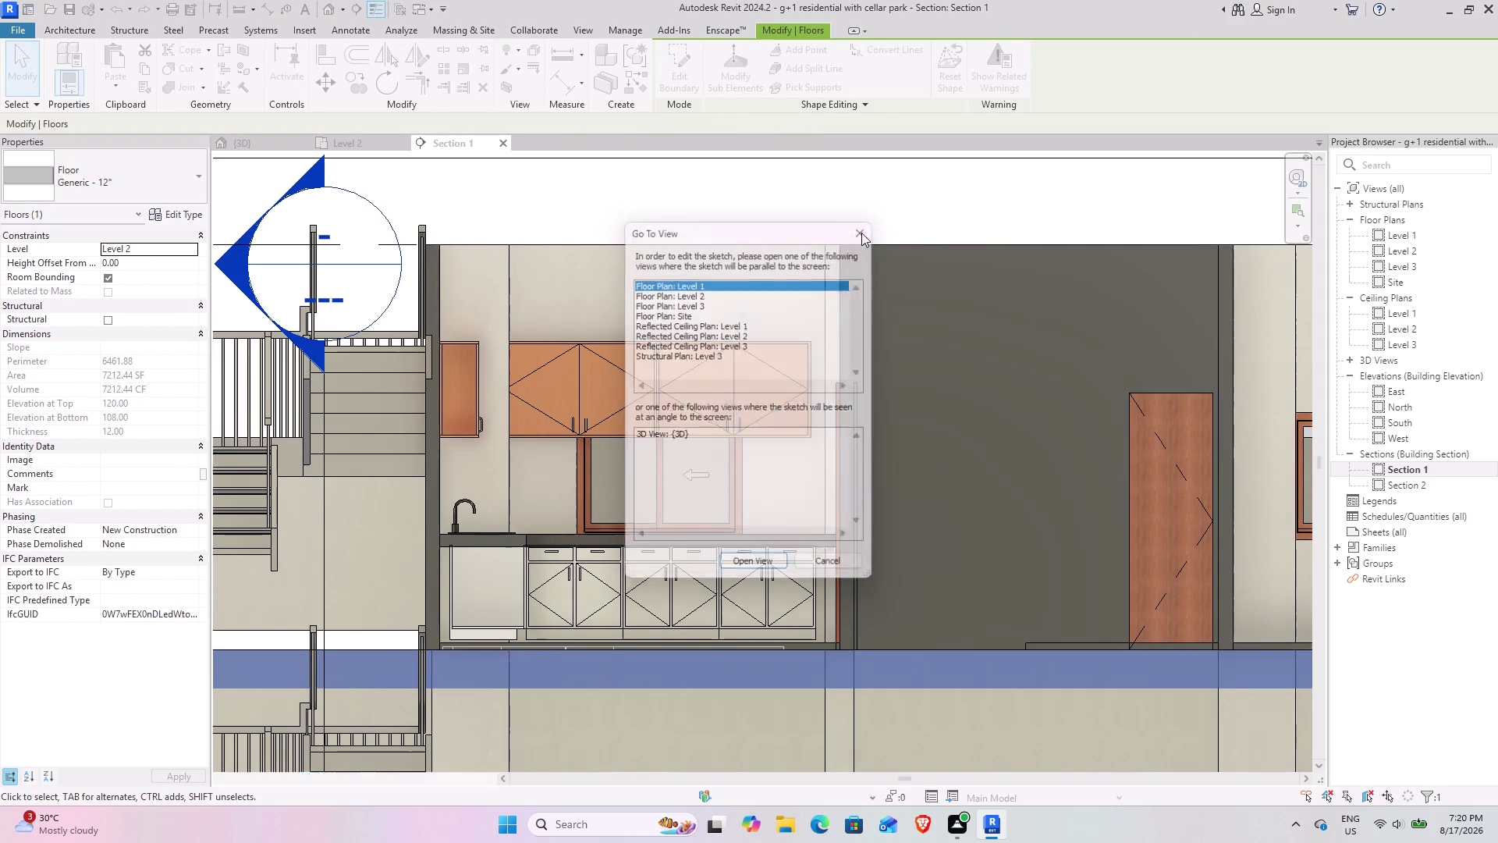
scroll(up, 3)
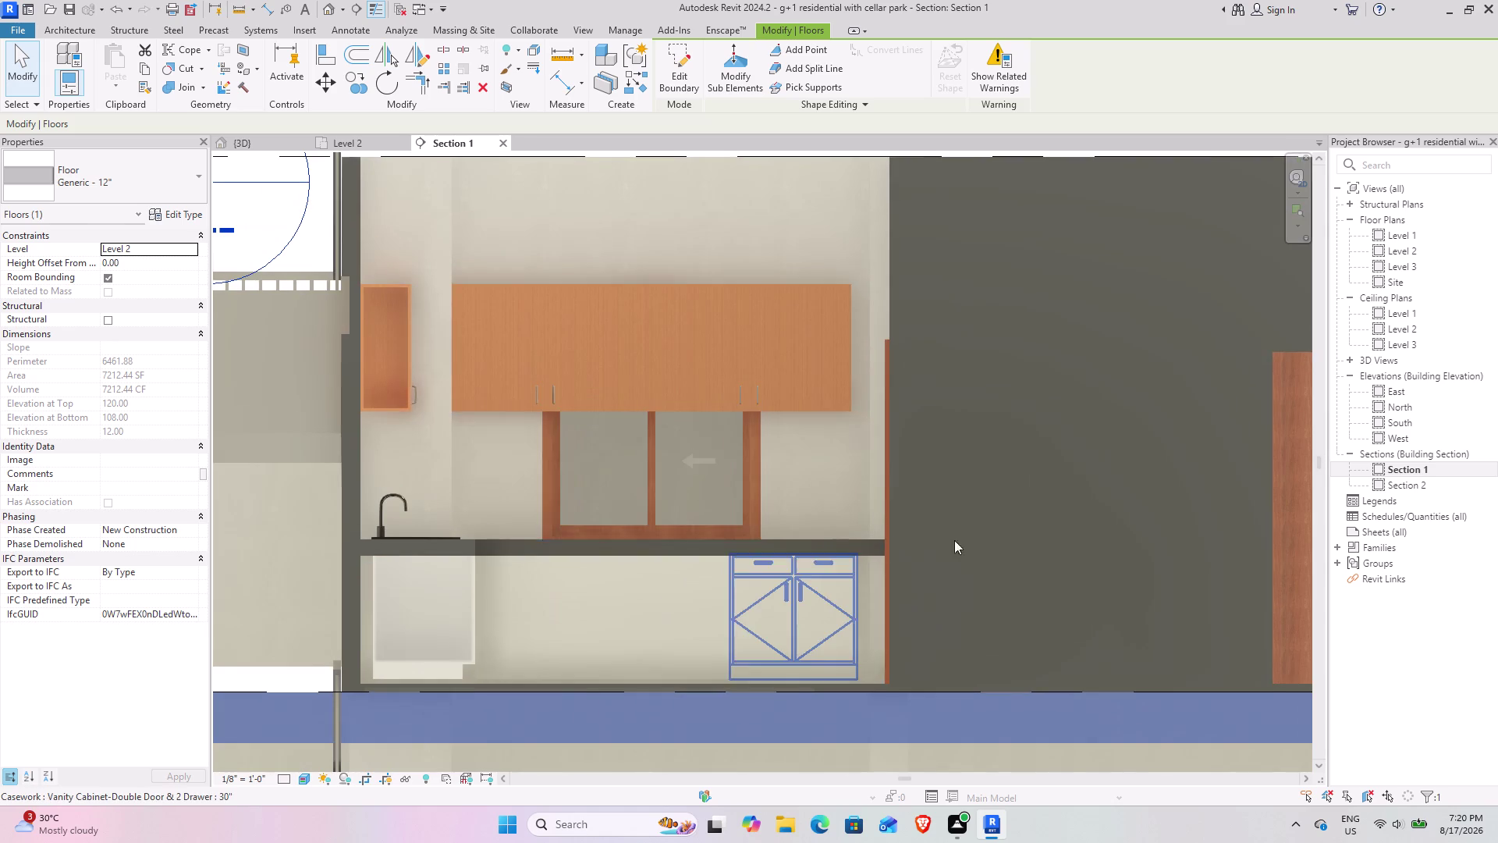
click(957, 515)
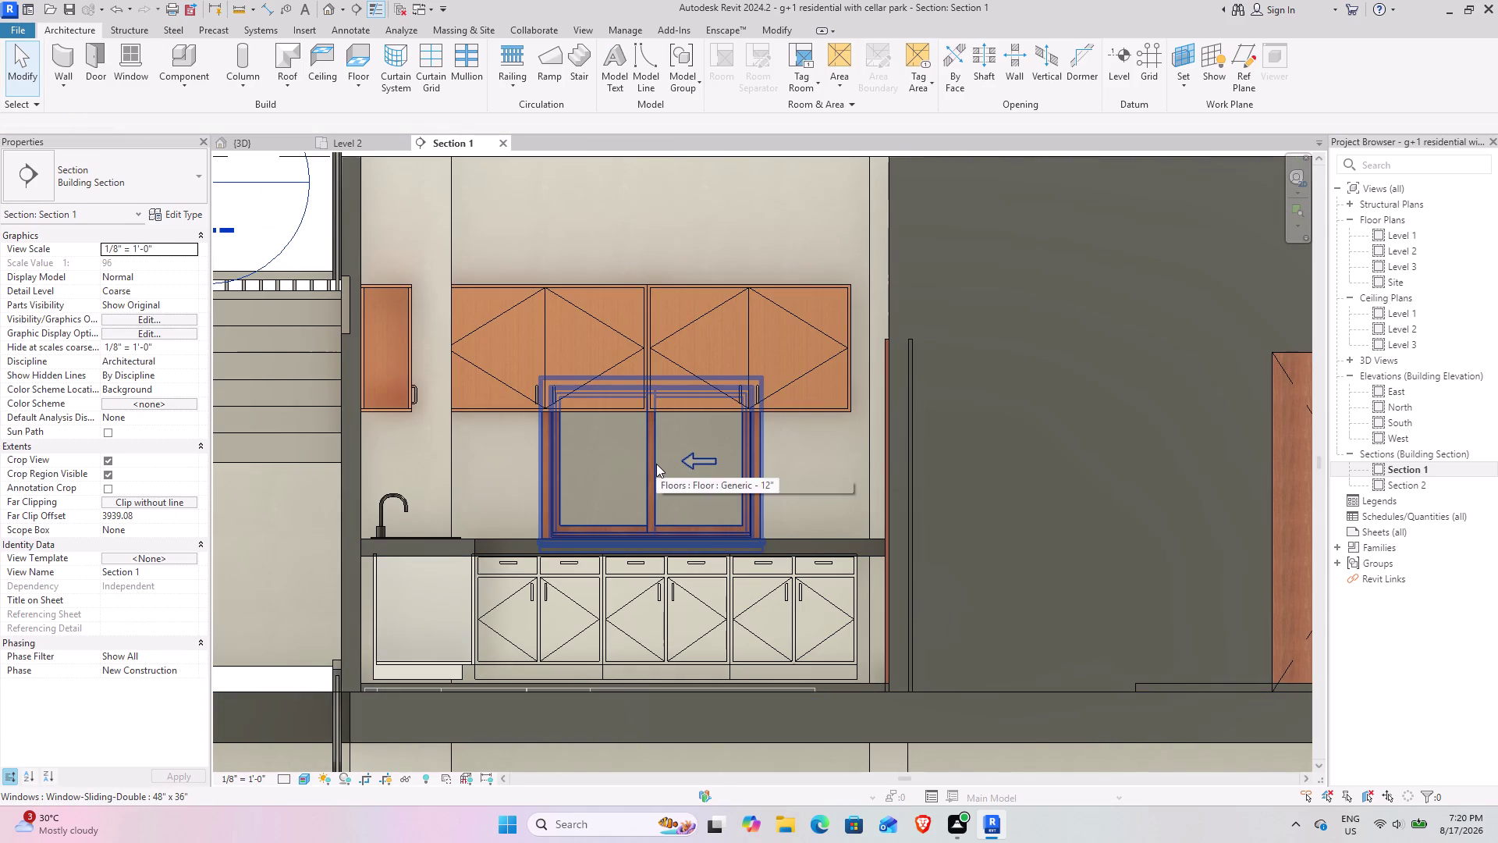
click(675, 403)
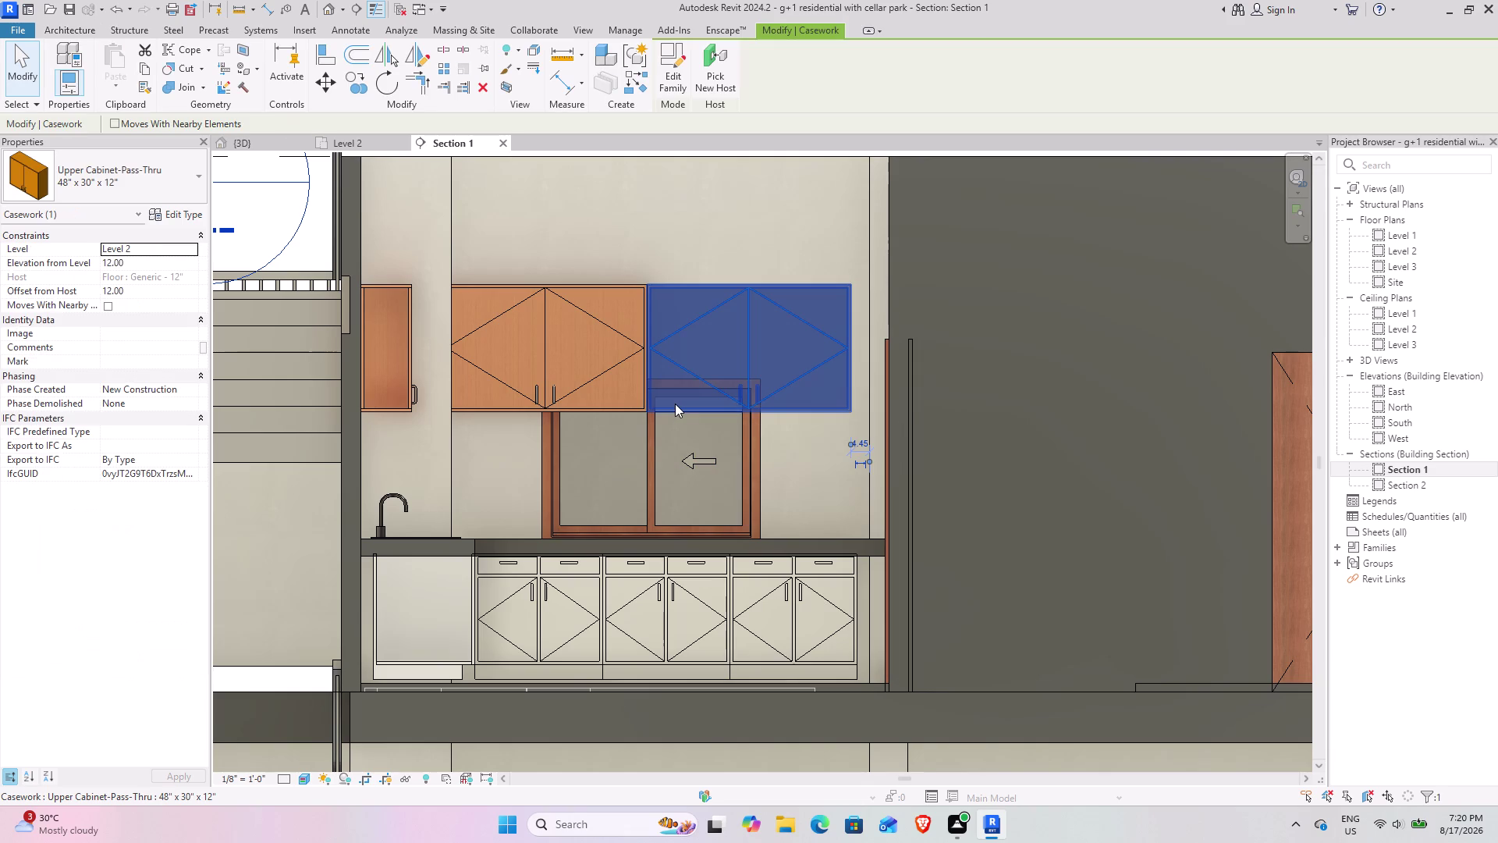
Set the four upper cabinets' Elevation from Level to 18 and deselect them.
text(sa)
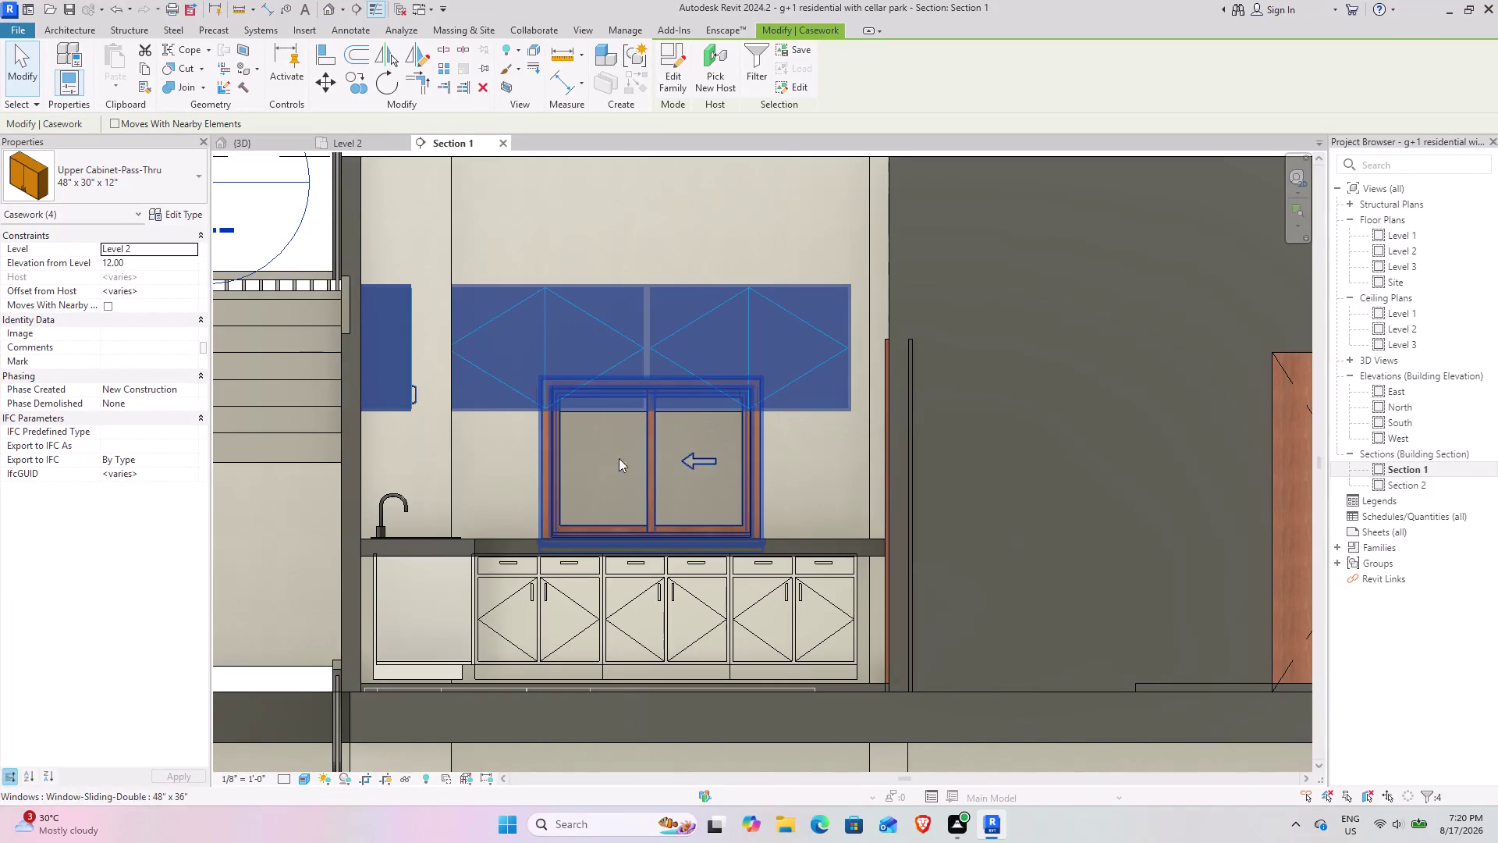
click(156, 263)
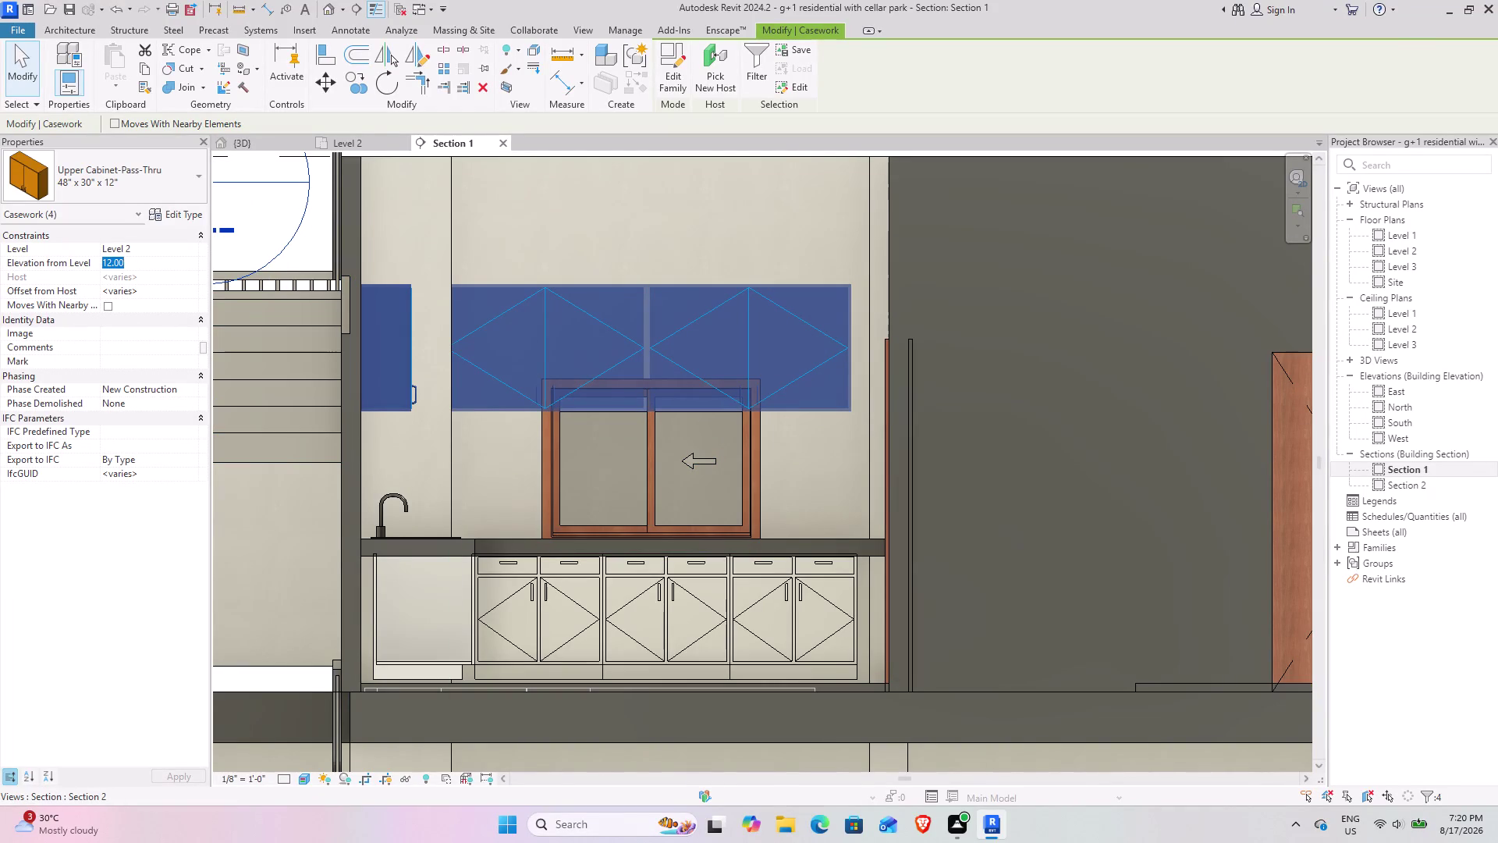
text(18)
key(Return)
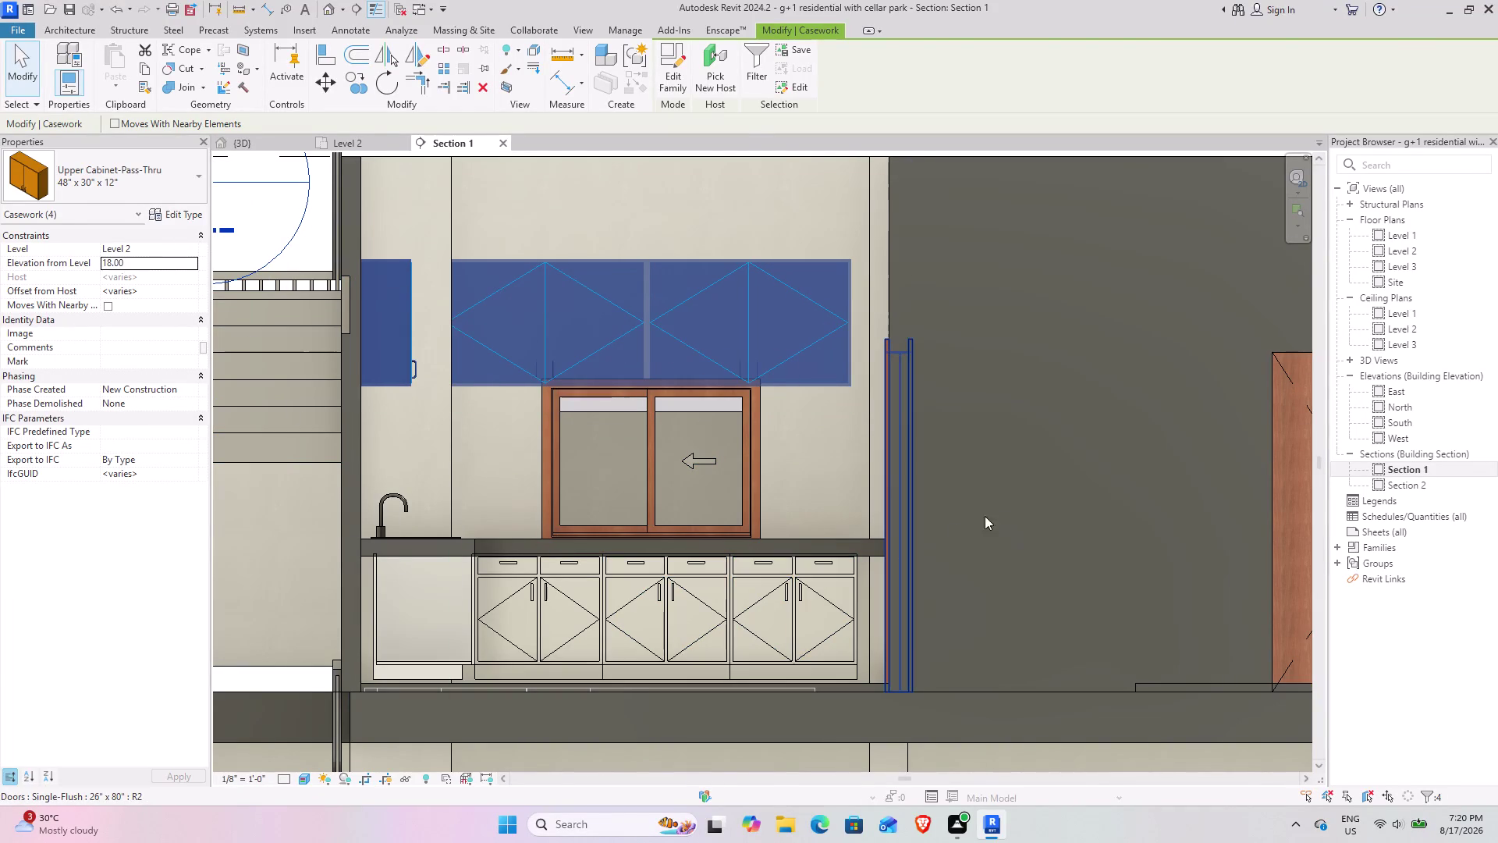
click(1003, 498)
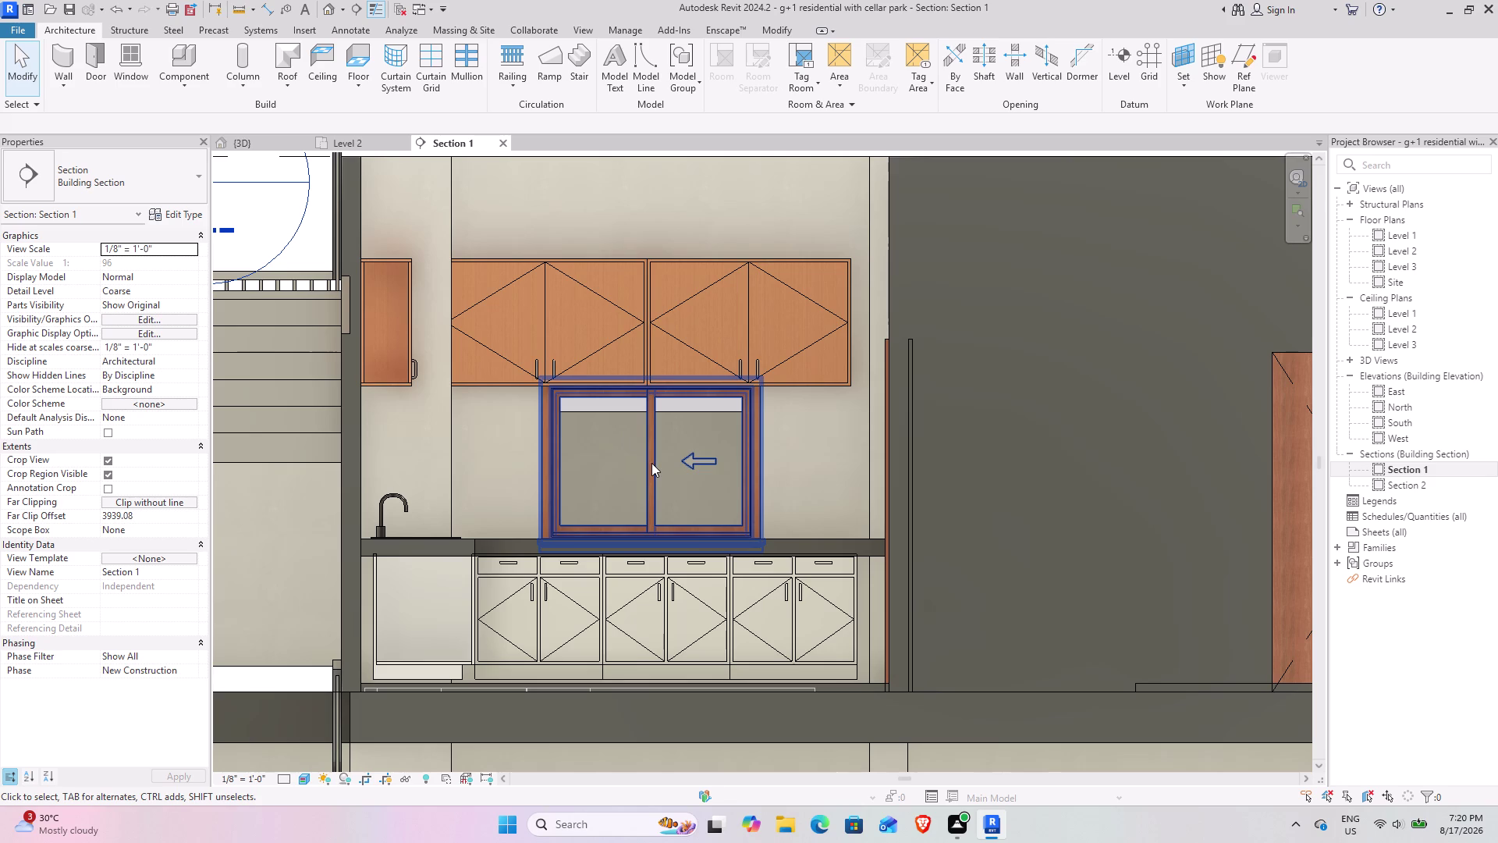
scroll(down, 3)
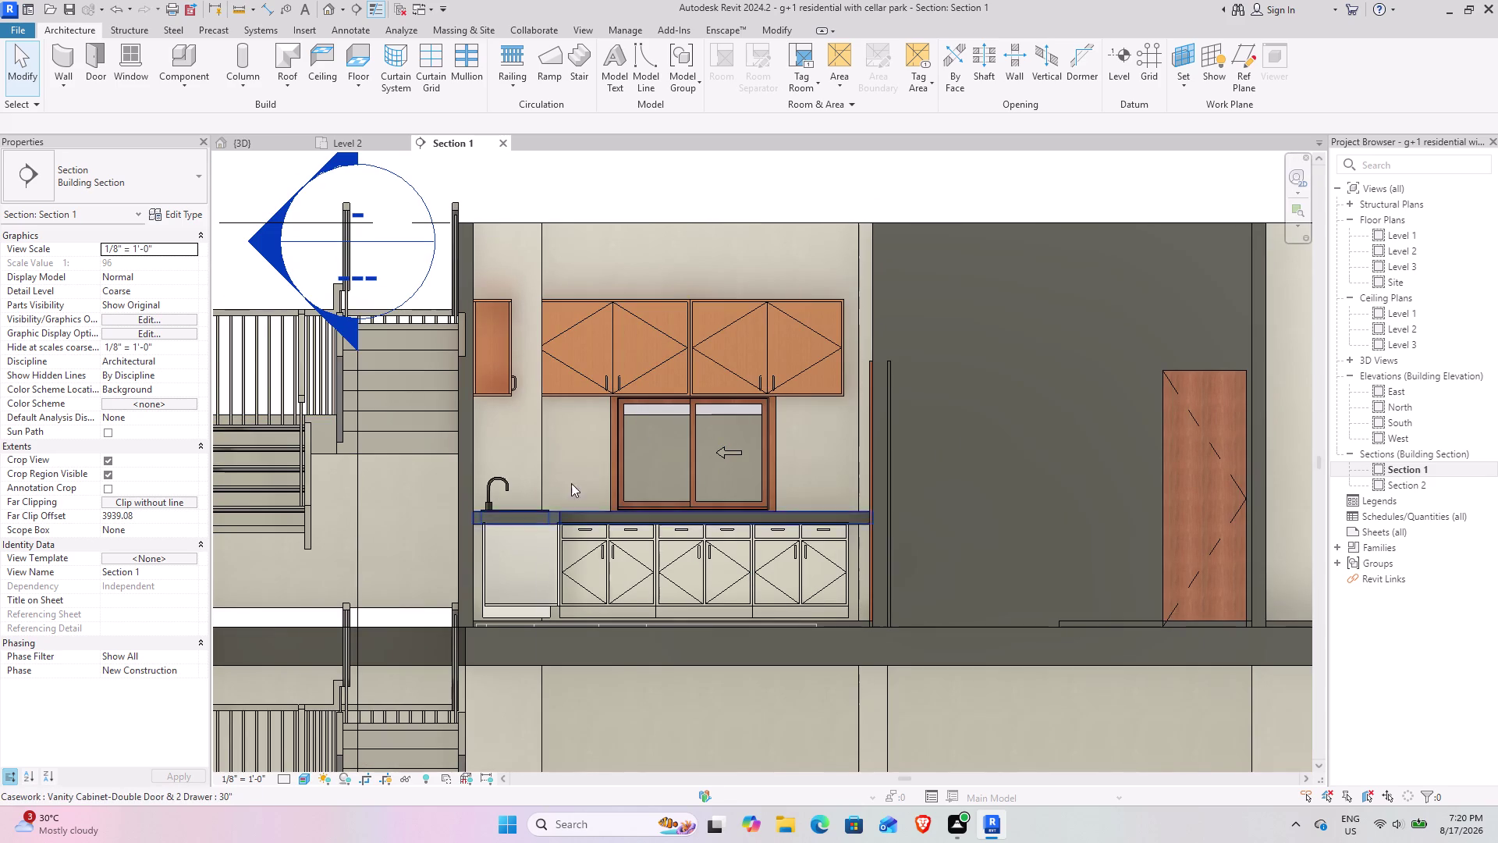
scroll(up, 3)
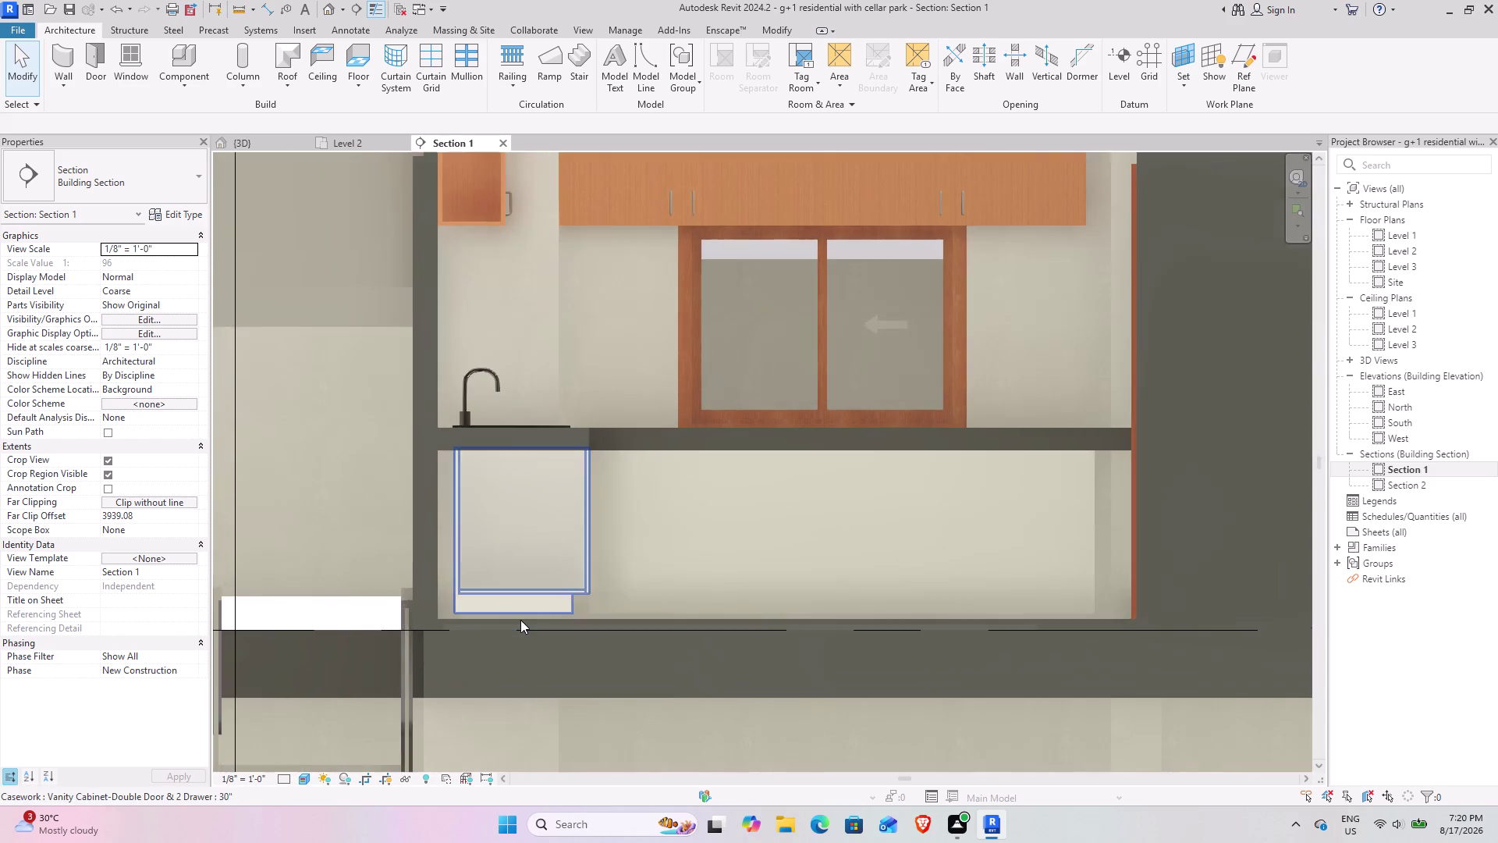
scroll(up, 3)
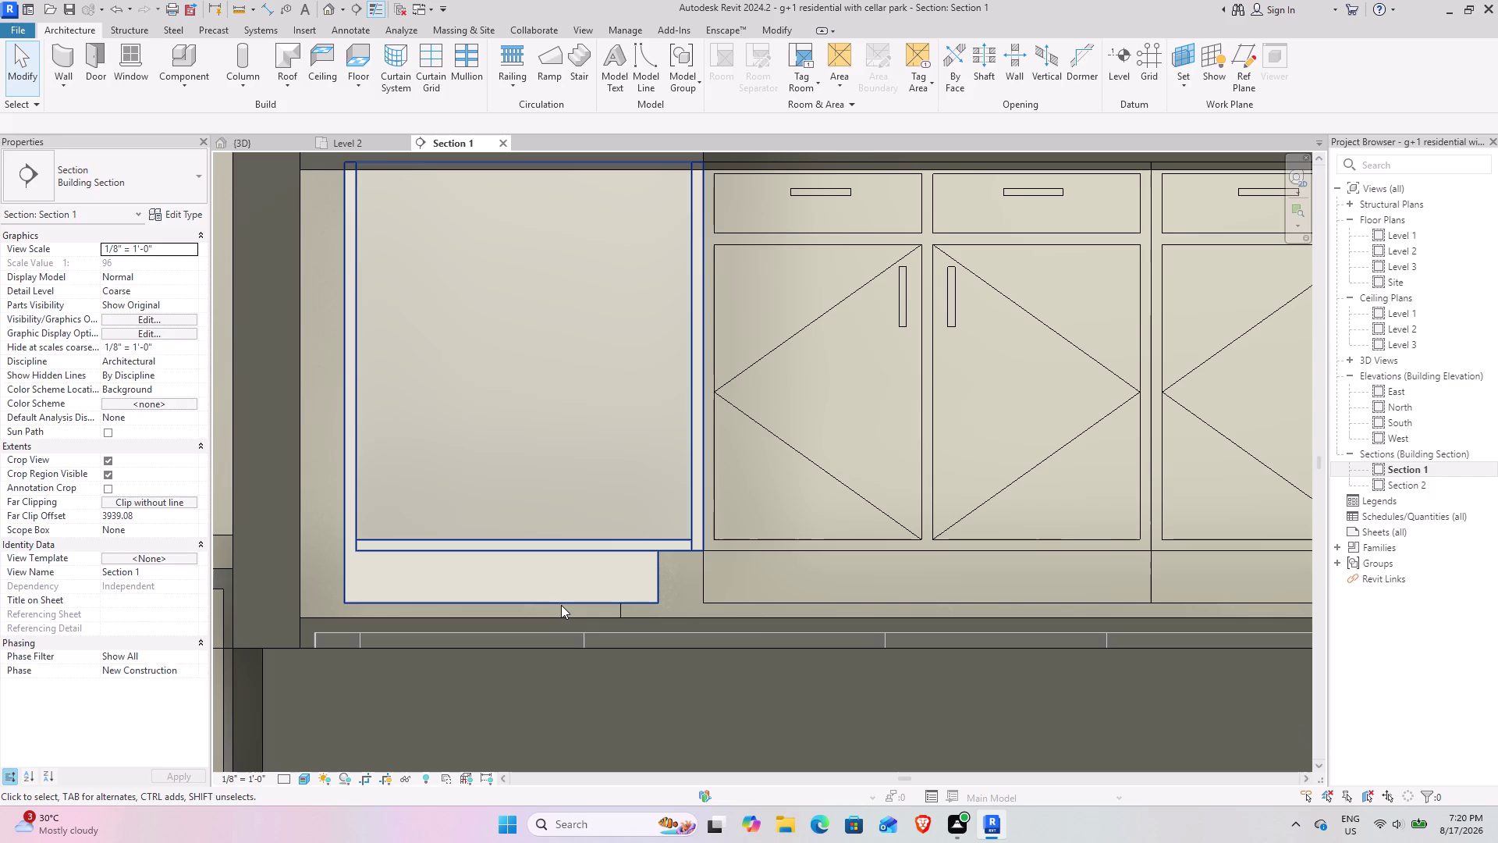
click(561, 604)
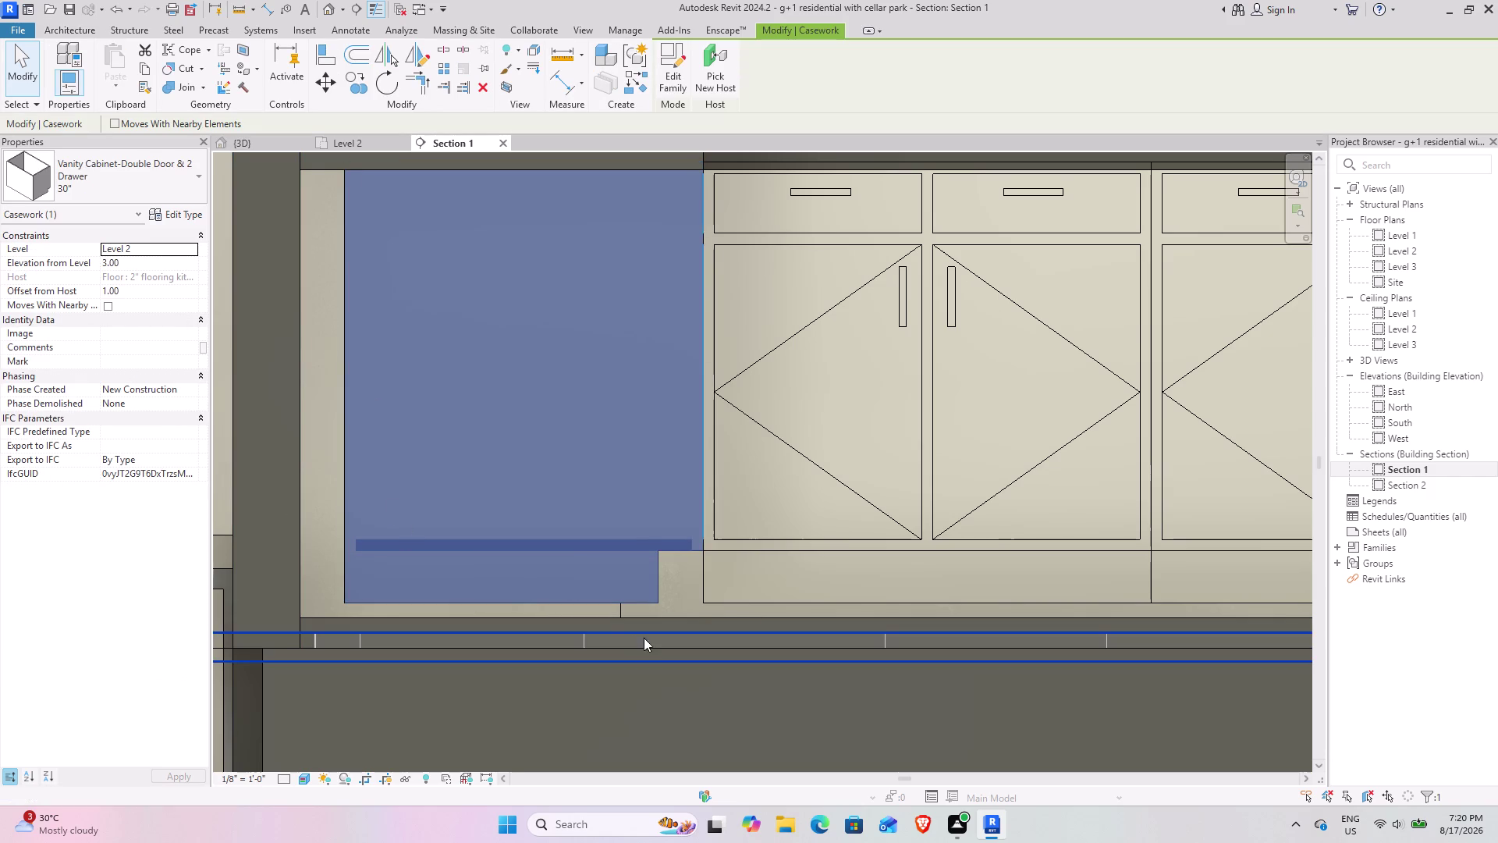
click(268, 8)
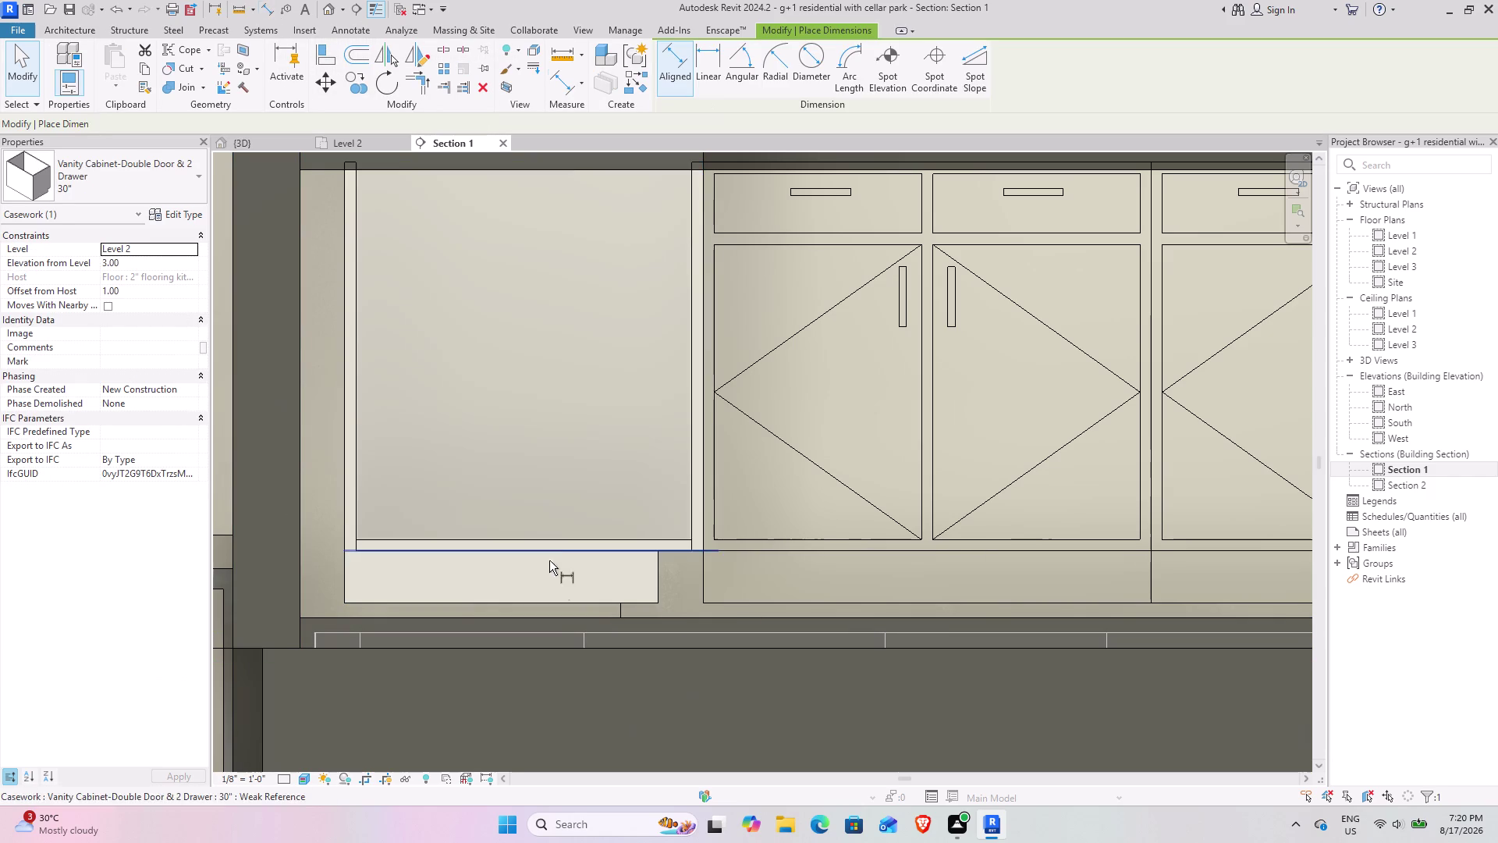
click(552, 600)
click(556, 619)
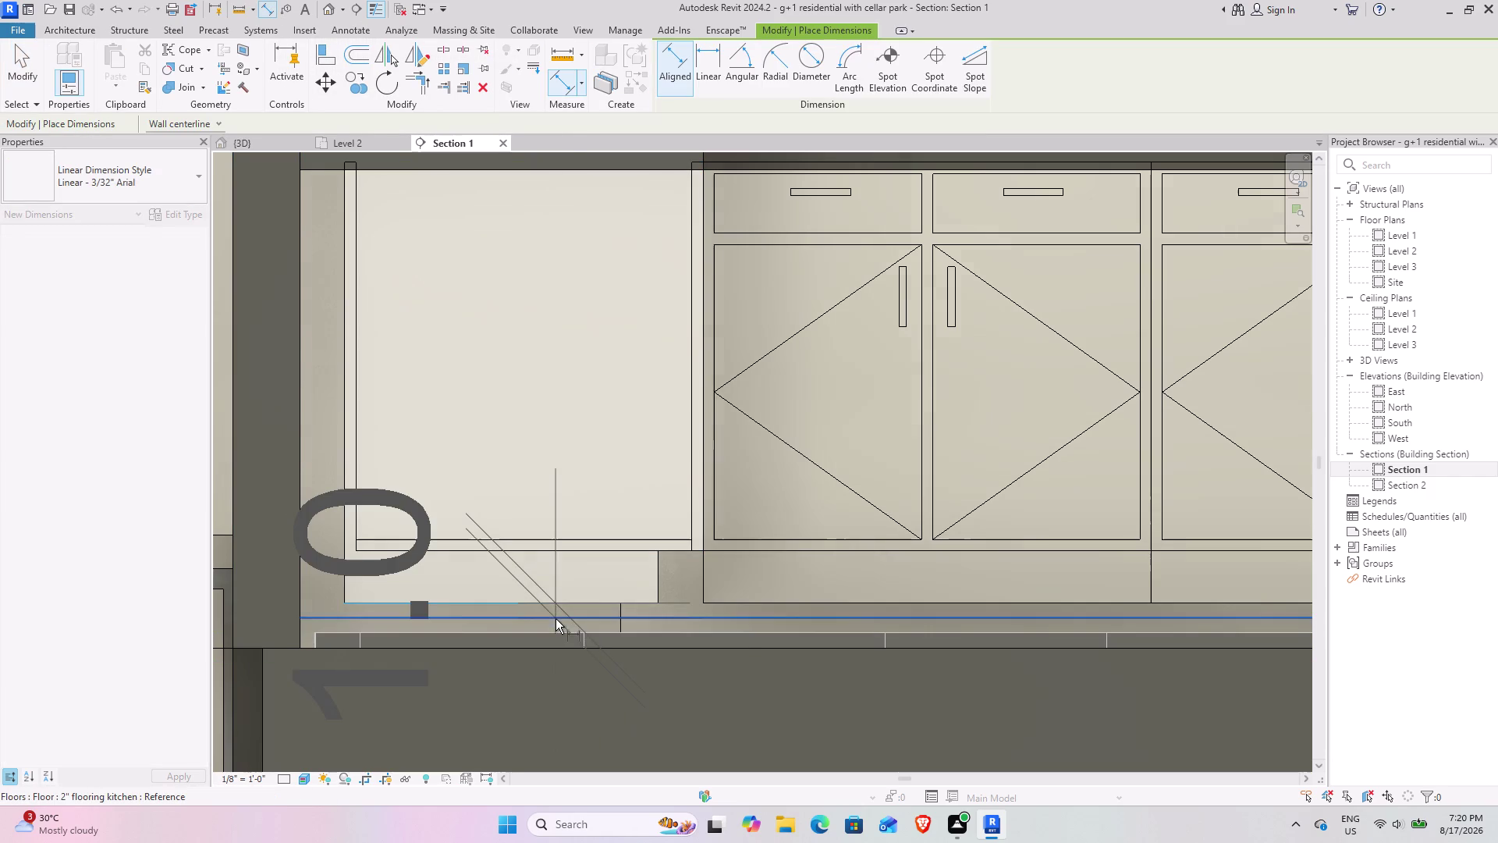
key(Escape)
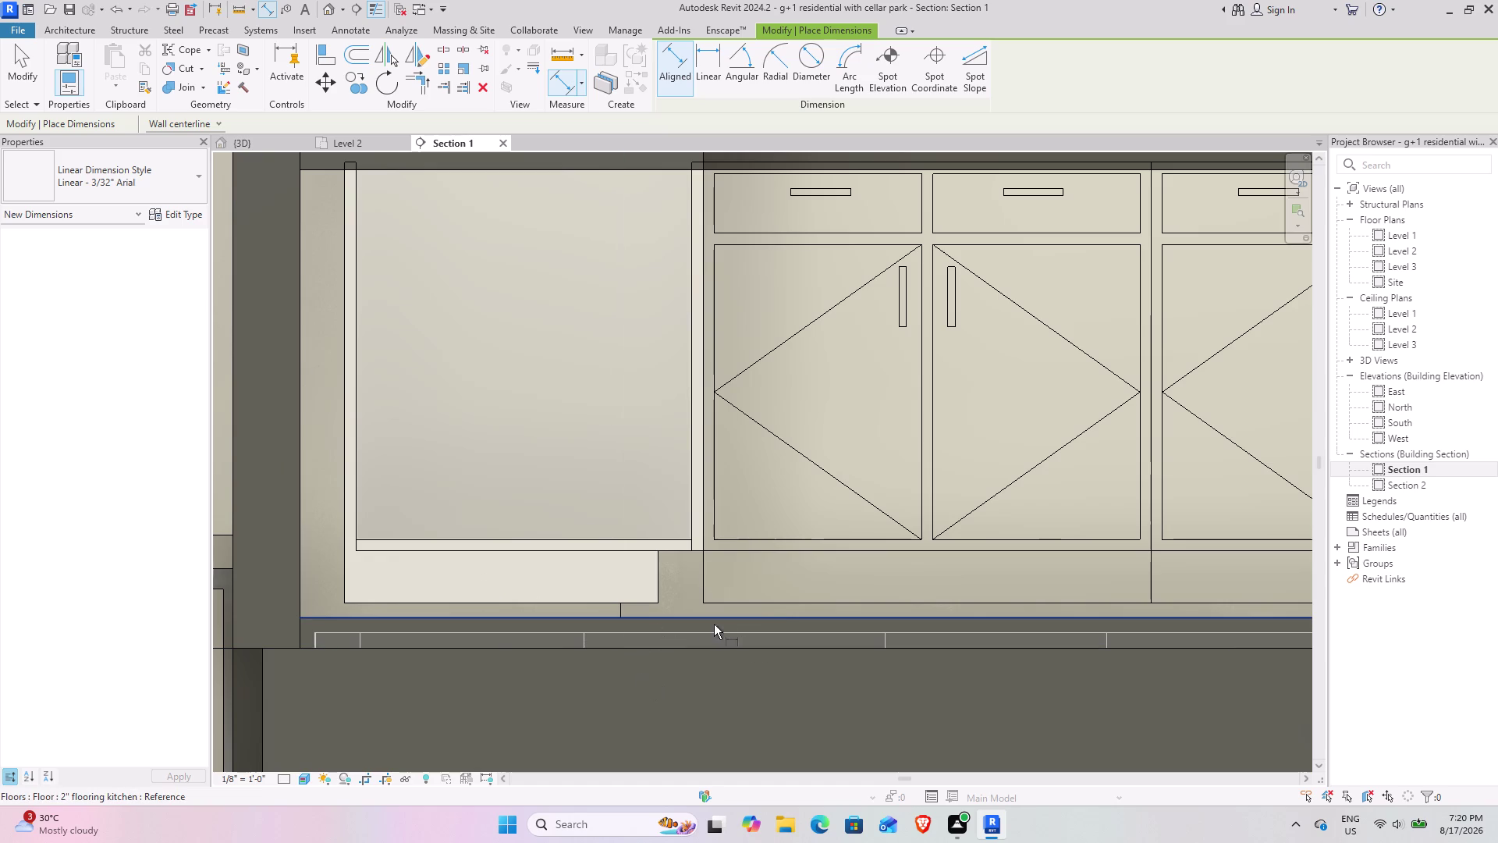
click(783, 620)
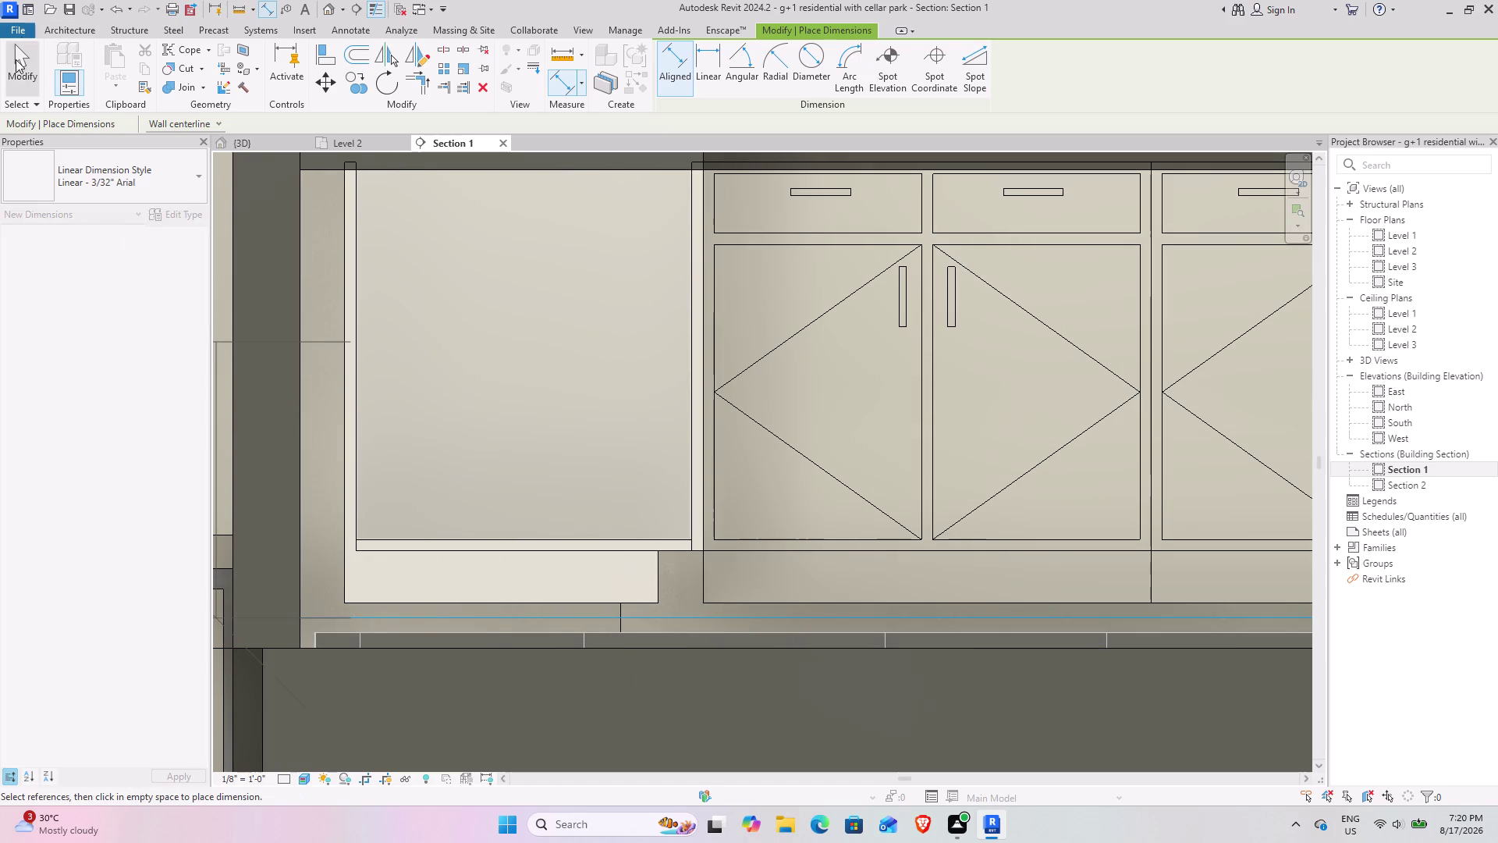
click(16, 67)
click(750, 619)
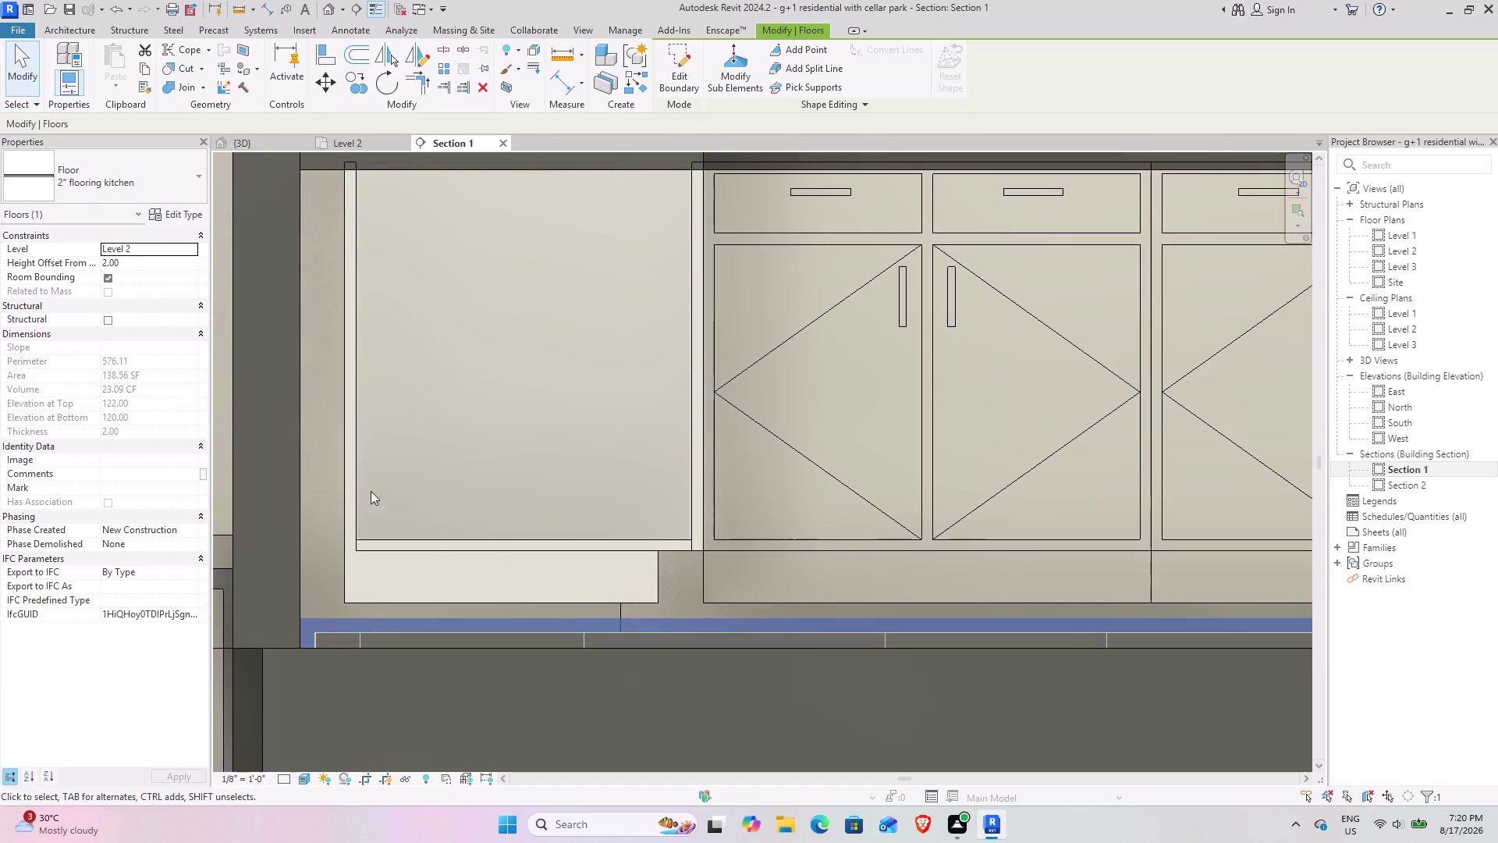
click(875, 545)
click(36, 72)
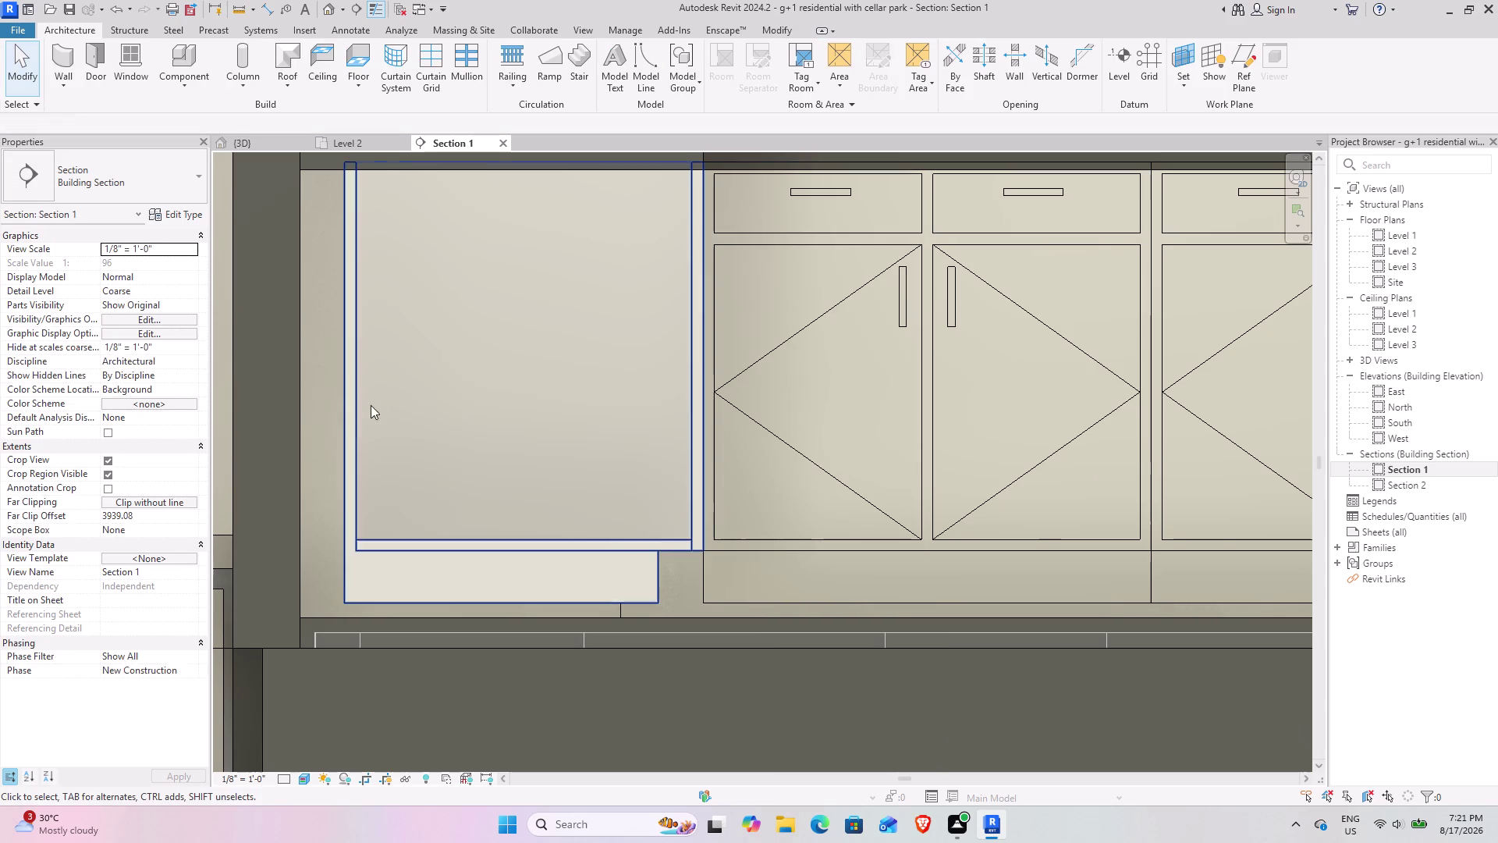
click(359, 433)
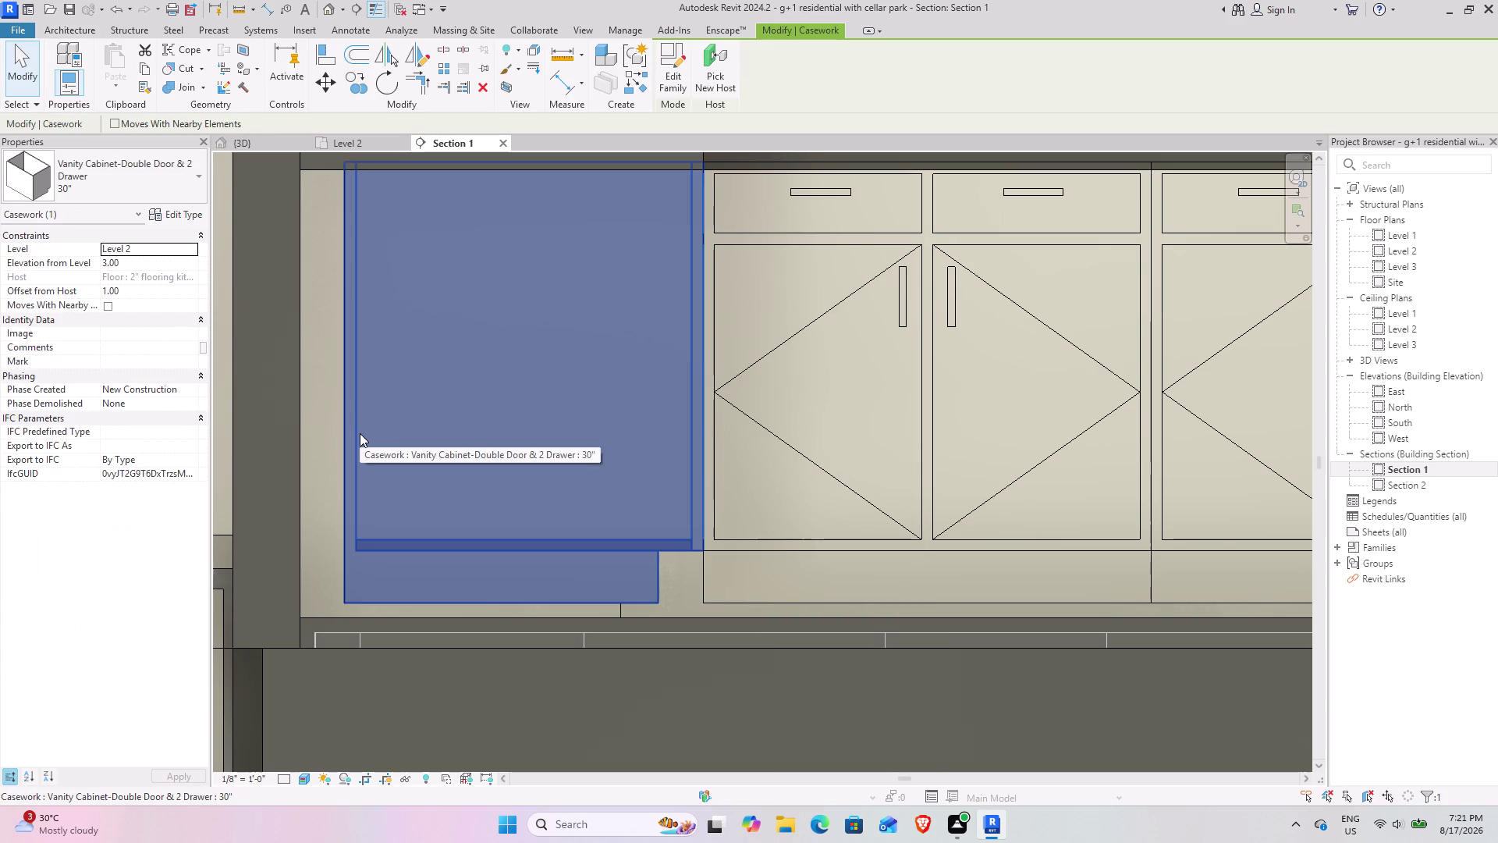
text(ss)
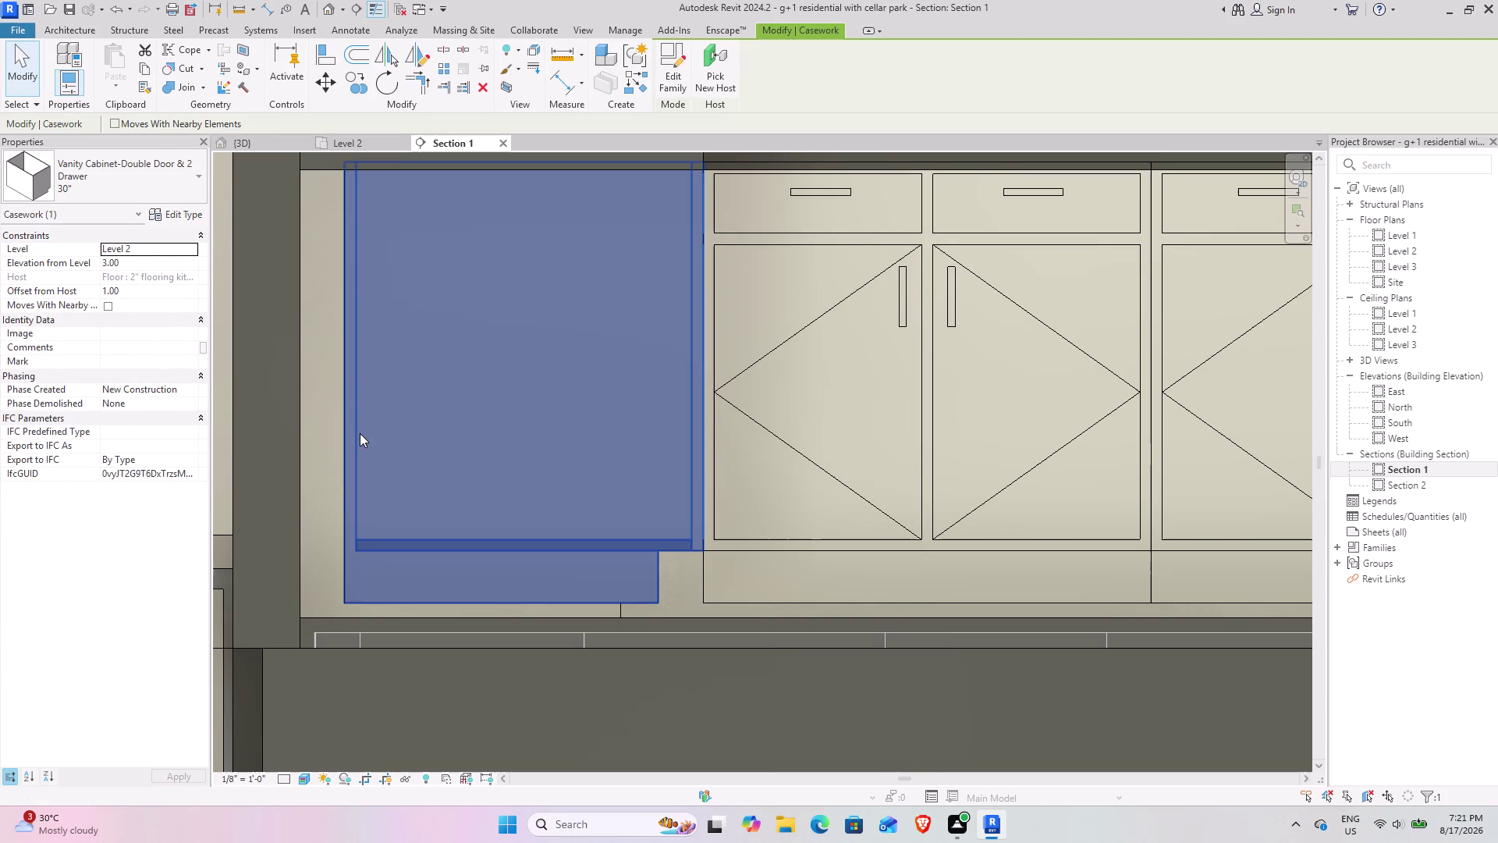
Change the 30-inch double-door vanity cabinet type's Height to 30.5 and apply it.
text(sa)
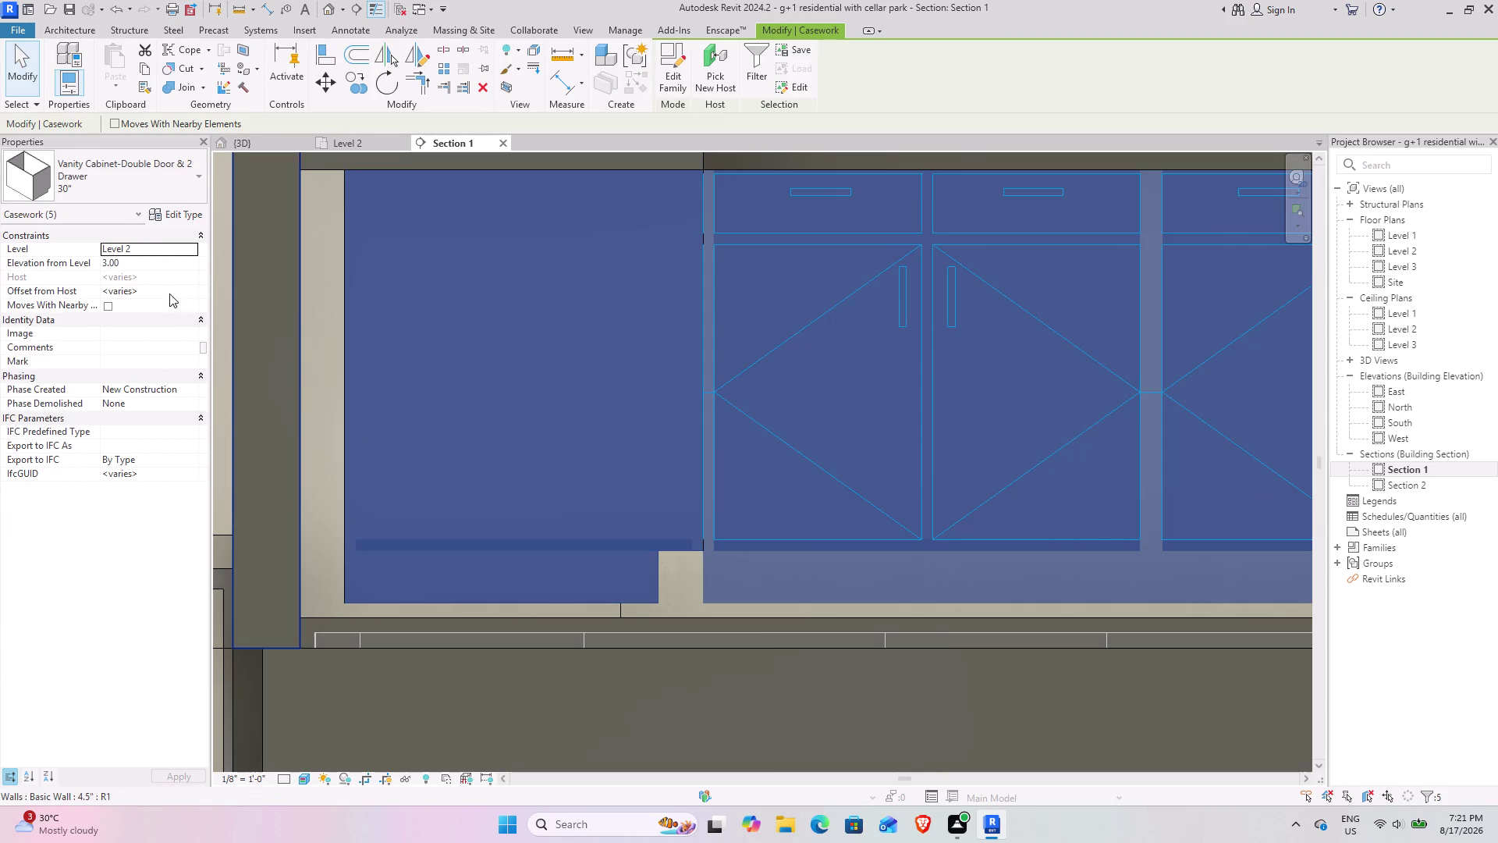
click(178, 215)
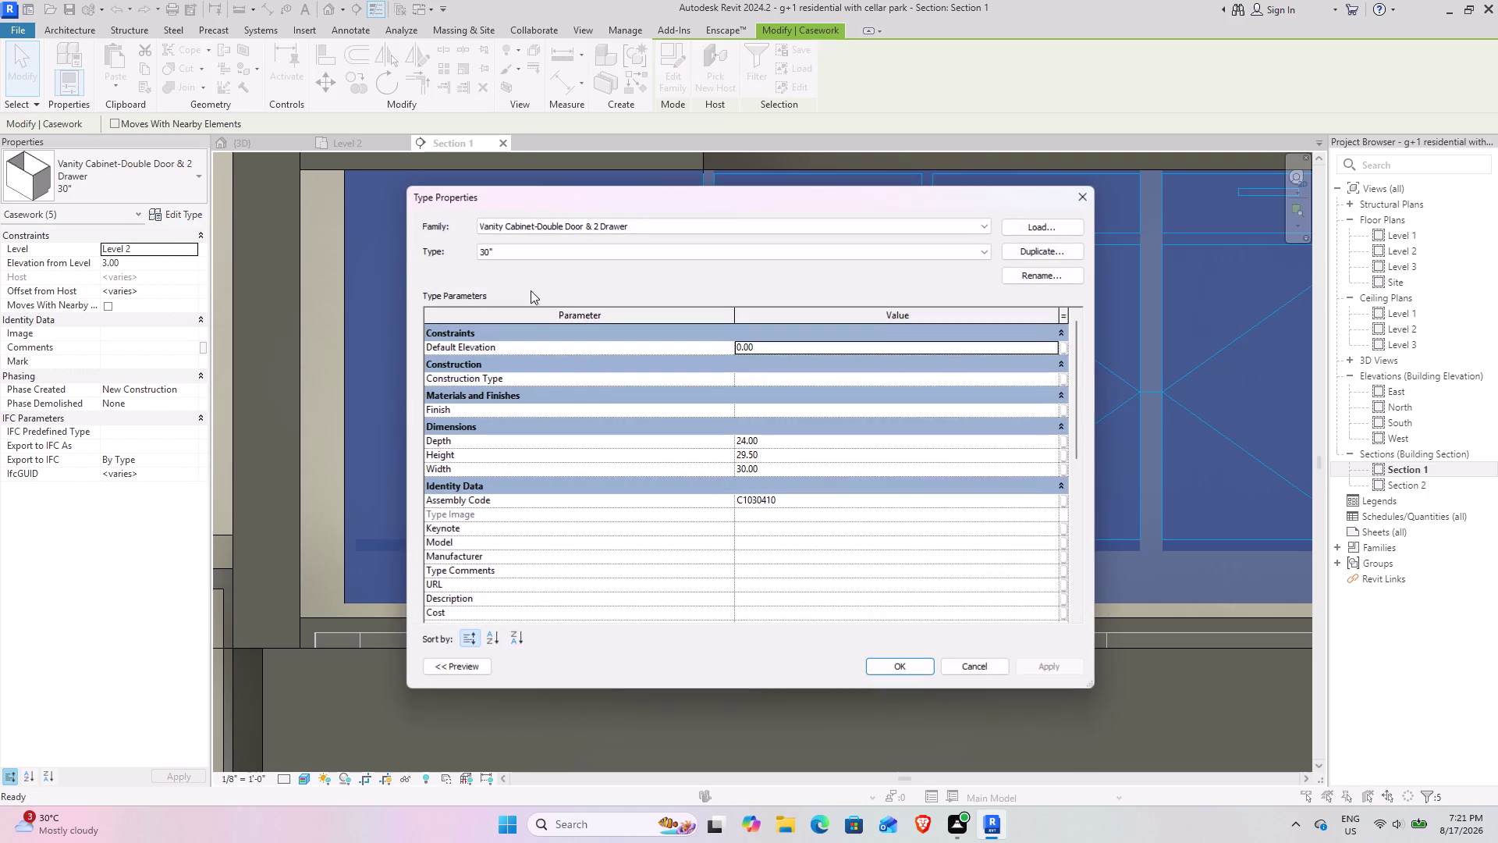
click(775, 457)
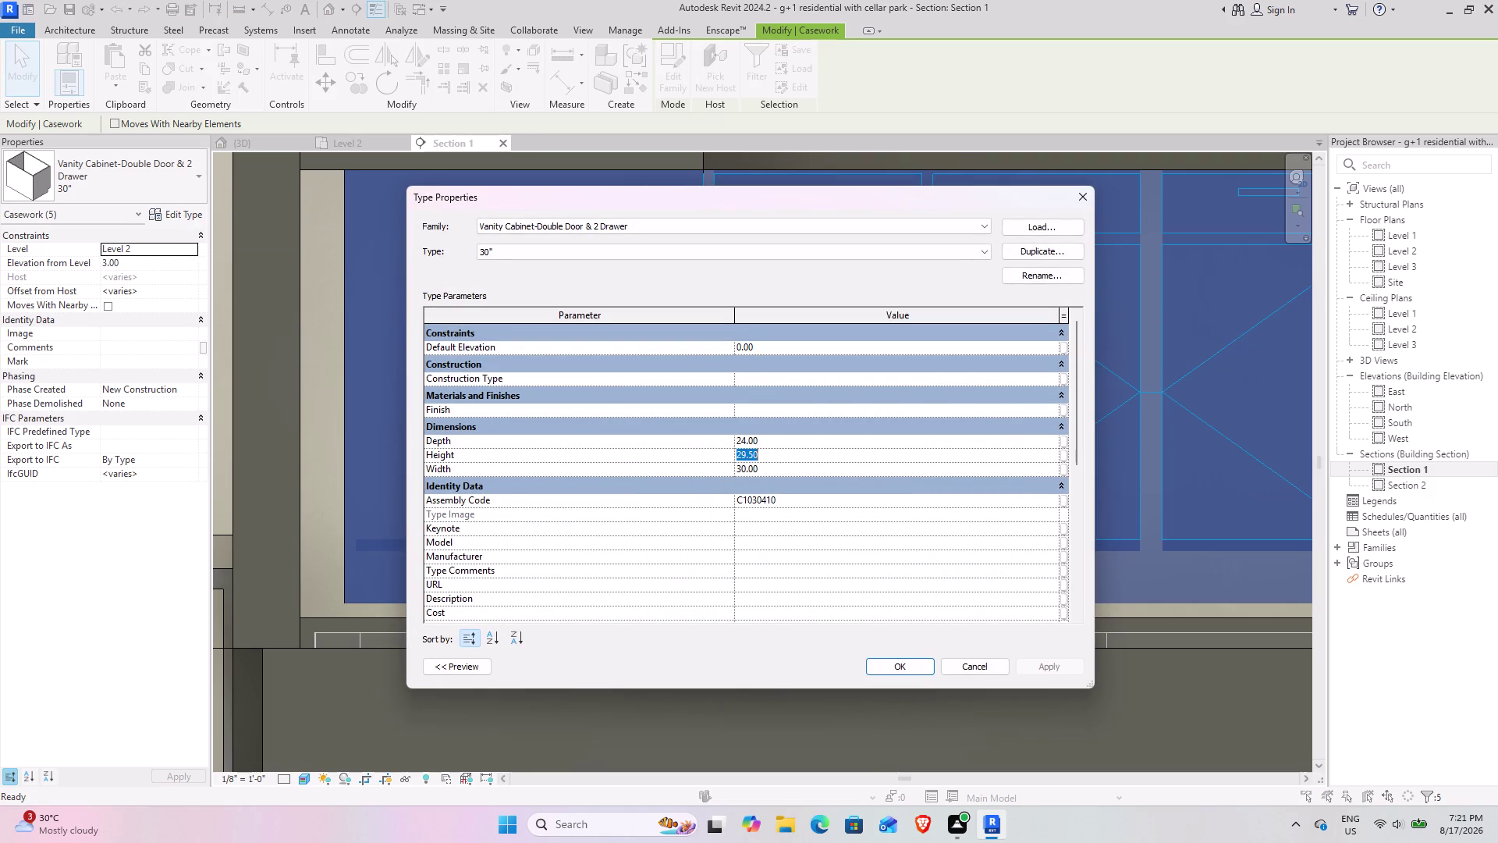
text(30.5)
key(Return)
click(1057, 662)
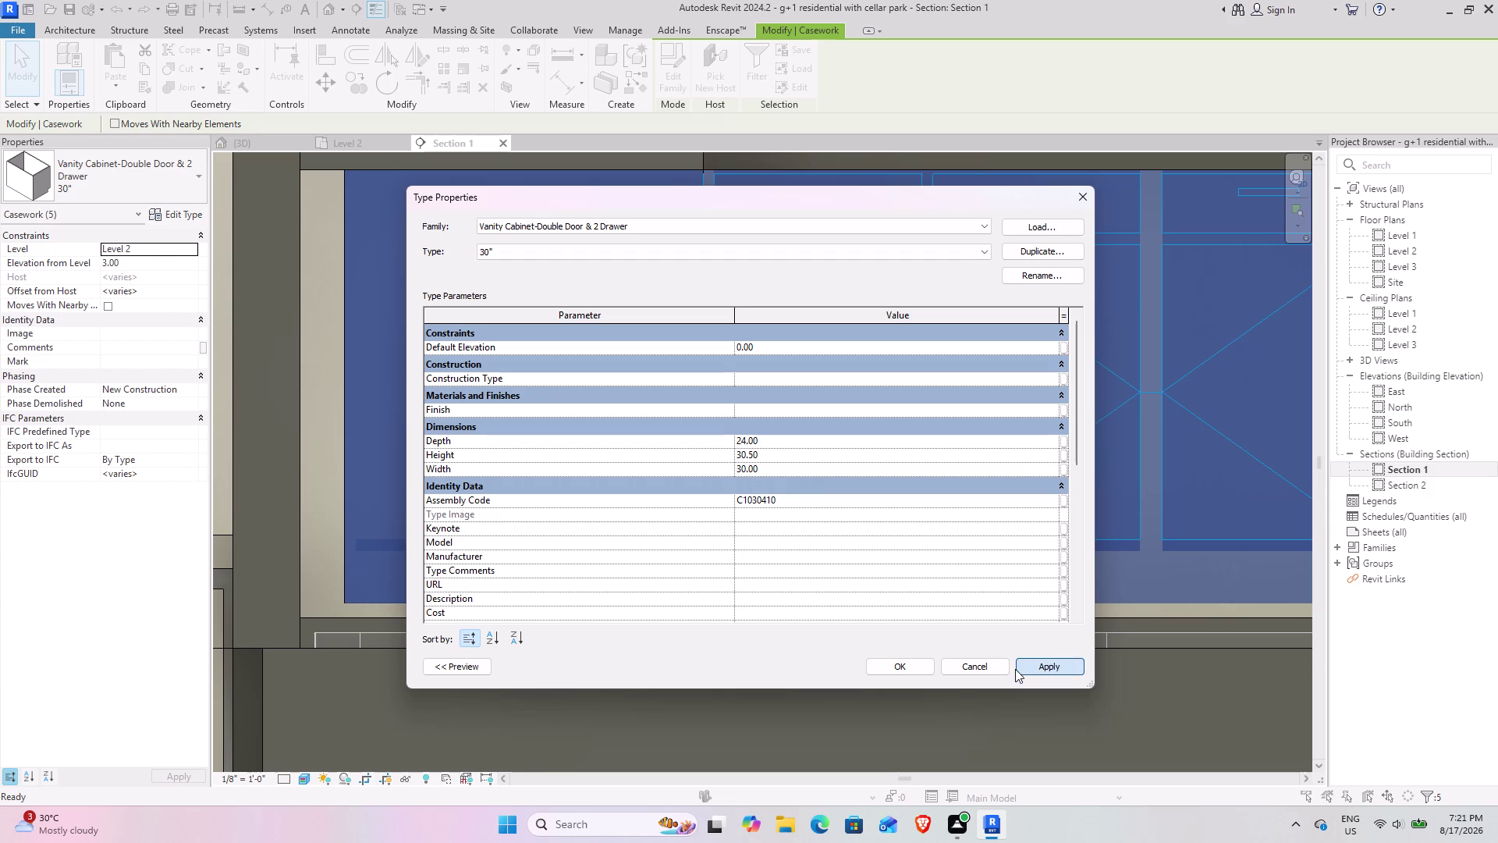
click(894, 668)
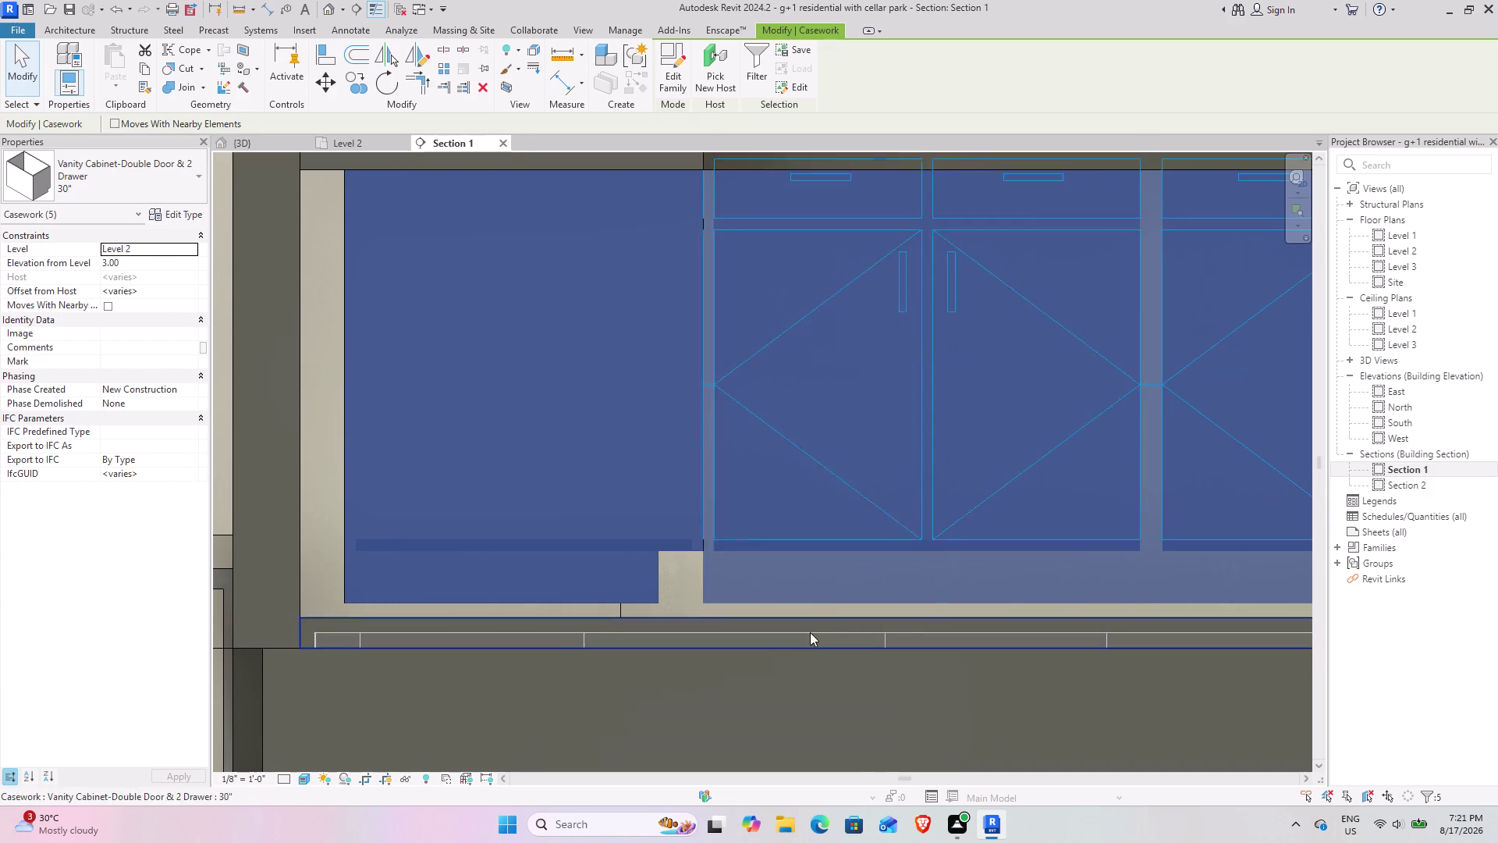
Set the sink-side base cabinets' Elevation from Level to 2, then switch to {3D}.
scroll(down, 3)
middle_drag(820, 449, 755, 562)
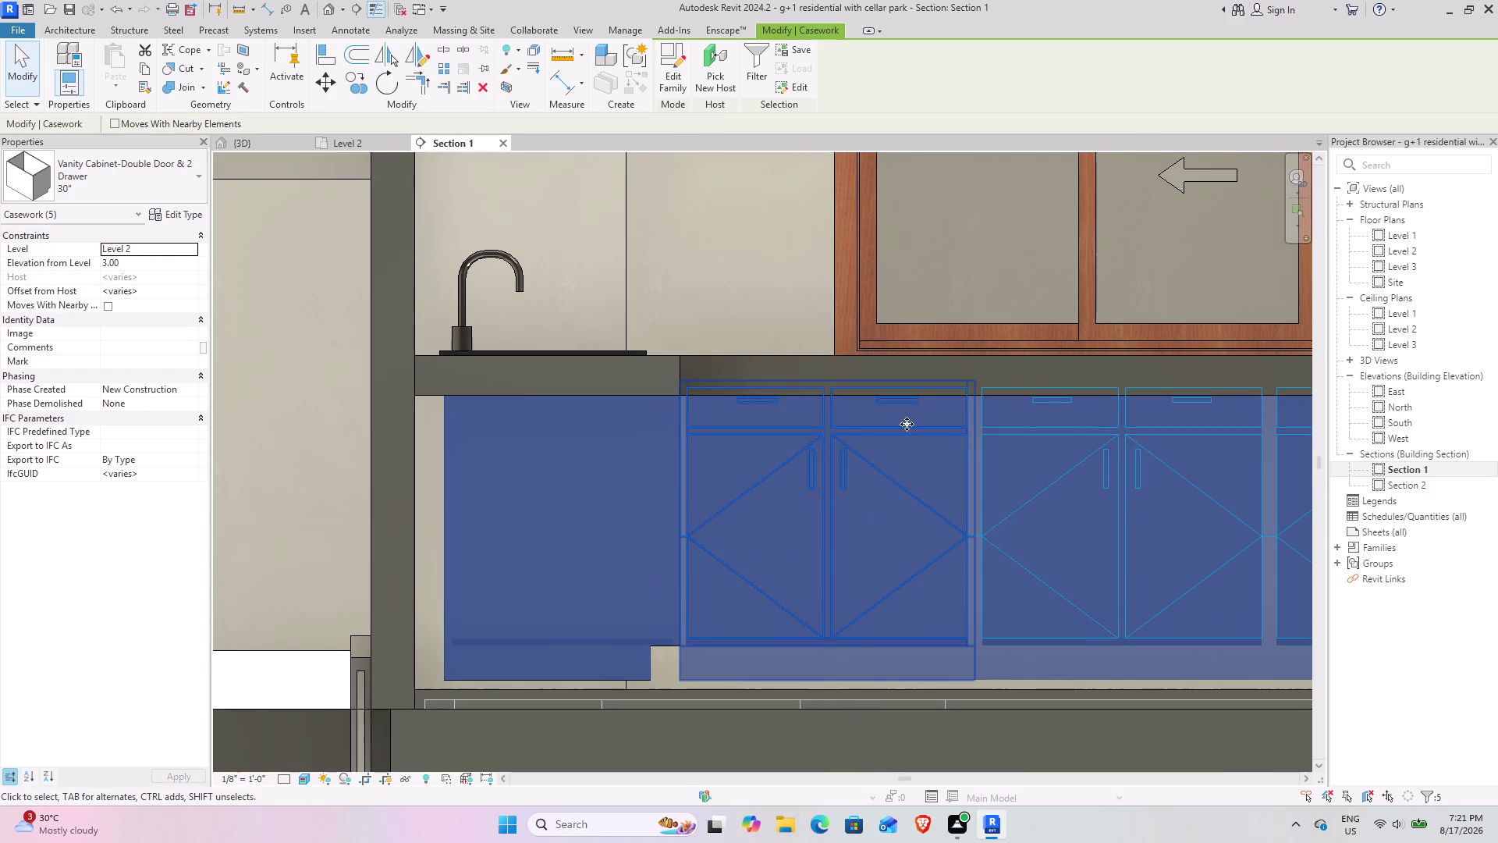
click(141, 264)
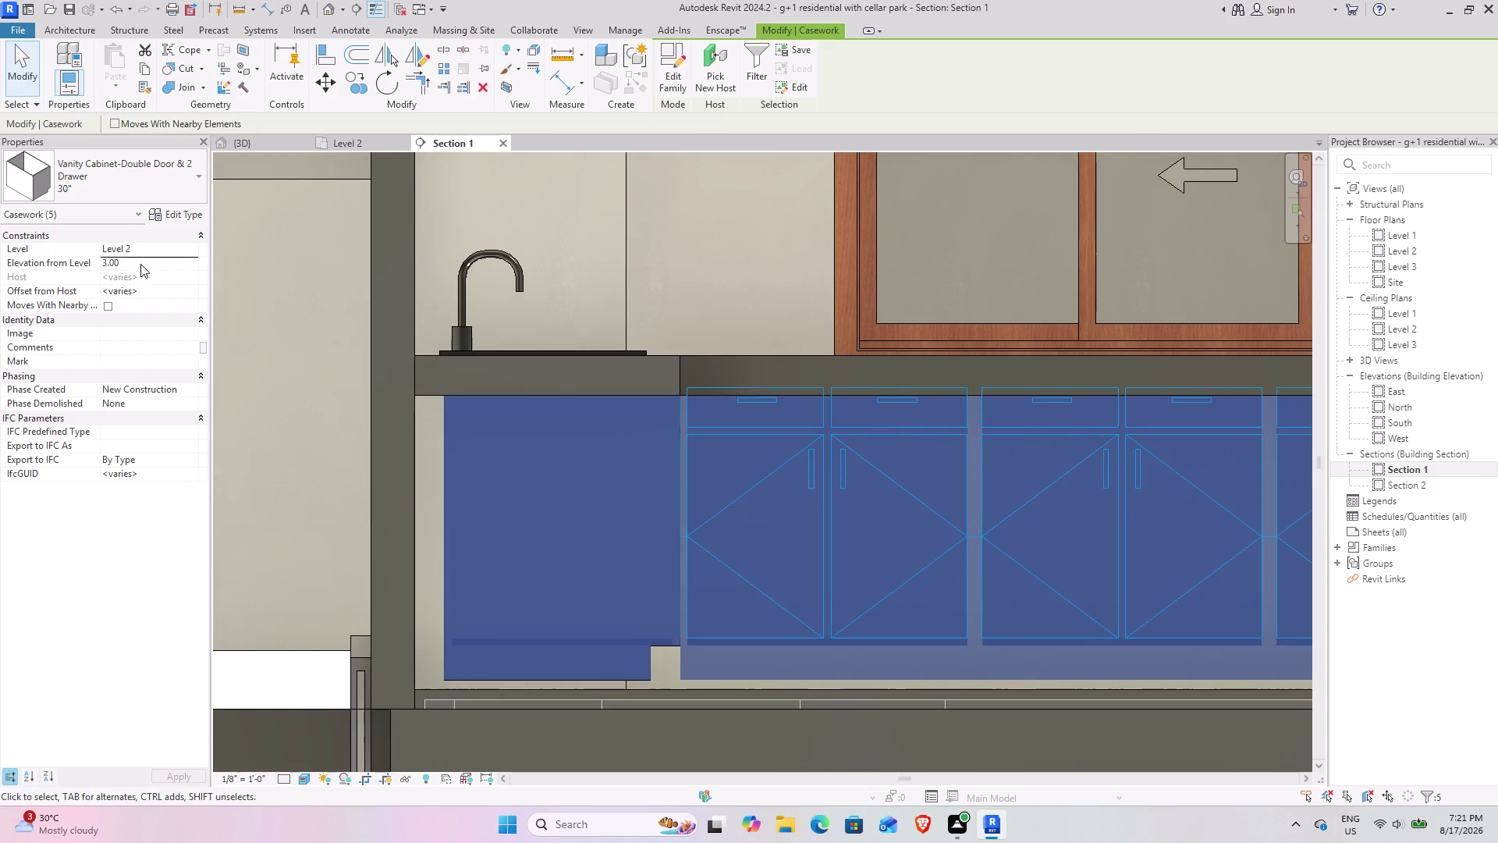
key(2)
key(Return)
click(746, 649)
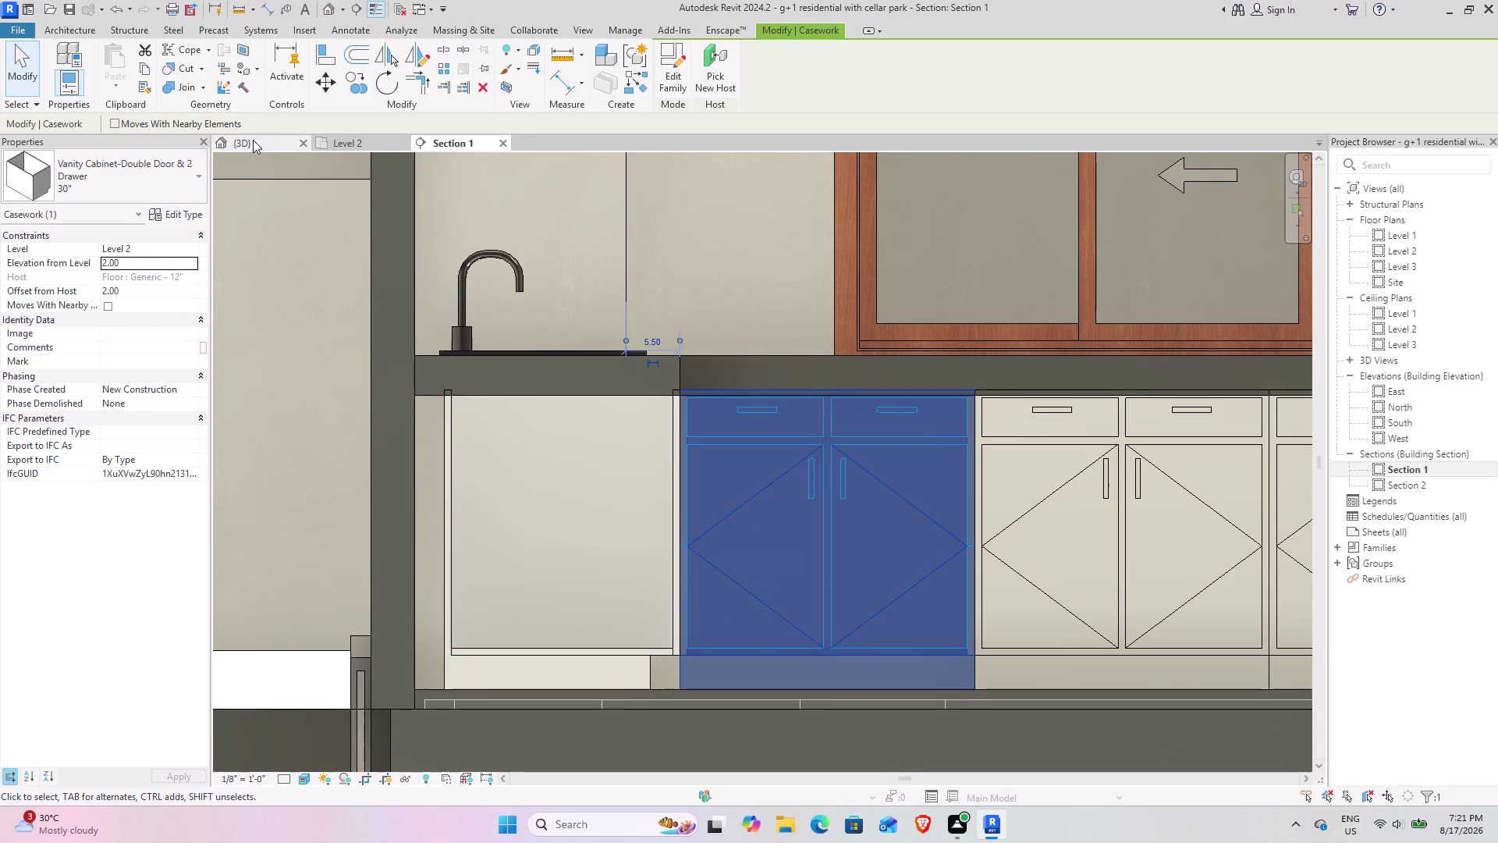
click(253, 139)
Orbit the 3D model around the kitchen and clear the cabinet selection.
middle_drag(662, 497, 606, 582)
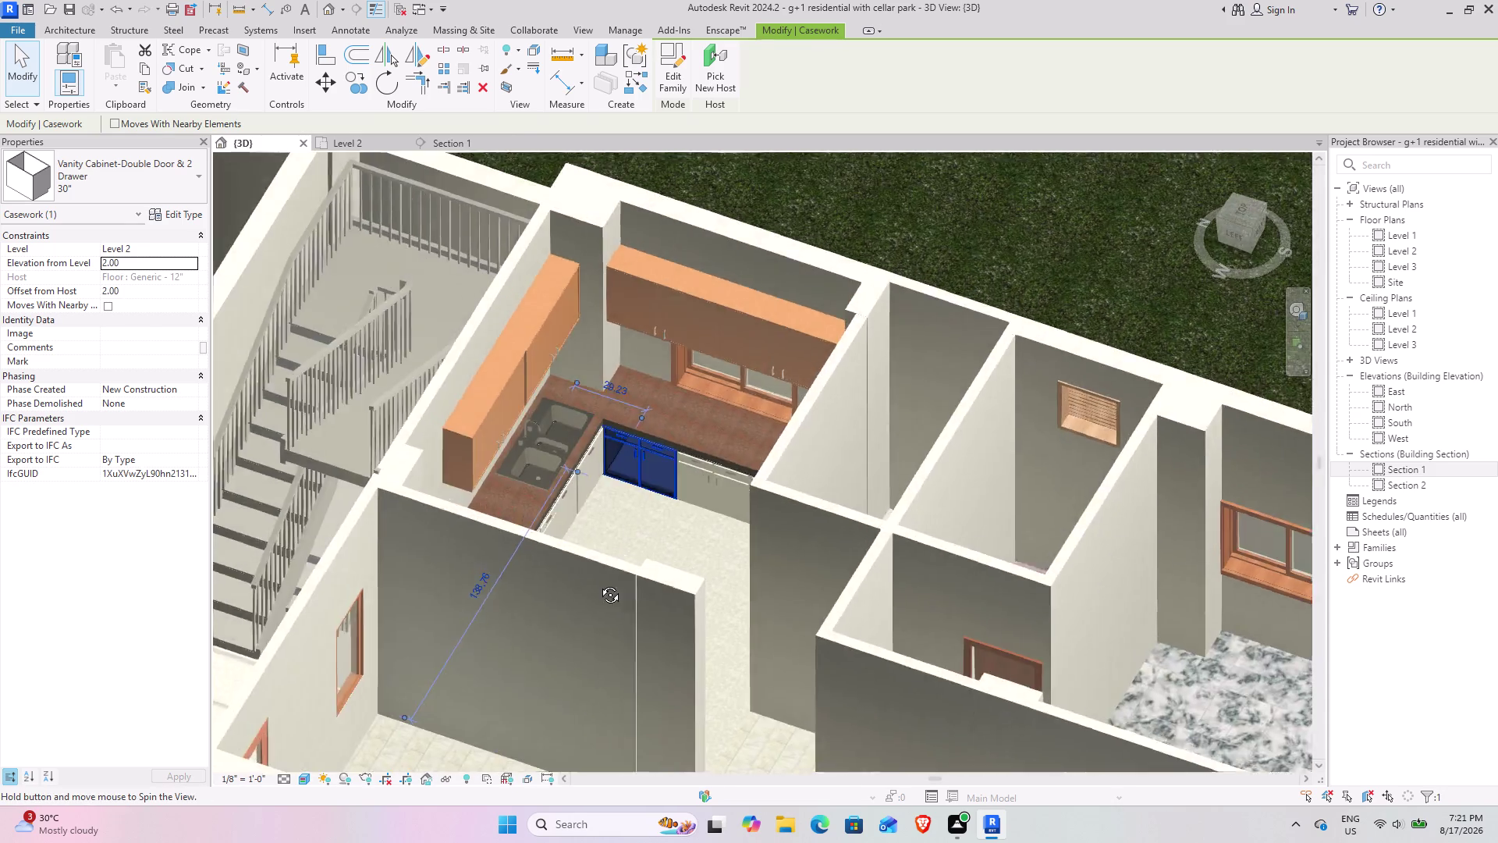
middle_drag(606, 582, 559, 599)
middle_drag(558, 588, 642, 499)
middle_drag(611, 511, 743, 559)
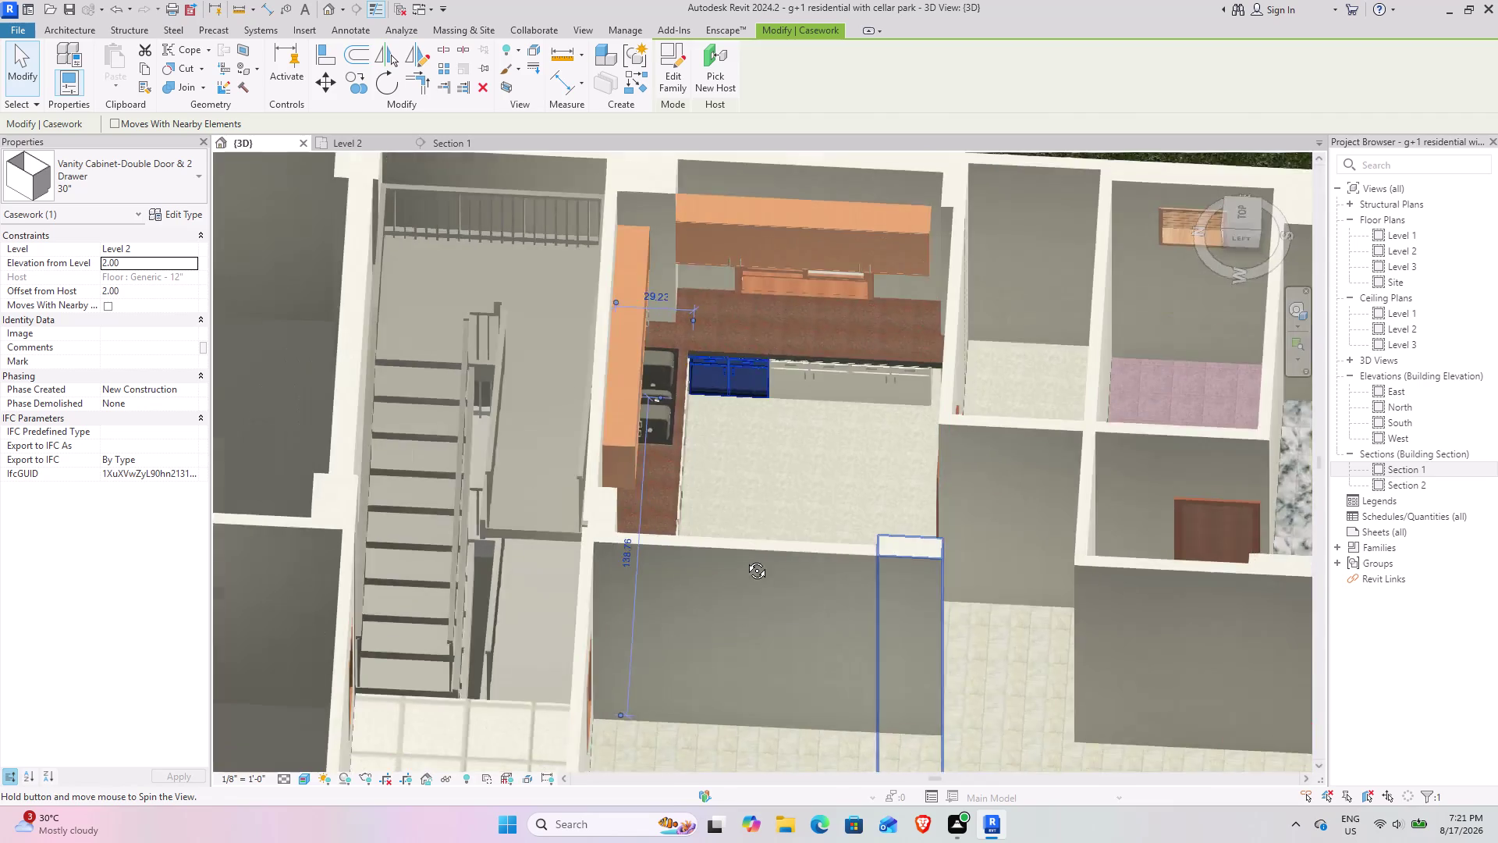
middle_drag(743, 559, 722, 509)
click(753, 430)
middle_drag(753, 430, 662, 397)
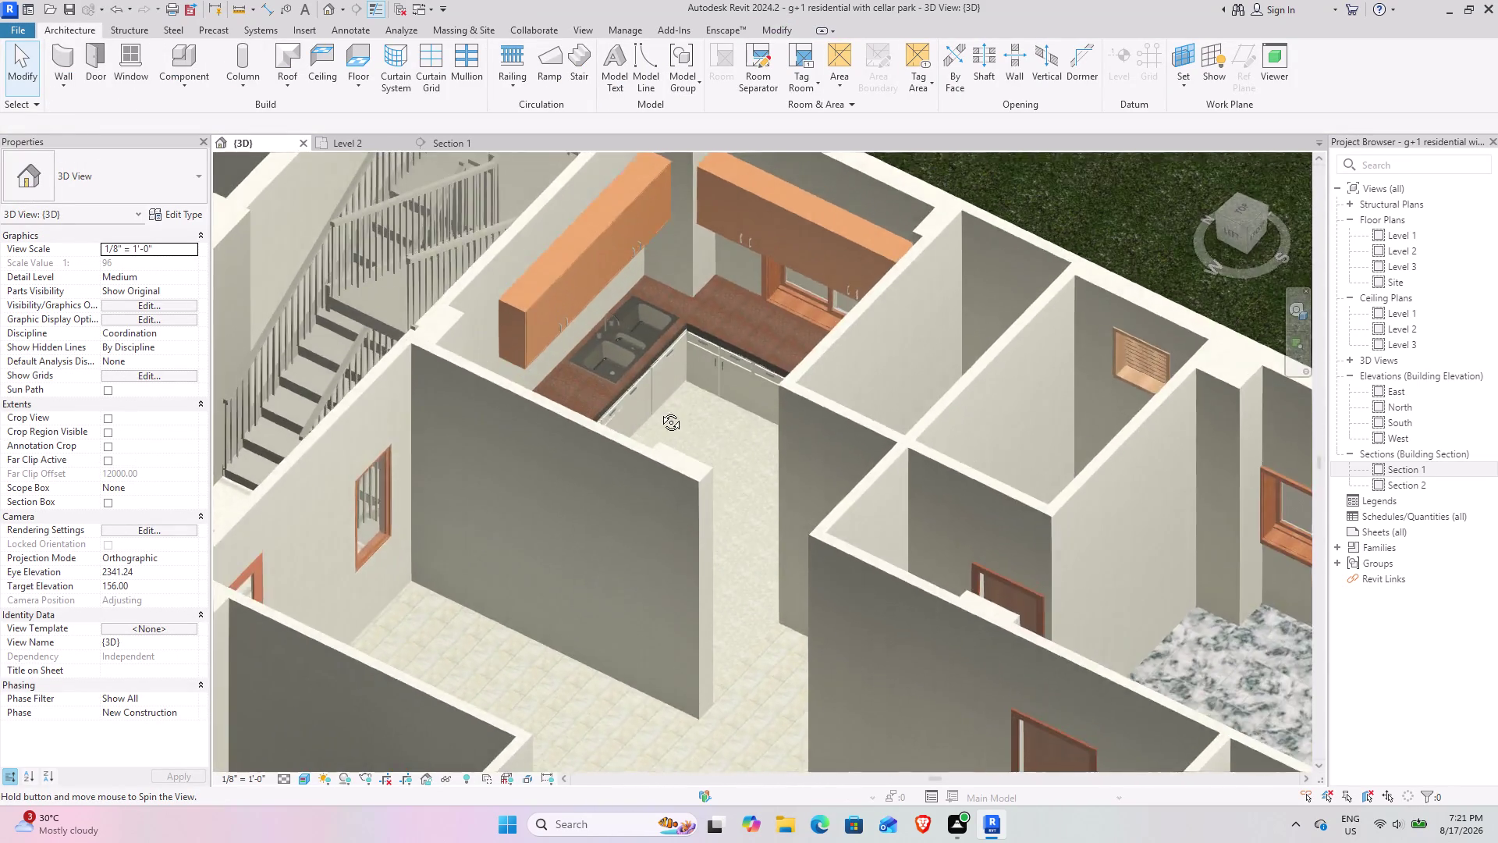
middle_drag(661, 397, 872, 507)
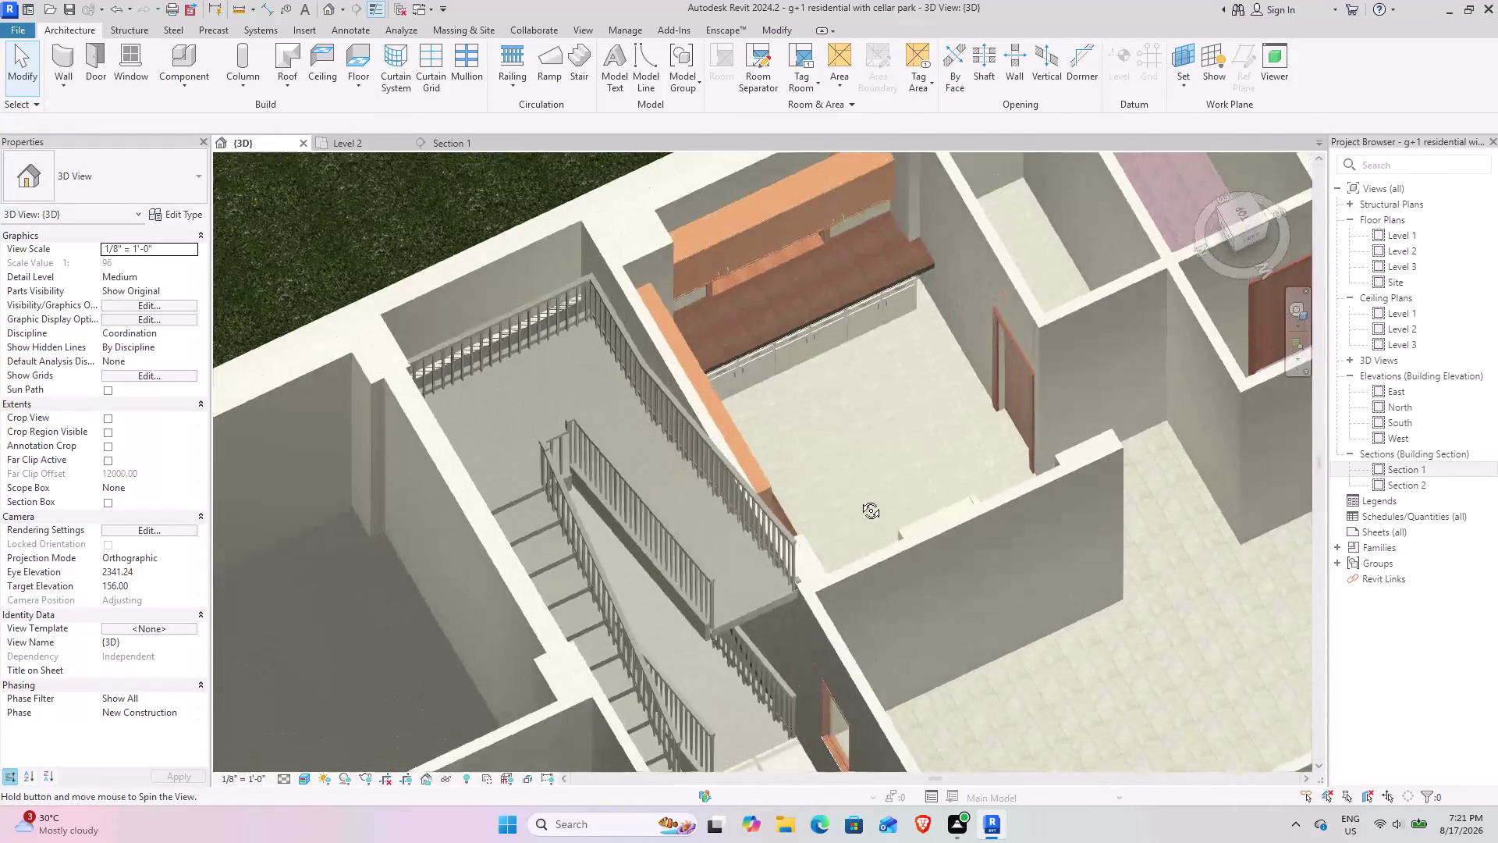
Pan, orbit and zoom to look down on the upper cabinets and countertop.
middle_drag(872, 507, 409, 459)
middle_drag(389, 368, 399, 431)
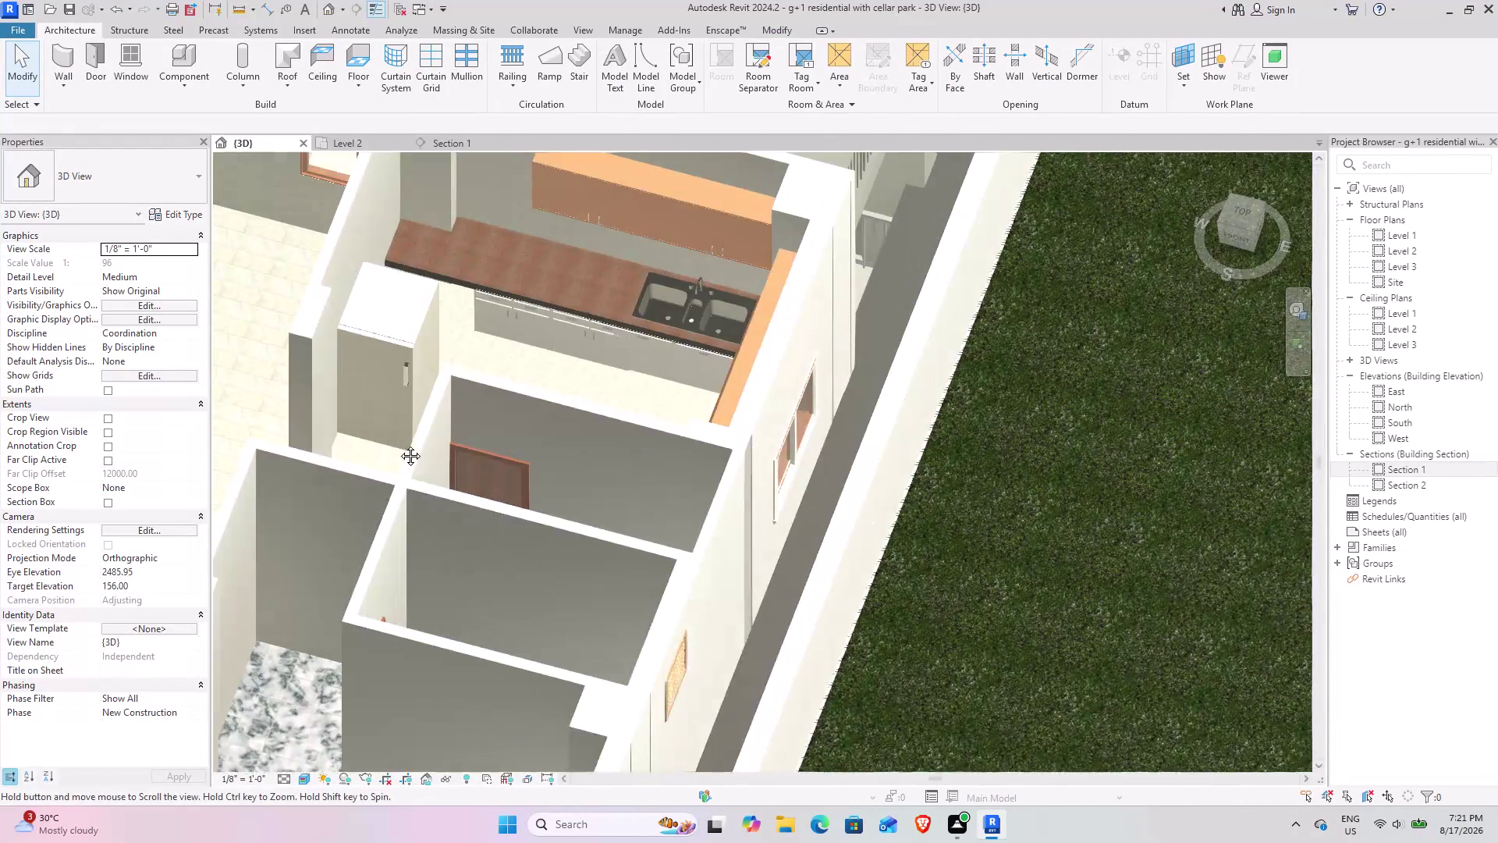
middle_drag(398, 431, 387, 490)
middle_drag(384, 487, 483, 552)
middle_drag(511, 564, 664, 511)
middle_drag(630, 515, 742, 537)
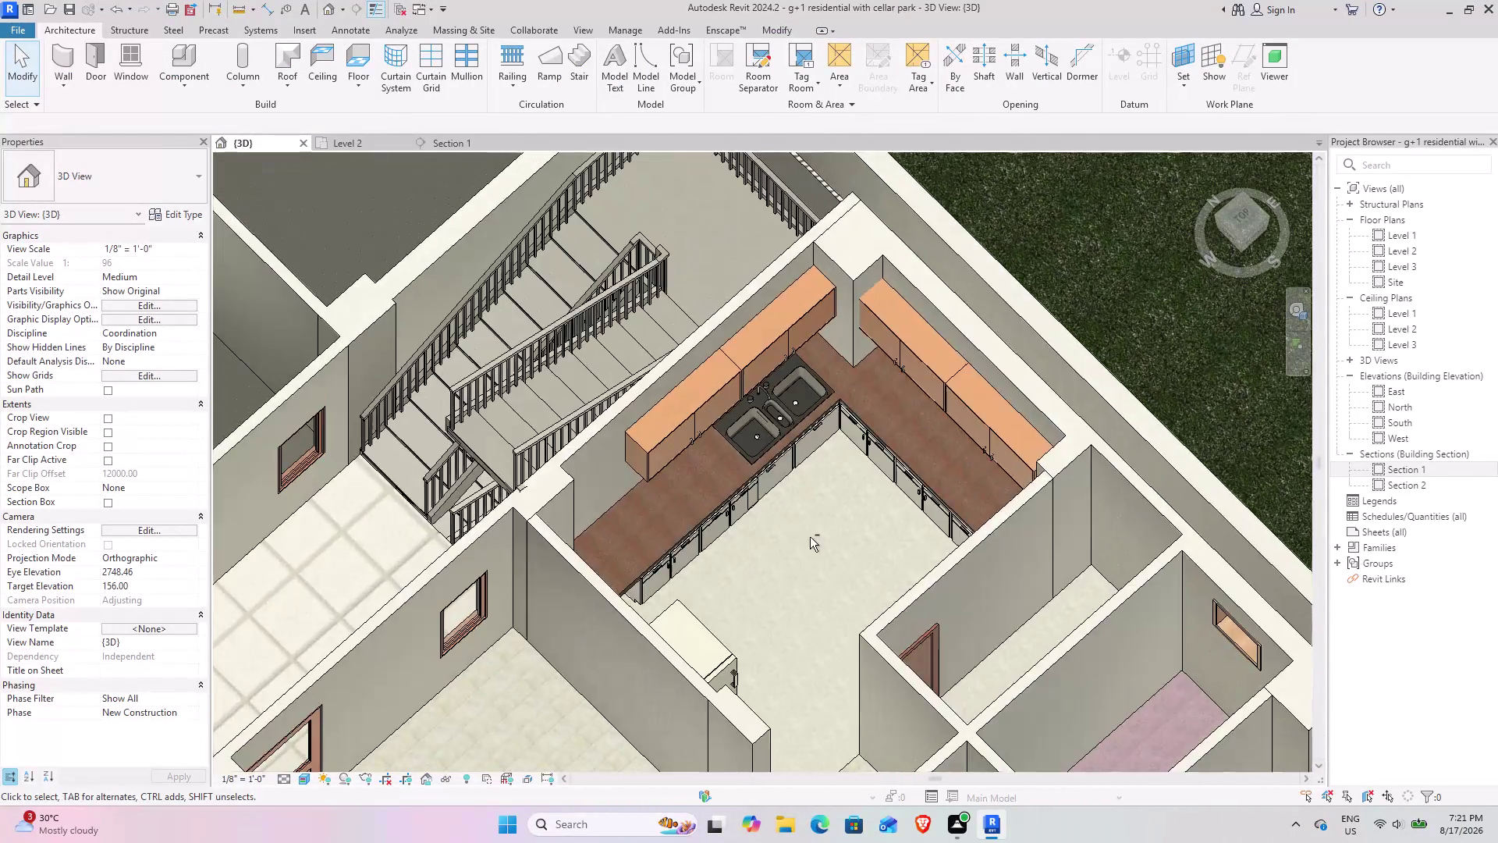
middle_drag(829, 535, 545, 518)
middle_drag(543, 518, 630, 537)
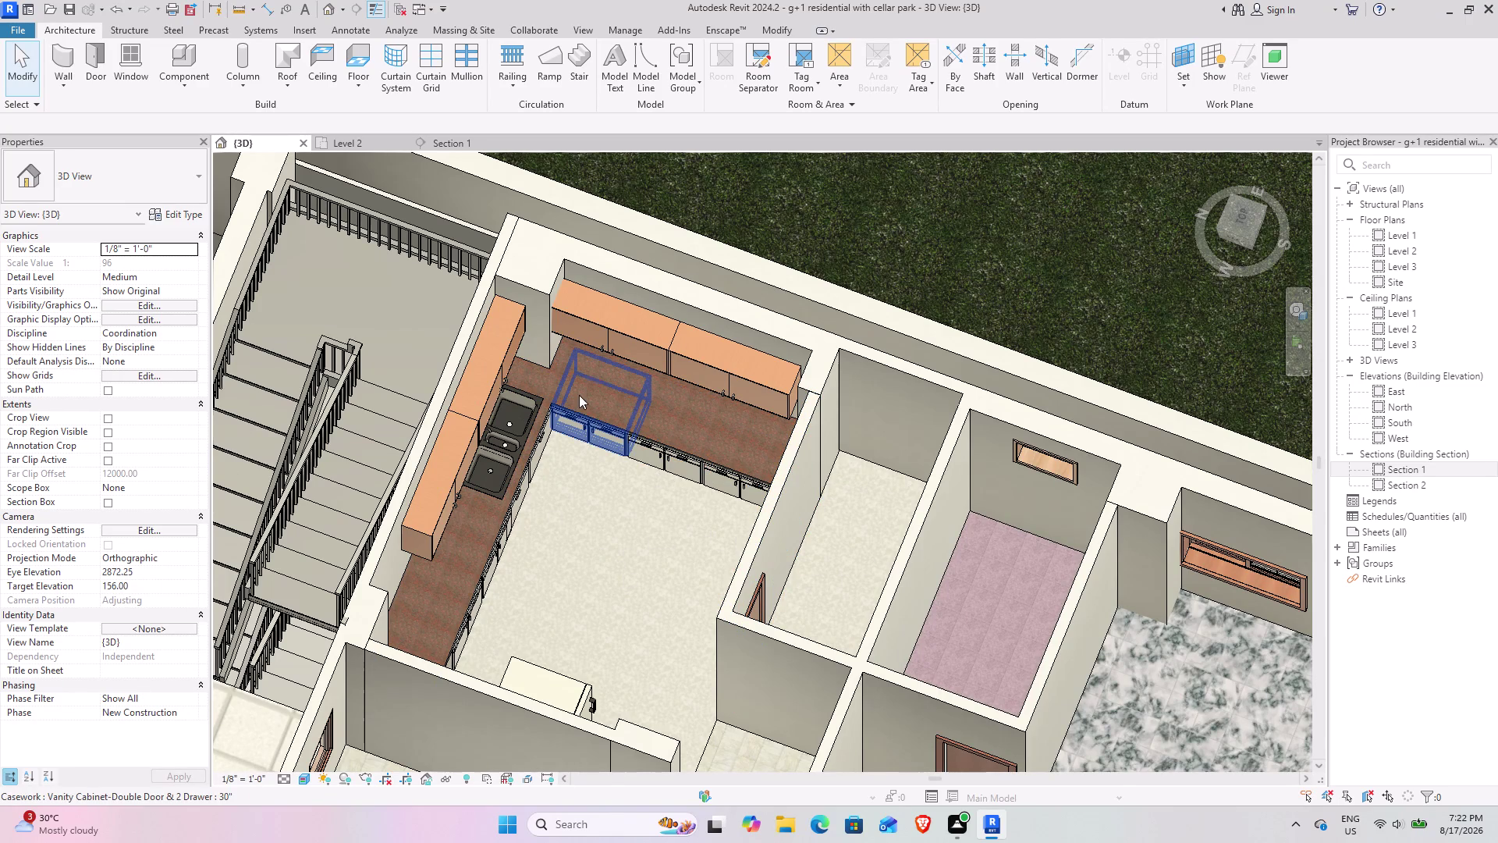
scroll(up, 3)
scroll(up, 3)
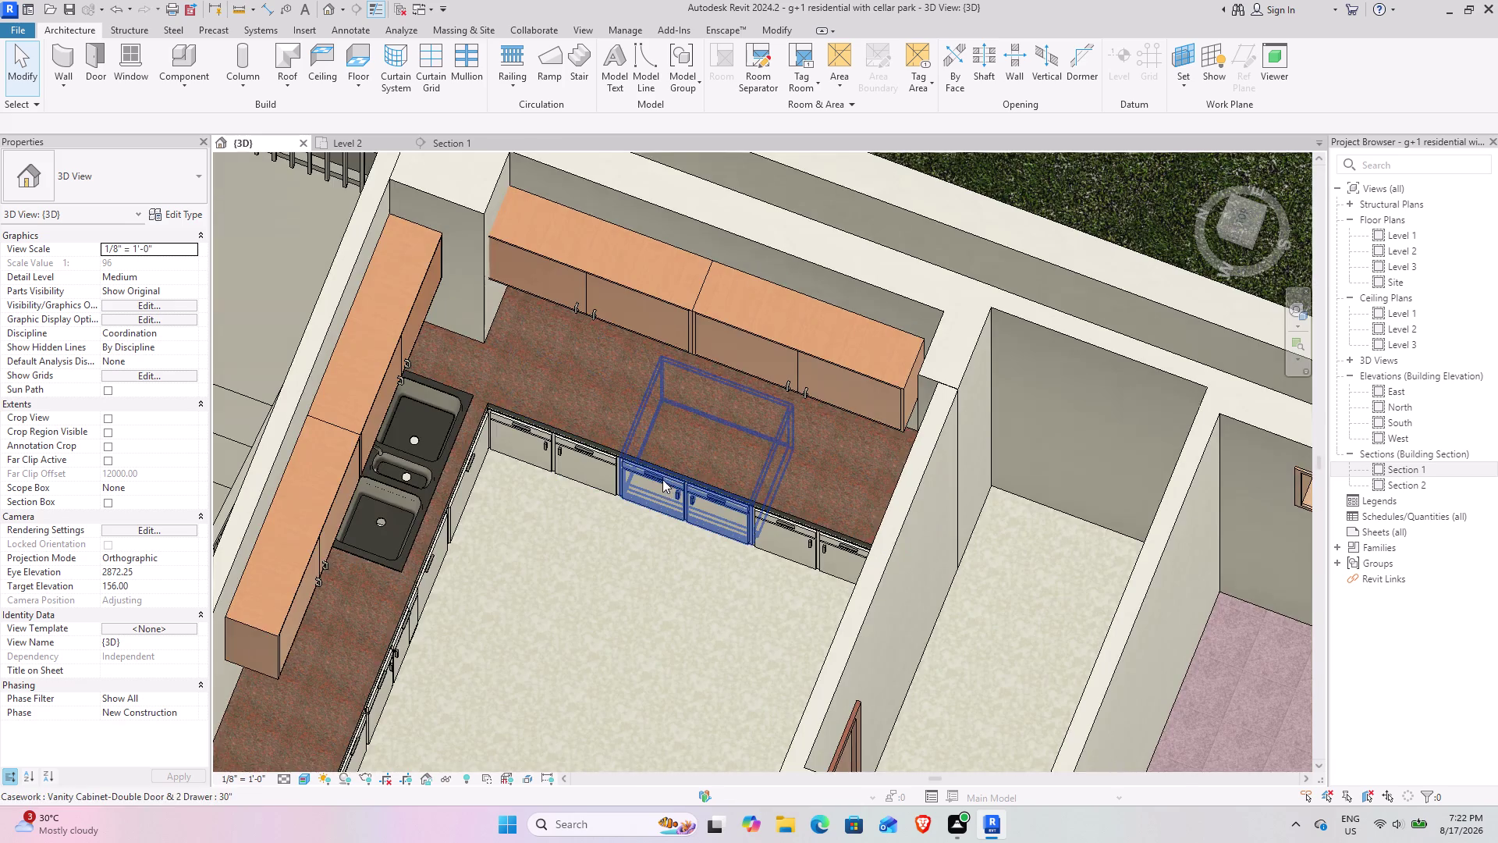
middle_drag(659, 476, 561, 524)
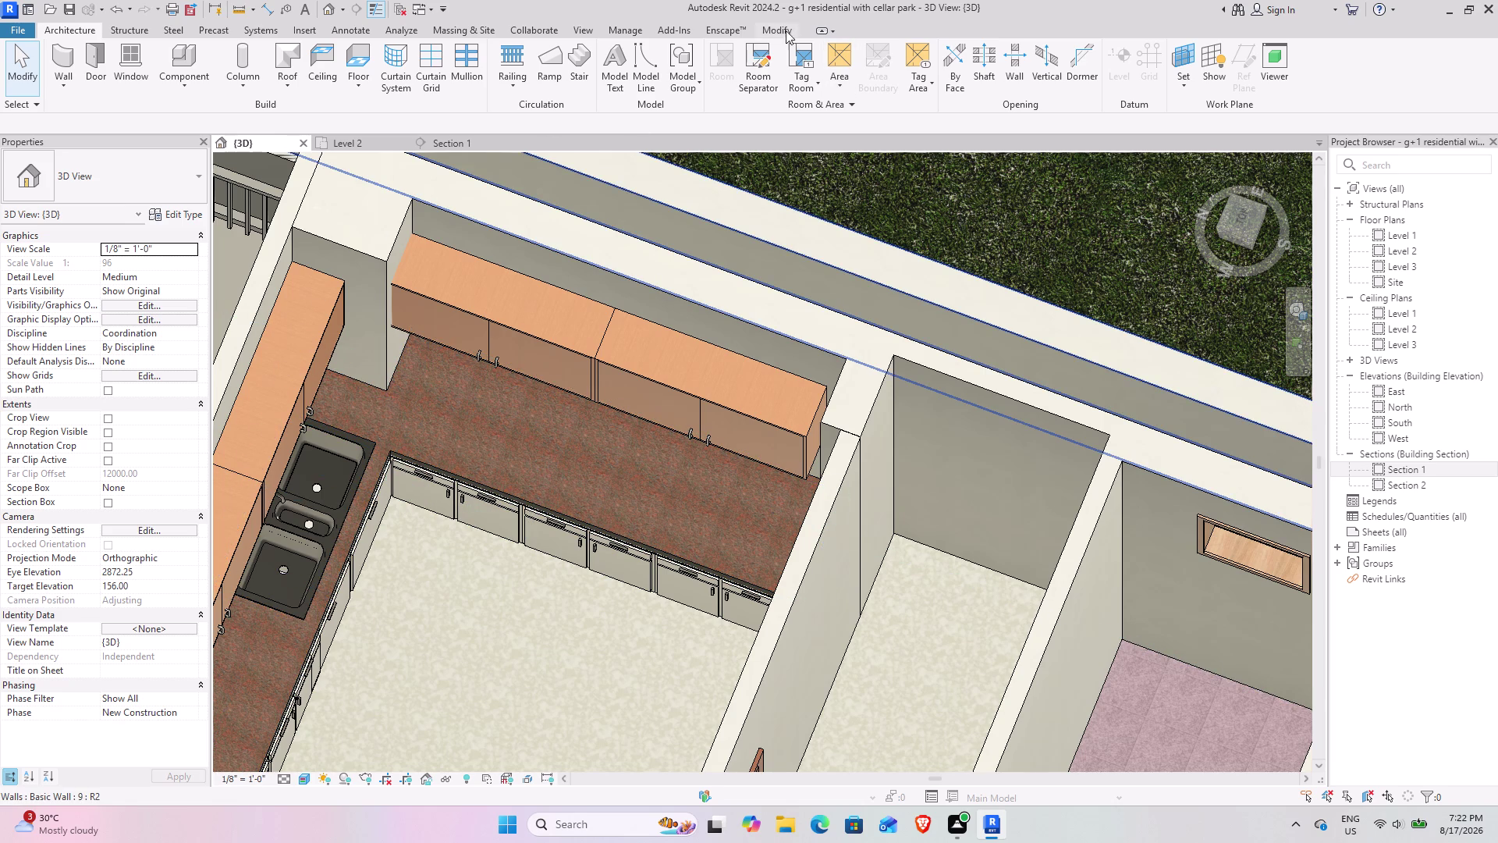
click(119, 32)
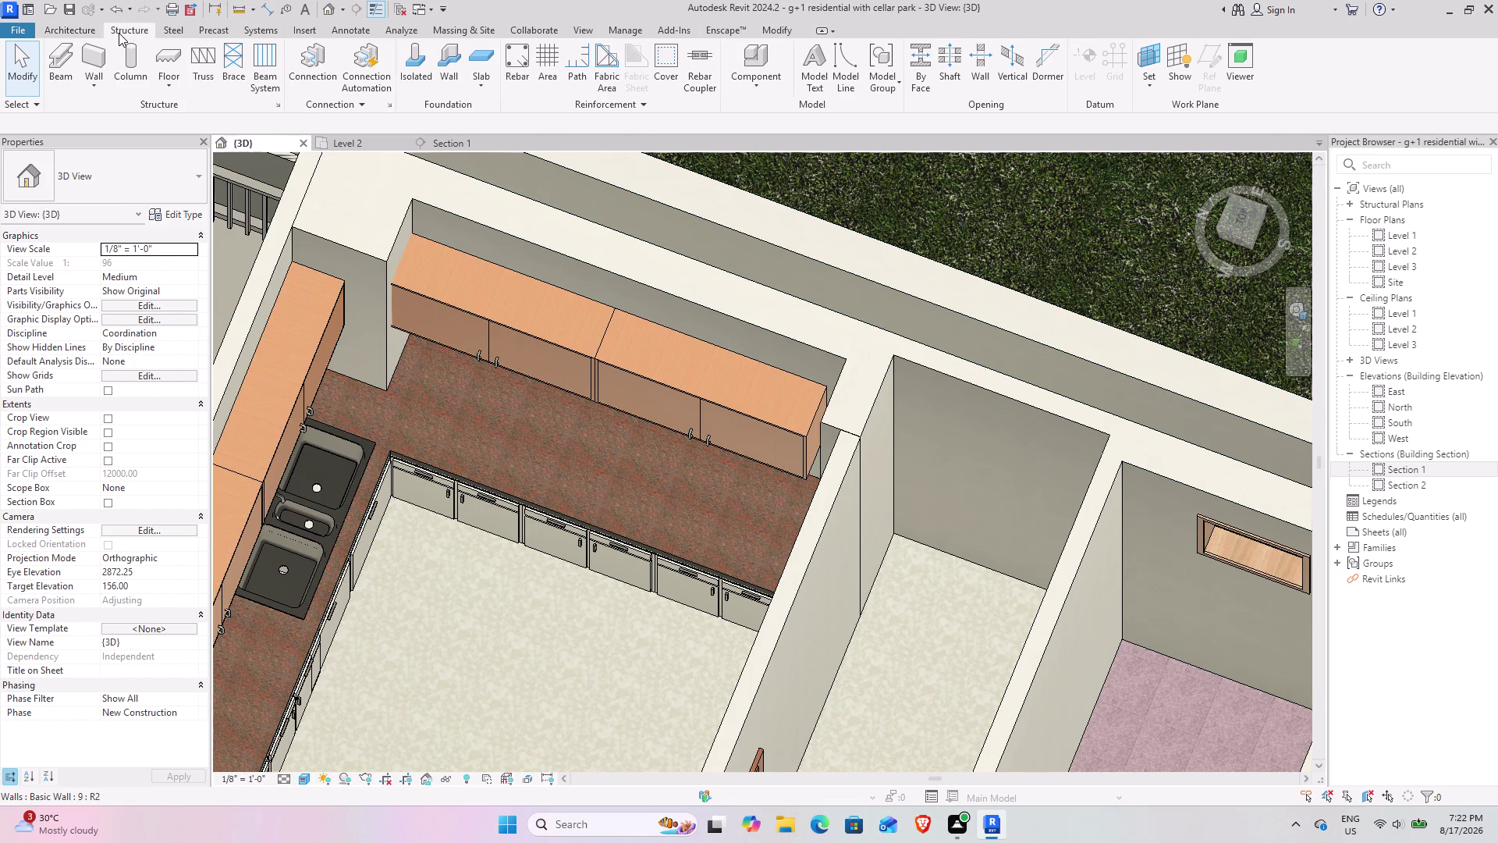
Start placing a component, load a family, and browse the US library to Specialty Equipment.
click(79, 30)
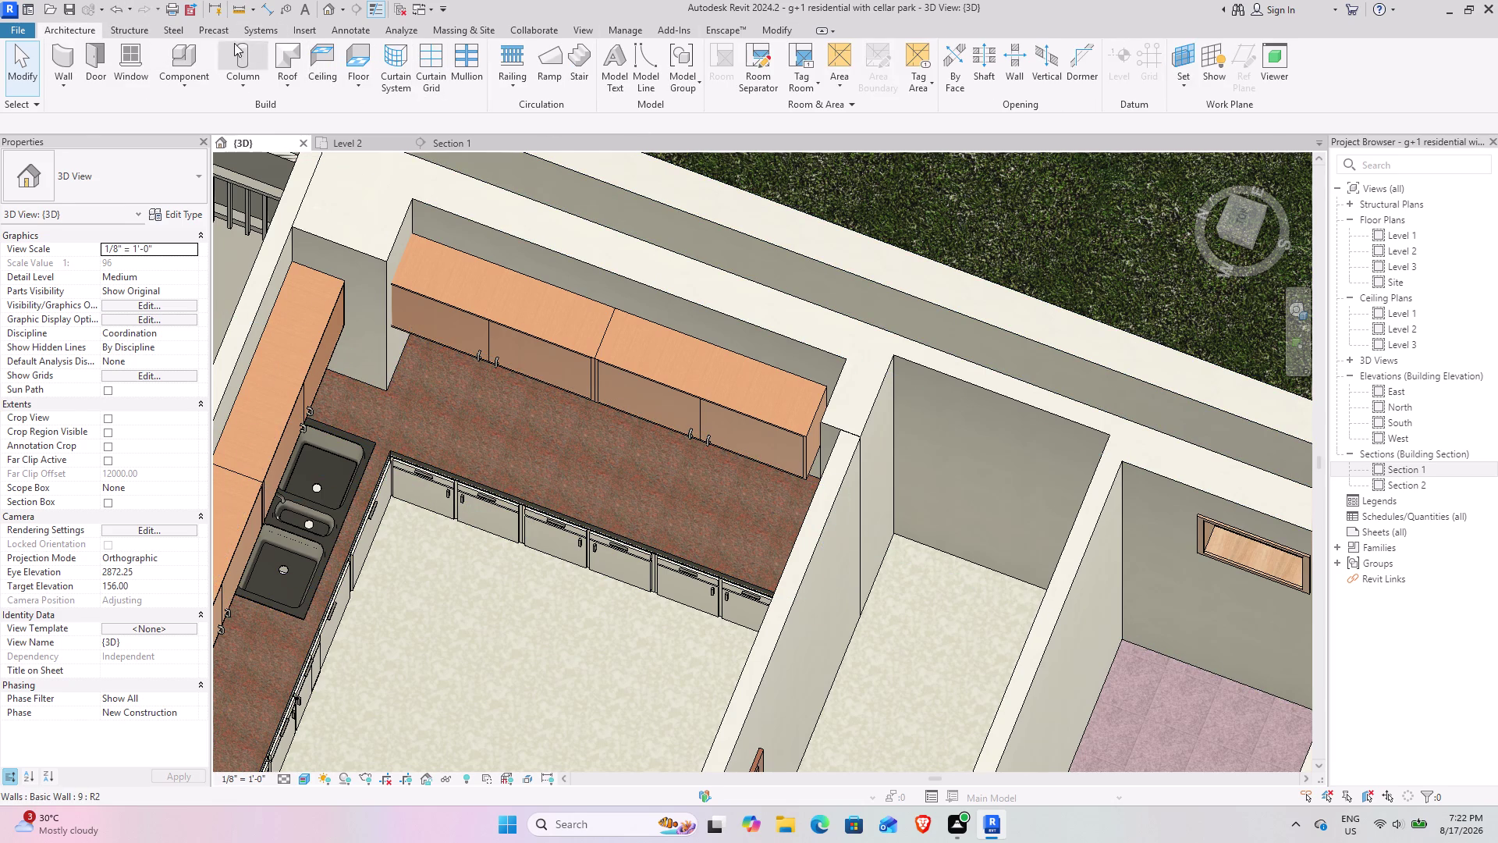
click(191, 42)
click(676, 78)
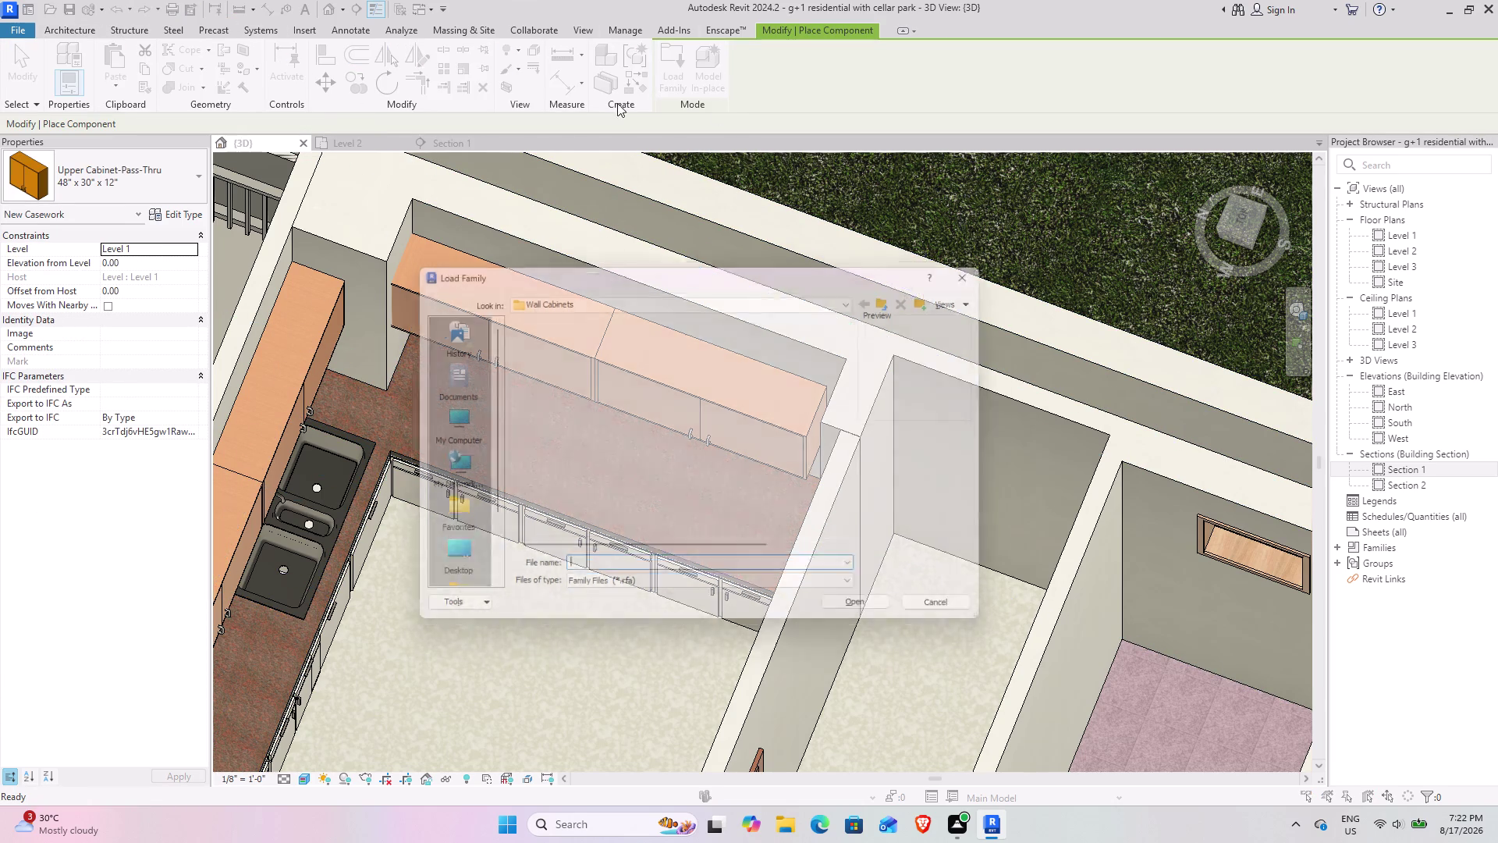
click(907, 299)
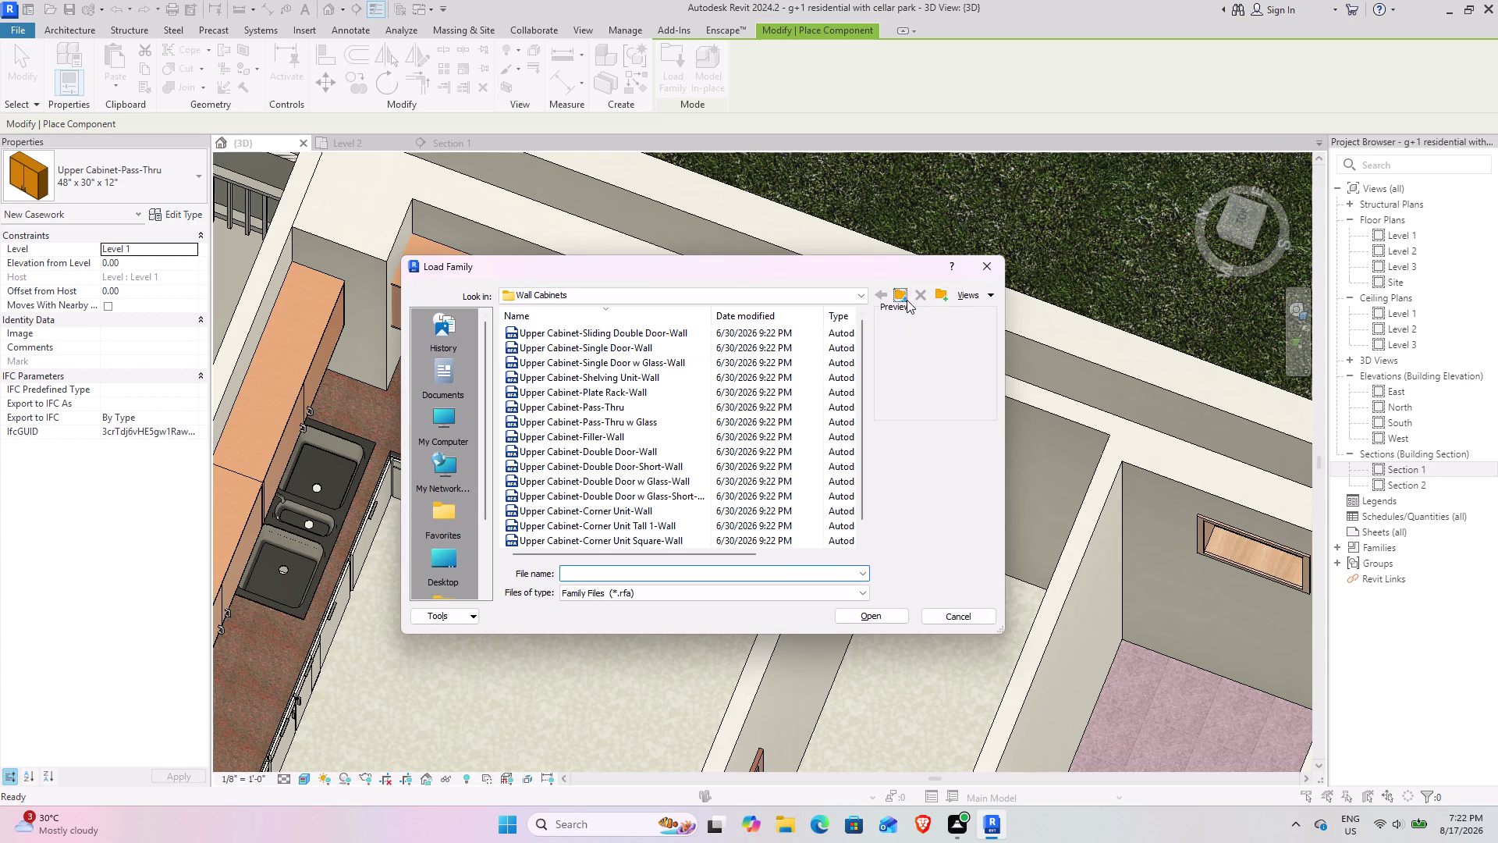
click(896, 295)
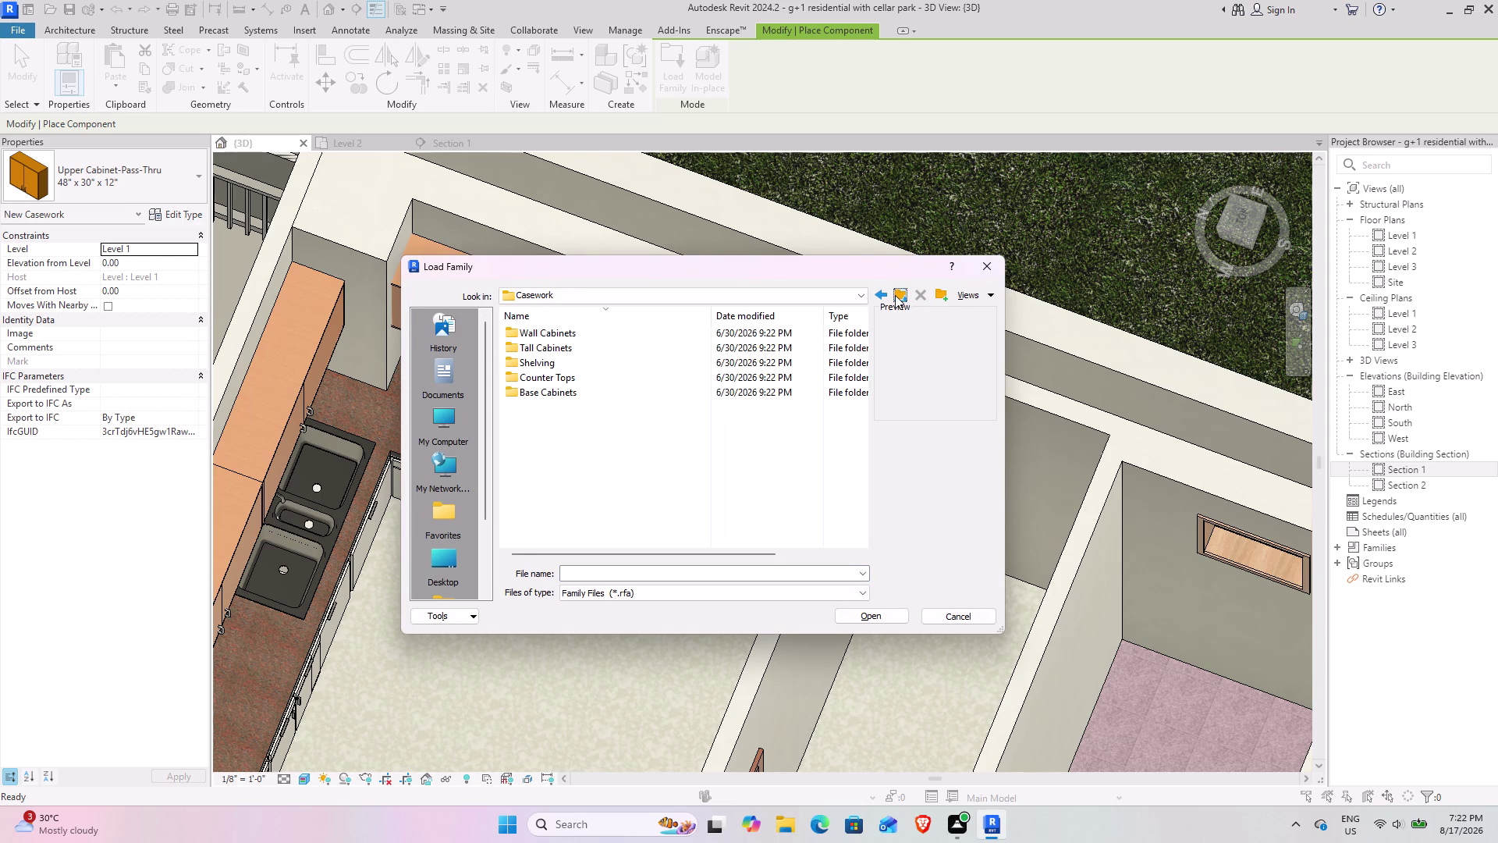
scroll(down, 3)
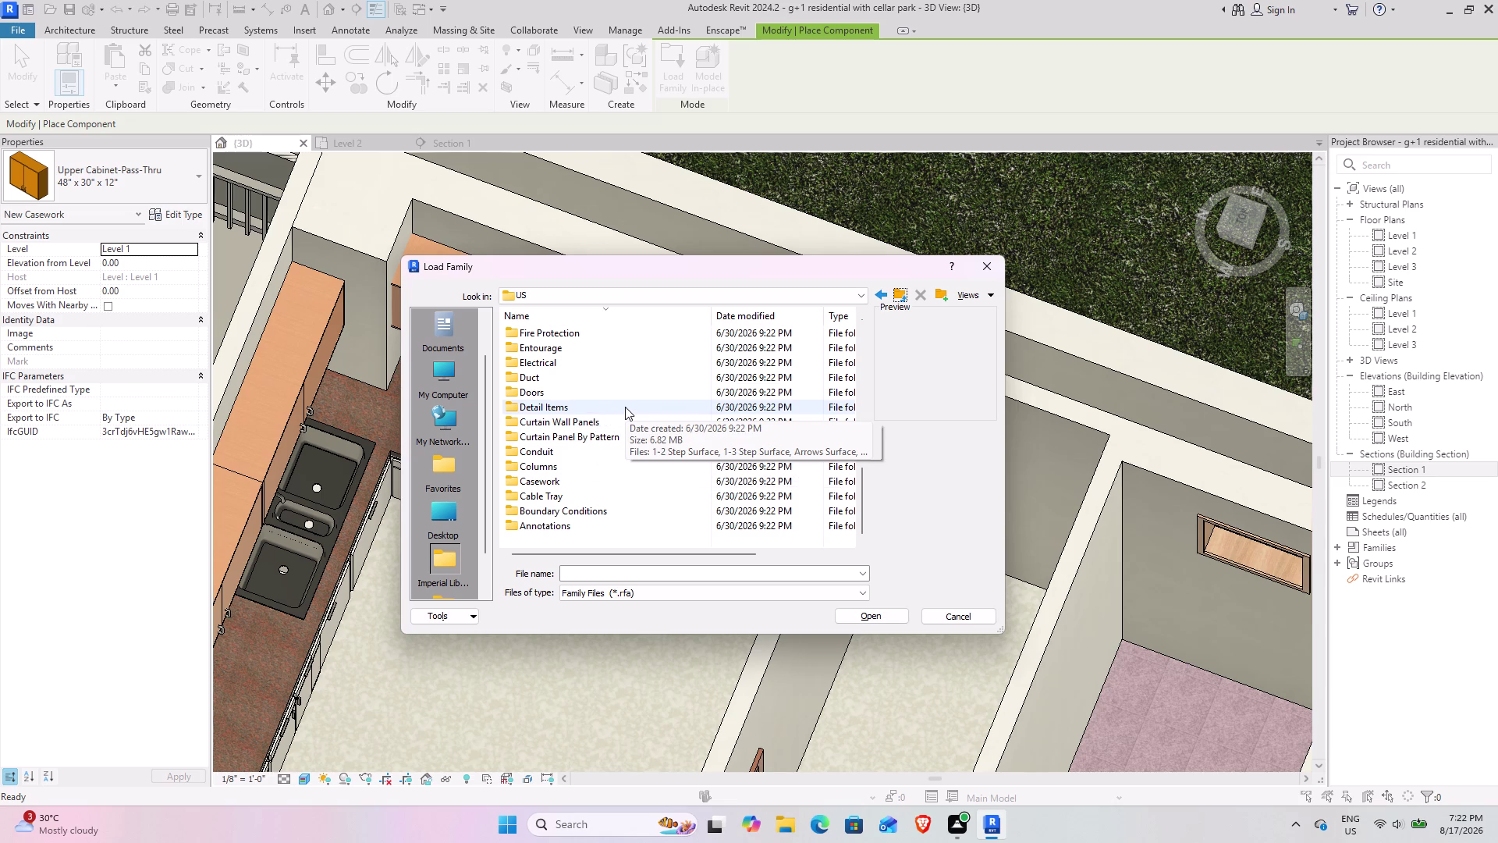
scroll(up, 3)
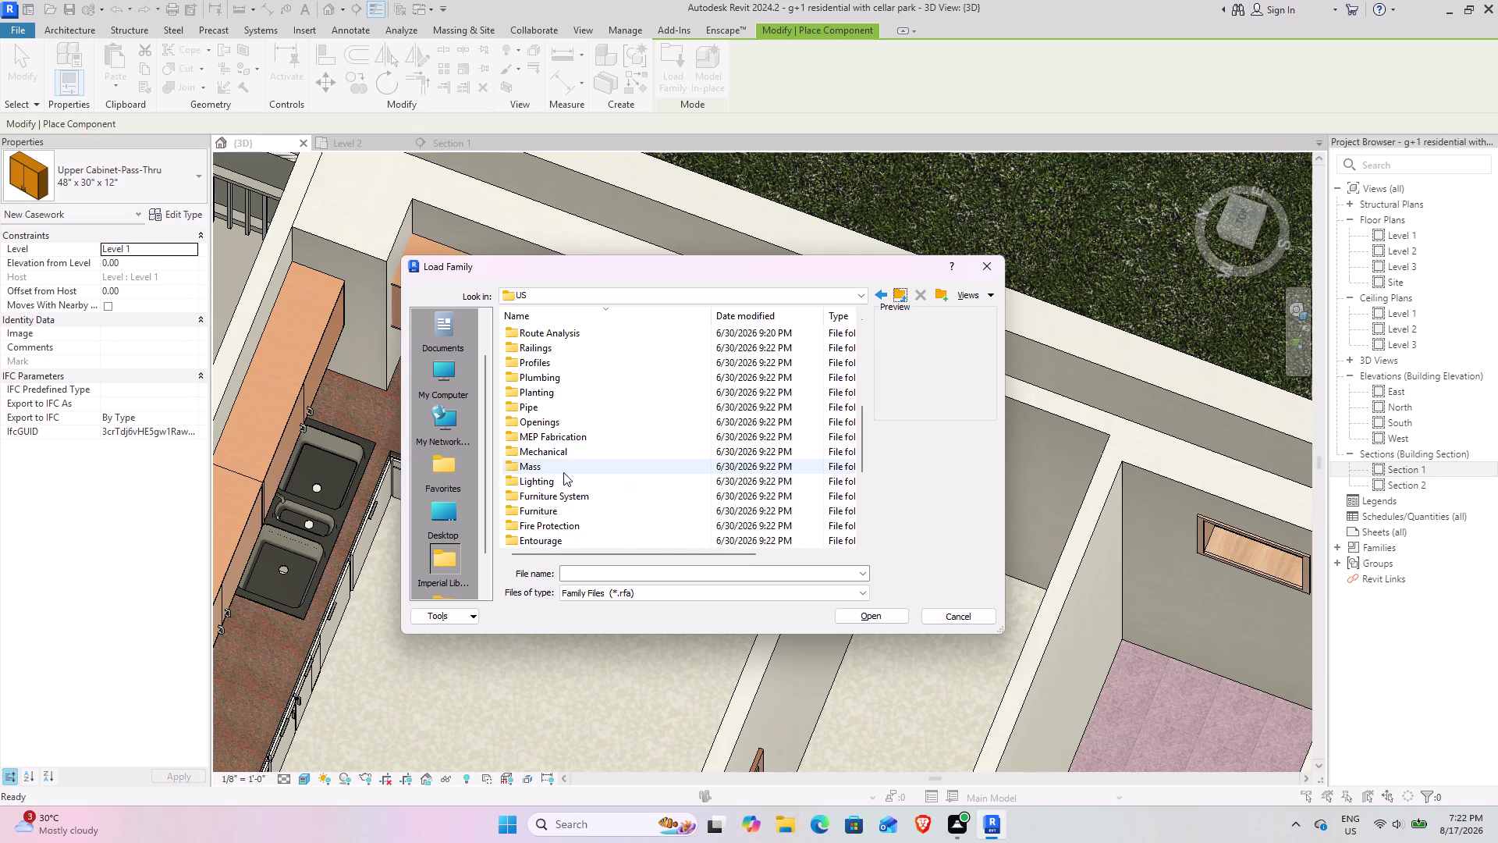
scroll(up, 3)
scroll(up, 3)
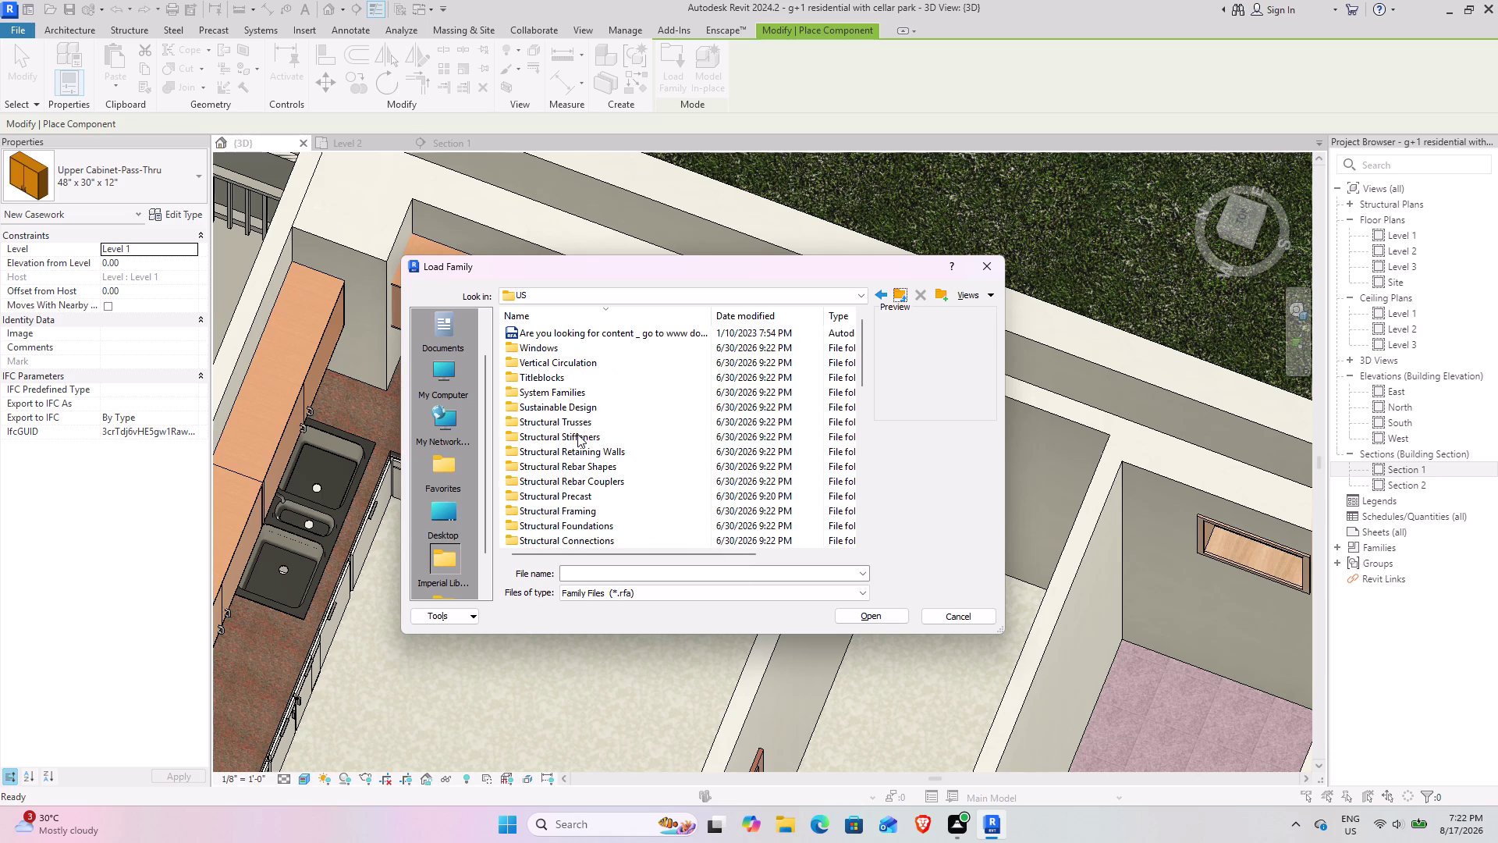
scroll(down, 3)
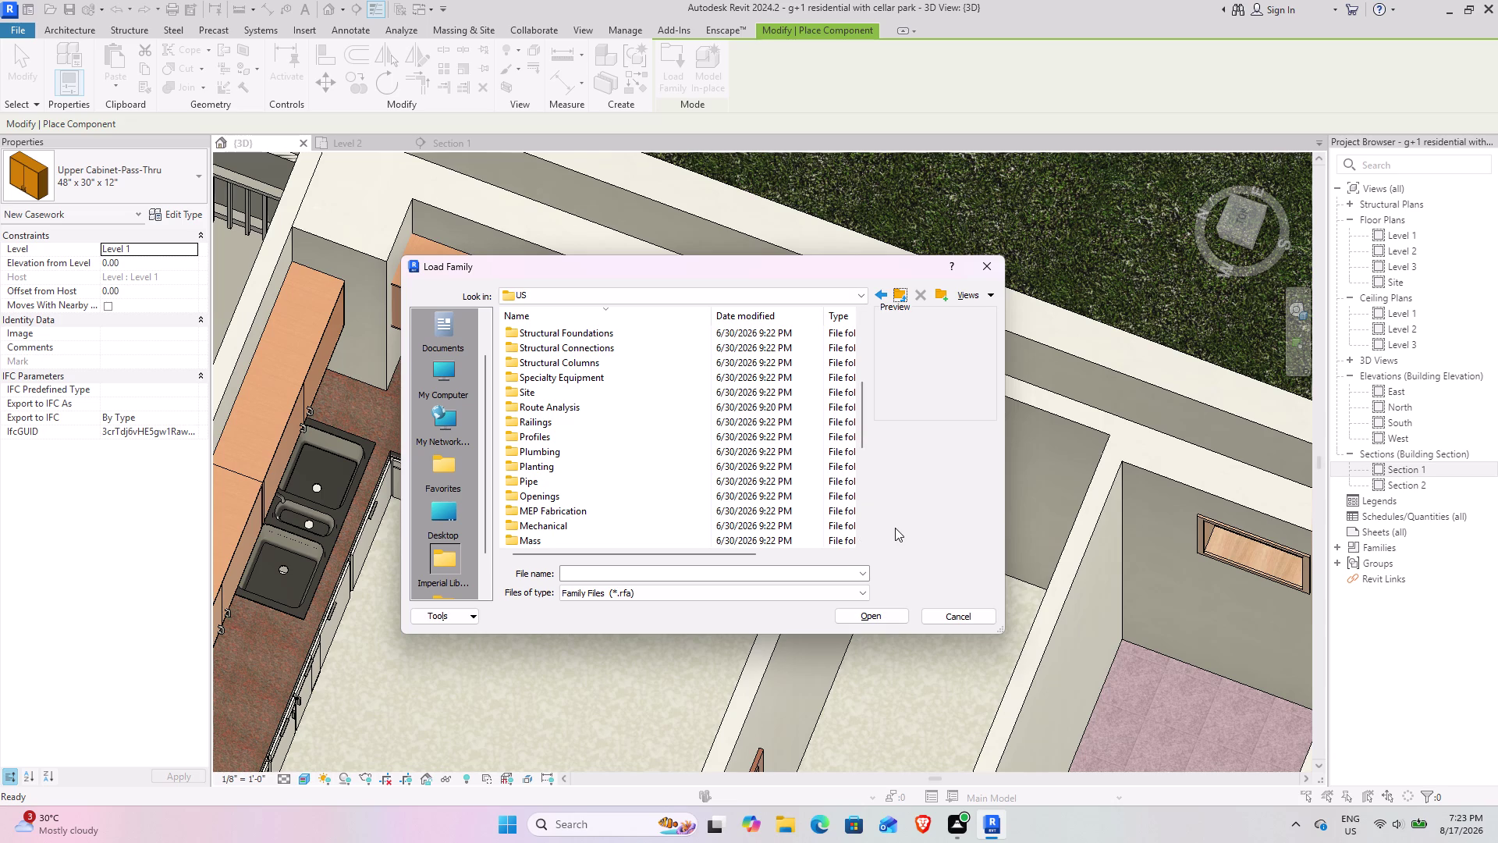
double_click(613, 376)
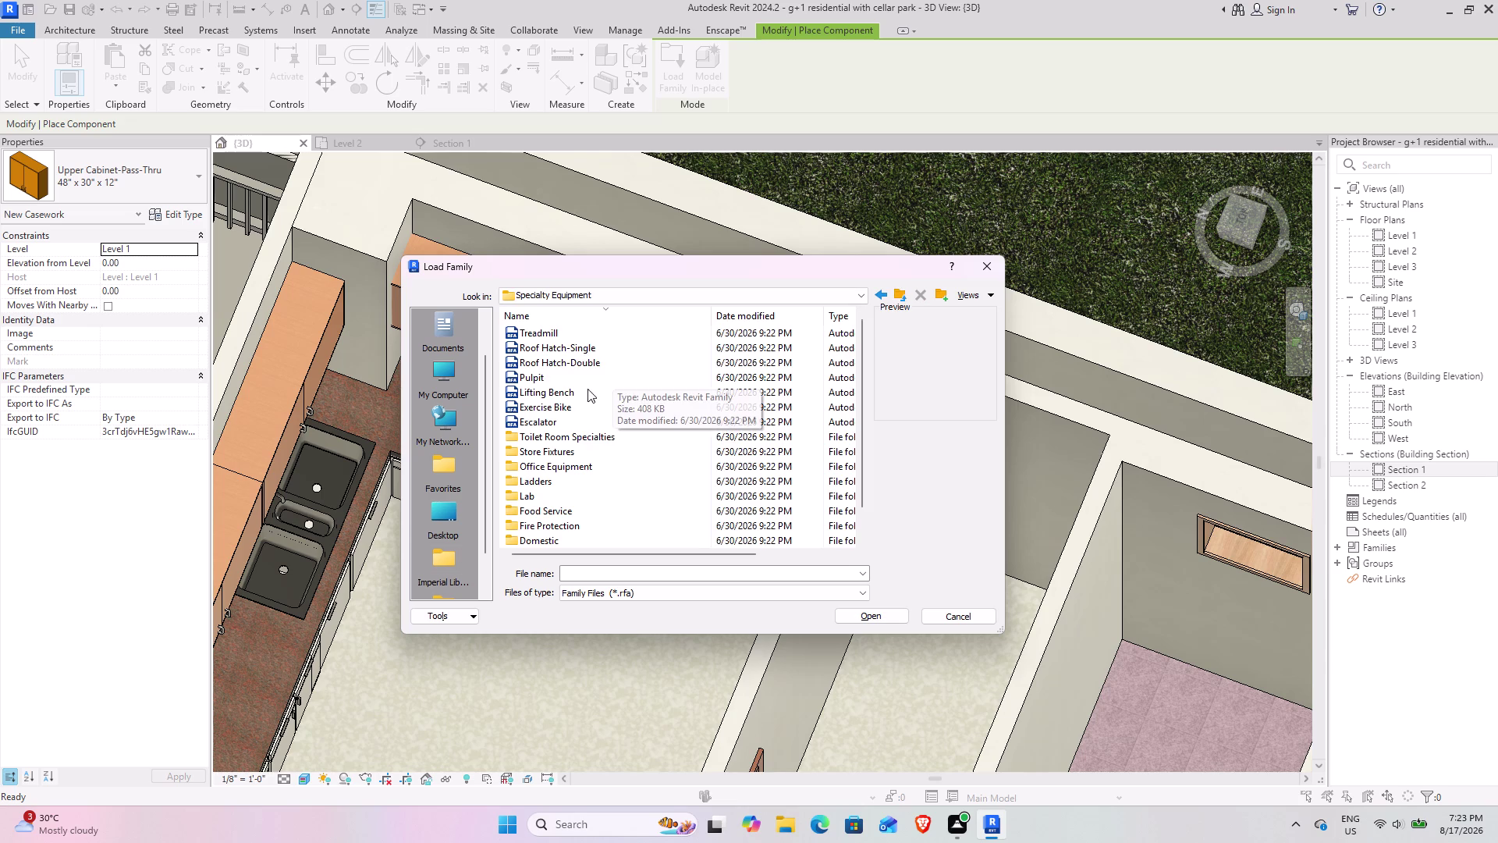
Open the Domestic folder under Specialty Equipment and scan its contents.
scroll(down, 3)
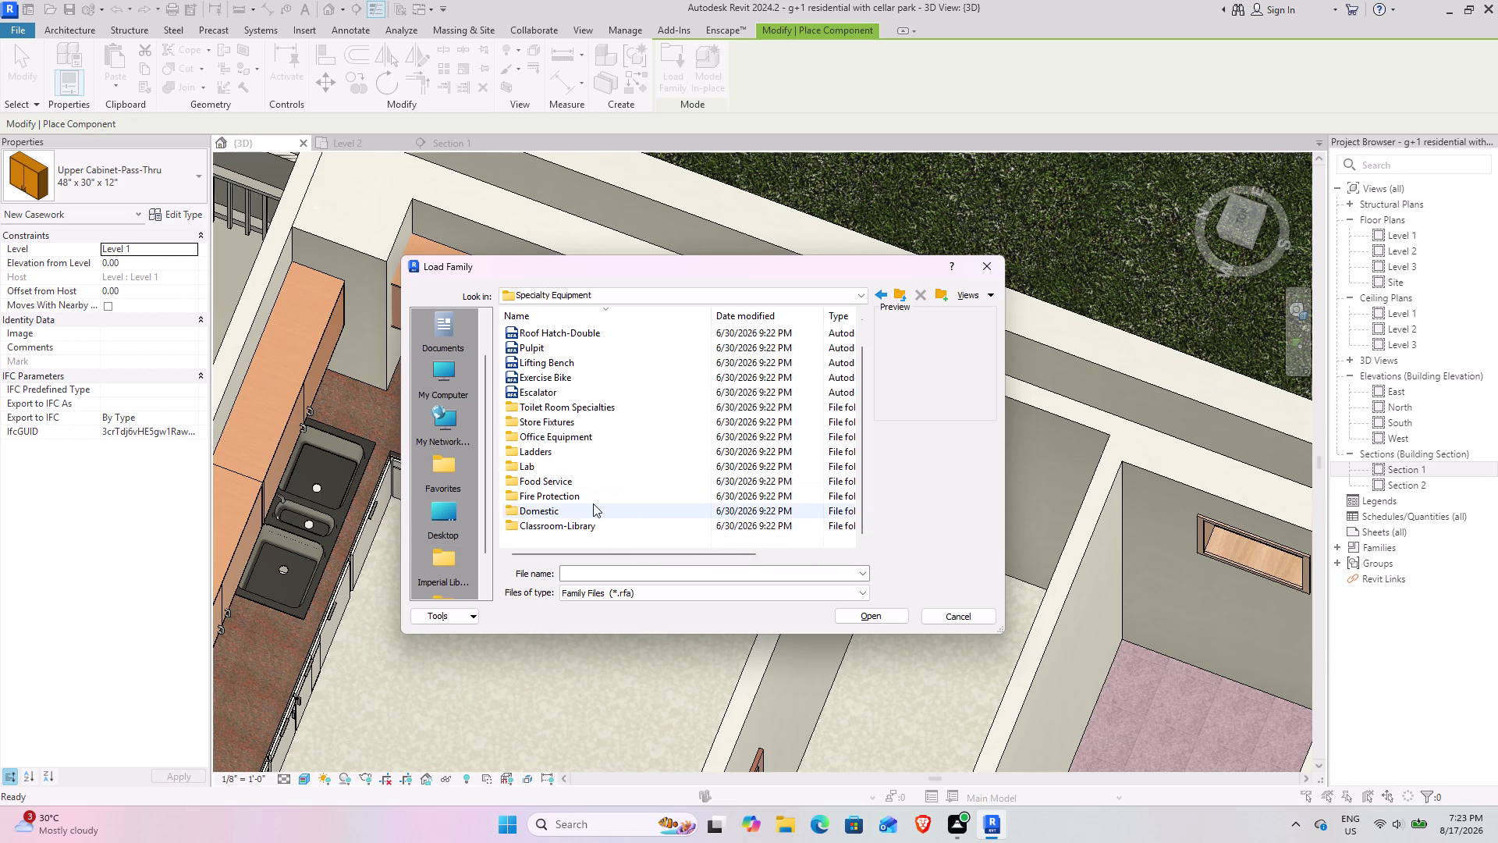
double_click(593, 504)
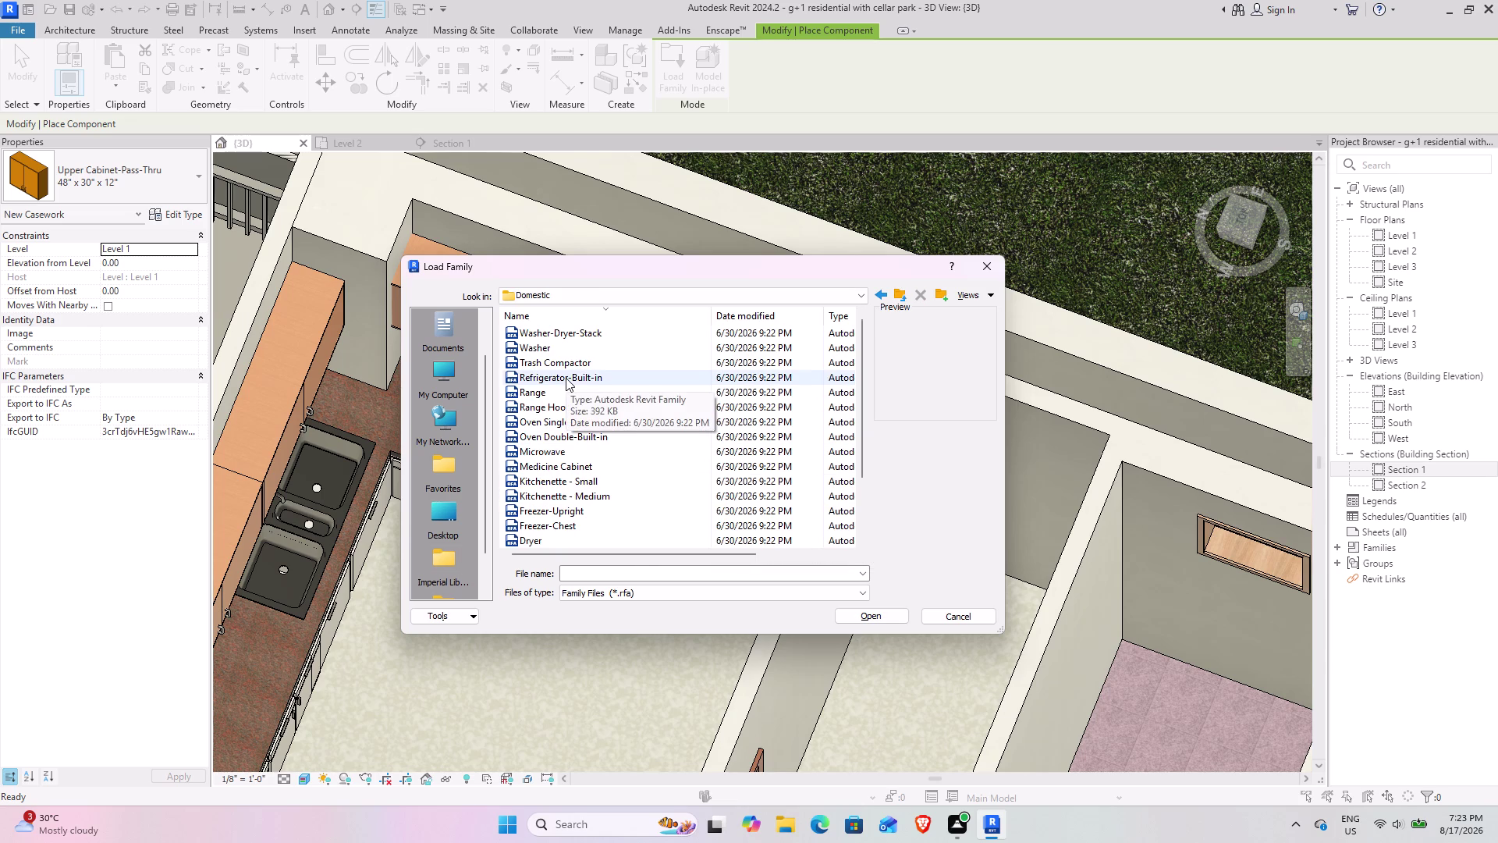
scroll(up, 3)
scroll(up, 3)
scroll(up, 3)
scroll(up, 3)
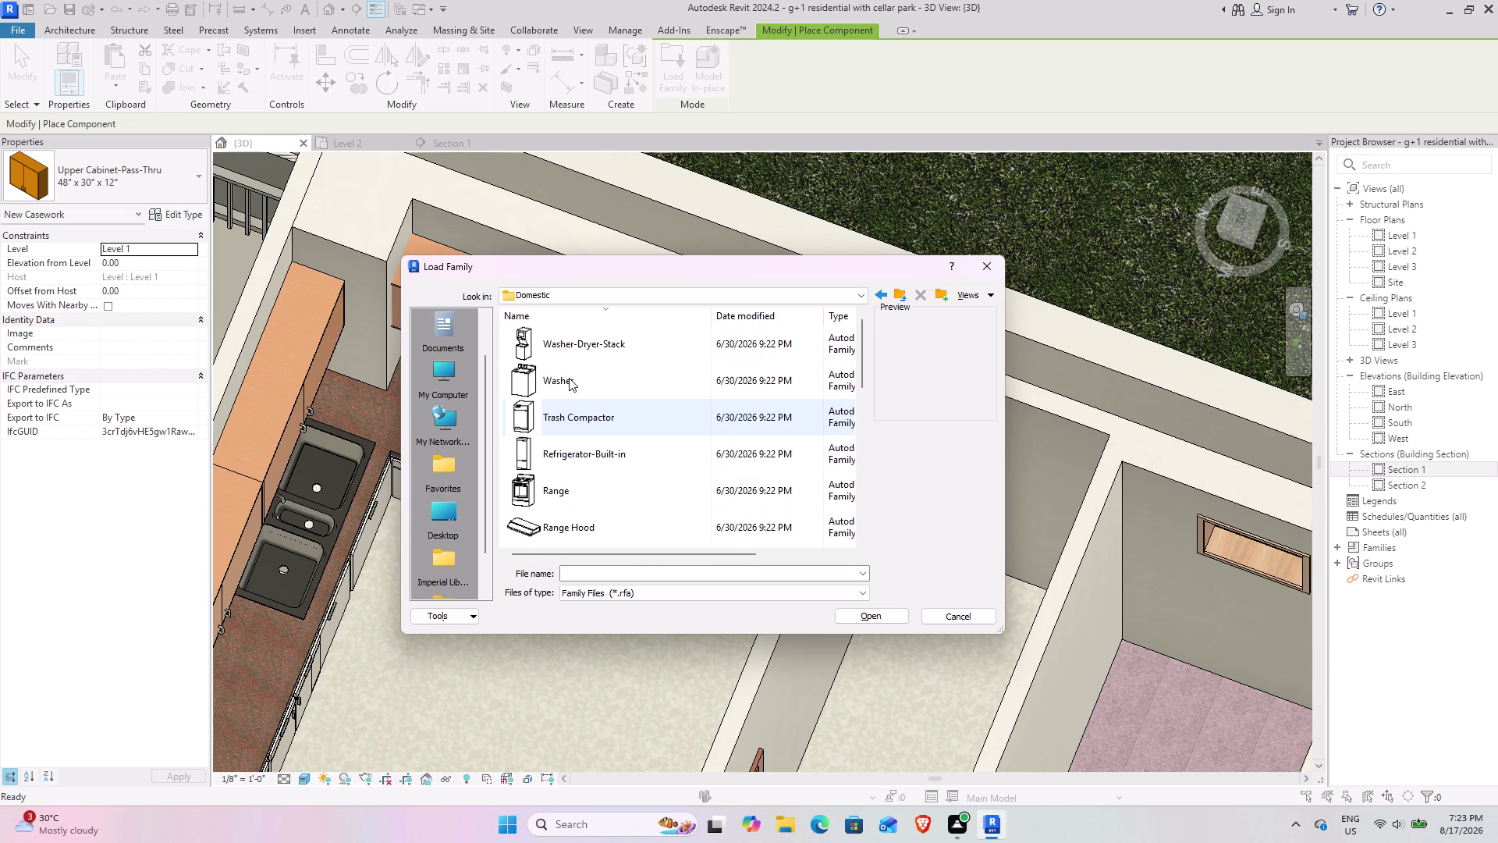
scroll(up, 3)
scroll(down, 3)
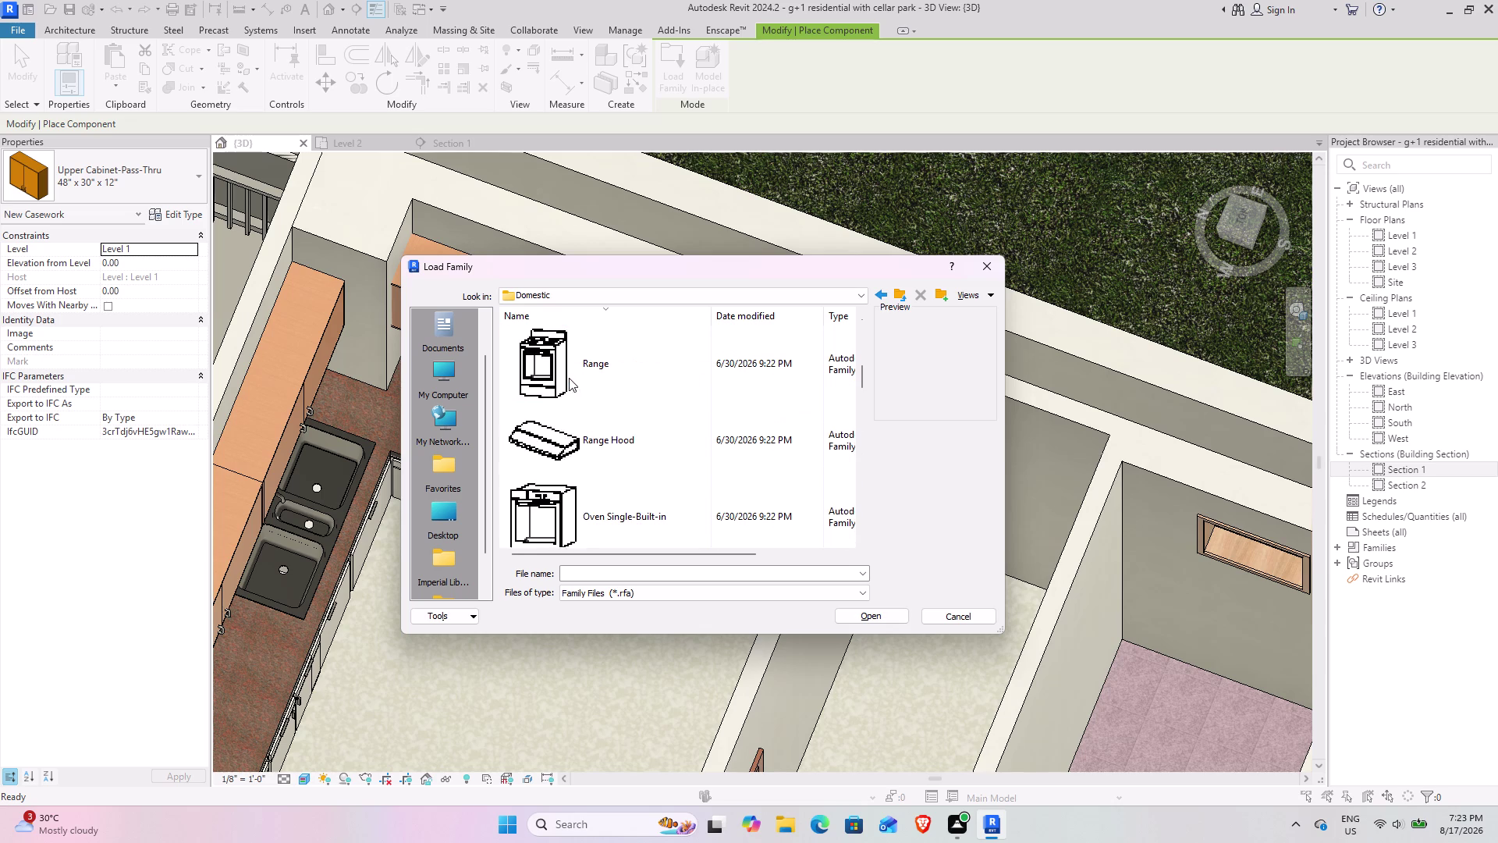
scroll(down, 3)
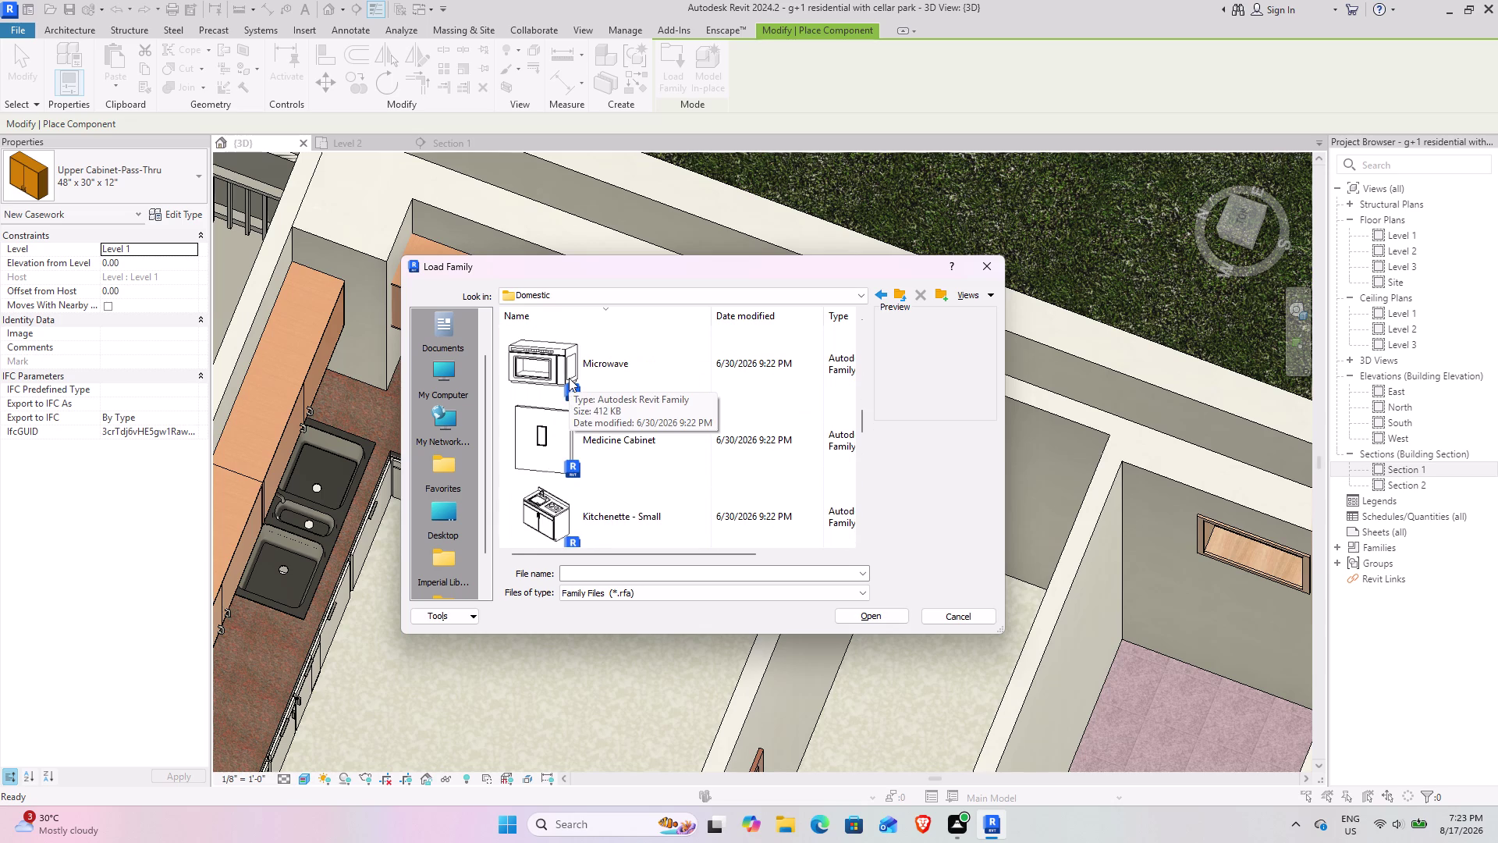
scroll(down, 3)
scroll(down, 3)
scroll(down, 3)
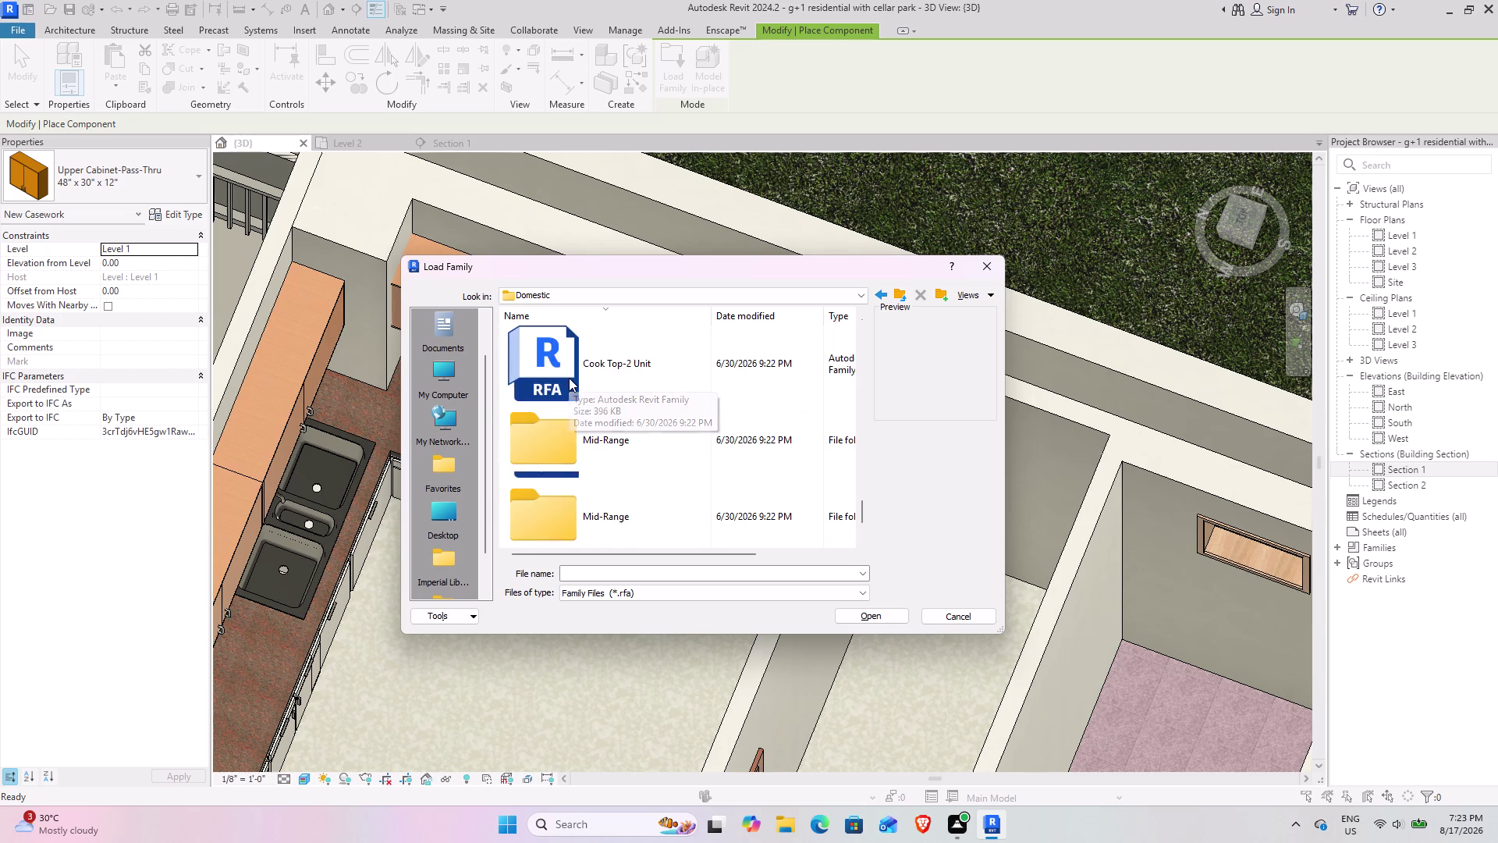
scroll(down, 3)
scroll(up, 3)
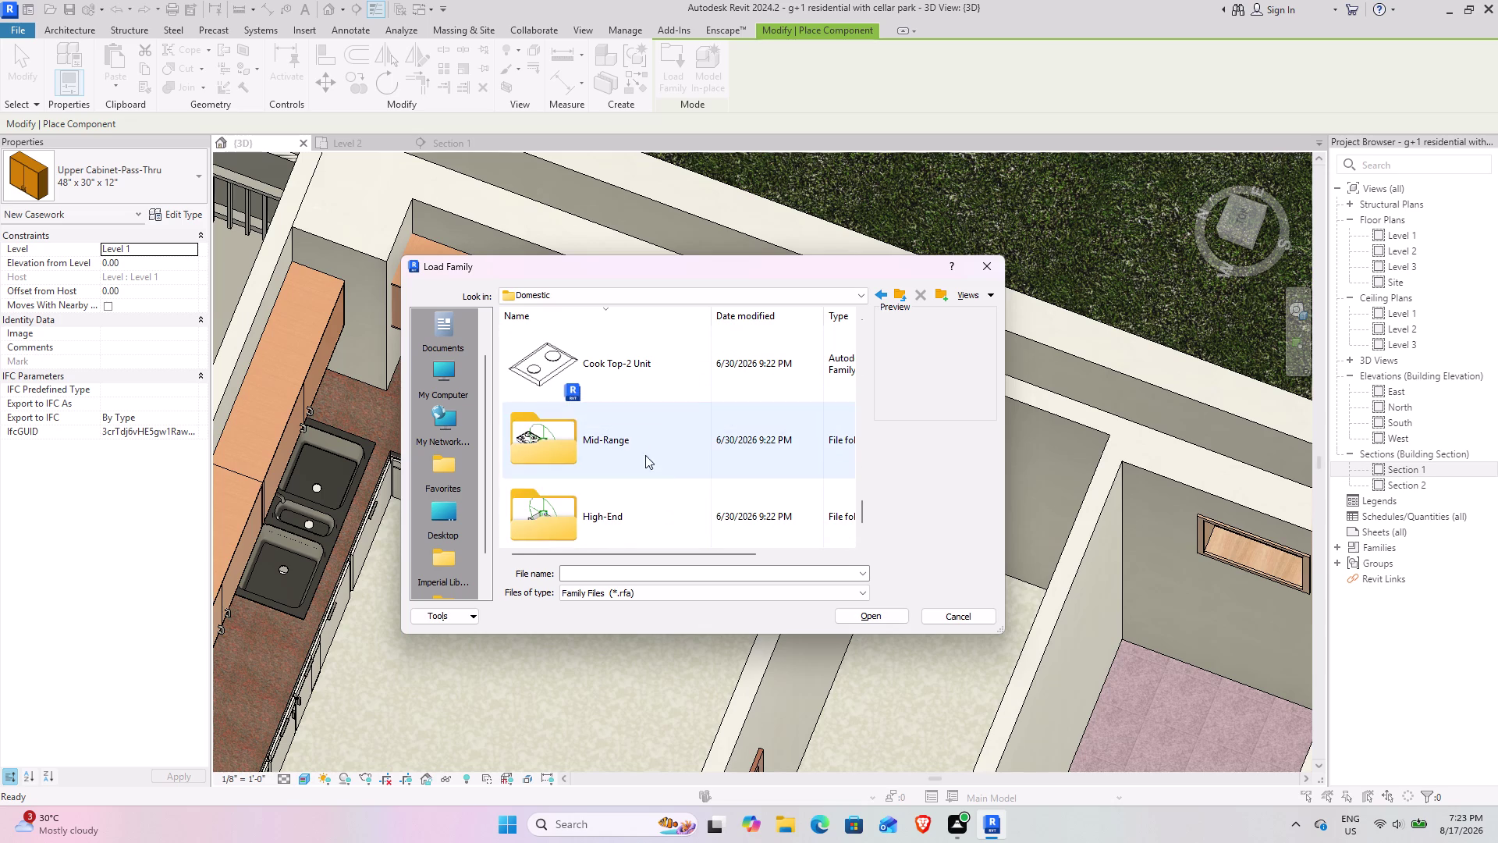
Look through the Mid-Range appliances folder, then return to Domestic.
double_click(712, 453)
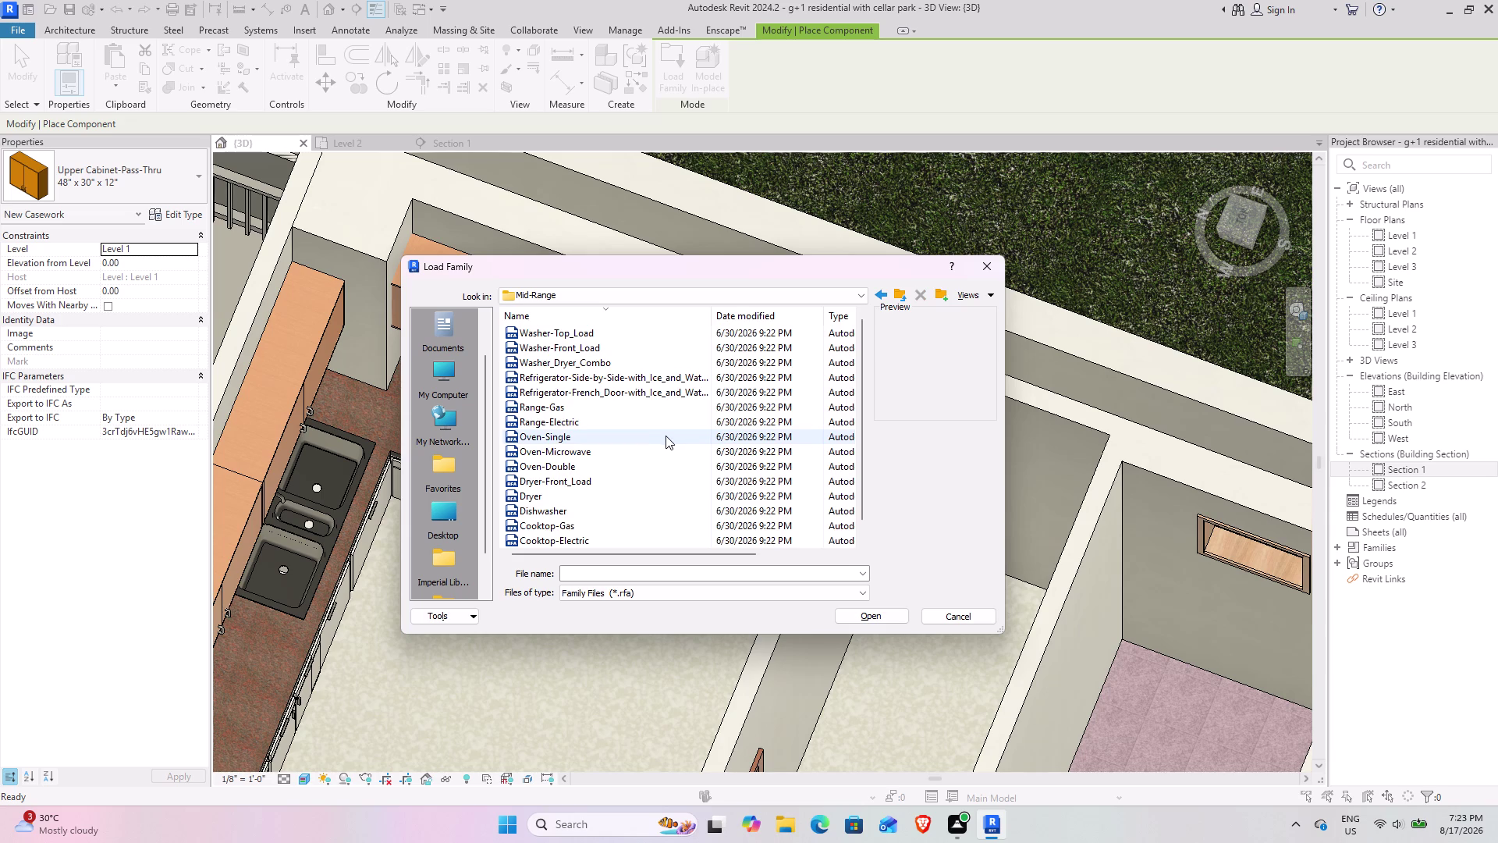
scroll(down, 3)
scroll(up, 3)
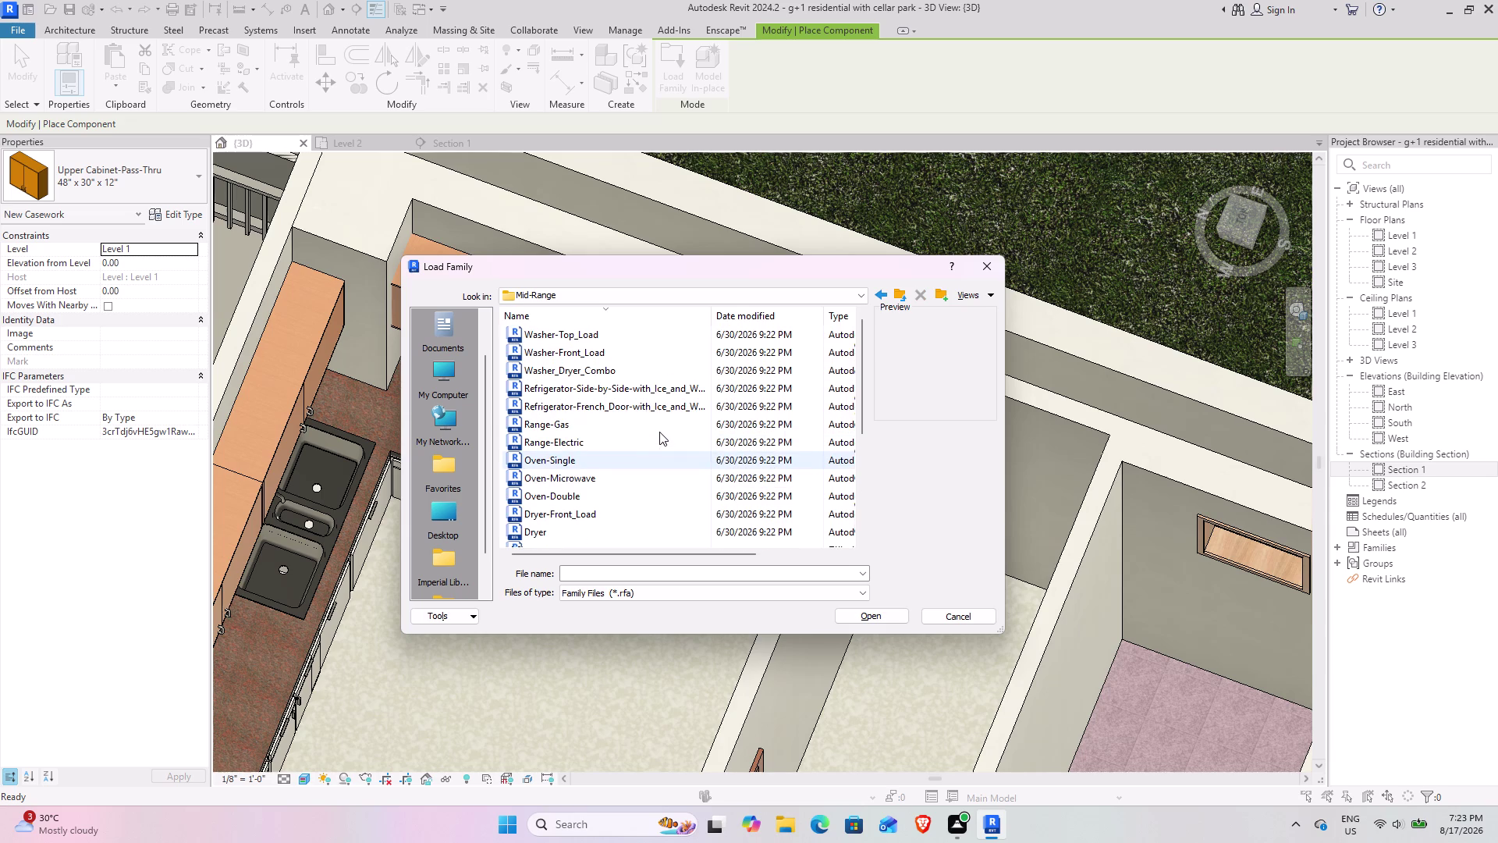
scroll(up, 3)
scroll(up, 3)
scroll(down, 3)
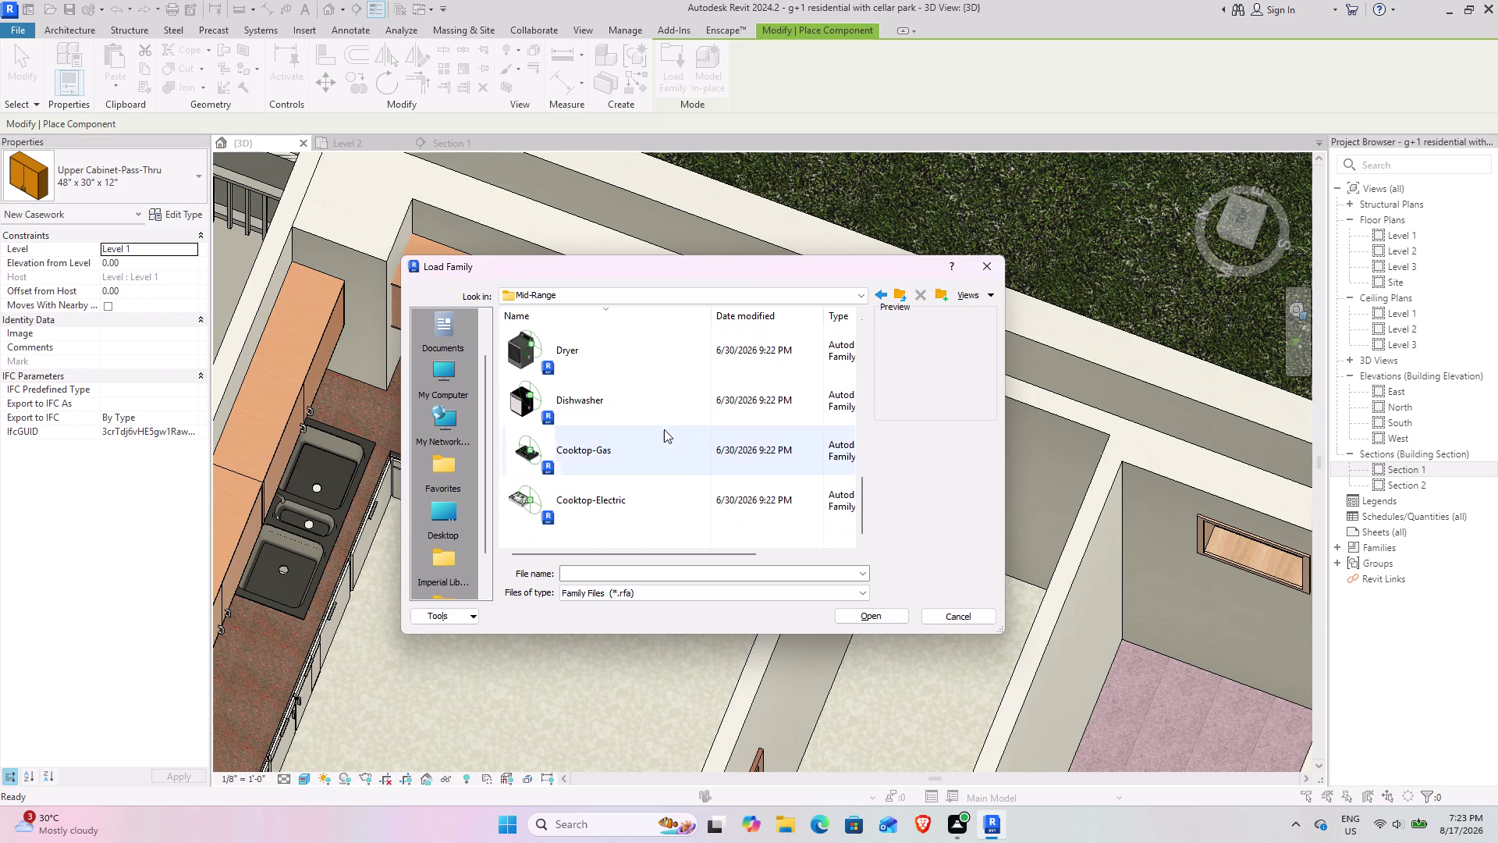
click(891, 294)
click(897, 294)
scroll(down, 3)
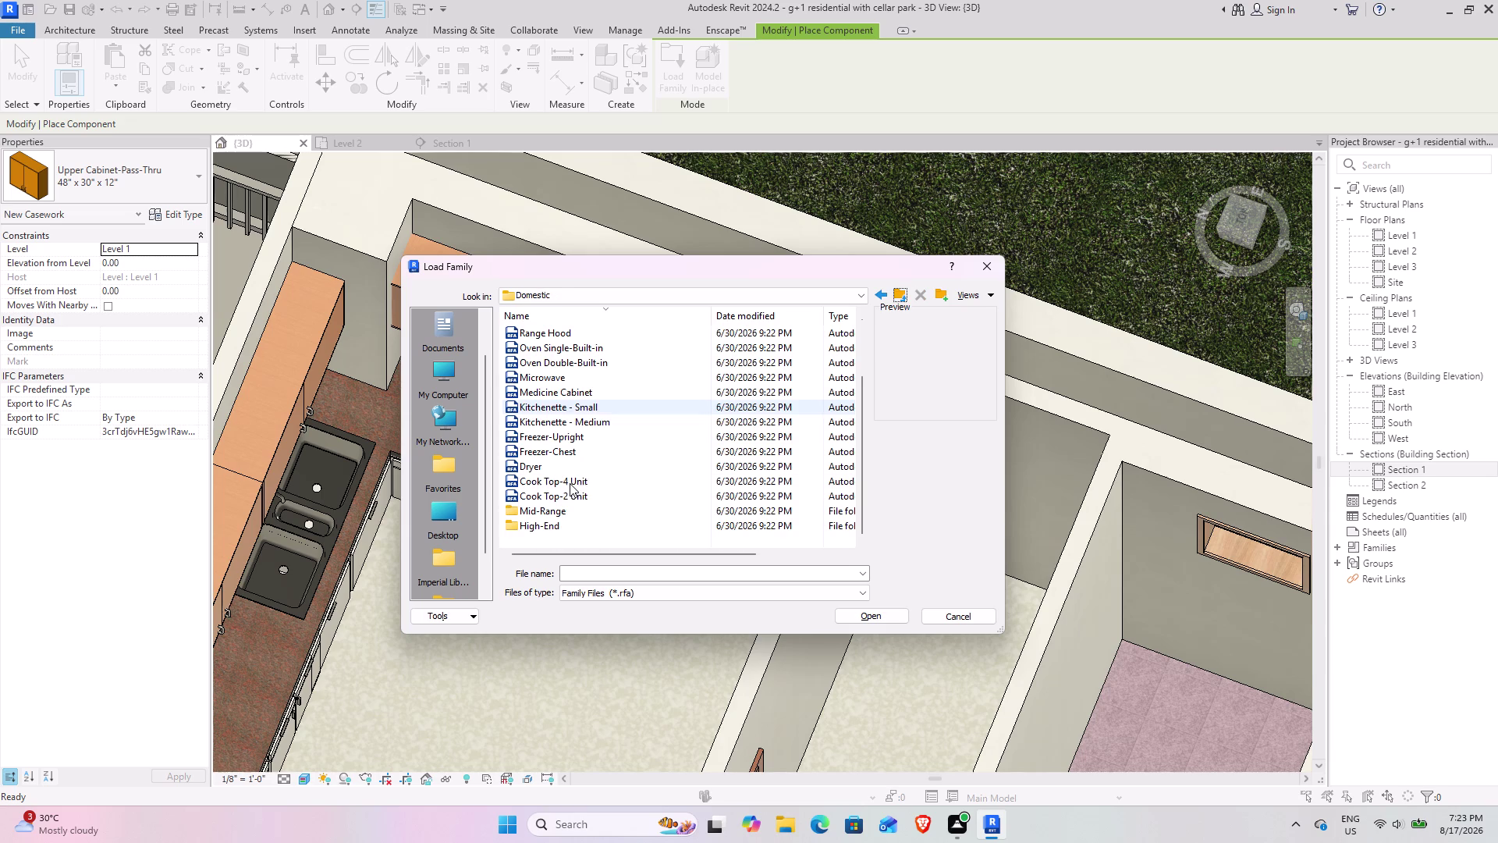
scroll(down, 3)
Open the High-End folder and load Rangetop-30_Inch.rfa.
double_click(576, 524)
scroll(up, 3)
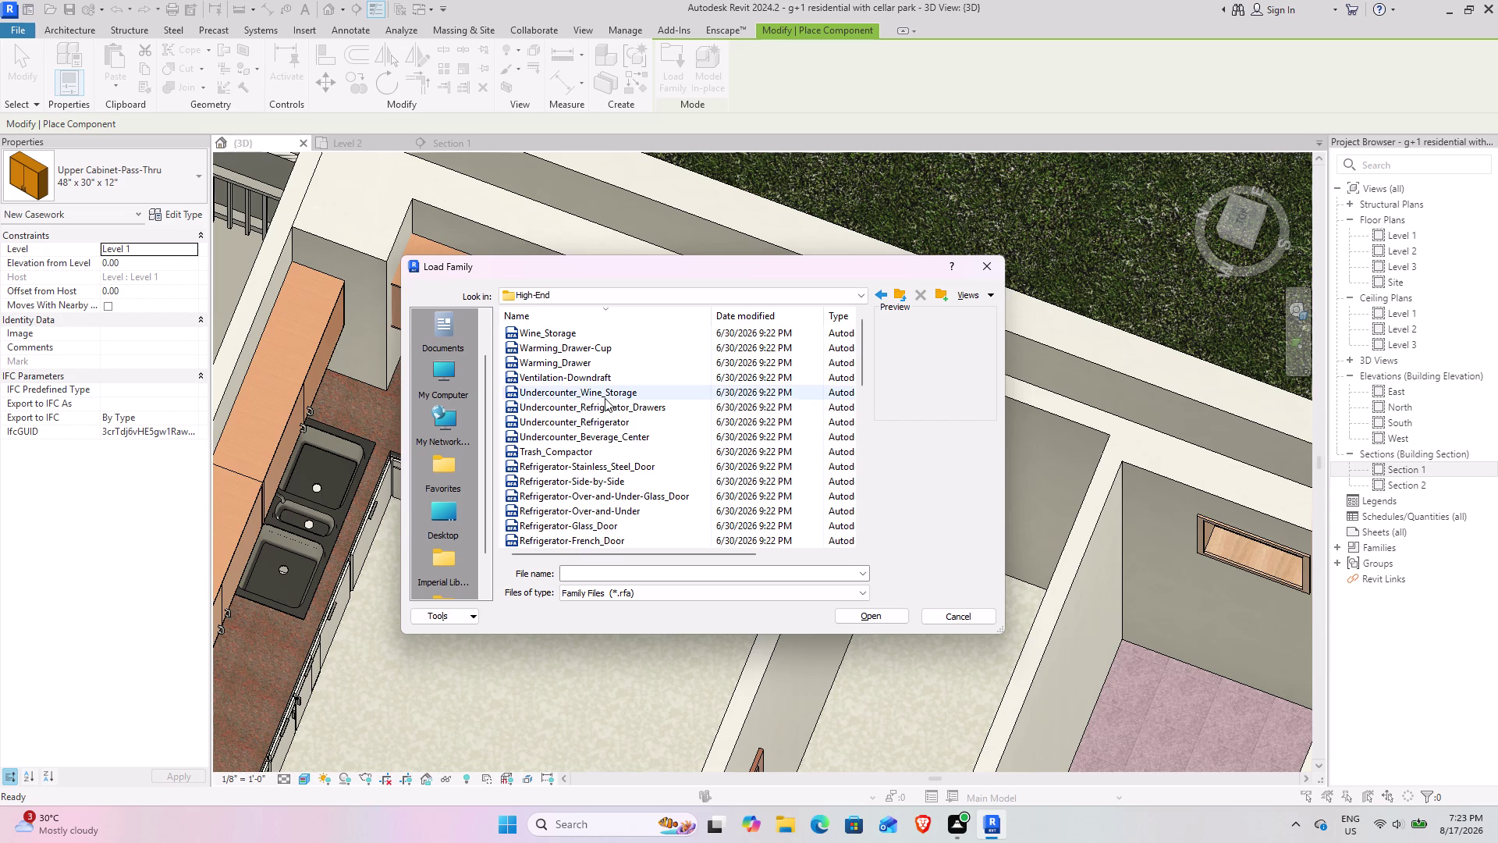
scroll(up, 3)
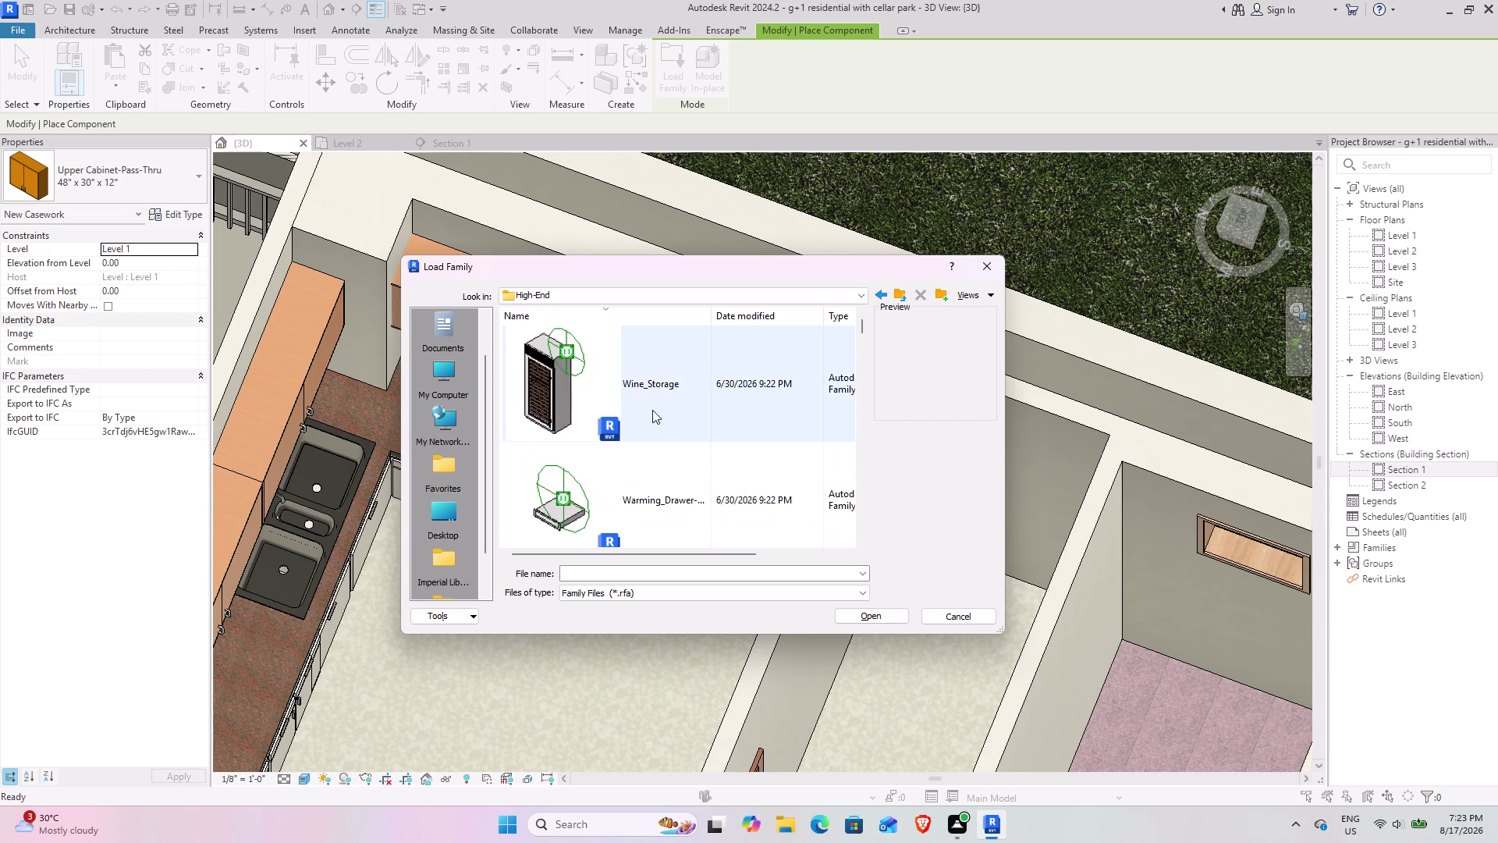
scroll(down, 3)
scroll(down, 3)
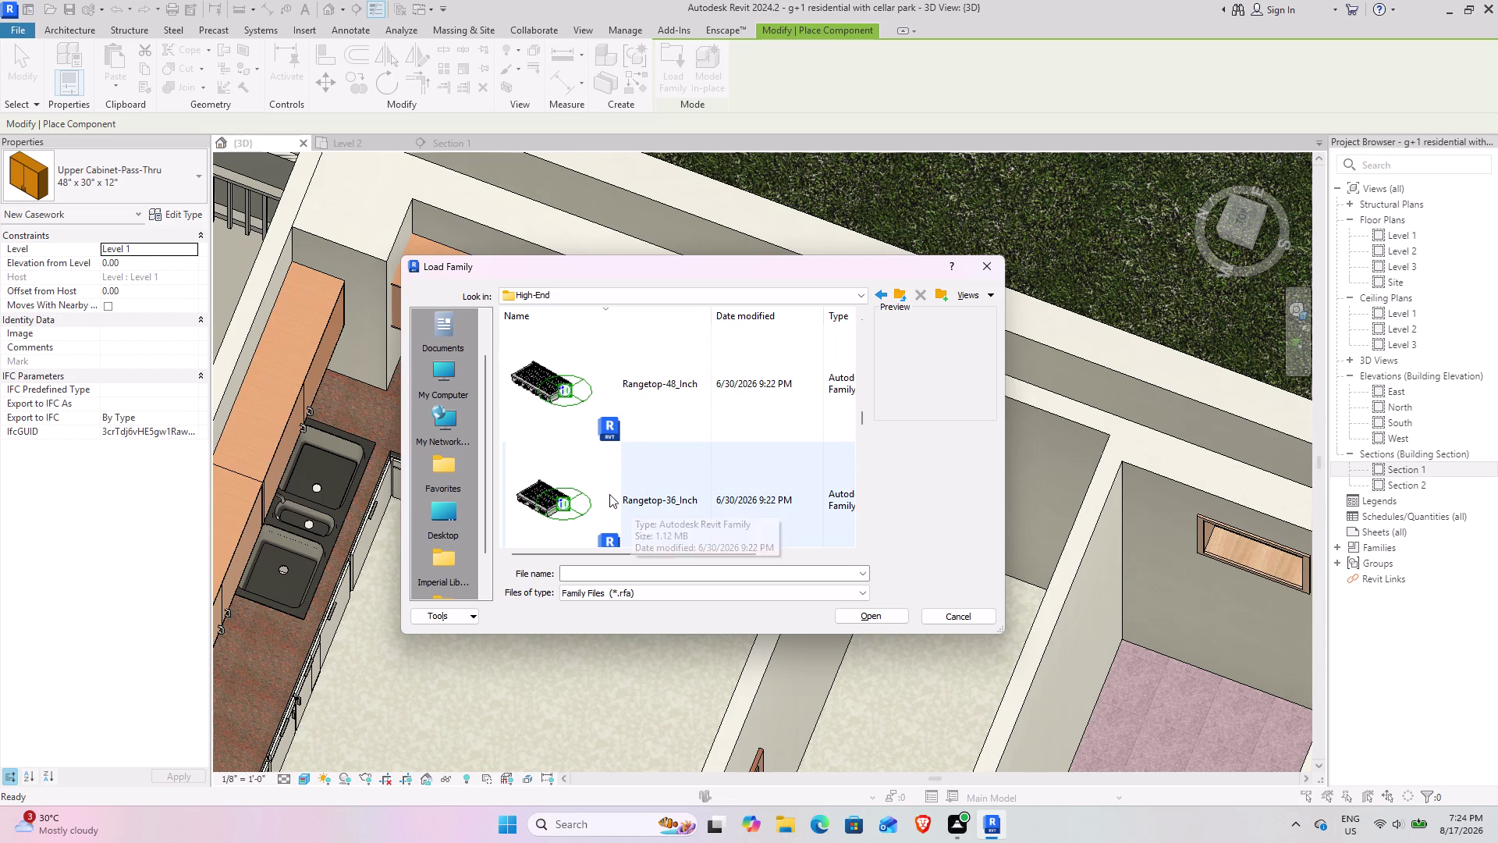
scroll(up, 3)
scroll(down, 3)
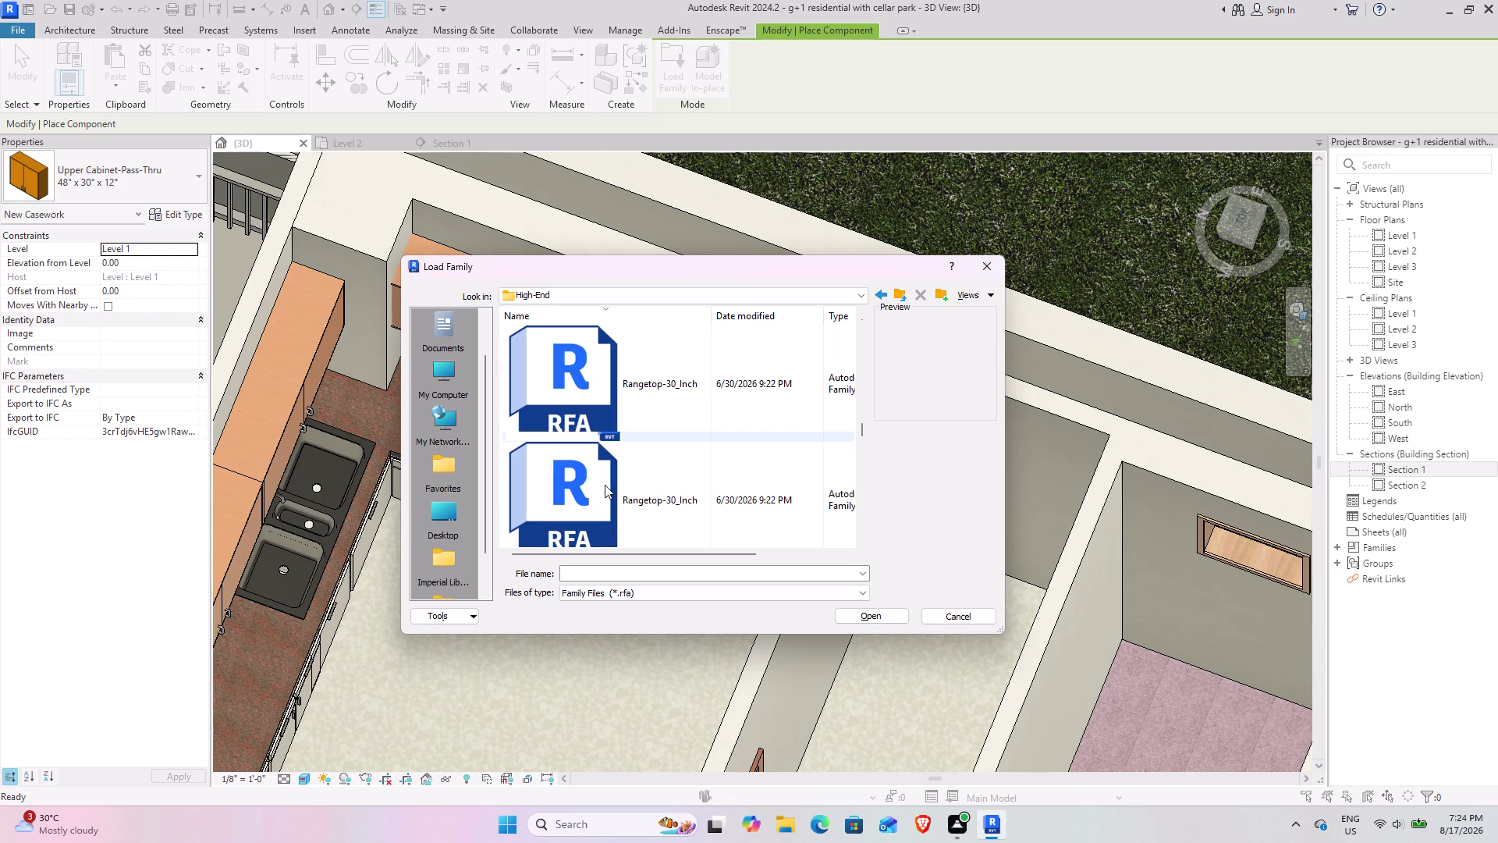
scroll(up, 3)
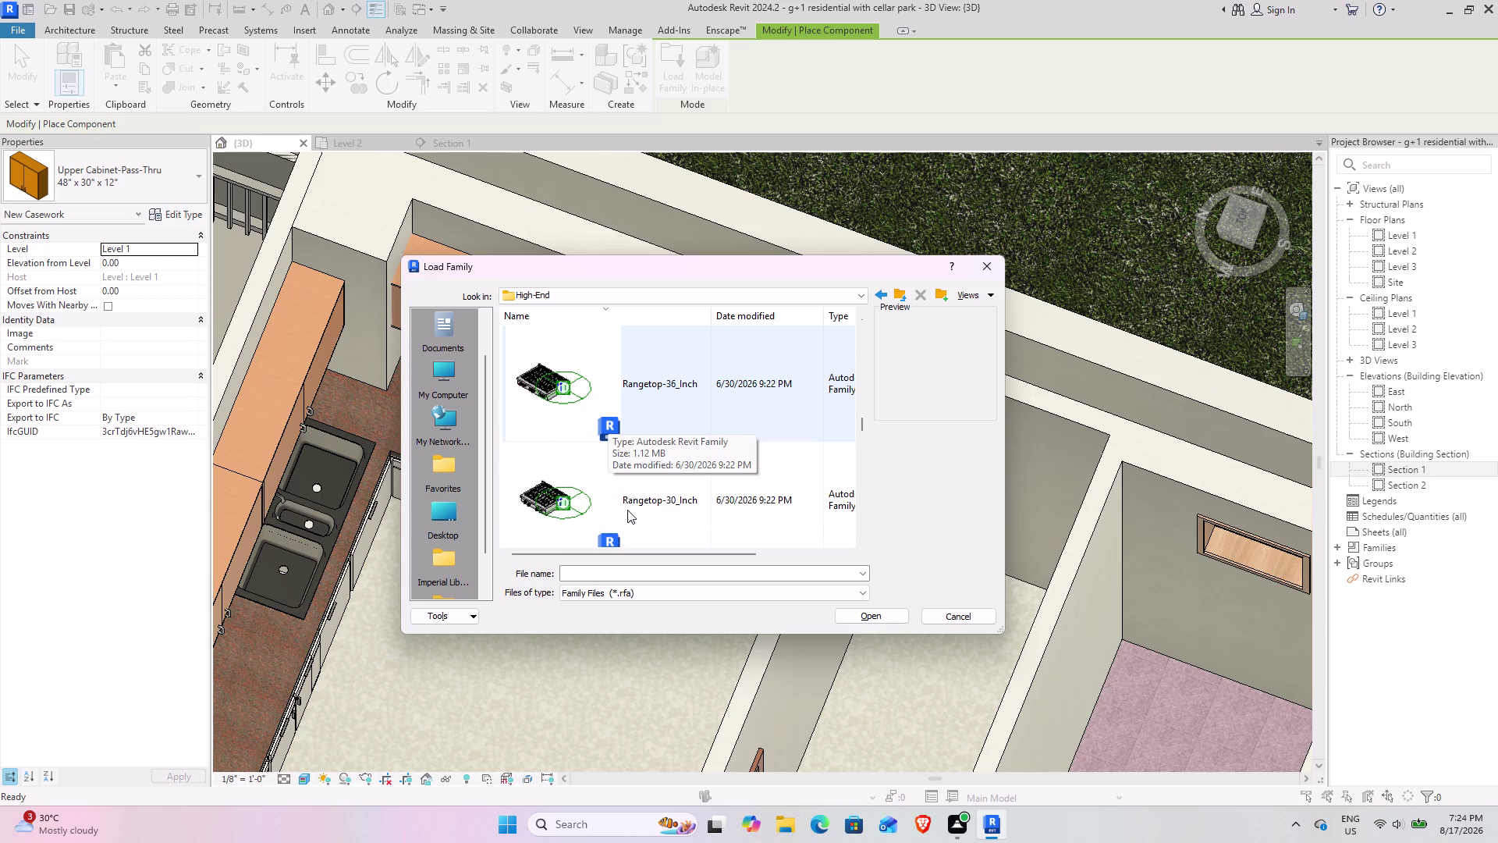
click(628, 509)
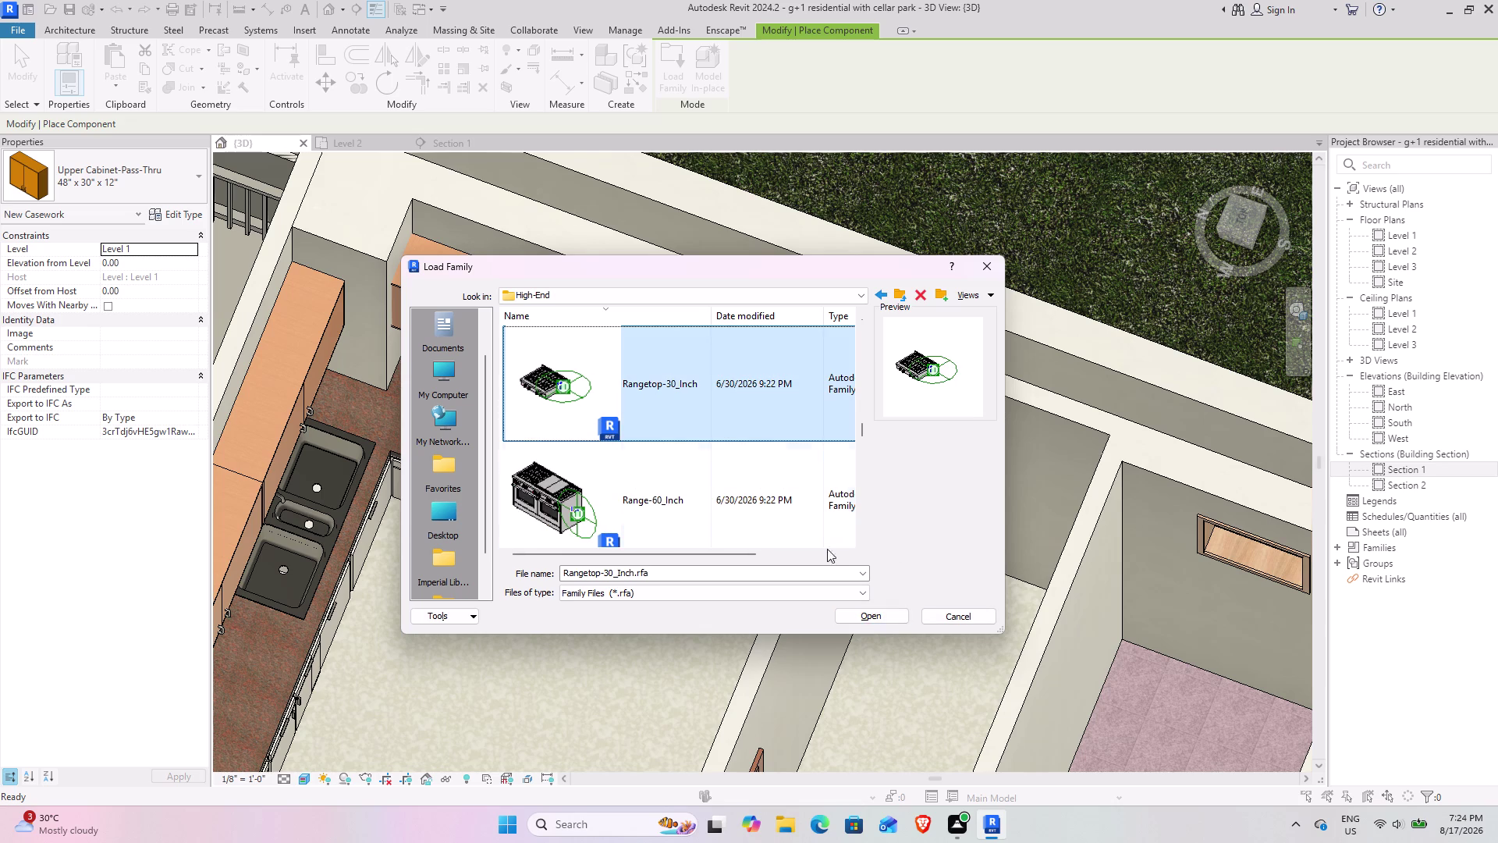
click(701, 385)
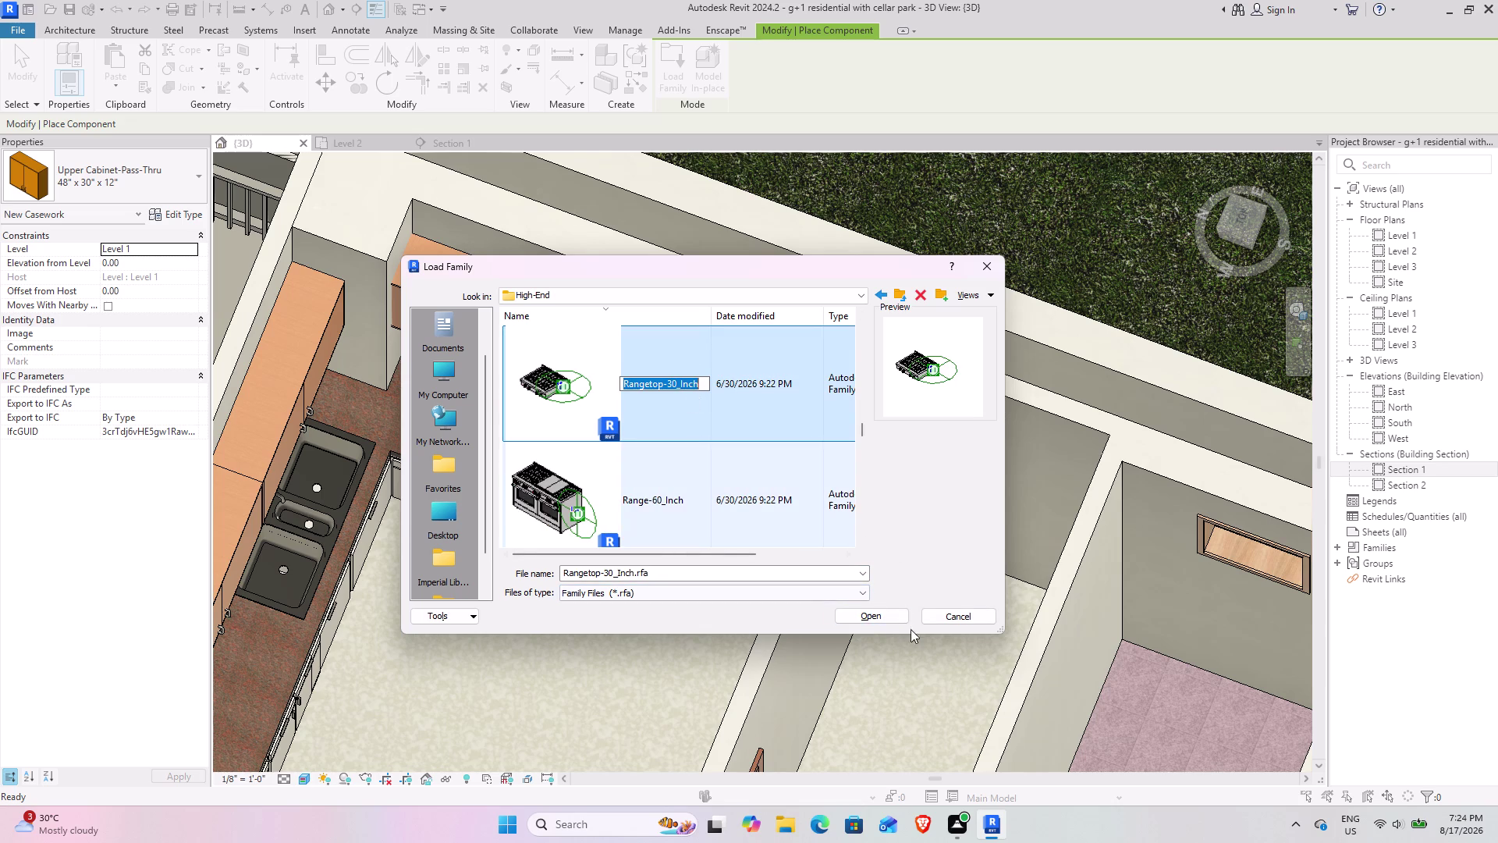
click(877, 622)
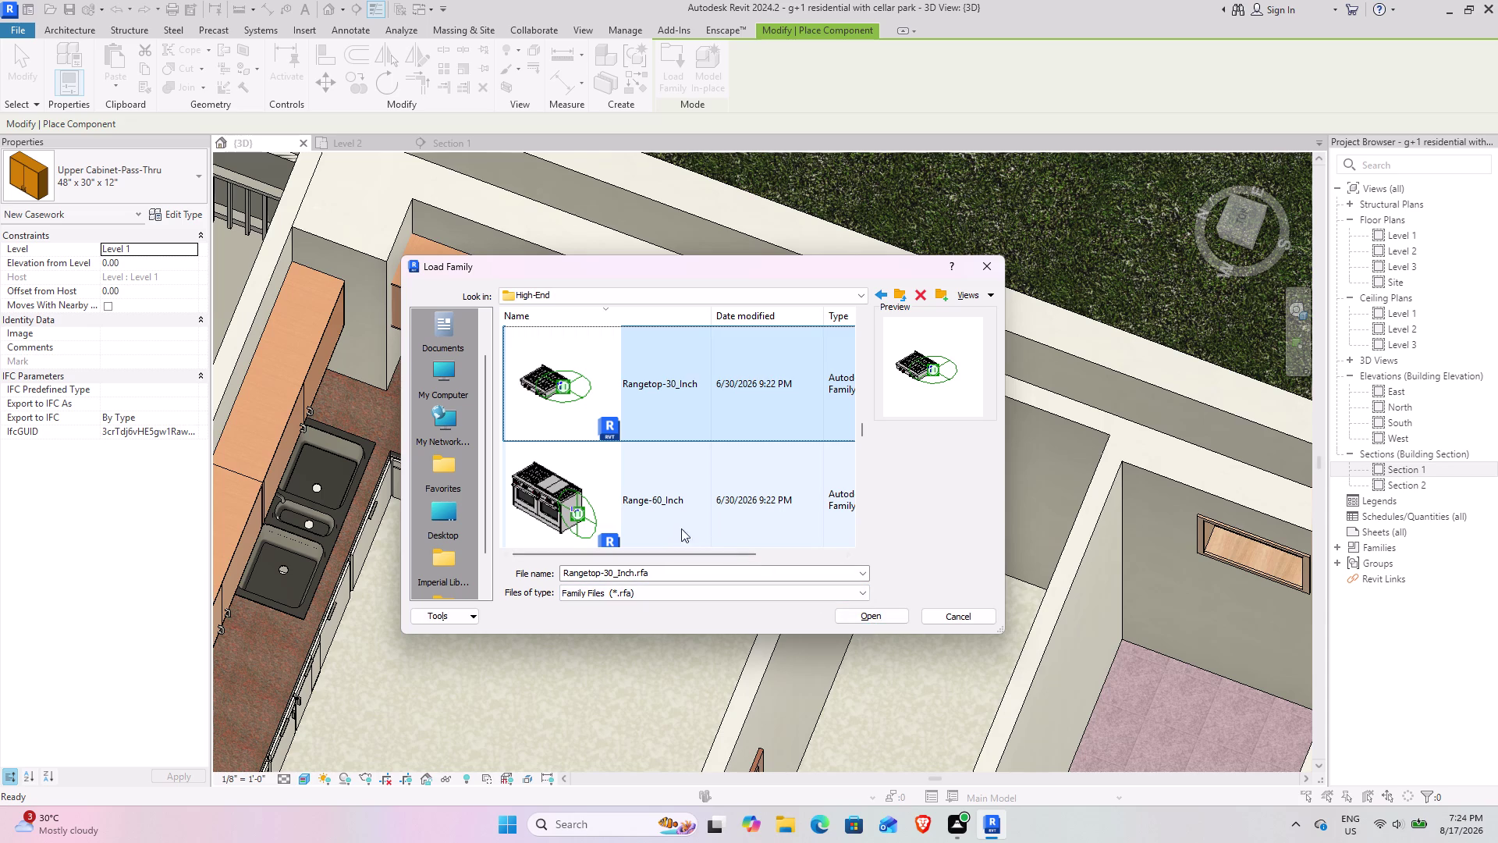
click(885, 617)
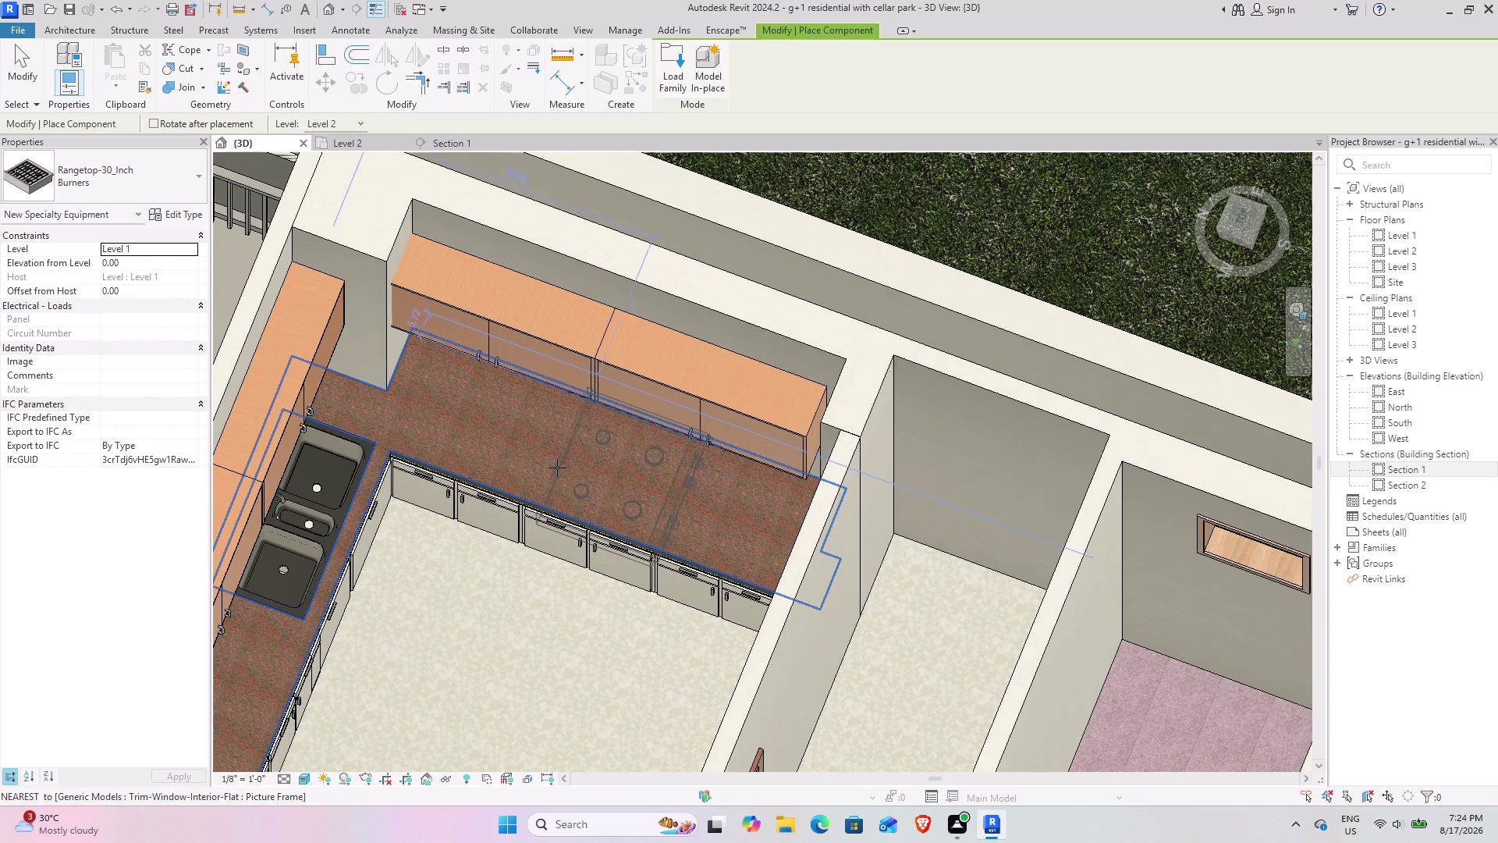
Rotate the Rangetop-30_Inch with Space and place it on the Level 2 kitchen counter.
key(space)
key(space)
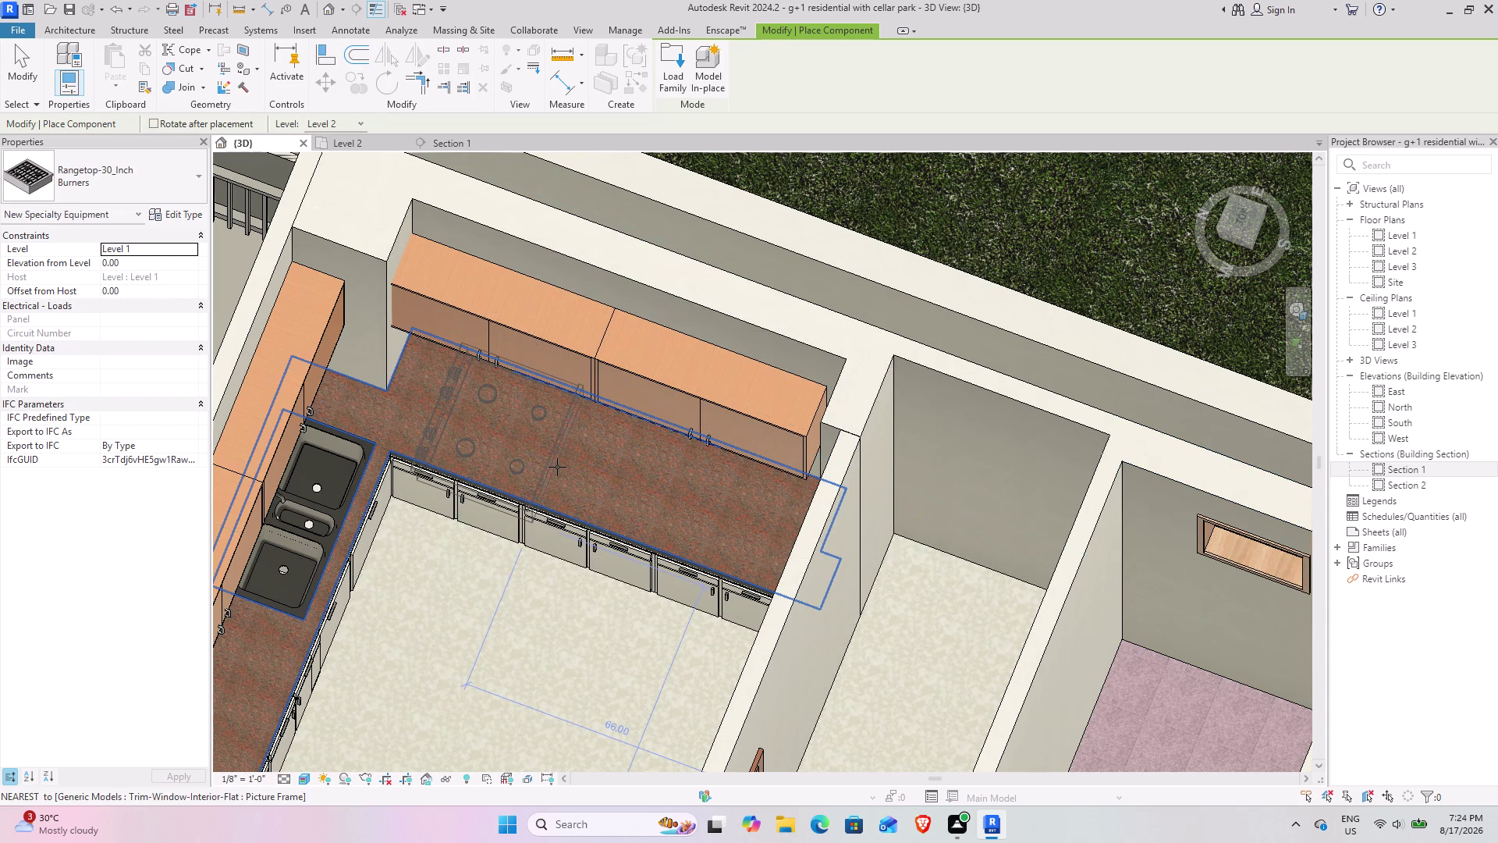
key(space)
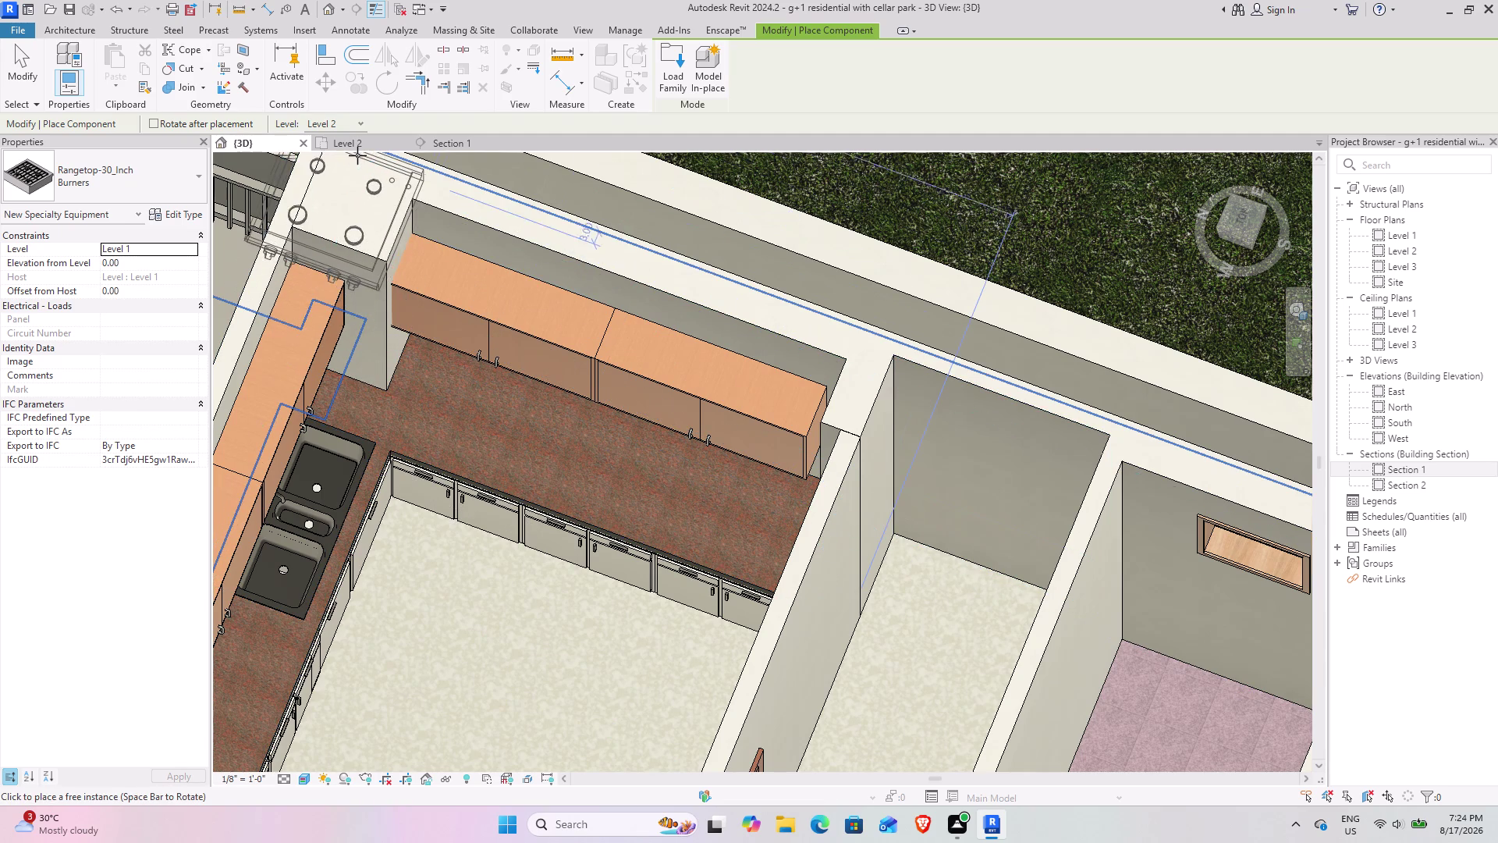
click(354, 141)
middle_drag(720, 282, 702, 422)
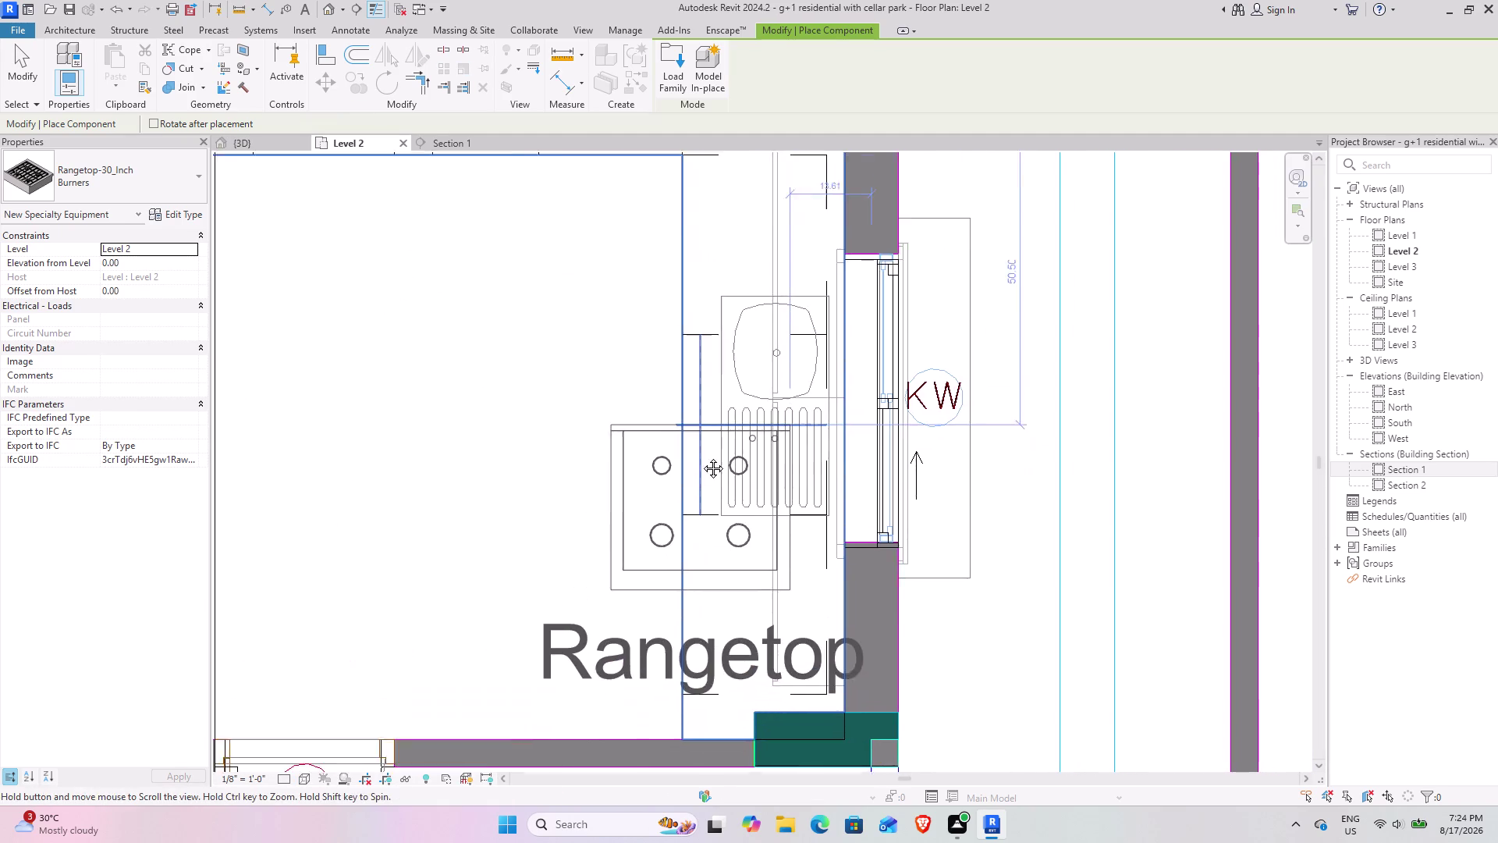
middle_drag(702, 423, 702, 611)
scroll(up, 3)
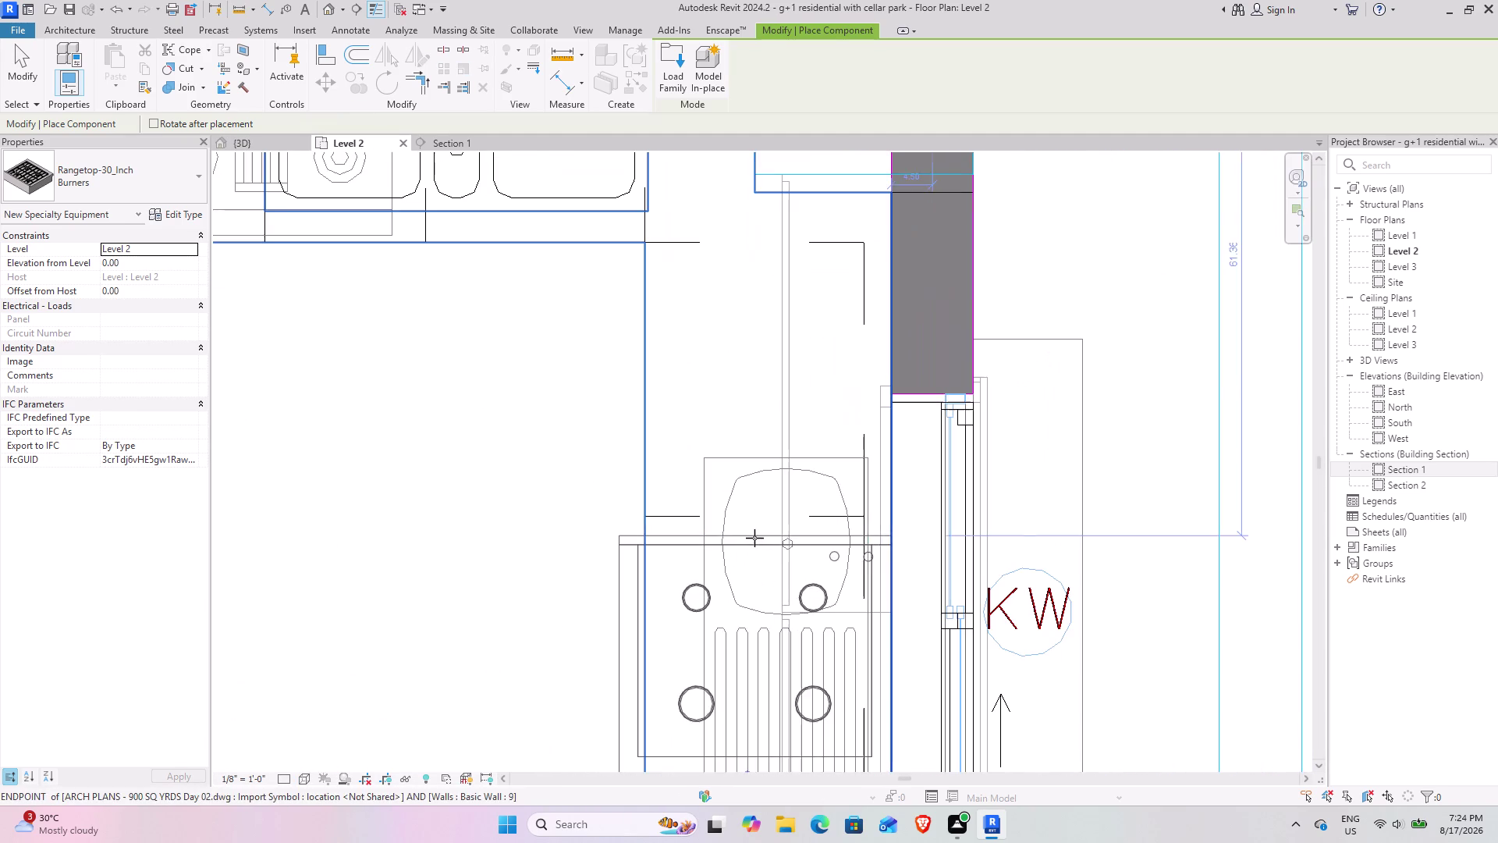
middle_drag(752, 511, 713, 374)
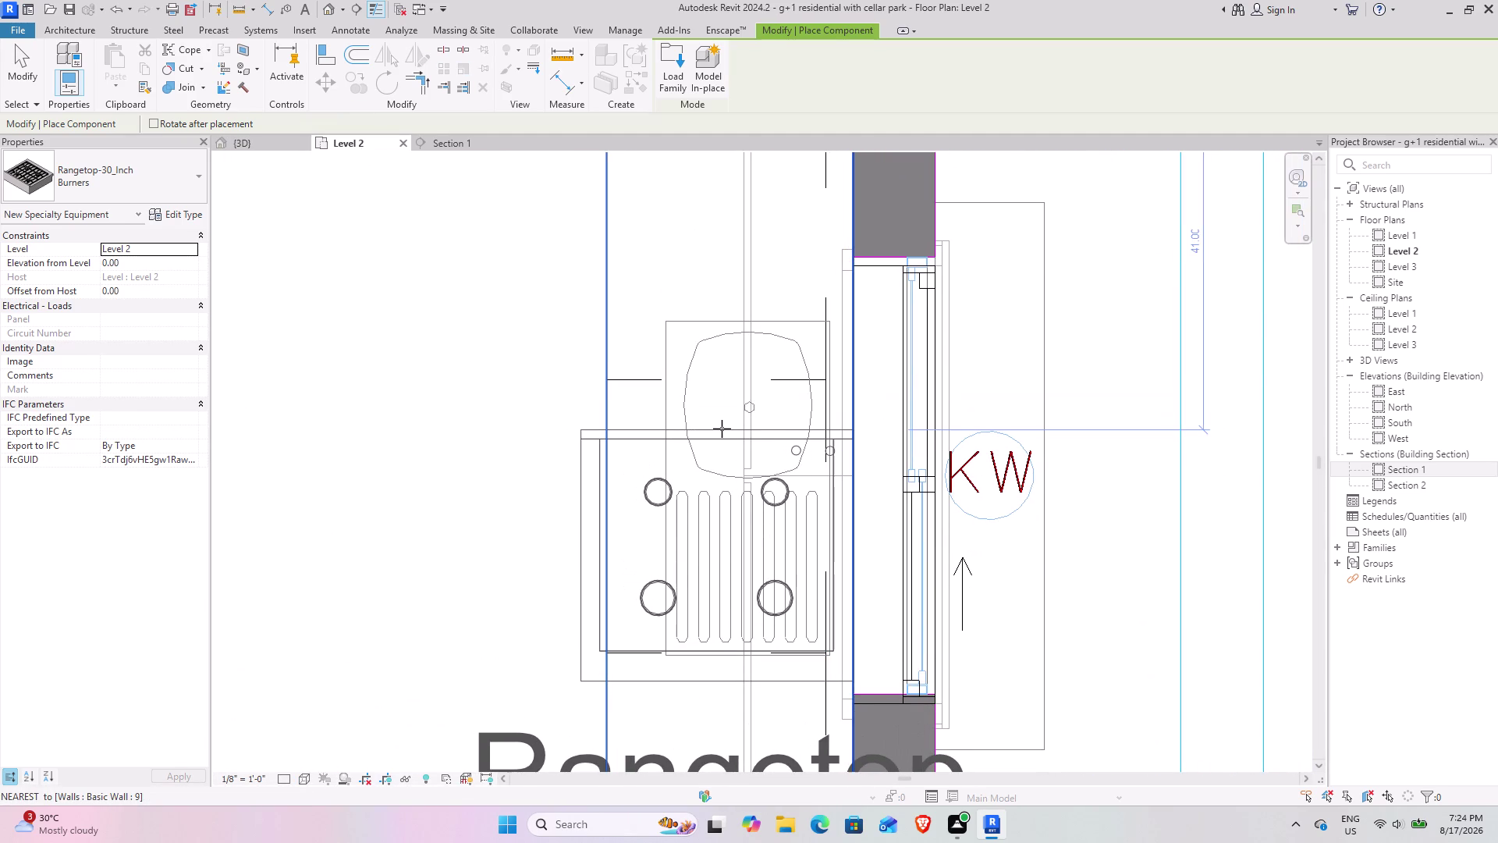
key(space)
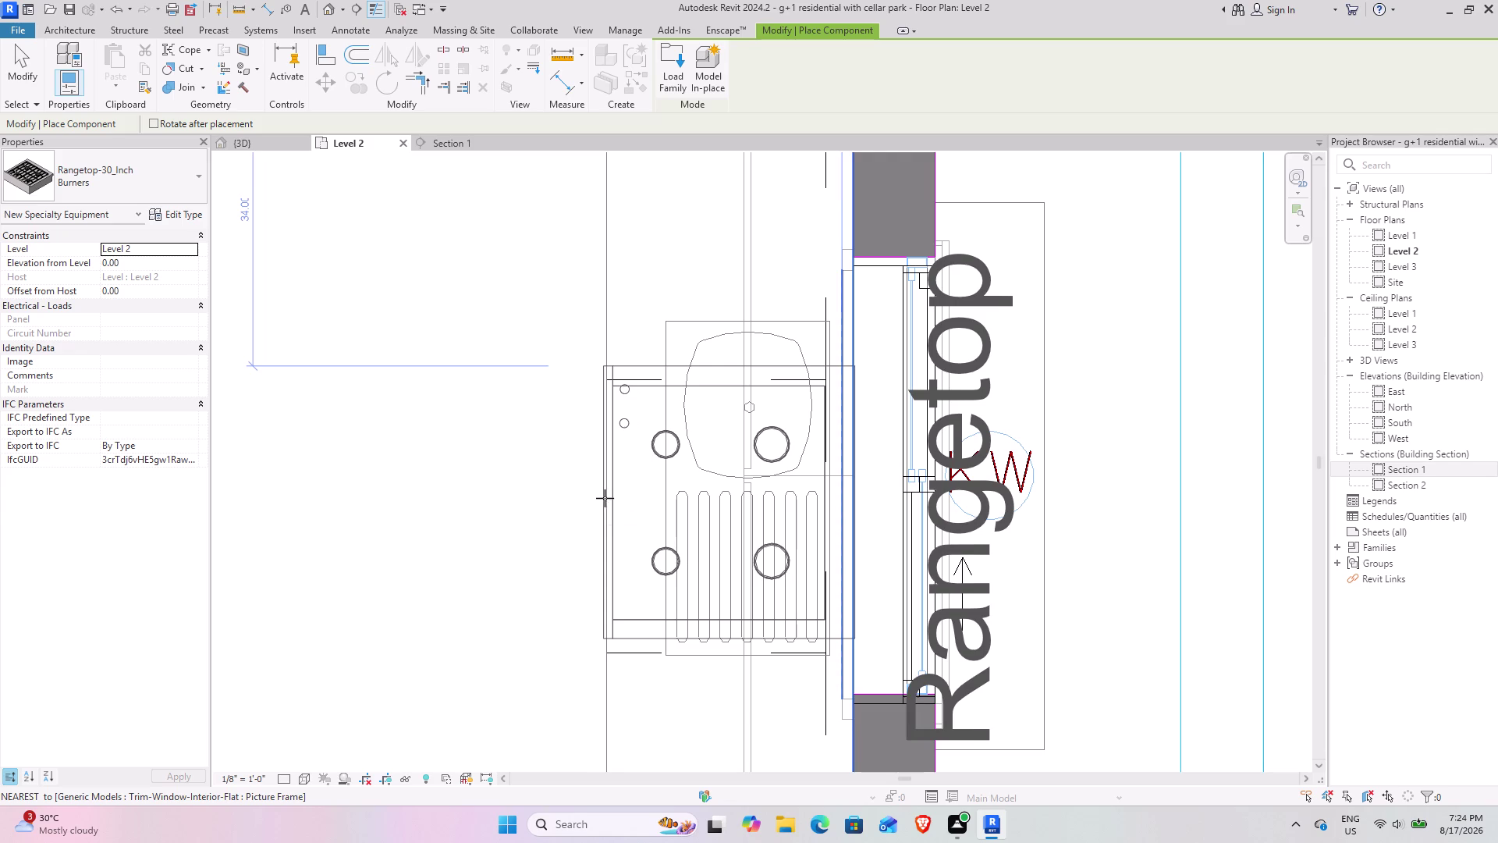
click(606, 498)
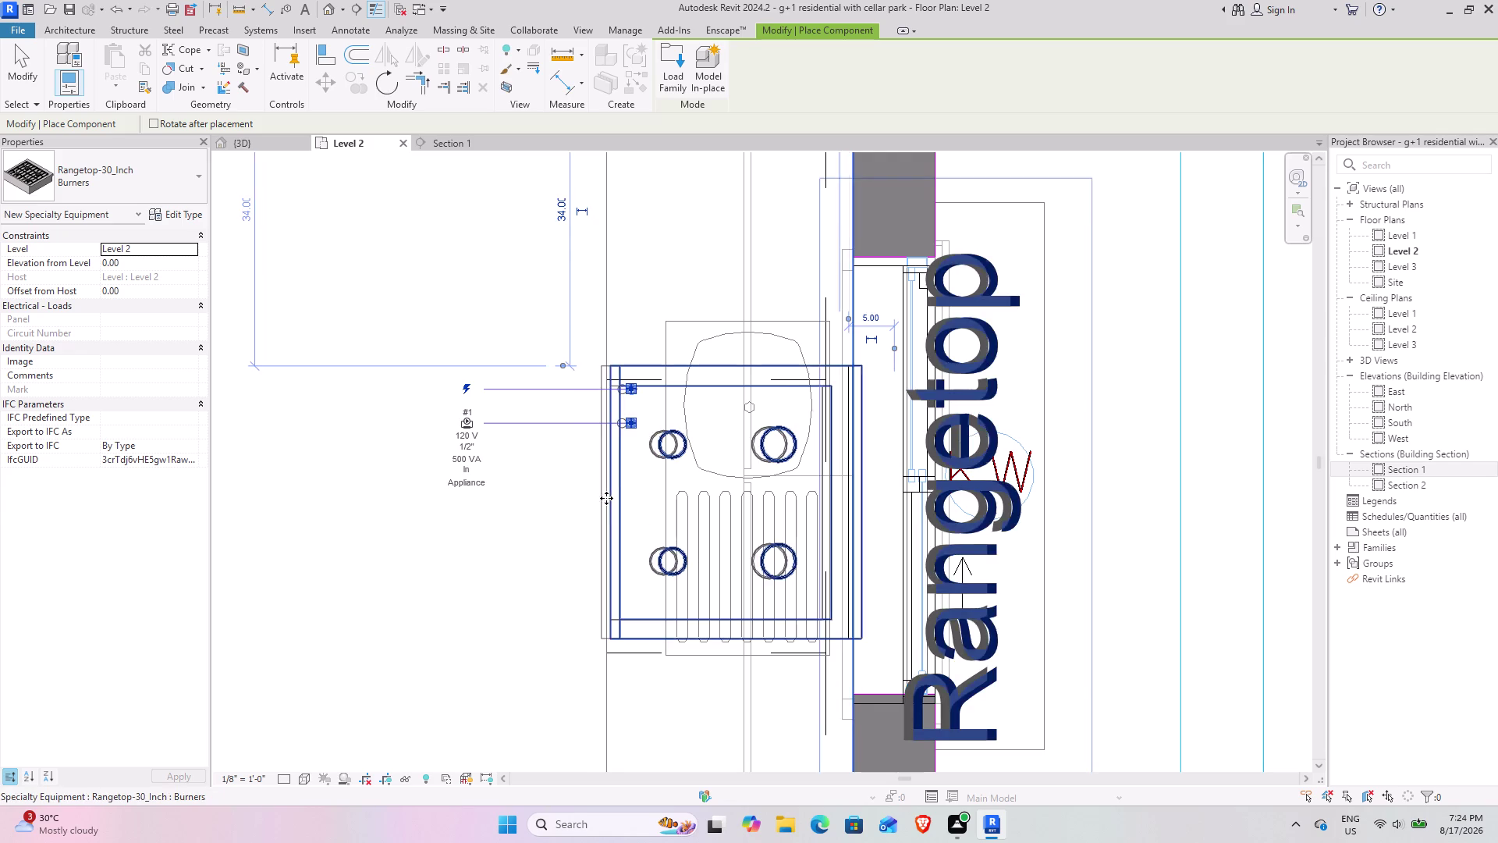
click(32, 80)
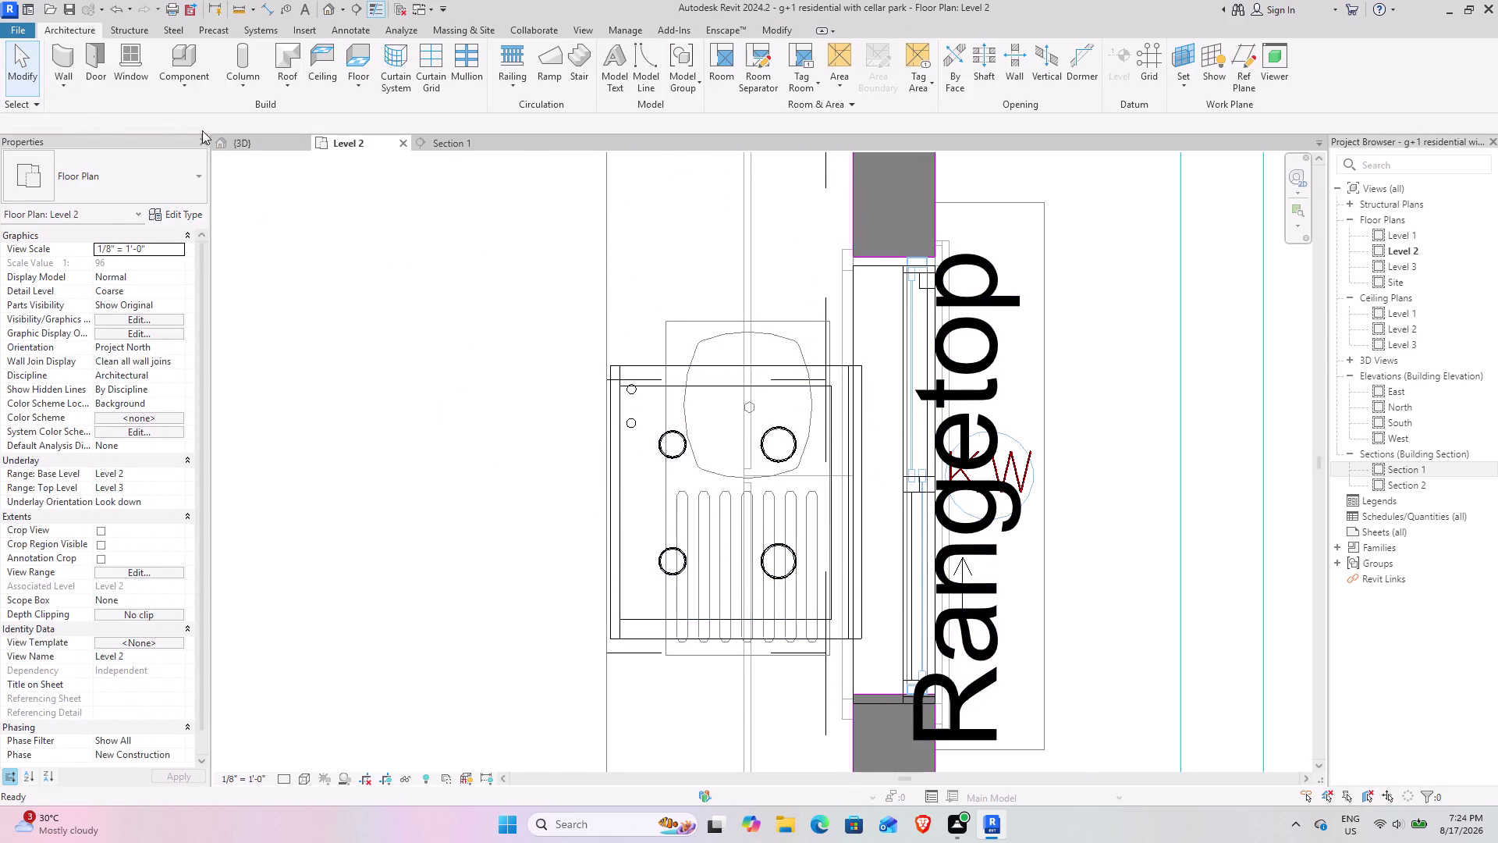
Check the 3D view, then select the rangetop in the Level 2 plan.
click(257, 137)
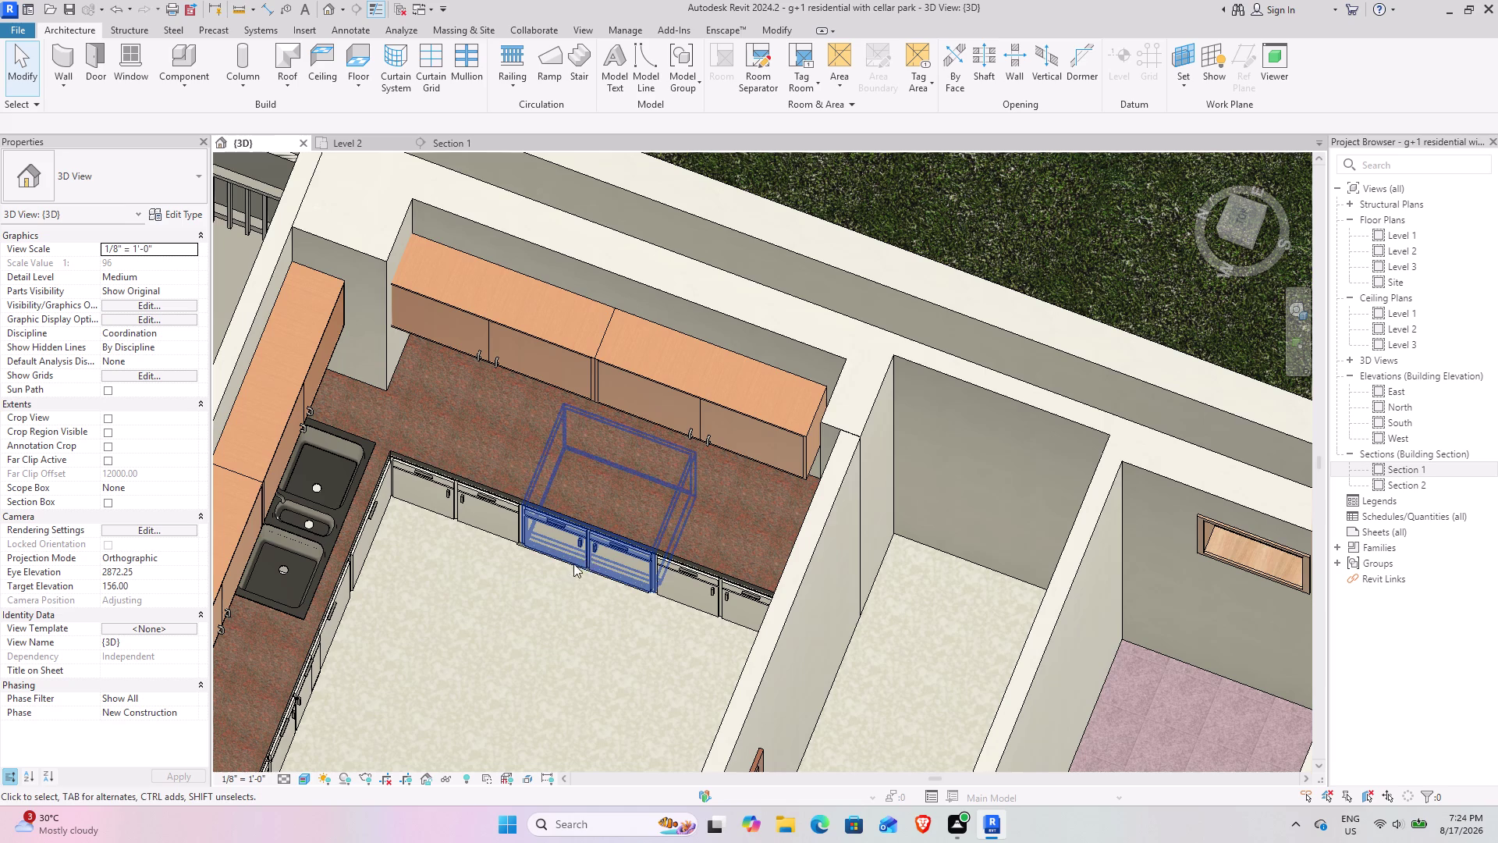
click(342, 135)
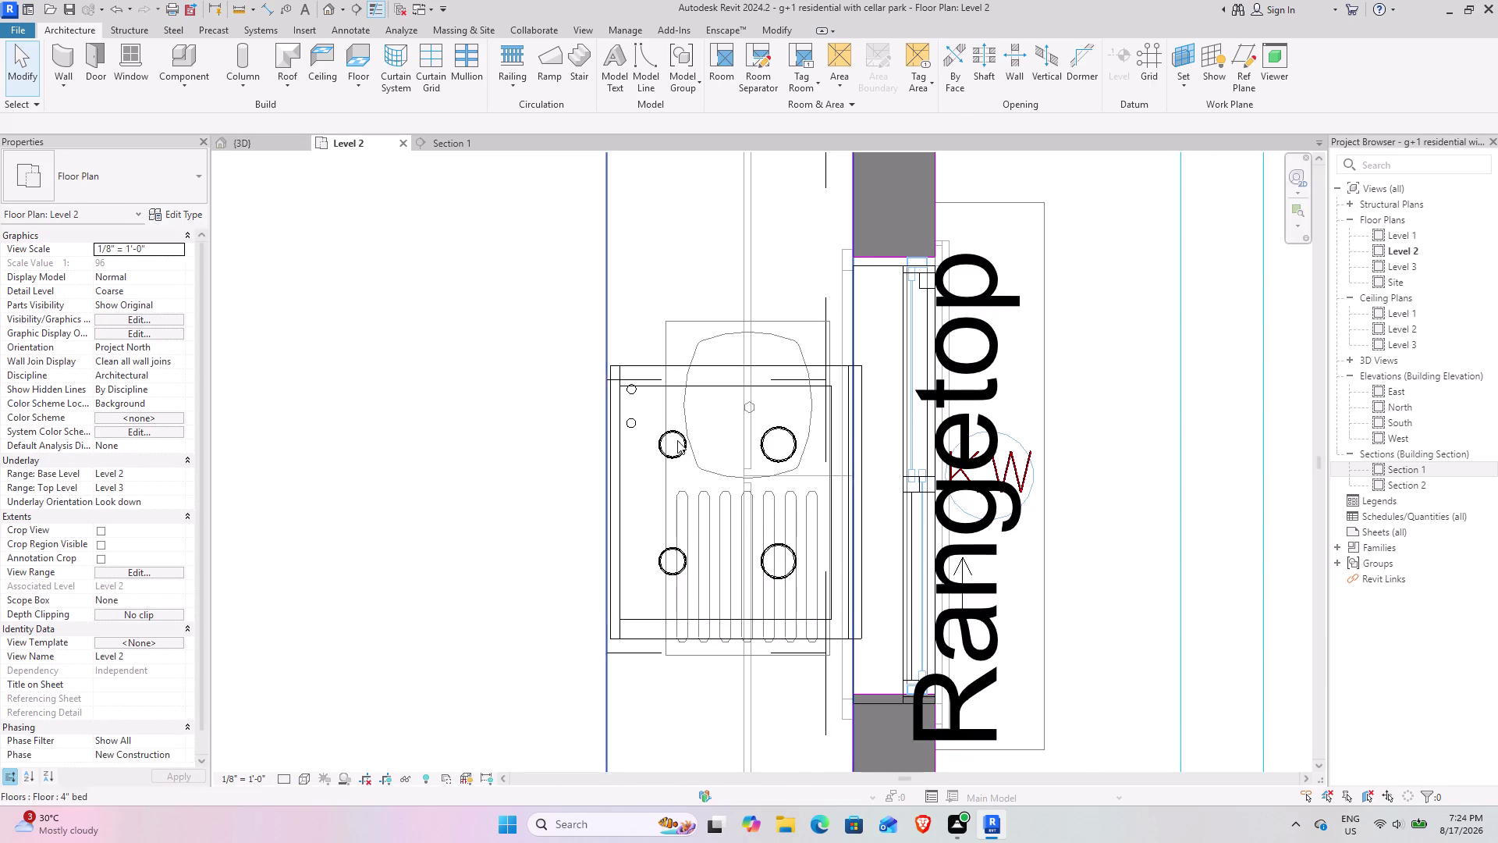
click(750, 400)
click(738, 381)
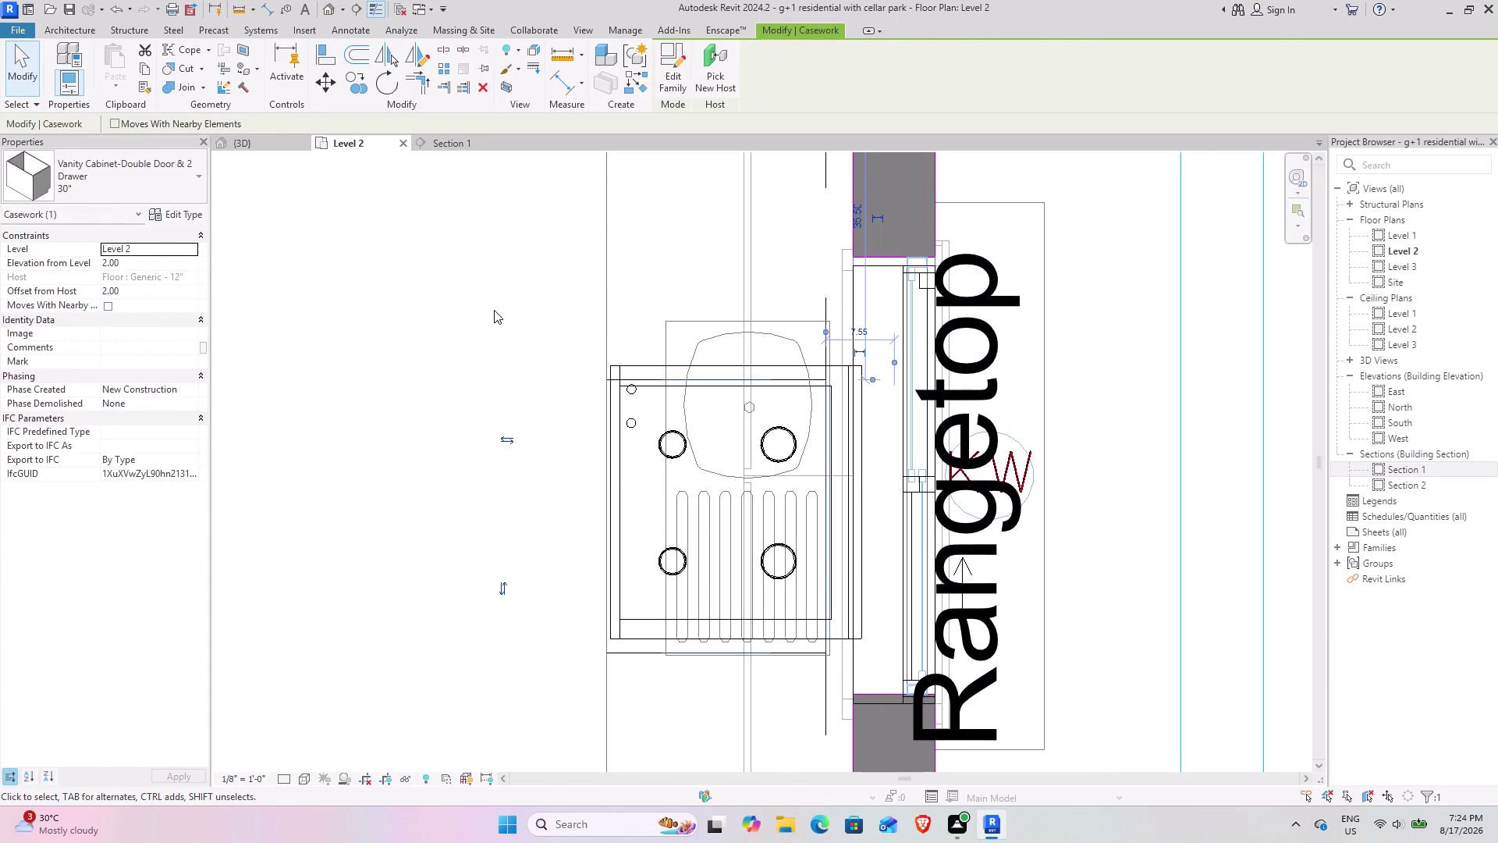
click(494, 310)
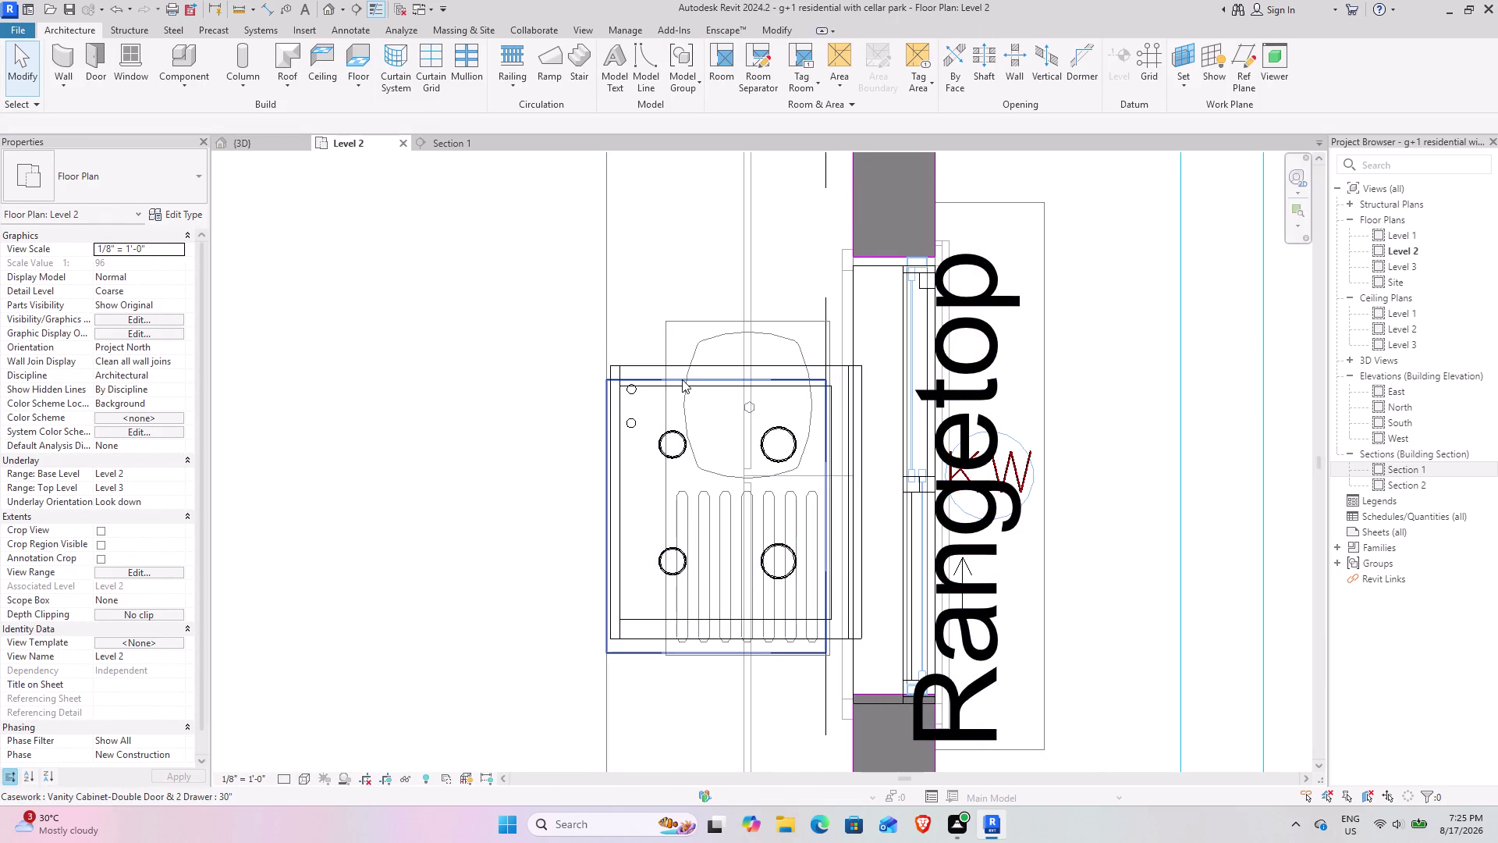
click(684, 362)
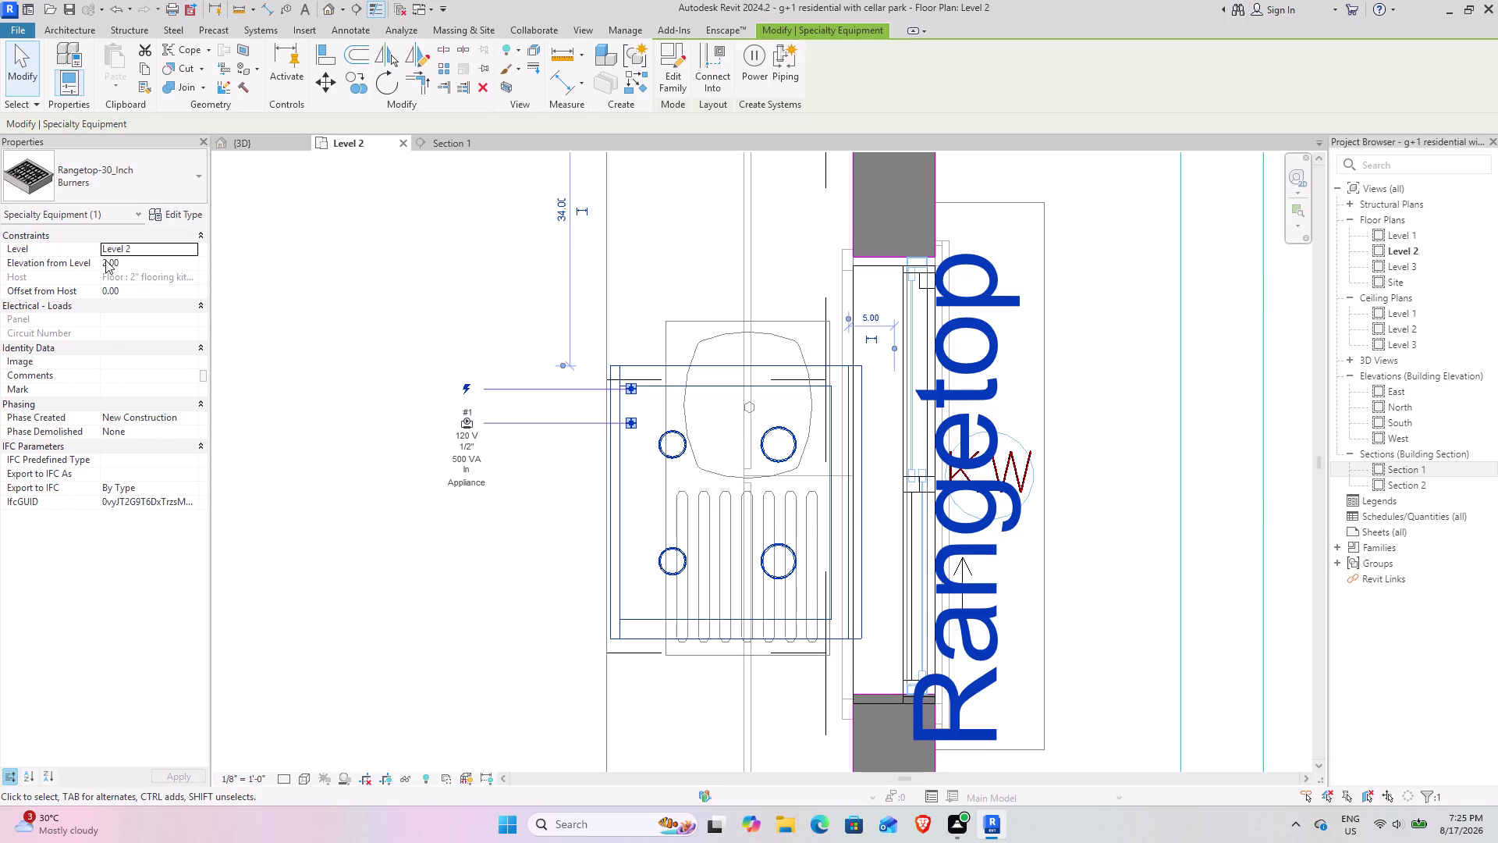
Set the rangetop's Elevation from Level to 3' (36 inches) and view it in 3D.
click(143, 265)
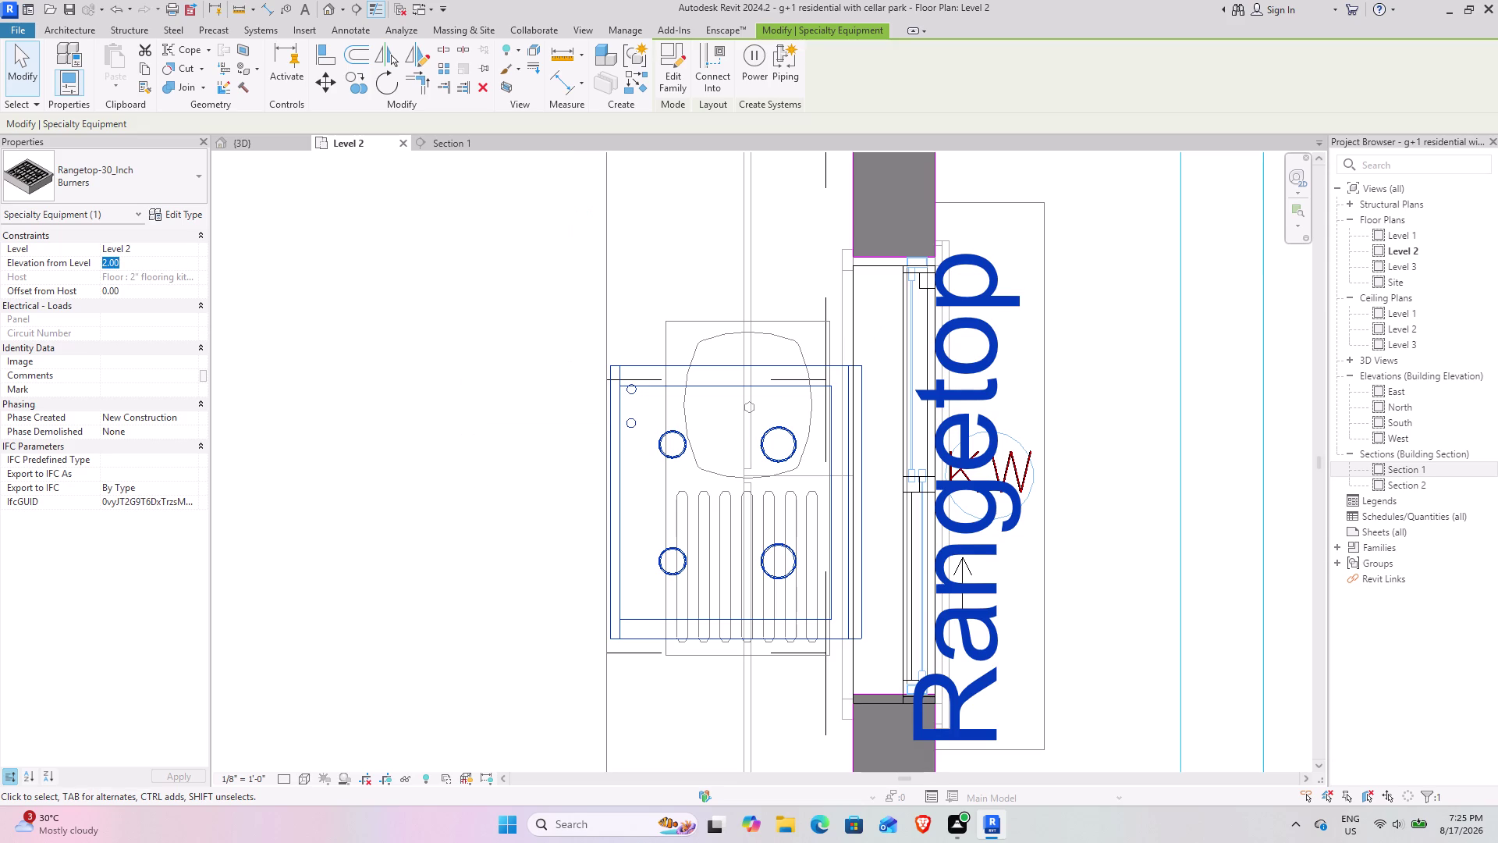
text(3)
text(')
key(Return)
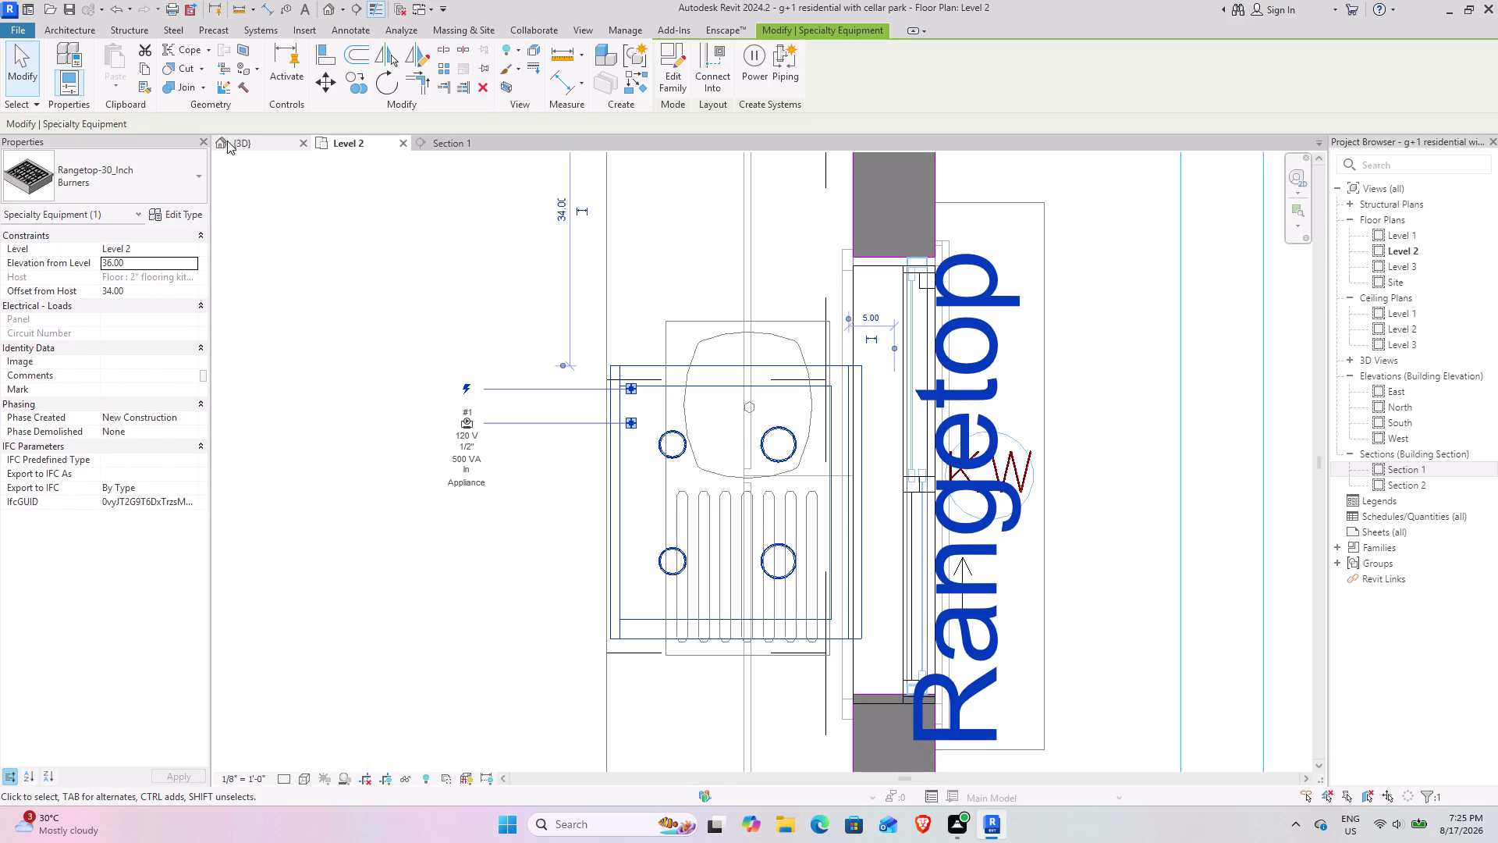
click(236, 144)
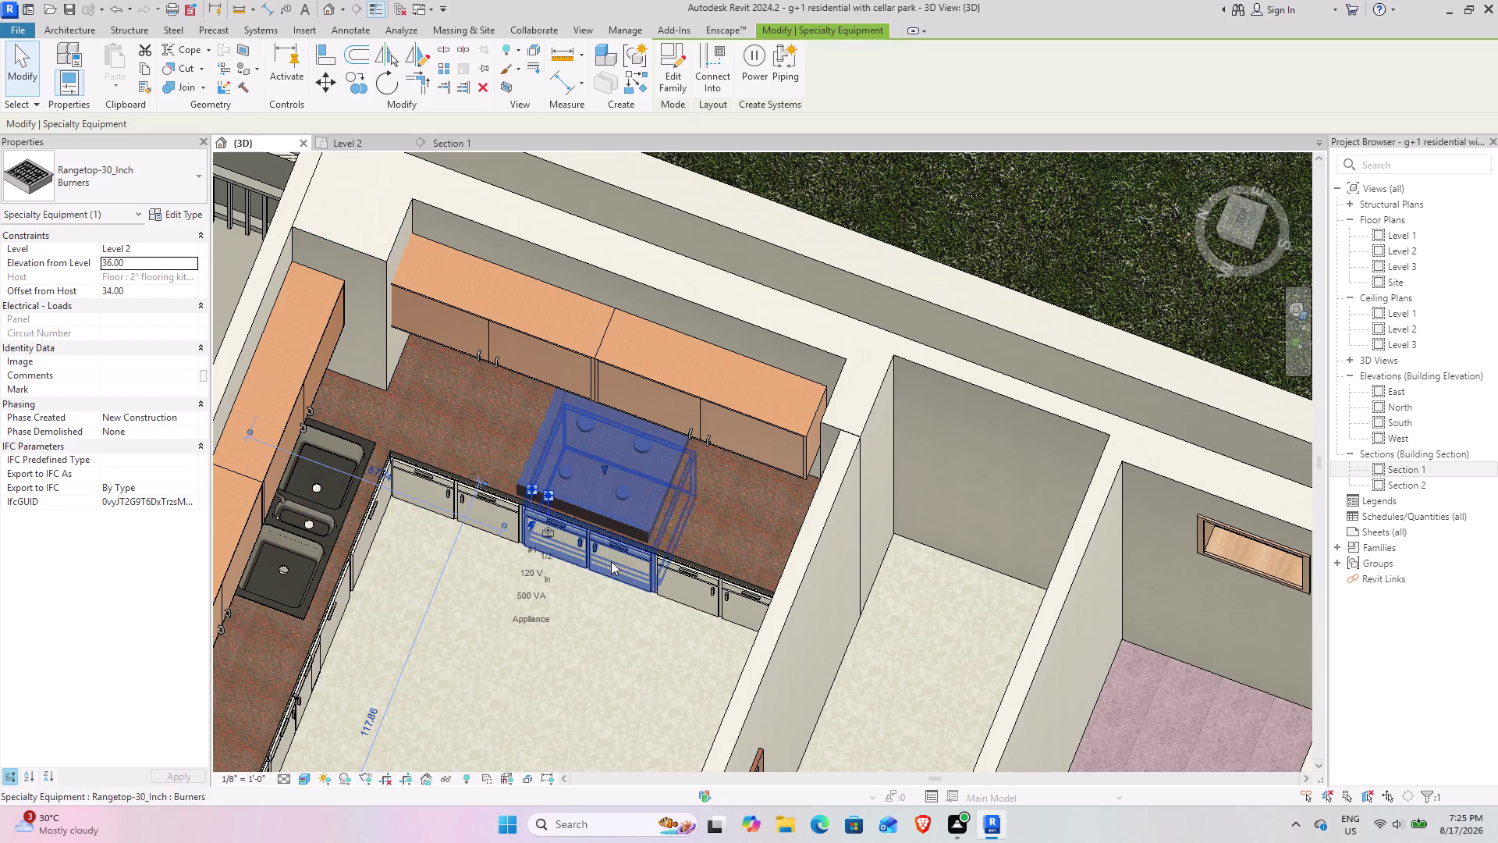
Check the skewed rangetop in the Section 1 view, then select it in 3D.
click(597, 640)
click(455, 145)
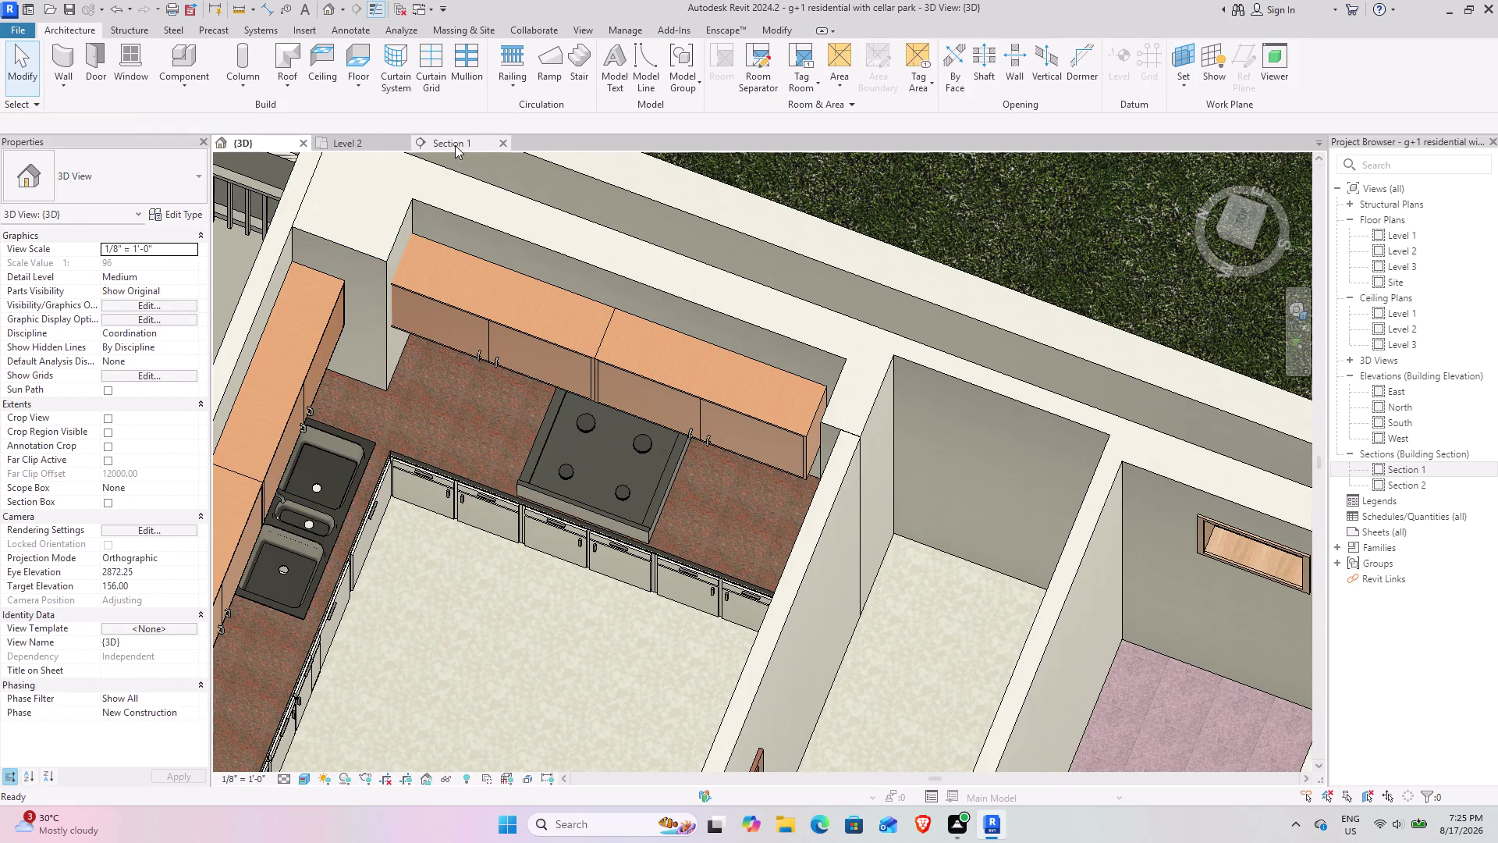
middle_drag(977, 446, 676, 503)
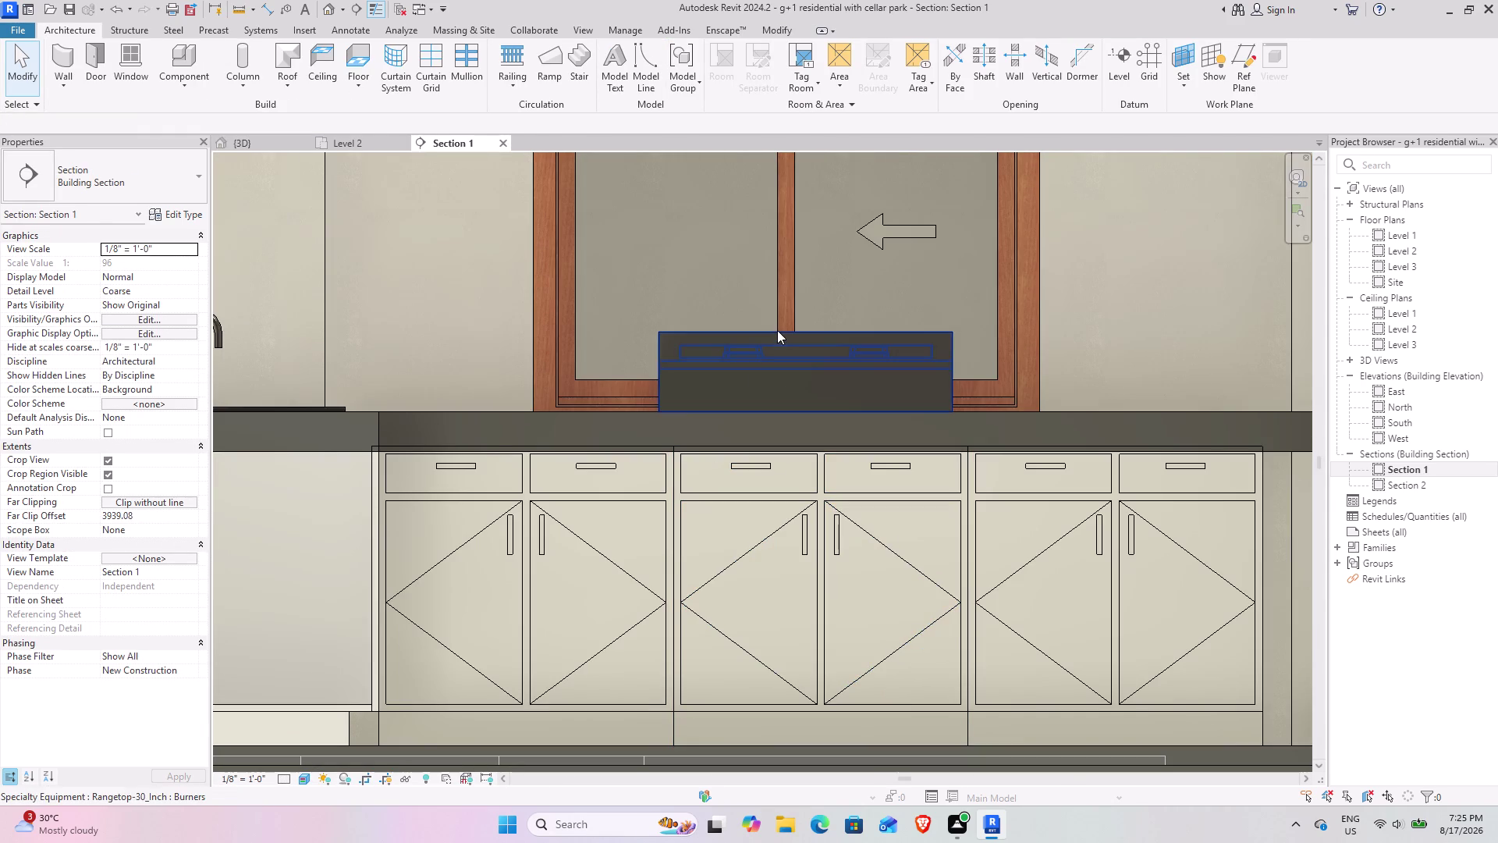
click(778, 330)
click(258, 142)
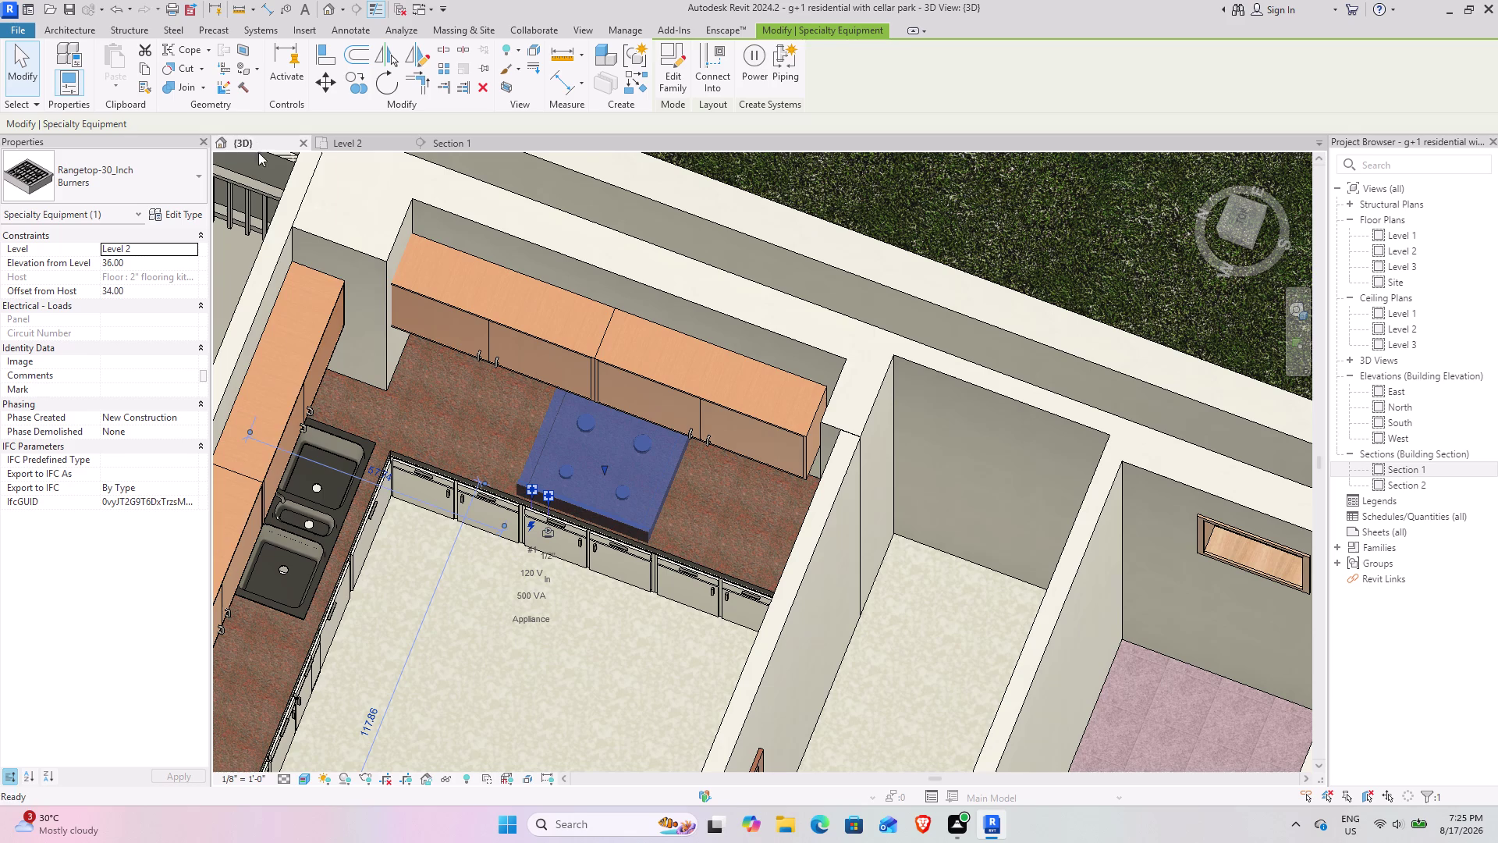
scroll(up, 3)
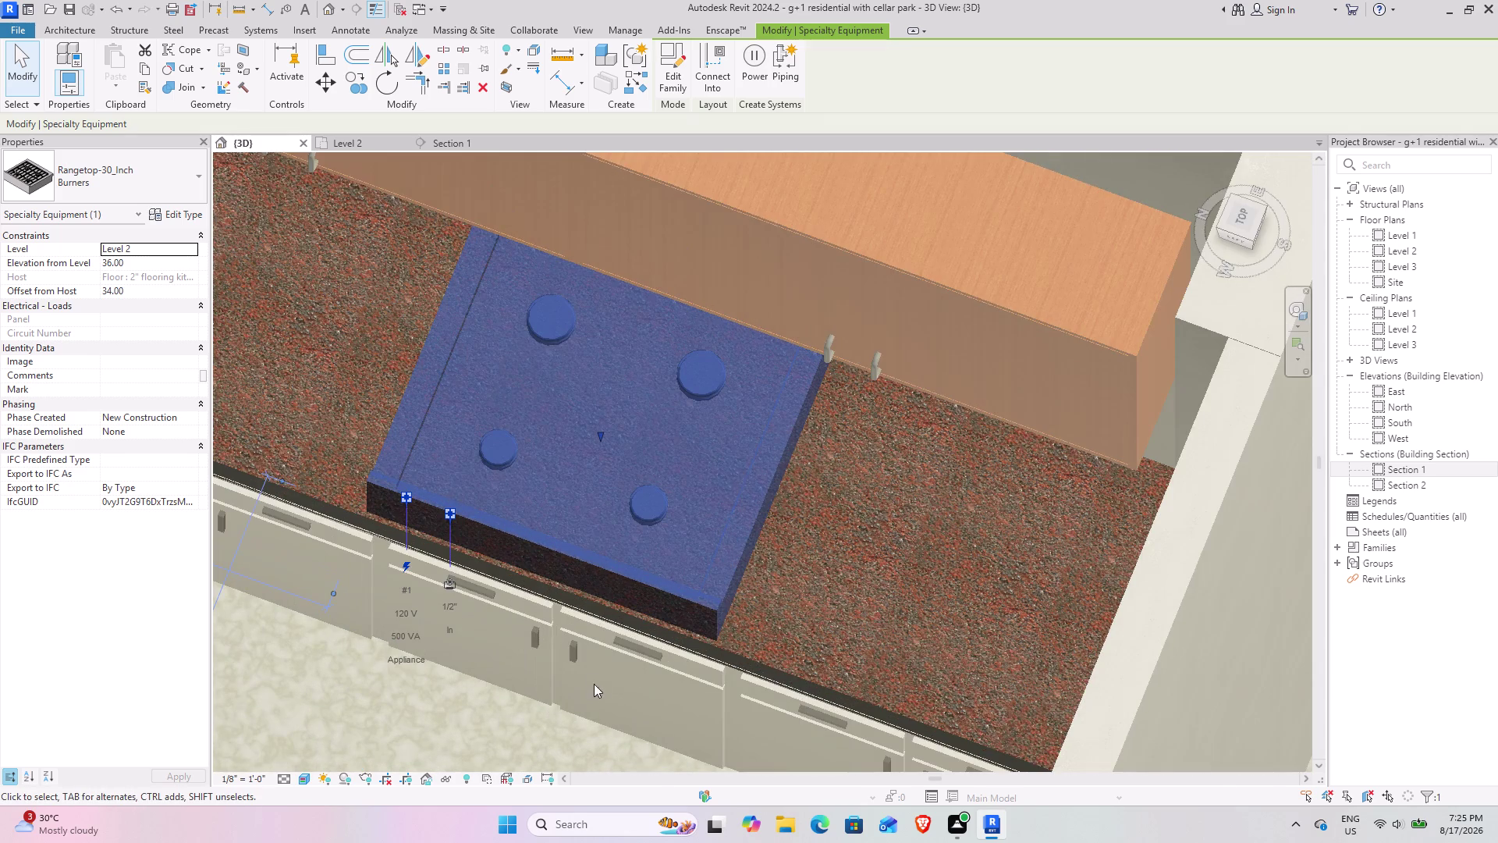
middle_drag(636, 639, 433, 761)
scroll(down, 3)
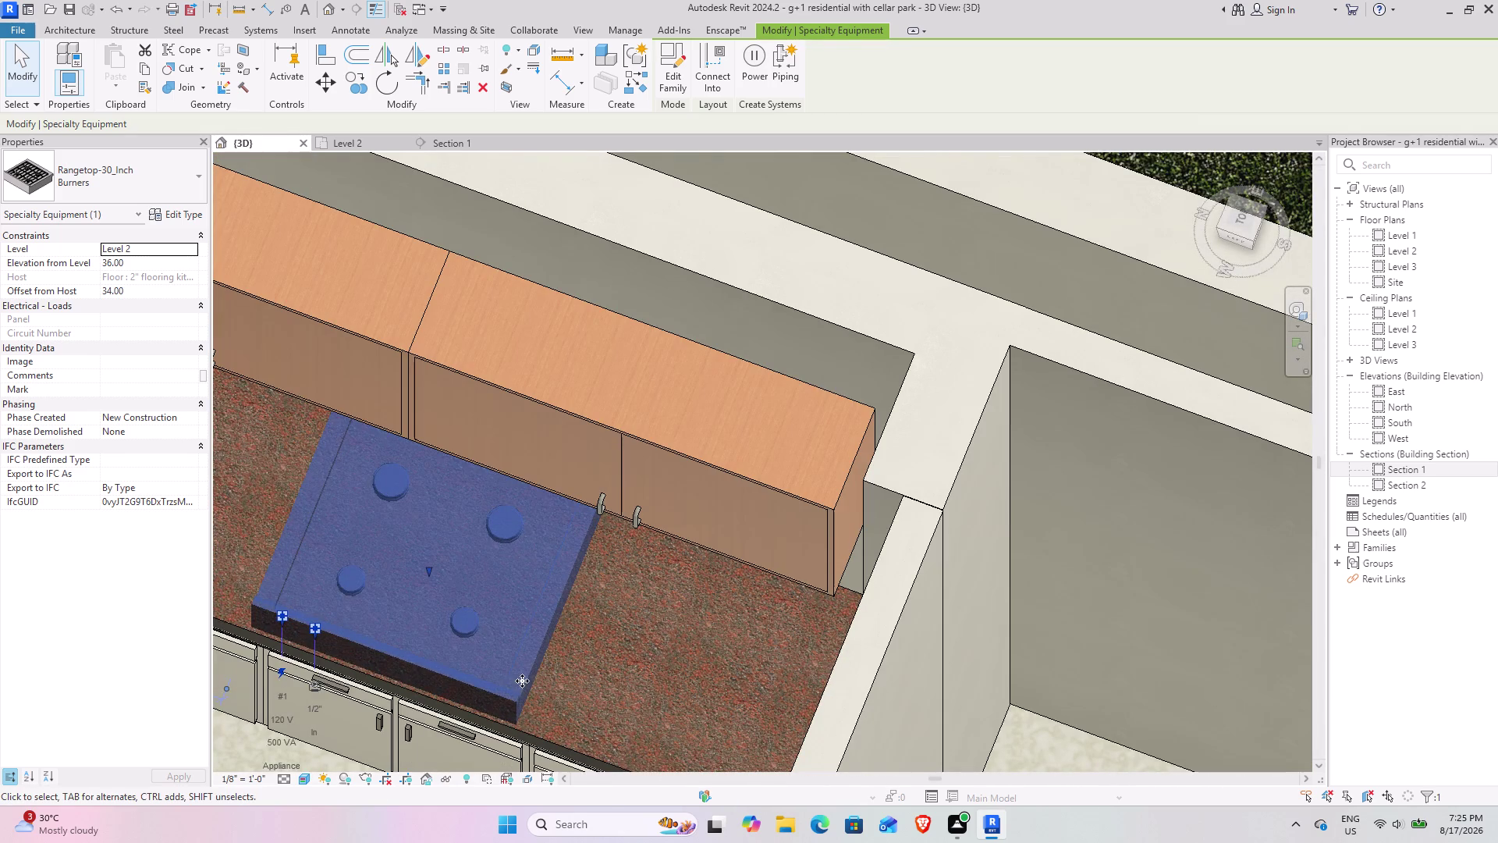
Orbit the 3D view around the rangetop to inspect it from several angles.
key(space)
key(space)
key(space)
middle_drag(496, 661, 481, 626)
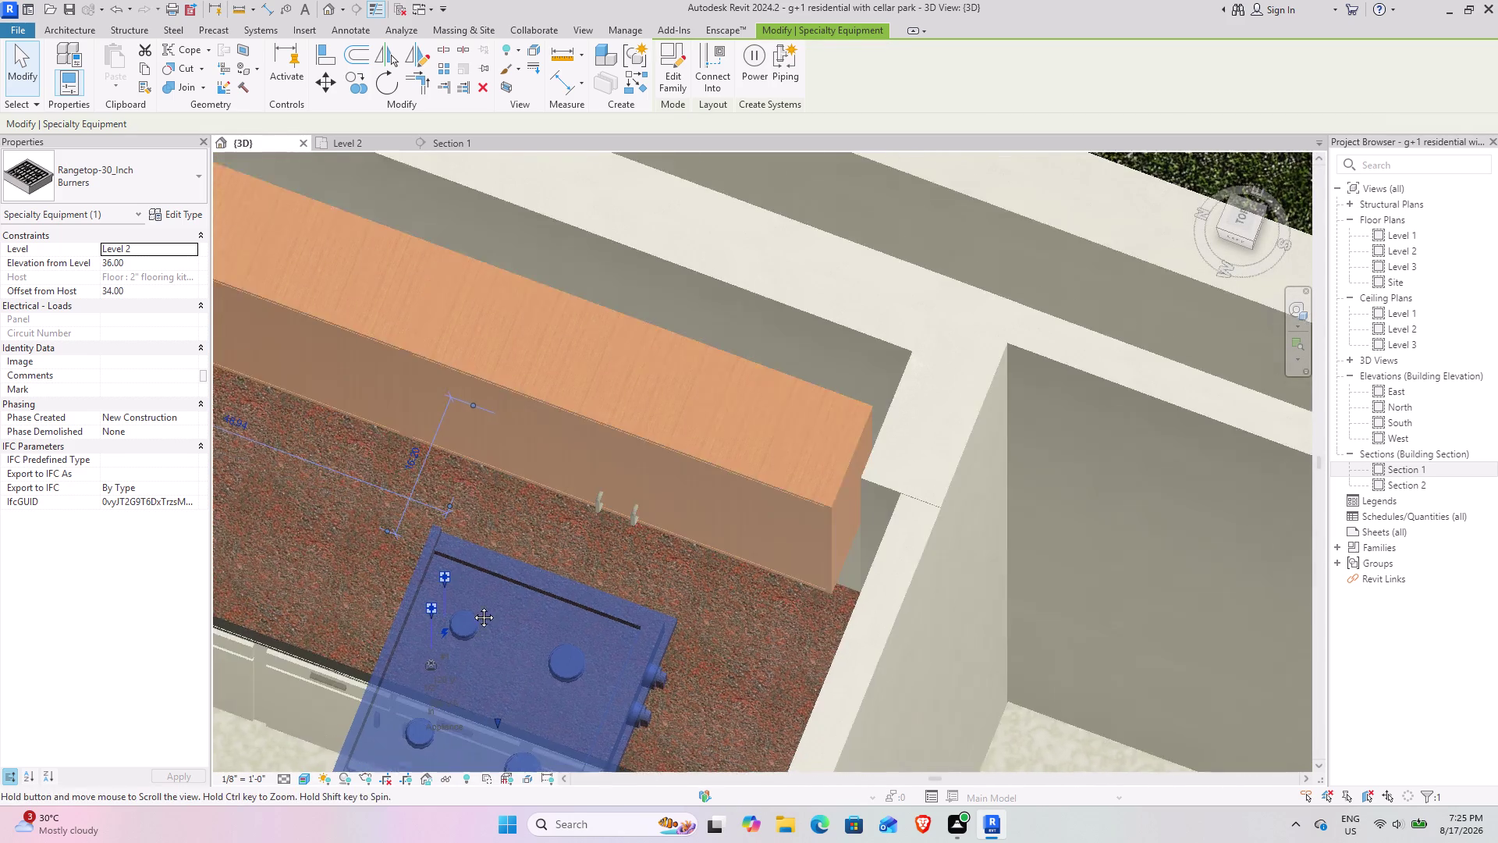
middle_drag(481, 627, 432, 487)
key(space)
key(space)
key(space)
middle_drag(451, 541, 622, 342)
Look behind the counter, then delete the skewed rangetop and begin placing a new component.
click(646, 608)
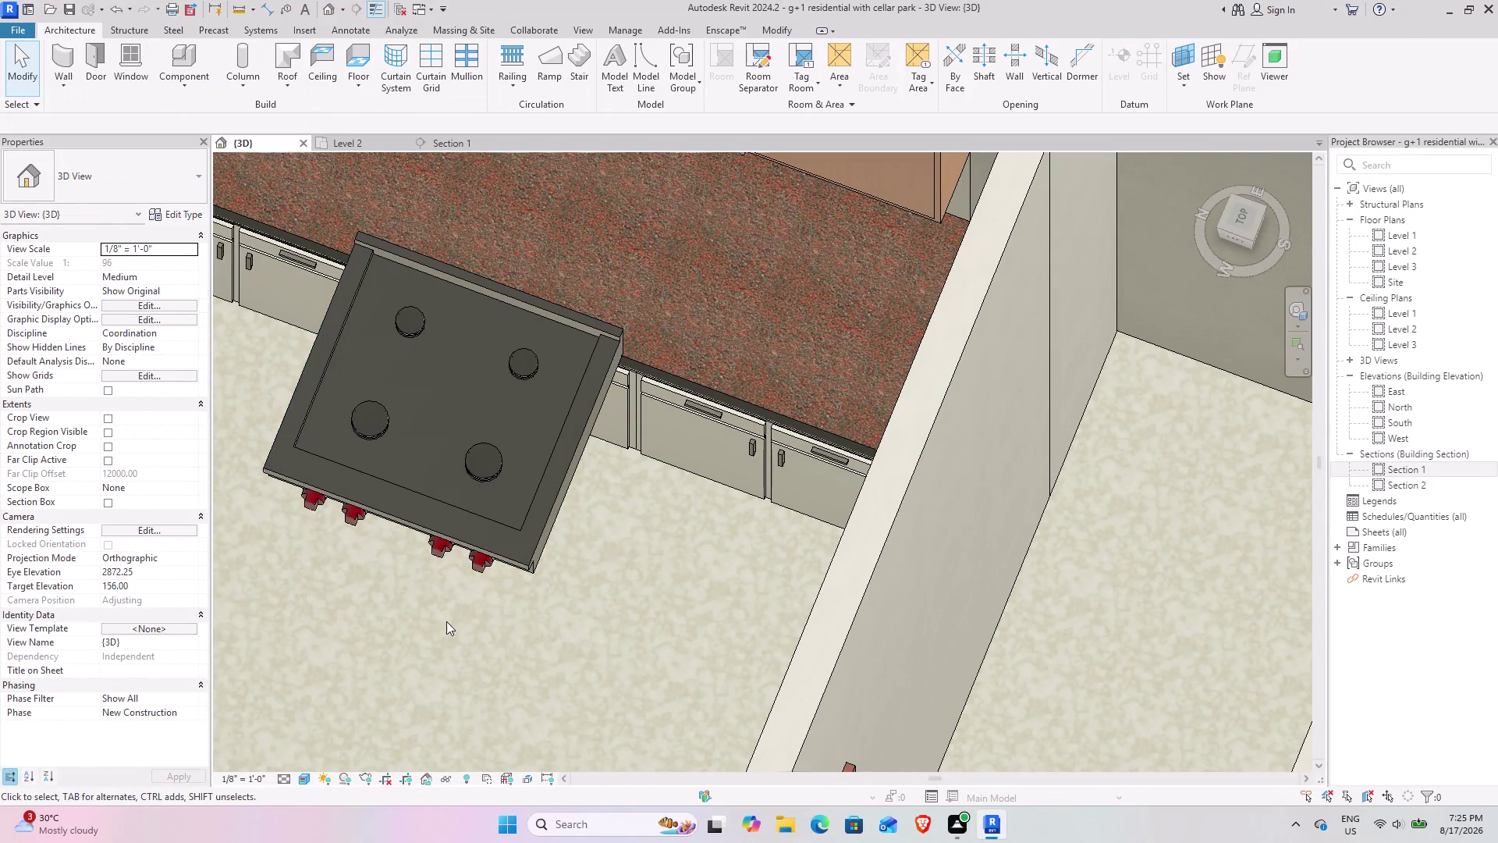
middle_drag(395, 668, 419, 459)
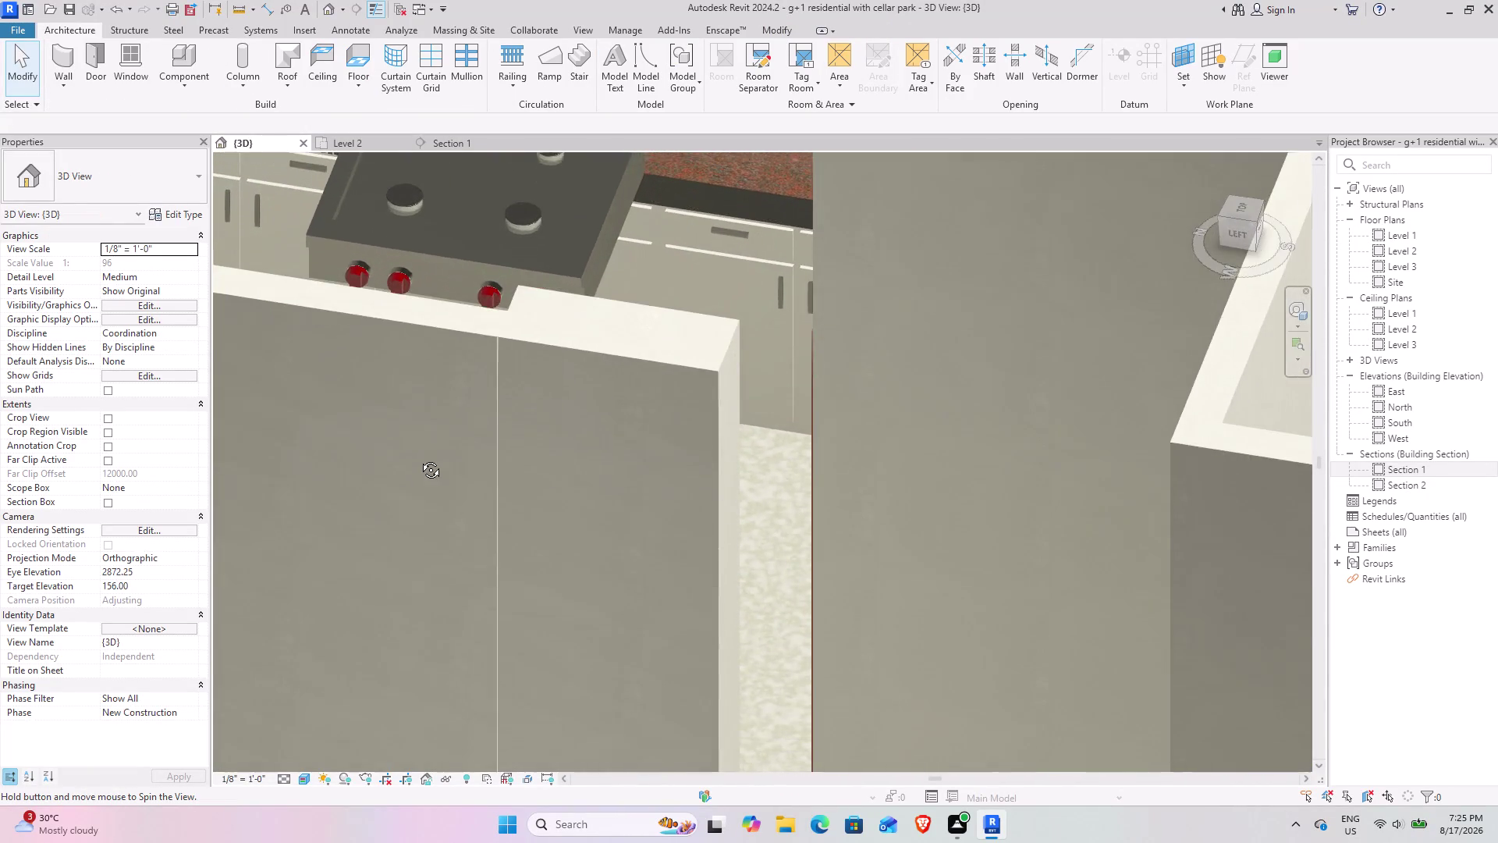
middle_drag(419, 458, 384, 616)
middle_drag(389, 614, 414, 587)
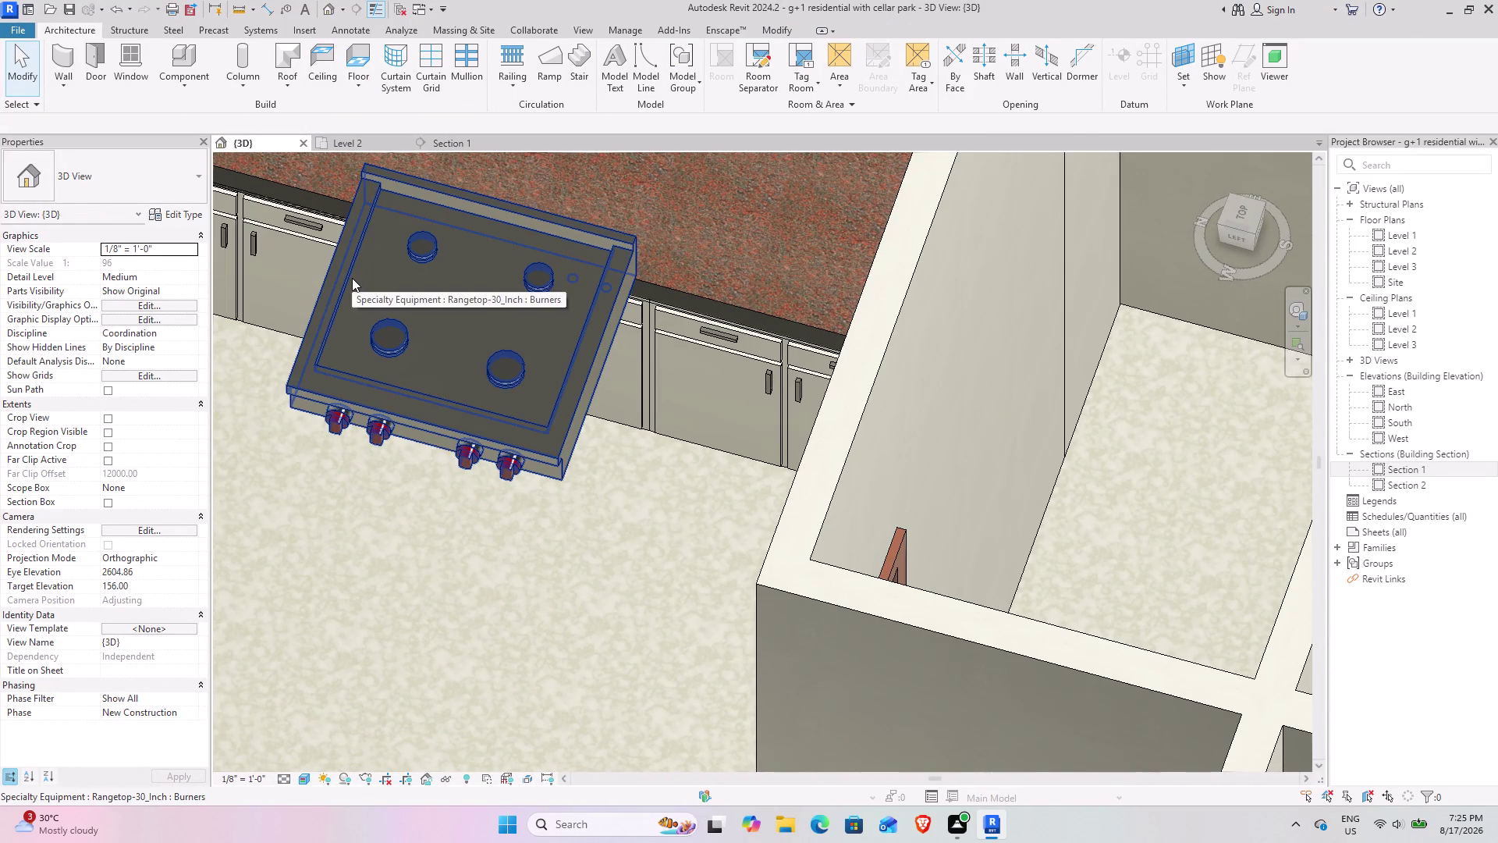
click(352, 278)
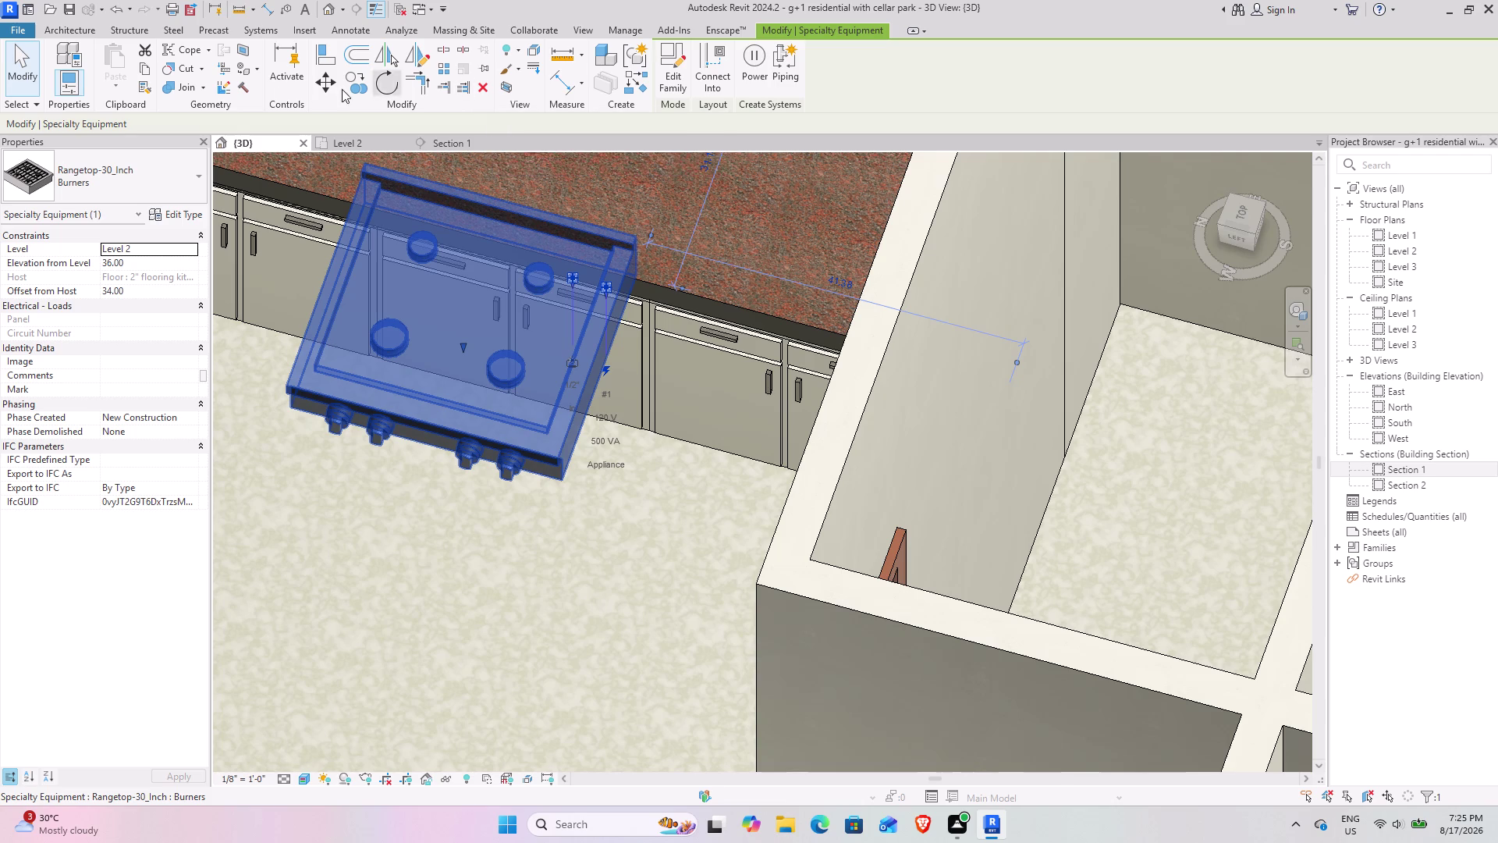
click(481, 80)
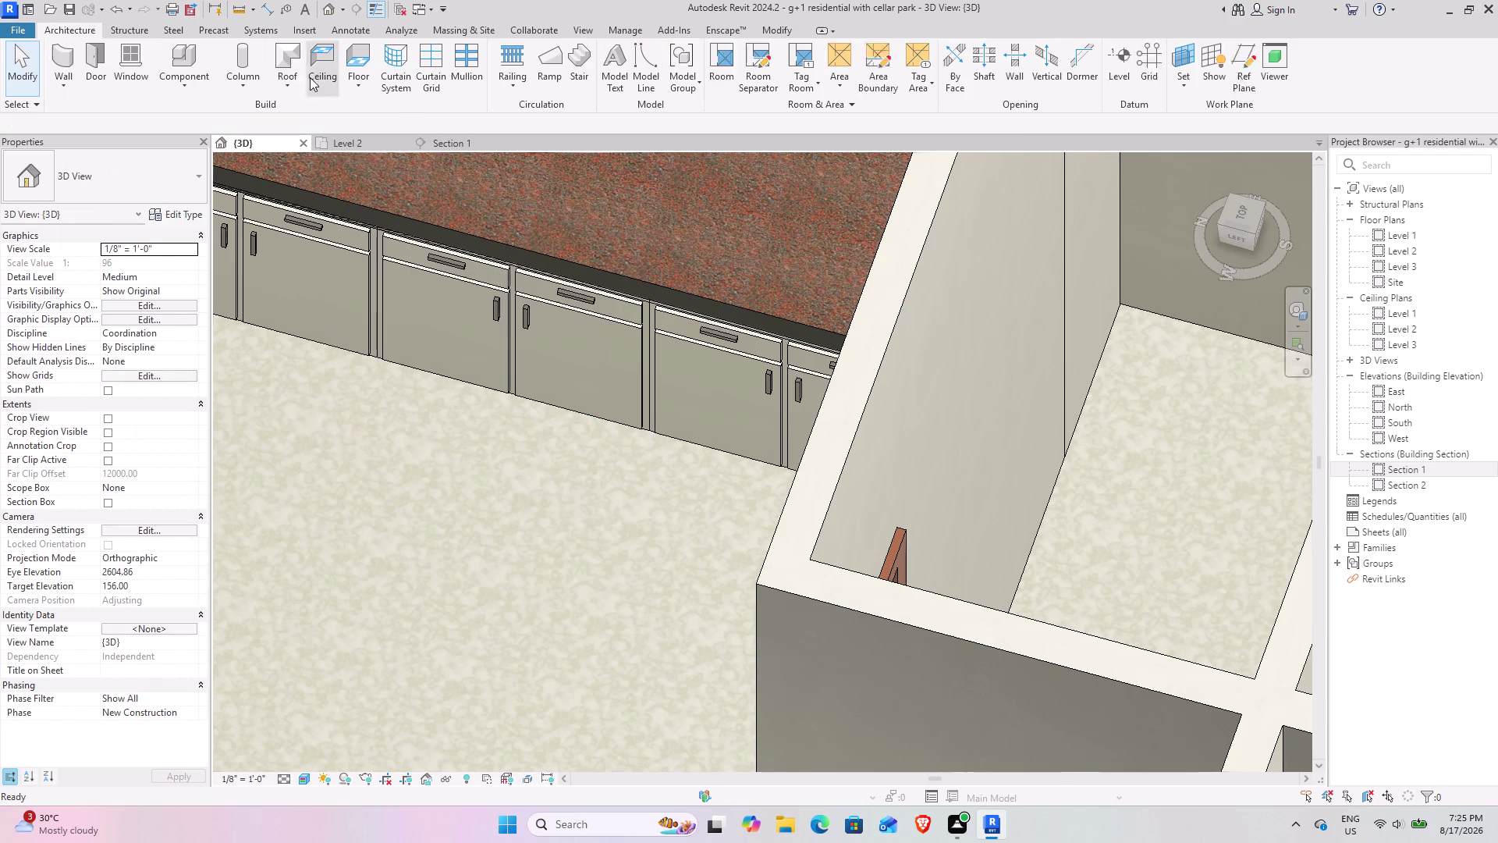
click(198, 62)
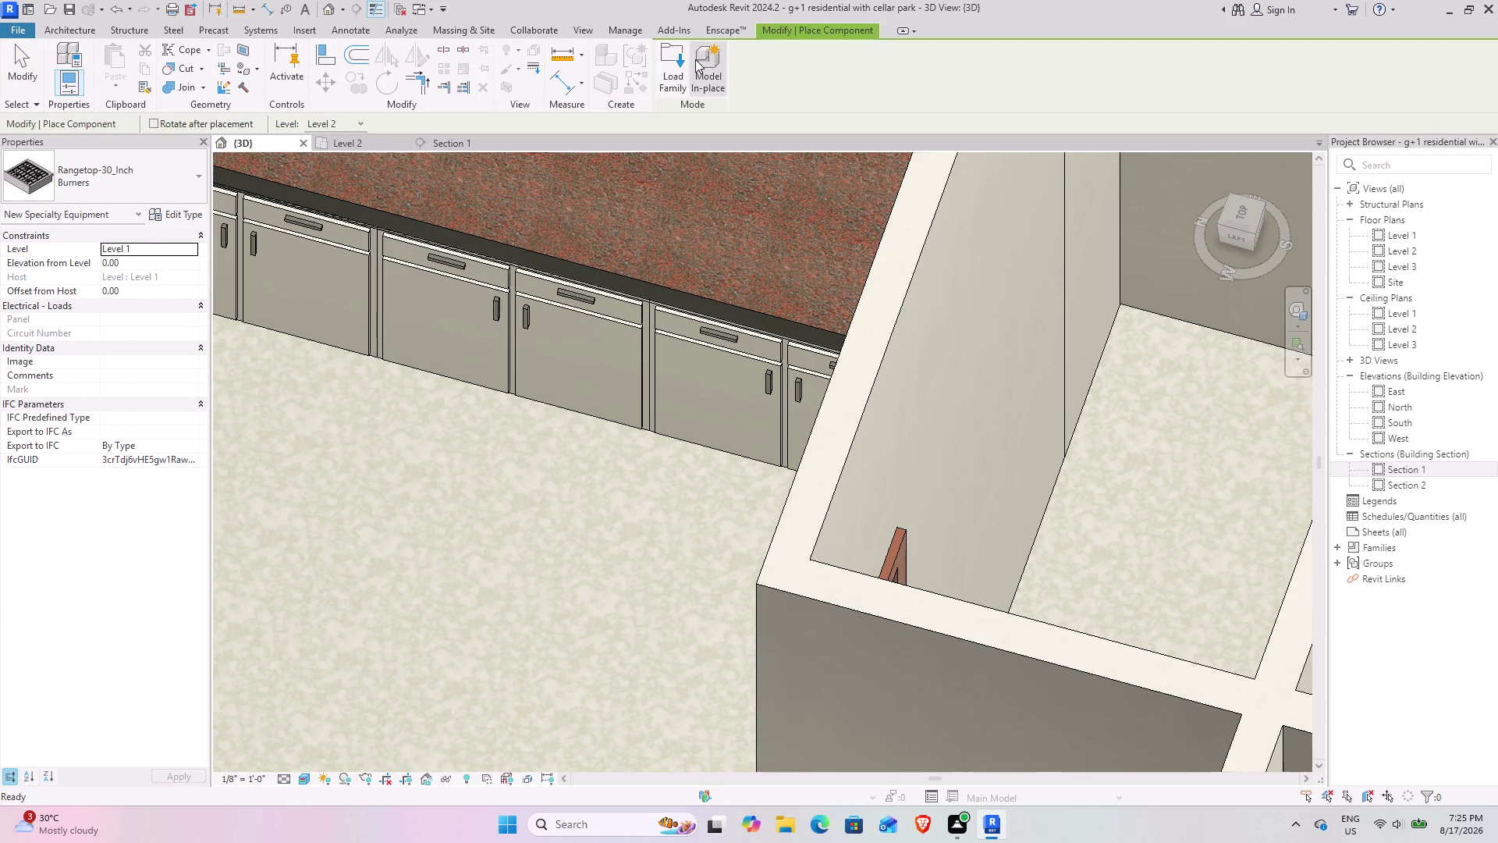
Browse the High-End appliance folder in the Load Family dialog.
click(672, 60)
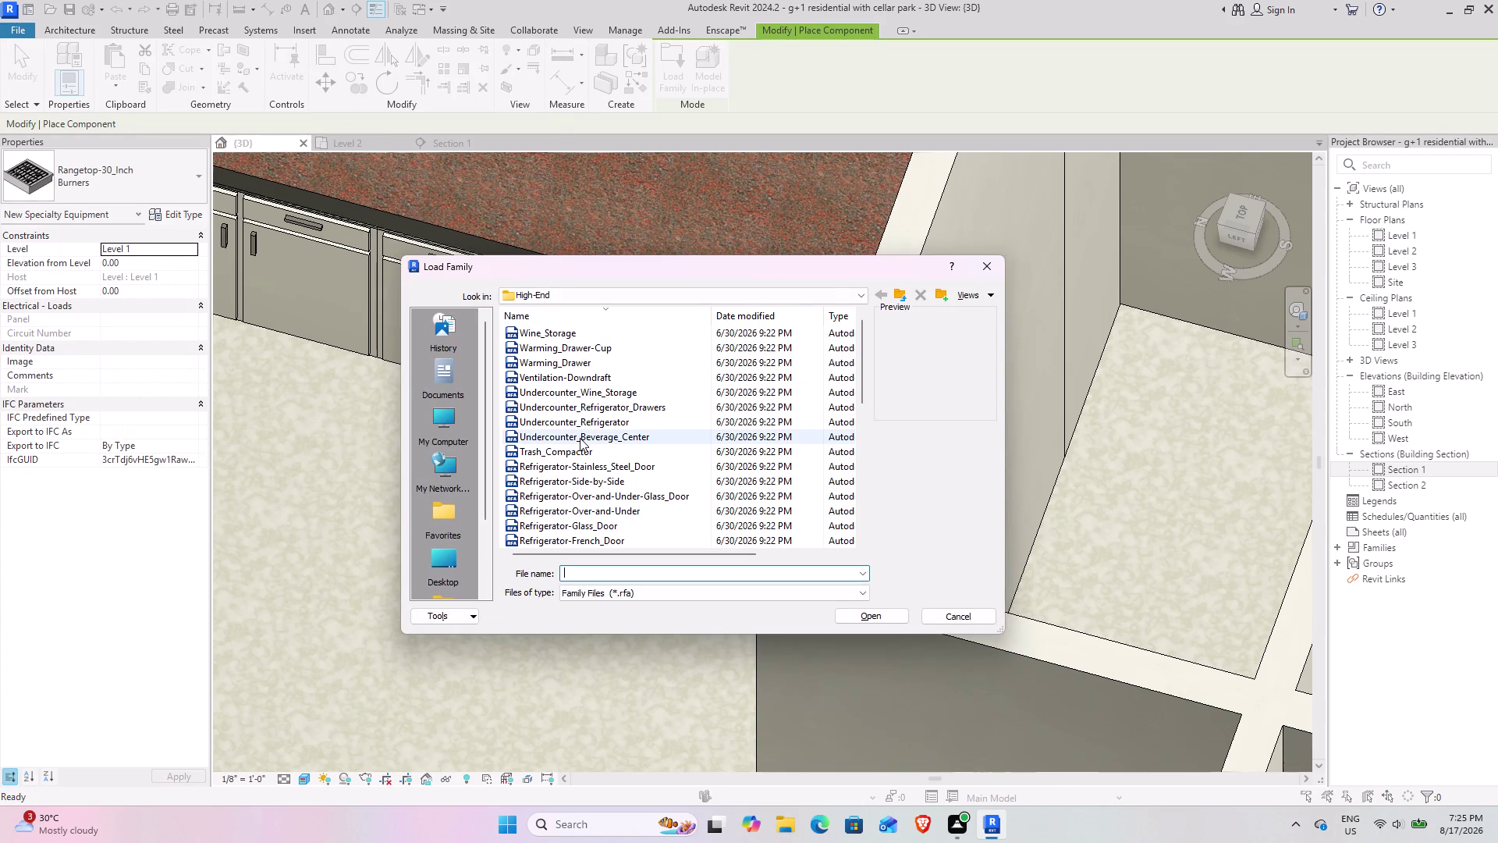
scroll(up, 3)
scroll(up, 3)
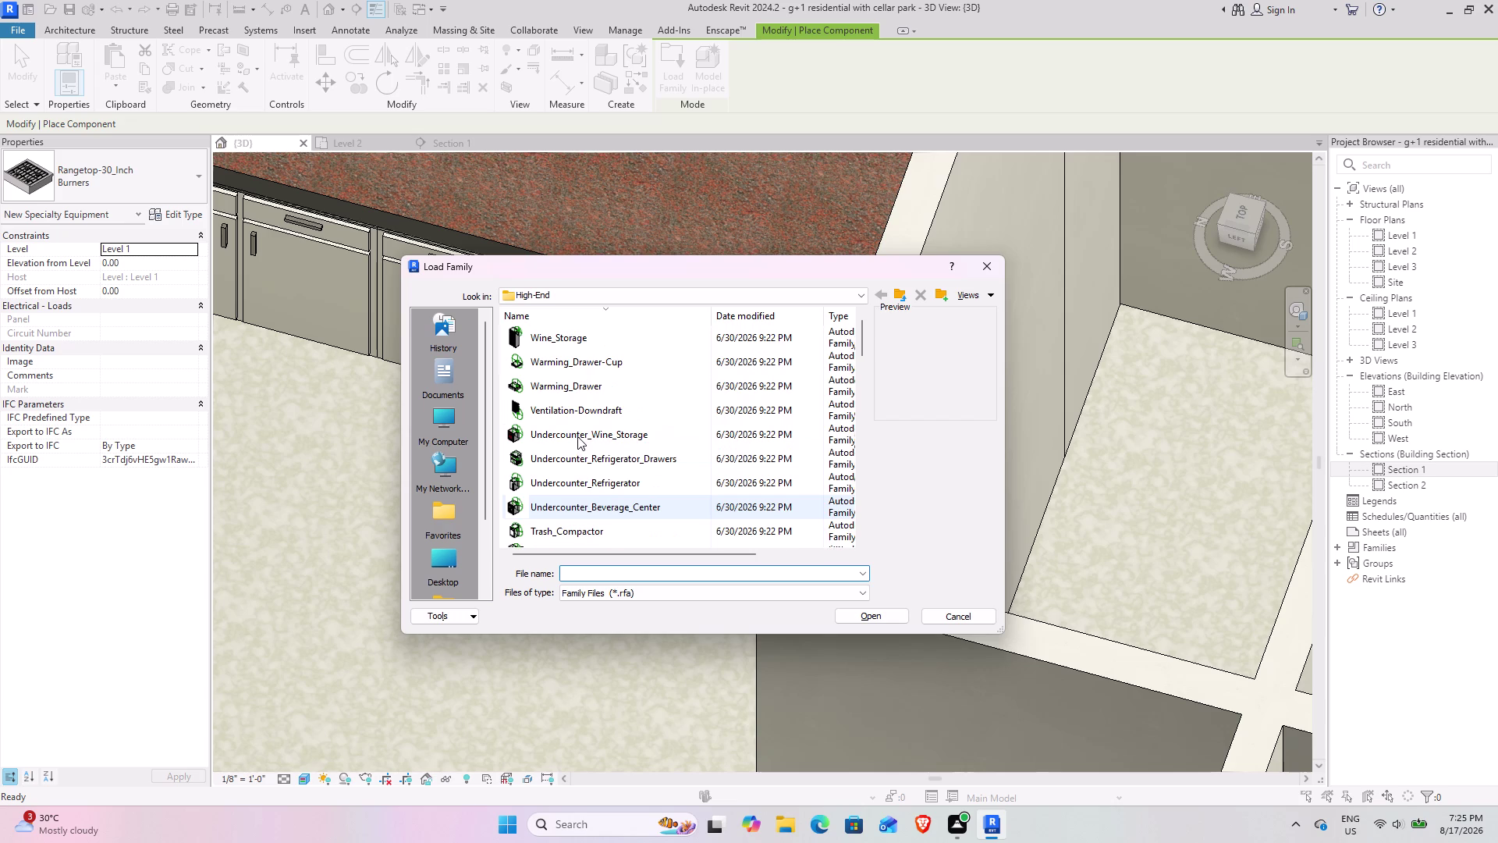
scroll(up, 3)
scroll(up, 3)
scroll(down, 3)
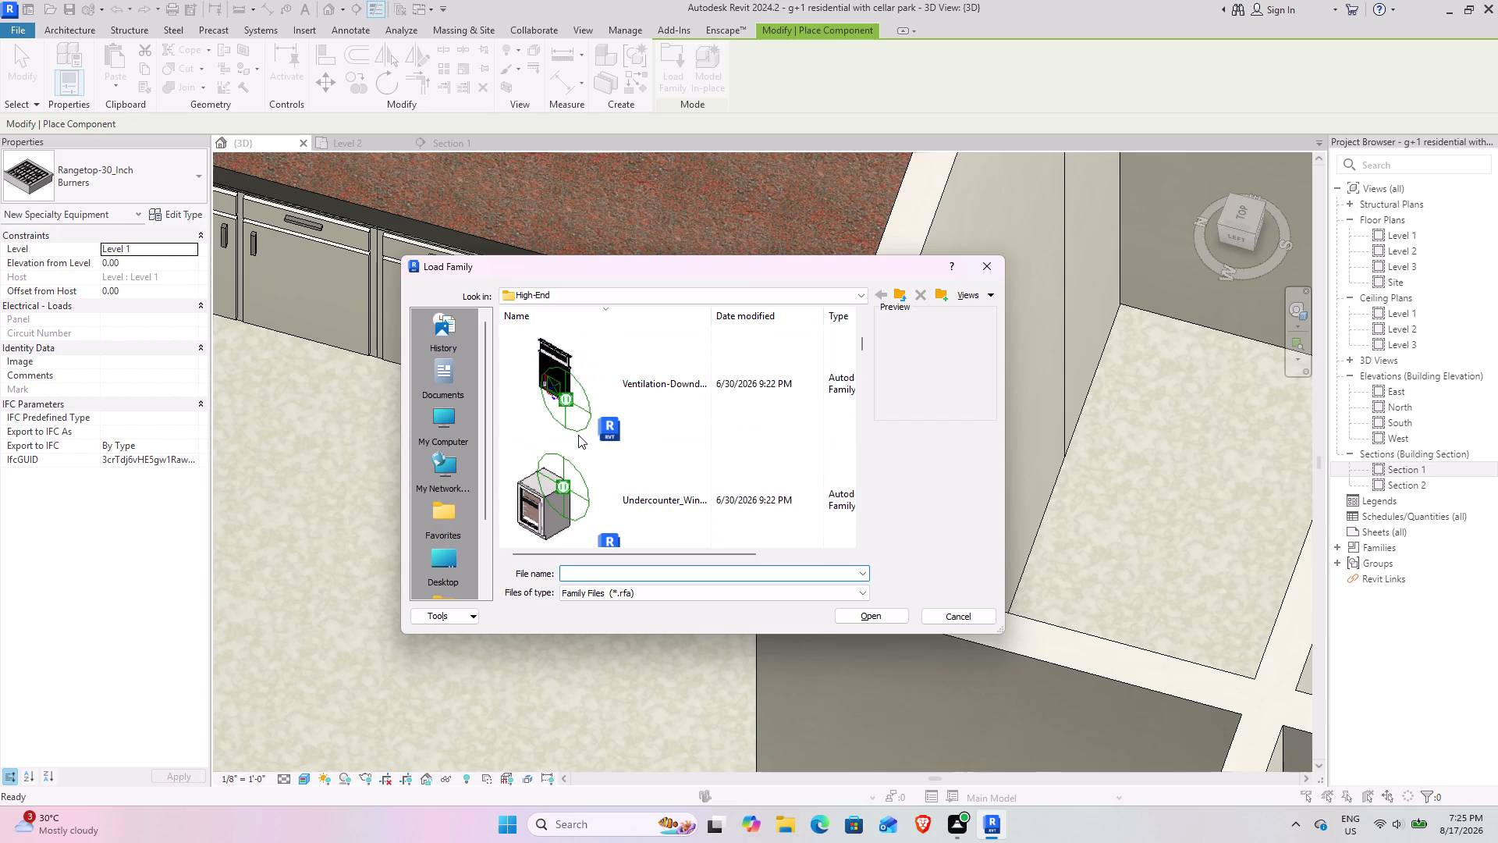
scroll(down, 3)
scroll(down, 3)
scroll(down, 3)
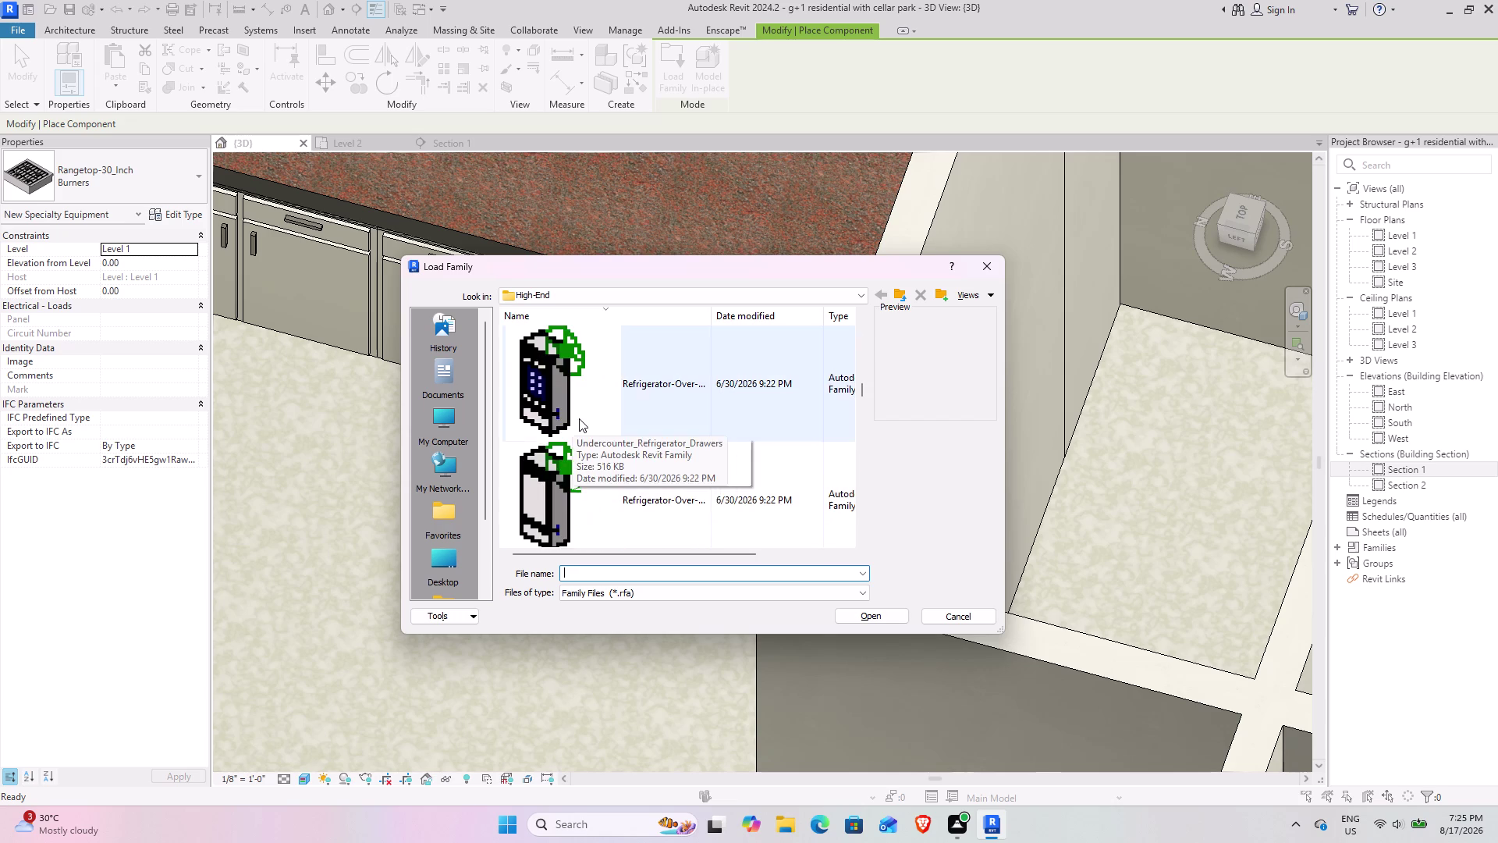
scroll(down, 3)
scroll(down, 3)
scroll(down, 3)
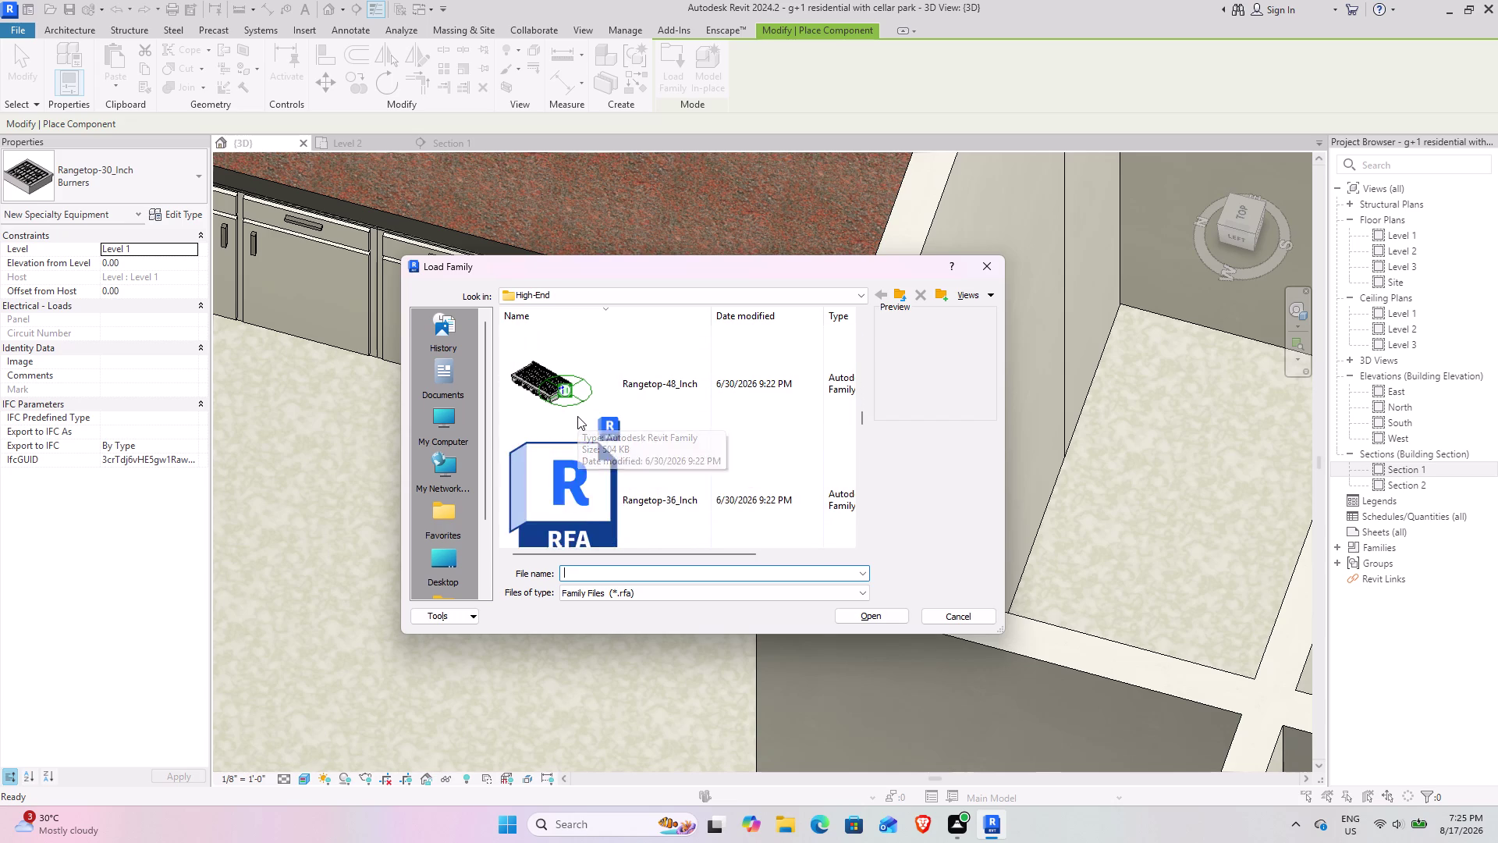
scroll(down, 3)
scroll(down, 3)
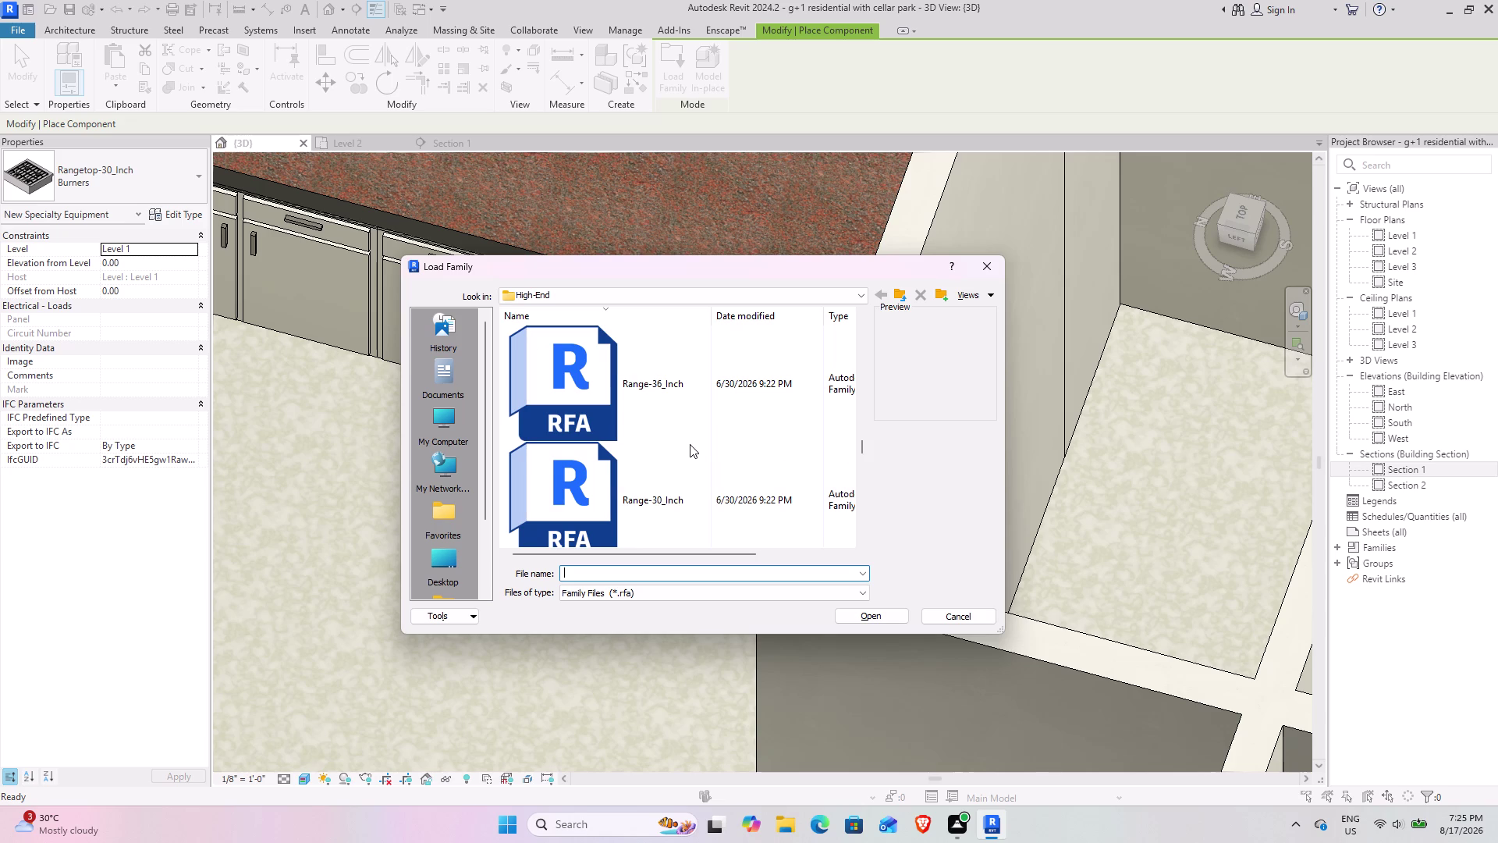
scroll(down, 3)
scroll(down, 3)
scroll(down, 3)
scroll(down, 3)
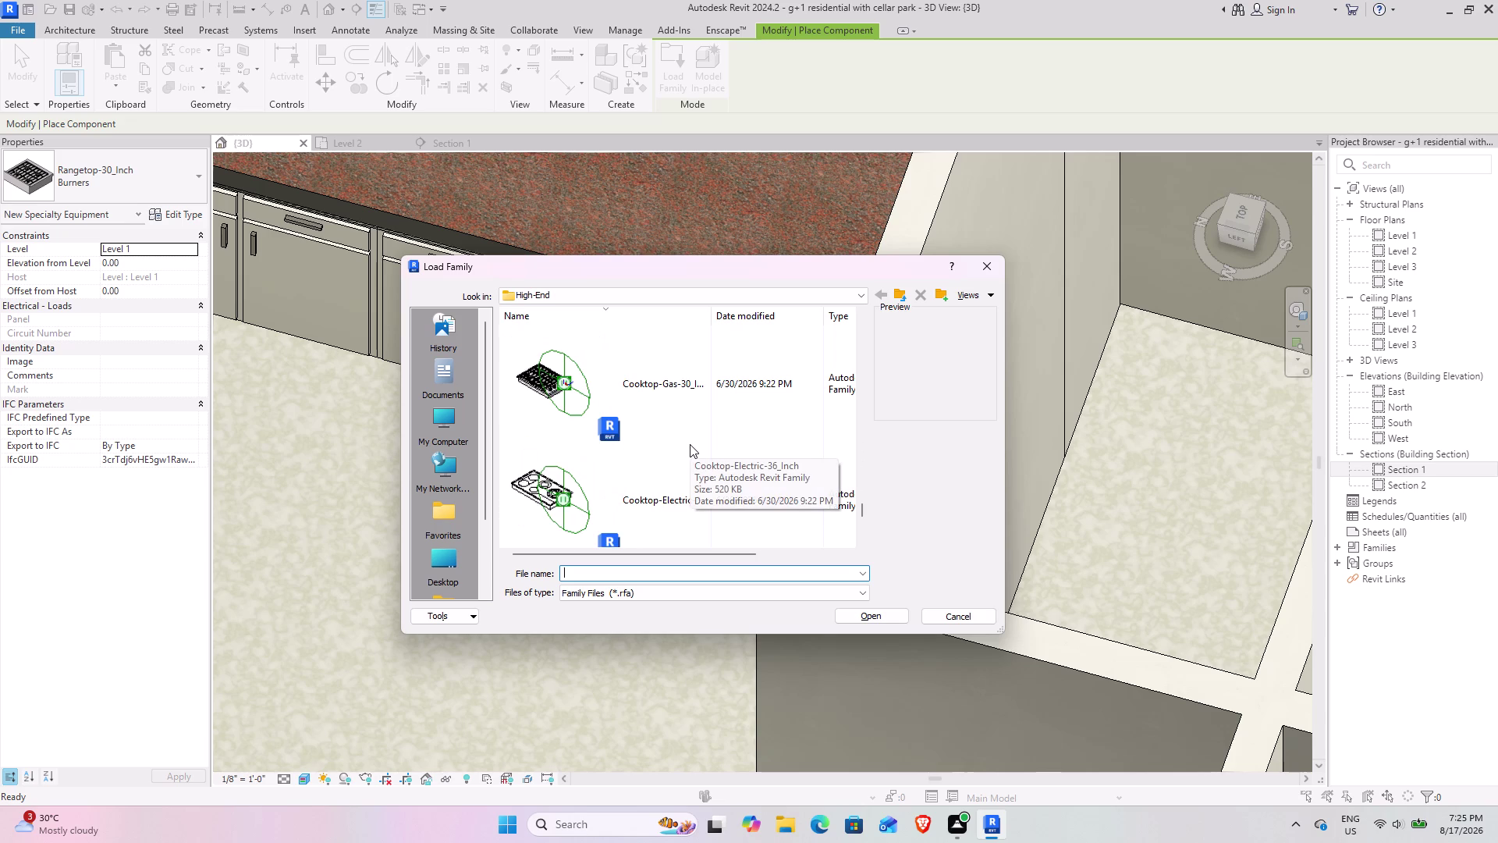
Select Cooktop-Gas-36_Inch.rfa and load it into the project.
scroll(up, 3)
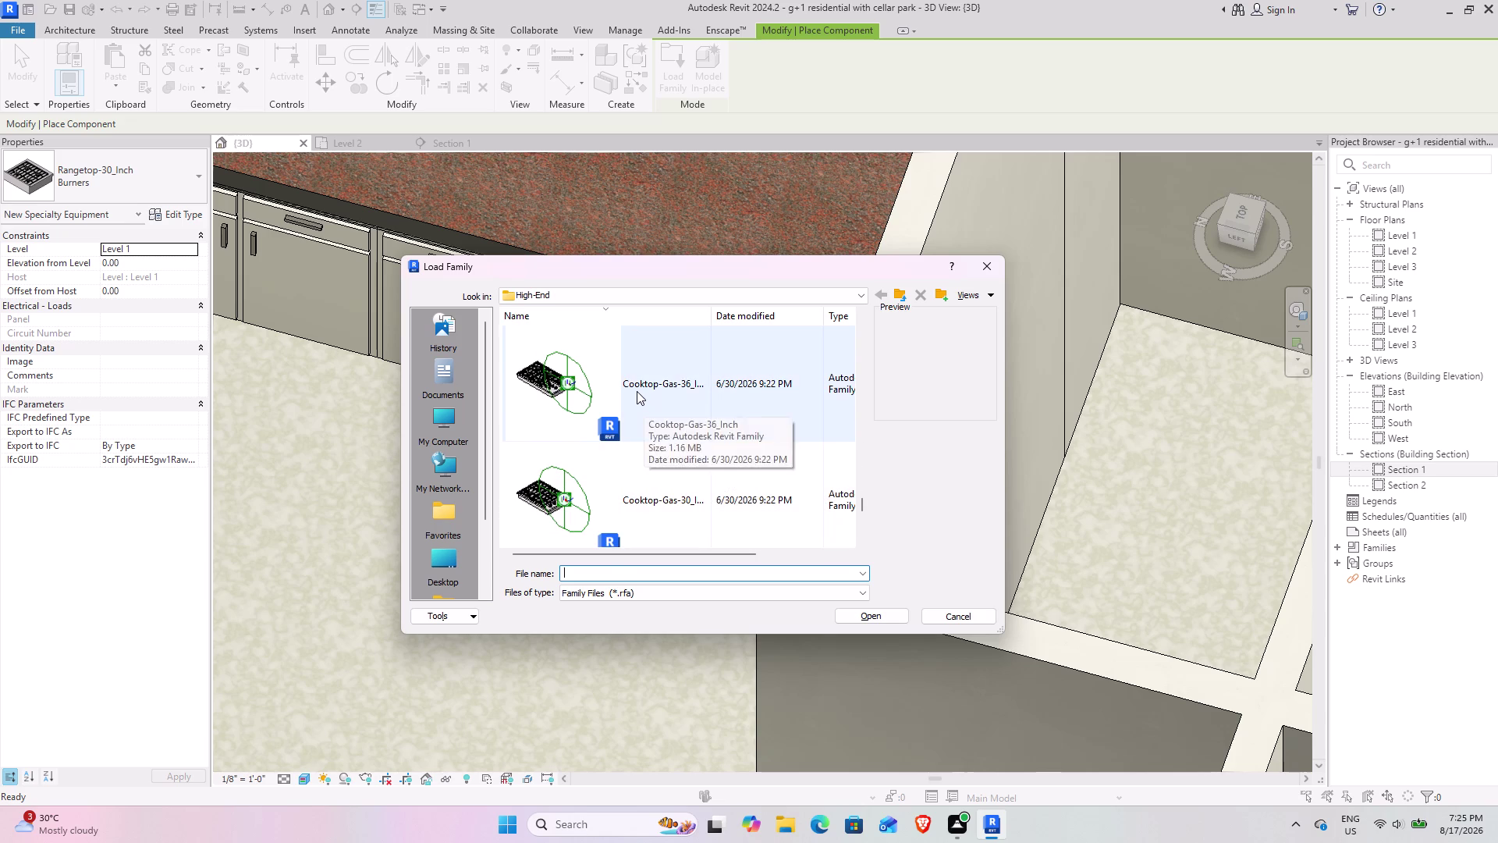
click(637, 391)
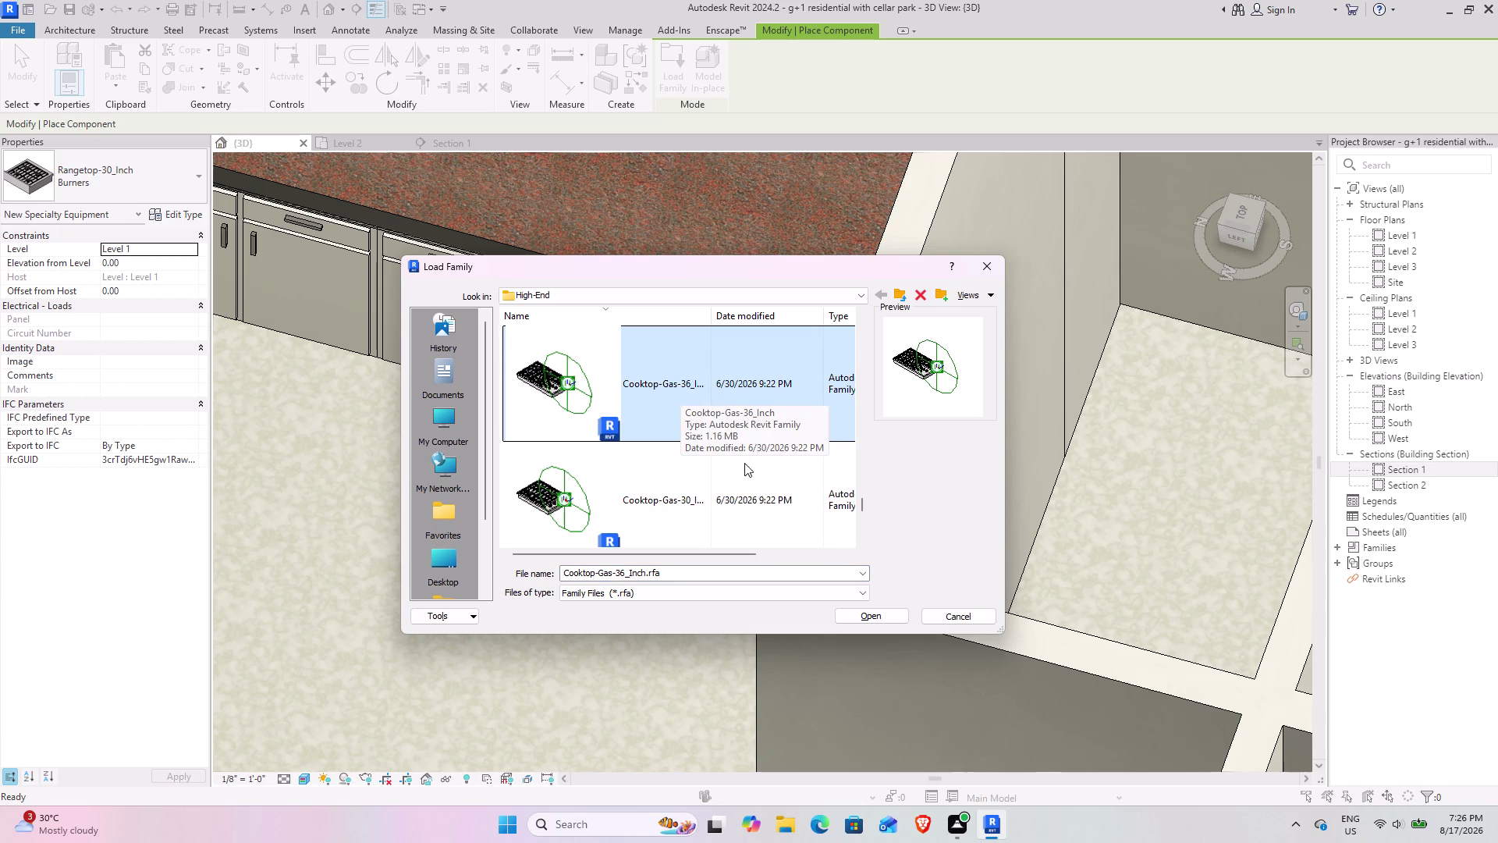
click(876, 608)
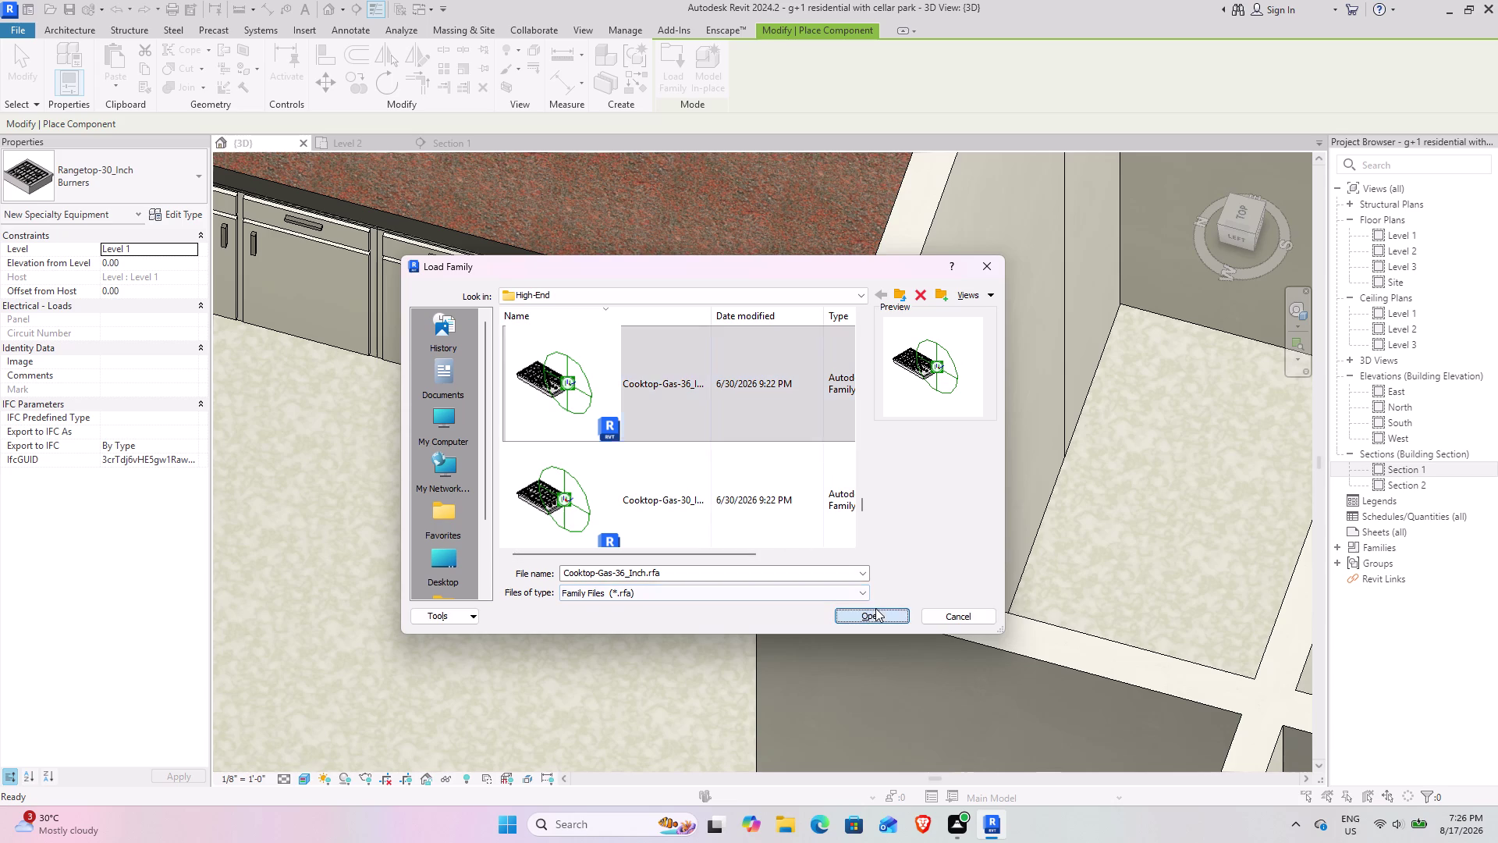
click(350, 146)
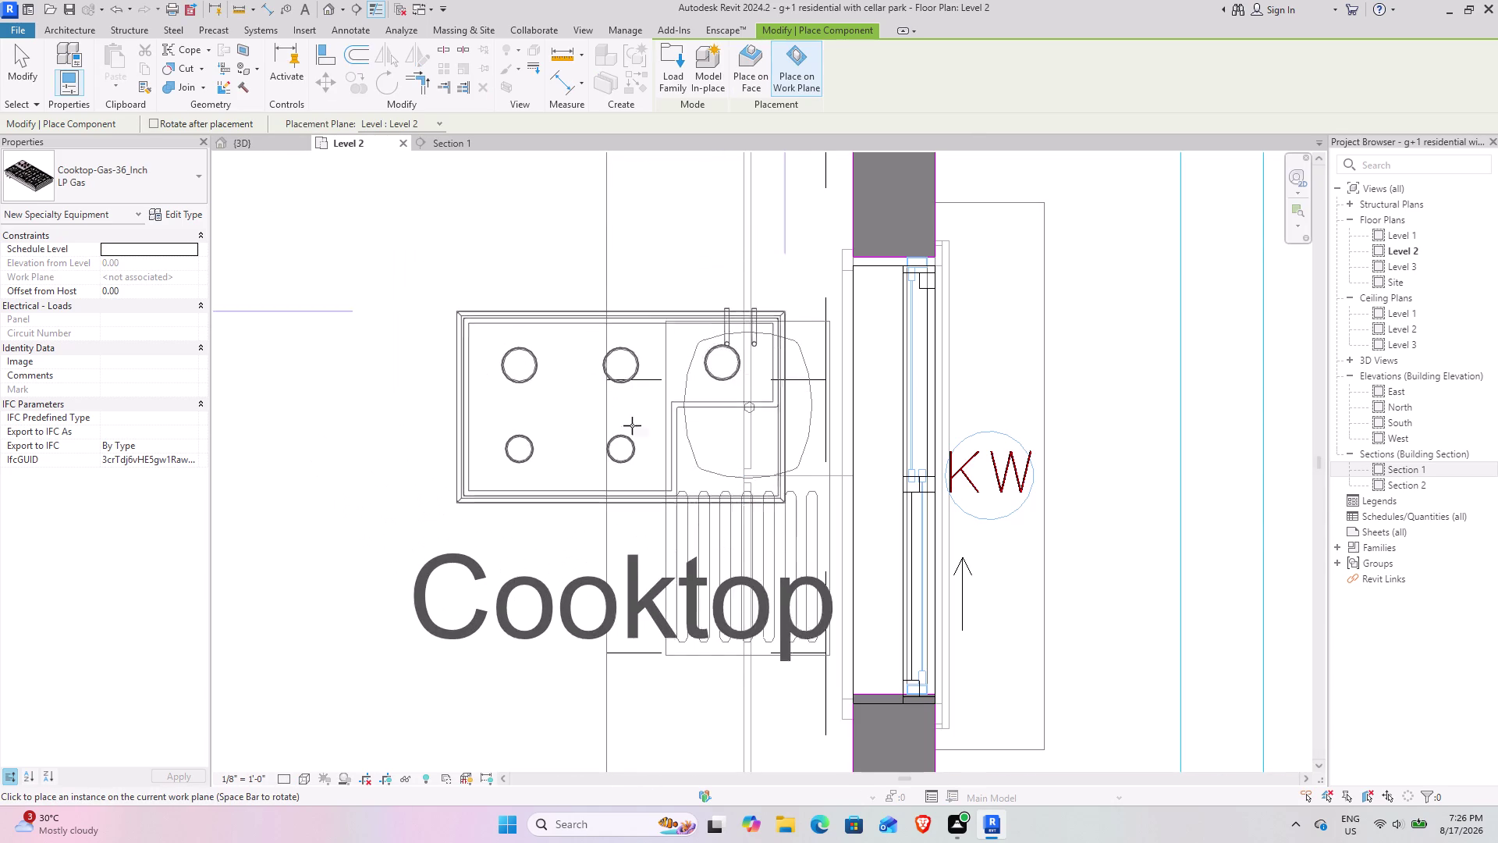
Rotate the 36-inch gas cooktop and place it on the Level 2 counter.
key(space)
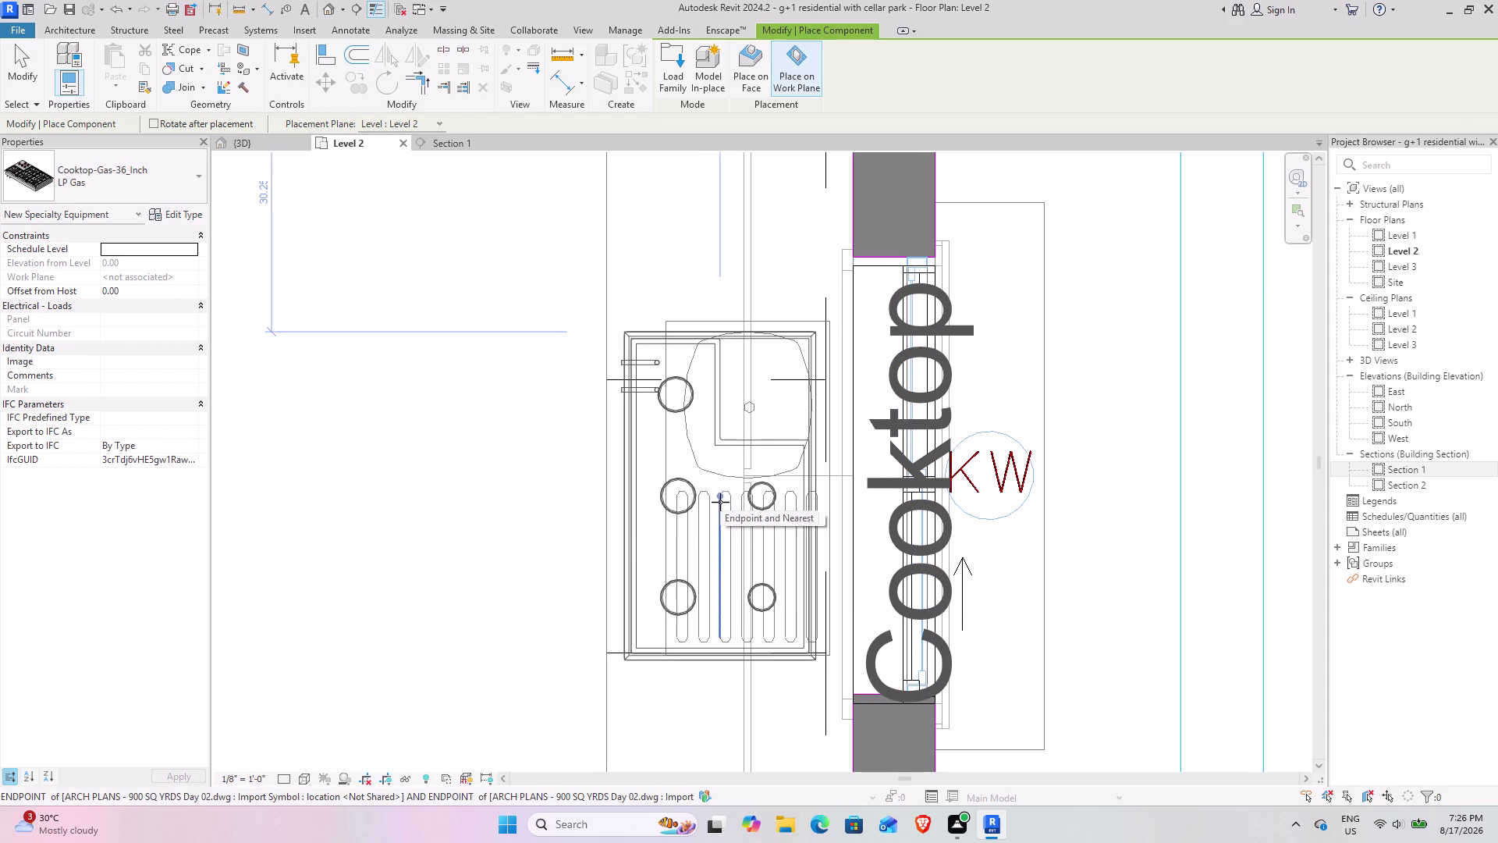
click(720, 502)
click(23, 60)
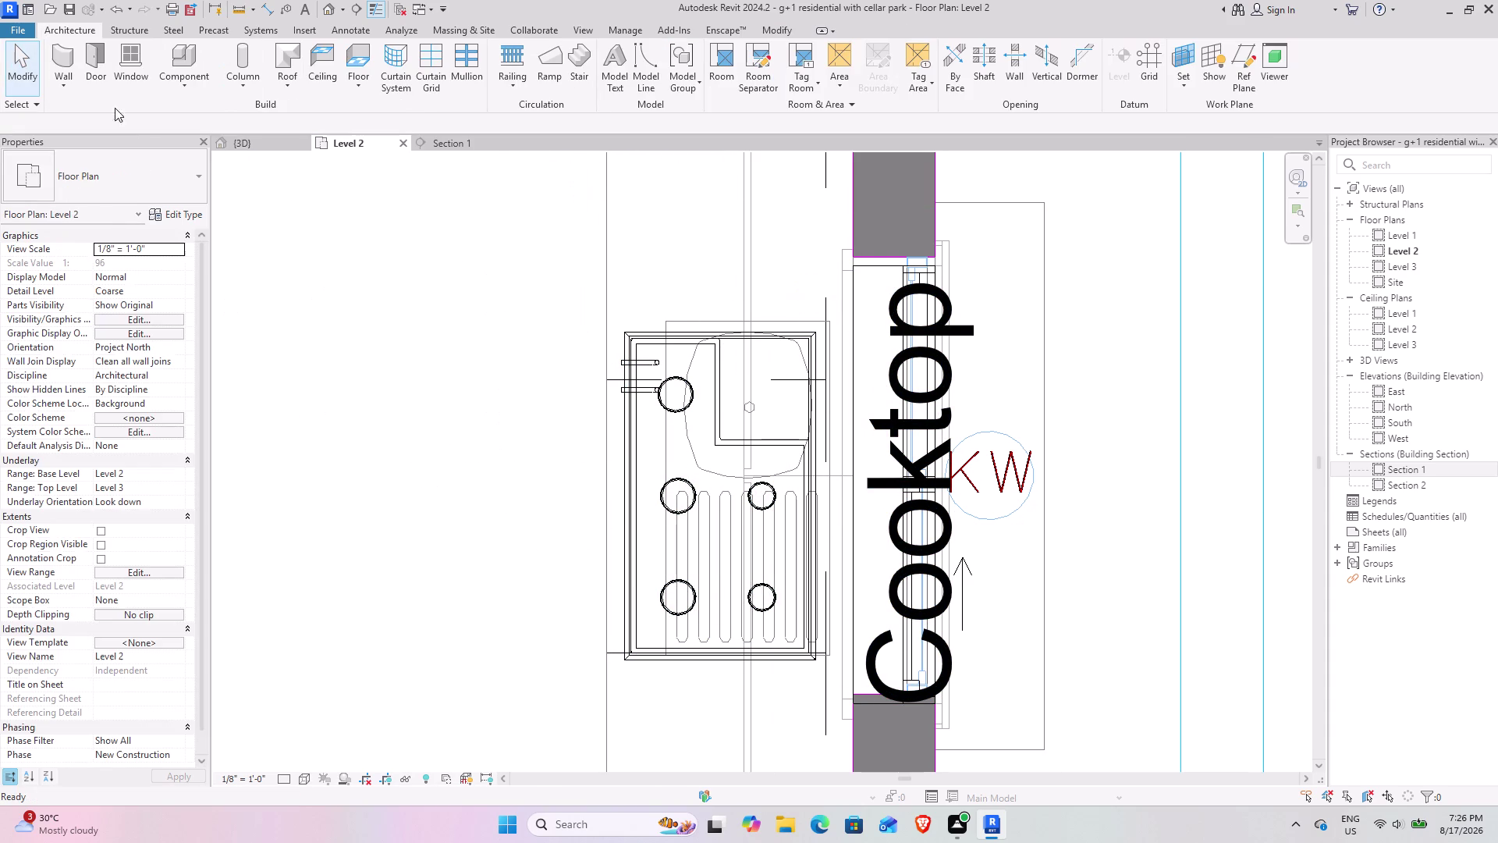
Check the placed cooktop in 3D, then select it in the Level 2 plan.
click(235, 141)
middle_drag(624, 417, 630, 560)
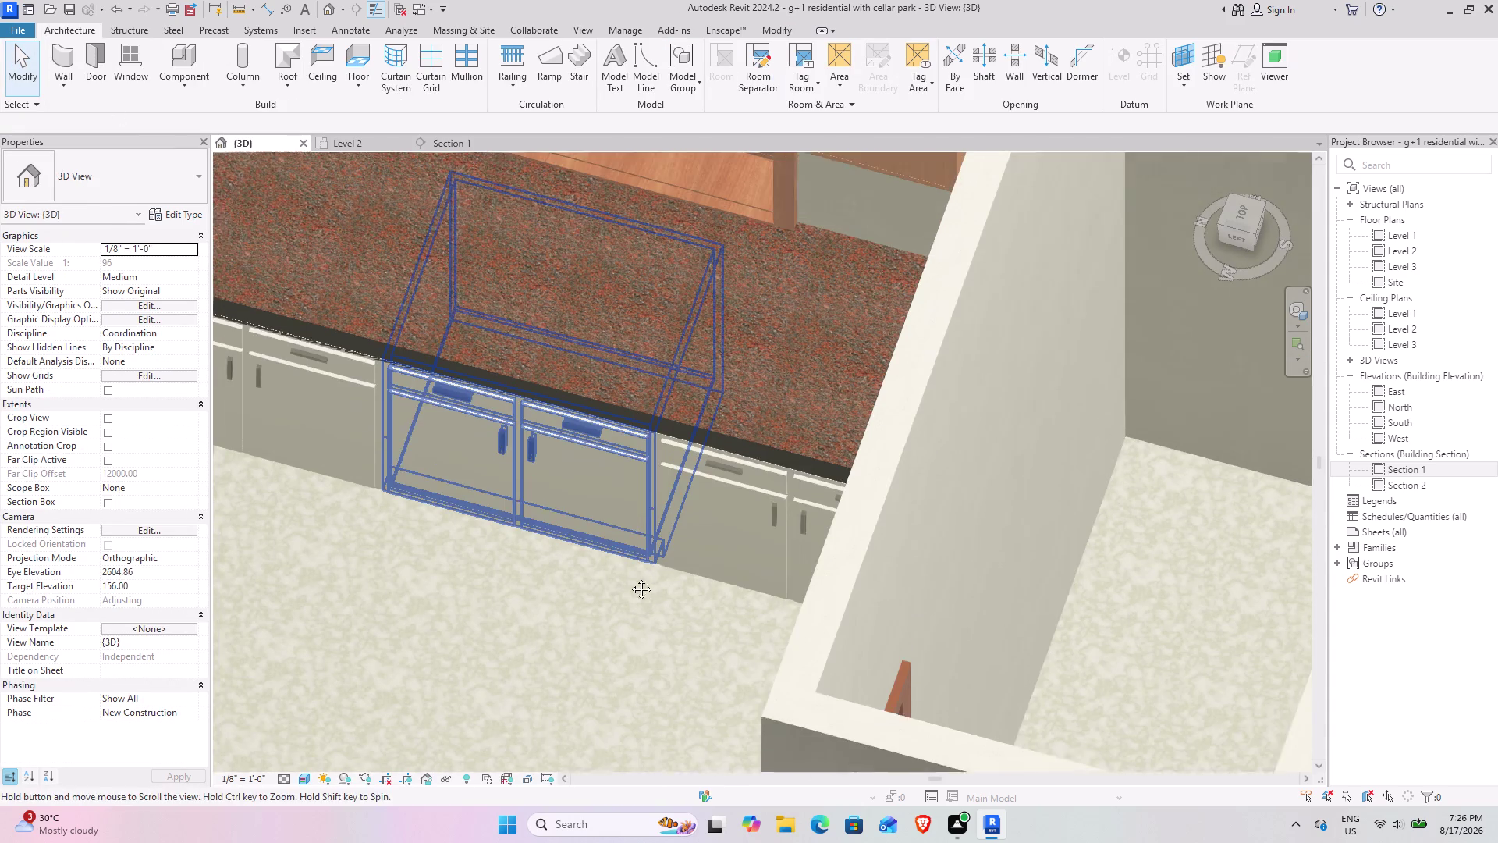
middle_drag(630, 560, 628, 582)
click(353, 146)
click(637, 447)
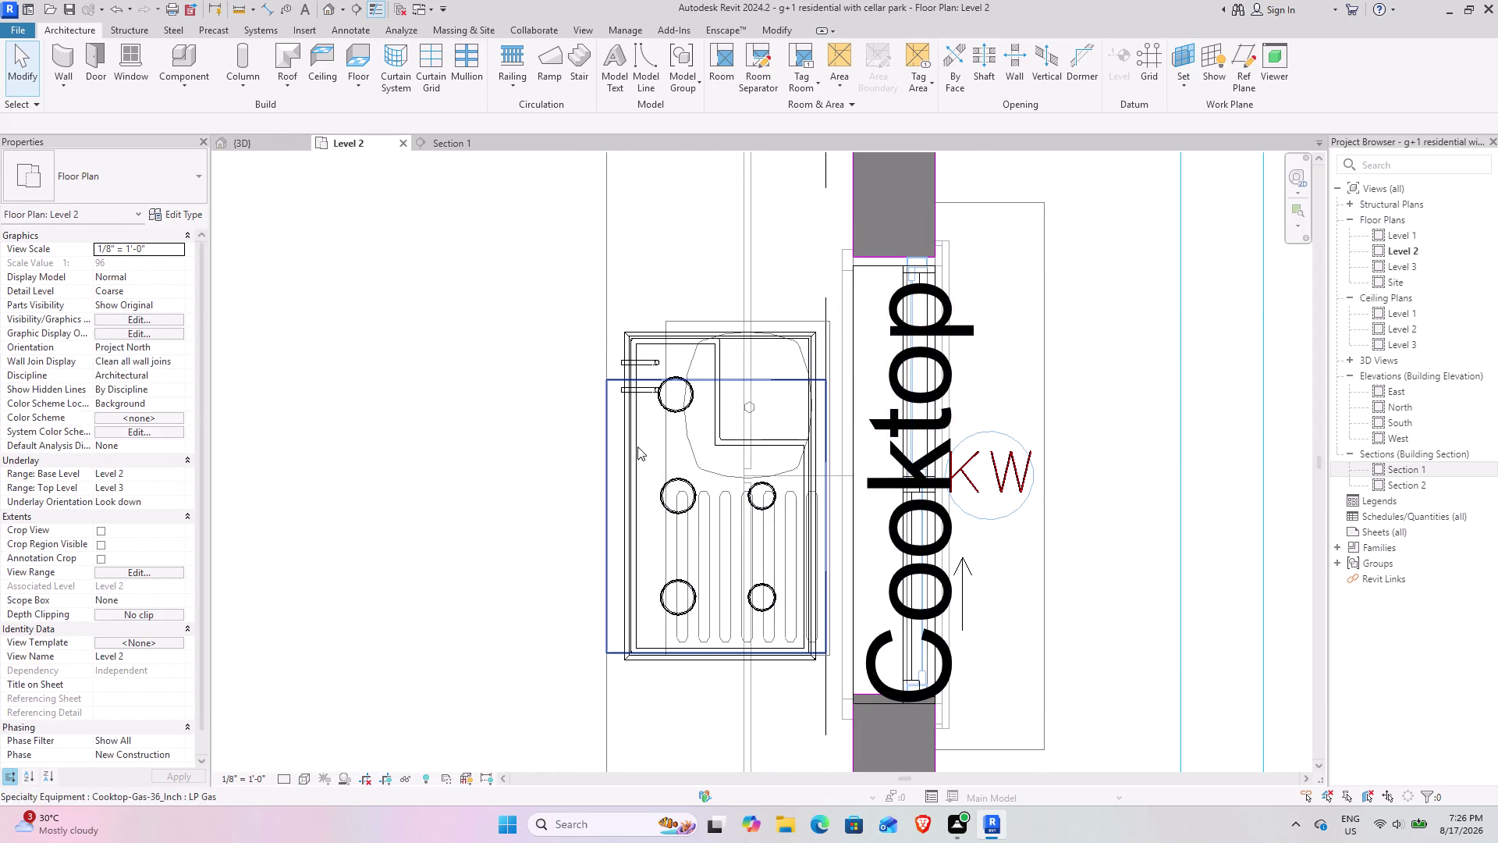
click(558, 331)
click(664, 350)
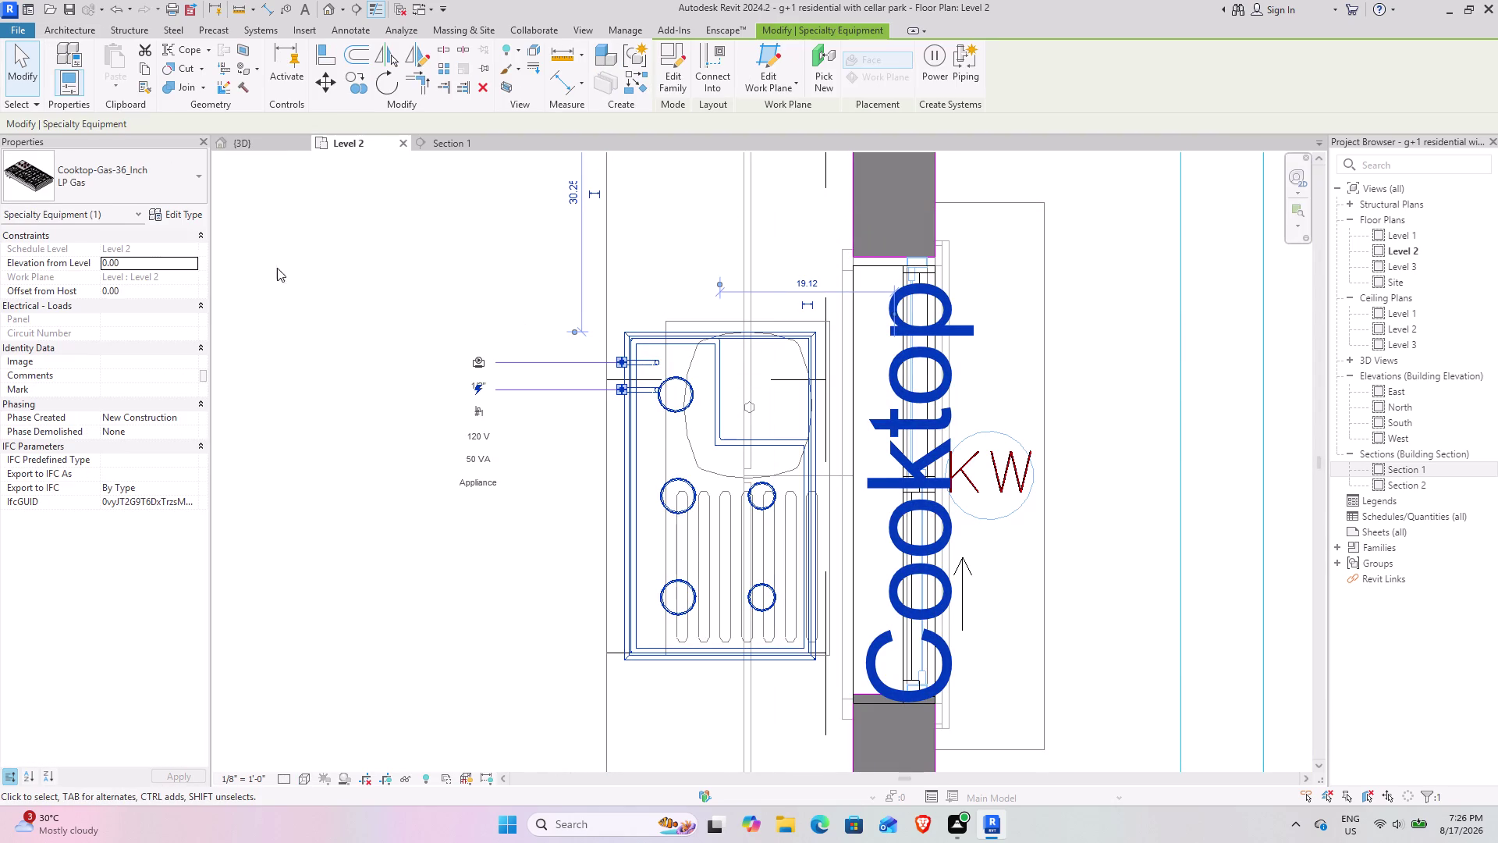
Set the cooktop's Elevation from Level to 3'.
click(145, 260)
text(3)
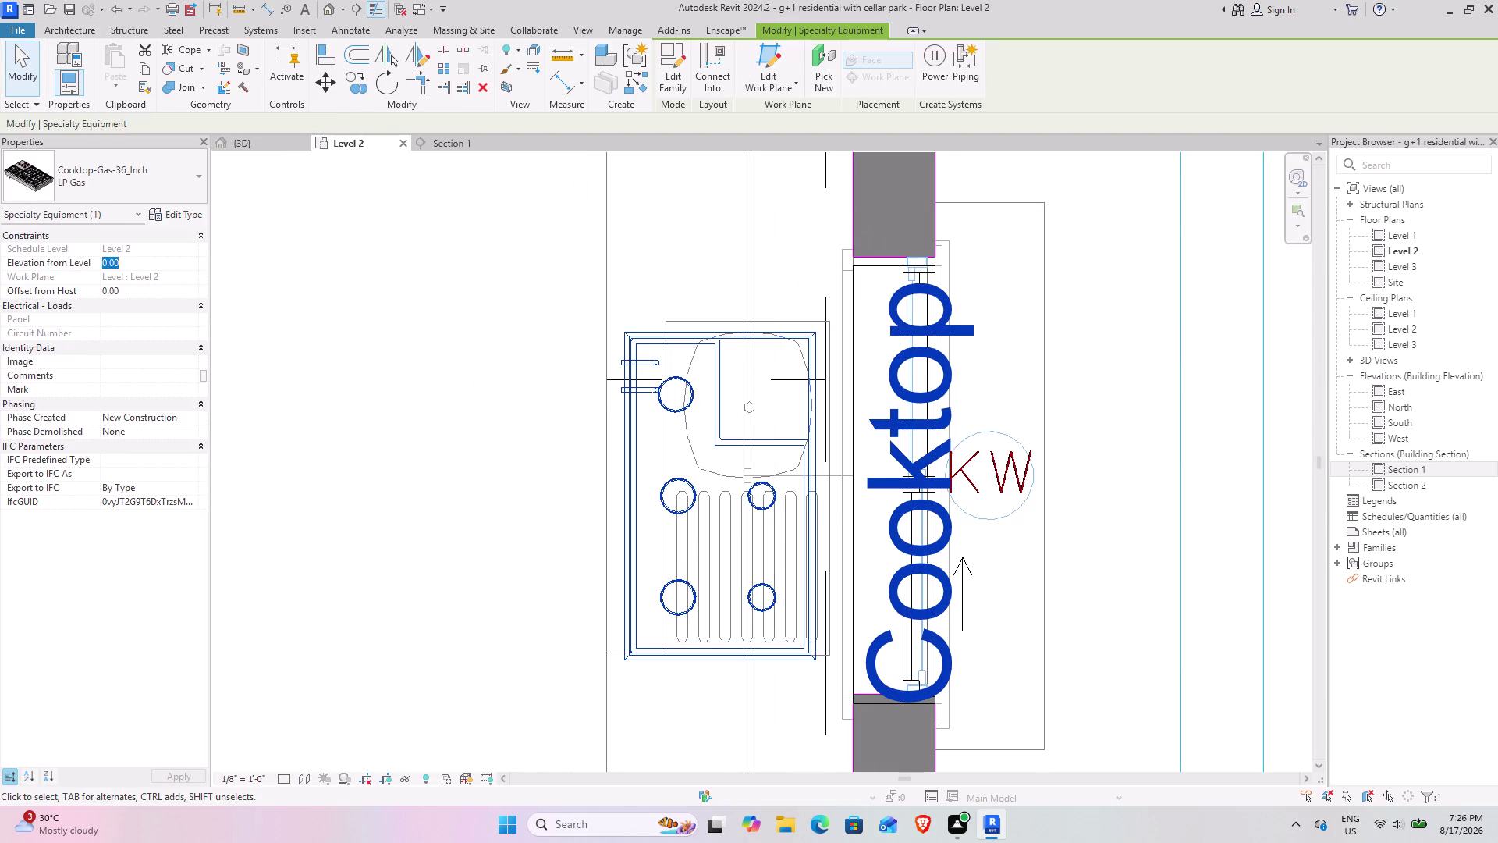
text(')
key(Return)
In 3D, select the cooktop and rotate it end for end with two Spacebar presses.
click(256, 148)
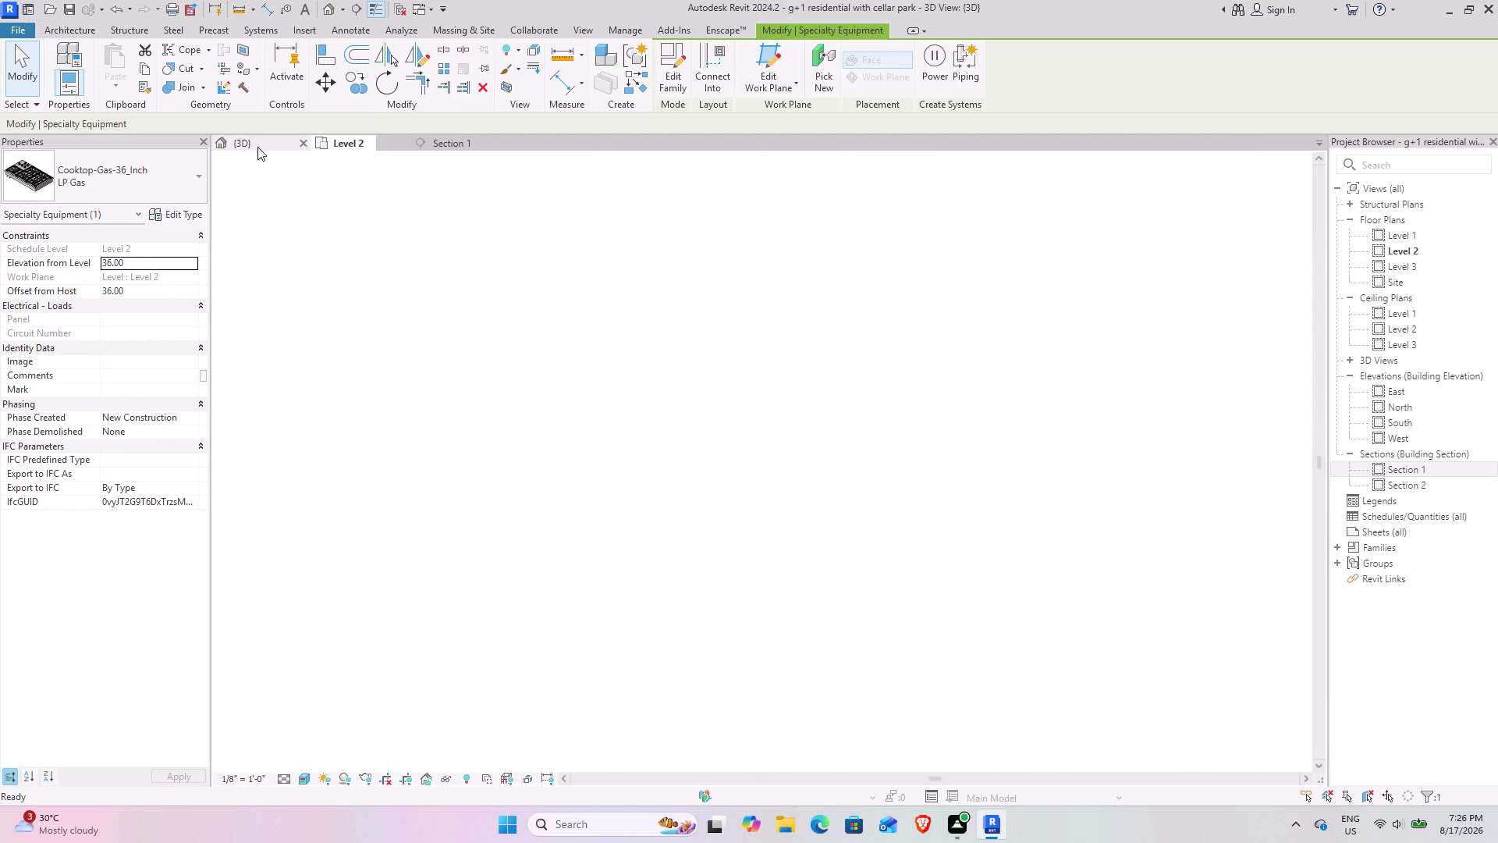
click(506, 606)
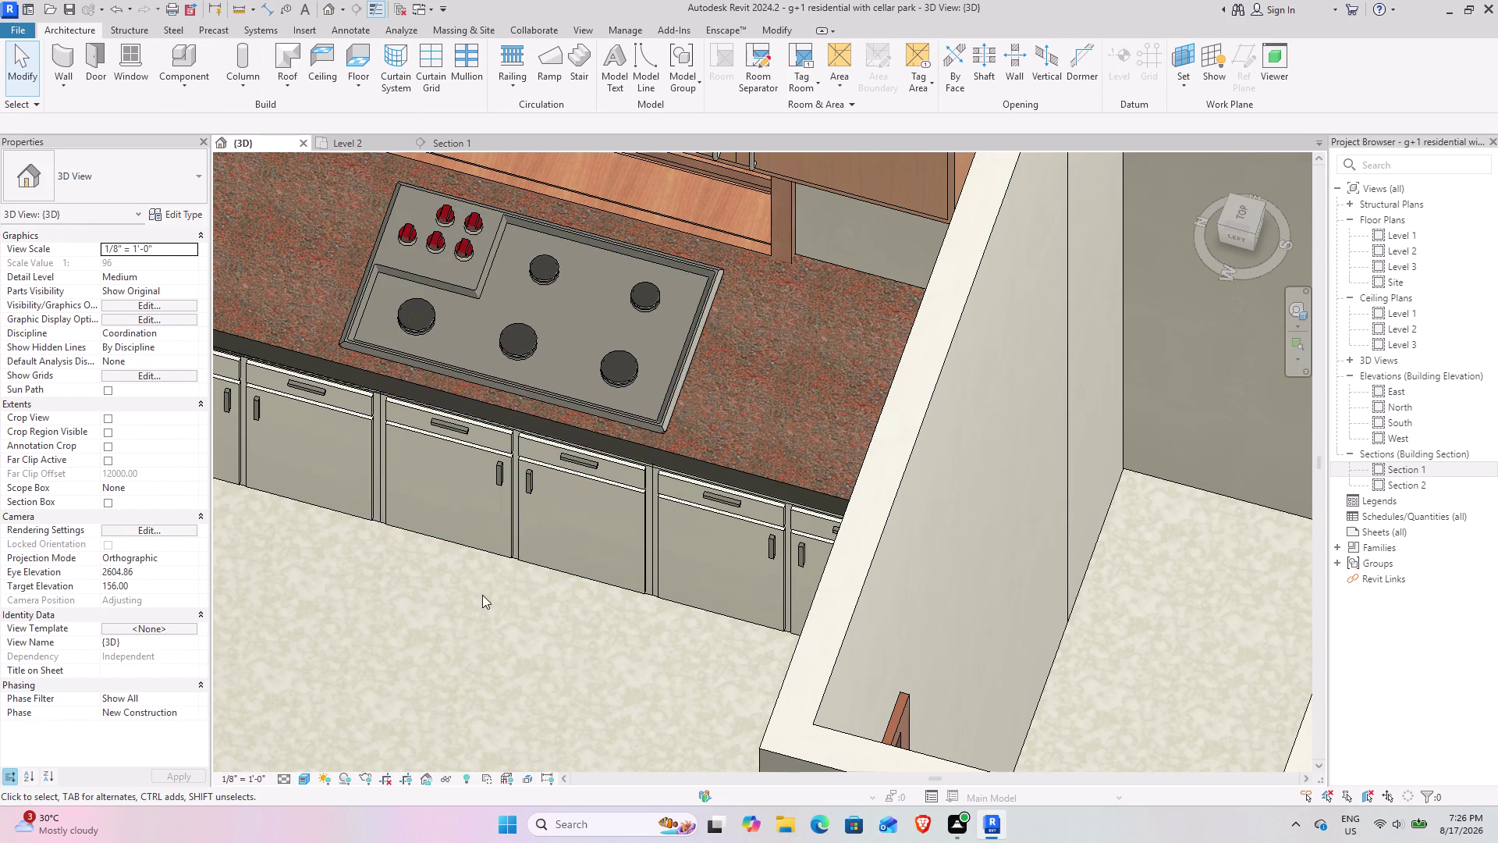
middle_drag(469, 587, 514, 603)
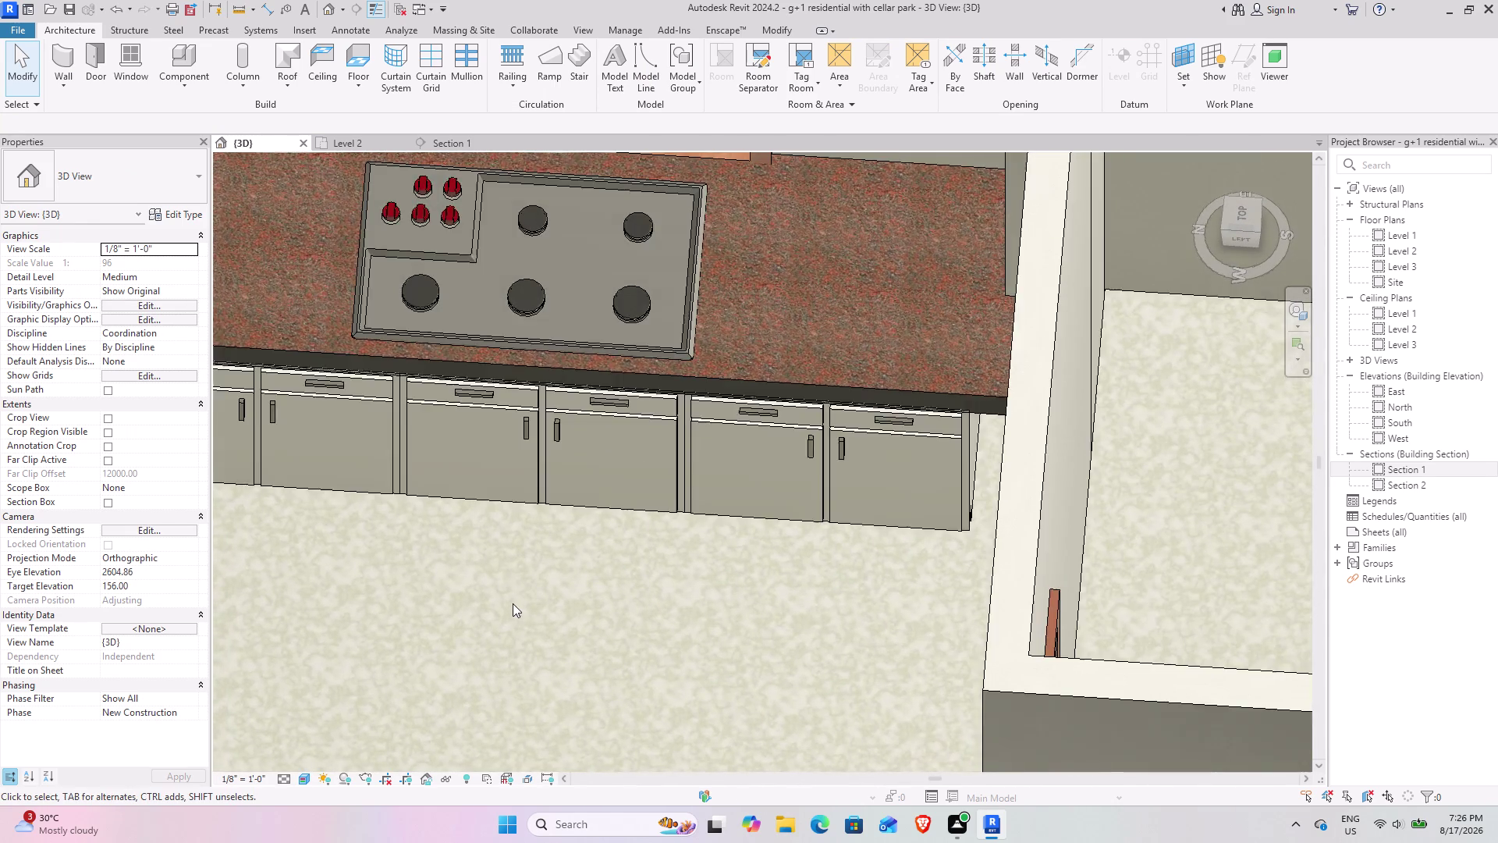
scroll(down, 3)
middle_drag(481, 568, 466, 445)
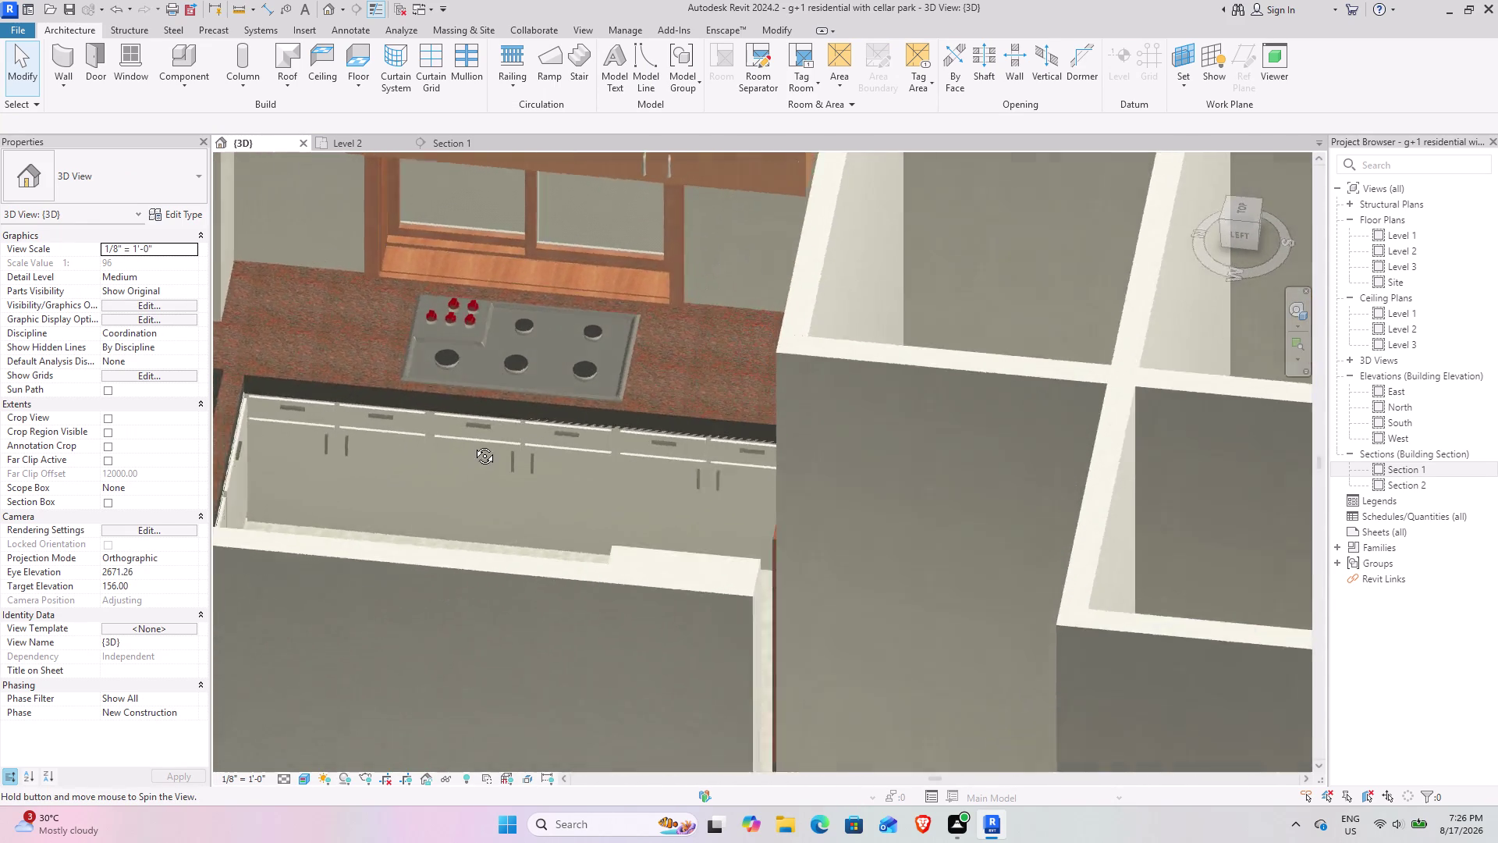
middle_drag(465, 445, 489, 440)
click(526, 367)
key(space)
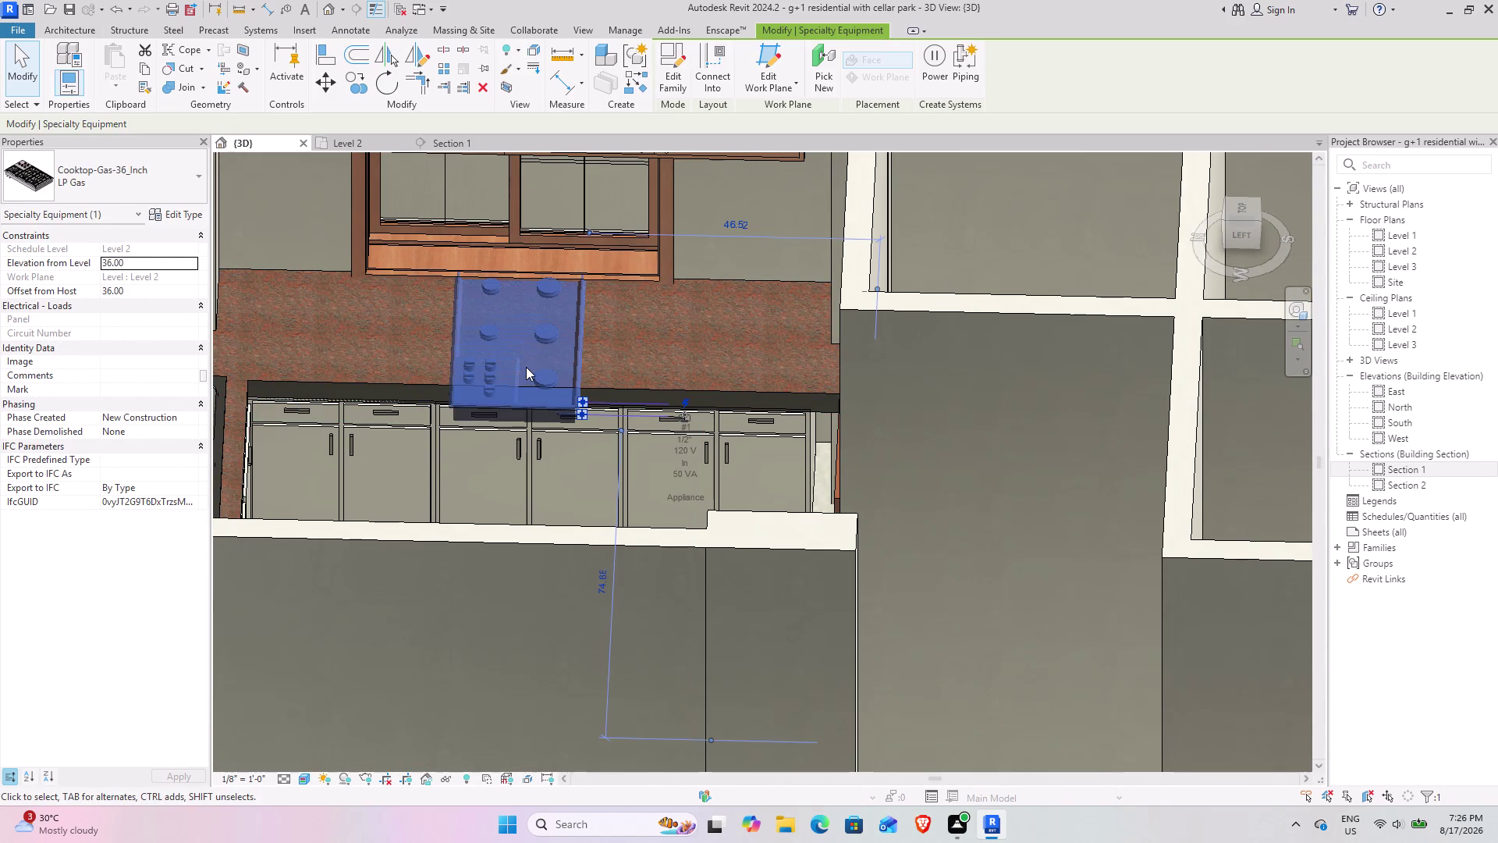
key(space)
click(586, 487)
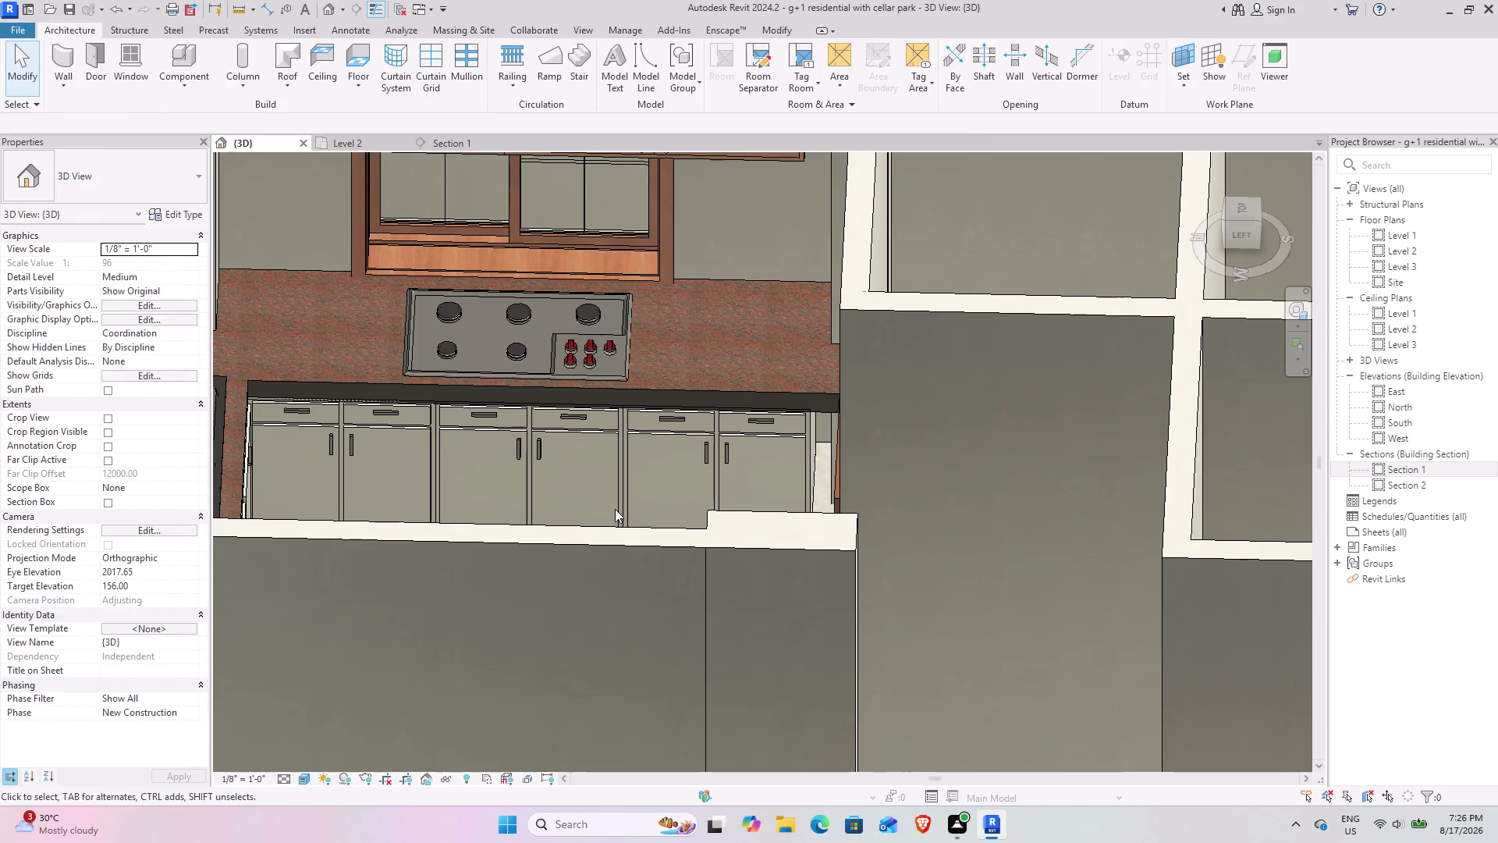
Orbit around the kitchen to inspect the rotated cooktop between the sink and cabinets.
middle_drag(658, 476, 576, 543)
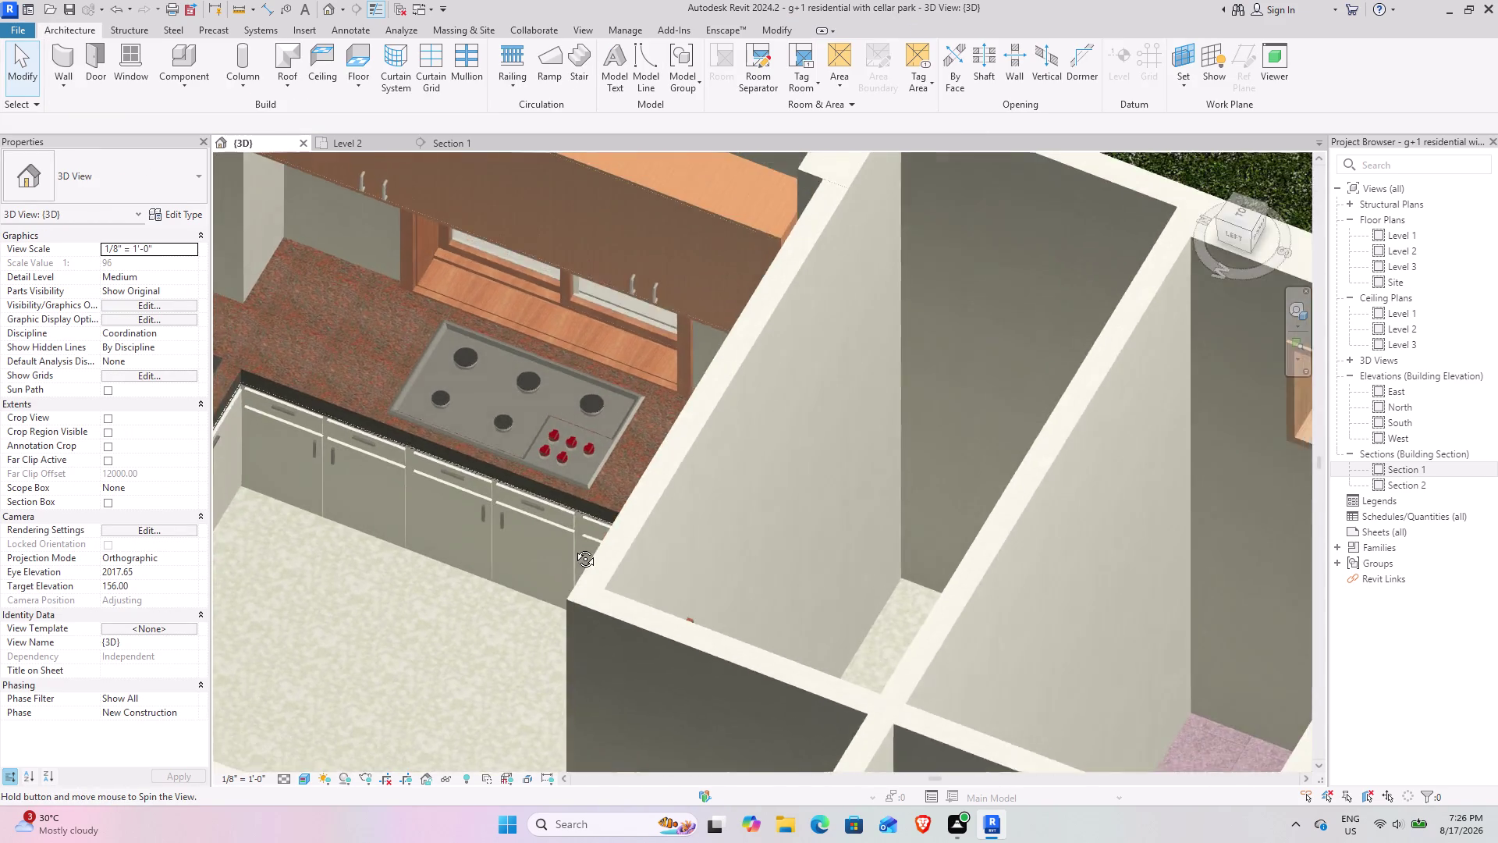
middle_drag(576, 543, 665, 563)
scroll(down, 3)
middle_drag(629, 586, 626, 585)
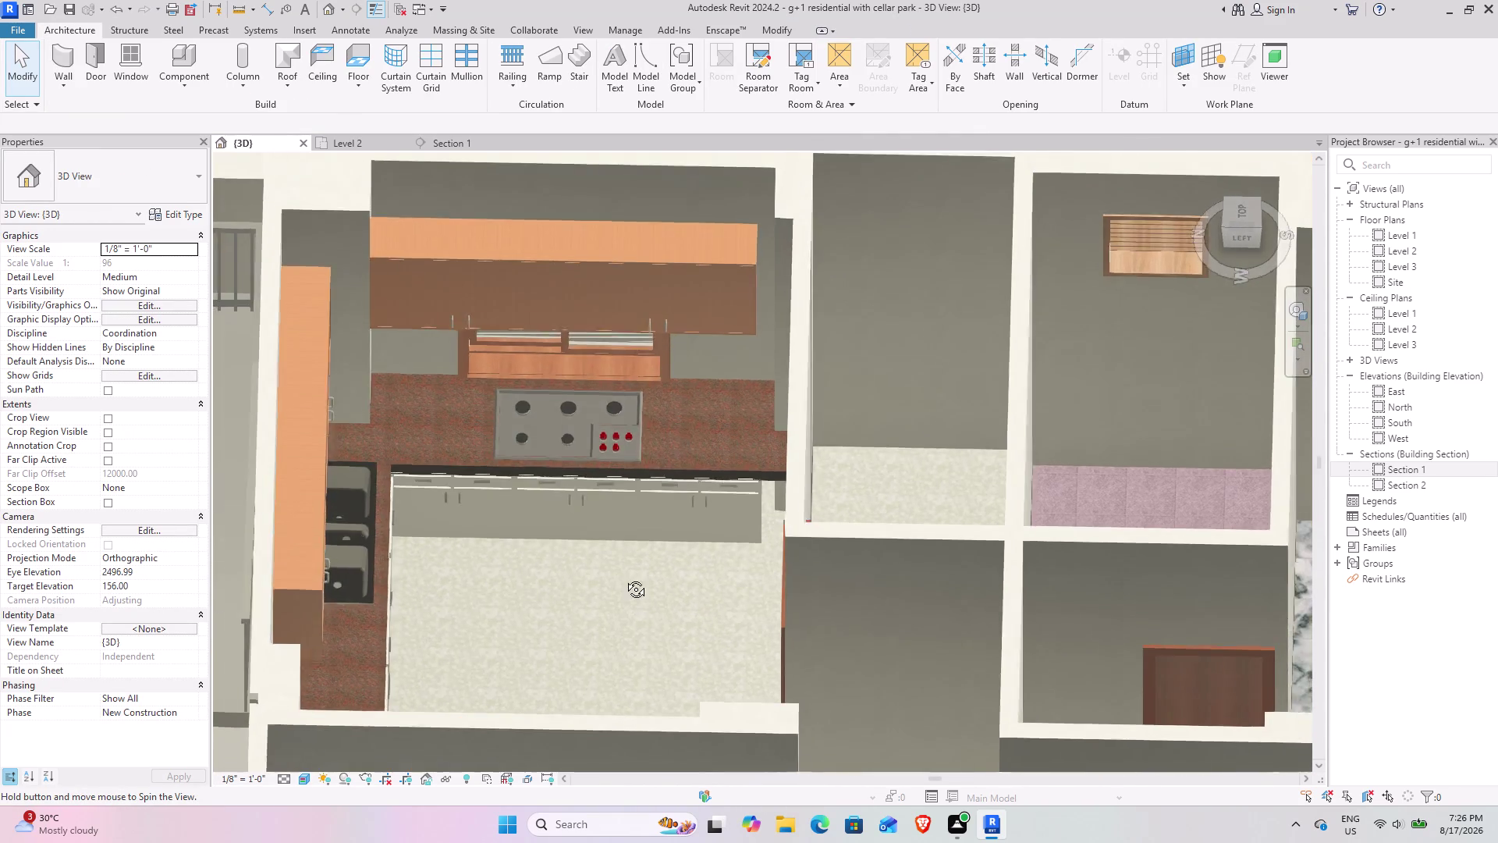
middle_drag(626, 584, 458, 511)
middle_drag(459, 512, 617, 513)
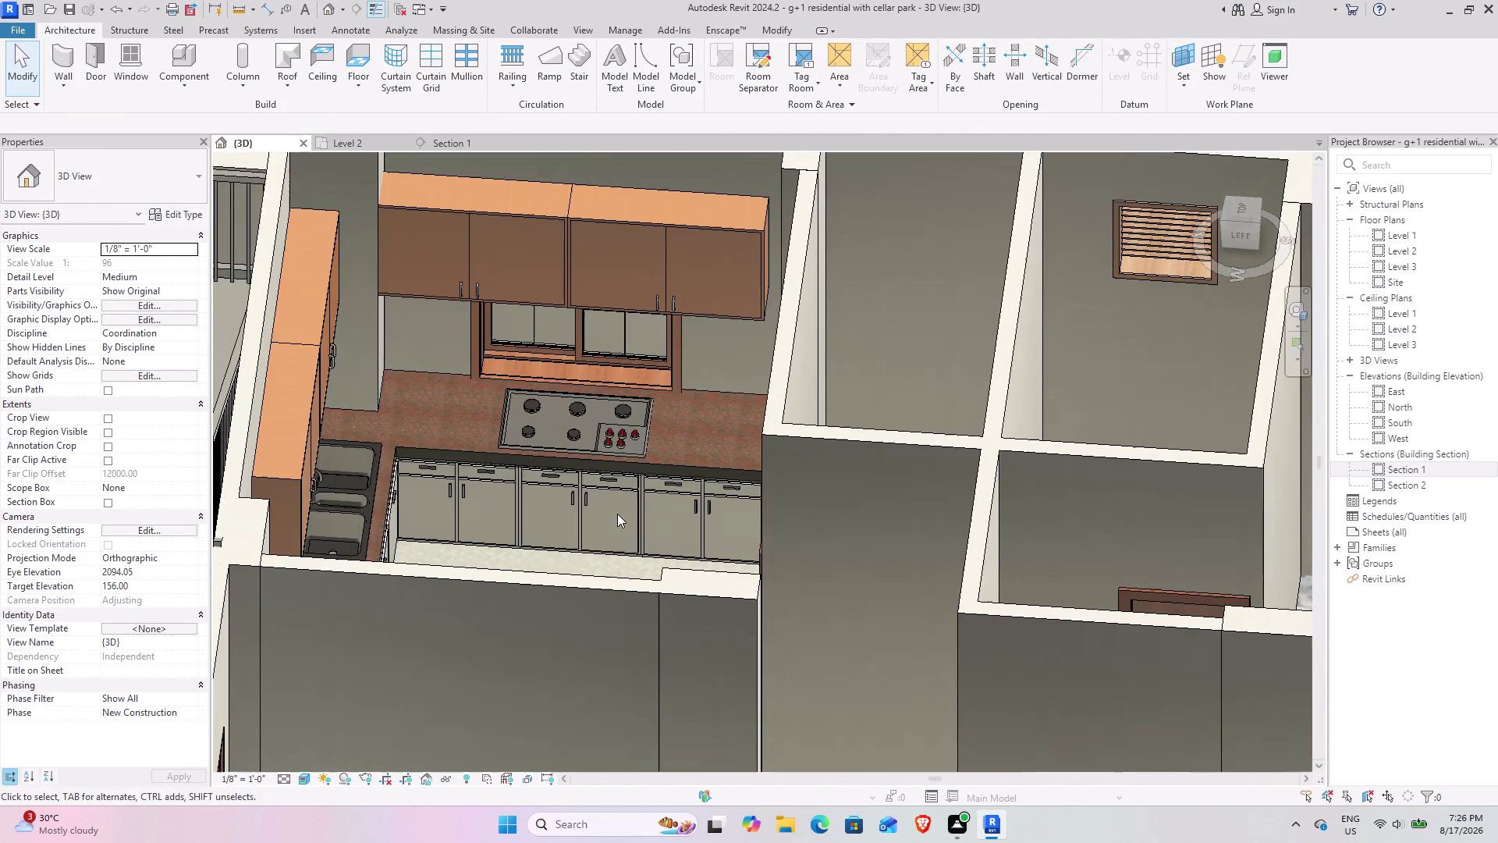
scroll(up, 3)
middle_drag(538, 512, 516, 513)
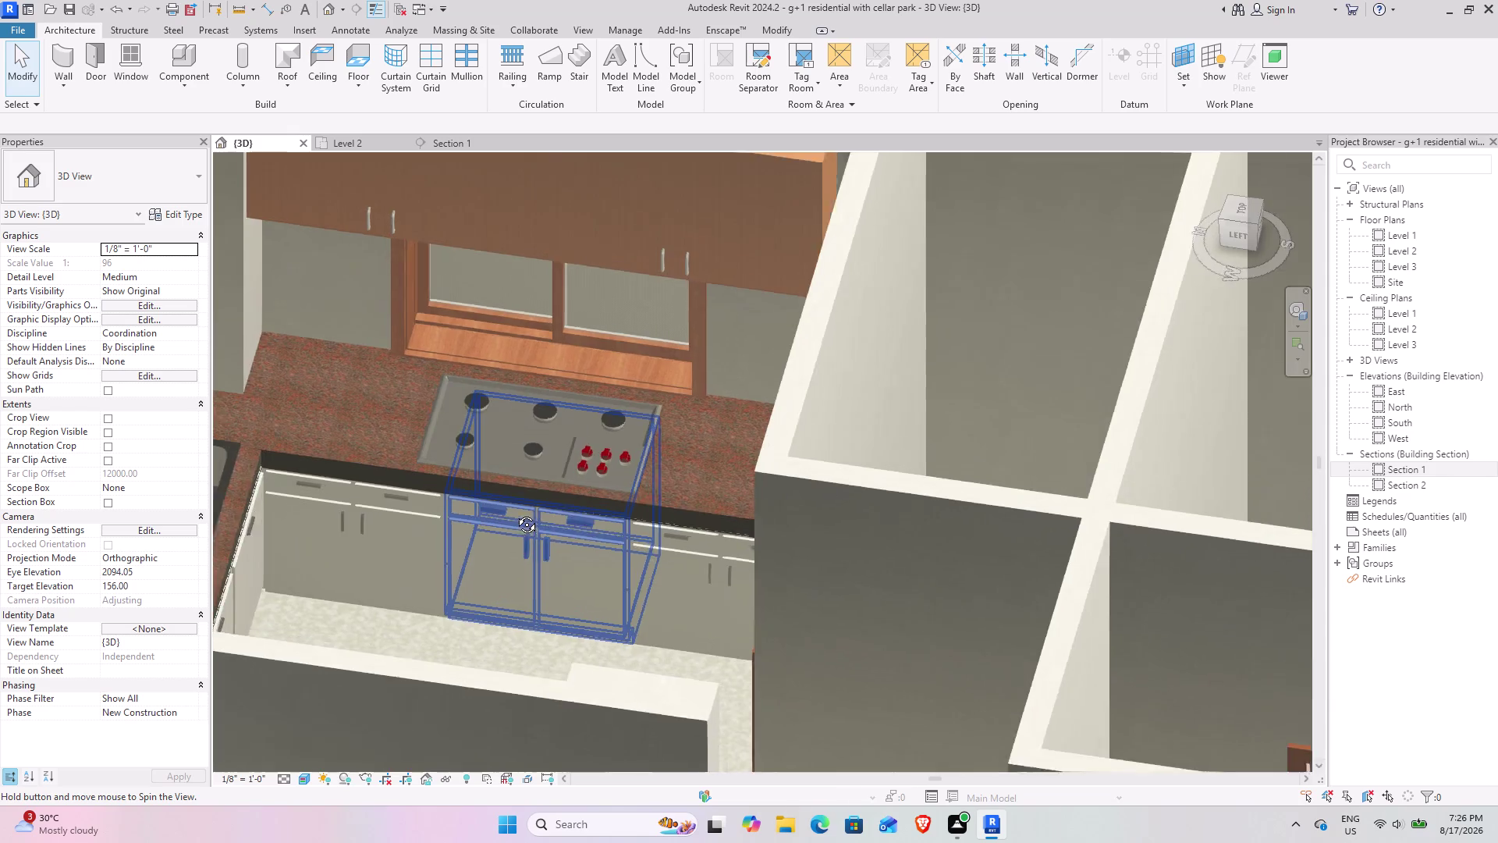
middle_drag(516, 513, 448, 531)
middle_drag(393, 527, 781, 446)
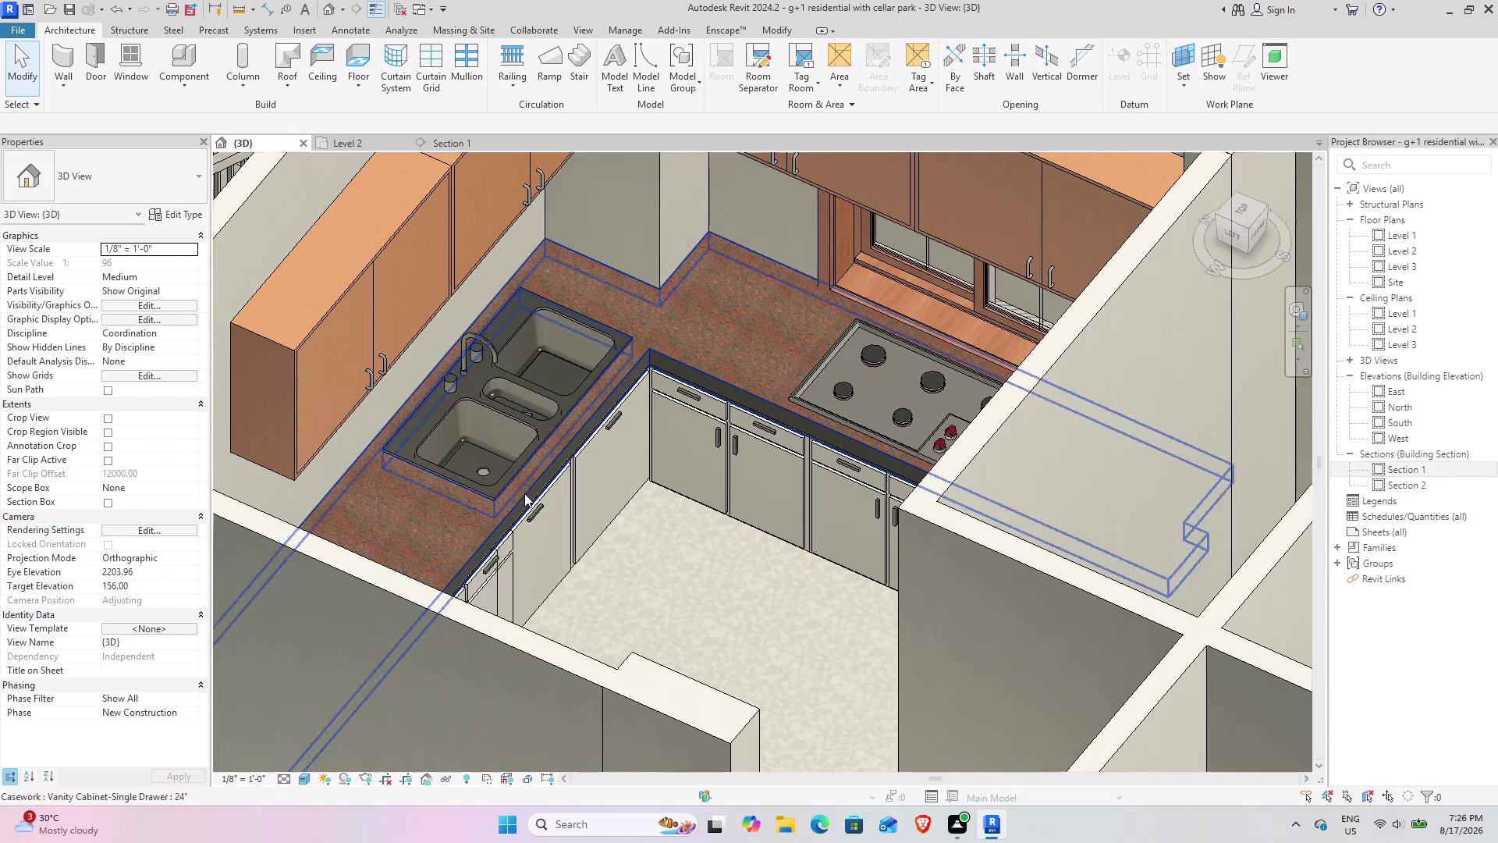
middle_drag(576, 503, 424, 537)
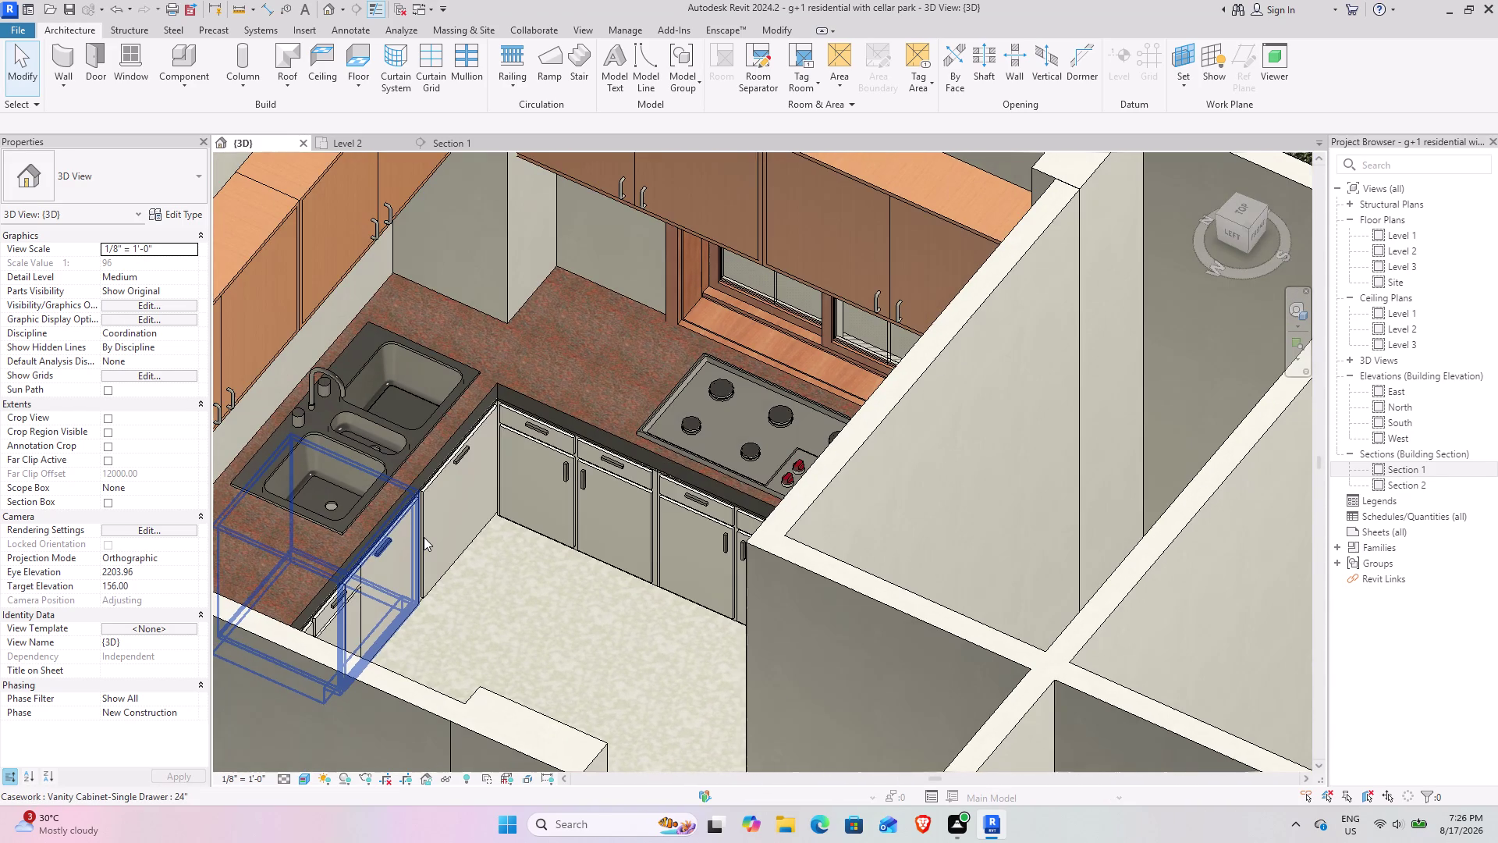
scroll(up, 3)
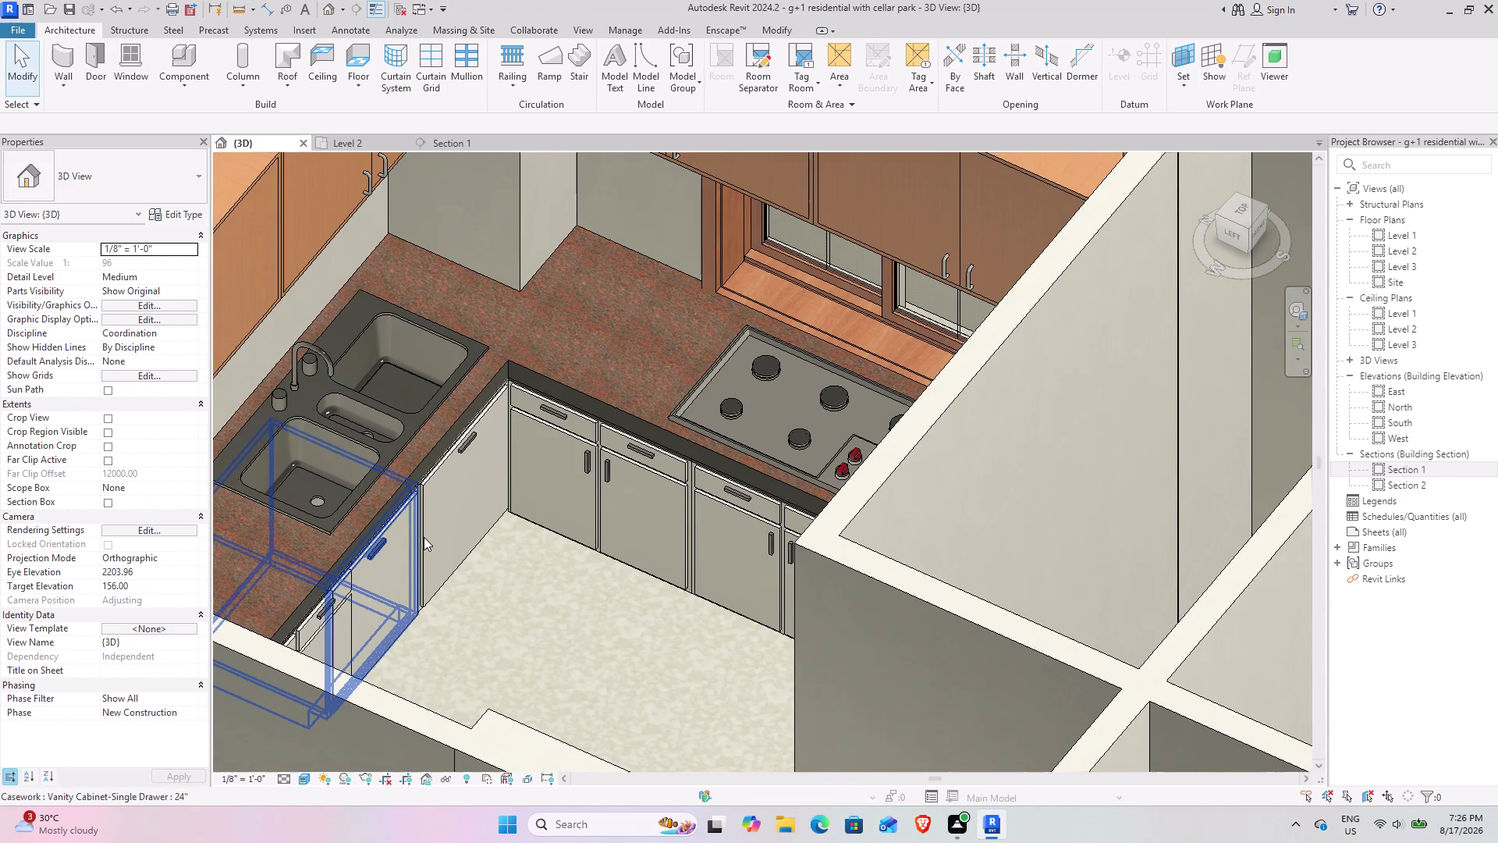
scroll(down, 3)
middle_drag(566, 493, 697, 480)
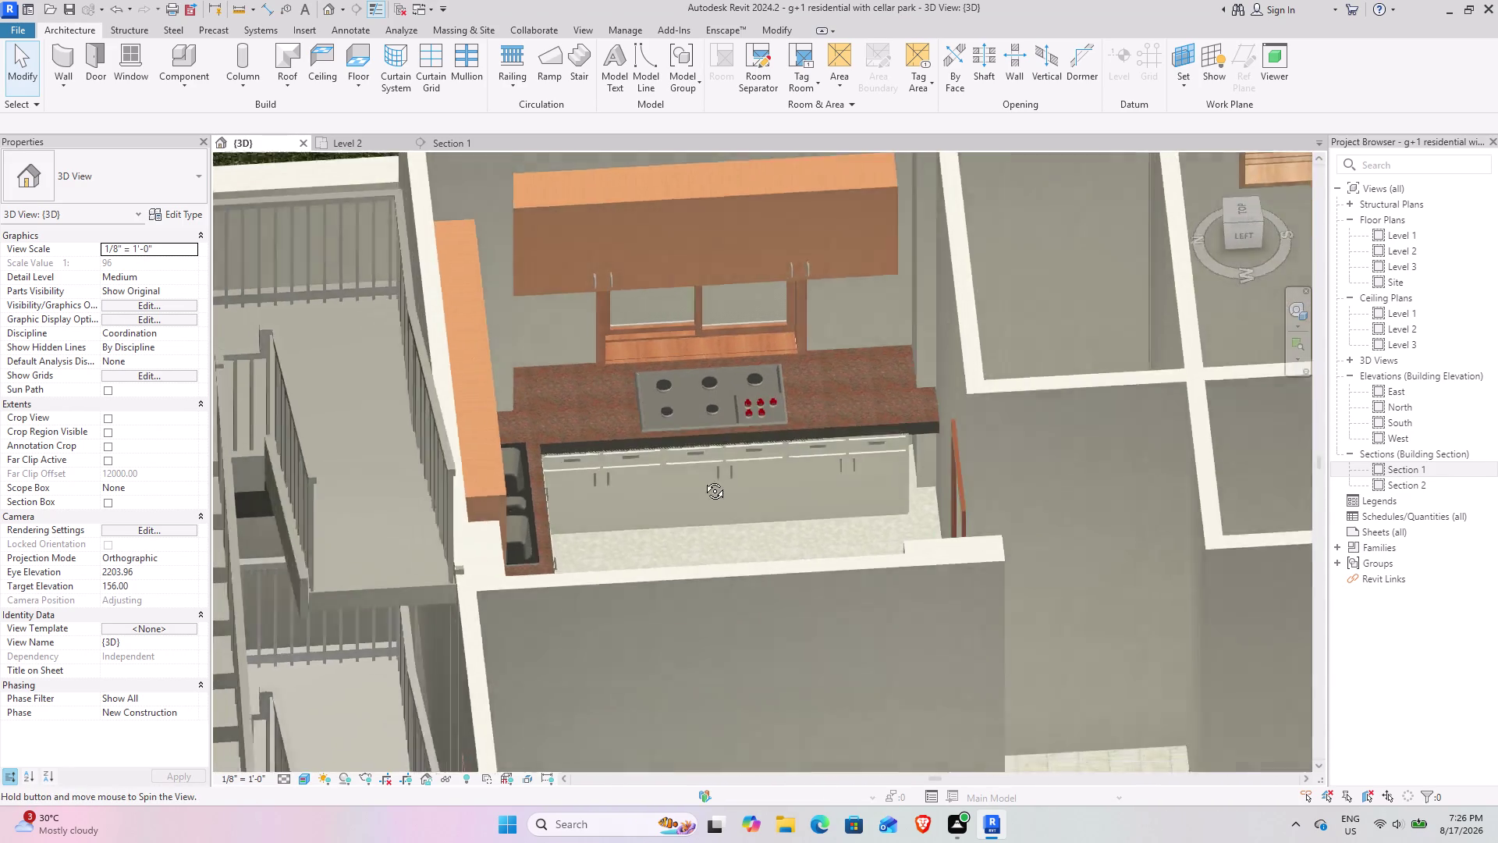
middle_drag(698, 480, 633, 507)
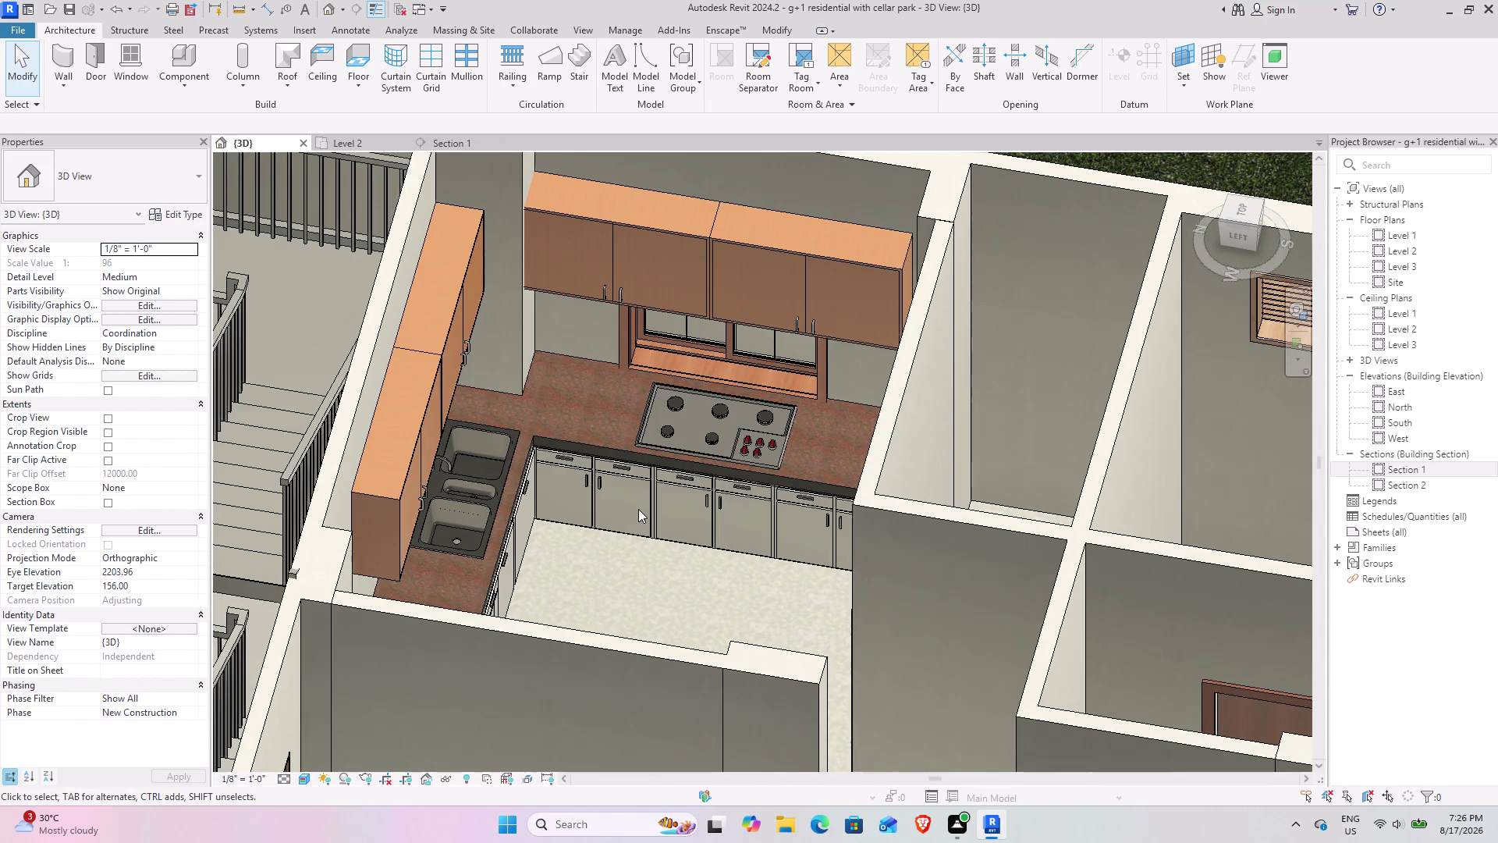
scroll(up, 3)
middle_drag(686, 518, 474, 555)
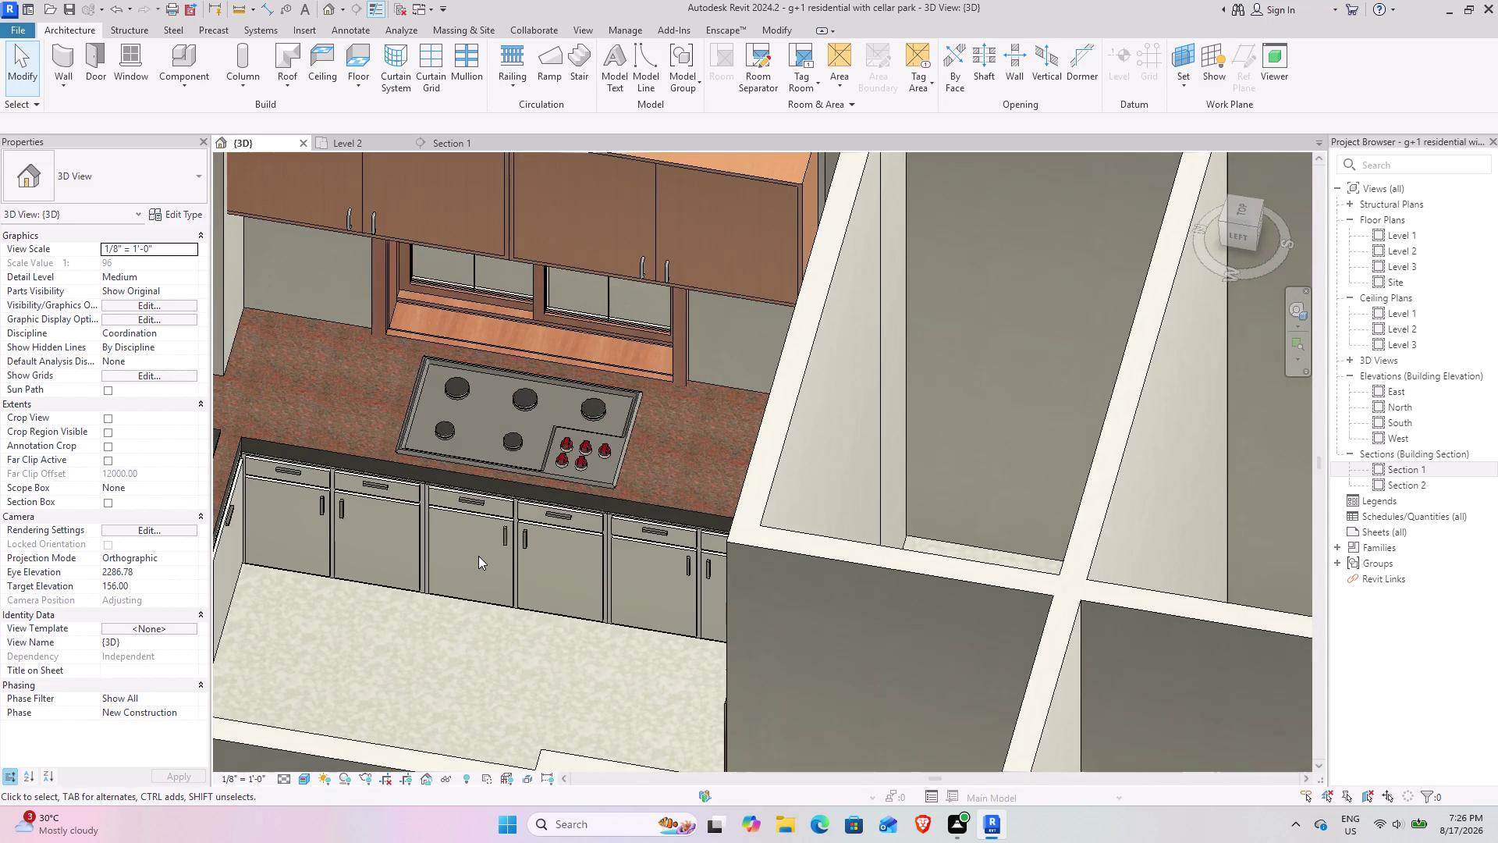
scroll(down, 3)
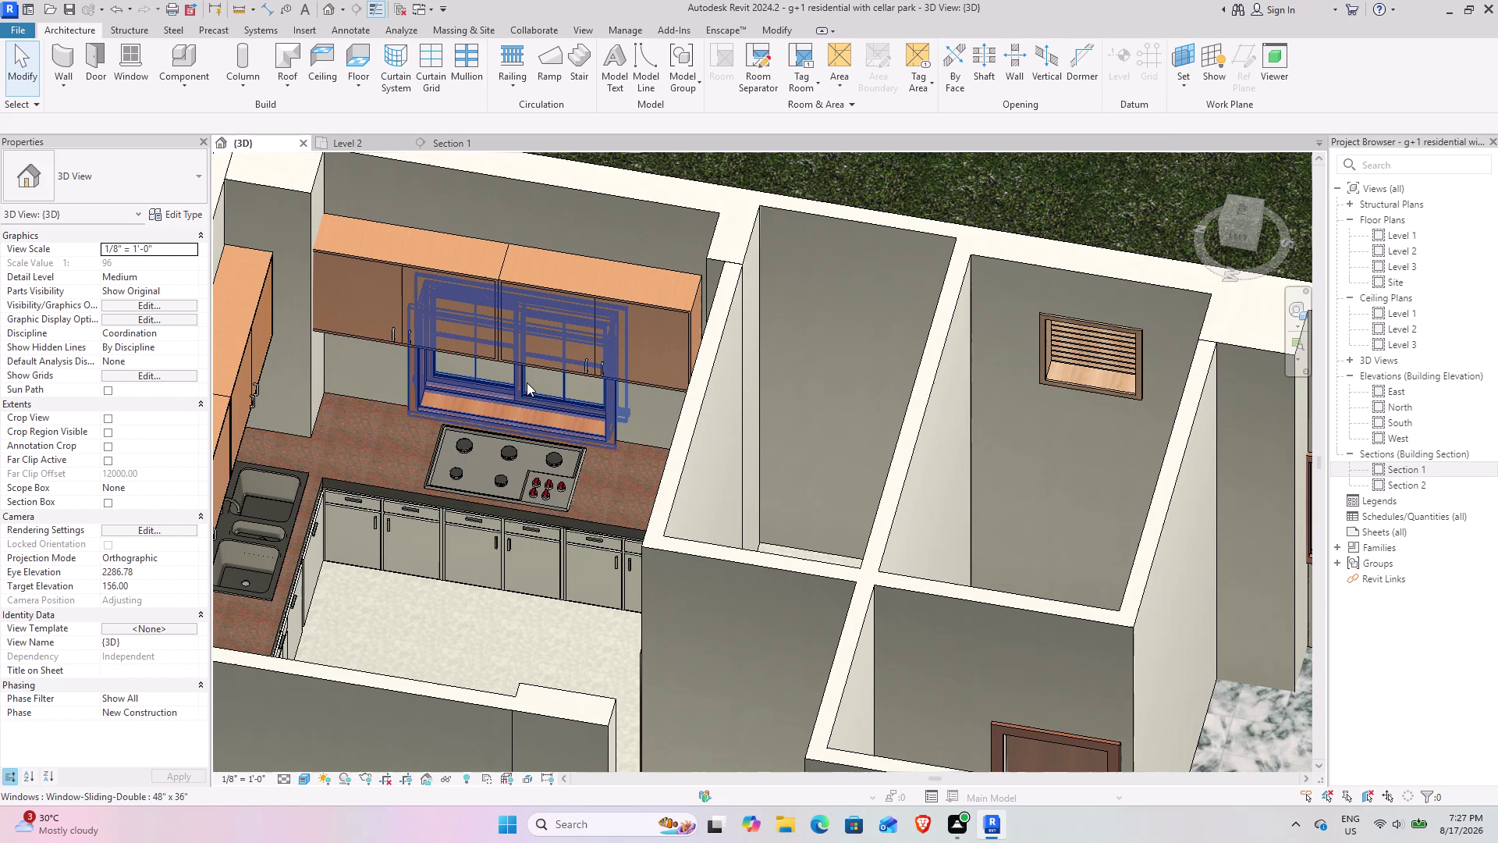
Orbit the 3D kitchen to inspect the cabinets and cooktop, then return to Level 2.
click(416, 616)
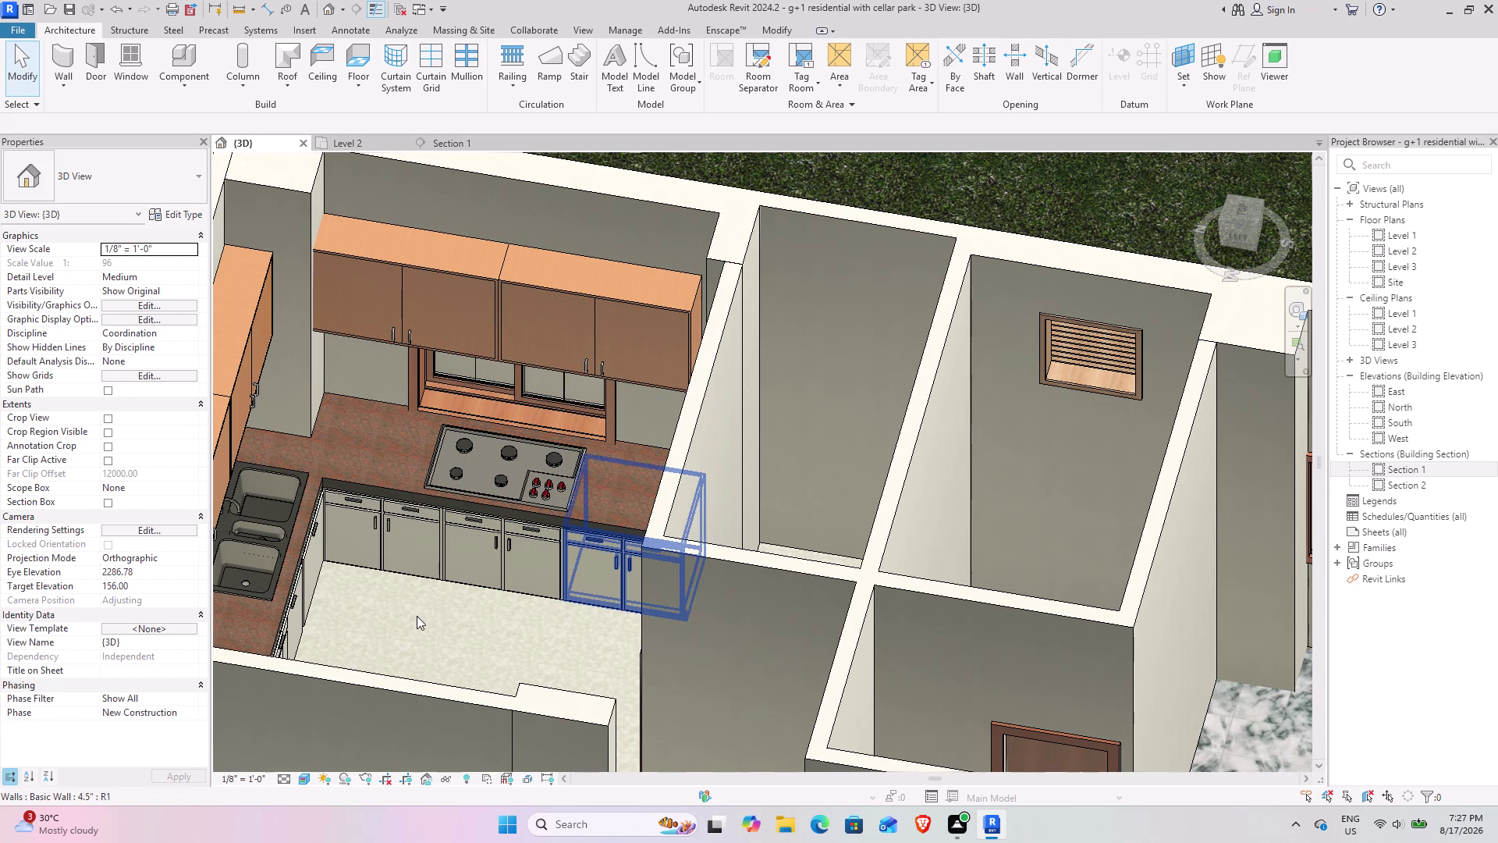
scroll(down, 3)
middle_drag(394, 592, 435, 468)
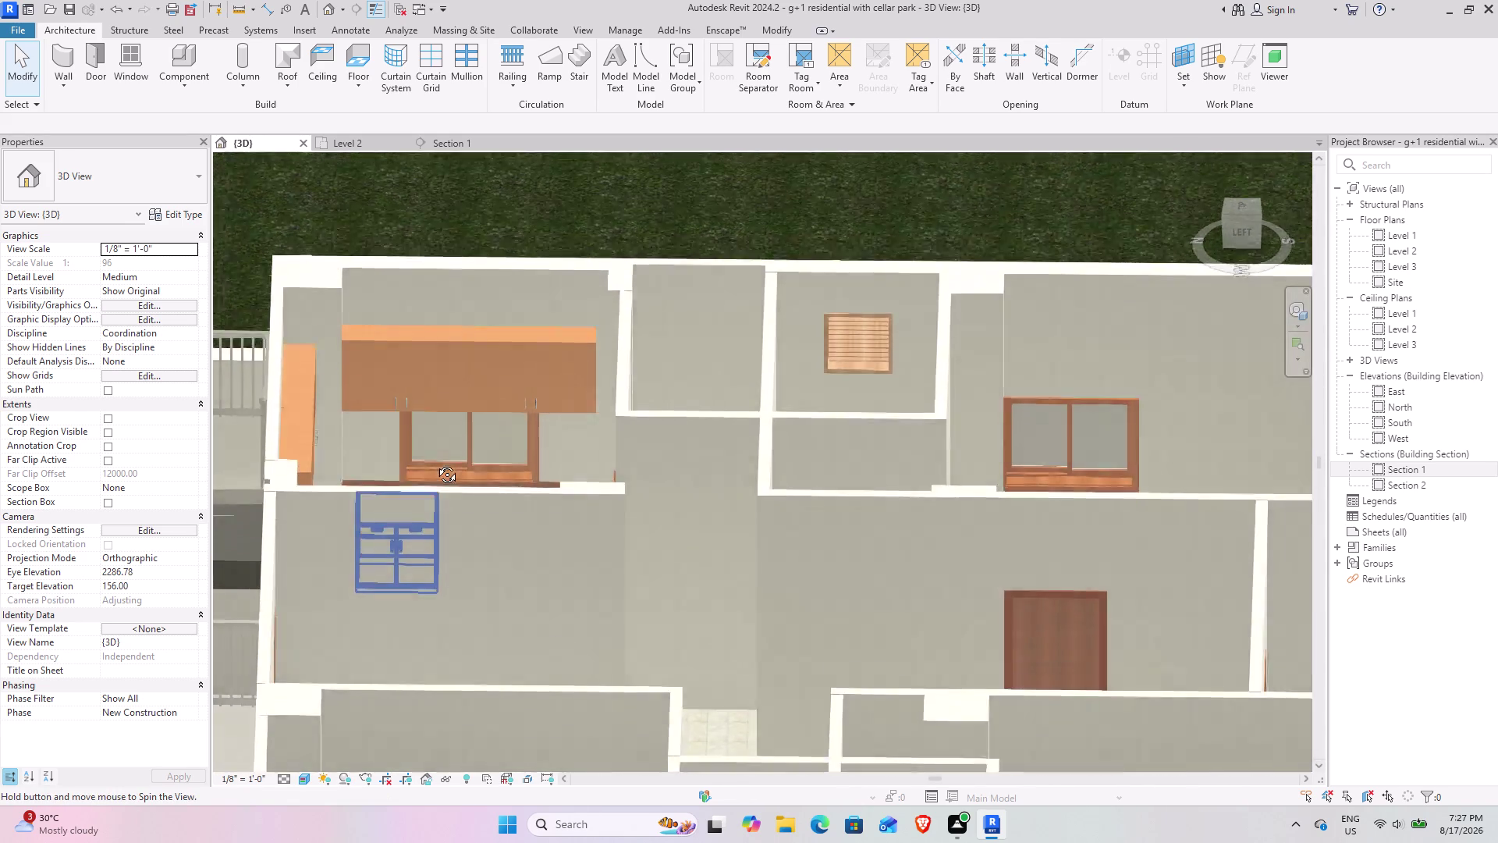
middle_drag(435, 469, 314, 565)
middle_drag(314, 568, 411, 566)
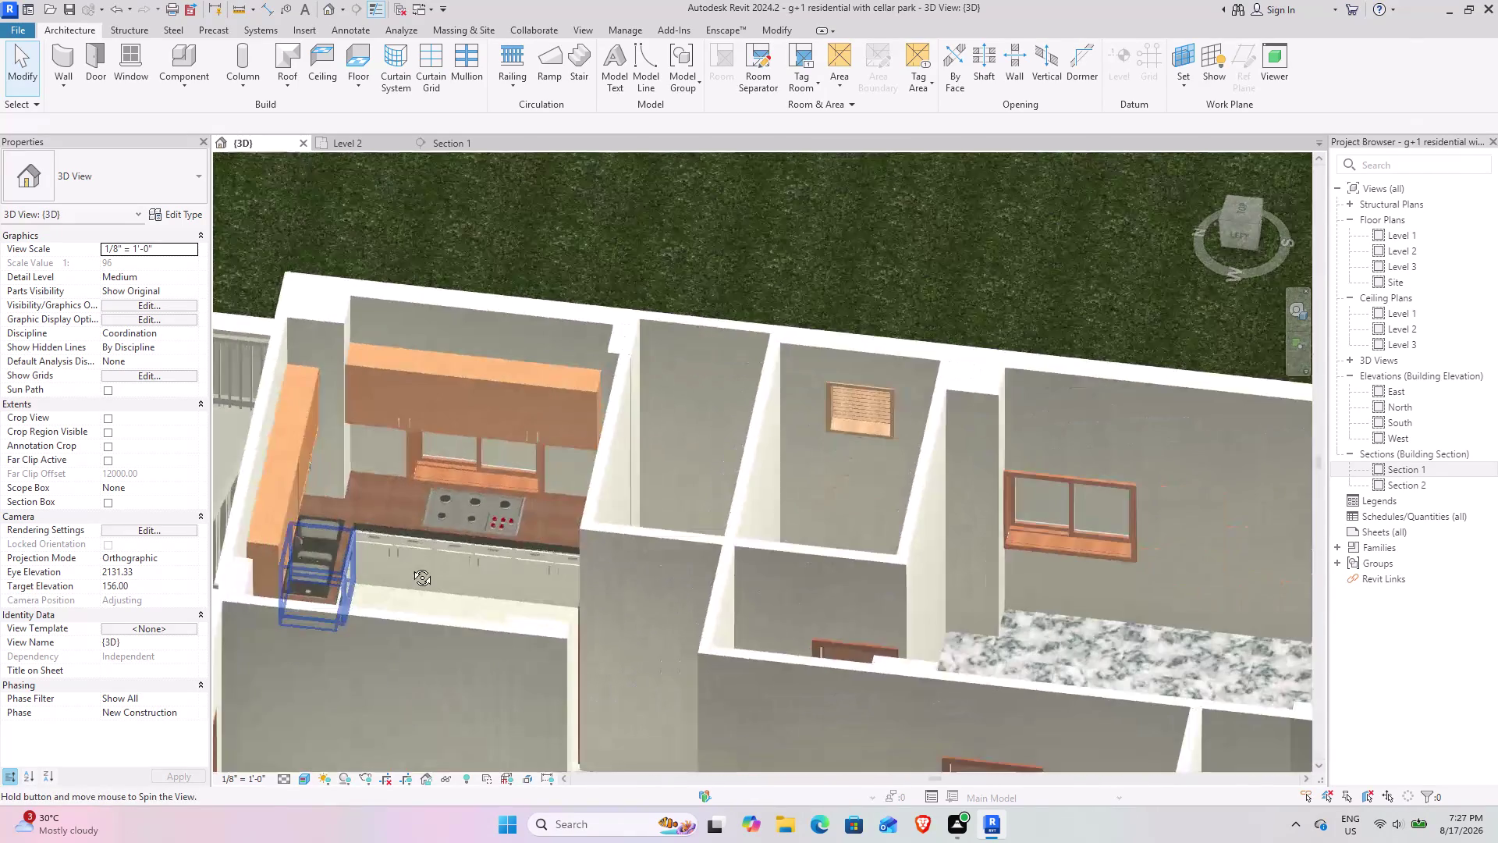
middle_drag(411, 566, 323, 570)
click(658, 315)
middle_drag(214, 570, 253, 541)
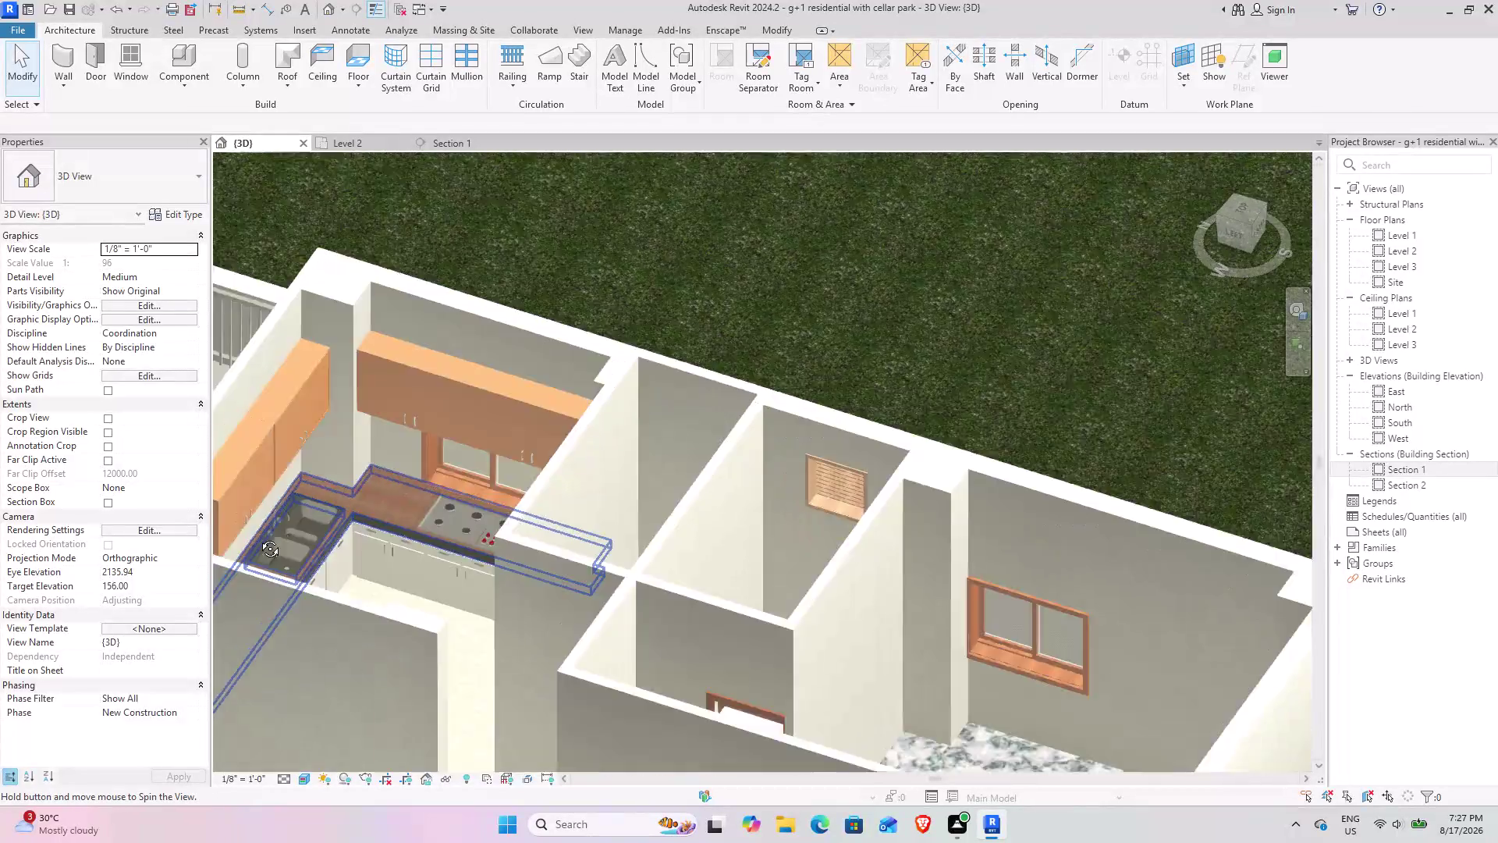
middle_drag(253, 541, 262, 527)
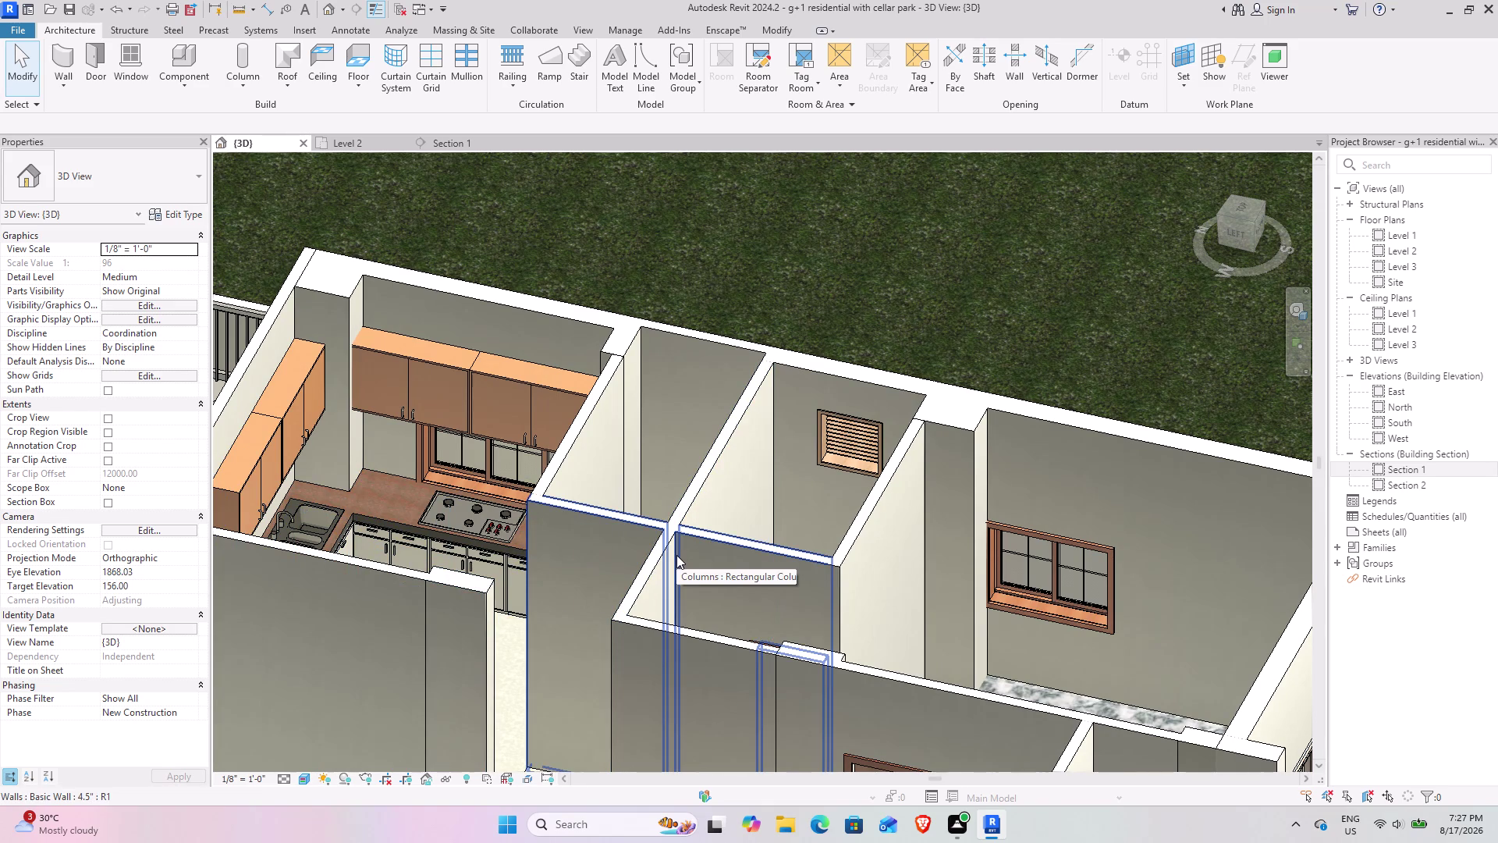
scroll(down, 3)
middle_drag(460, 521, 597, 521)
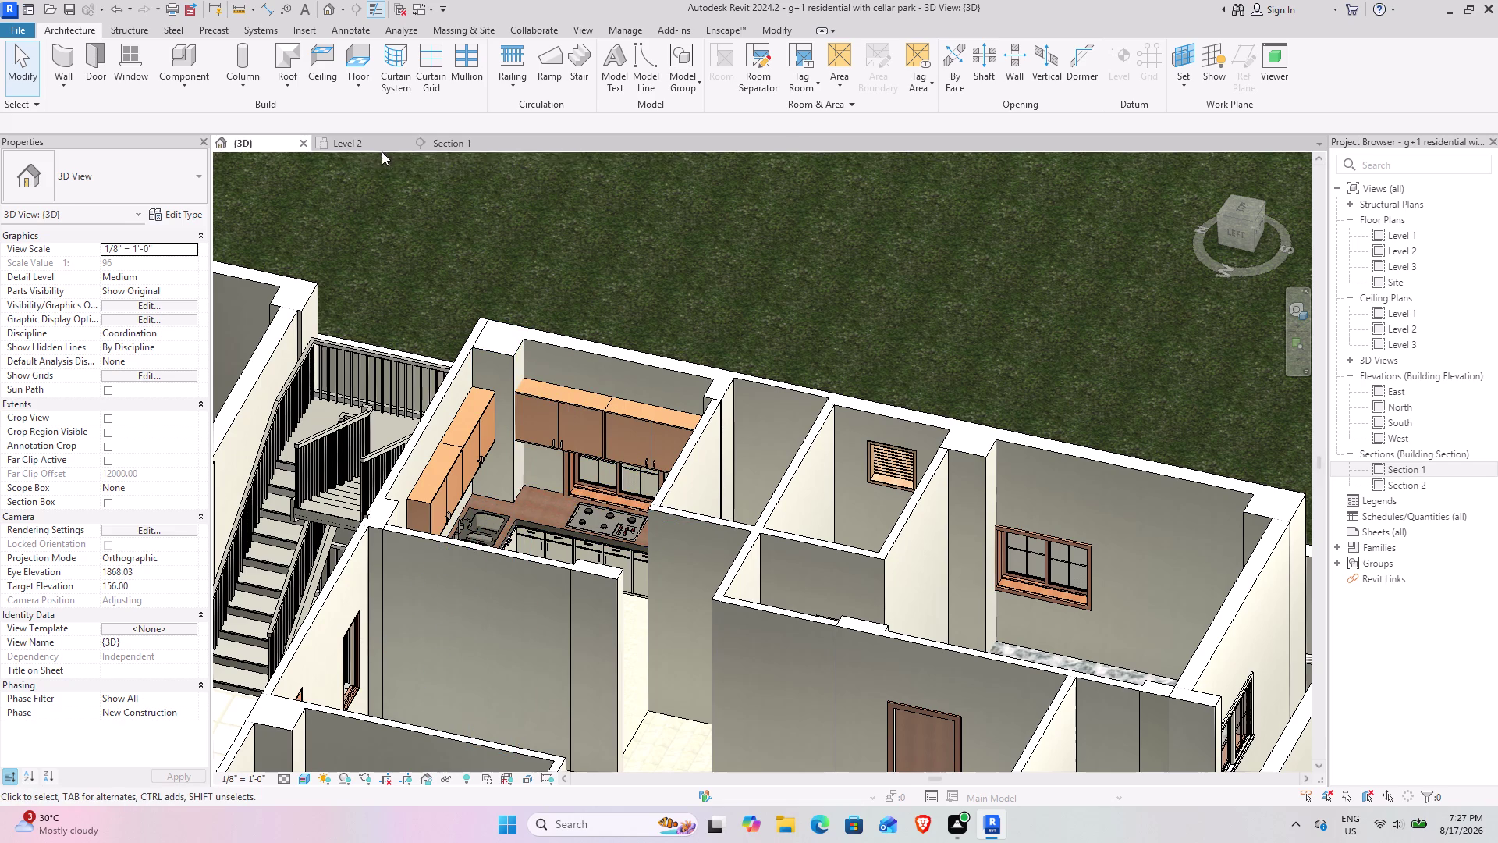
click(360, 139)
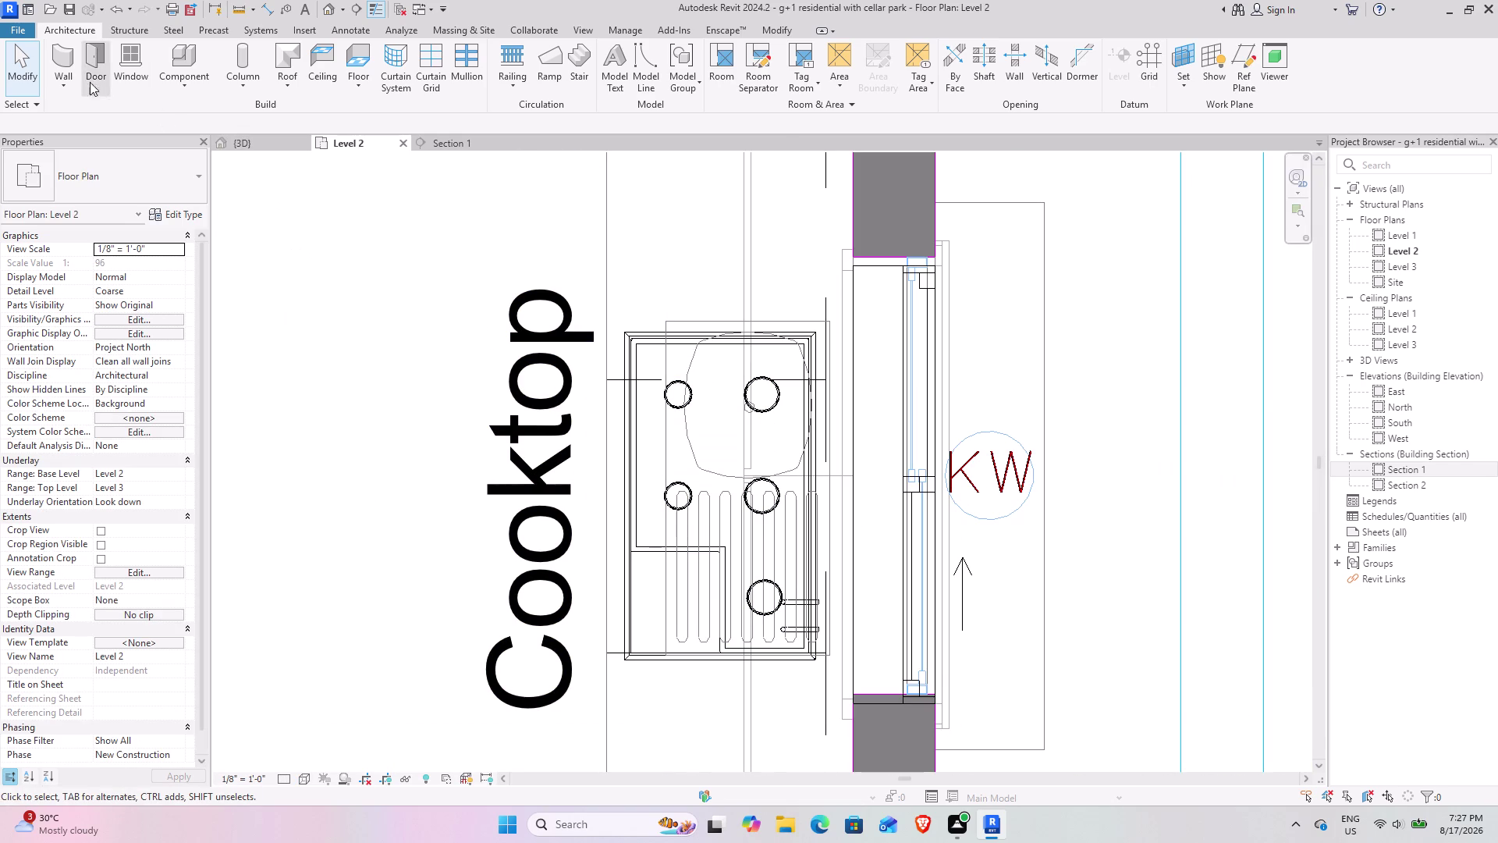
Cancel a stray wall, start a component, and open Load Family to the Domestic appliances folder.
click(68, 65)
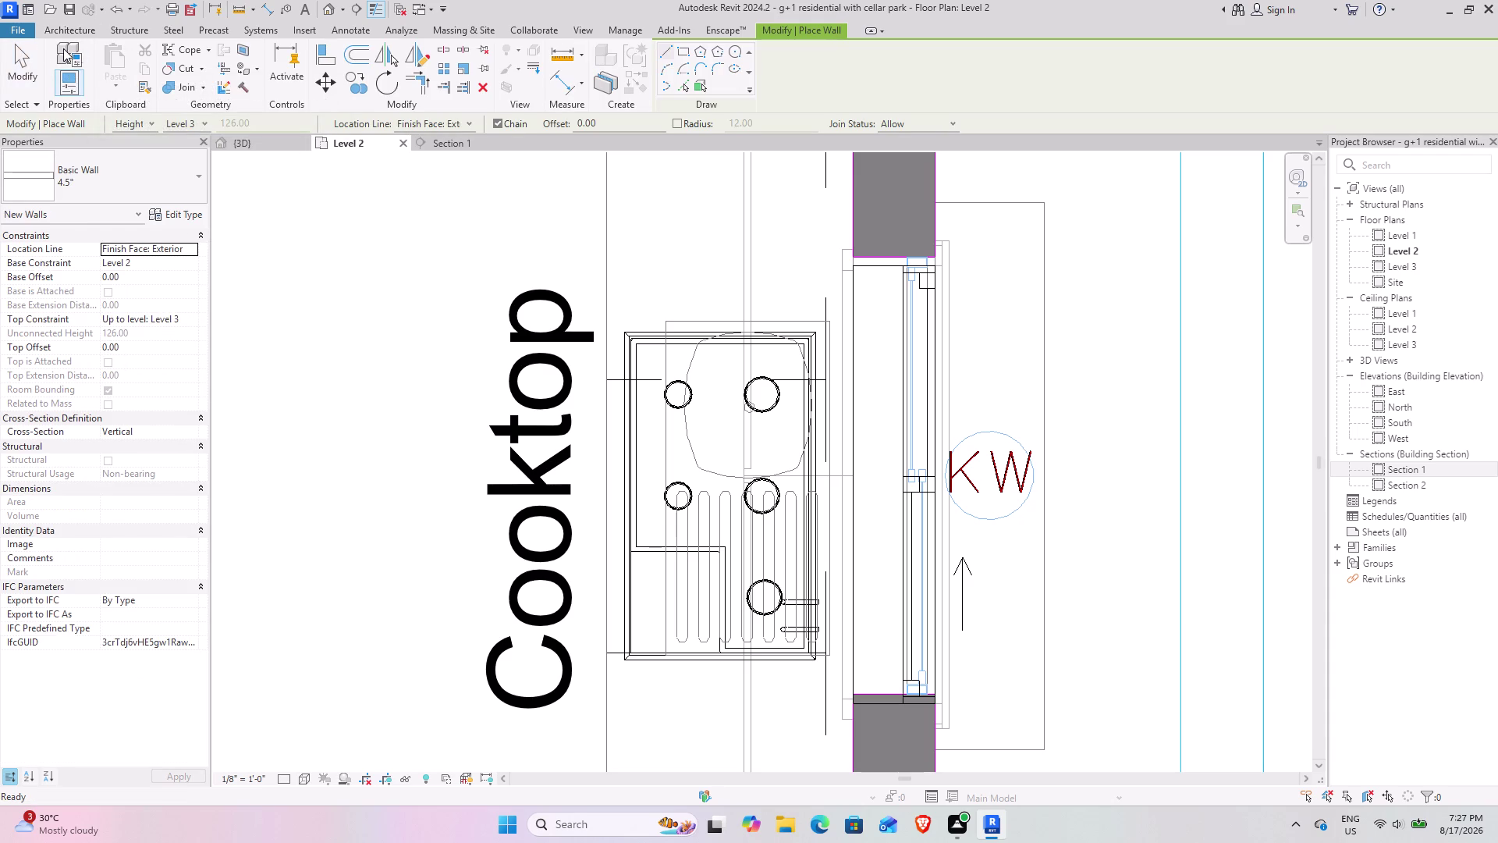
click(22, 58)
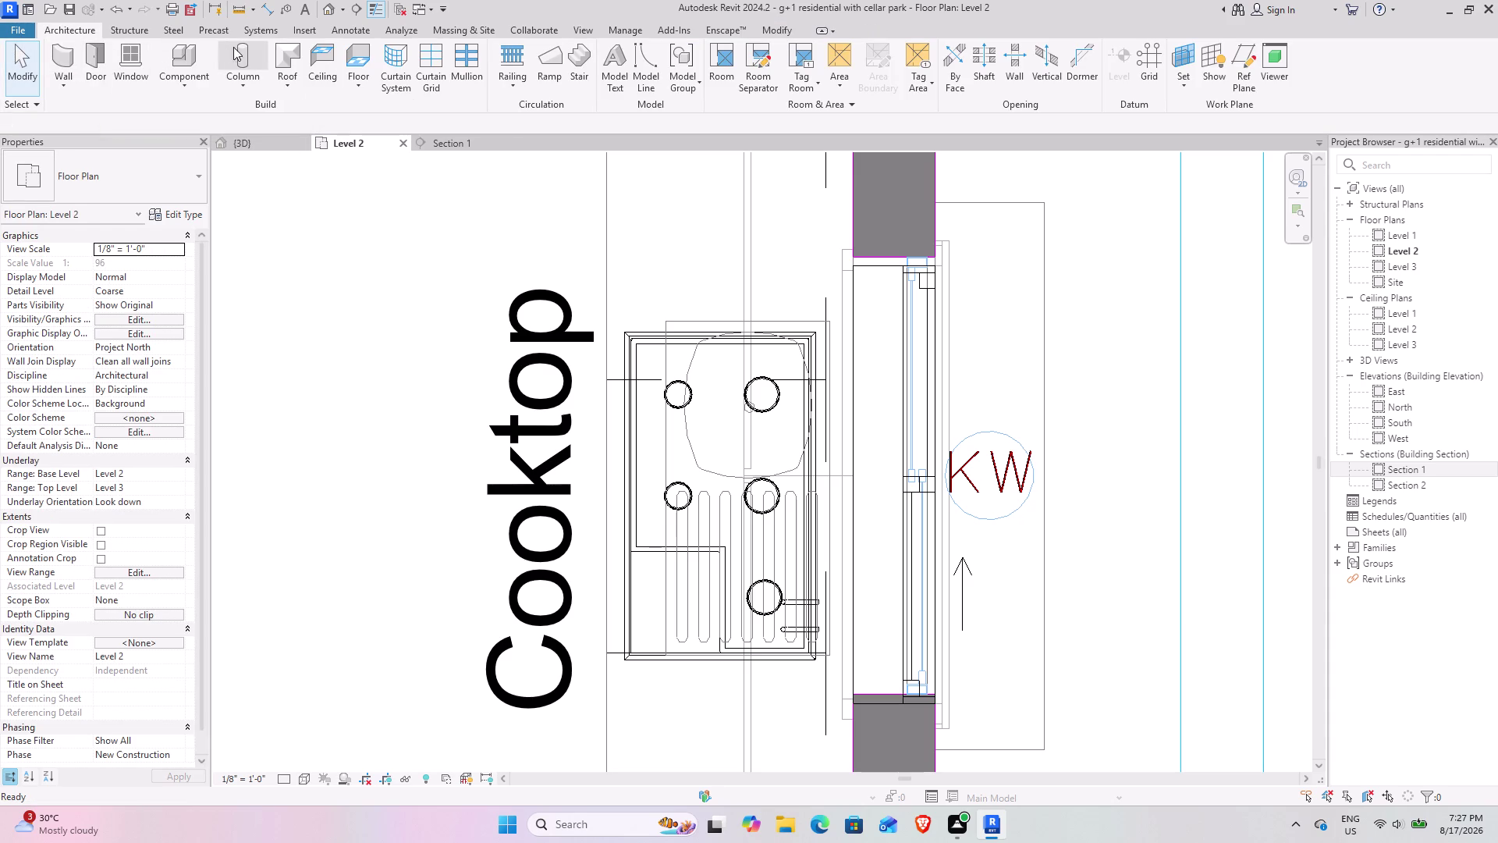
click(175, 53)
click(673, 57)
scroll(down, 3)
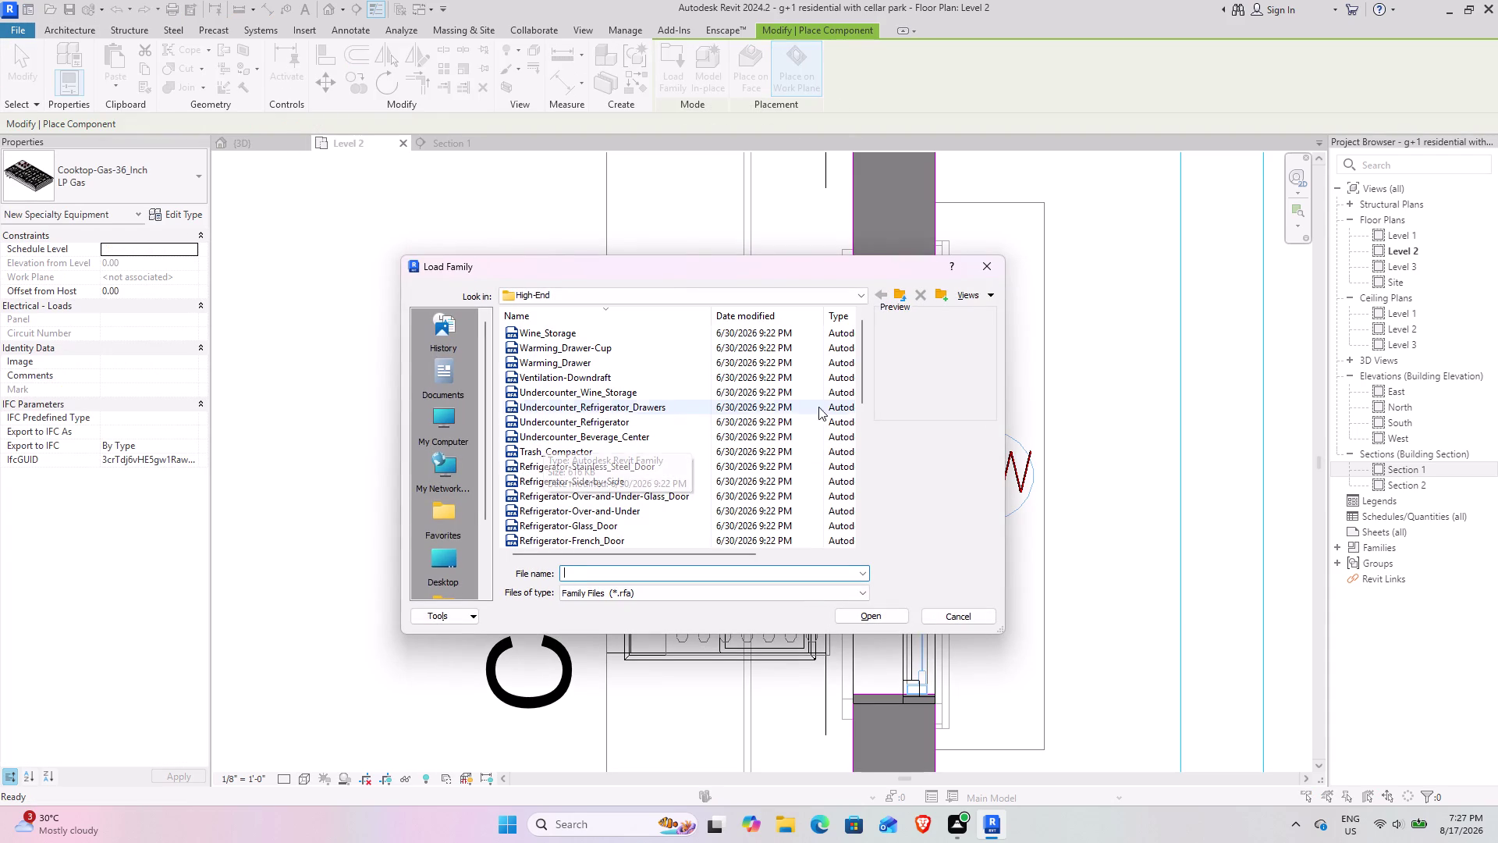
click(896, 291)
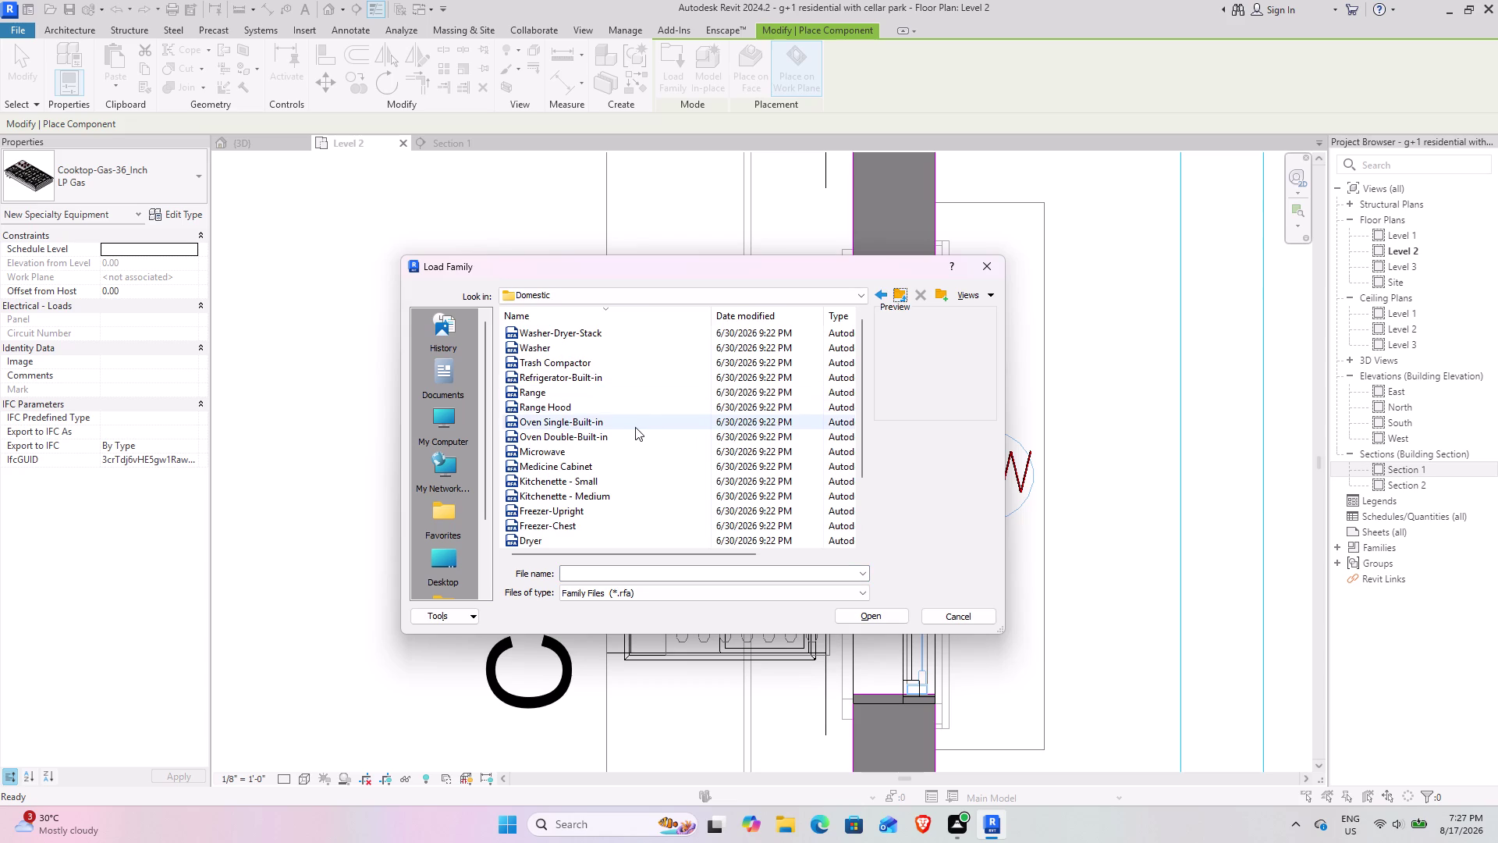
Browse the Domestic appliance families, then go back up to Specialty Equipment.
scroll(up, 3)
scroll(up, 3)
scroll(up, 3)
scroll(up, 3)
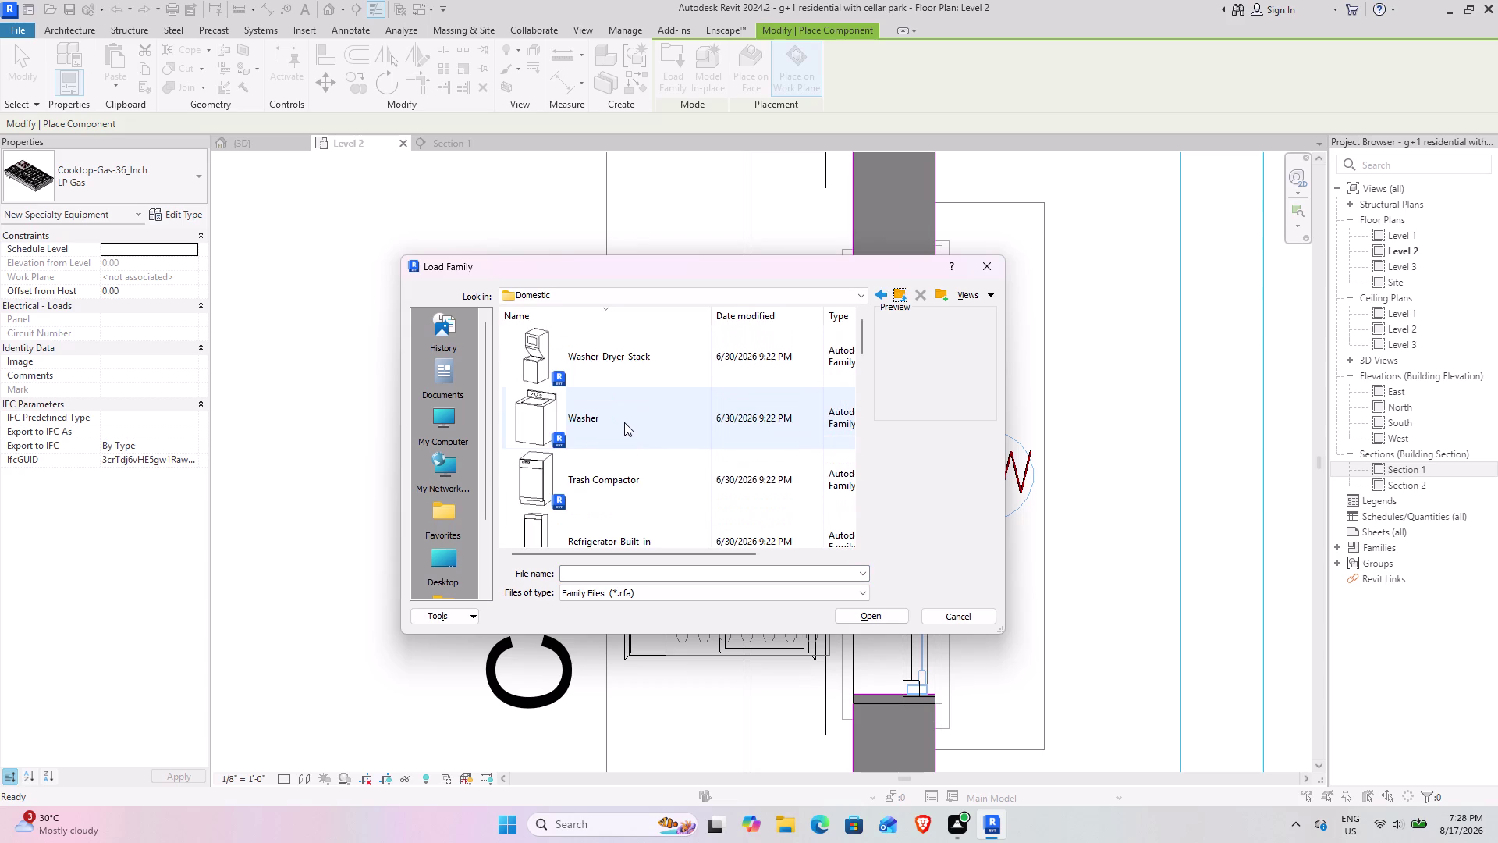
scroll(up, 3)
scroll(down, 3)
scroll(down, 3)
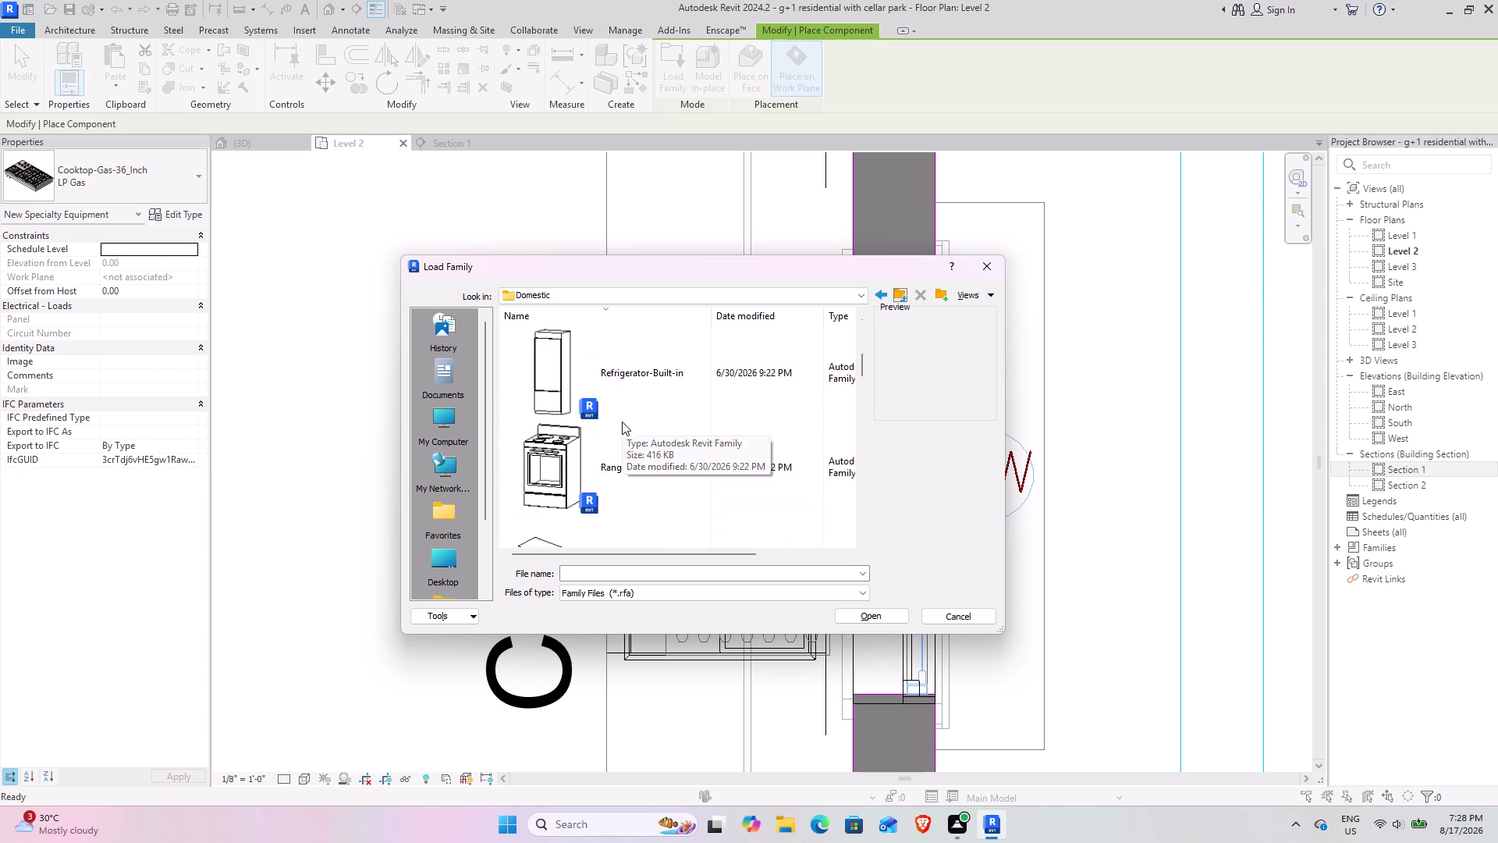
scroll(down, 3)
scroll(down, 3)
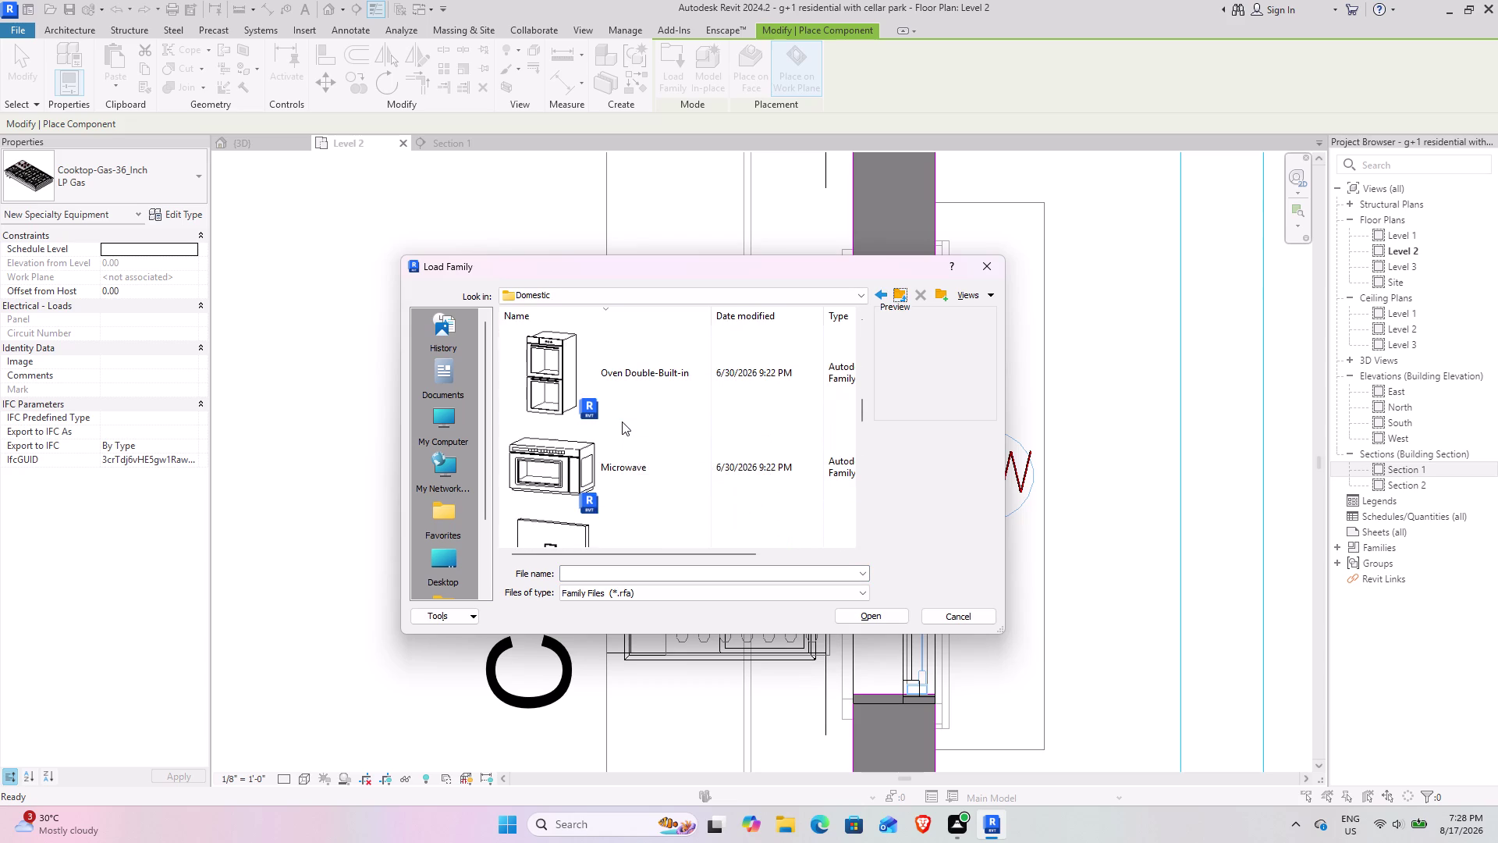
scroll(down, 3)
scroll(down, 3)
scroll(down, 3)
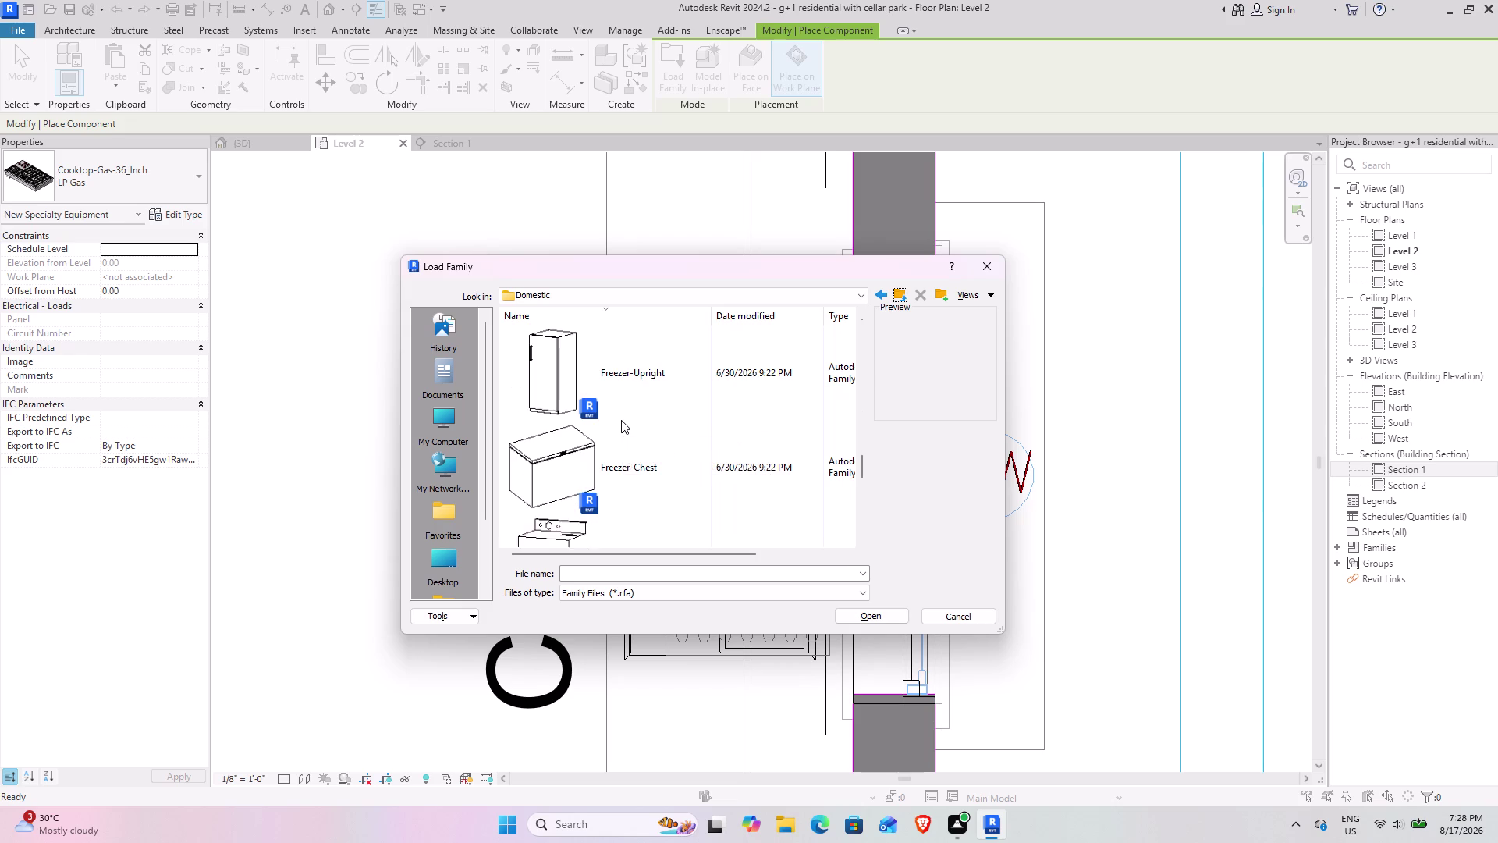
scroll(up, 3)
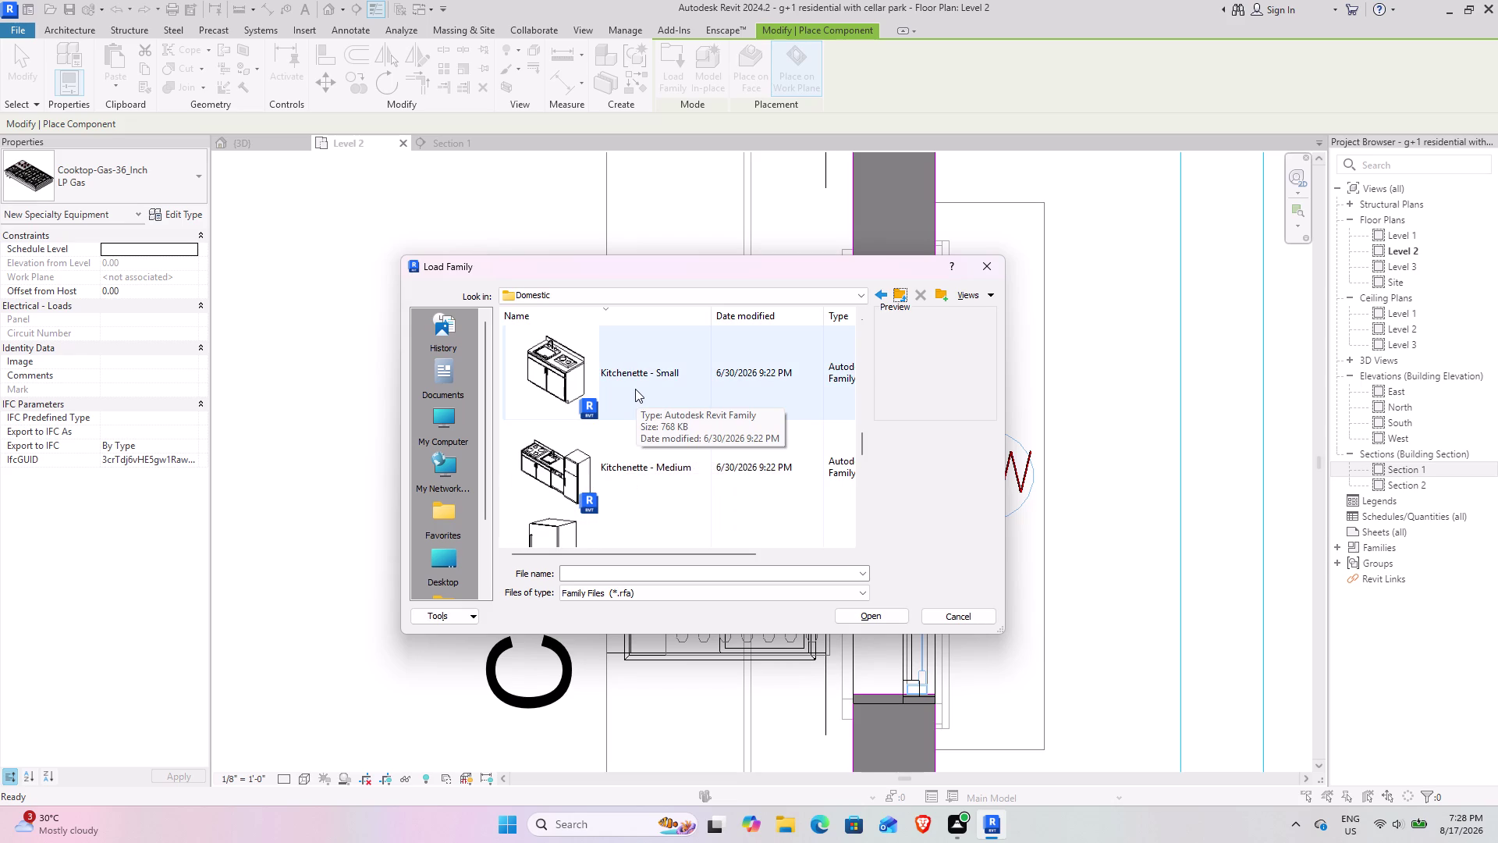
scroll(down, 3)
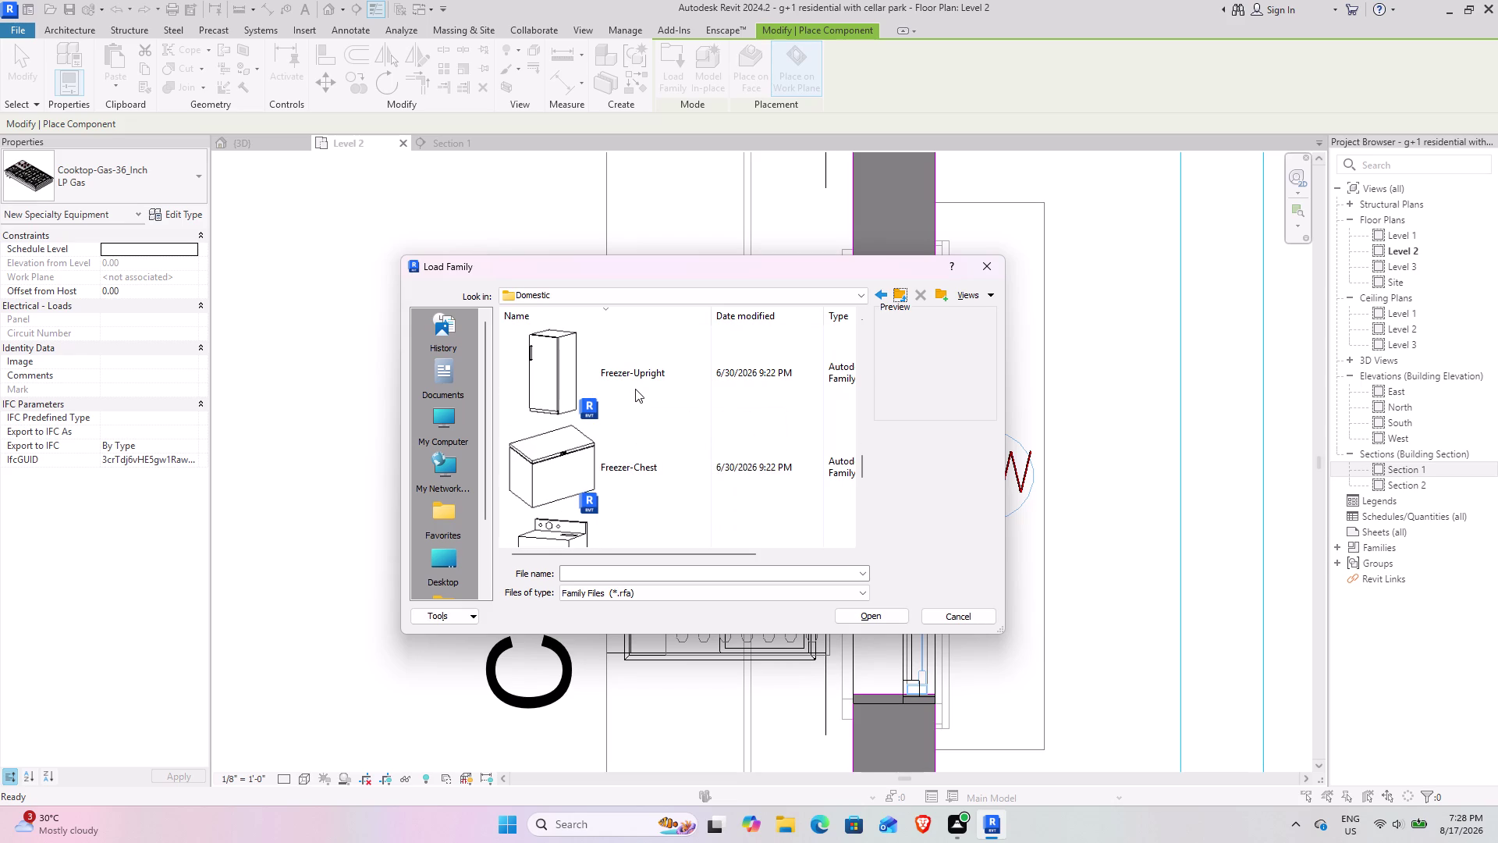
scroll(down, 3)
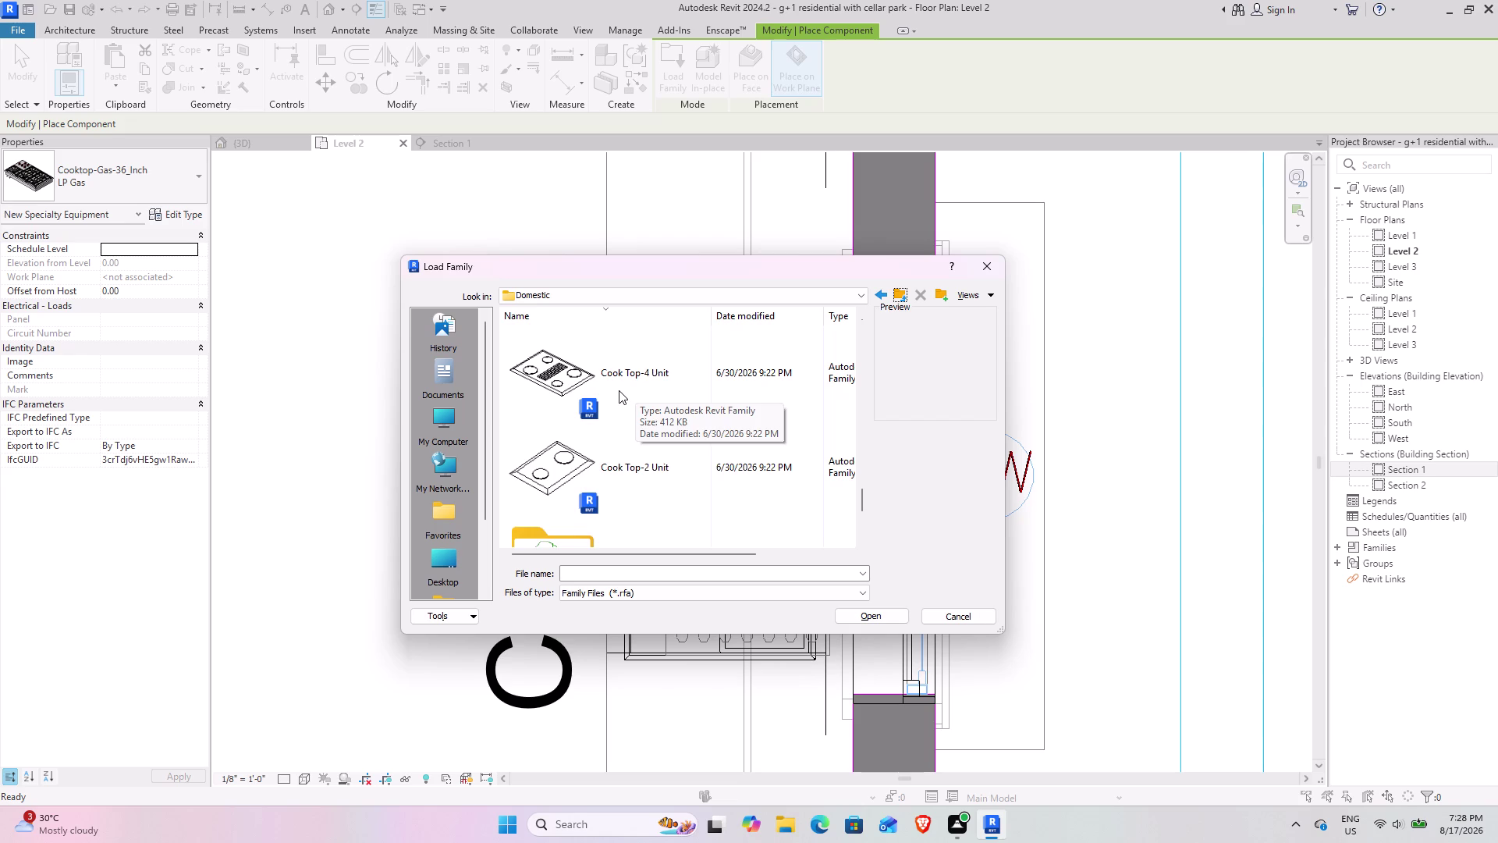
scroll(down, 3)
scroll(down, 3)
scroll(up, 3)
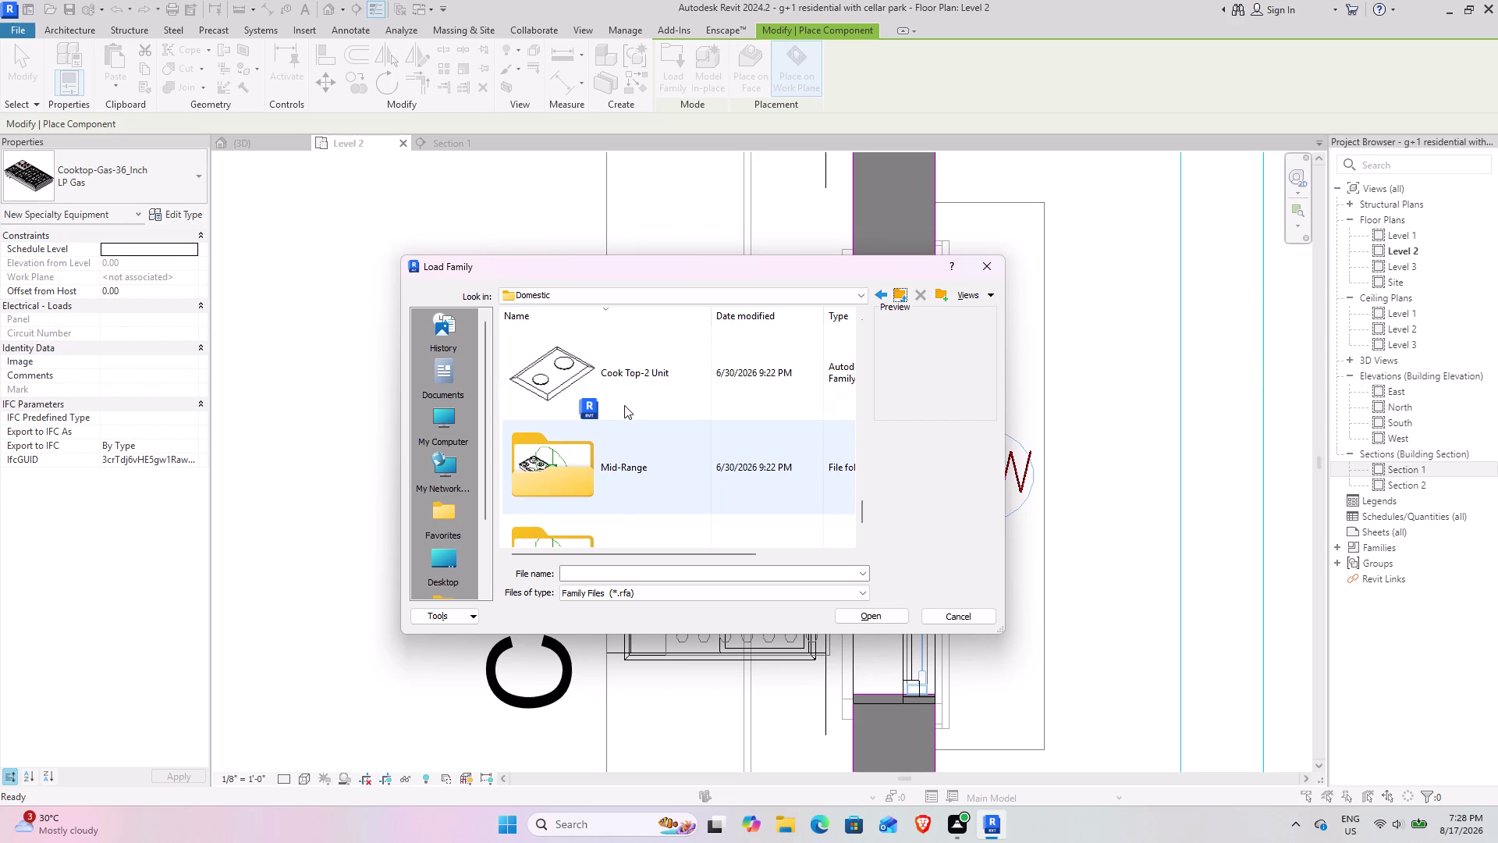
scroll(down, 3)
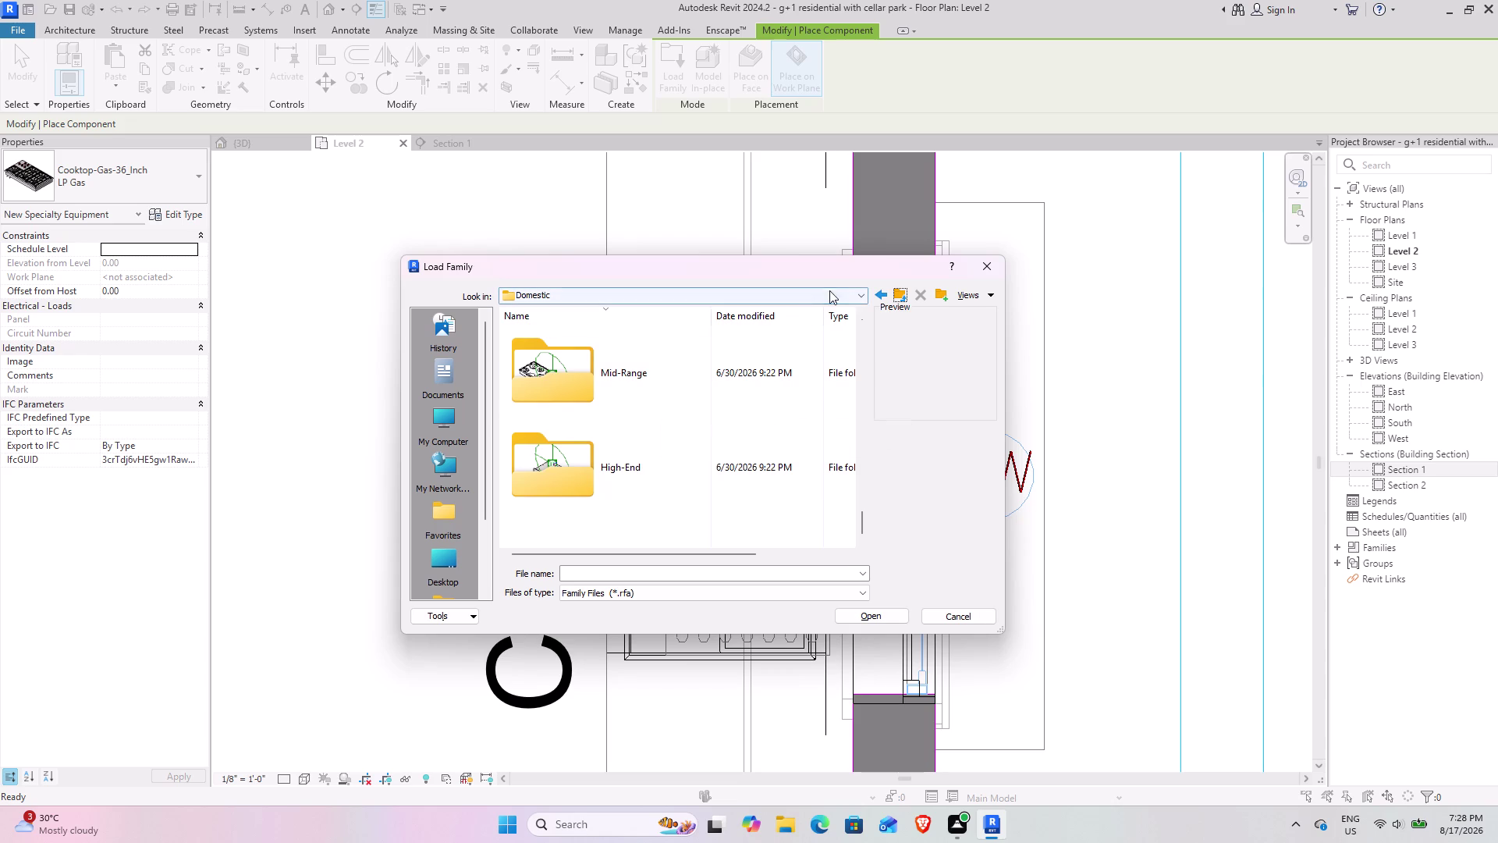
click(898, 290)
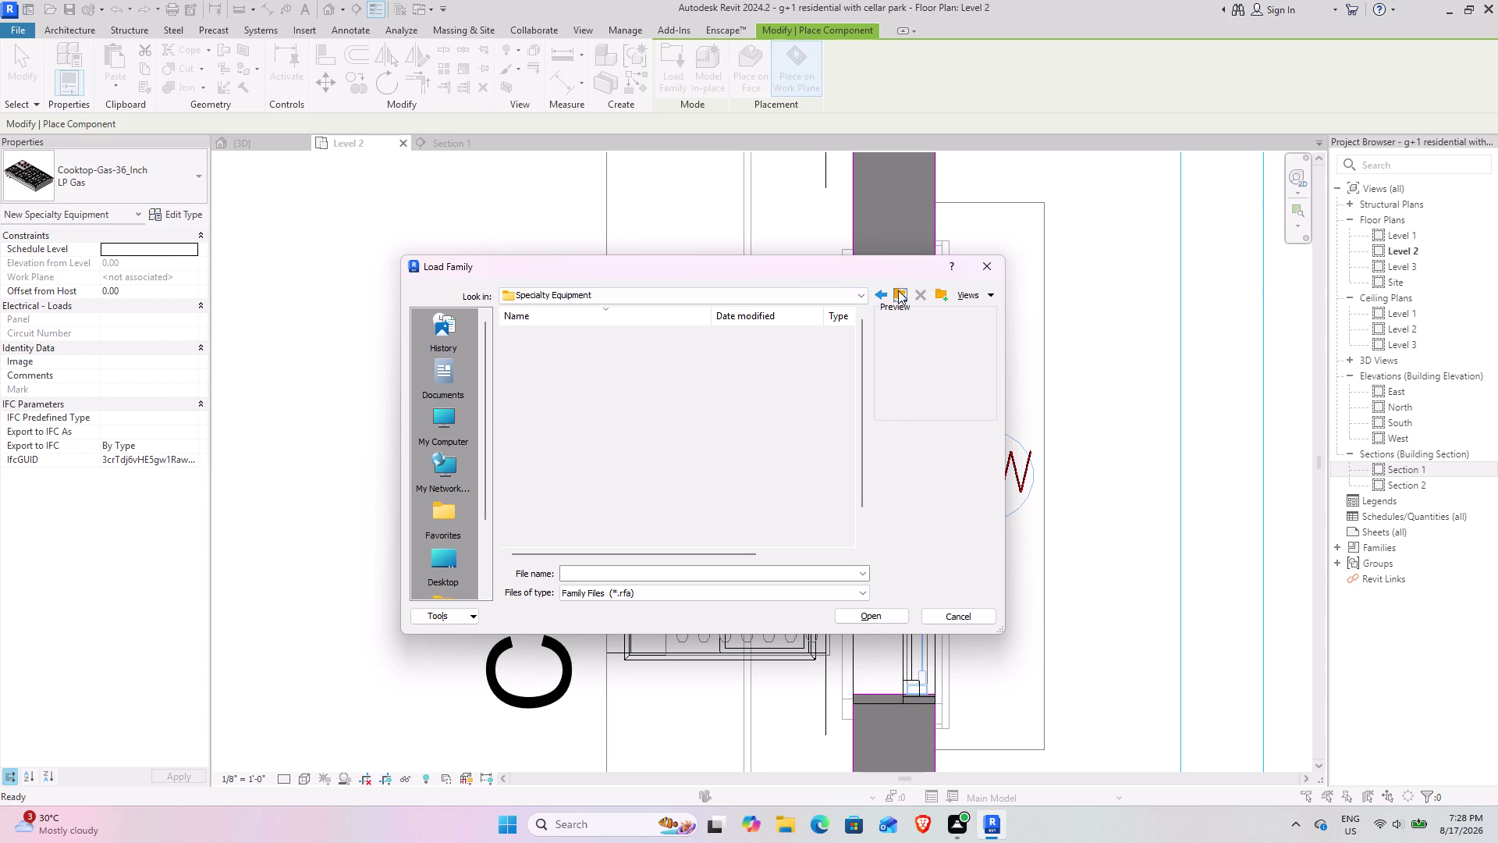
Look through the Fire Protection, Cabinets and Accessories folders, then return to the US library folder.
click(898, 291)
scroll(down, 3)
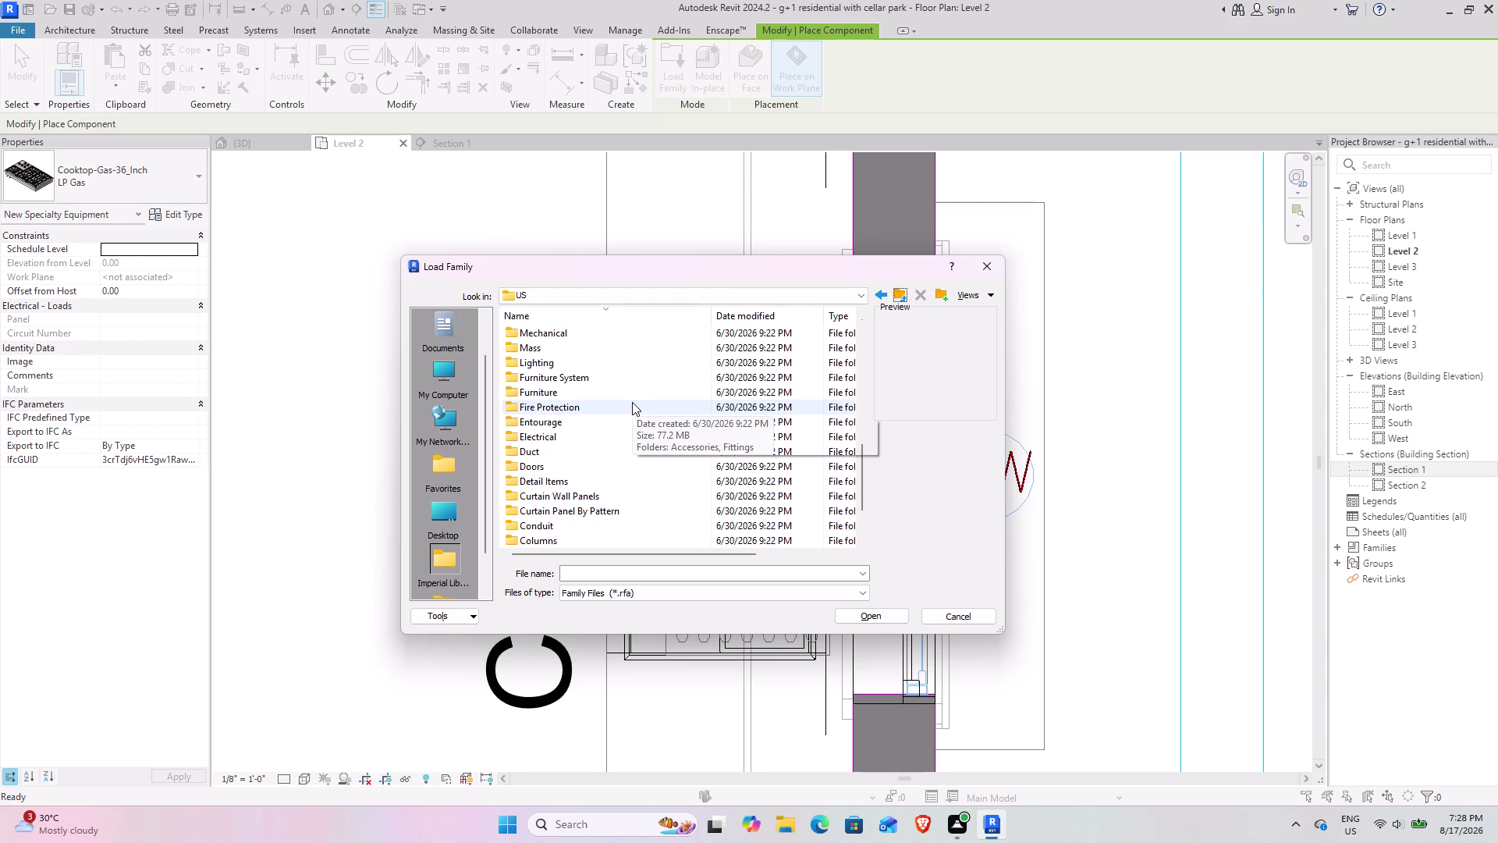
double_click(624, 402)
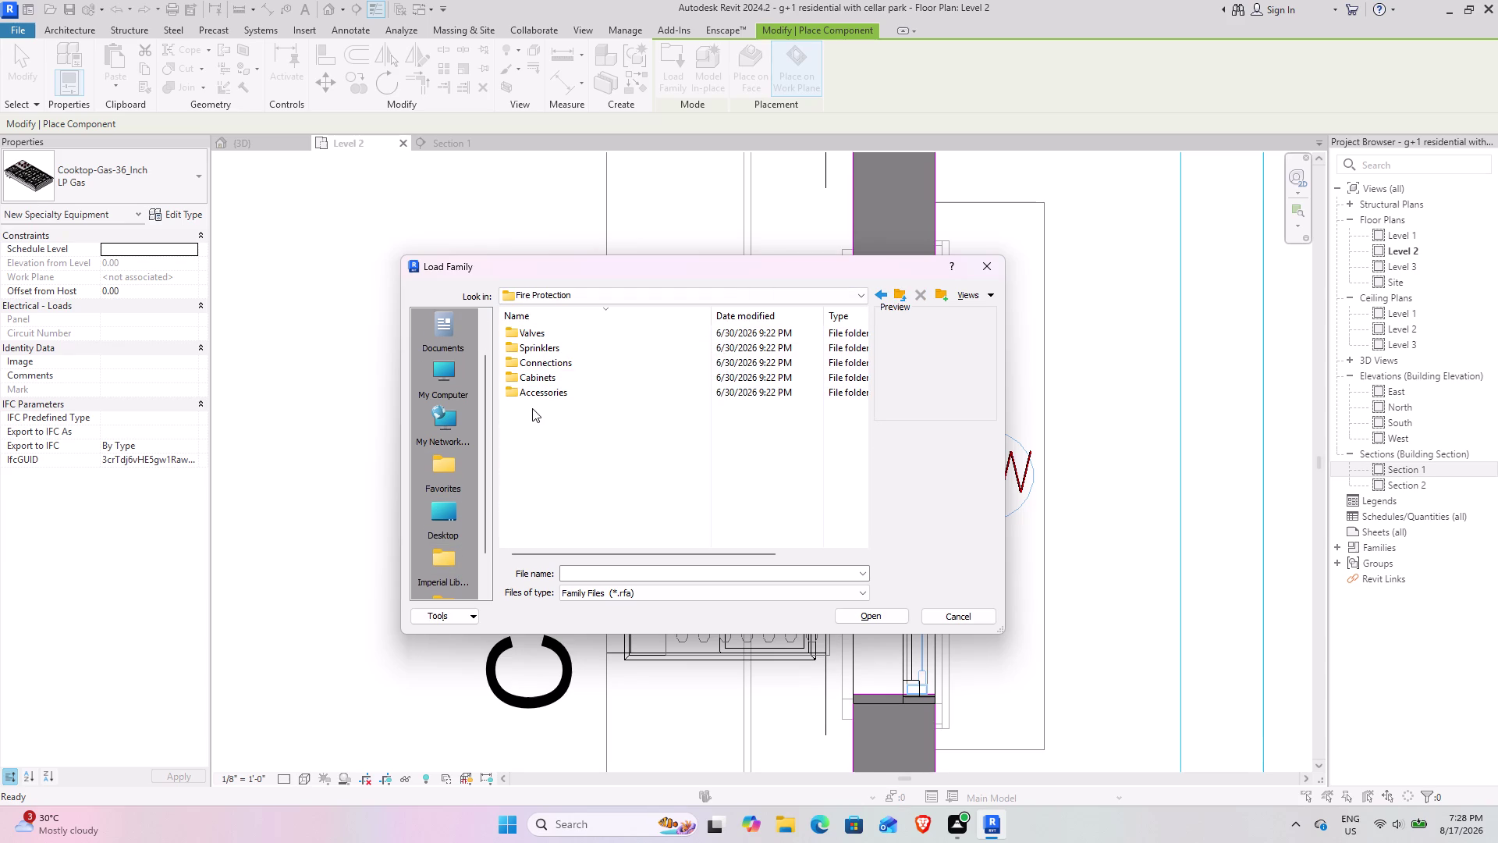
double_click(554, 373)
scroll(up, 3)
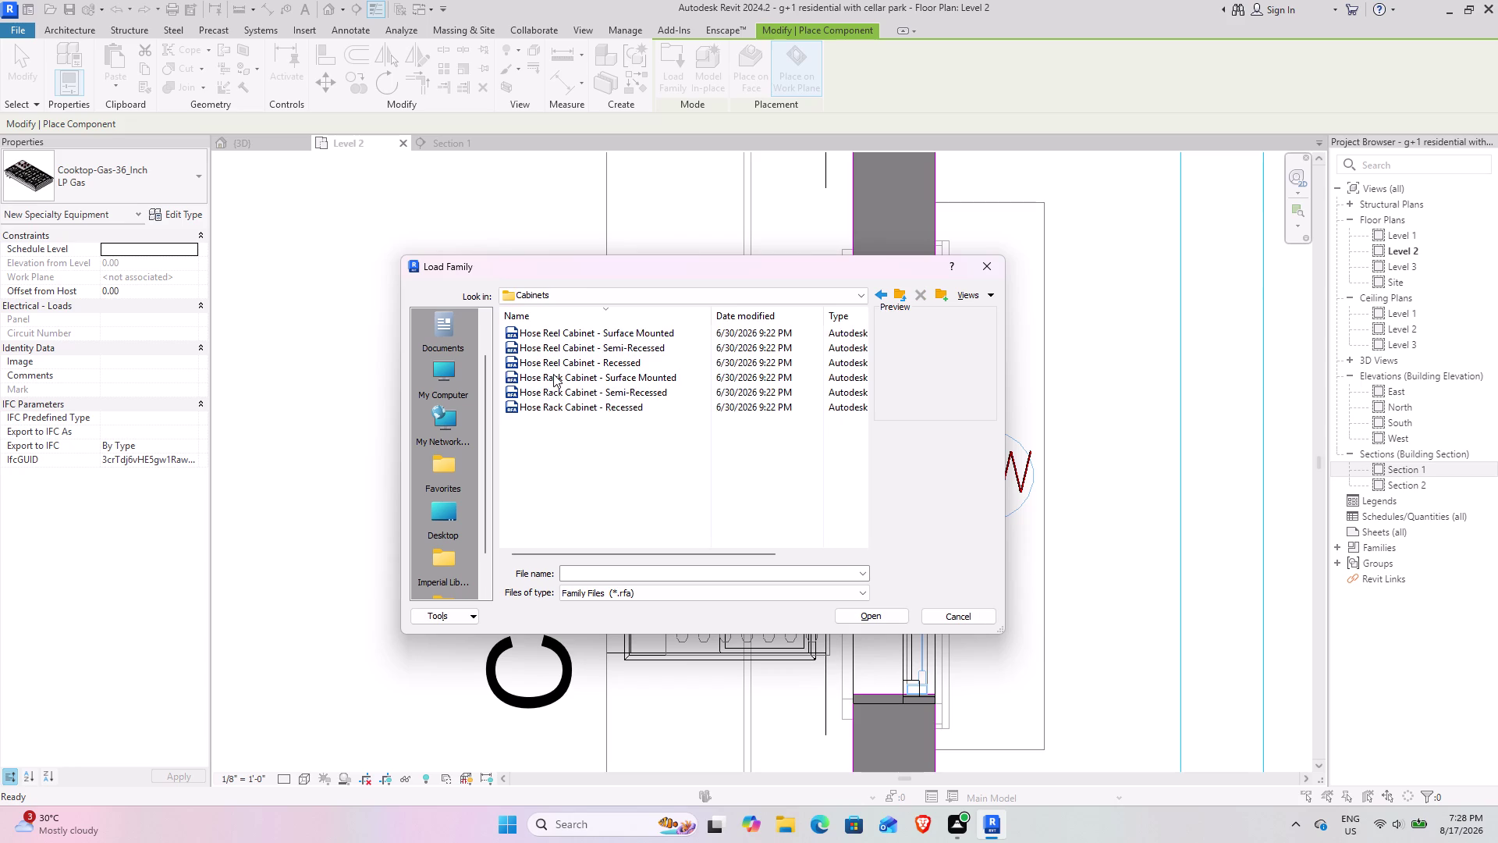
scroll(up, 3)
scroll(up, 3)
scroll(up, 3)
scroll(up, 3)
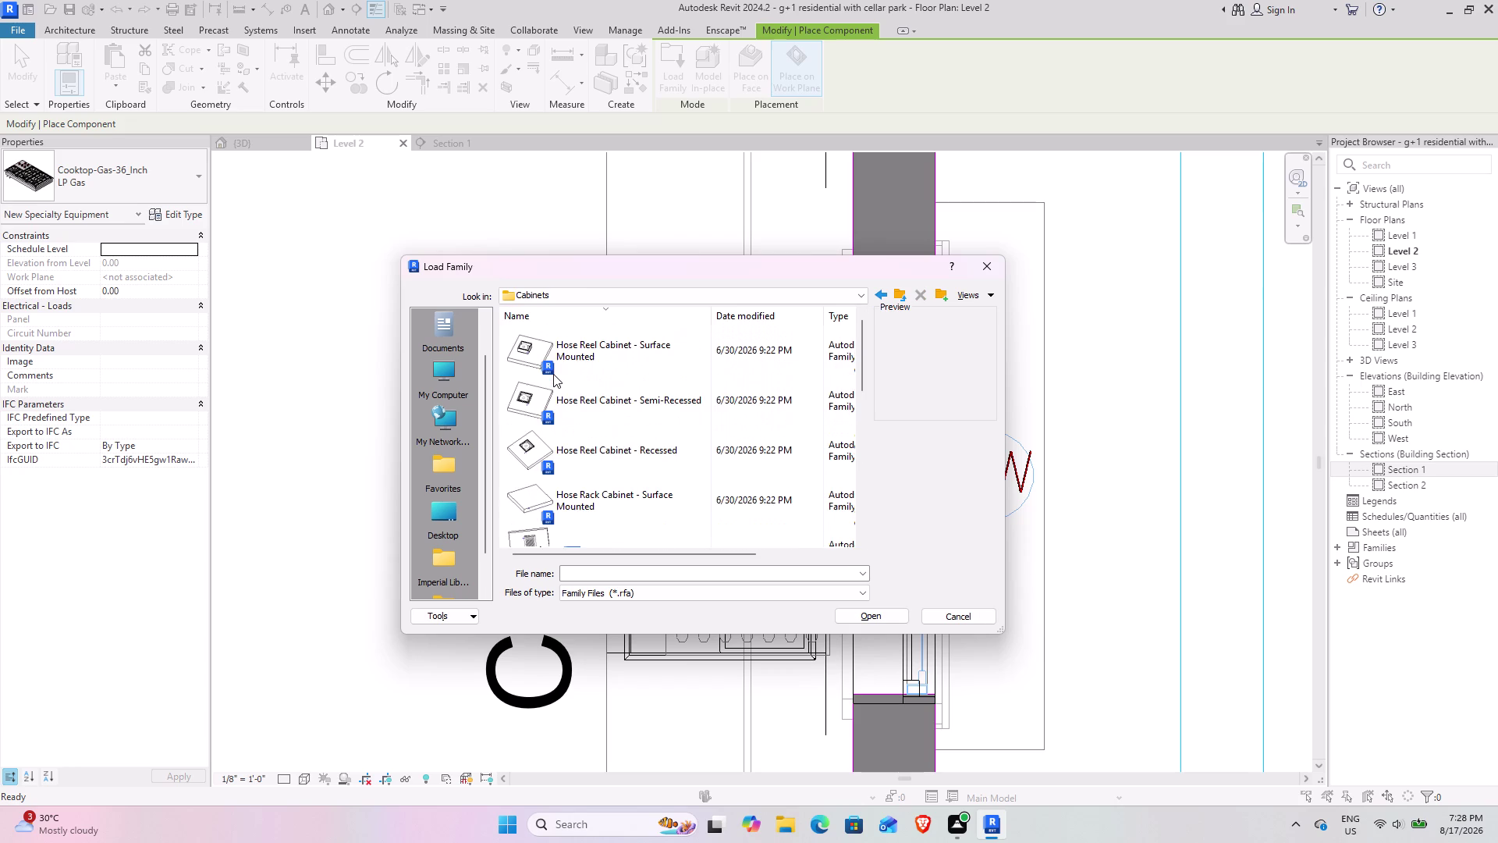
scroll(down, 3)
scroll(down, 3)
click(893, 296)
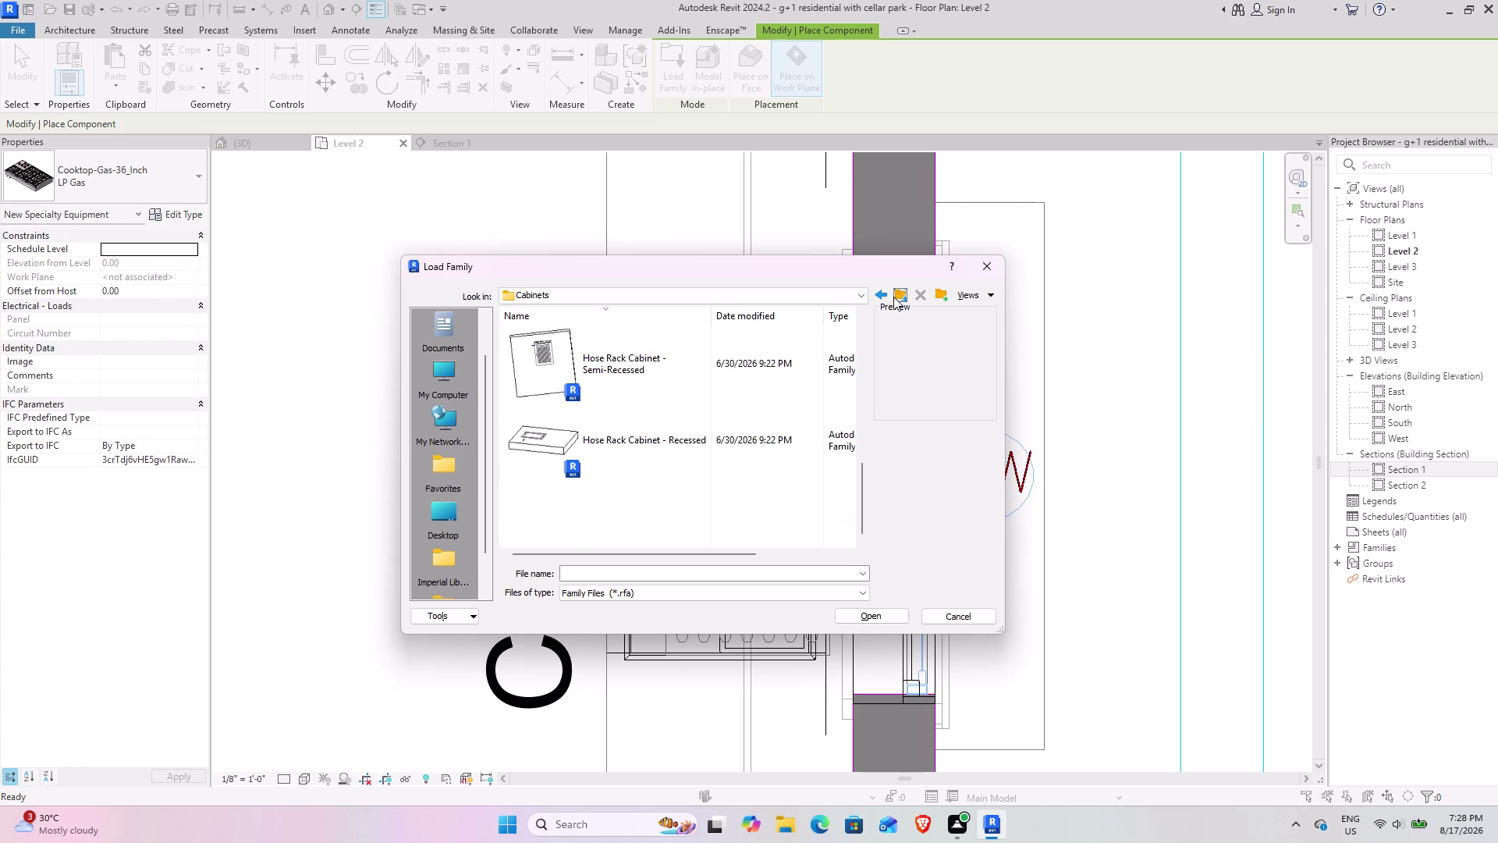
double_click(575, 394)
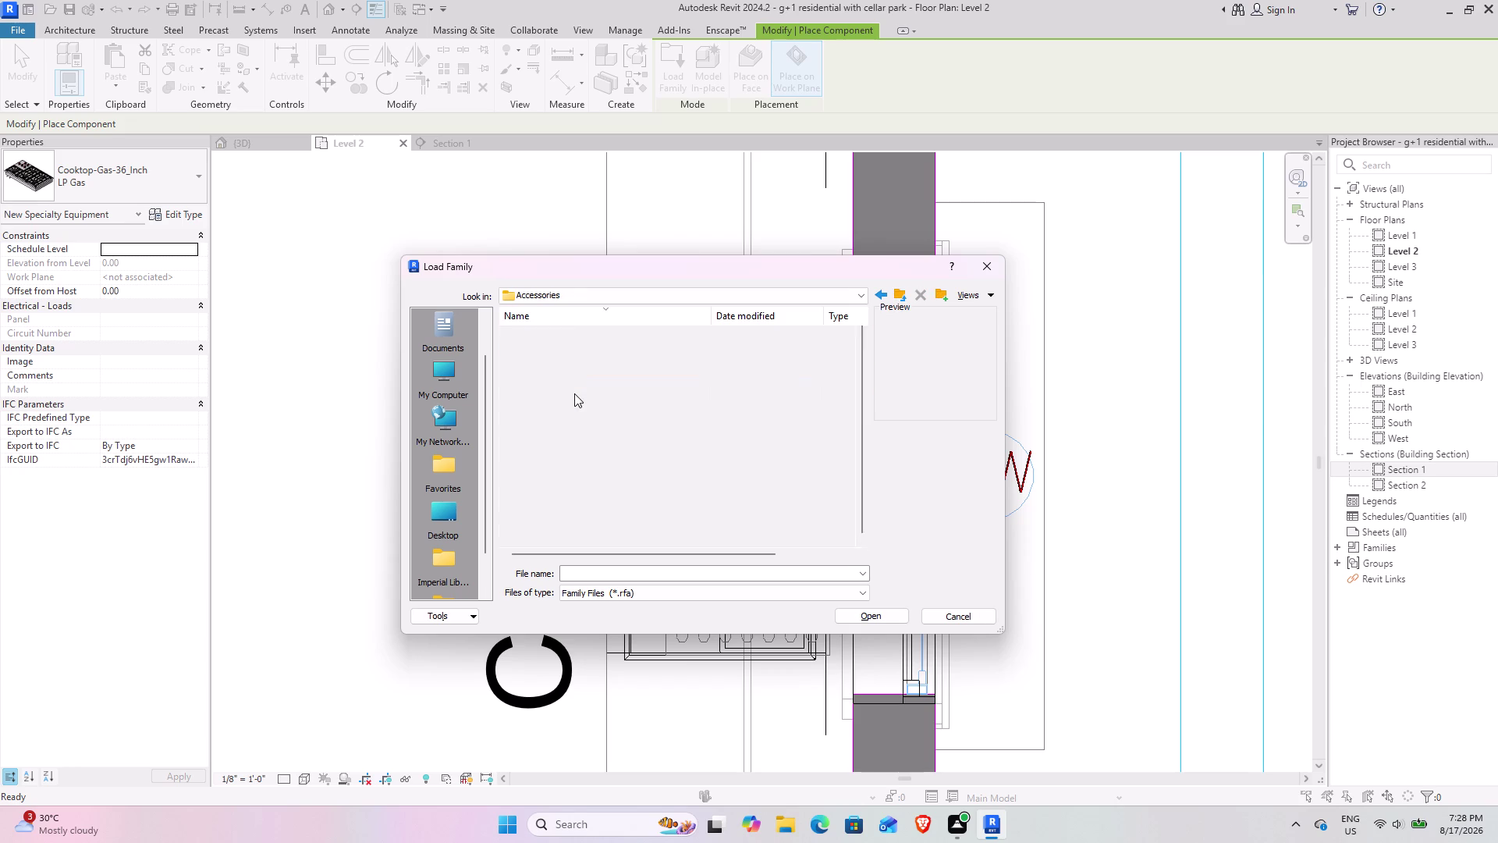
scroll(up, 3)
scroll(up, 3)
scroll(up, 3)
scroll(down, 3)
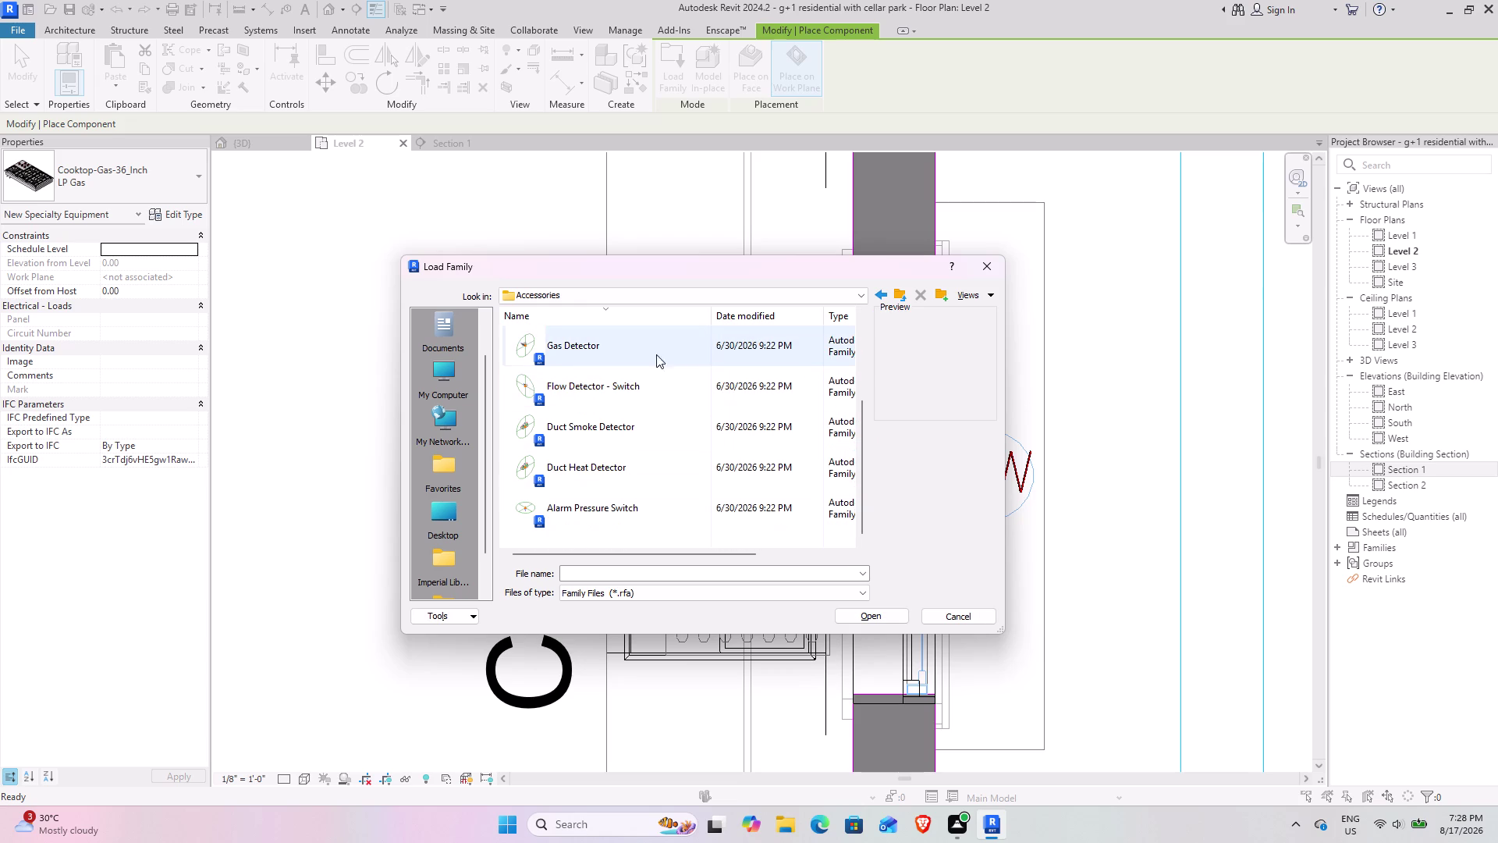
triple_click(891, 291)
double_click(894, 291)
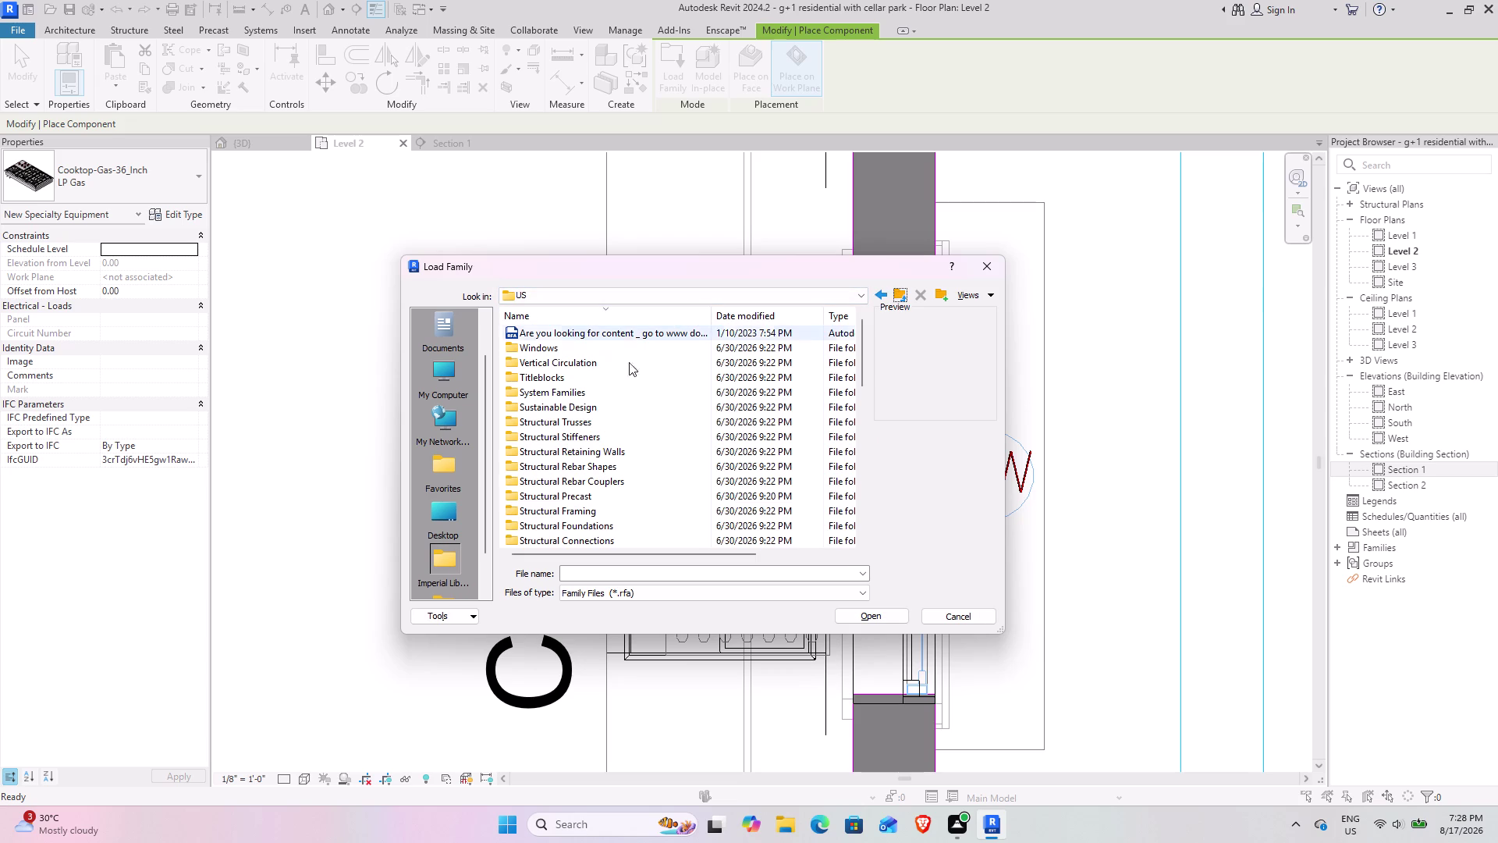
Explore the Specialty Equipment folder and its Domestic appliances subfolder, returning to Specialty Equipment.
scroll(down, 3)
scroll(up, 3)
scroll(down, 3)
scroll(down, 3)
scroll(down, 3)
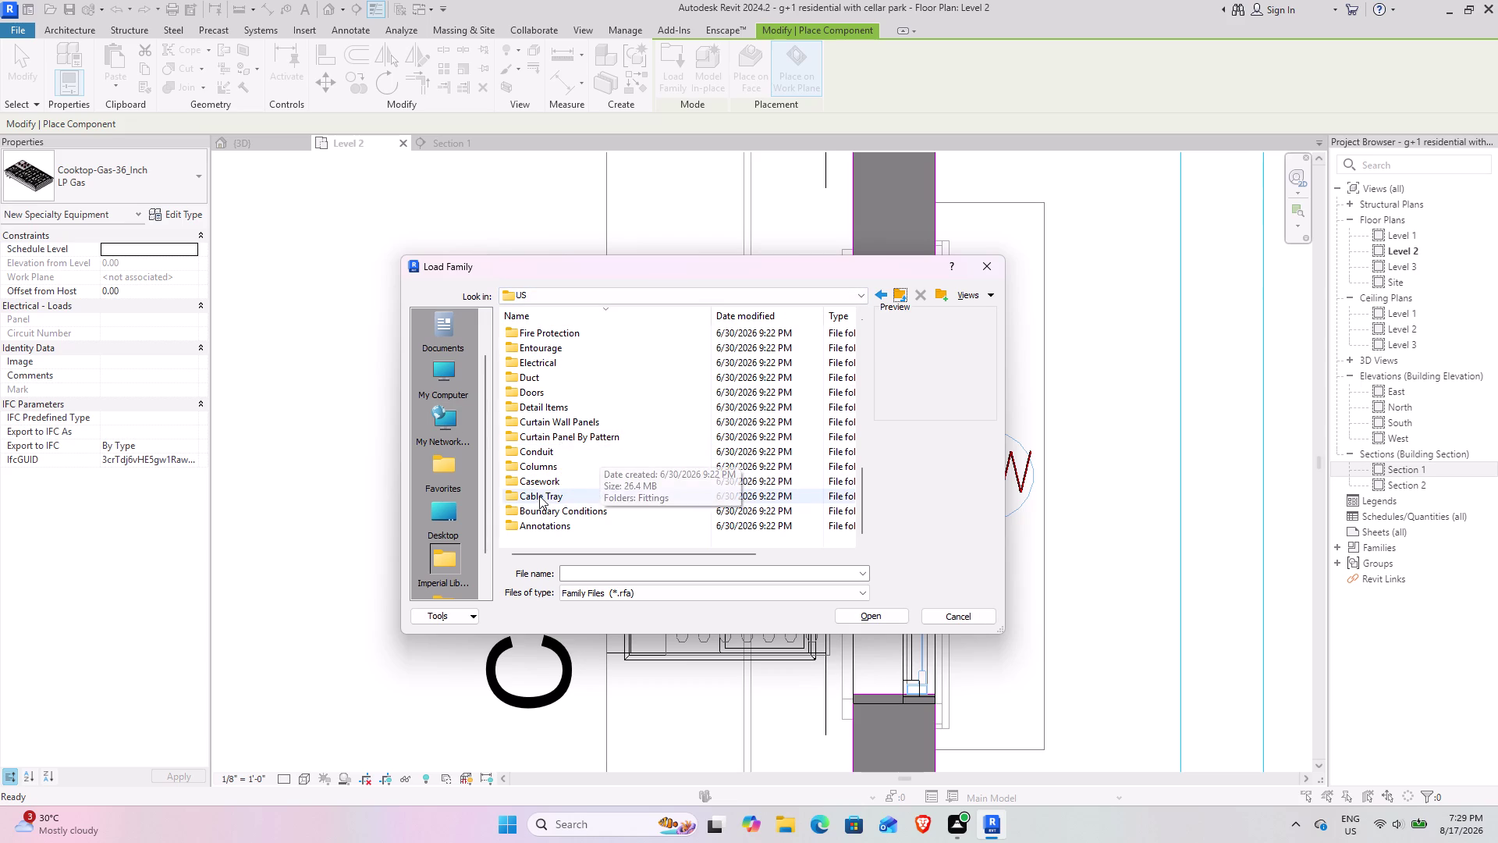
scroll(up, 3)
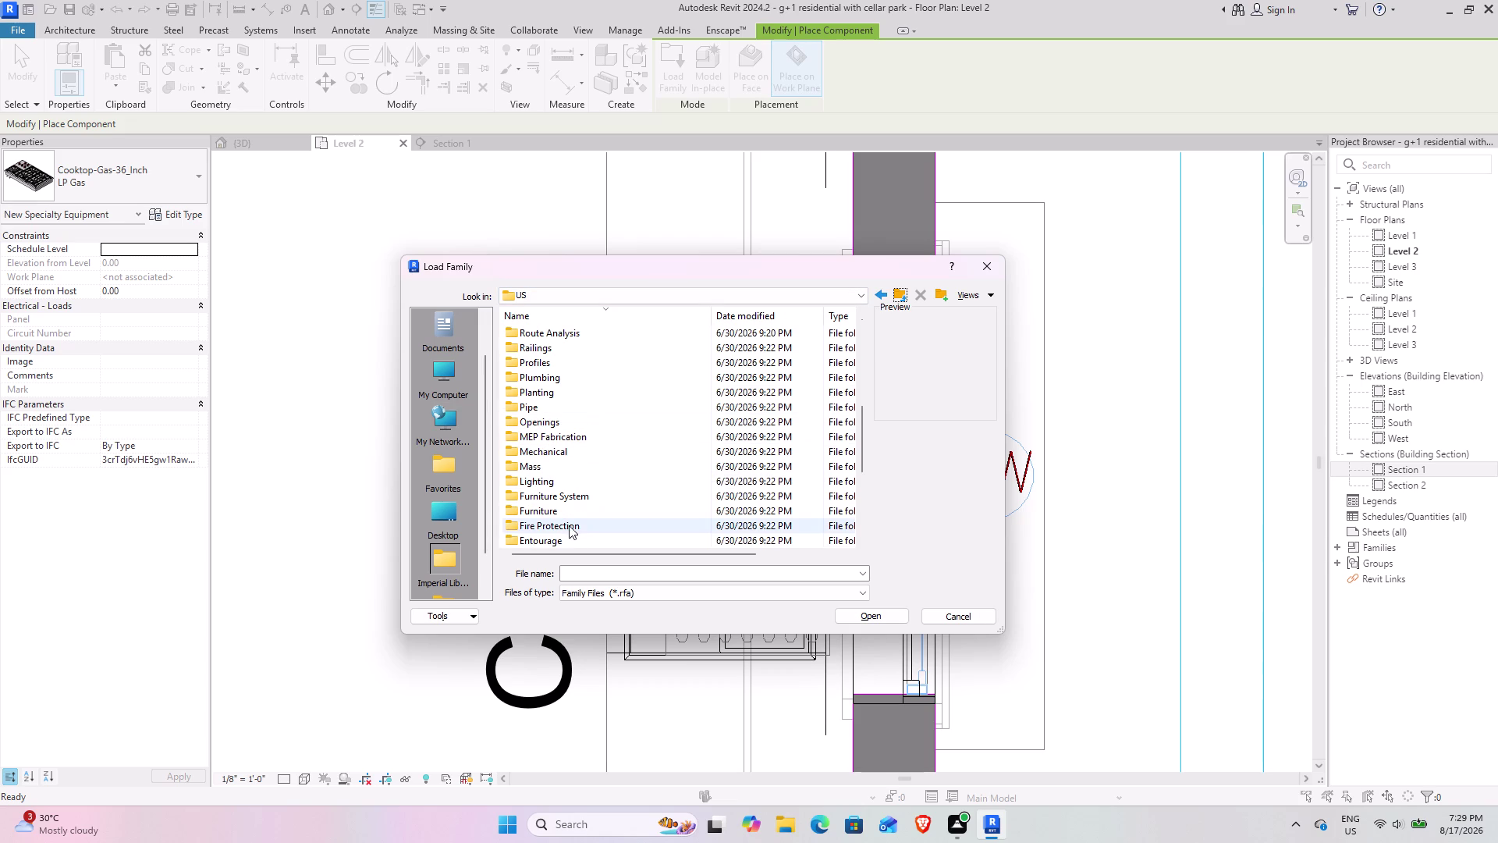
scroll(down, 3)
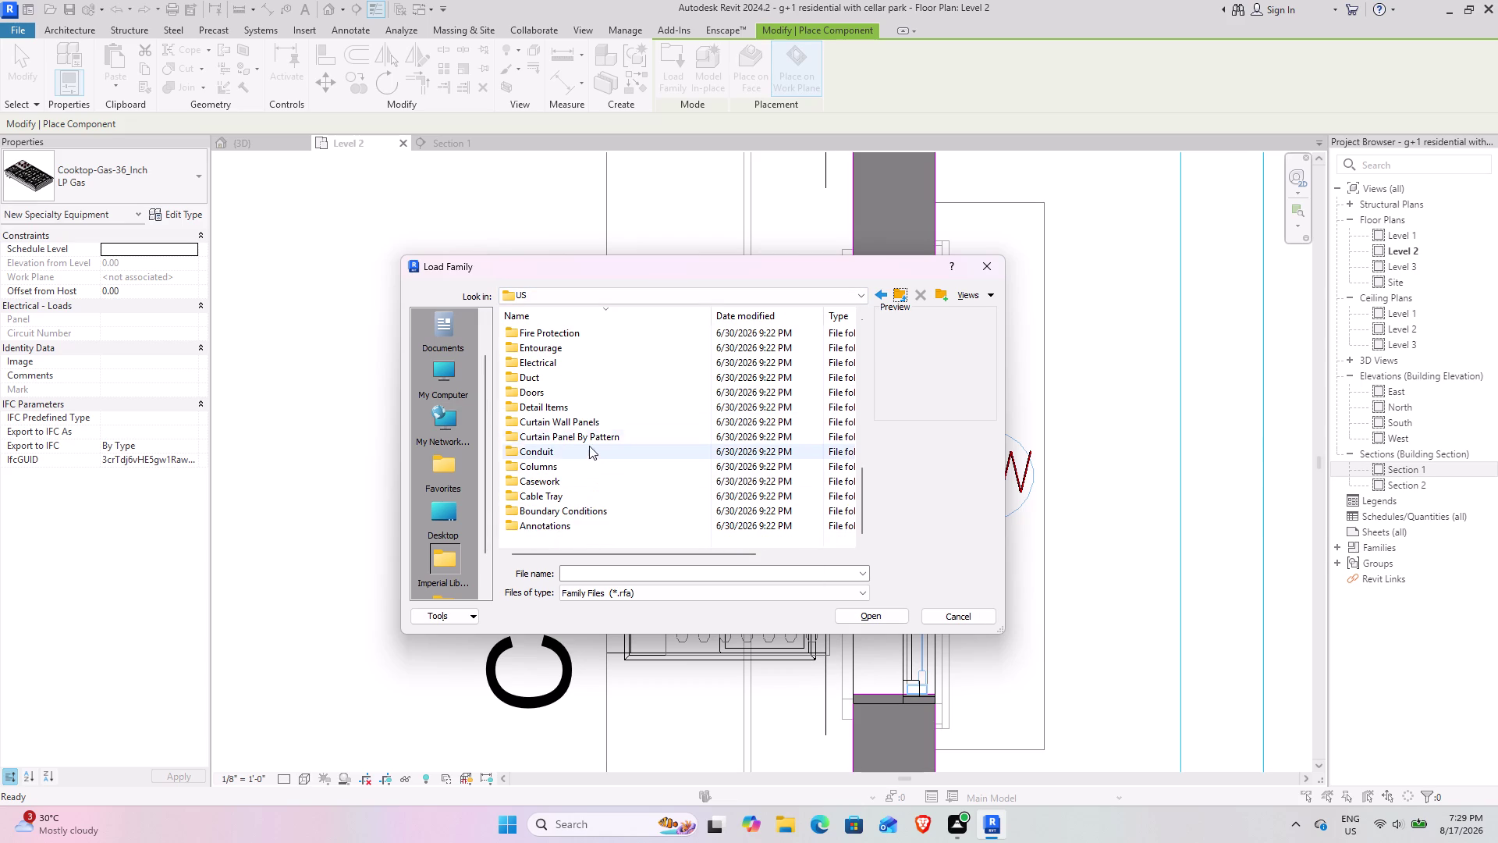
scroll(up, 3)
double_click(562, 497)
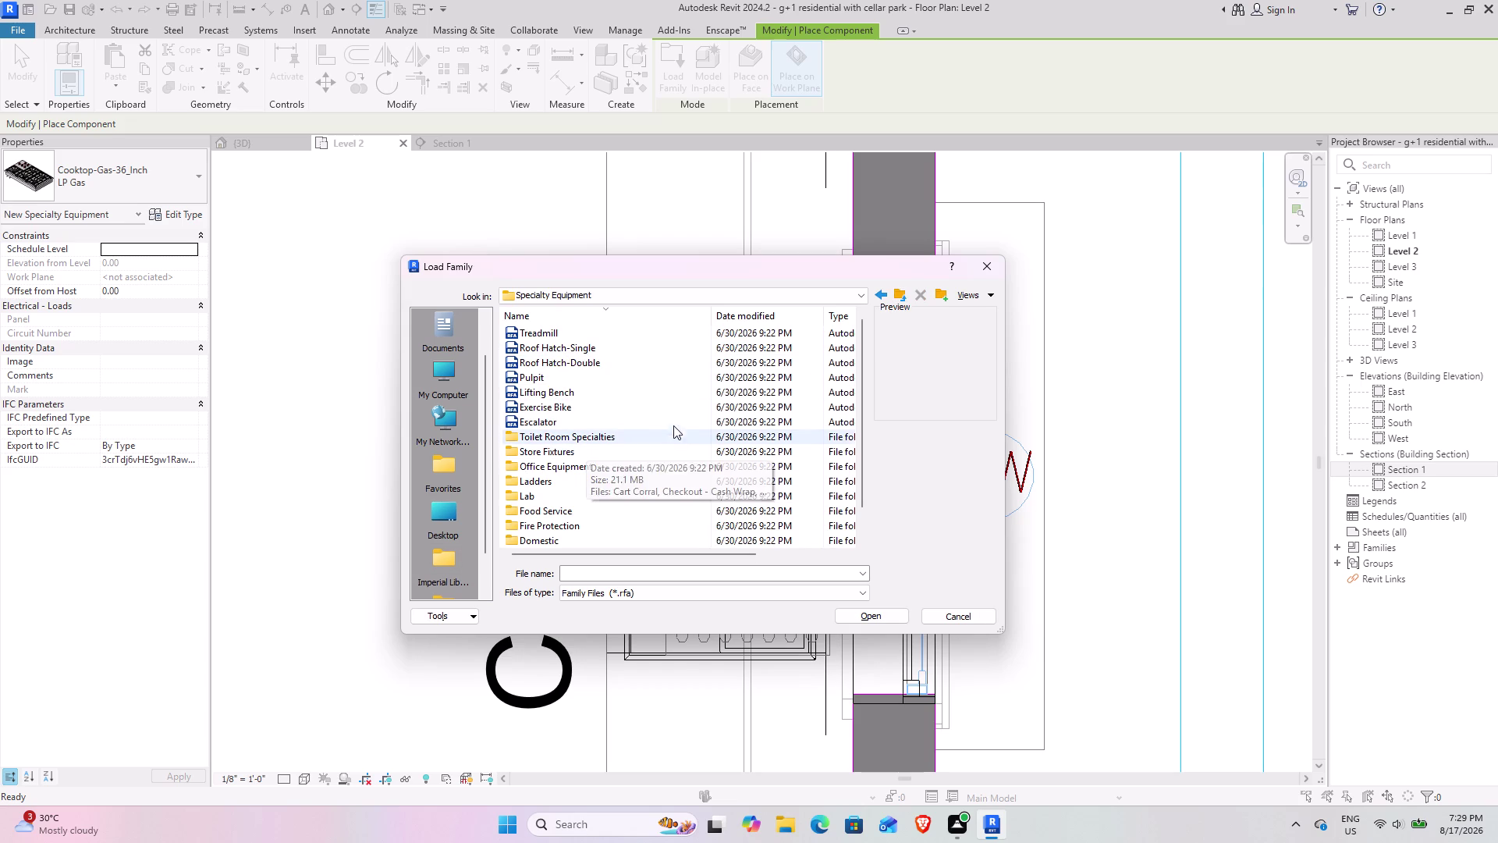
scroll(down, 3)
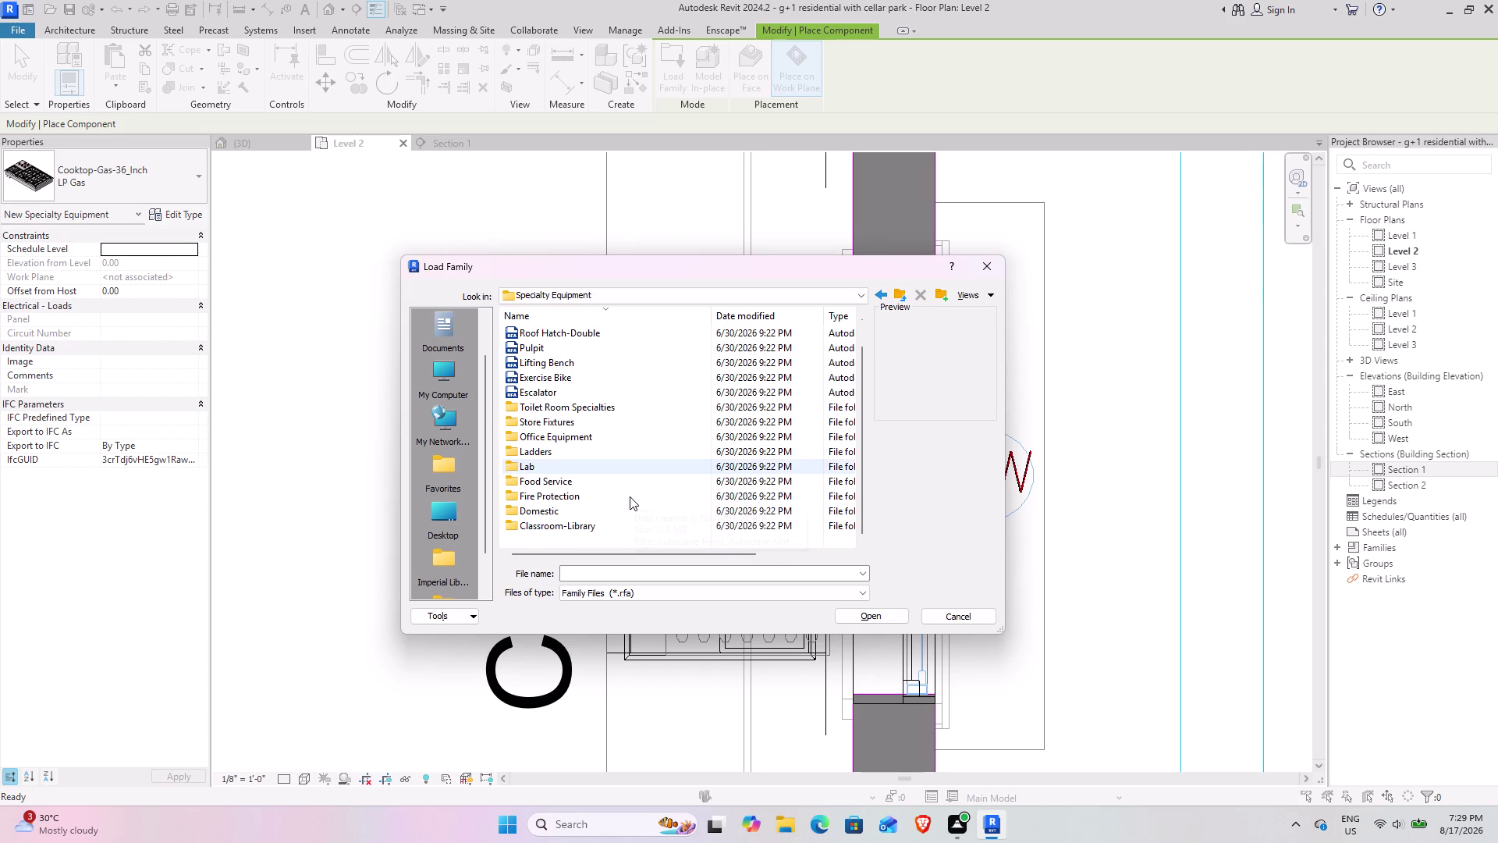
double_click(590, 493)
scroll(up, 3)
scroll(up, 3)
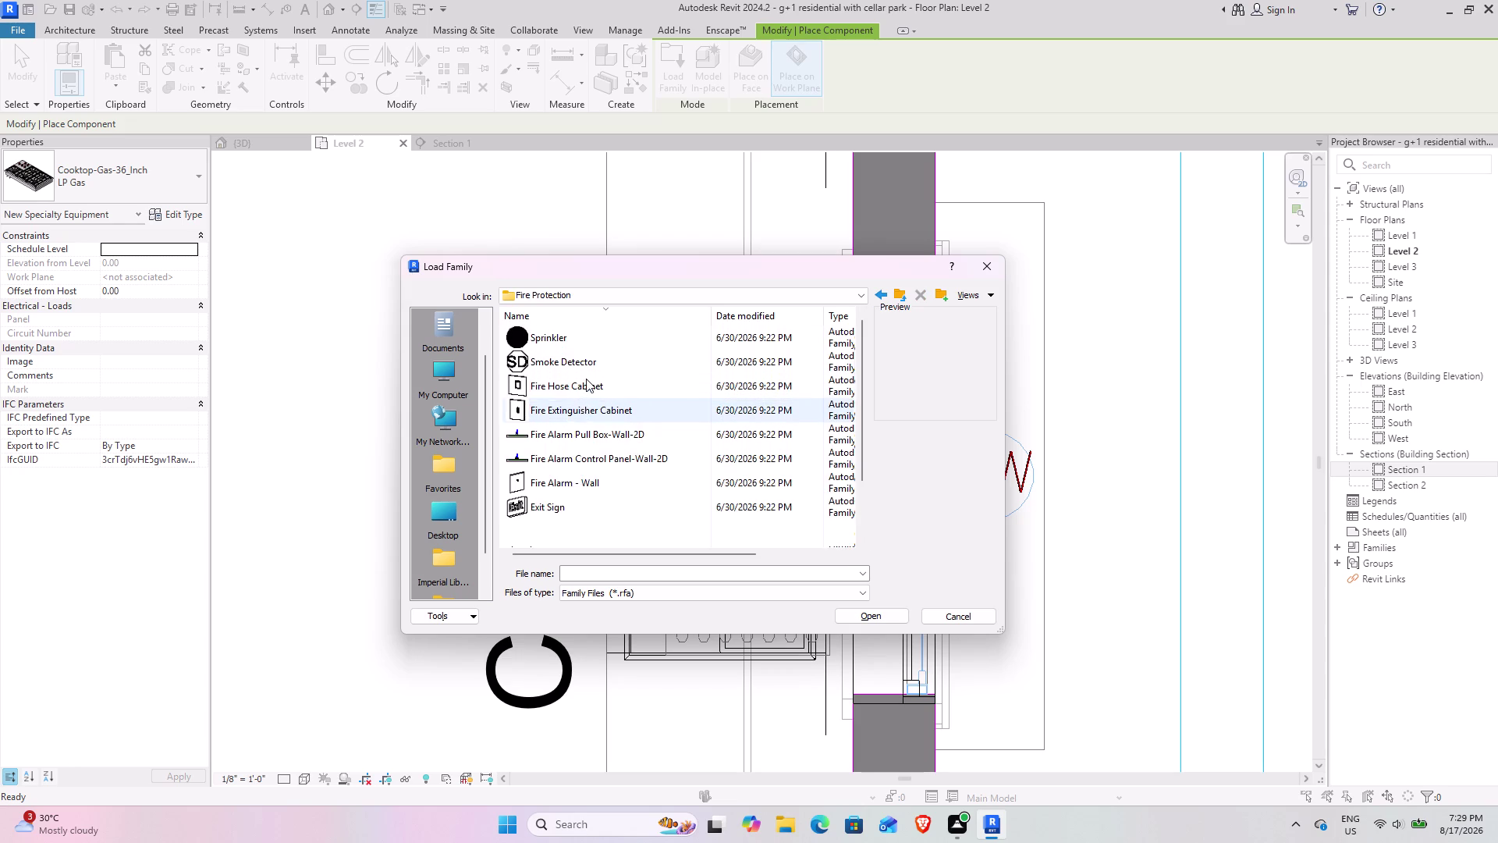
click(906, 302)
scroll(down, 3)
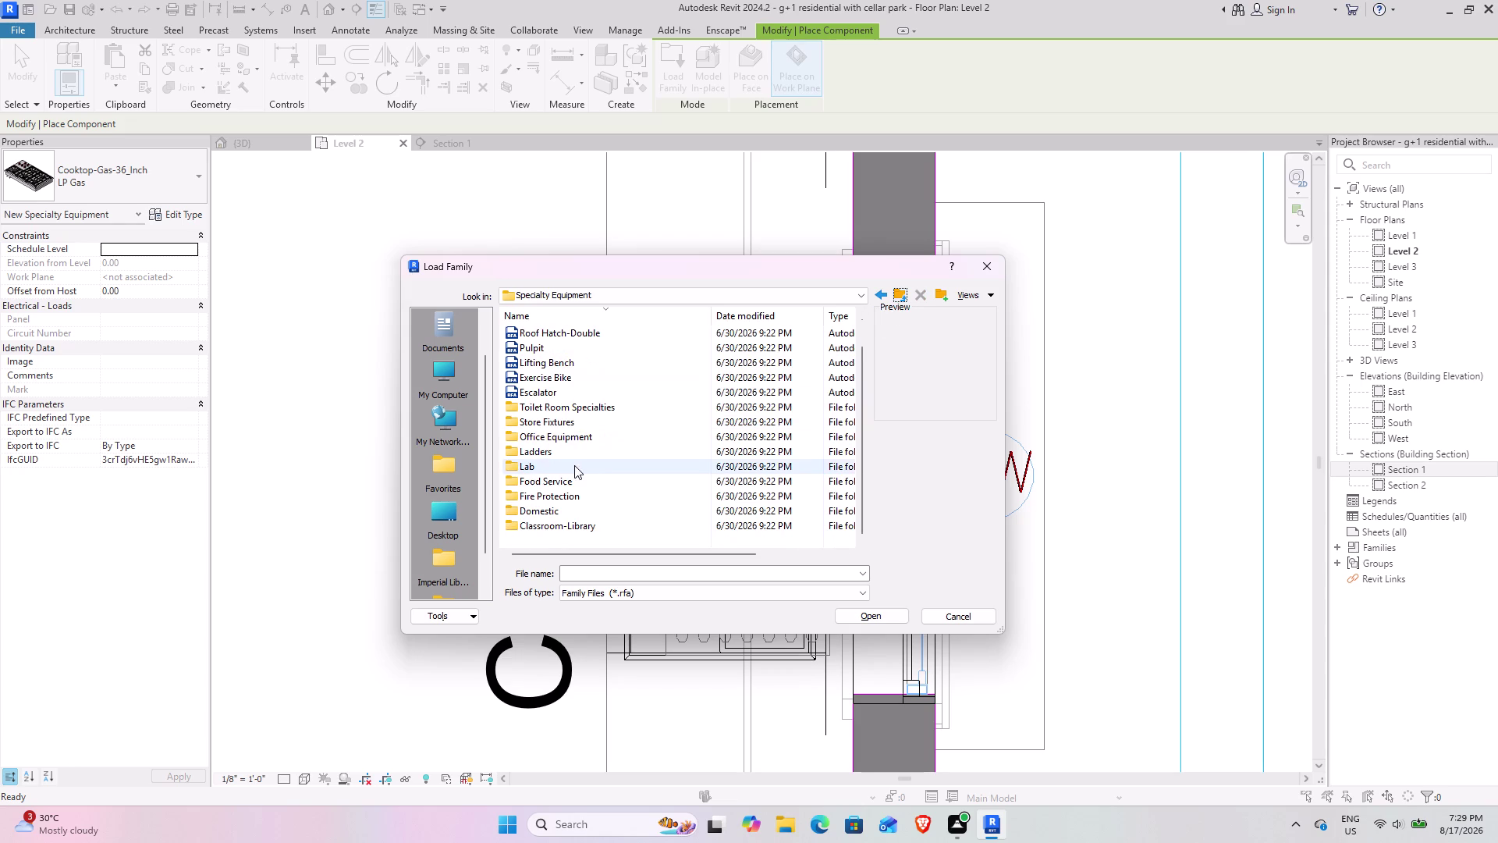
double_click(550, 511)
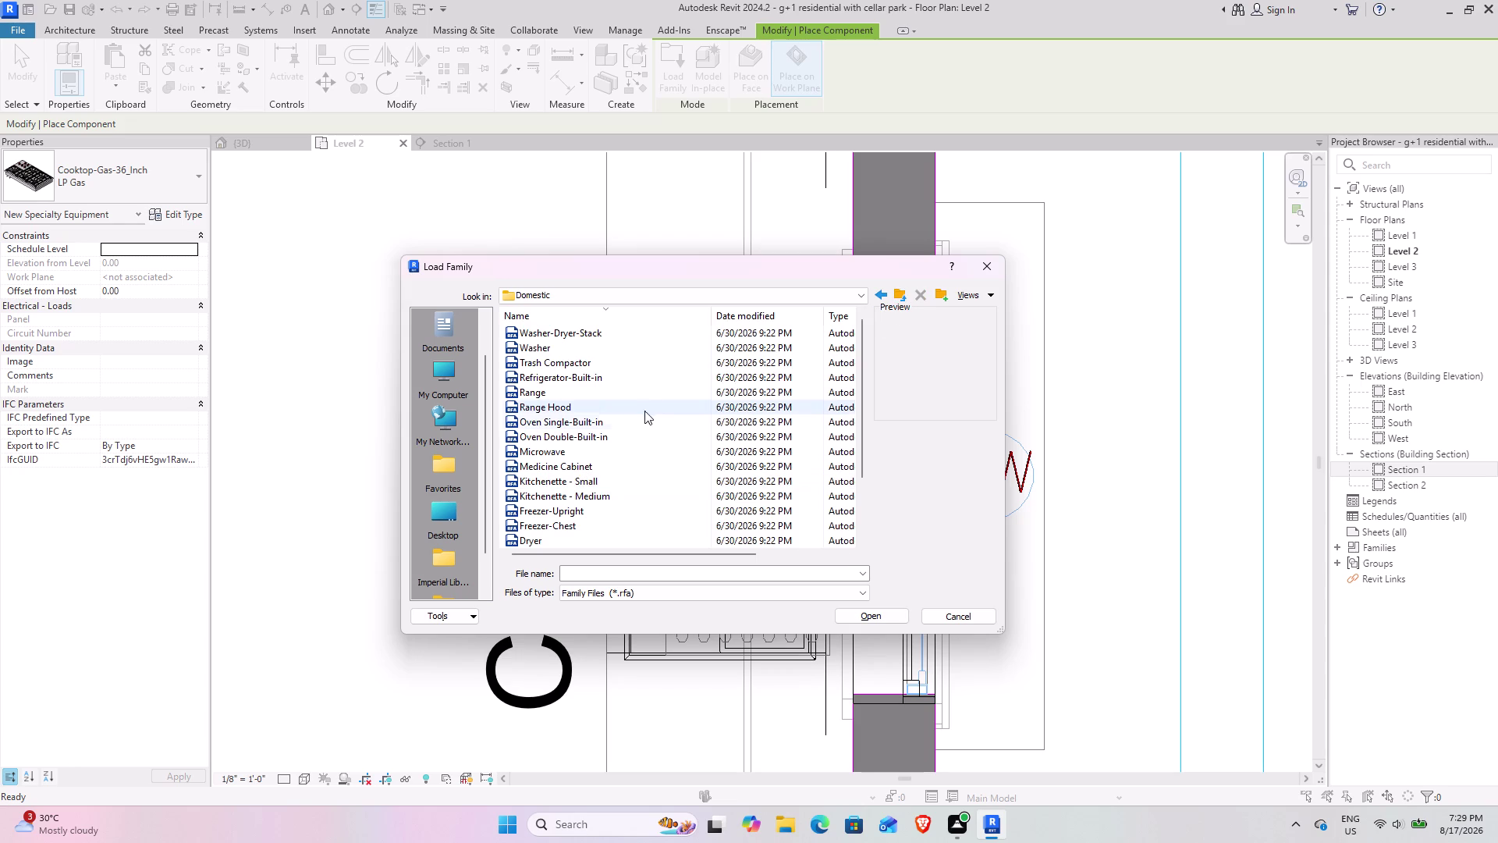
scroll(down, 3)
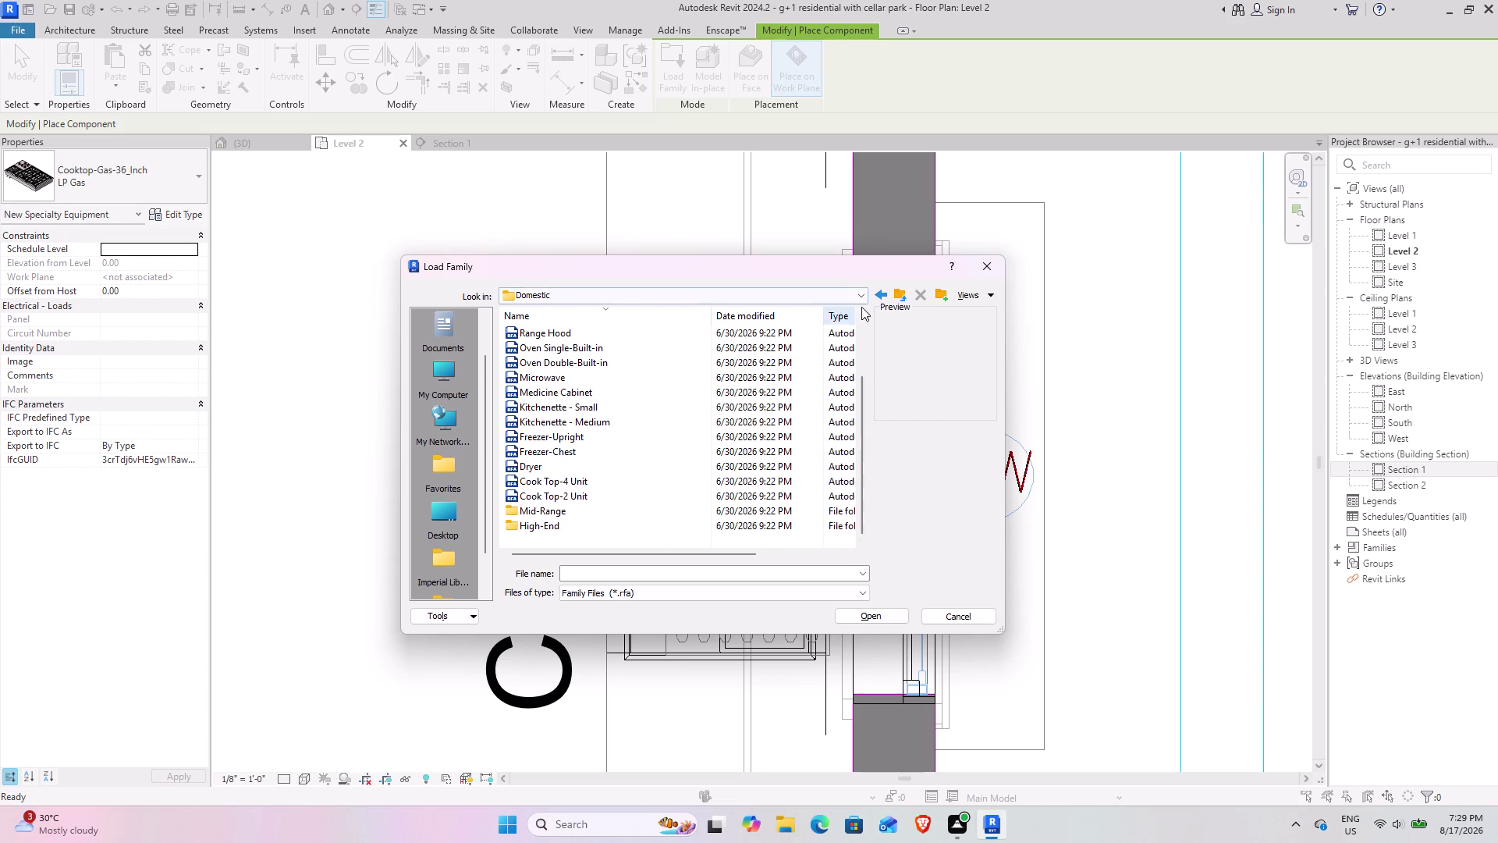
scroll(up, 3)
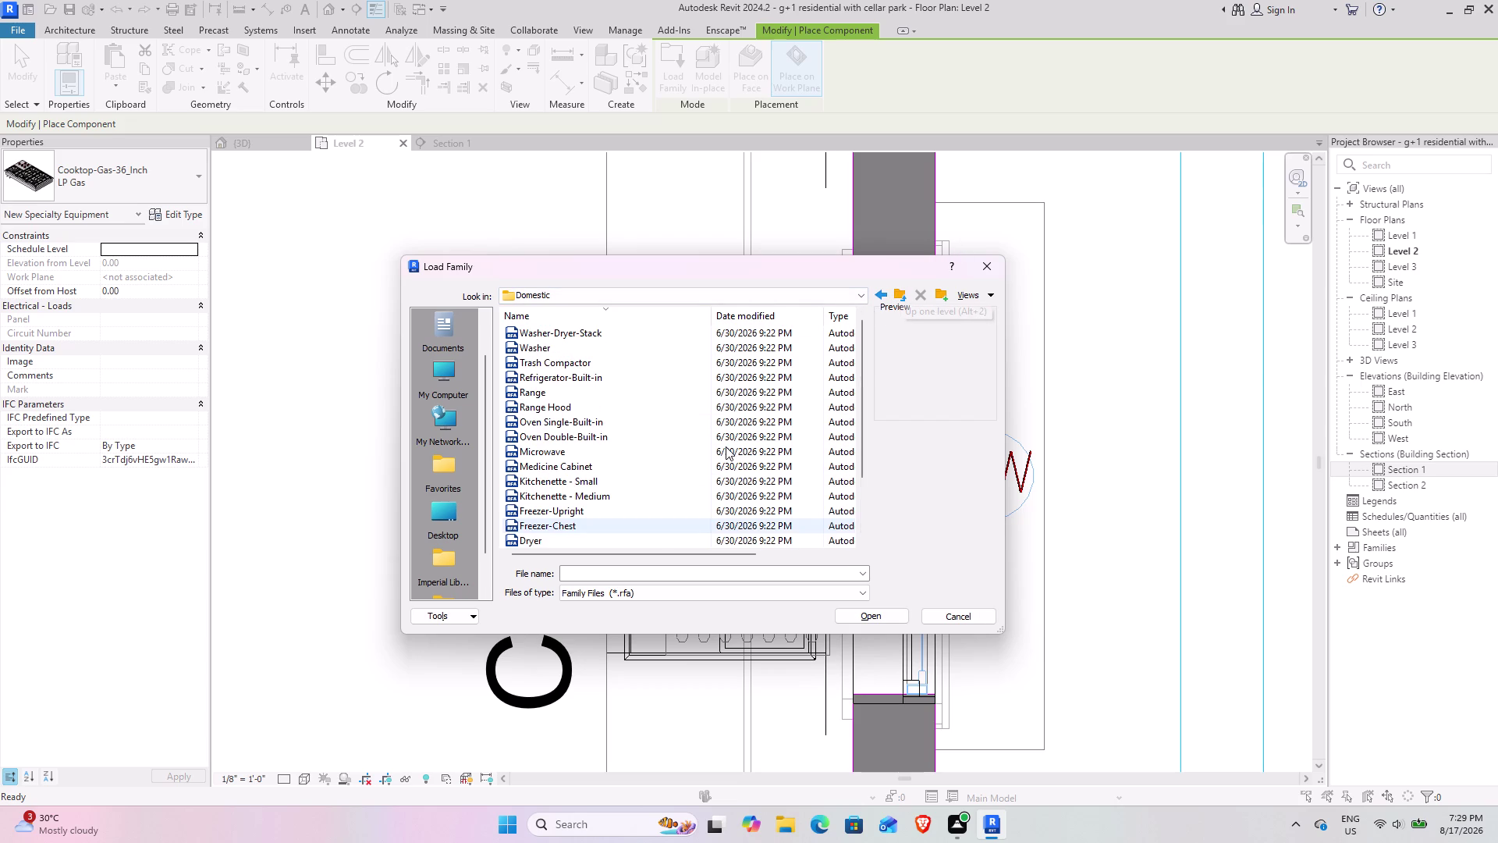
click(903, 298)
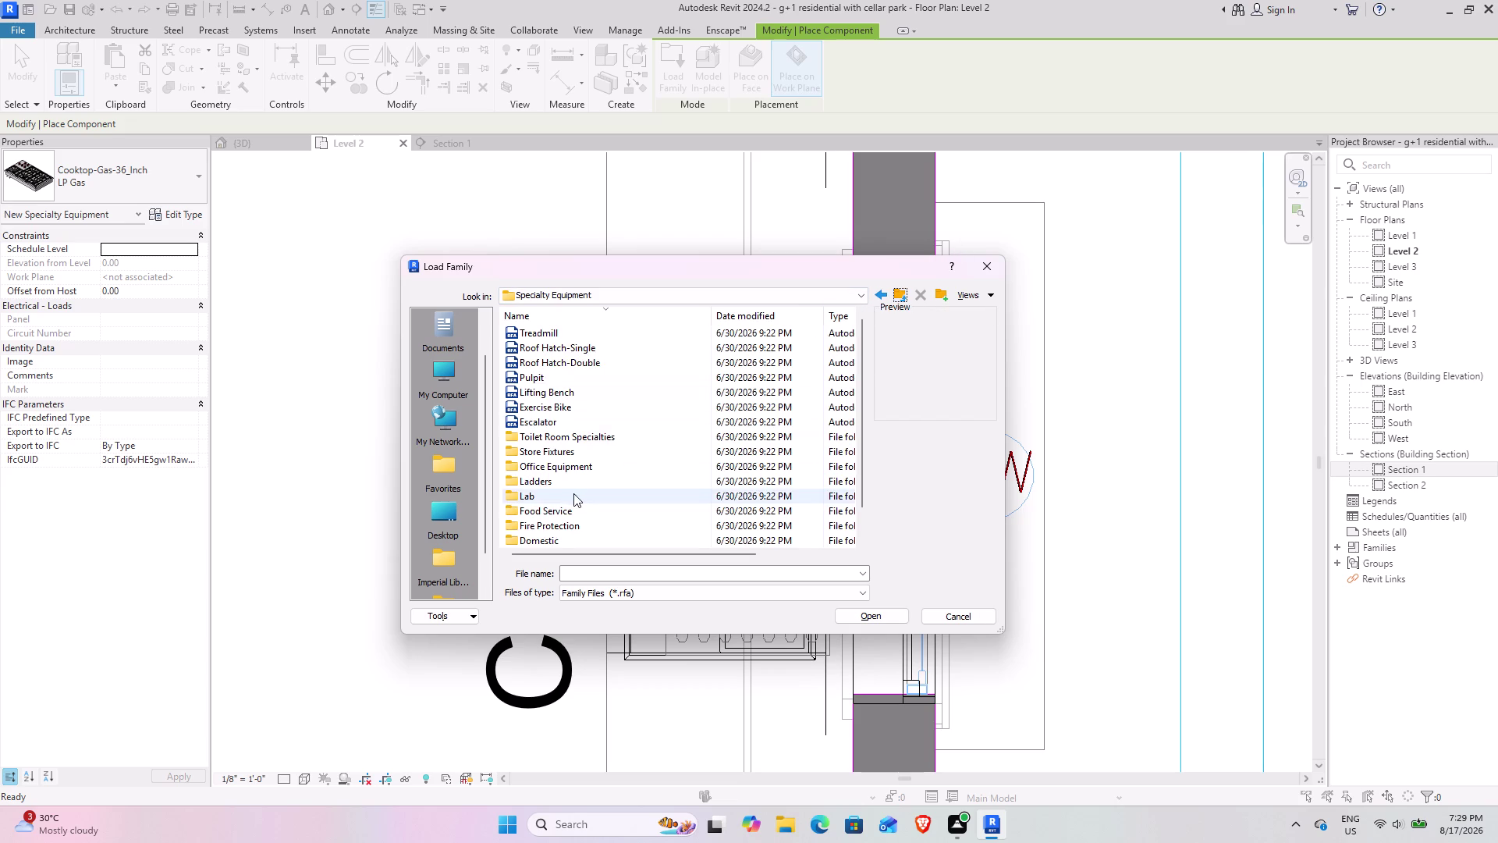
scroll(down, 3)
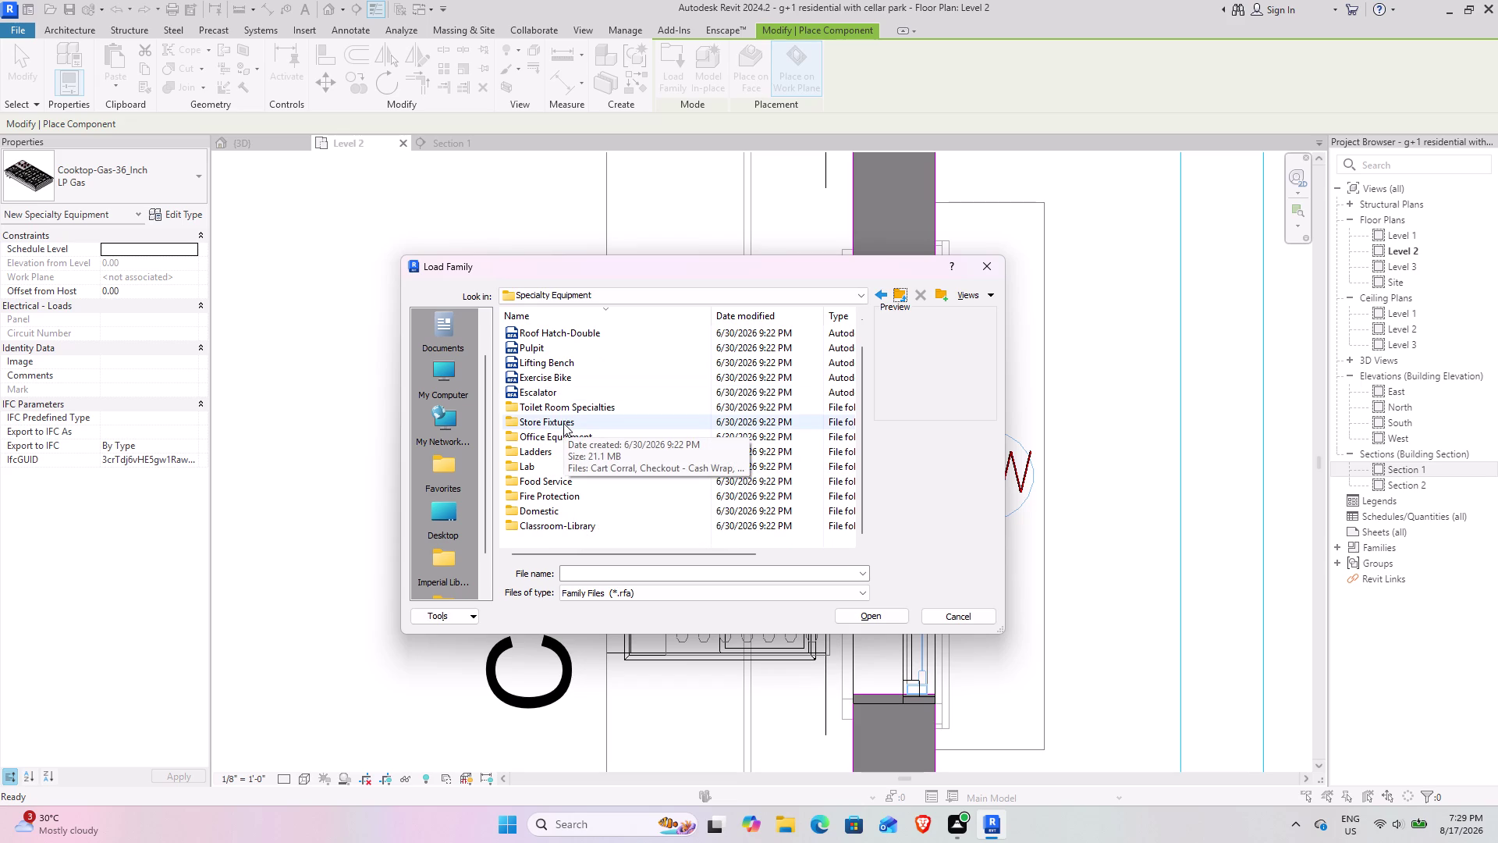
scroll(up, 3)
scroll(up, 3)
scroll(up, 3)
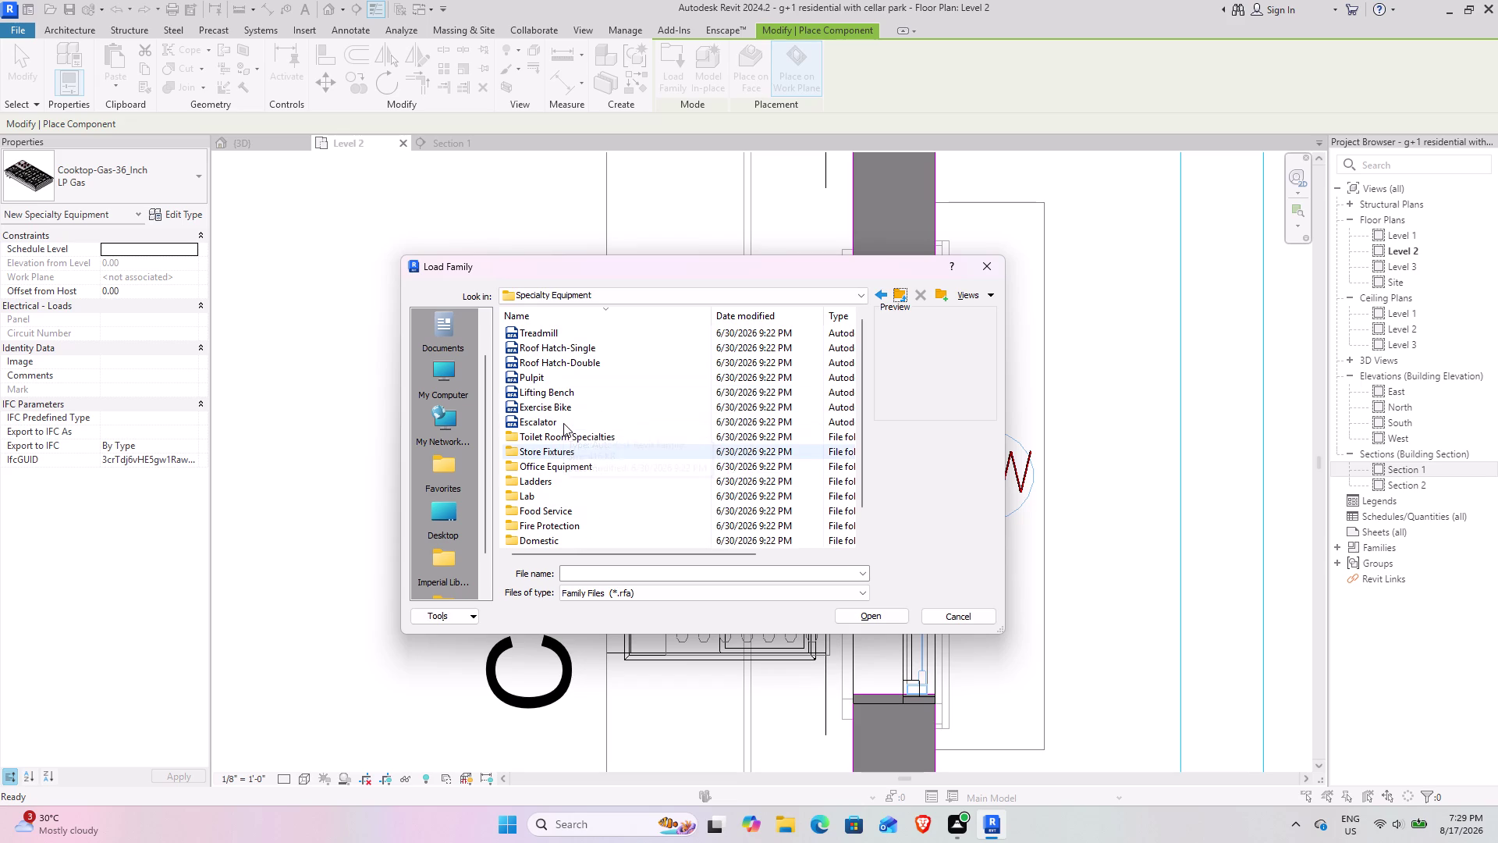
scroll(up, 3)
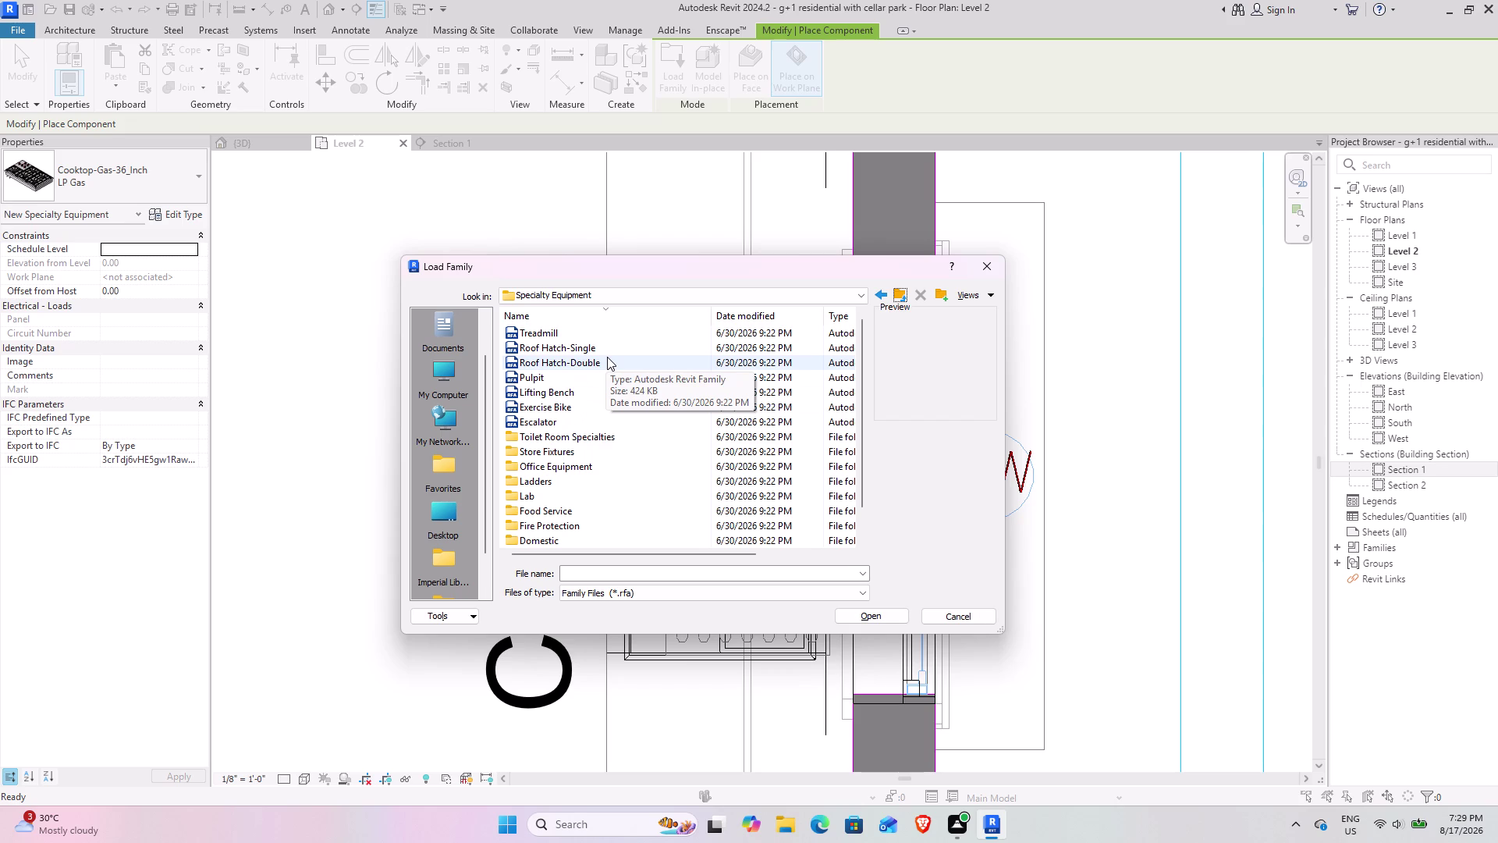
scroll(up, 3)
scroll(up, 3)
scroll(up, 3)
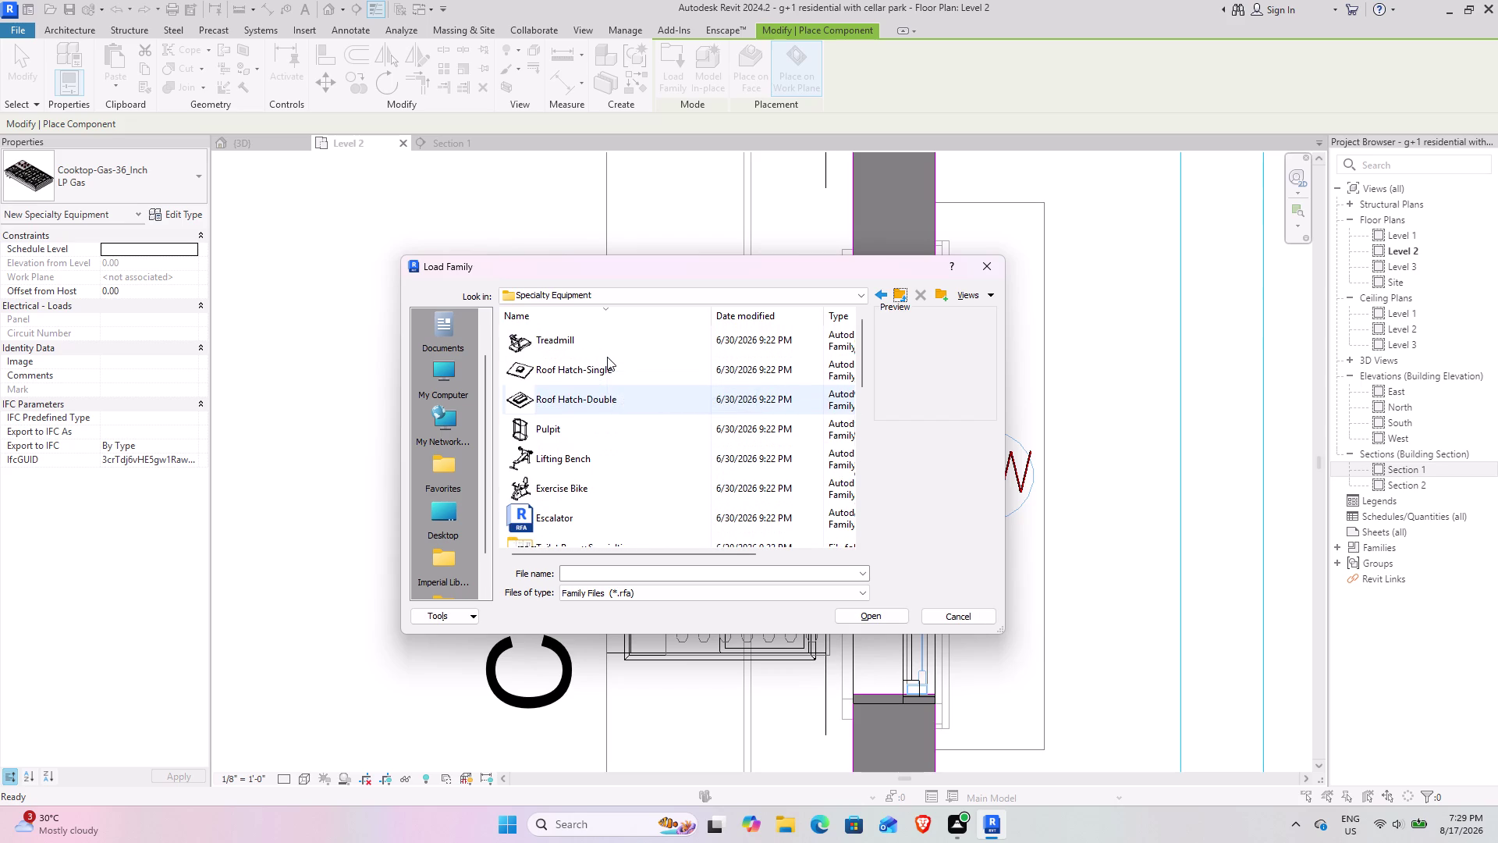
scroll(up, 3)
scroll(up, 3)
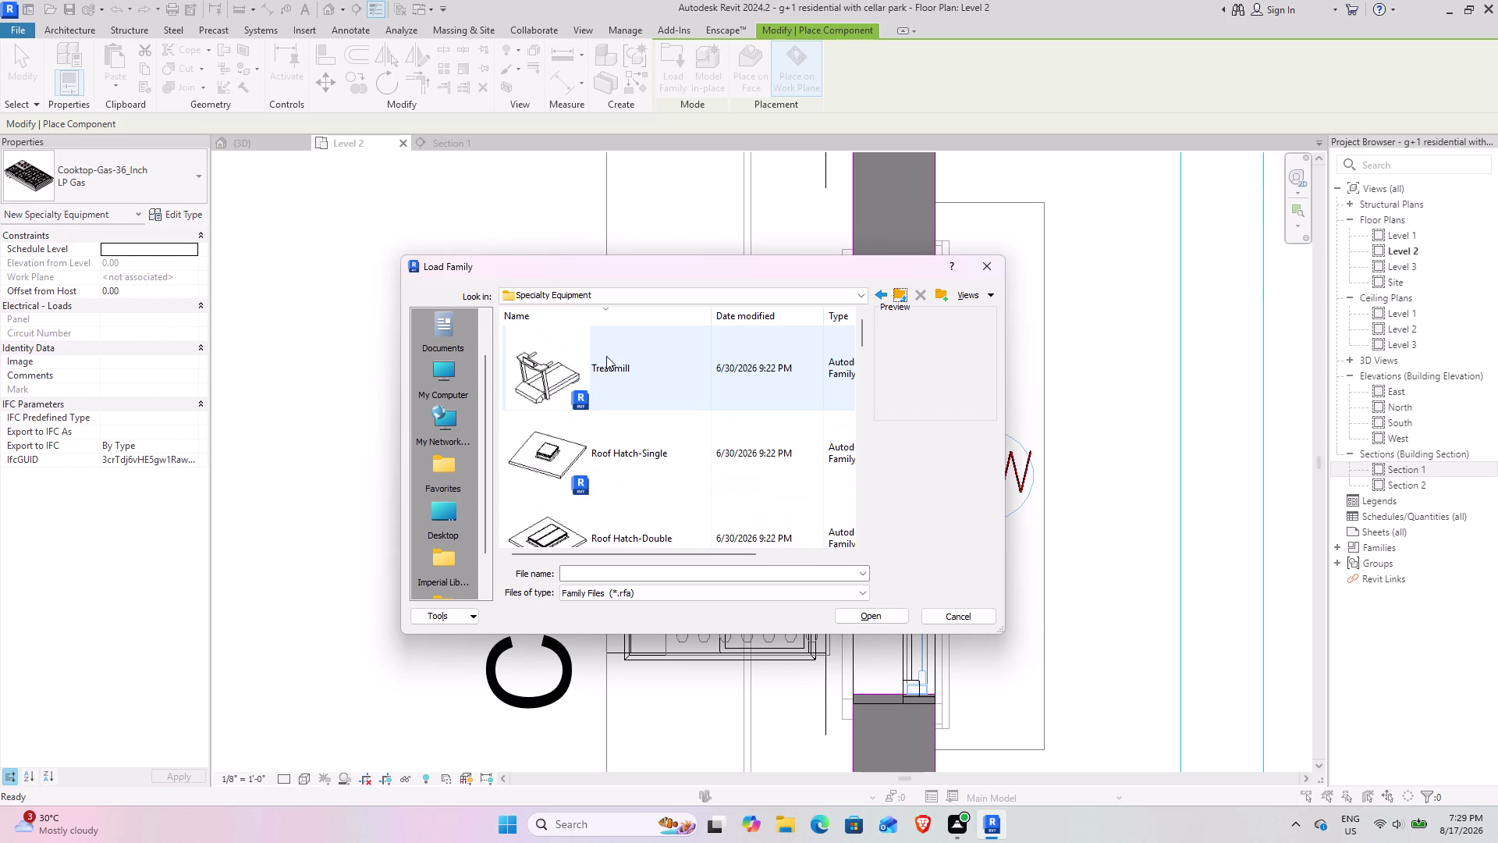
scroll(down, 3)
scroll(down, 3)
scroll(down, 3)
scroll(down, 3)
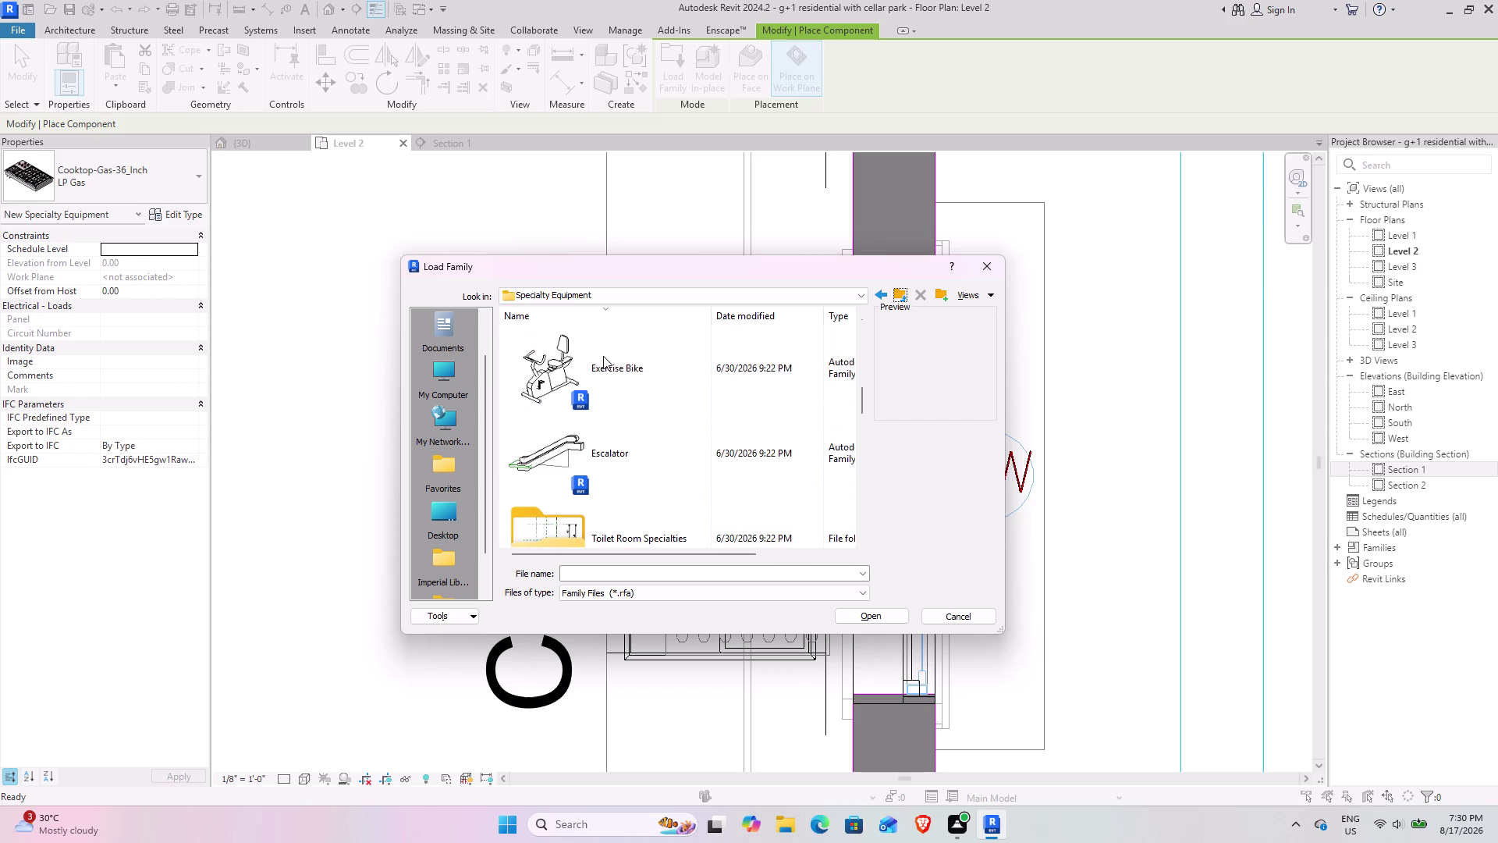
scroll(down, 3)
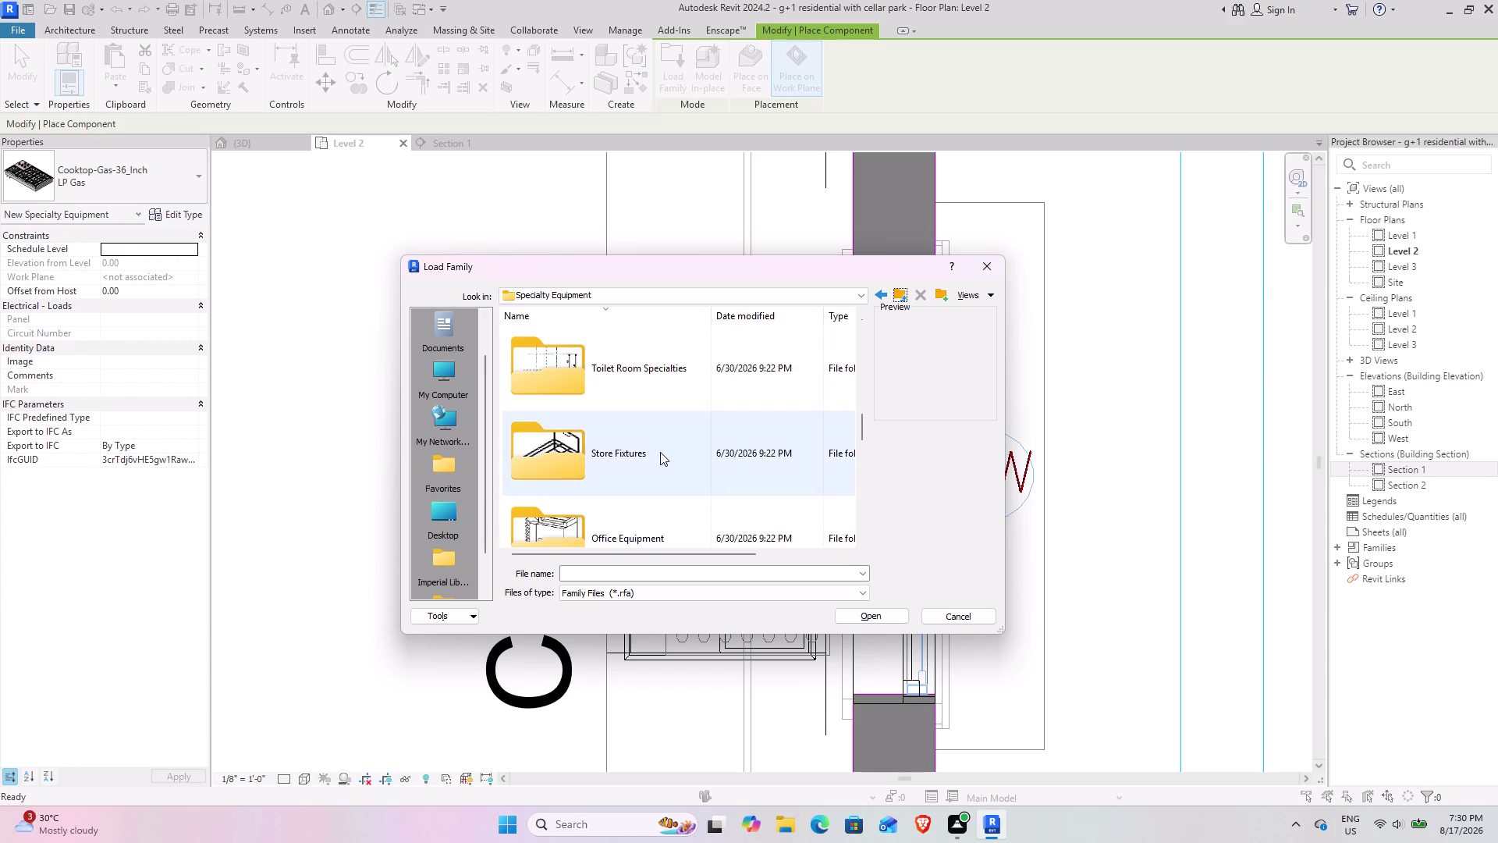
scroll(down, 3)
scroll(down, 3)
scroll(down, 3)
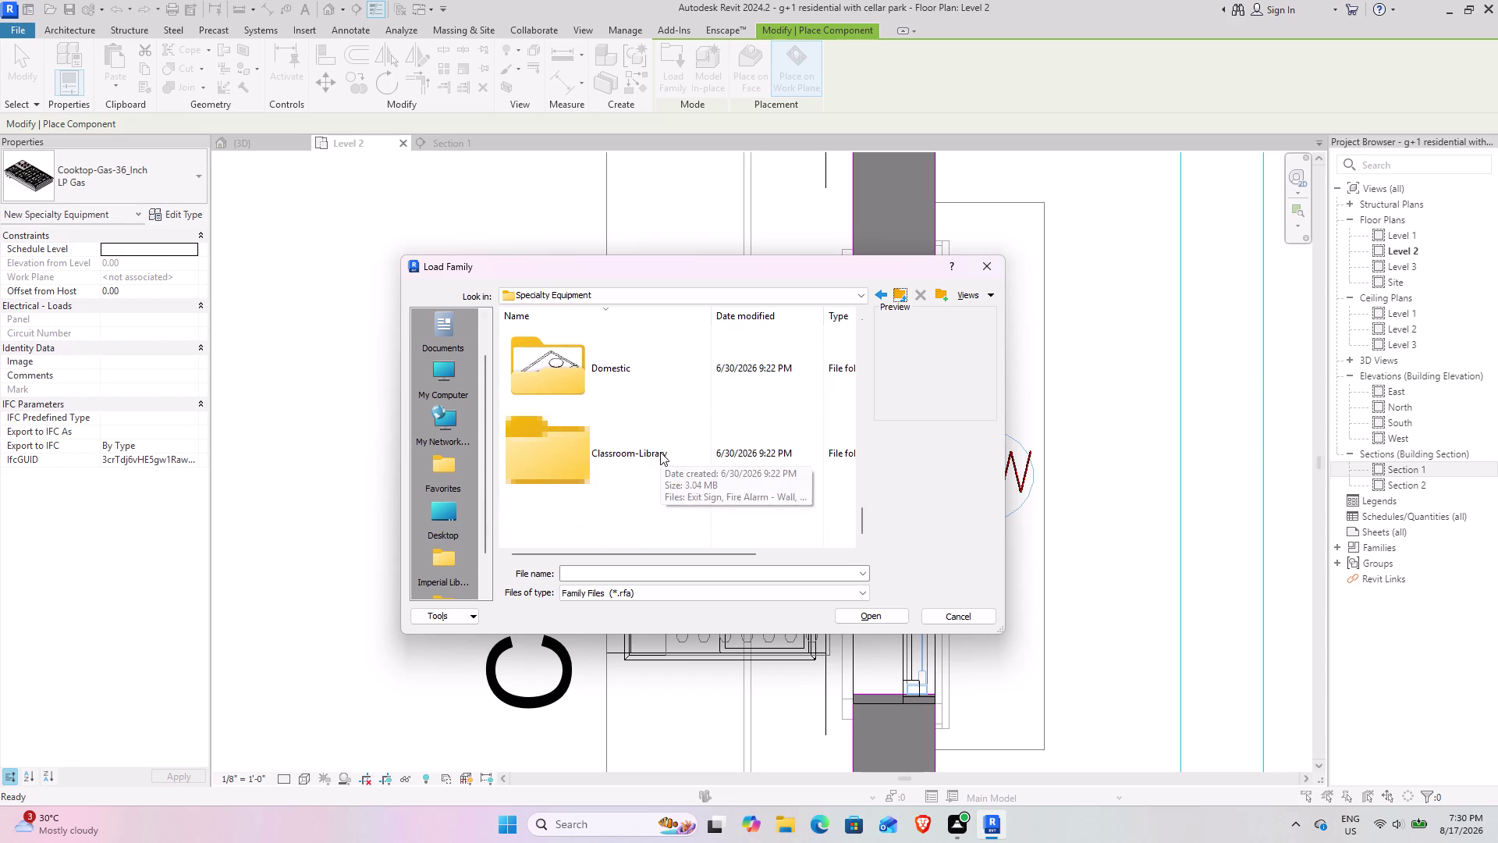
scroll(down, 3)
scroll(up, 3)
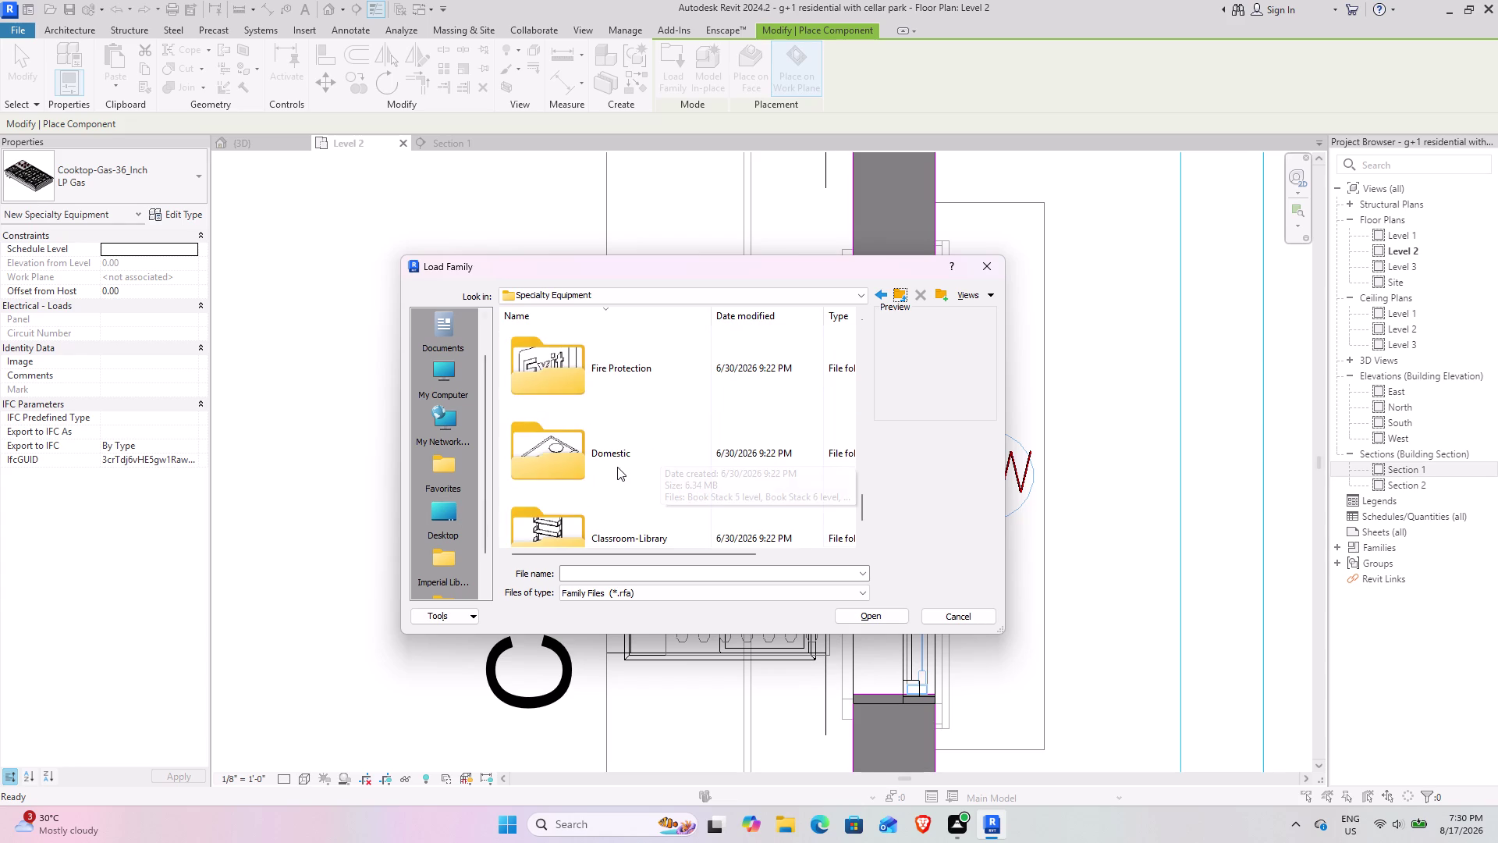
scroll(down, 3)
scroll(up, 3)
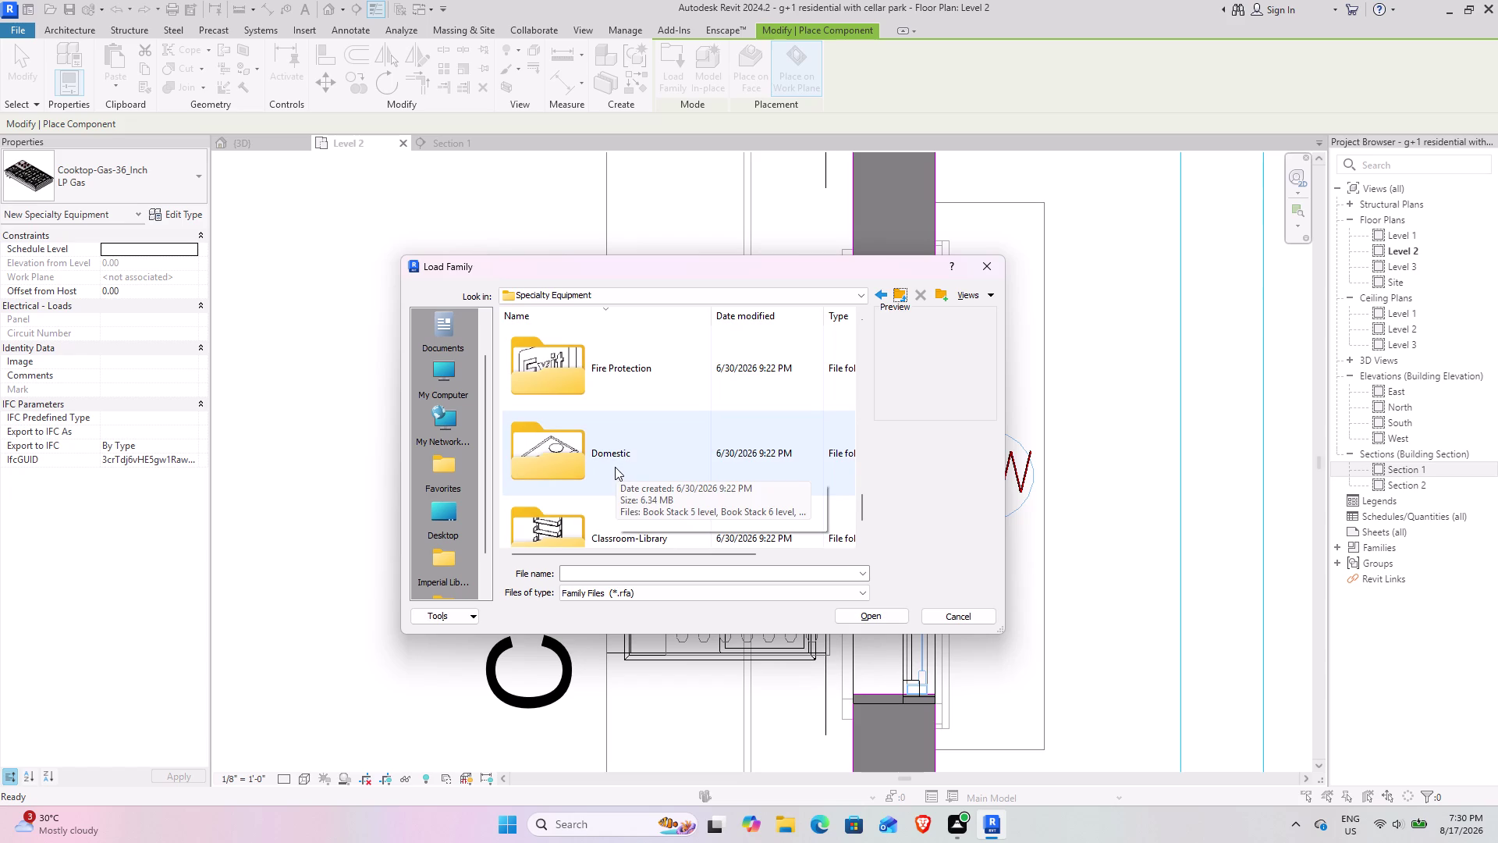
Reopen Domestic and browse the Mid-Range cooktop and oven families.
double_click(615, 467)
triple_click(684, 444)
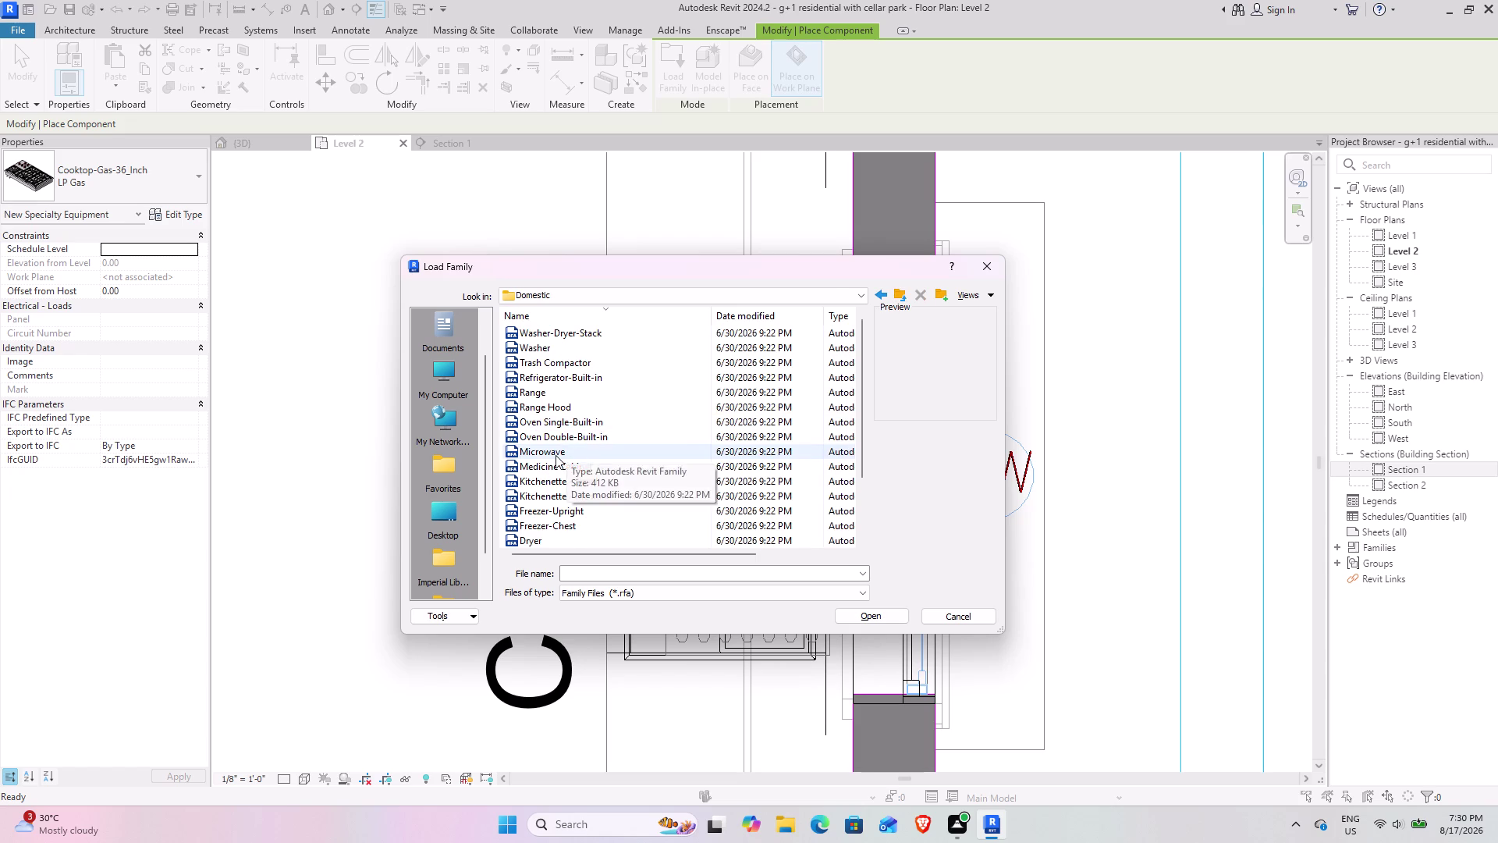
scroll(up, 3)
scroll(up, 3)
scroll(down, 3)
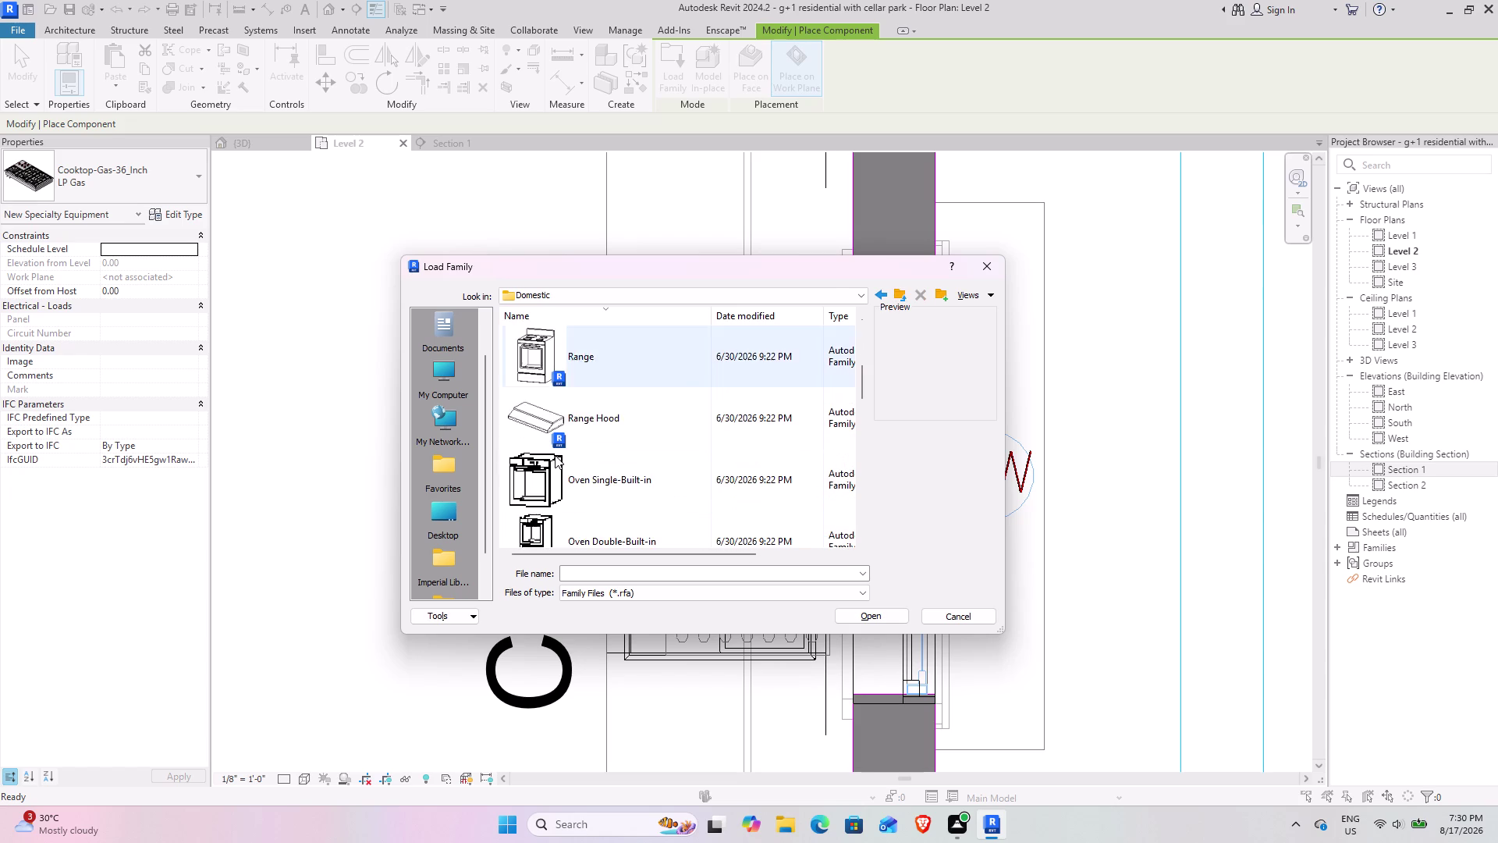
scroll(down, 3)
scroll(up, 3)
scroll(down, 3)
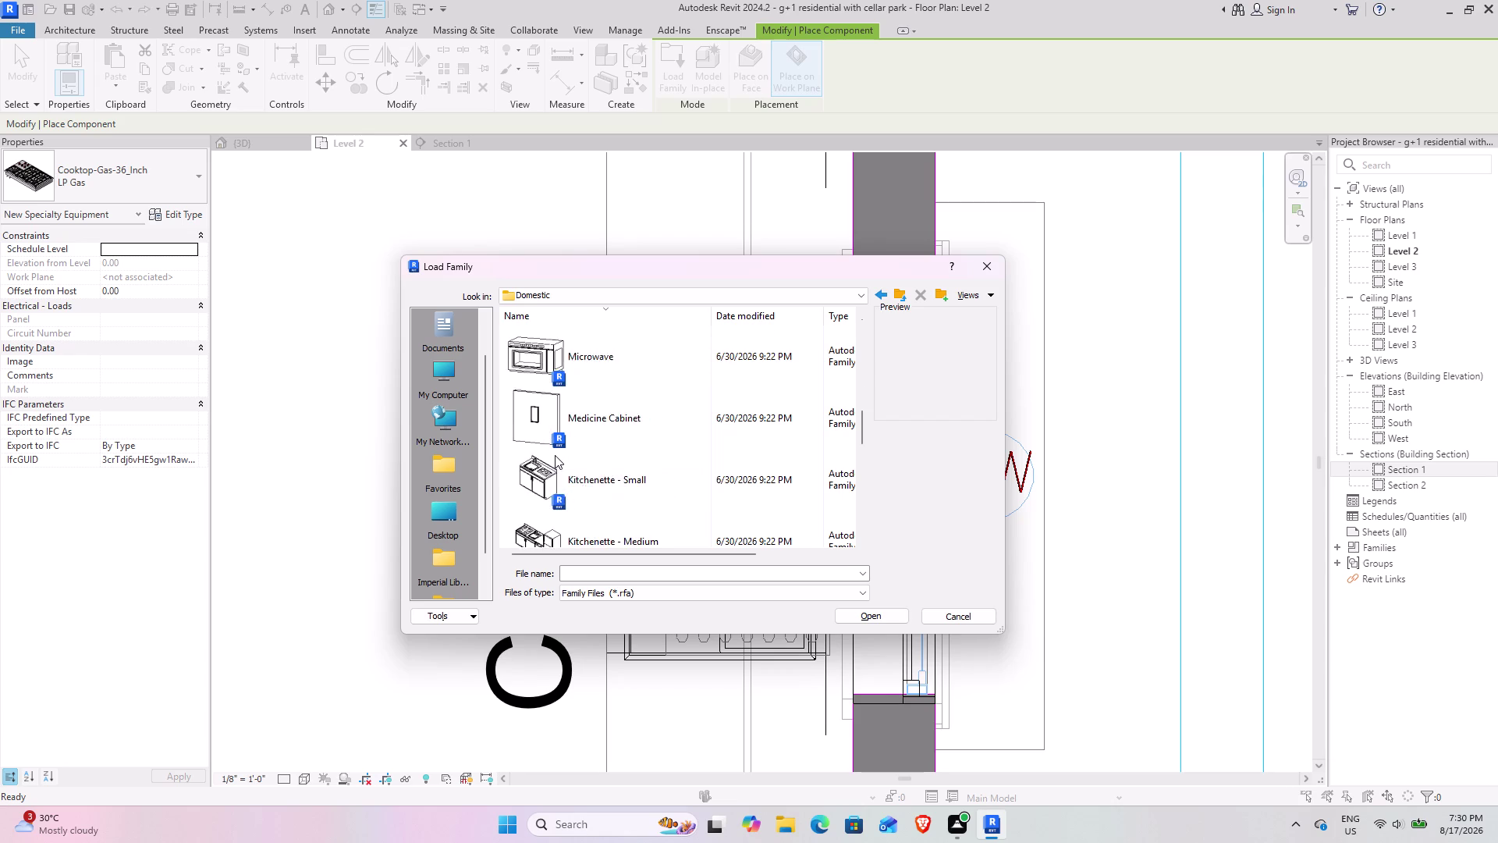
scroll(down, 3)
scroll(down, 3)
double_click(610, 428)
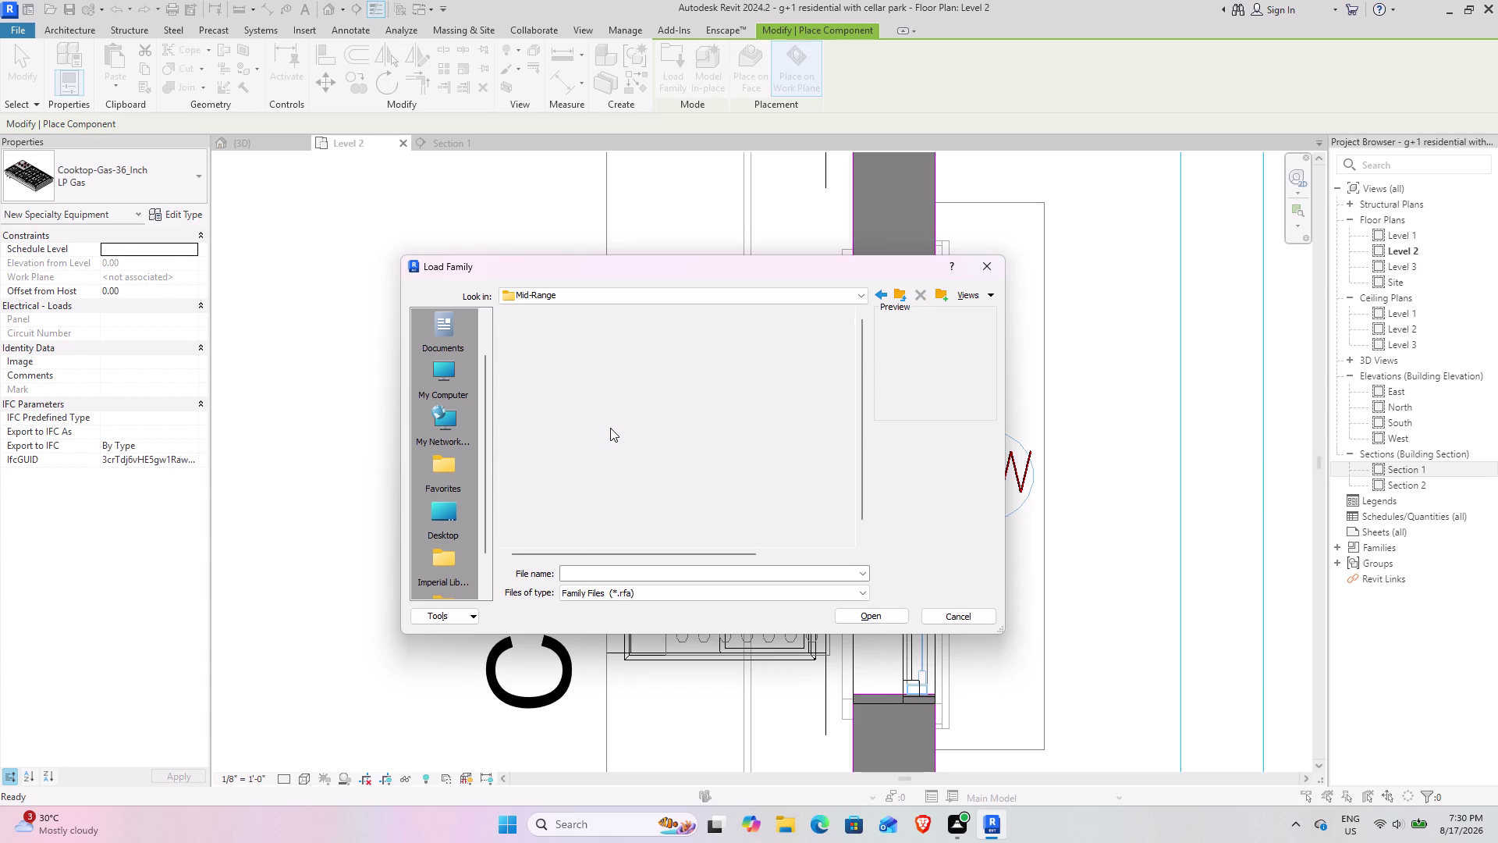
scroll(up, 3)
scroll(up, 3)
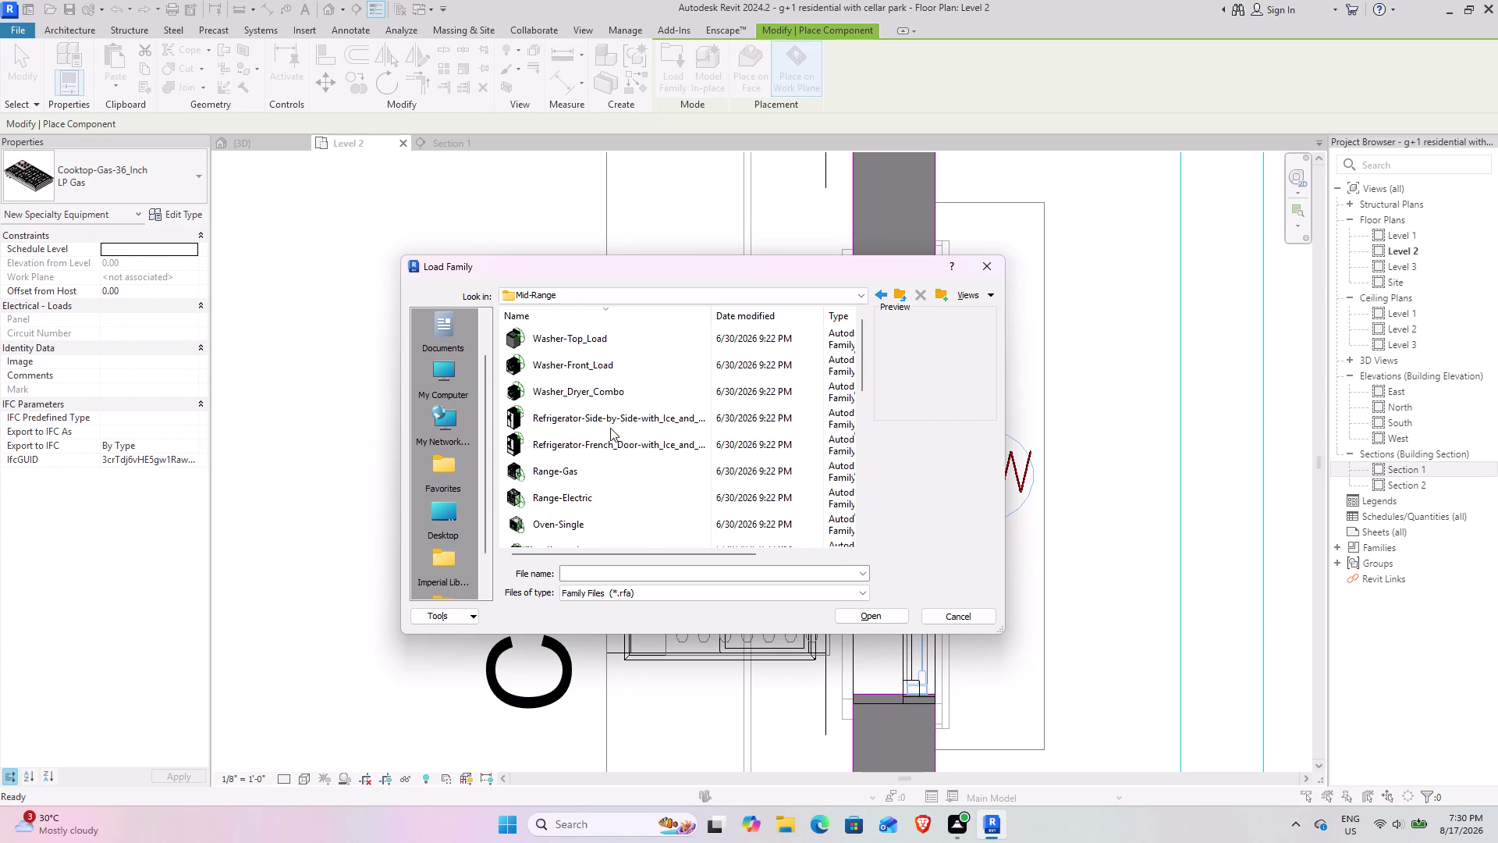
scroll(up, 3)
scroll(down, 3)
scroll(down, 3)
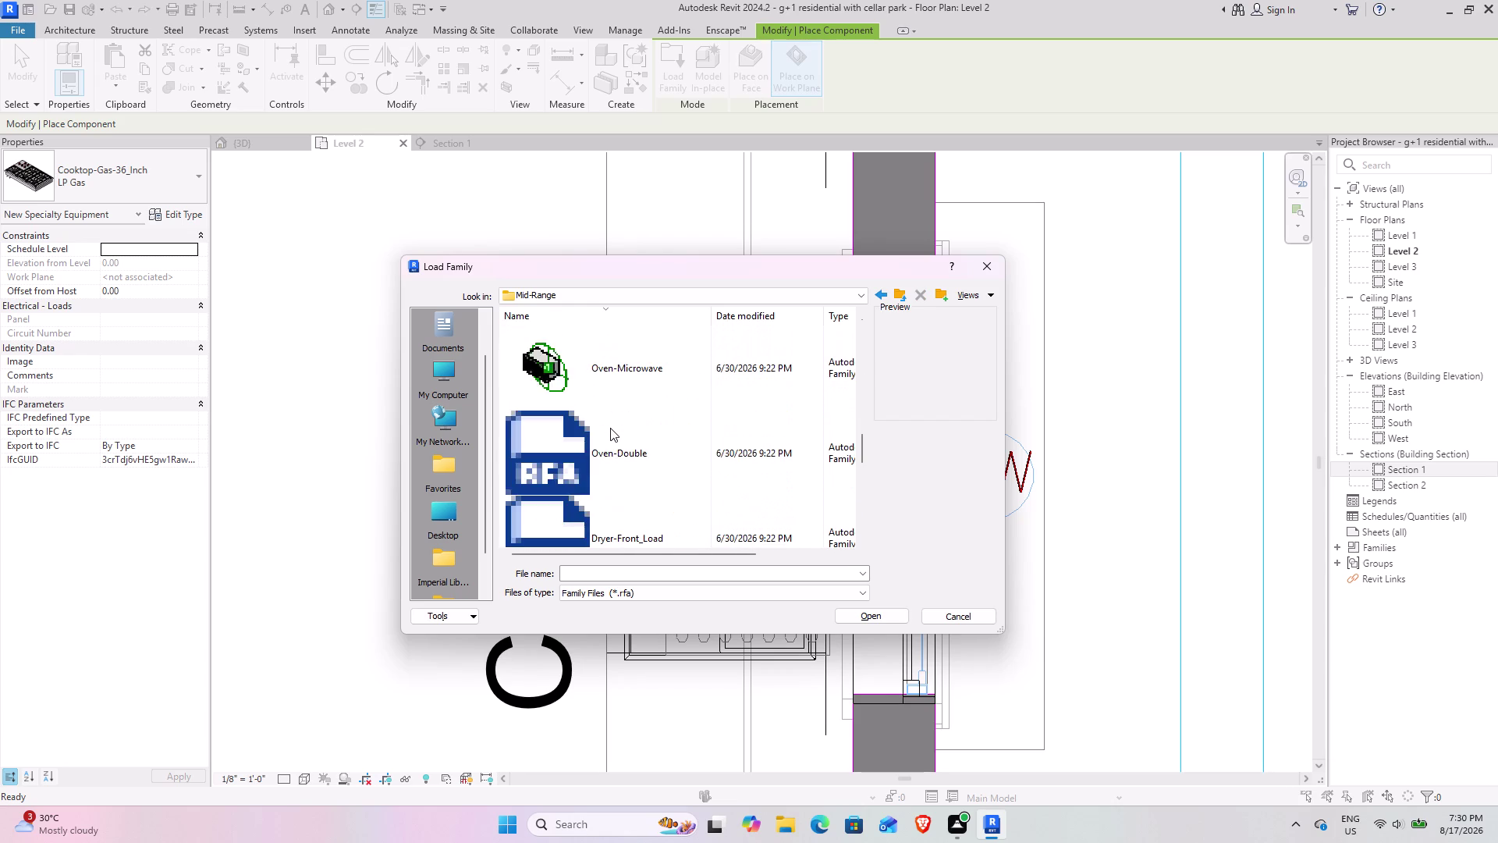
scroll(down, 3)
scroll(down, 3)
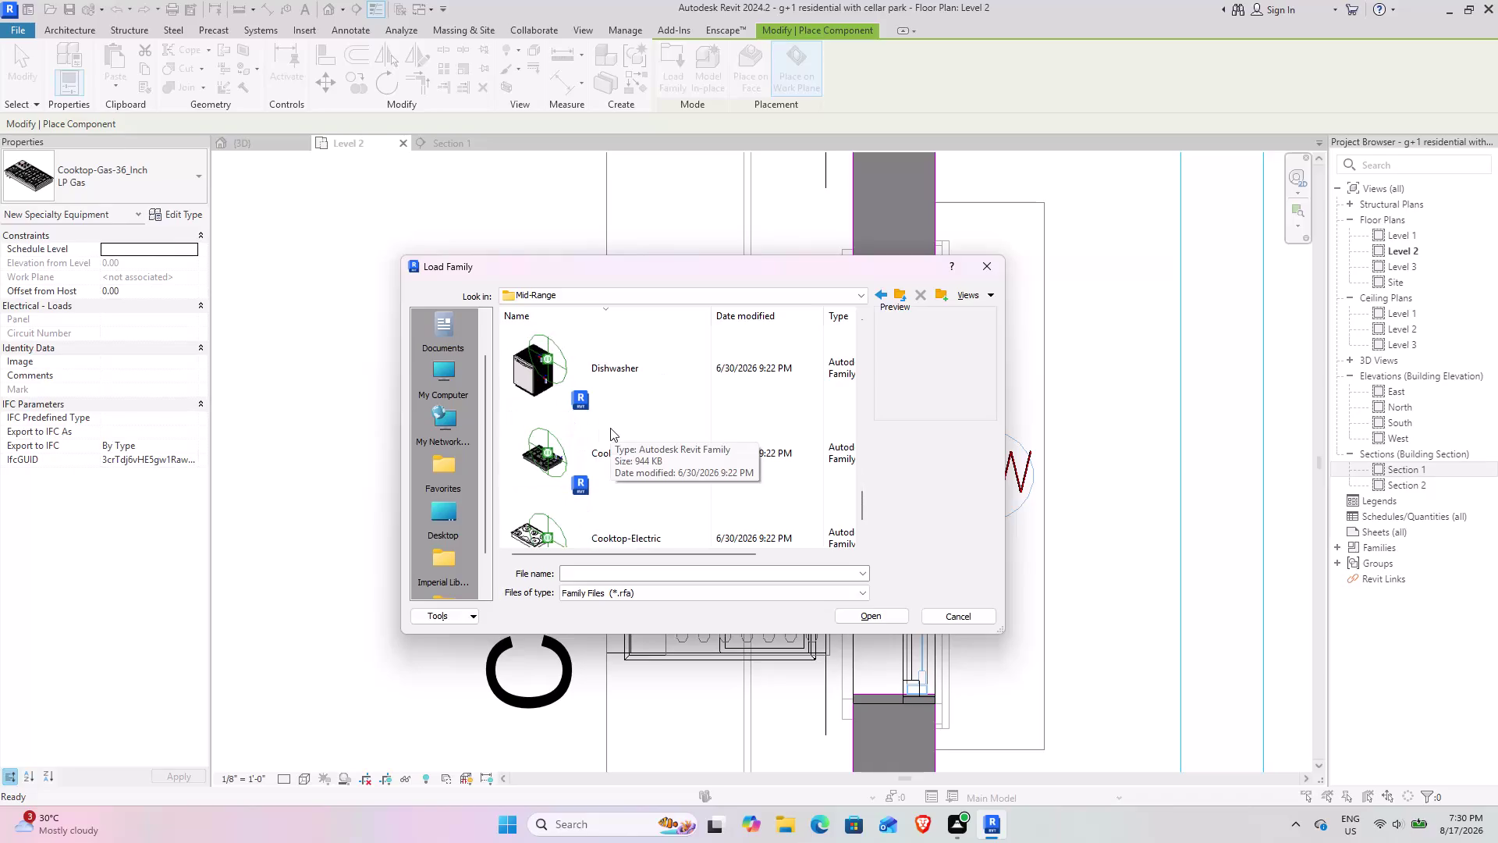
scroll(down, 3)
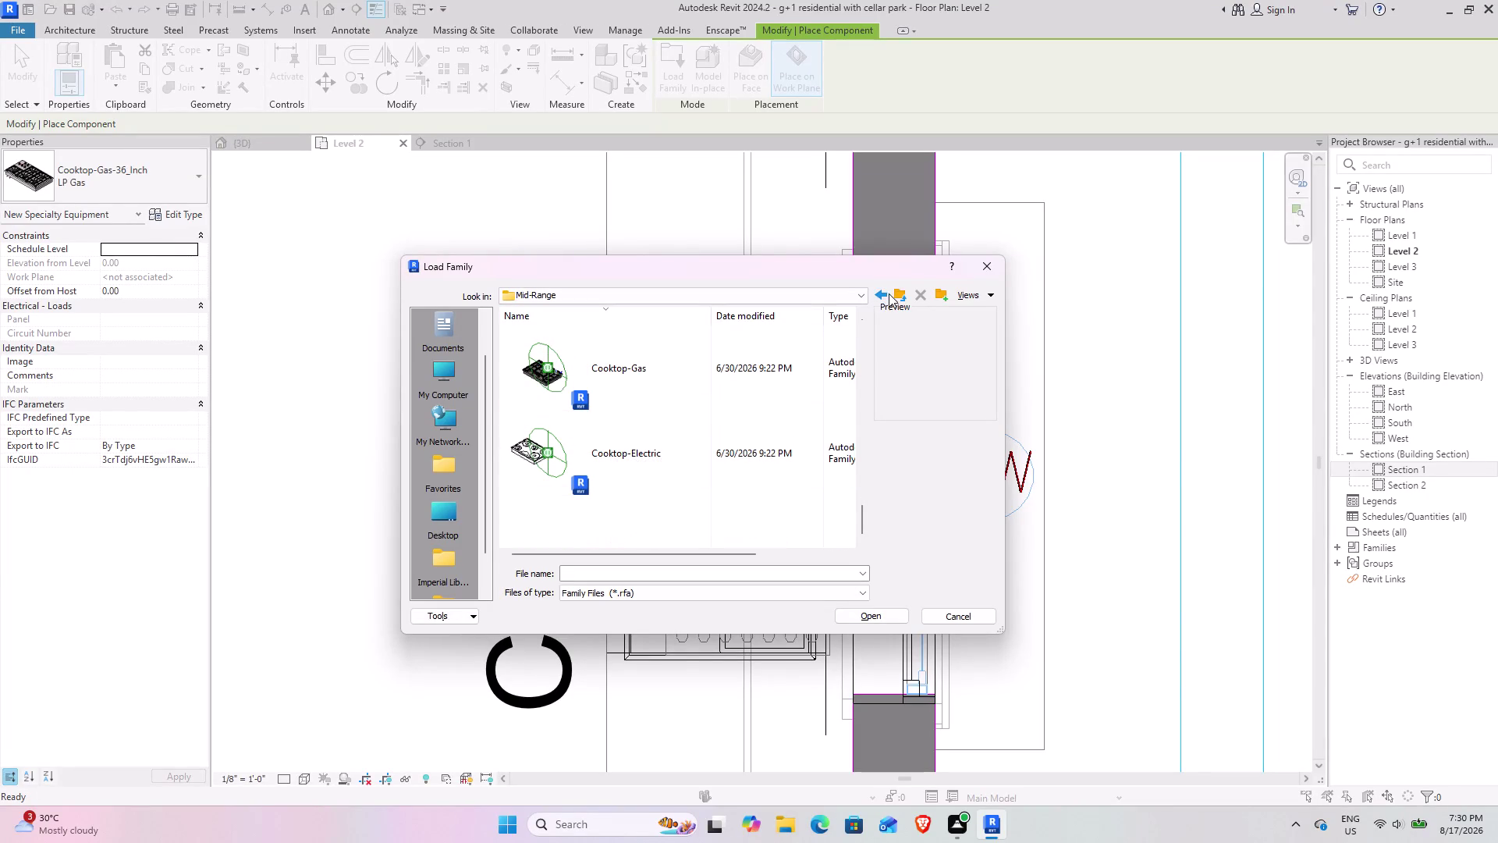
Go back up to the Domestic folder and open the High-End folder.
click(897, 291)
scroll(down, 3)
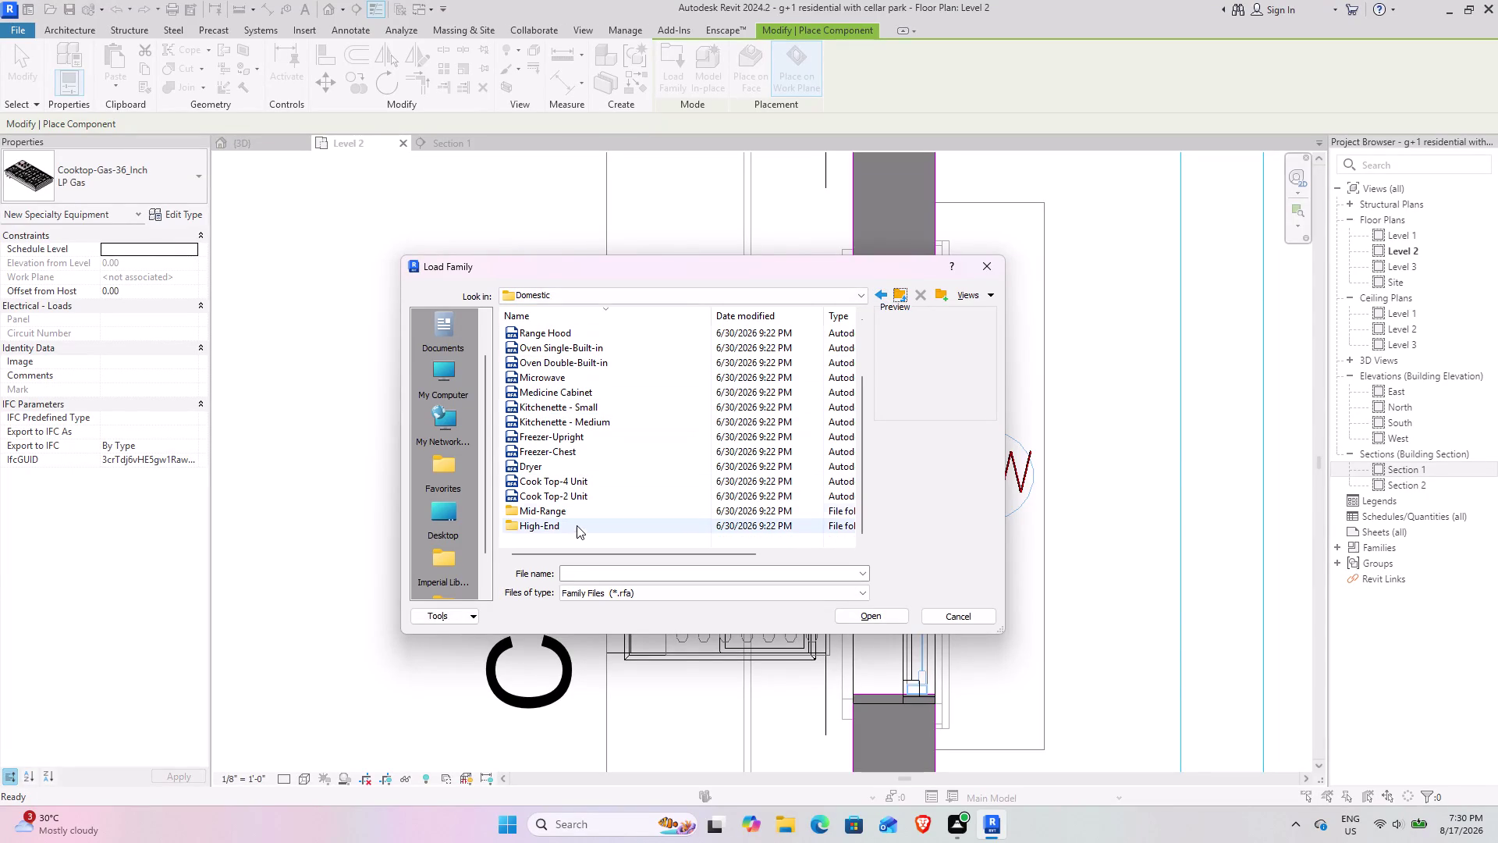
click(574, 530)
click(574, 530)
click(637, 490)
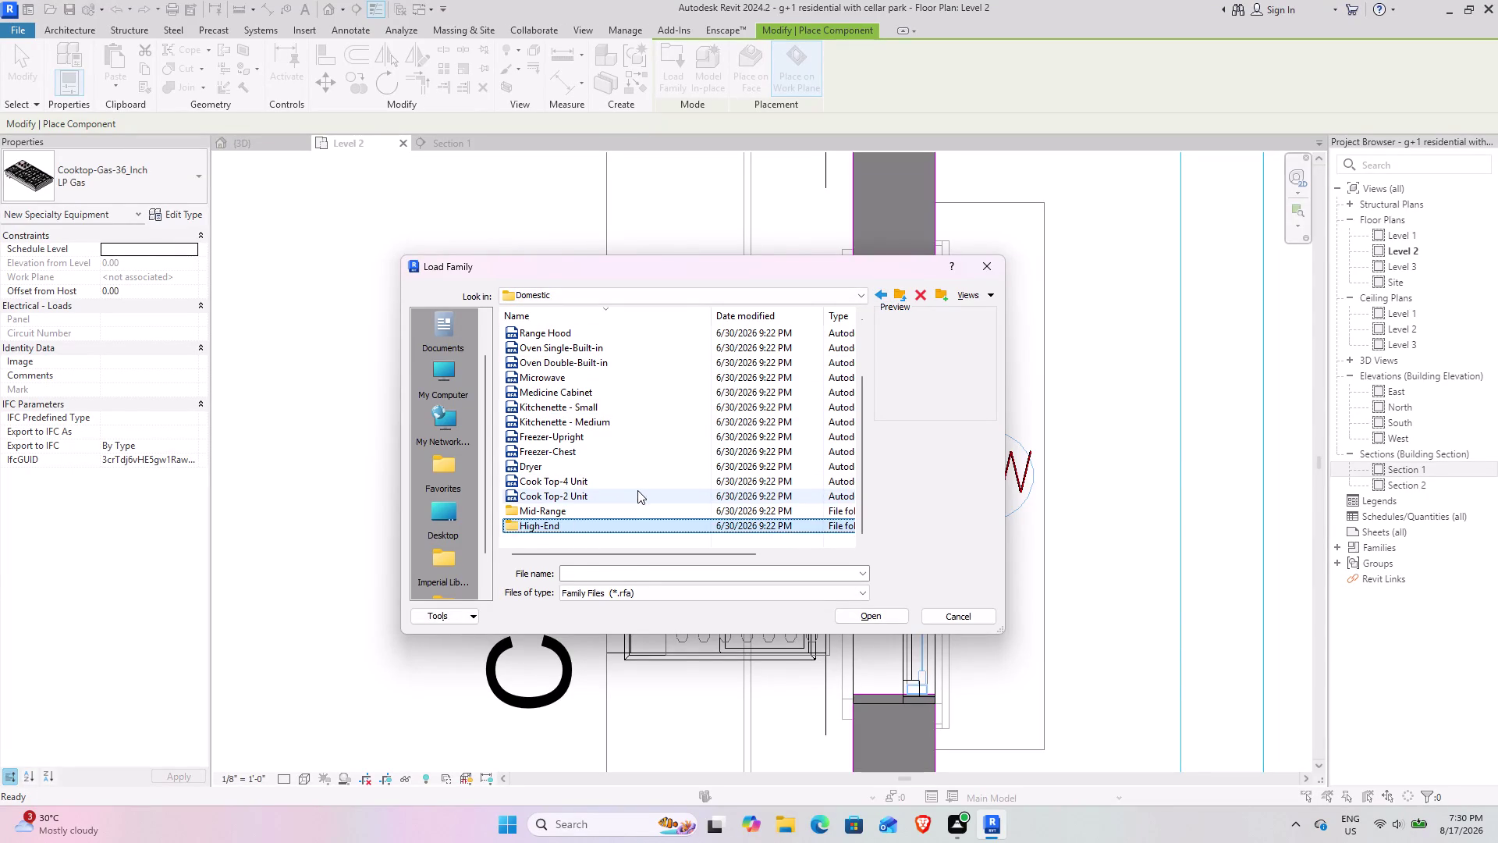
double_click(628, 519)
Scan the High-End folder and select the Ventilation-Downdraft family.
scroll(up, 3)
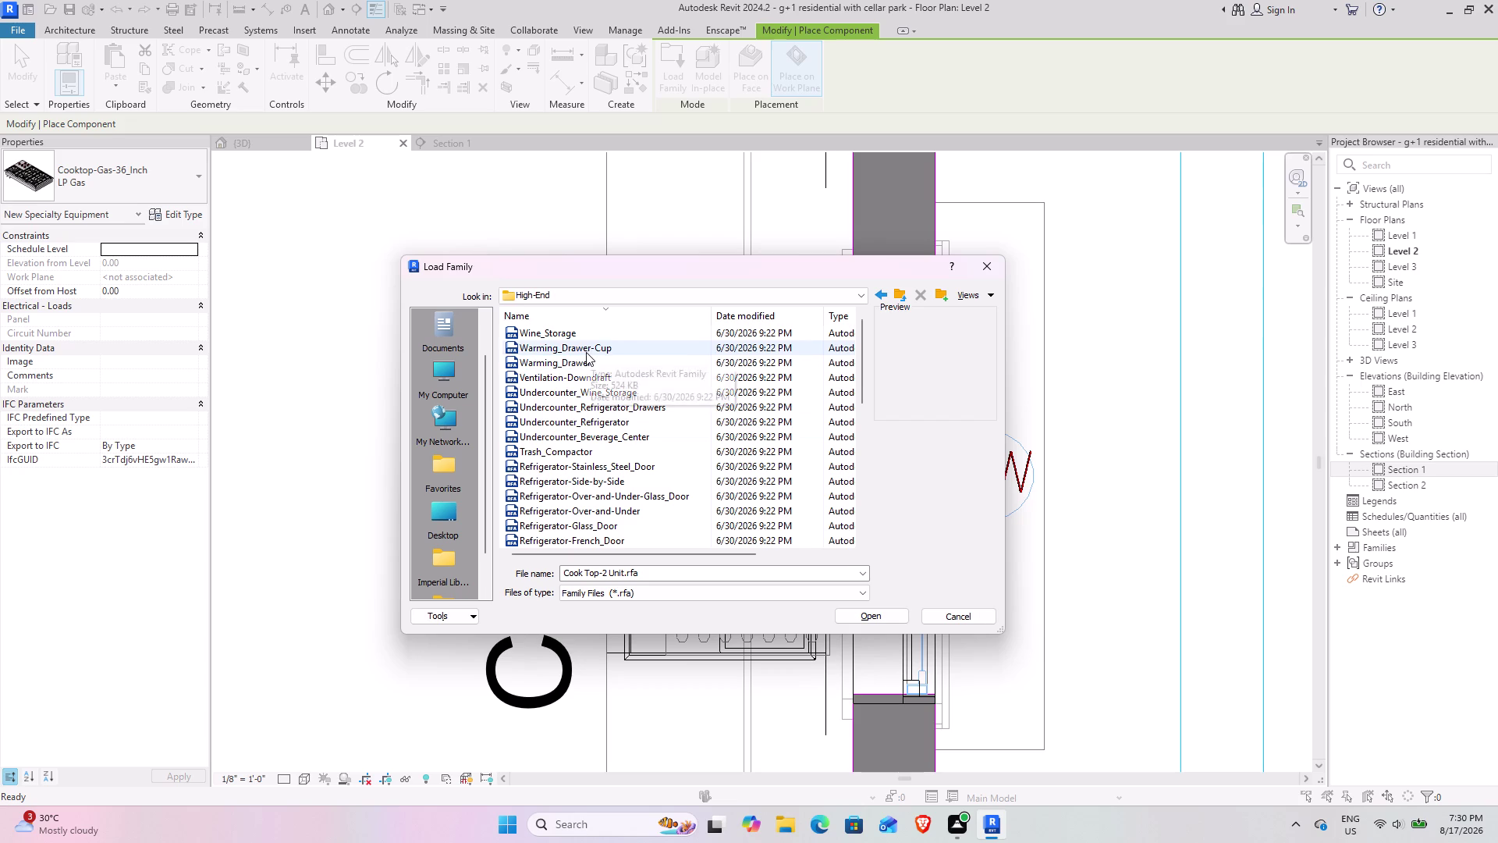
scroll(up, 3)
scroll(up, 3)
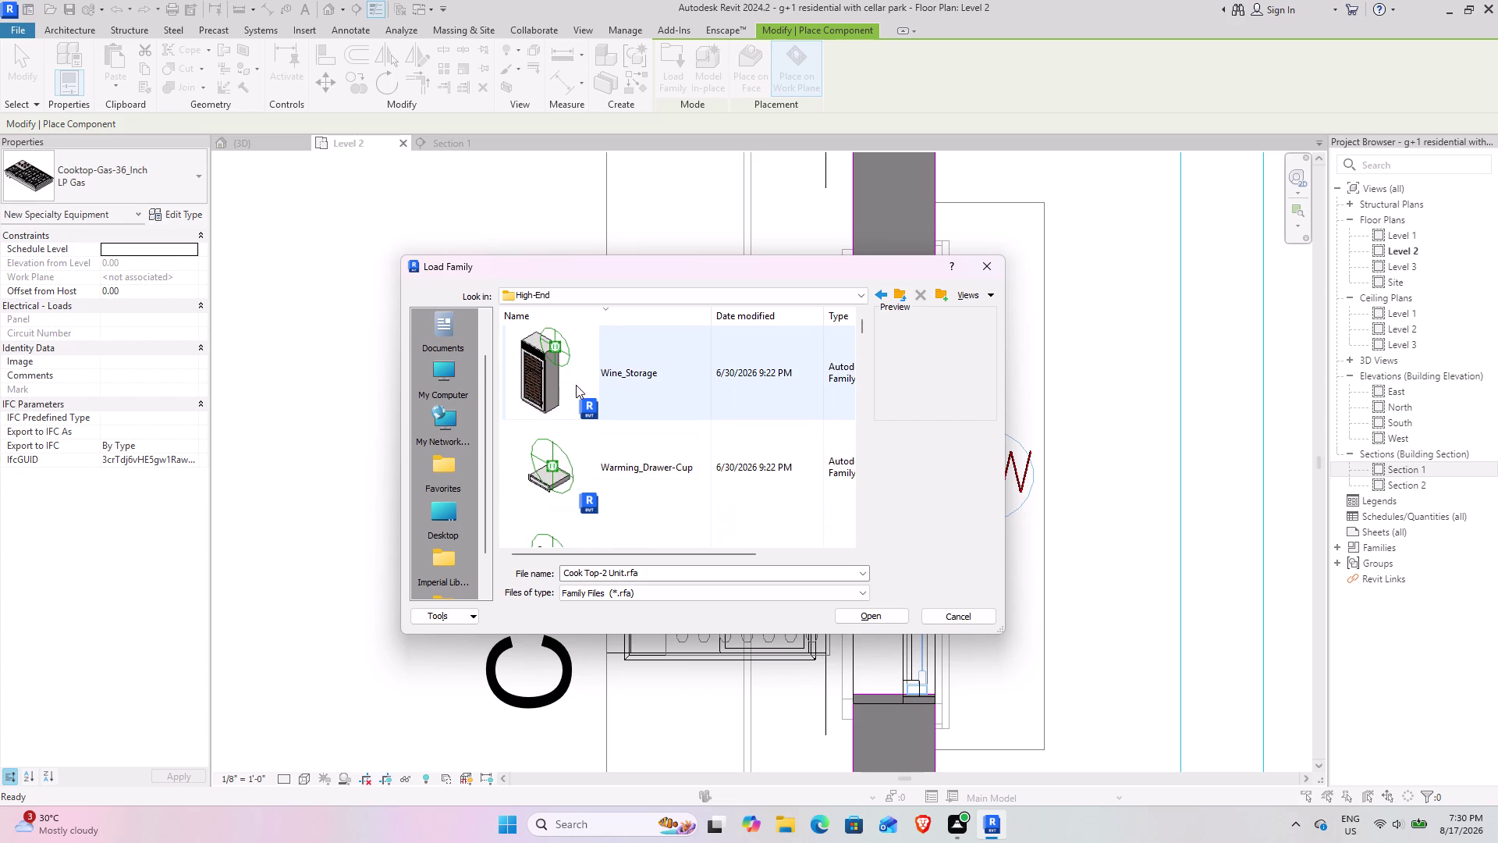
scroll(down, 3)
scroll(down, 3)
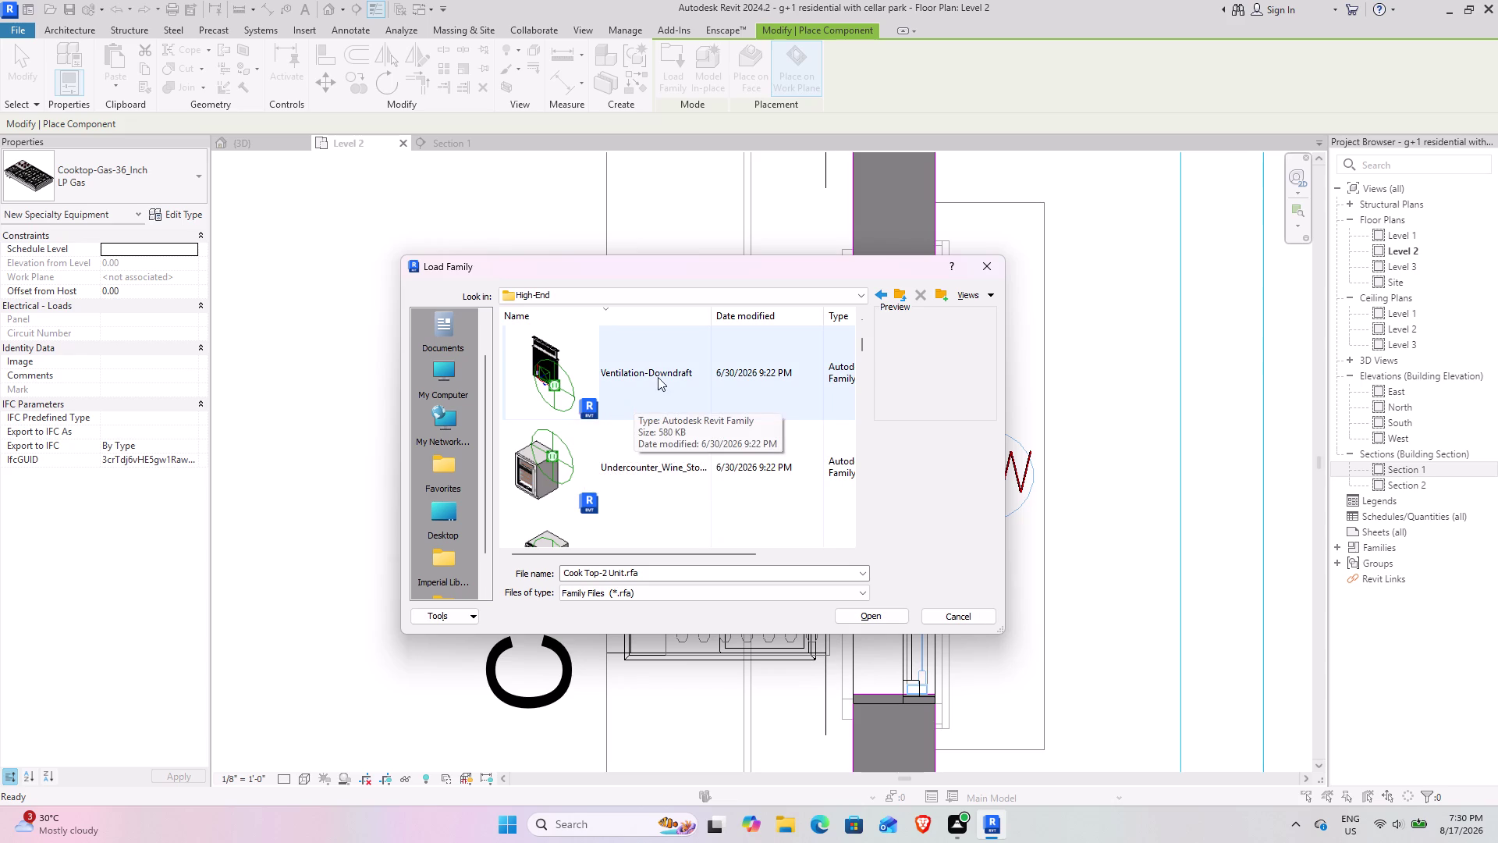
click(663, 376)
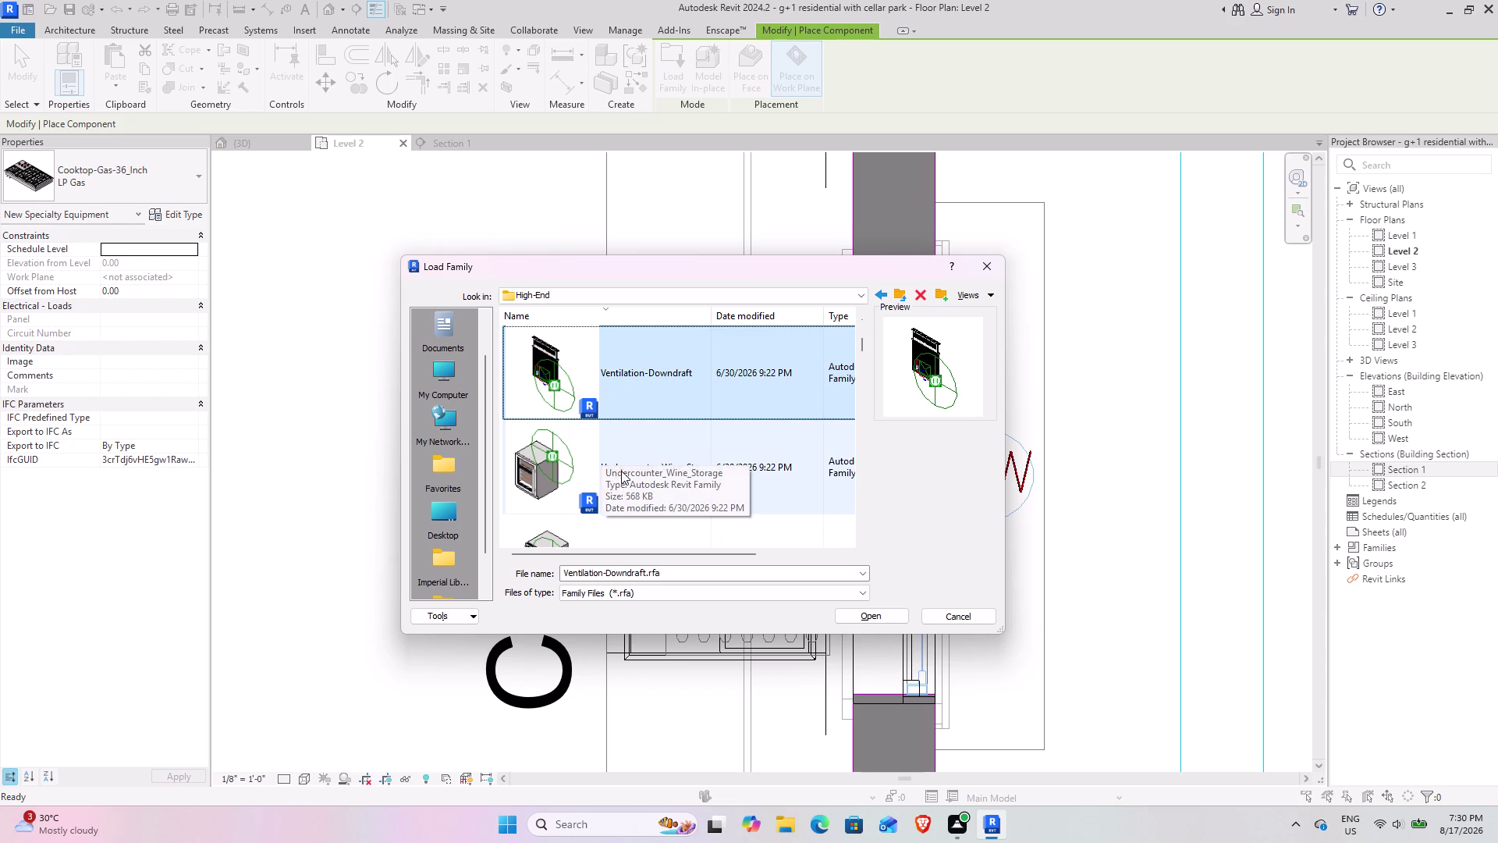
Find Hood-Island.rfa further down the list, select it and load it into the project.
scroll(down, 3)
scroll(down, 3)
scroll(down, 3)
scroll(down, 3)
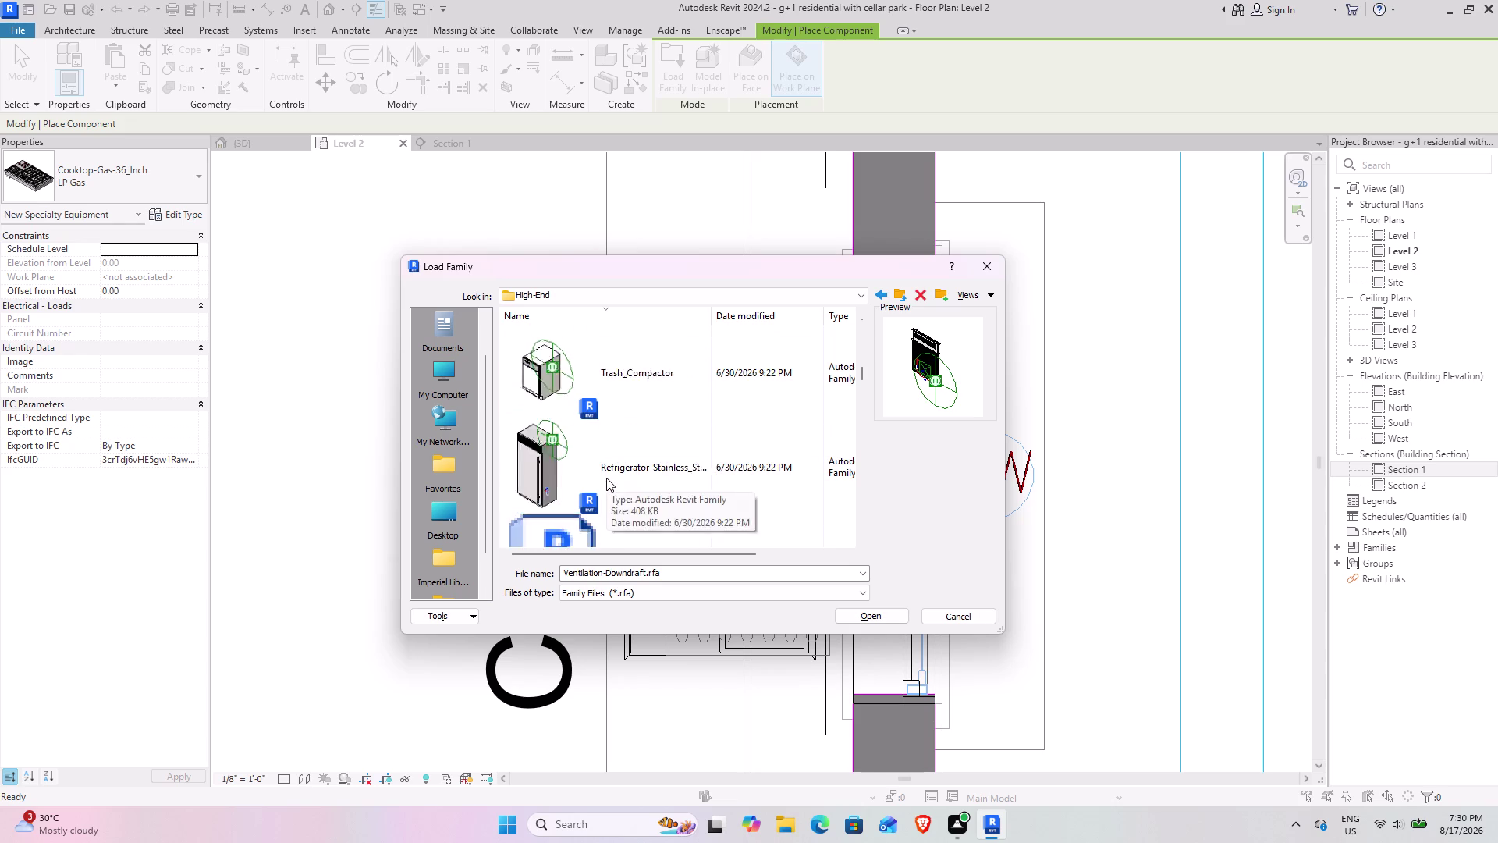
scroll(down, 3)
scroll(down, 3)
scroll(down, 3)
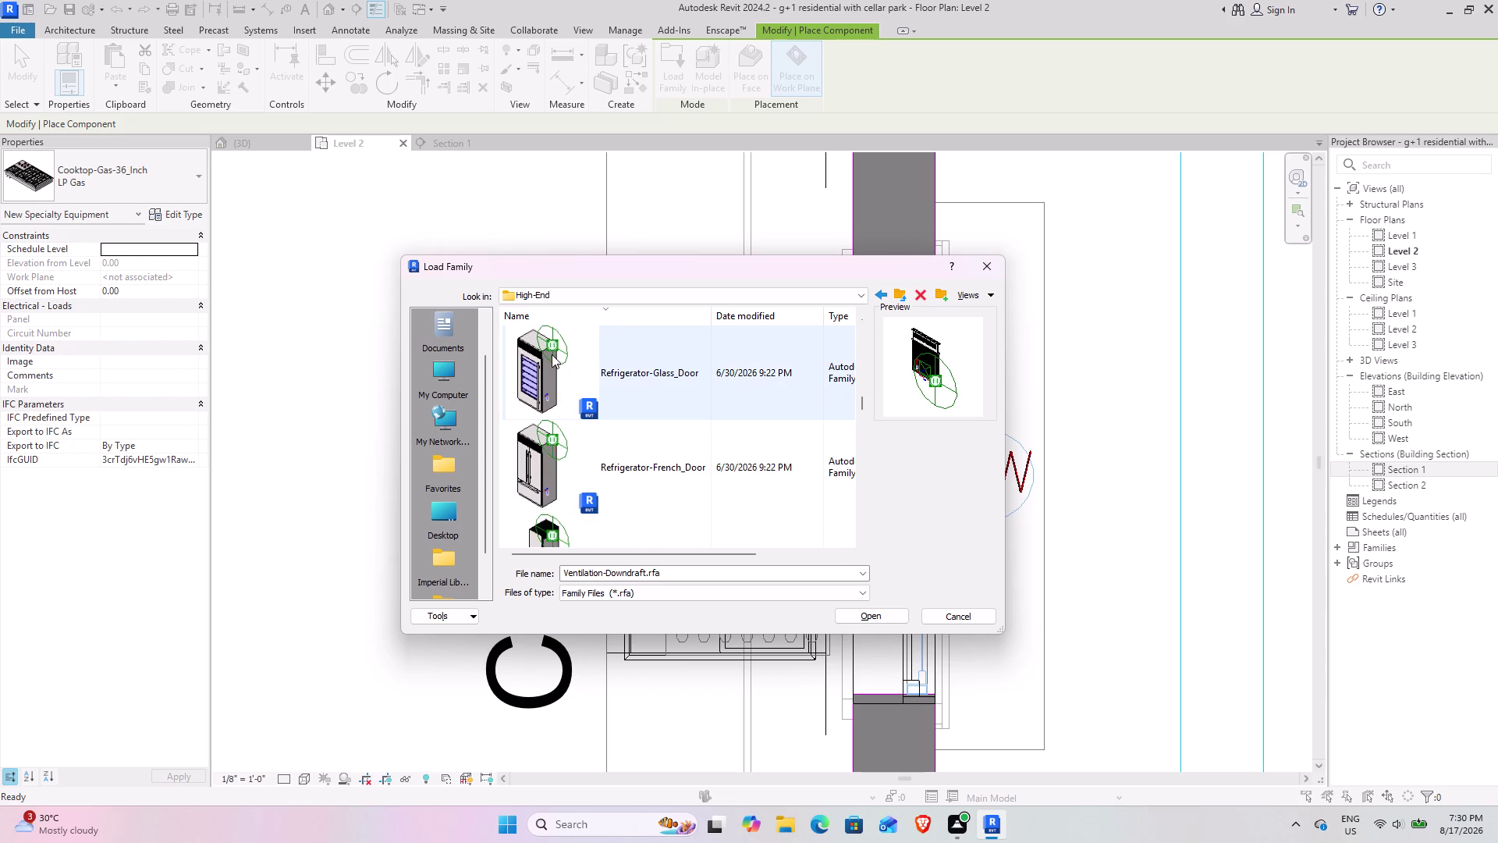
scroll(down, 3)
scroll(down, 3)
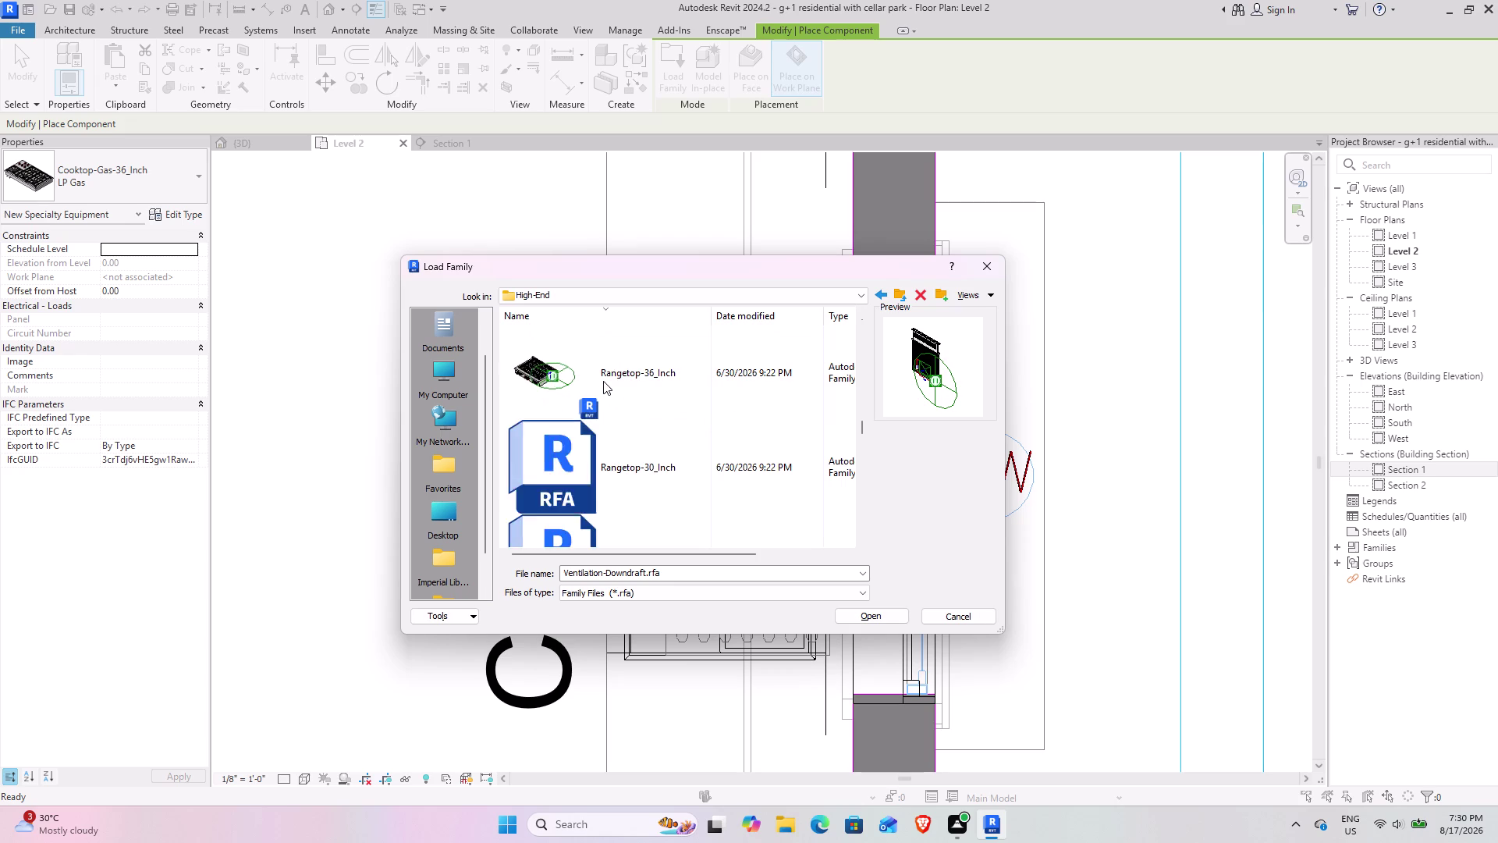
scroll(down, 3)
scroll(down, 3)
scroll(down, 3)
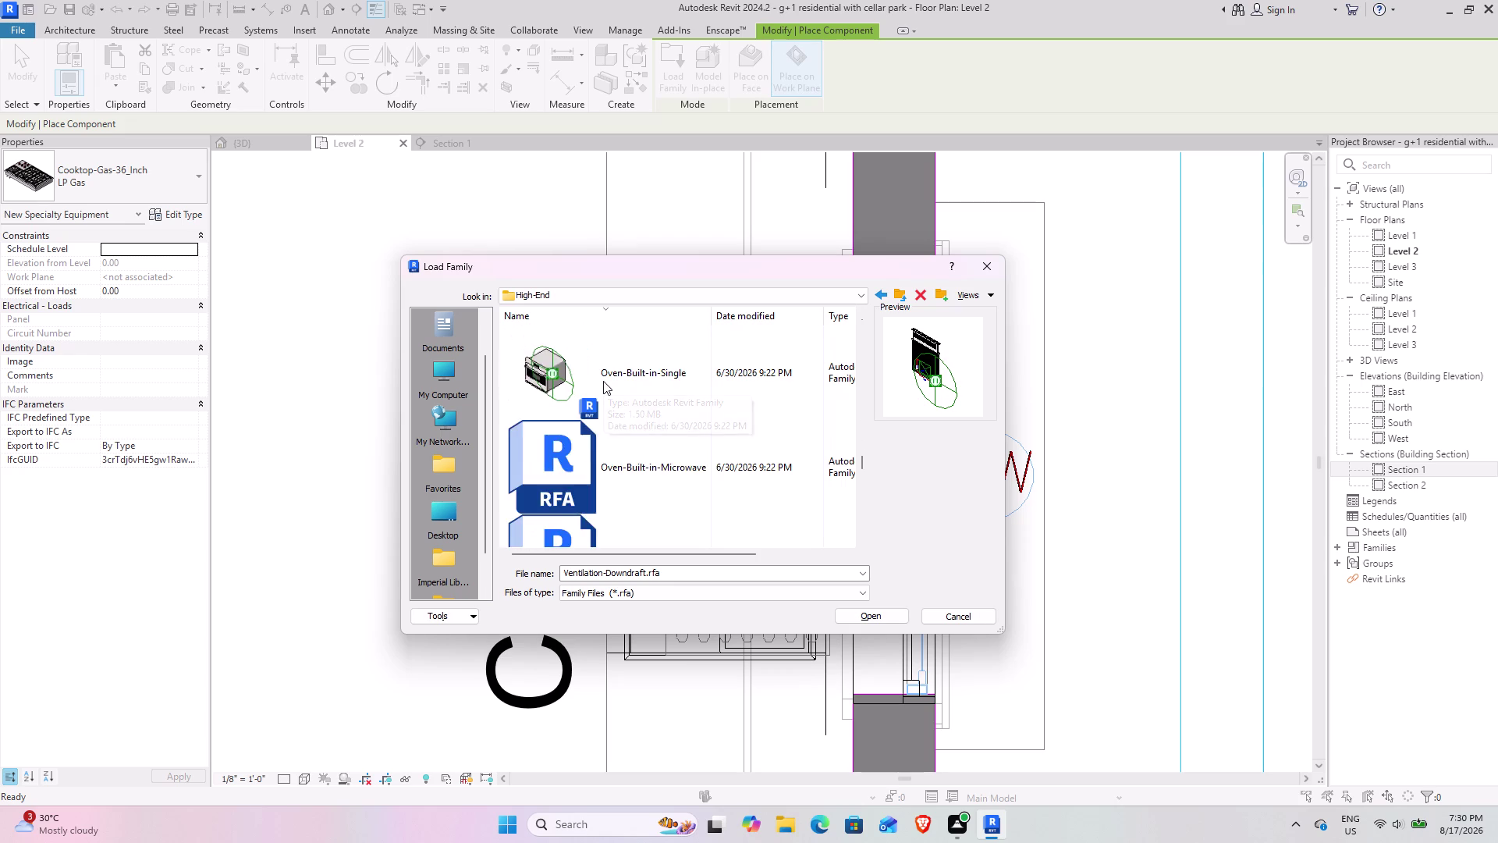
scroll(down, 3)
scroll(down, 3)
scroll(down, 3)
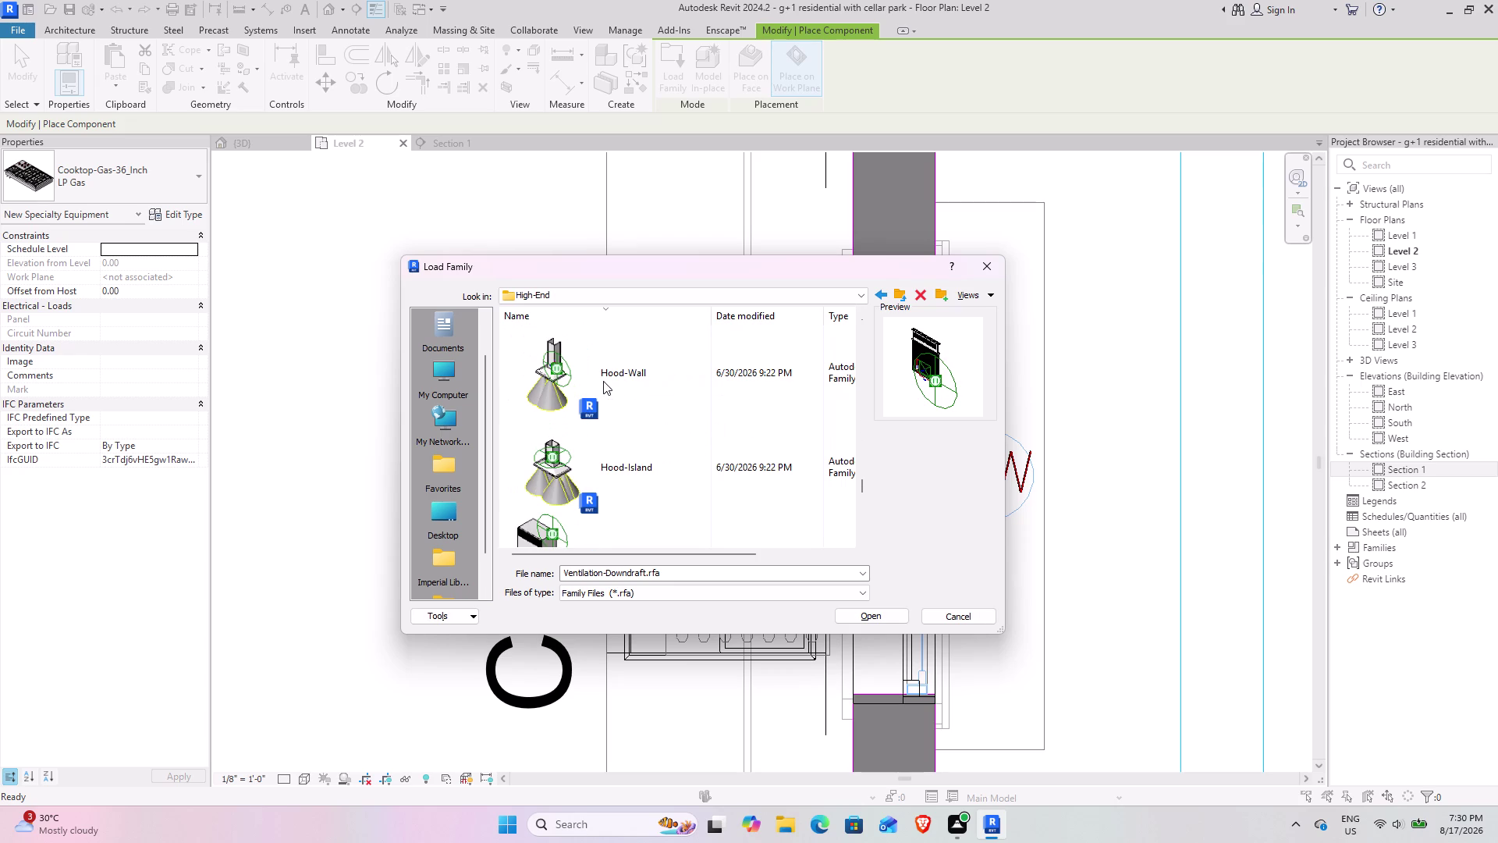
scroll(up, 3)
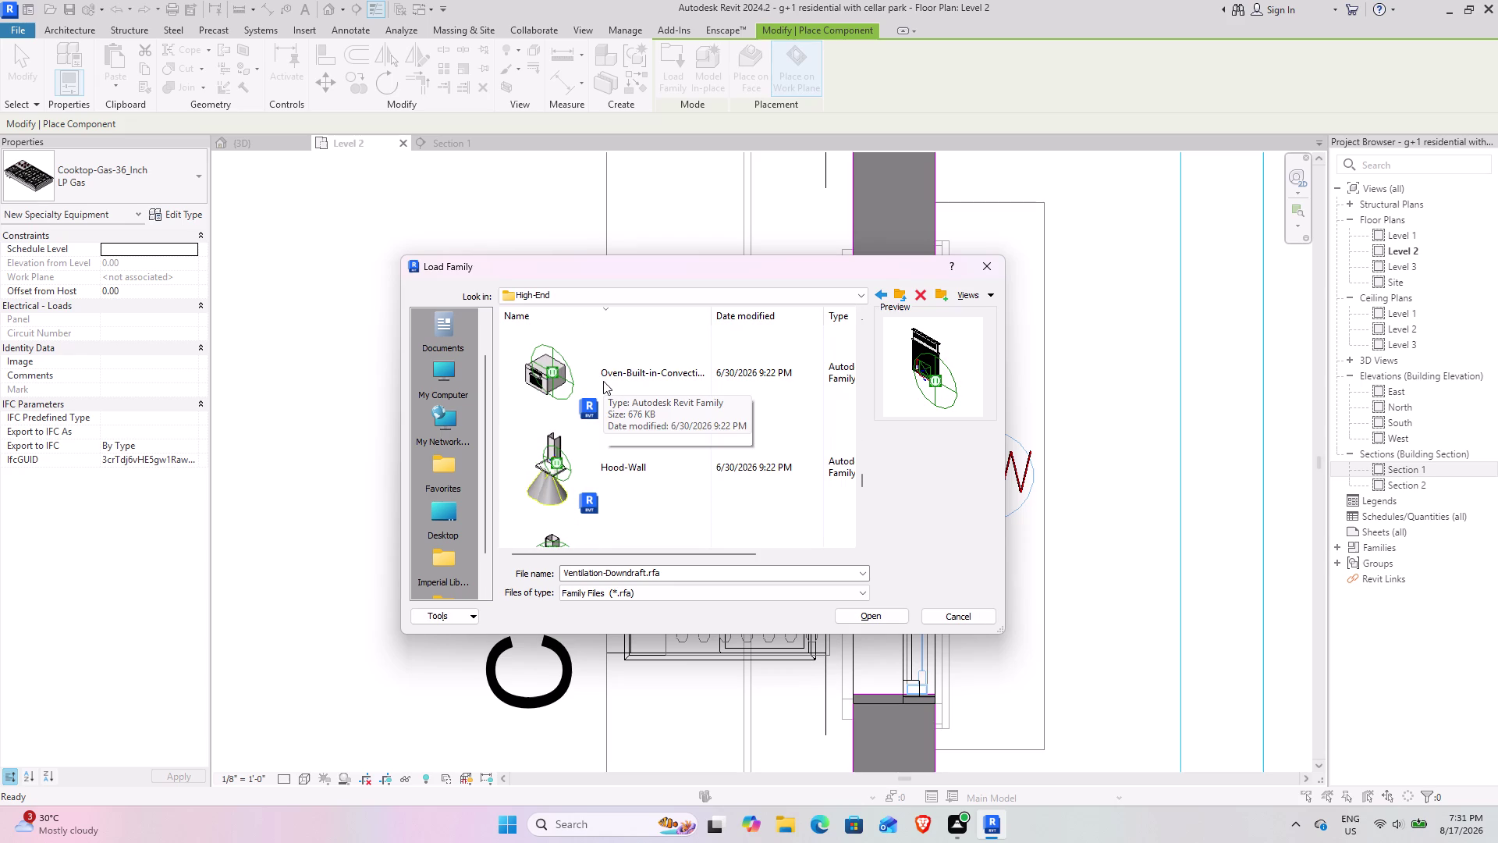
scroll(down, 3)
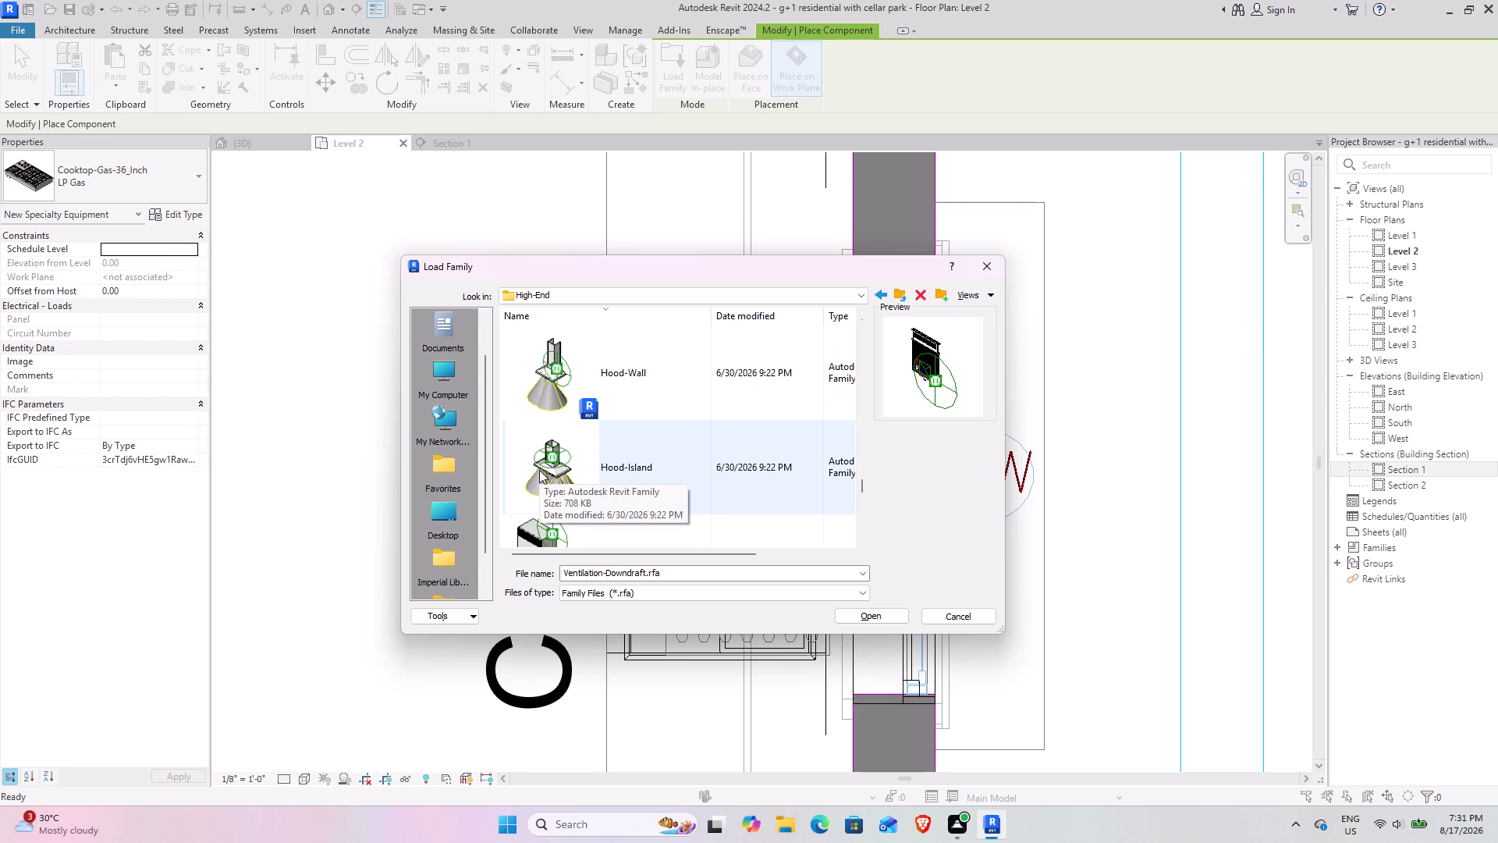
scroll(down, 3)
scroll(down, 3)
scroll(down, 3)
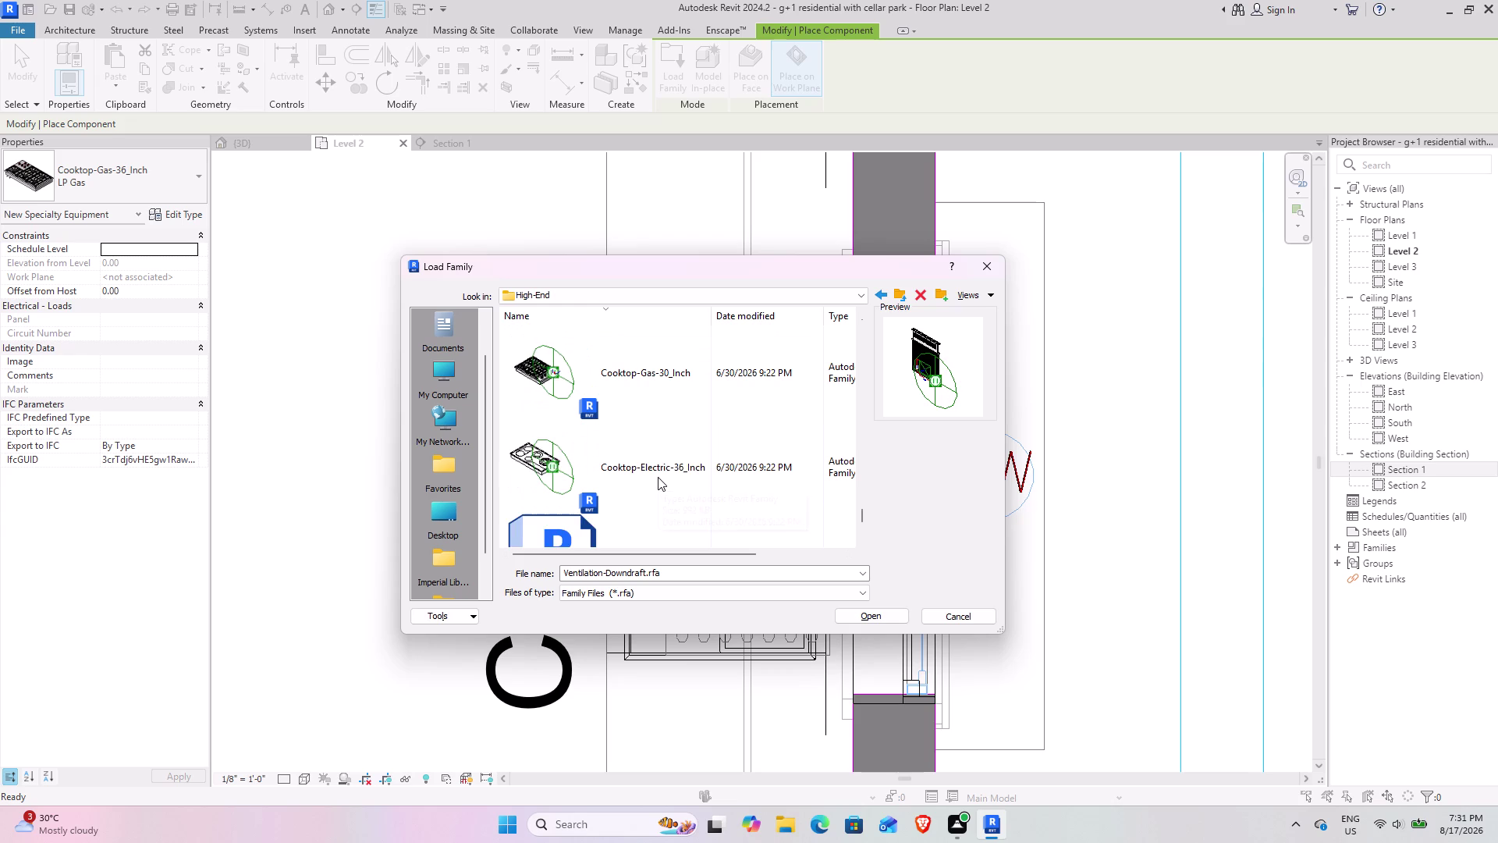
scroll(down, 3)
scroll(down, 3)
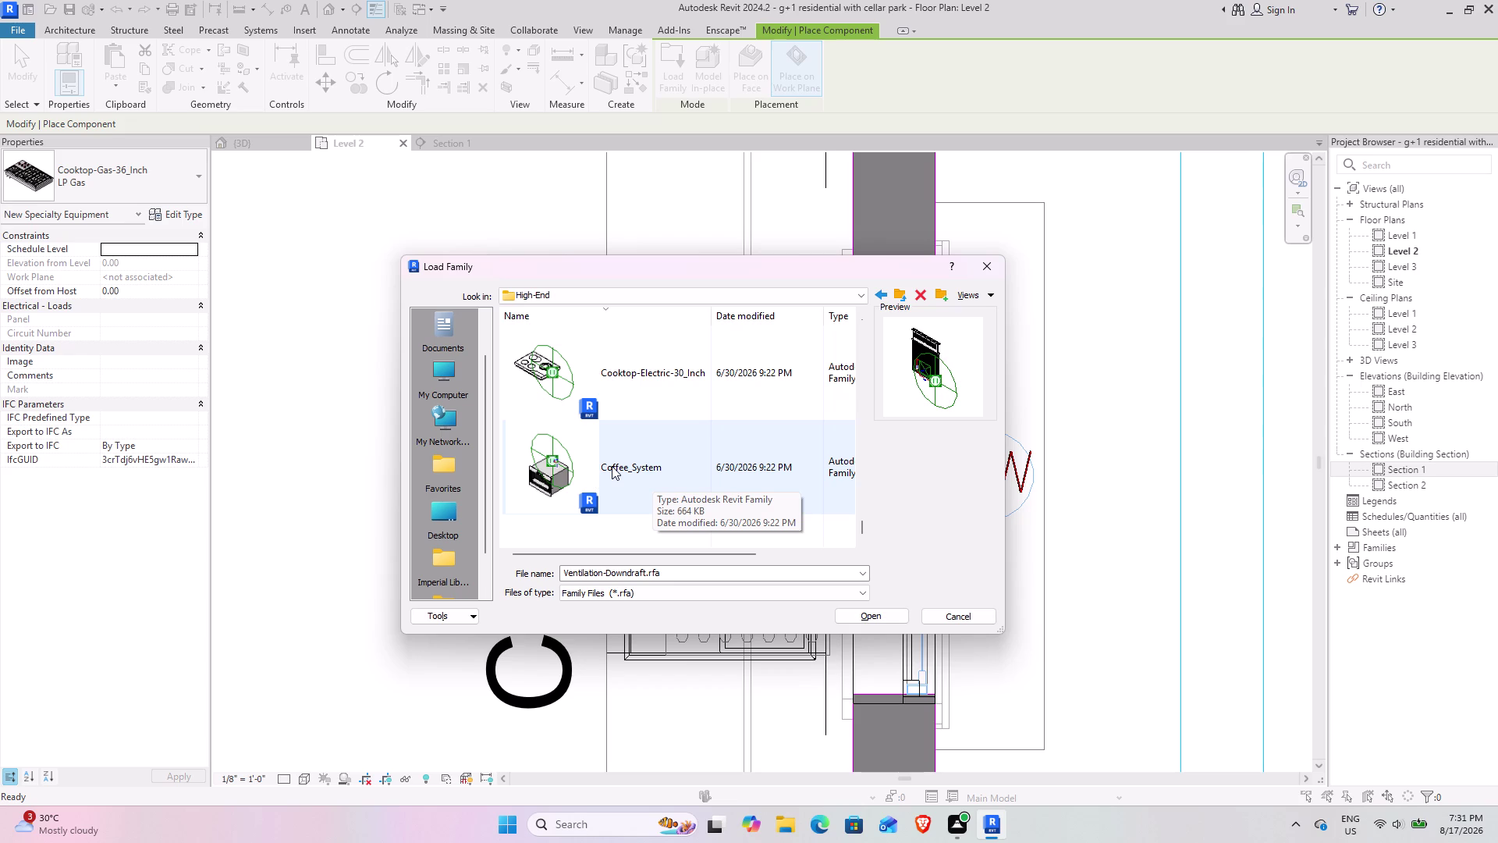
scroll(up, 3)
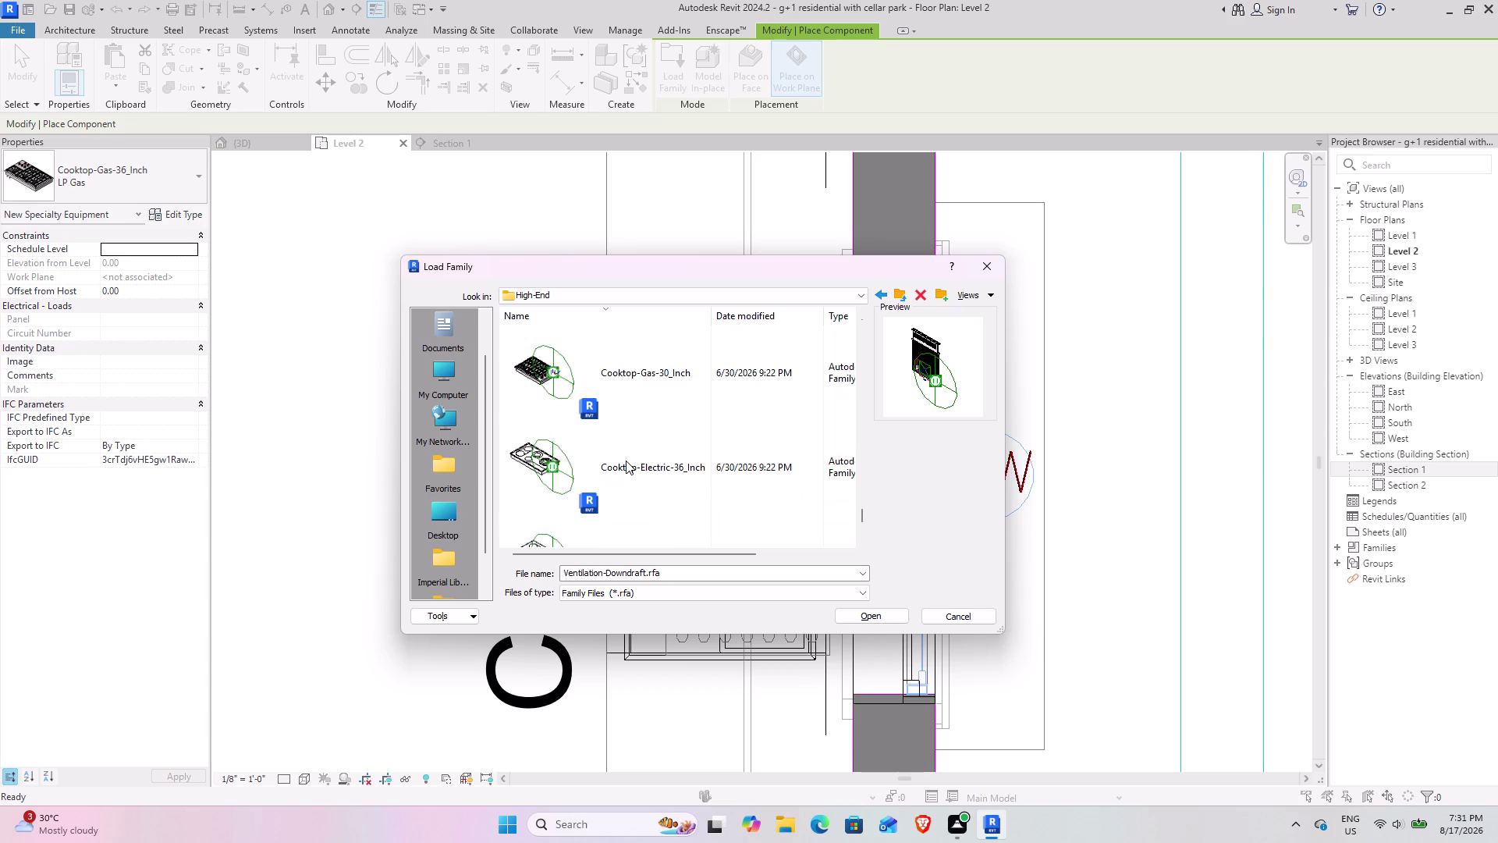
scroll(up, 3)
scroll(up, 3)
scroll(up, 3)
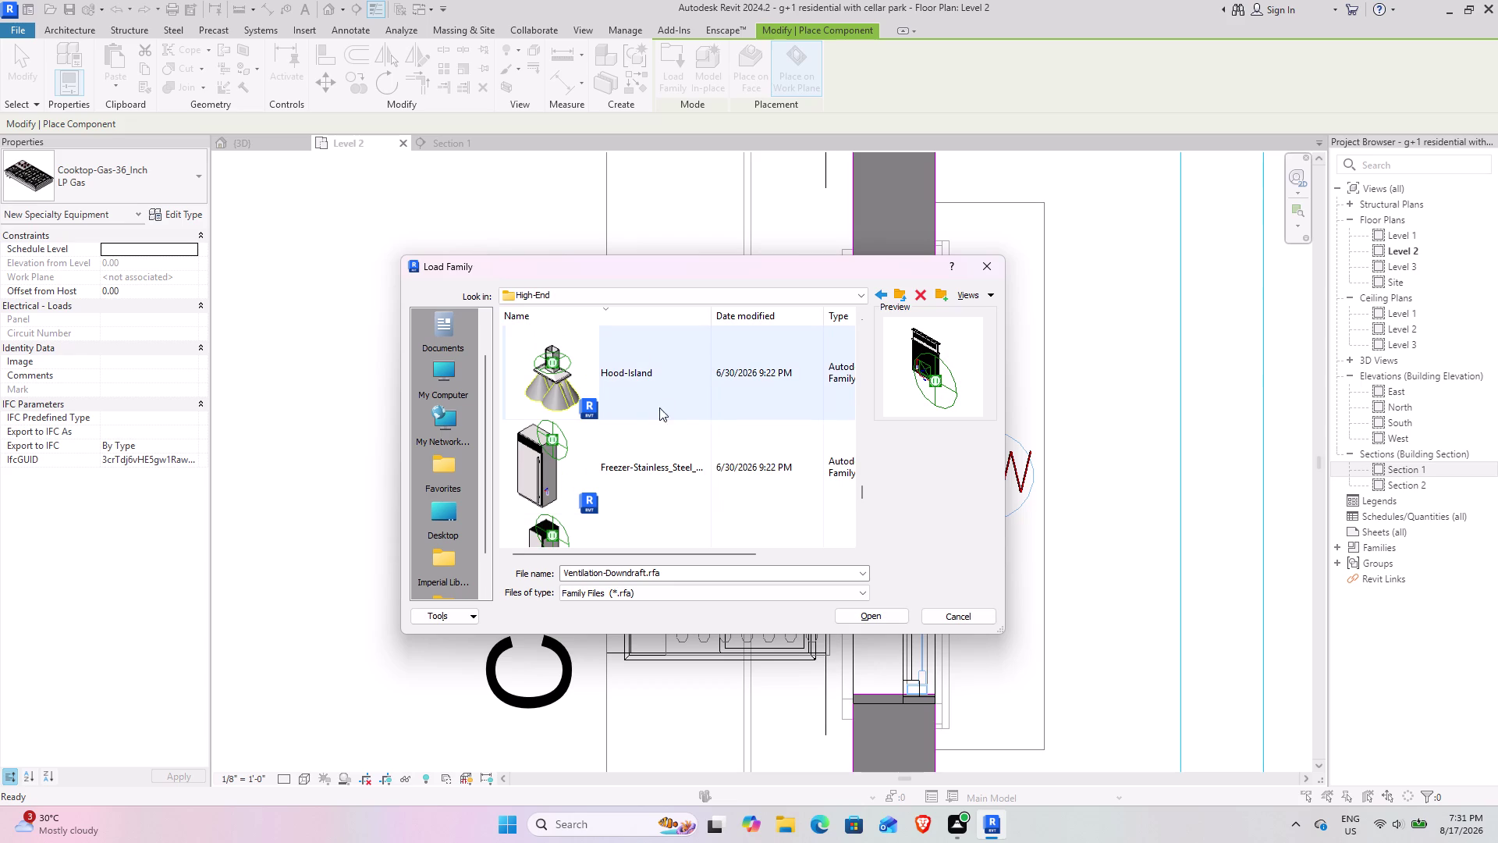
scroll(up, 3)
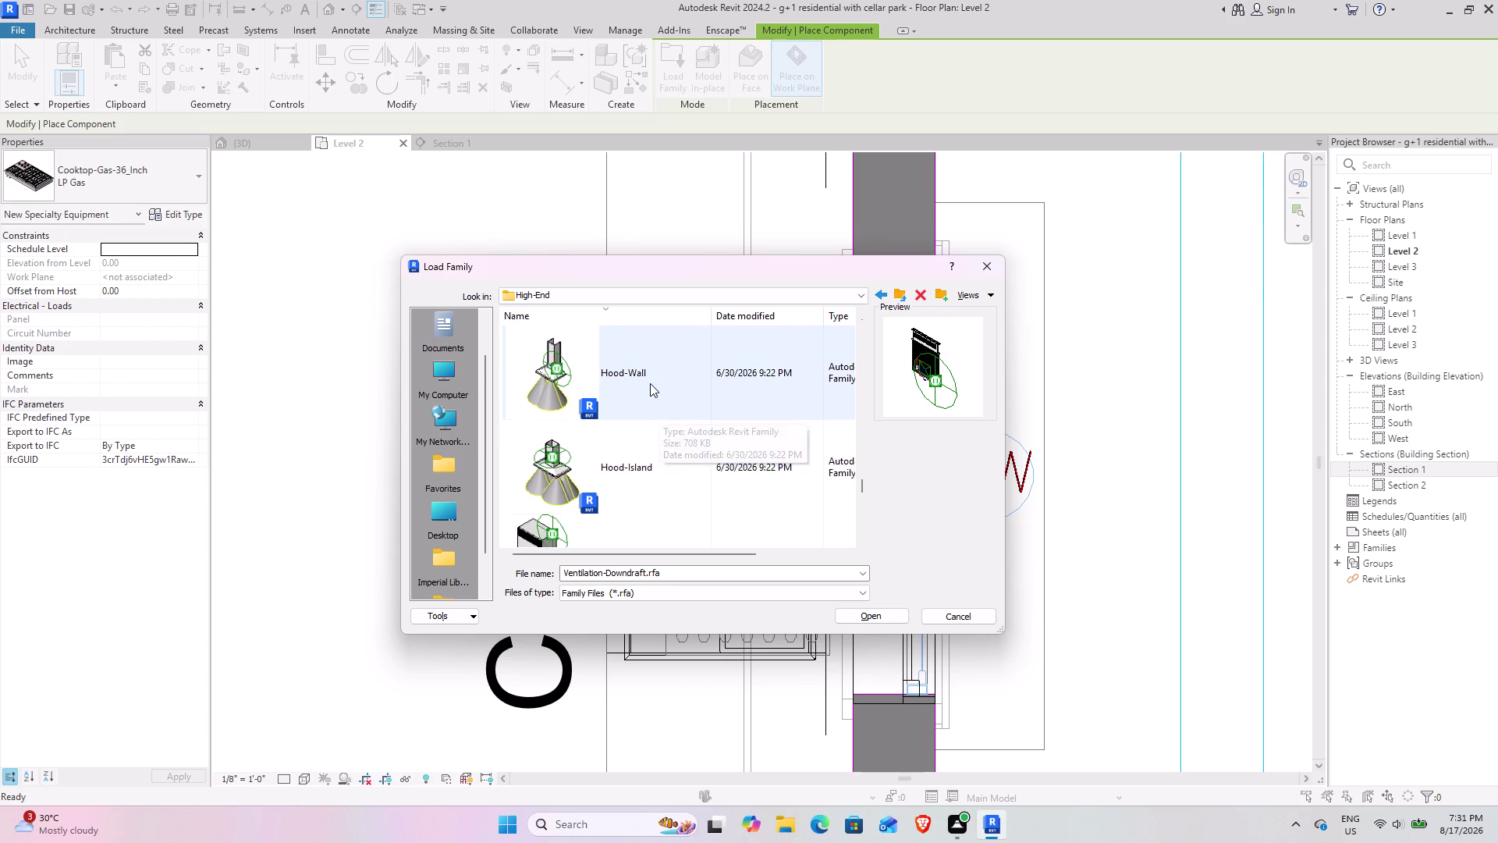
click(628, 481)
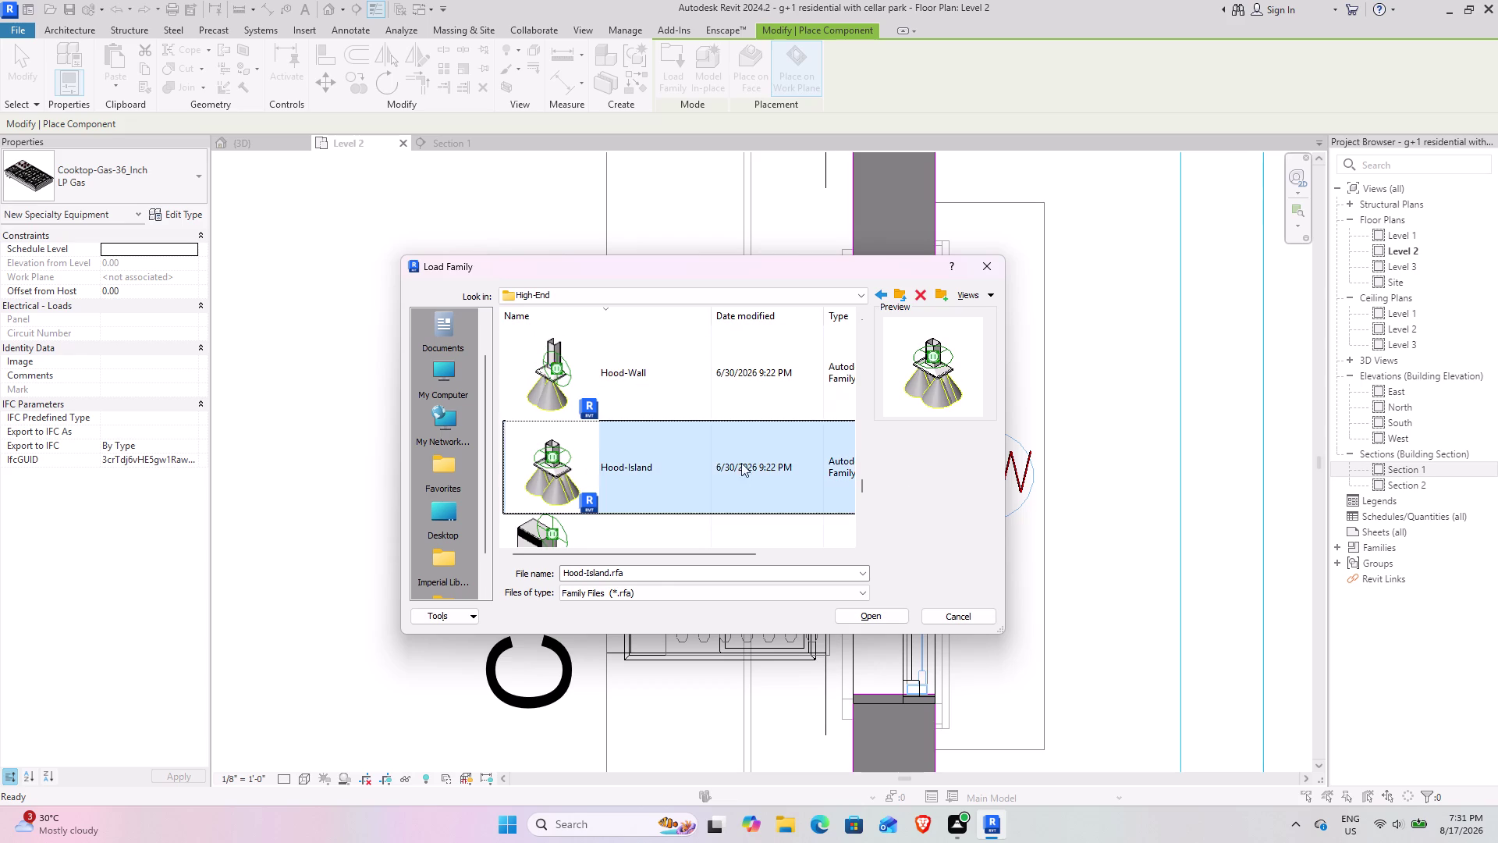
click(880, 619)
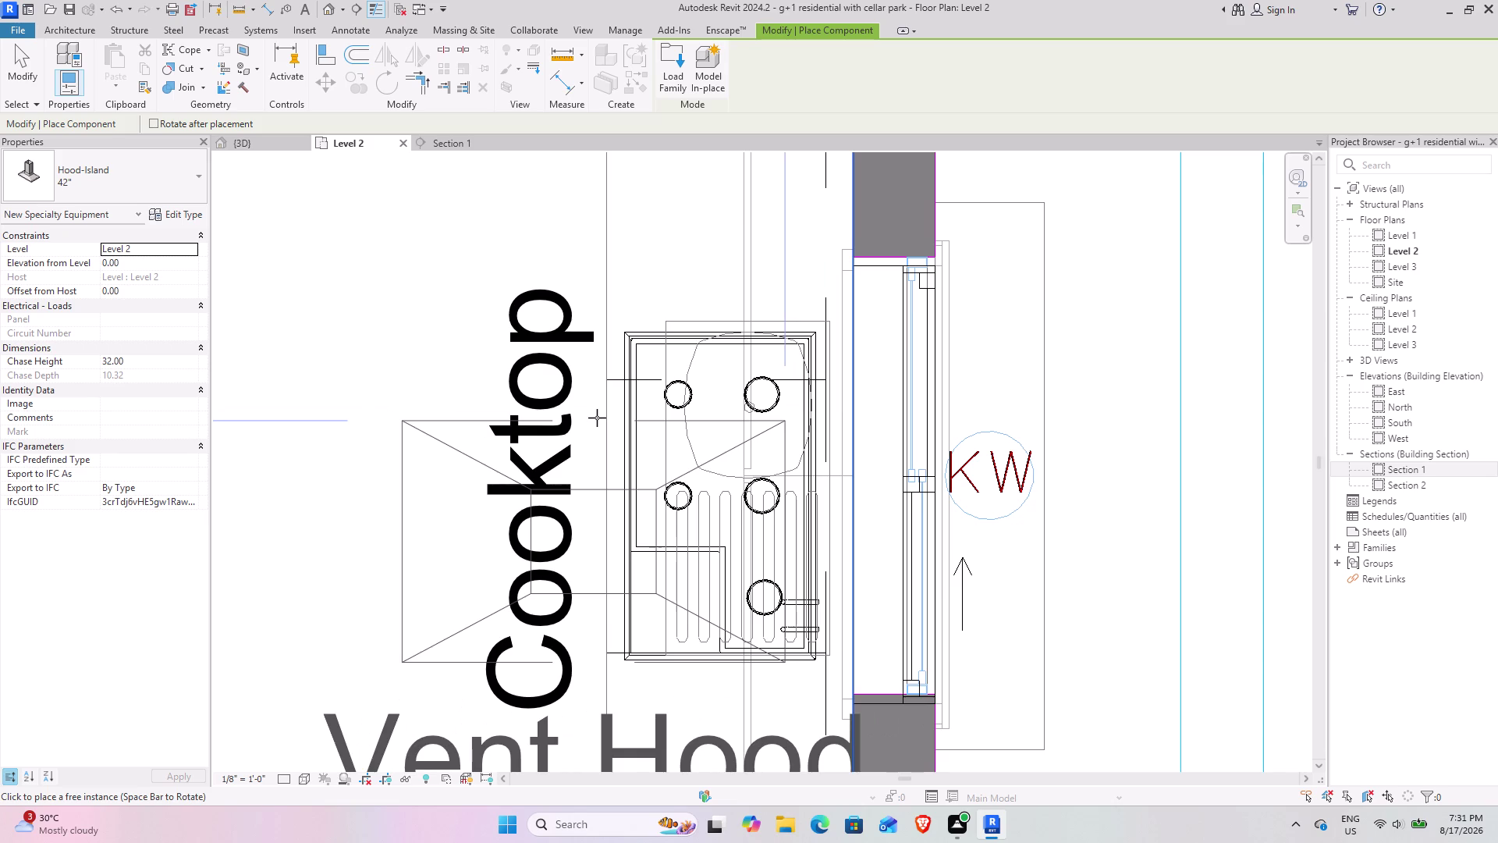
Rotate and place the 42-inch Hood-Island over the cooktop, select it, and show the {3D} view.
key(space)
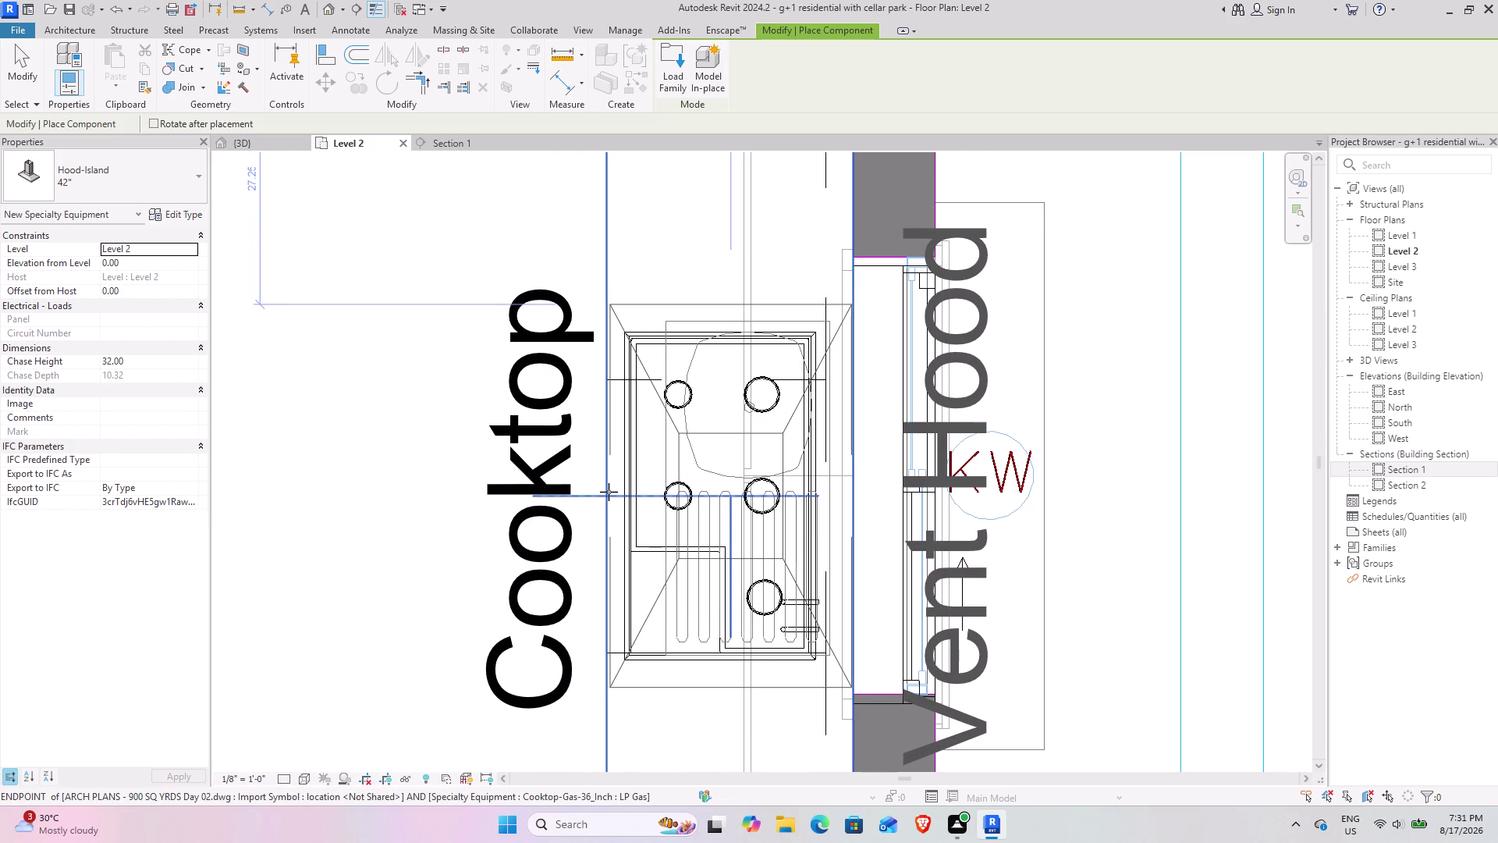
click(608, 491)
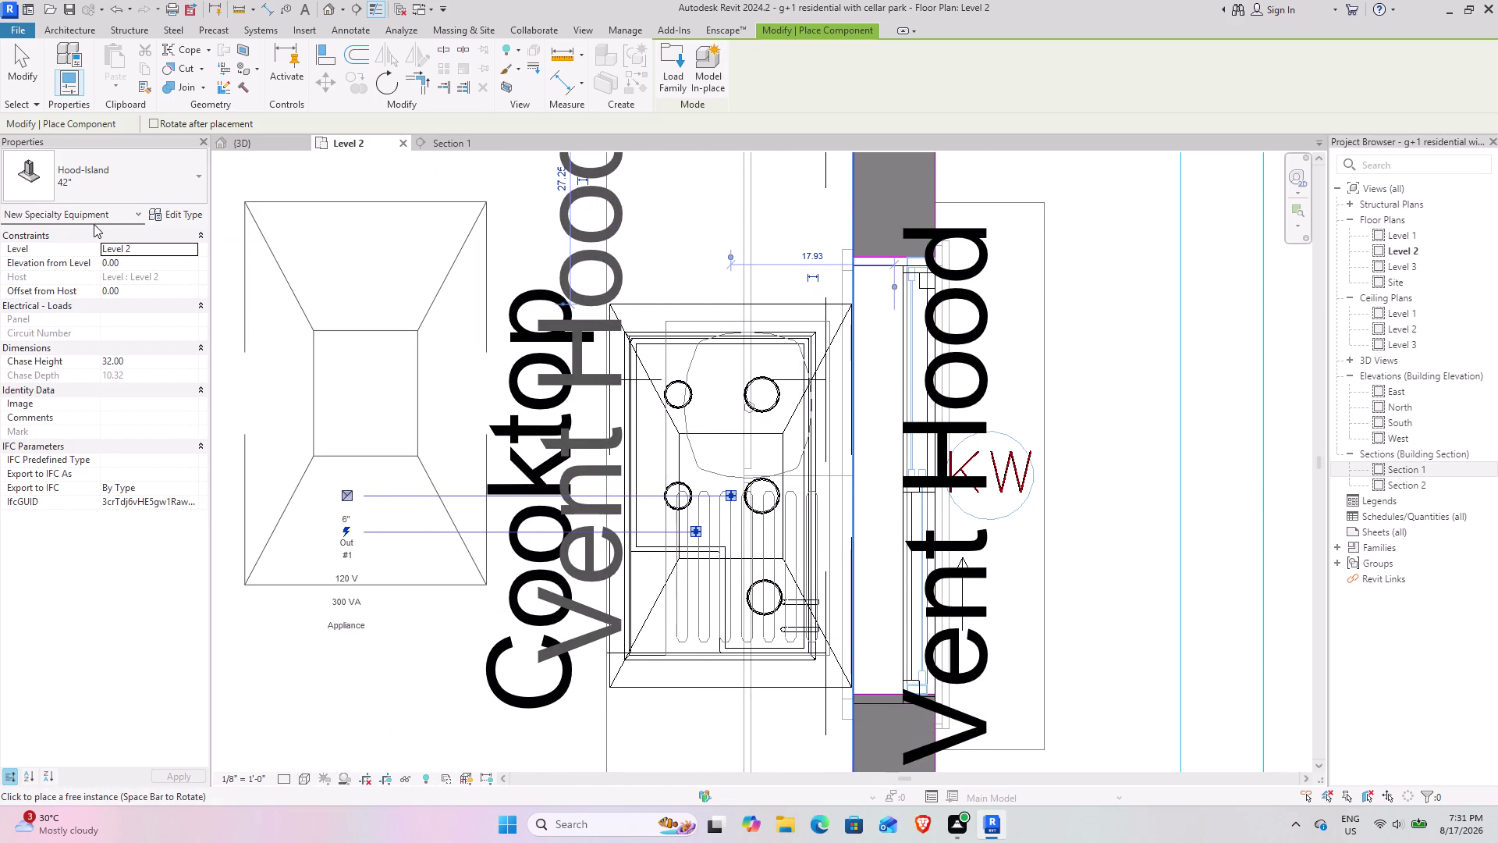
click(12, 71)
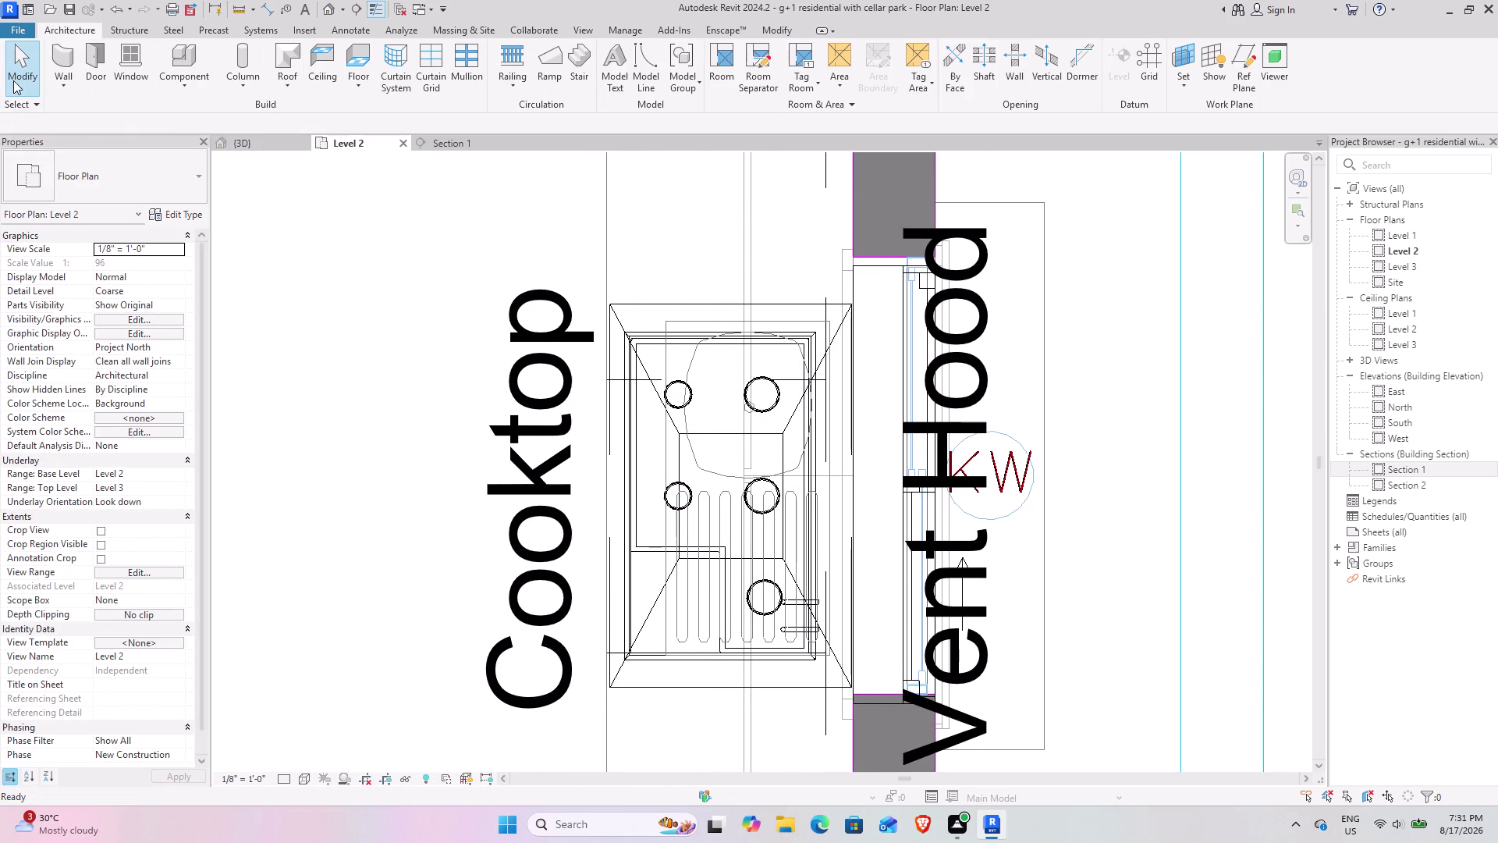
click(685, 307)
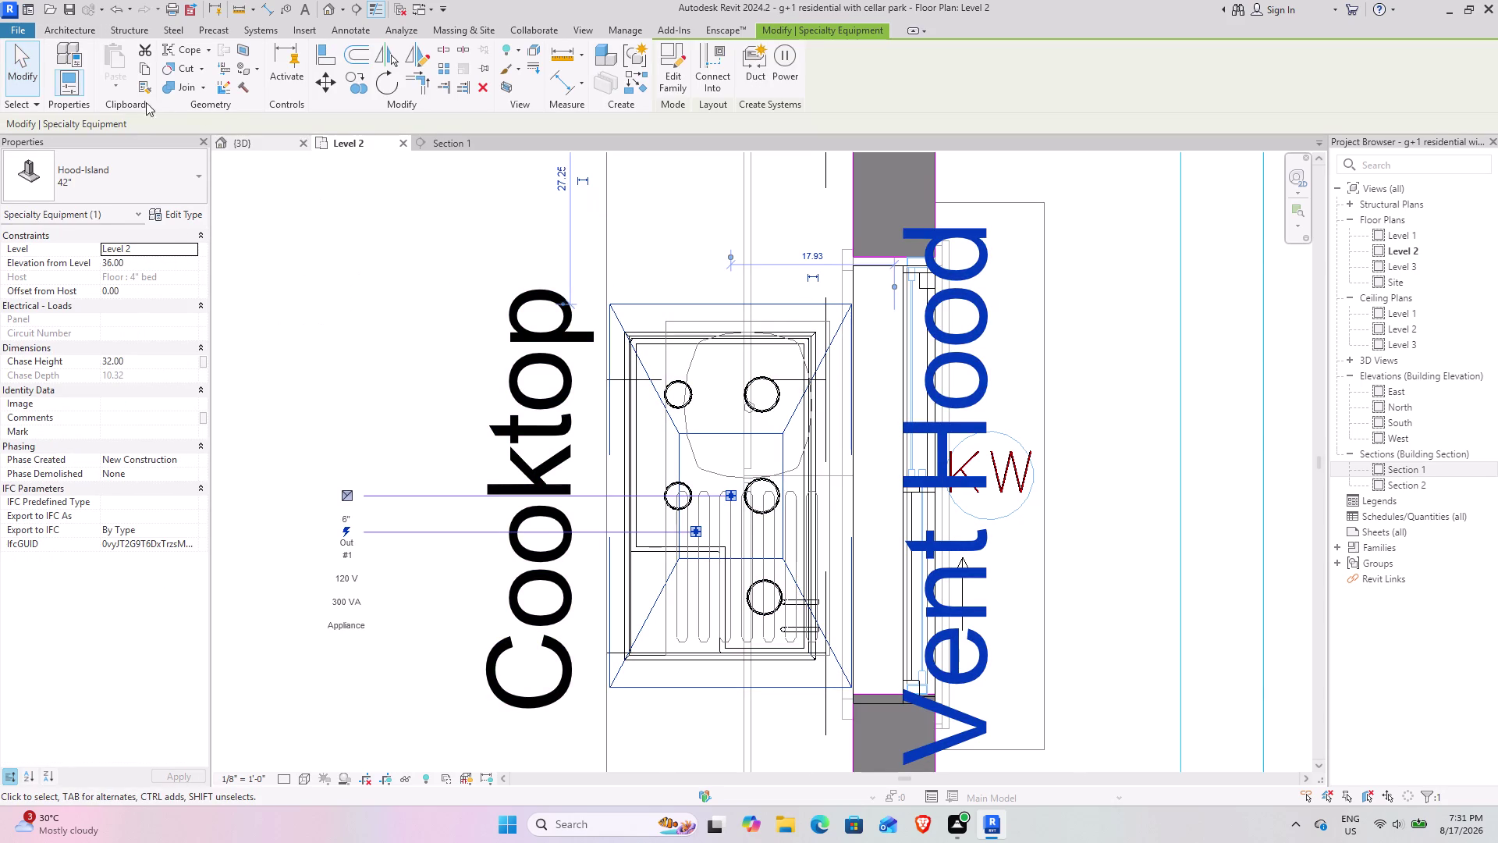
click(242, 142)
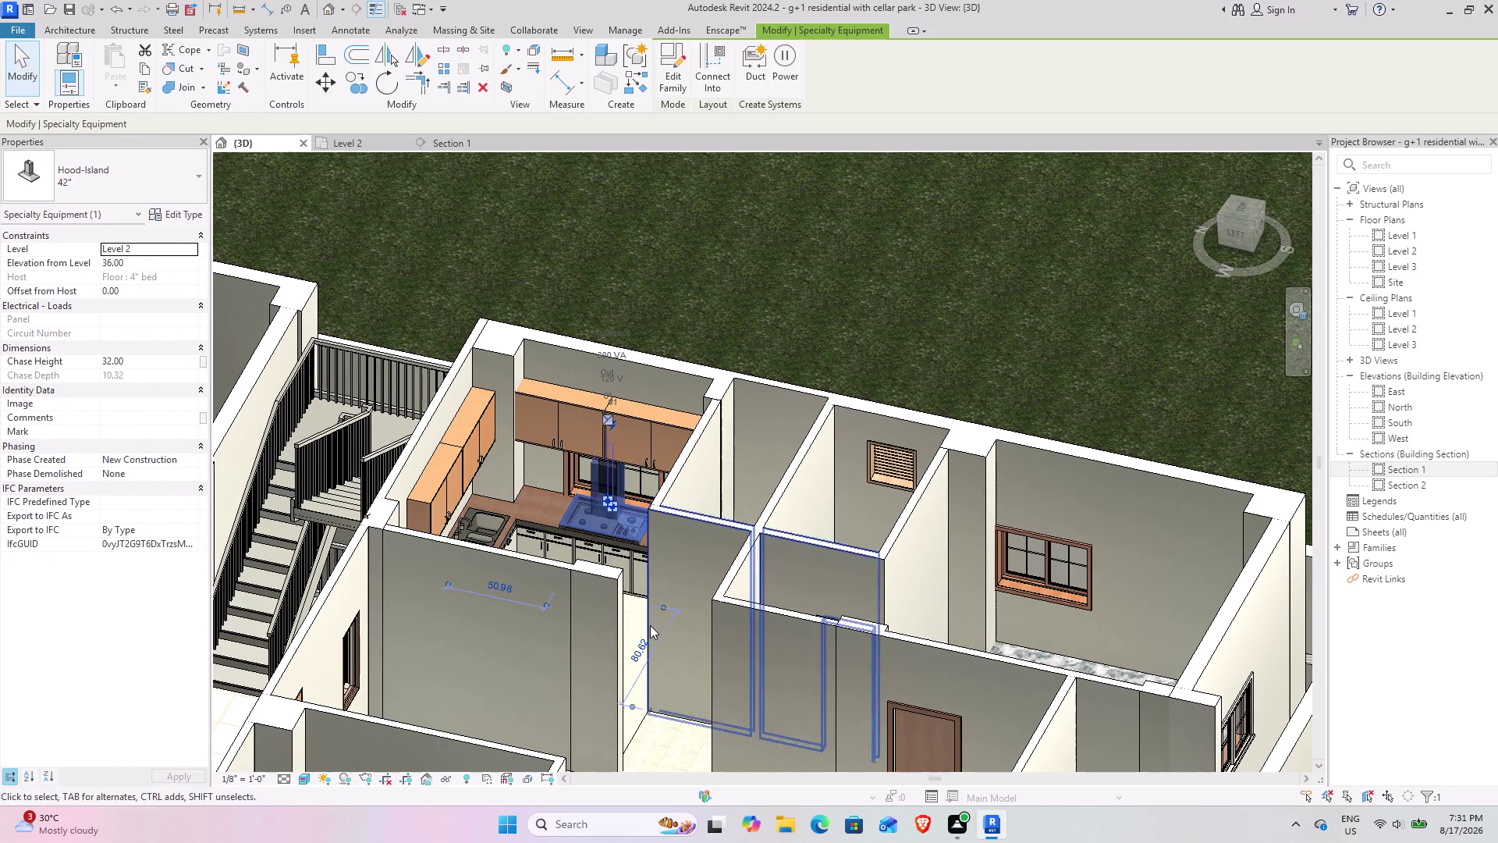
Orbit to the kitchen and set the hood's Elevation from Level to 5' (60 inches).
middle_drag(533, 546, 548, 537)
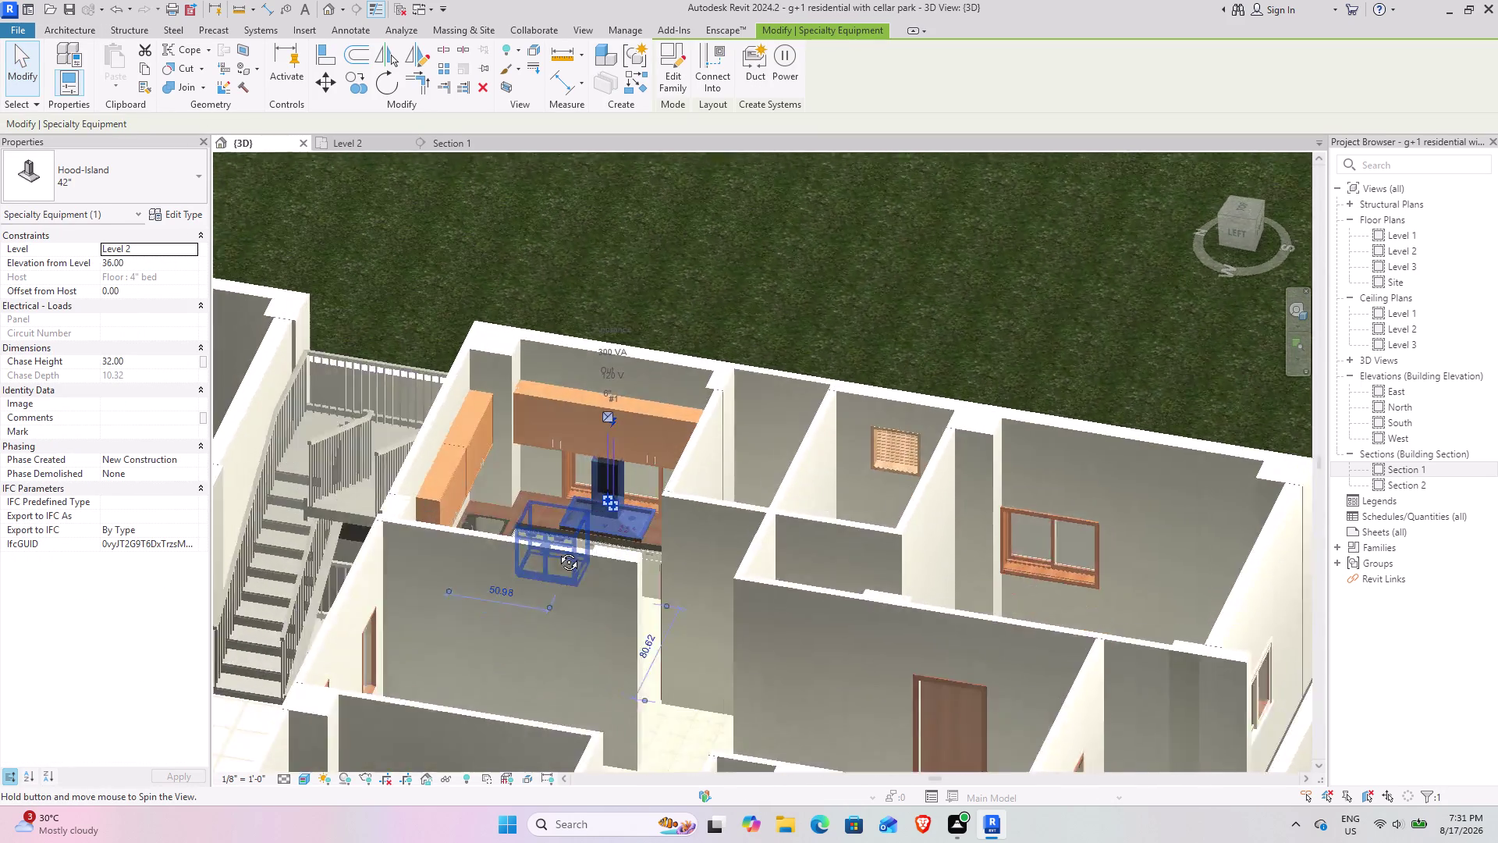
middle_drag(548, 537, 556, 552)
scroll(up, 3)
scroll(up, 3)
middle_drag(551, 576, 593, 495)
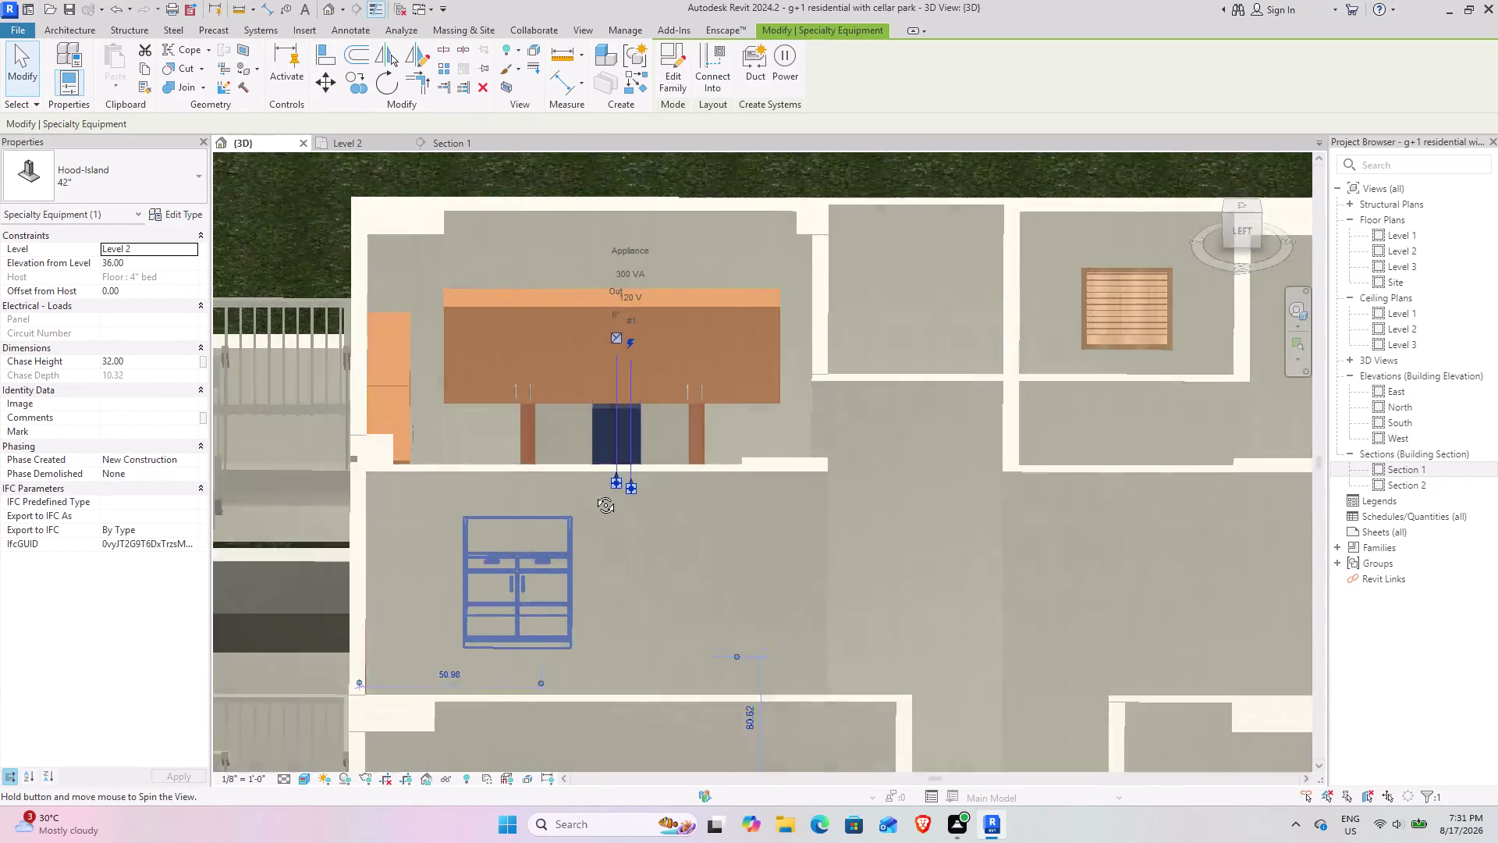
middle_drag(593, 494, 499, 560)
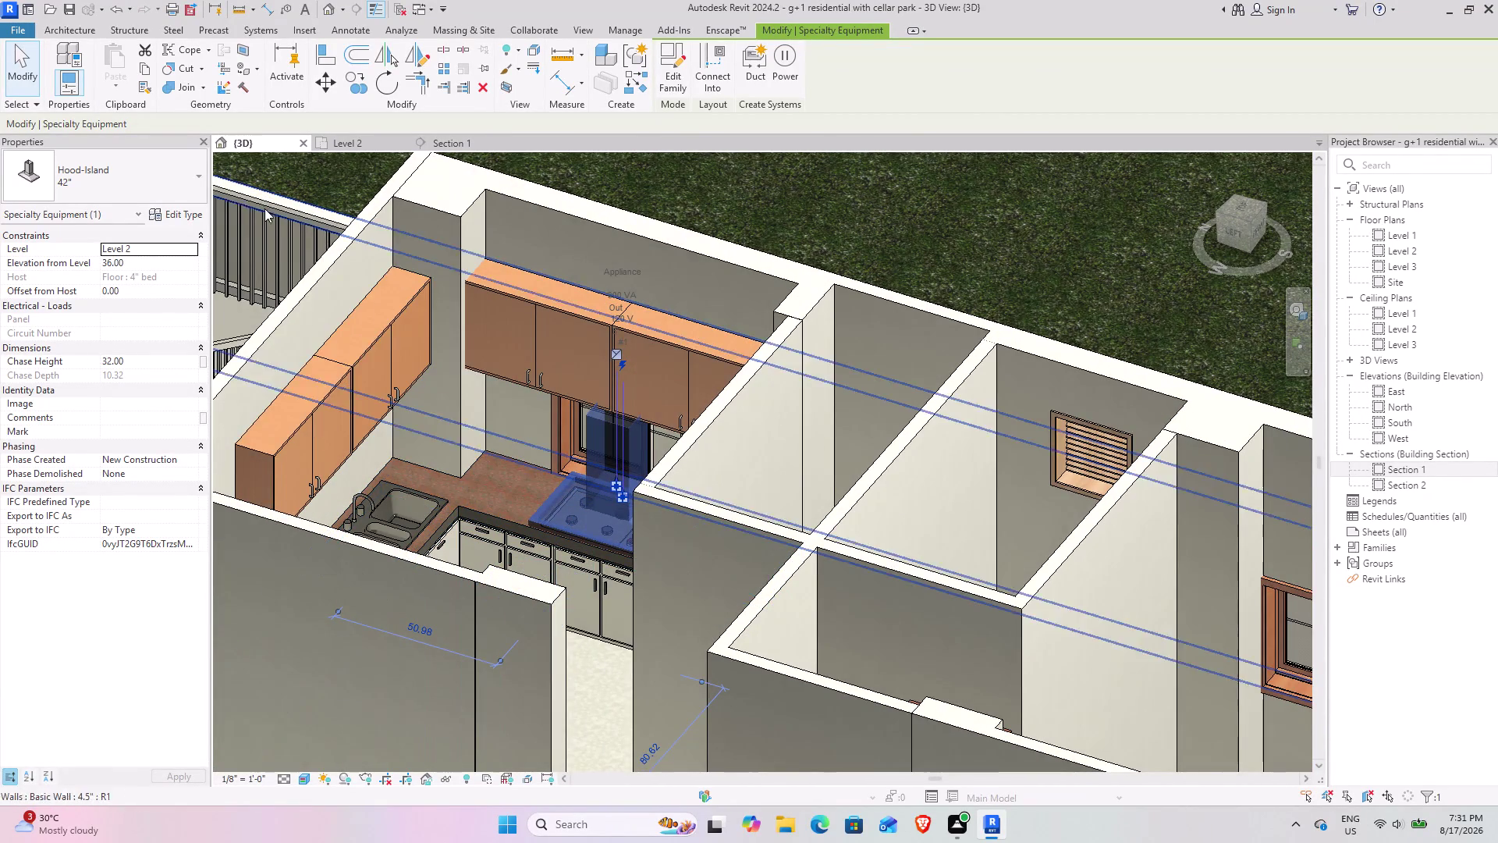
click(133, 267)
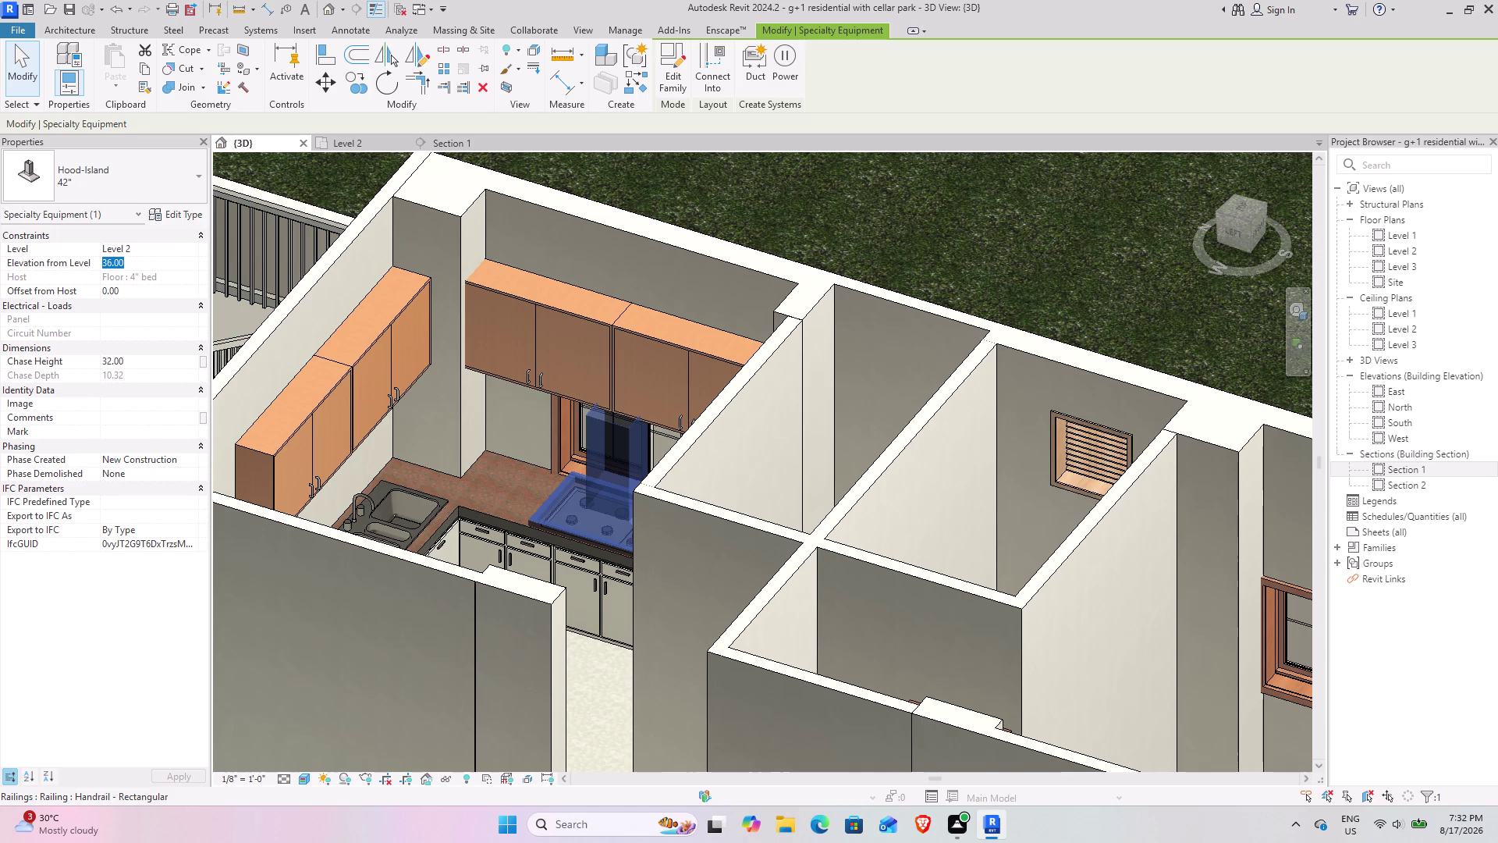
text(5')
key(Return)
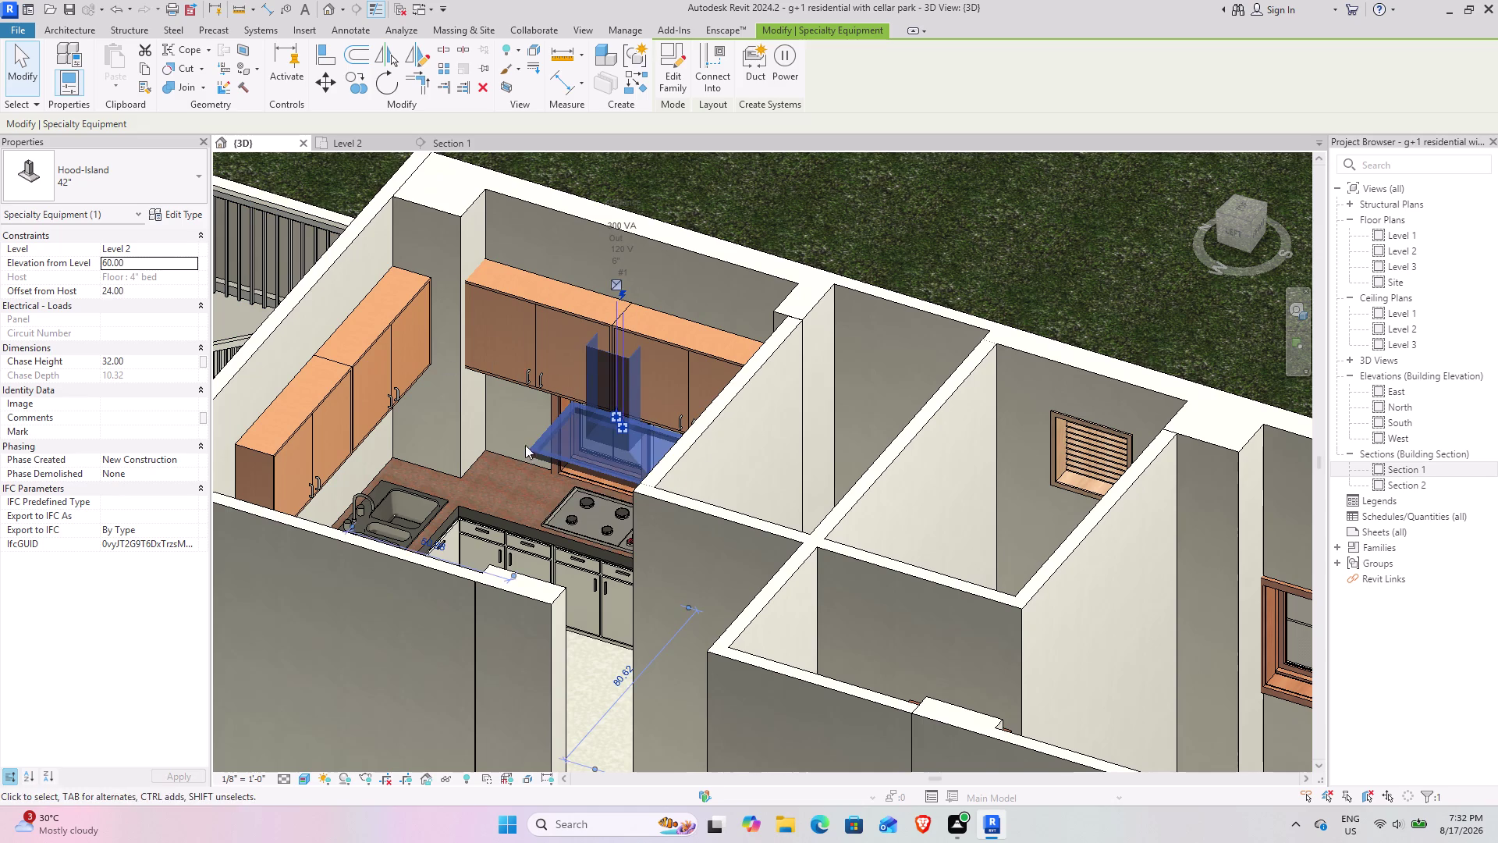
click(726, 223)
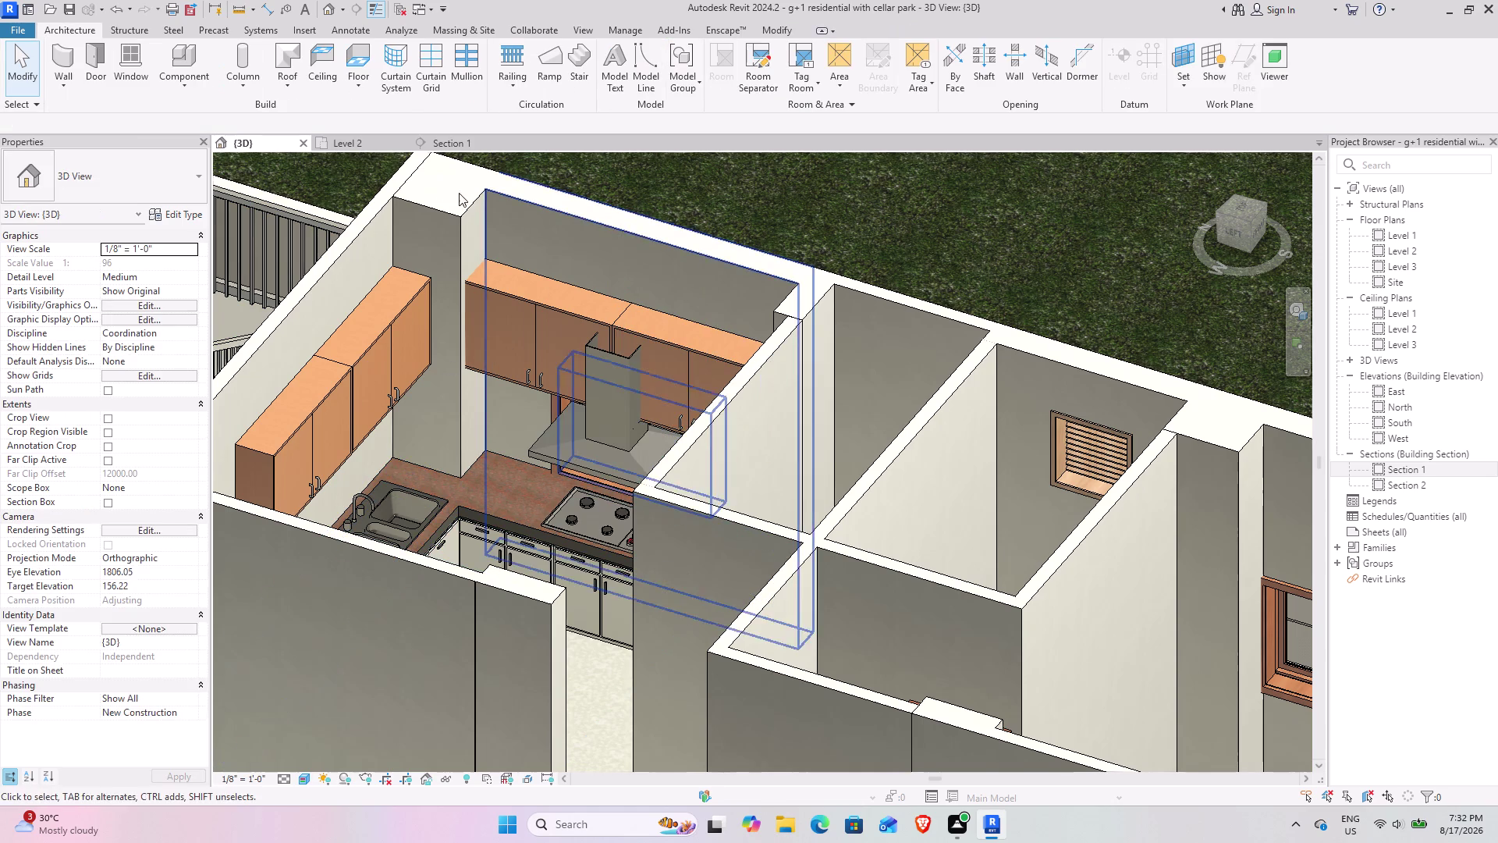
In Section 1, set the Hood-Island's Elevation from Level to 6' (72 inches).
click(457, 148)
middle_drag(710, 437, 543, 563)
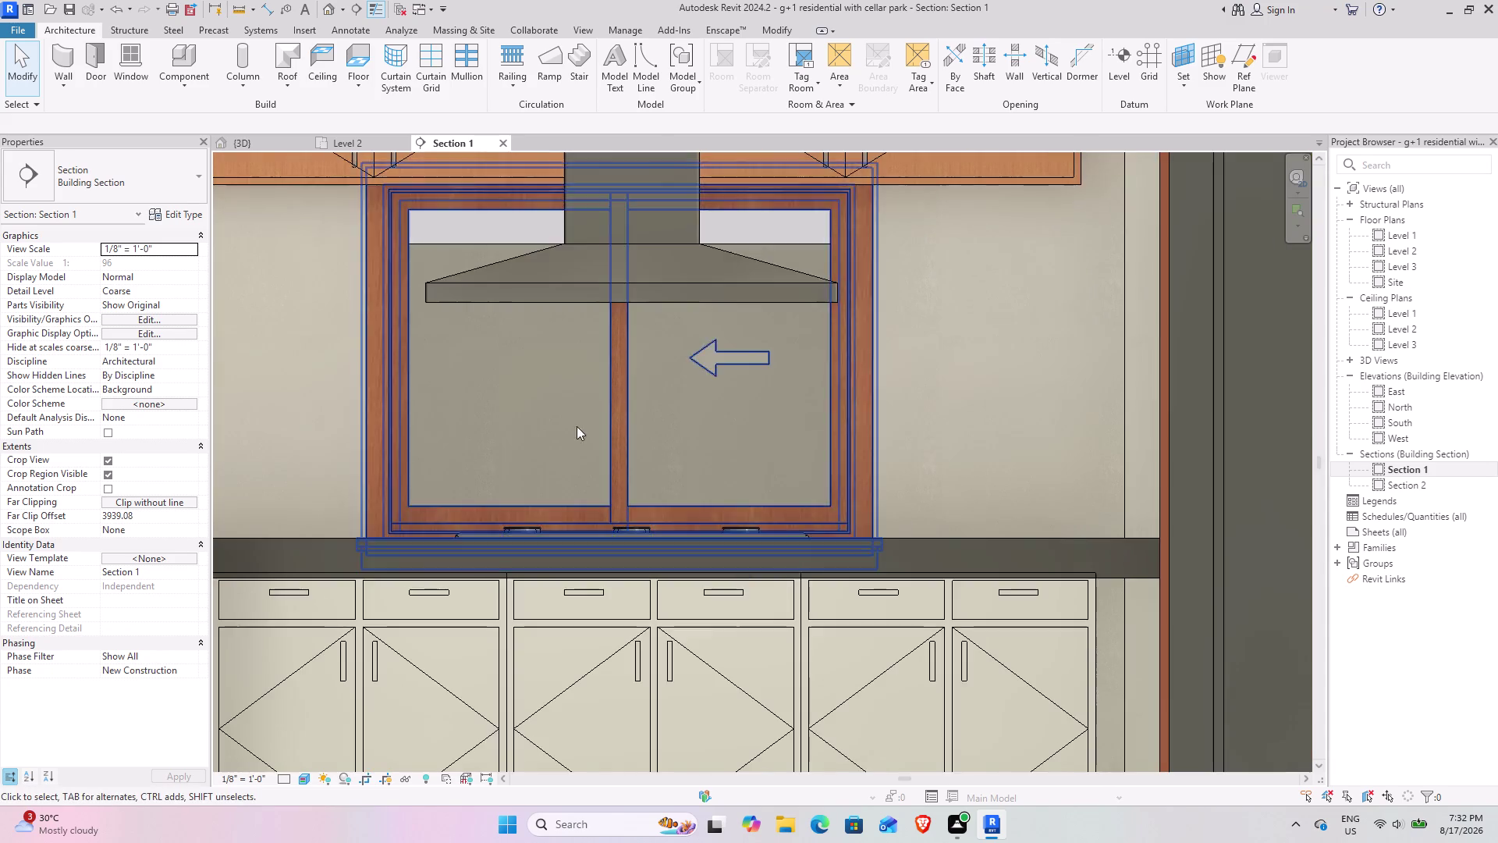
middle_drag(580, 385, 554, 517)
click(641, 428)
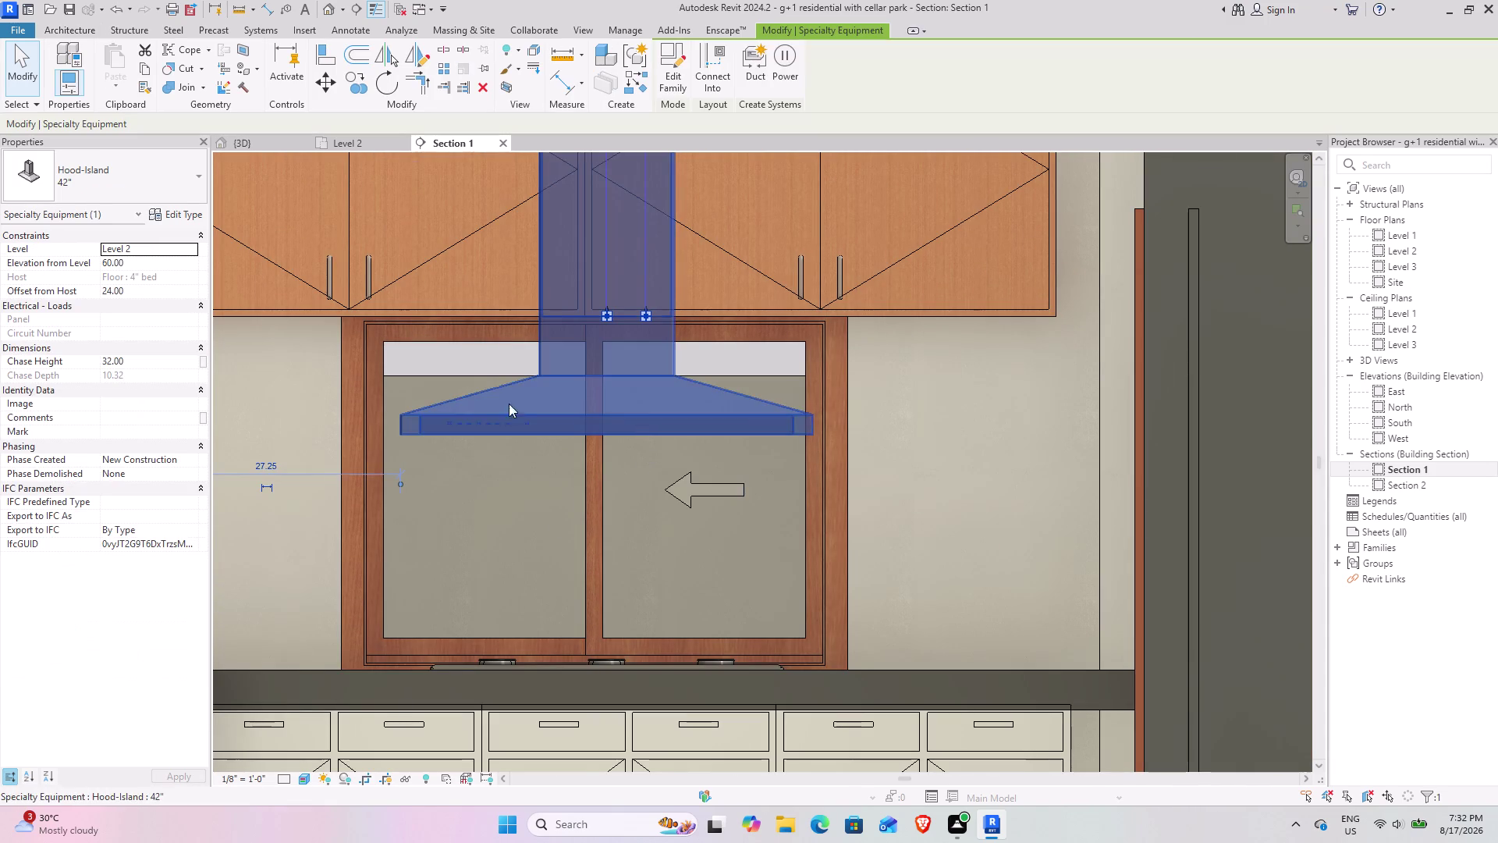
click(137, 265)
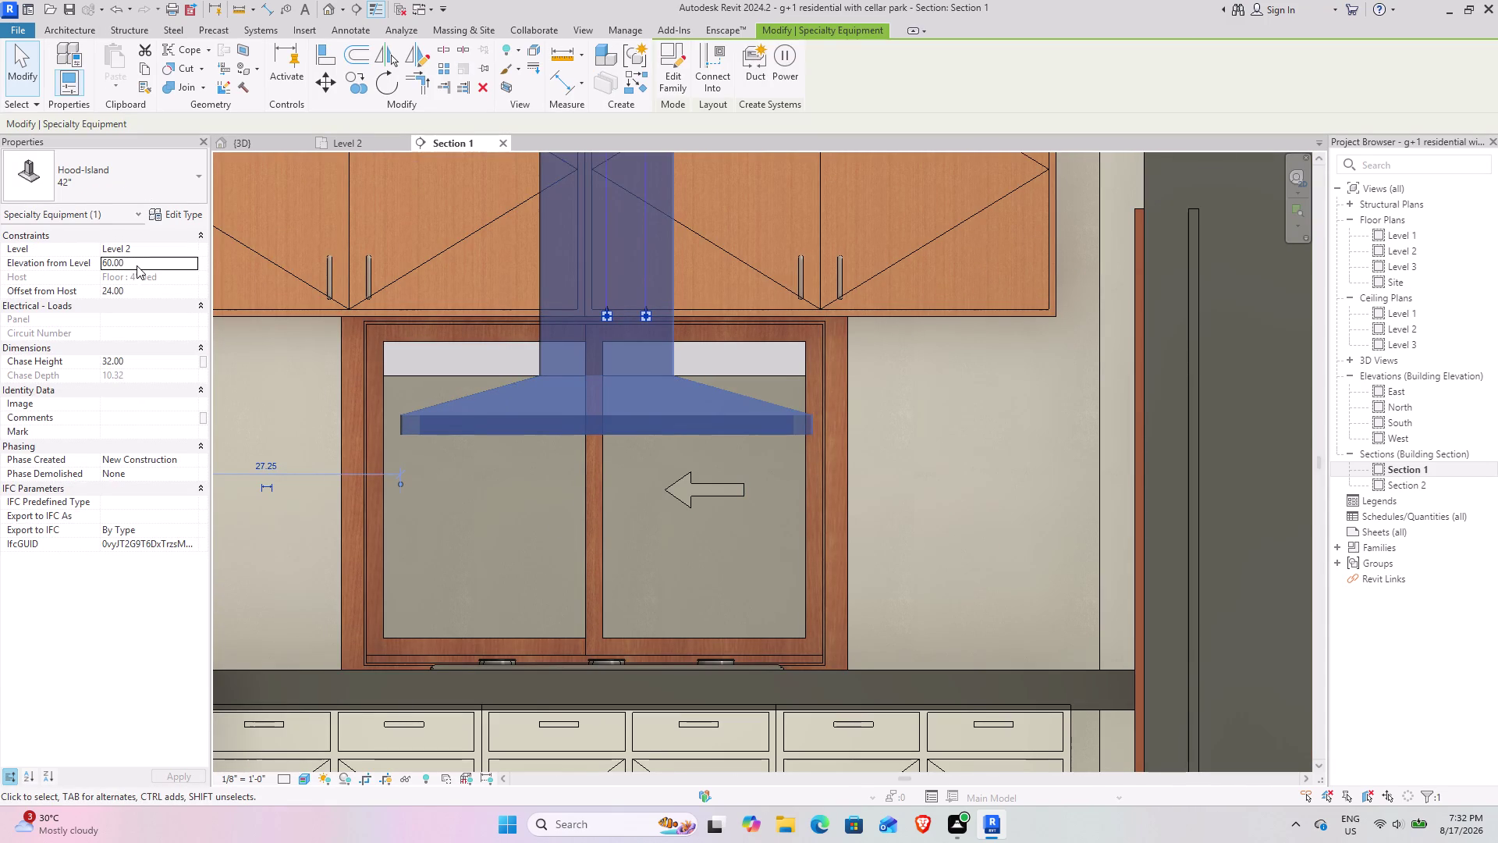
text(6')
key(Return)
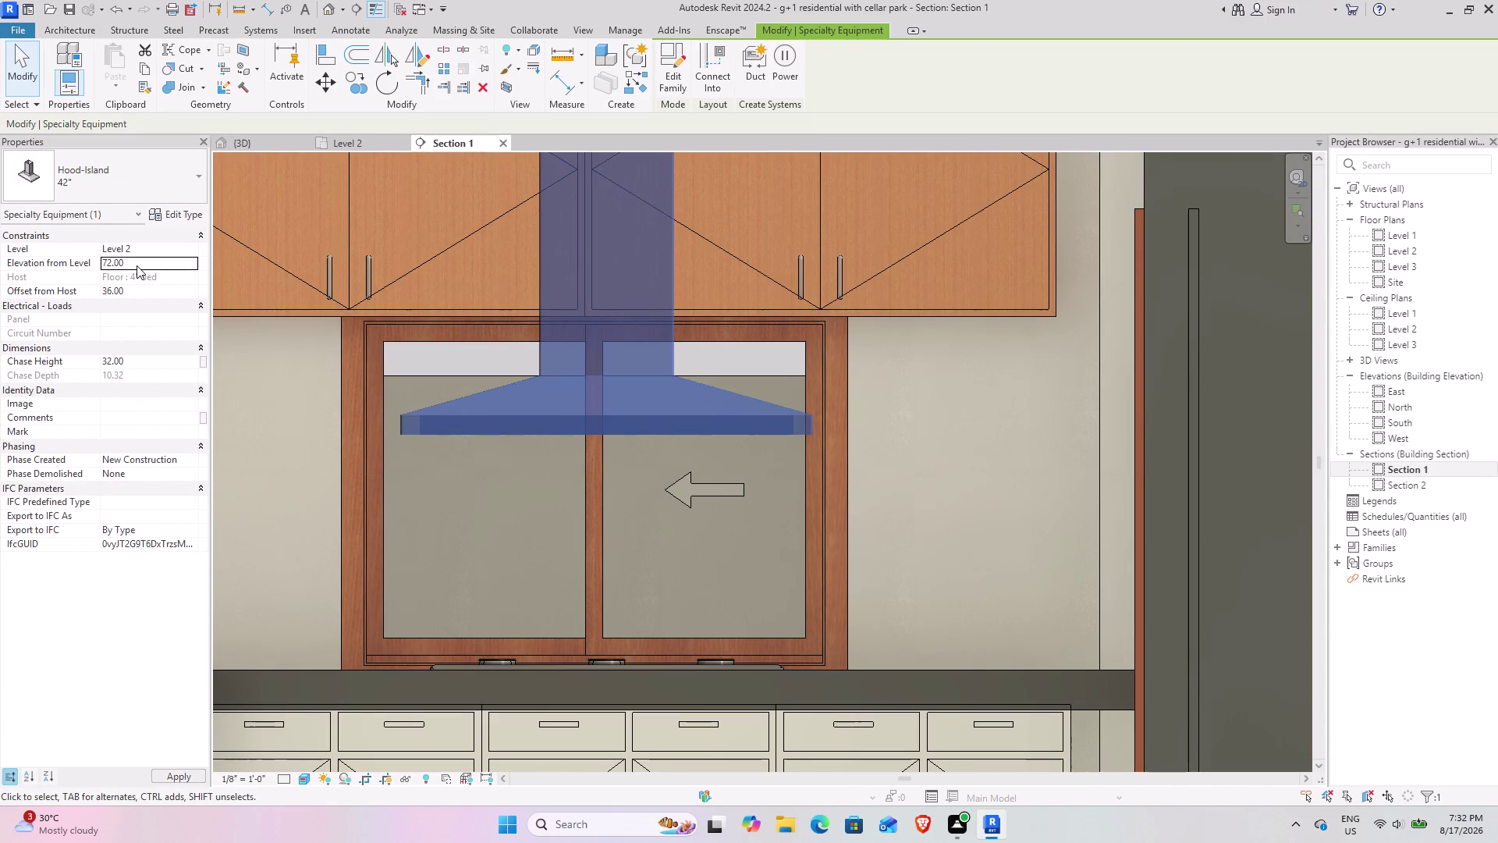
click(950, 458)
middle_drag(545, 445, 561, 405)
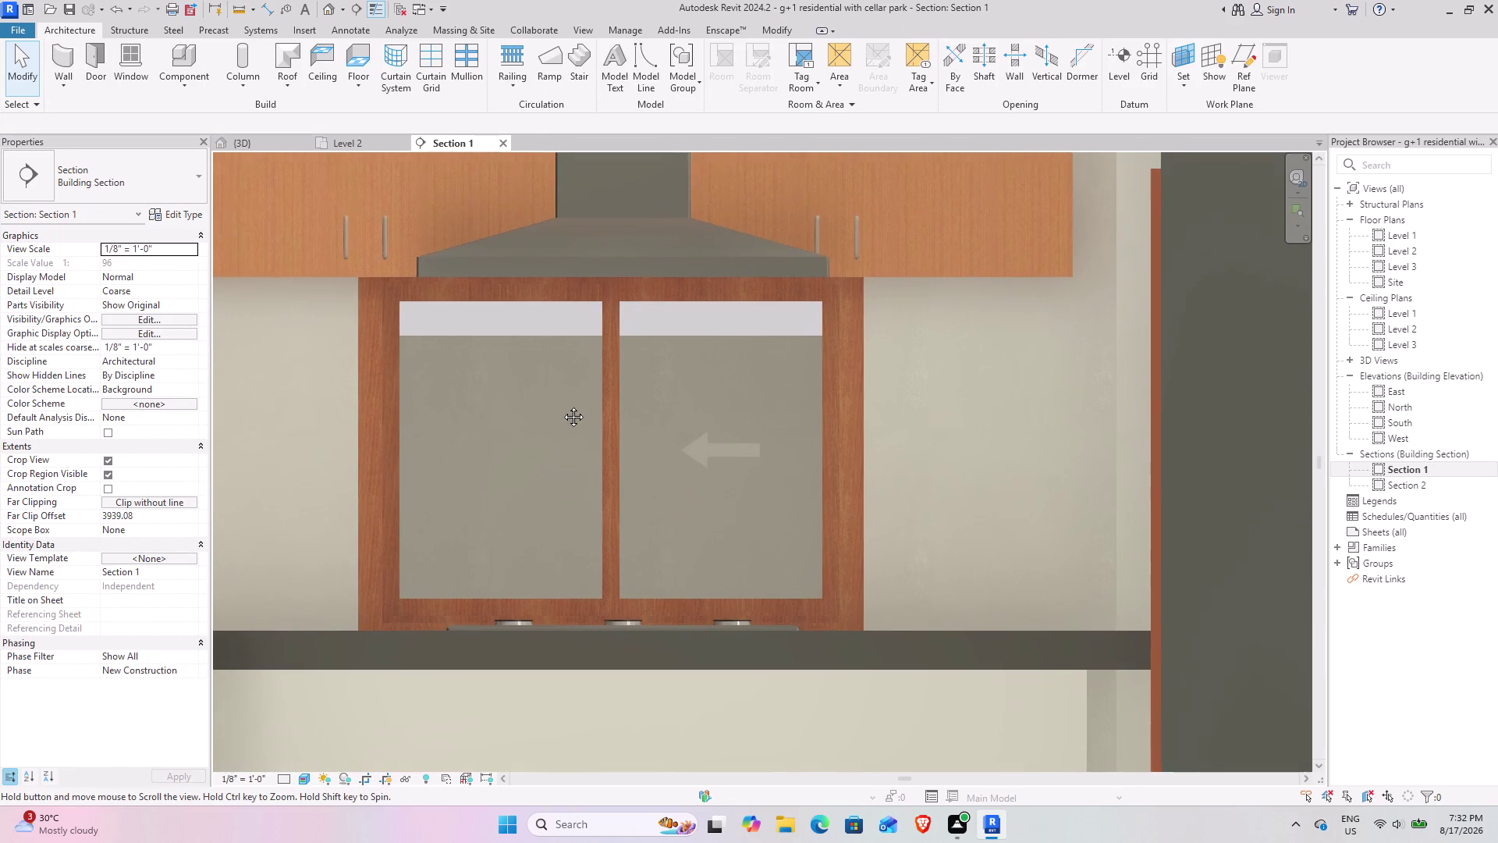
middle_drag(562, 405, 530, 468)
click(242, 140)
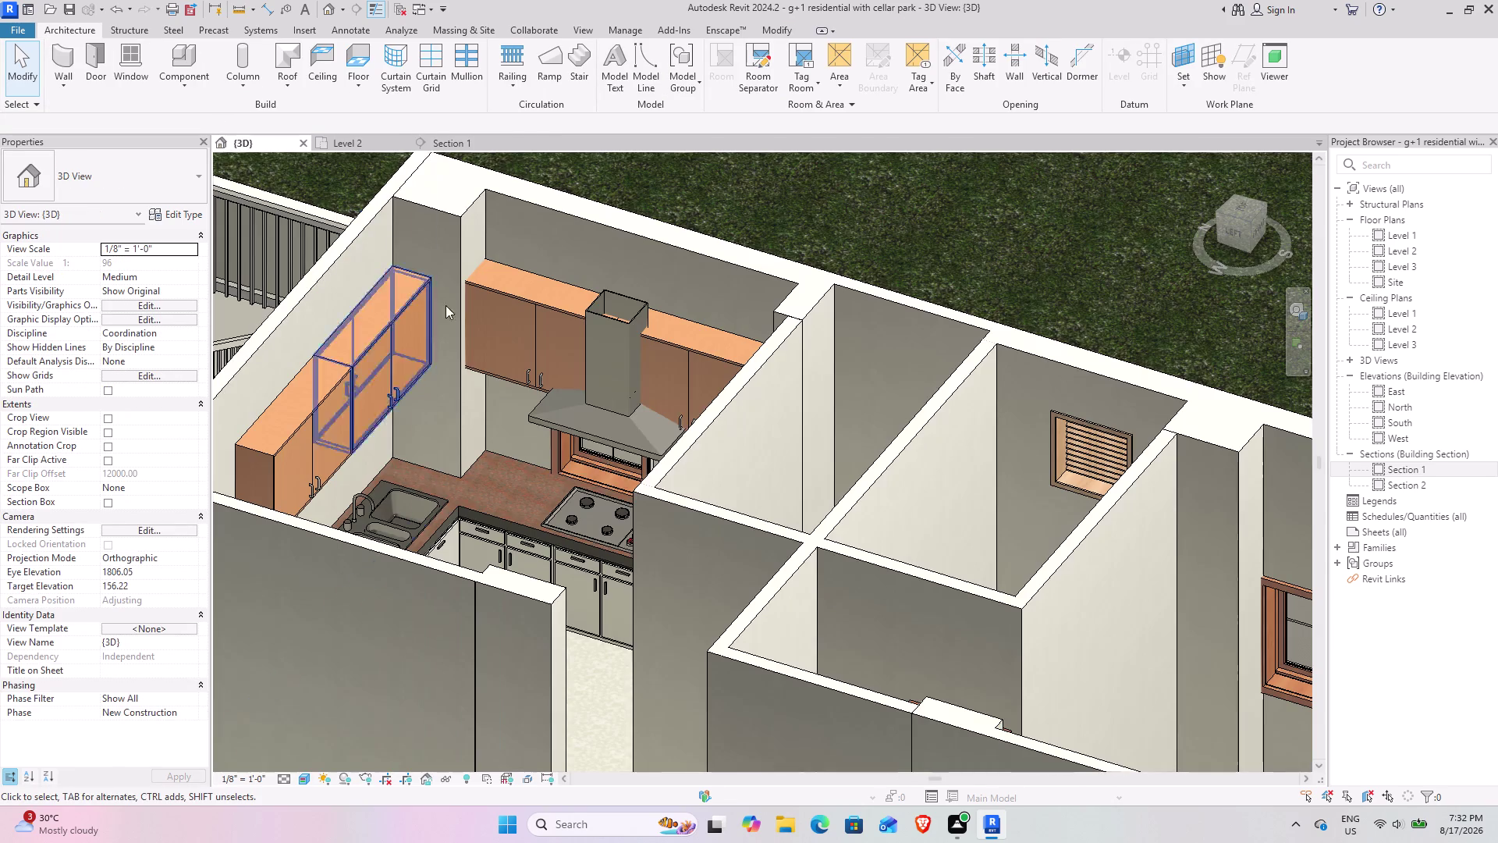
scroll(up, 3)
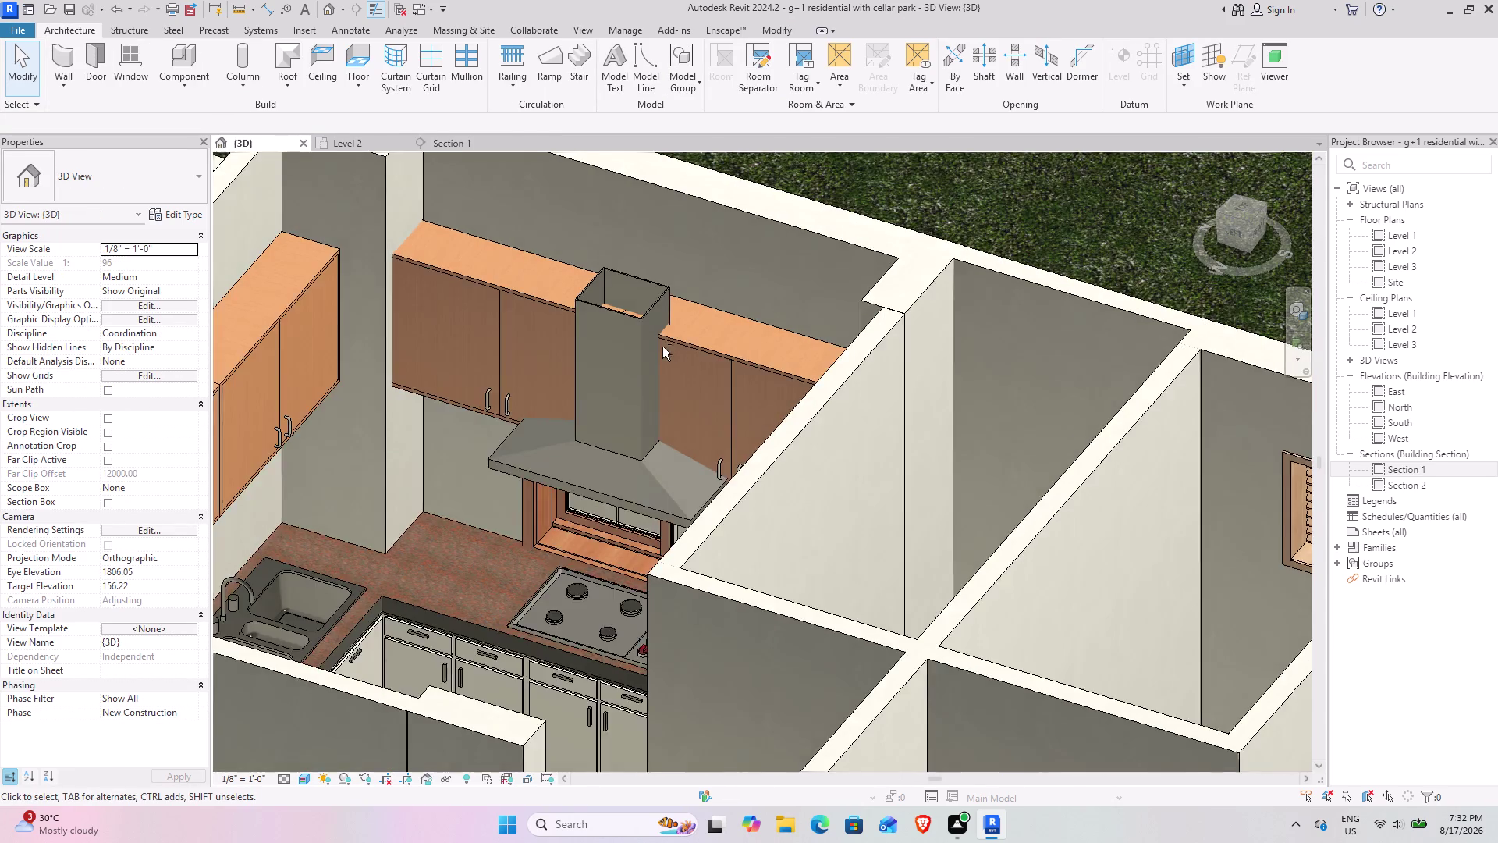
middle_drag(661, 350, 530, 314)
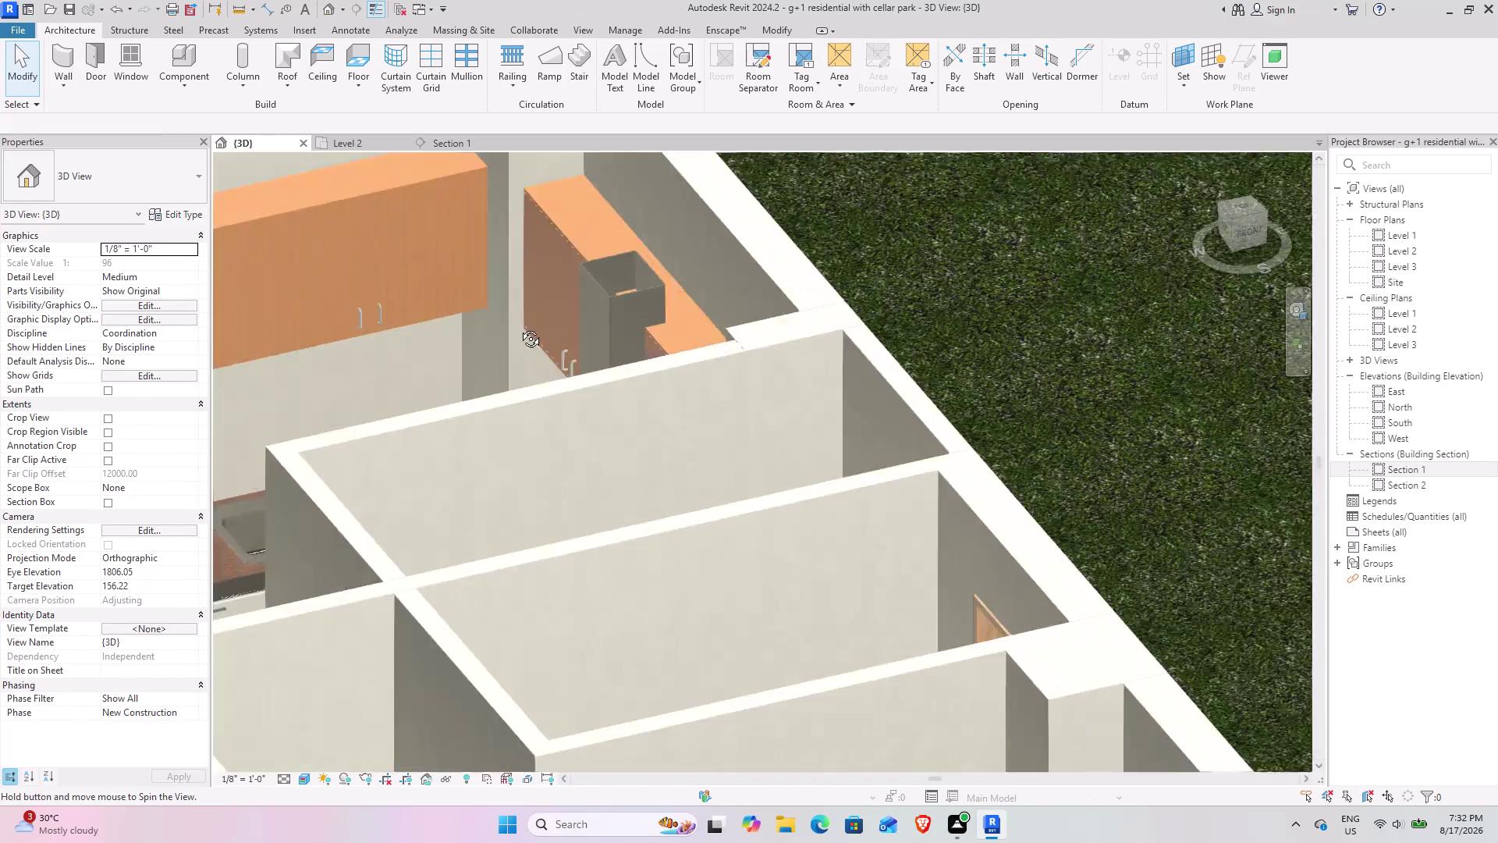
middle_drag(530, 315, 466, 441)
middle_drag(466, 441, 682, 459)
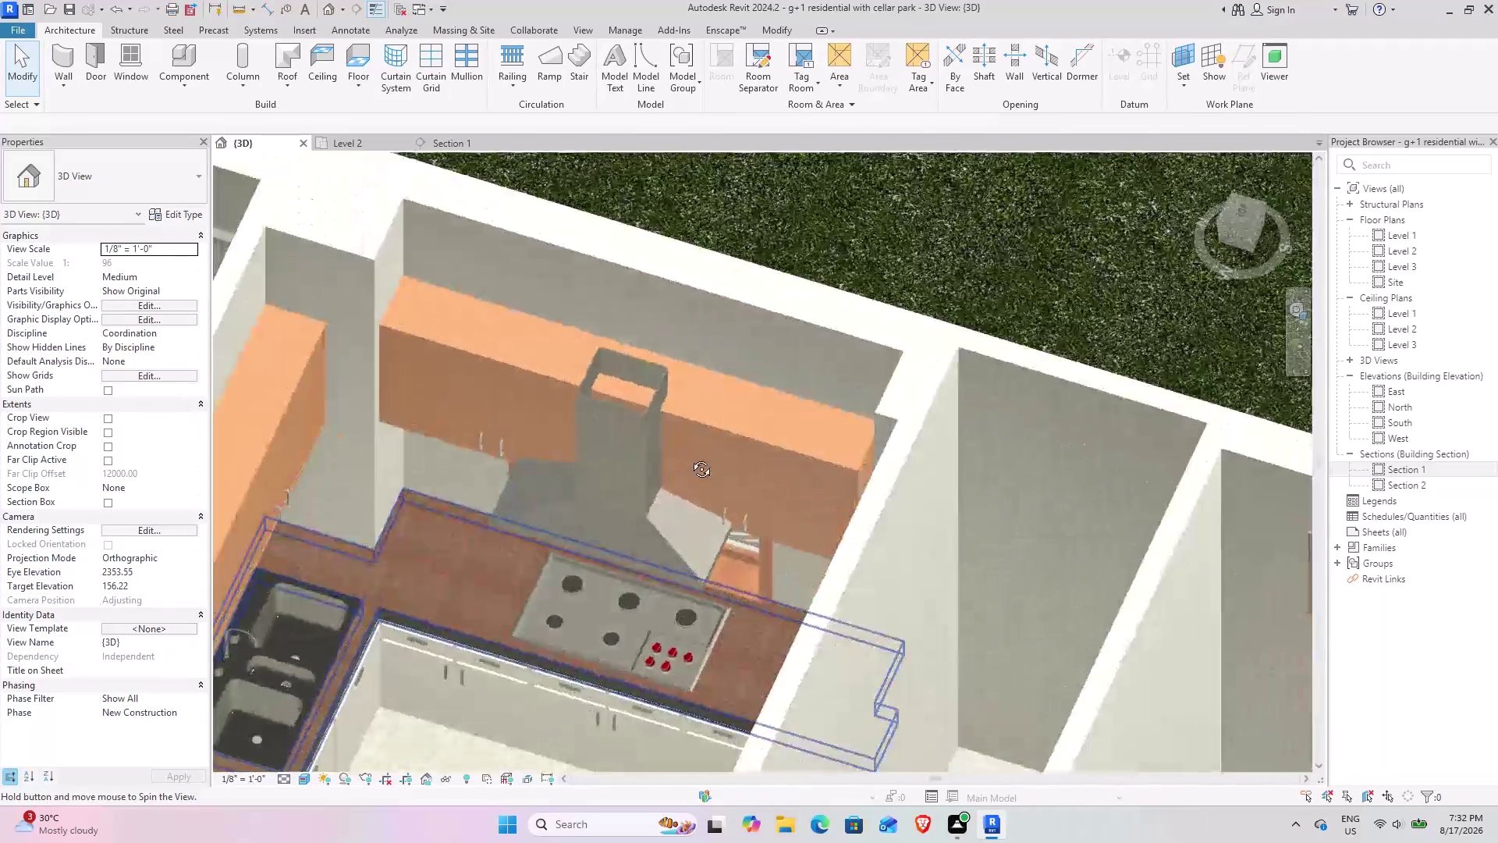
middle_drag(683, 459, 578, 489)
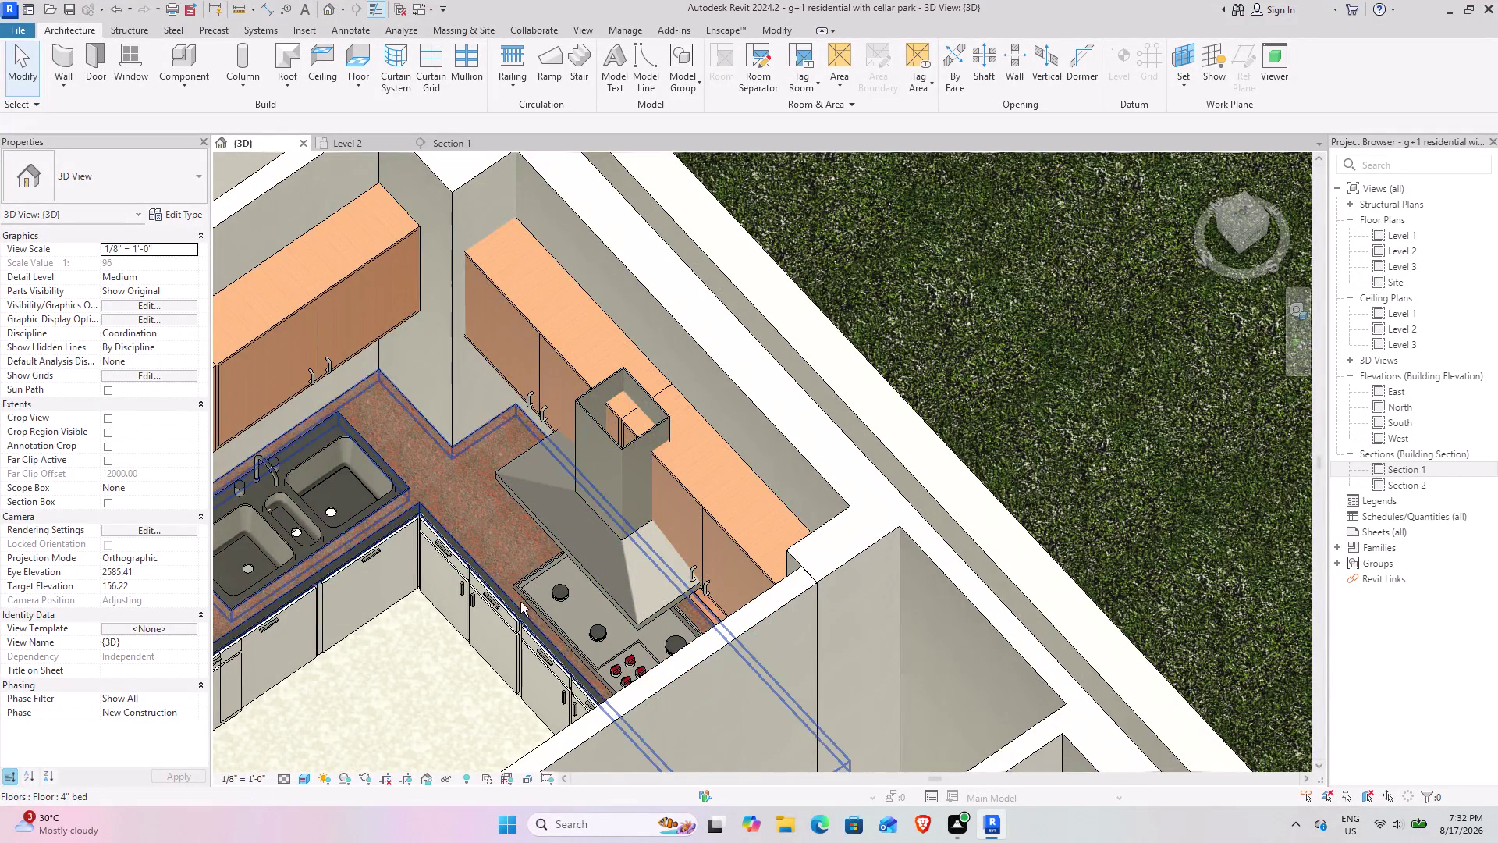
middle_drag(521, 591, 675, 429)
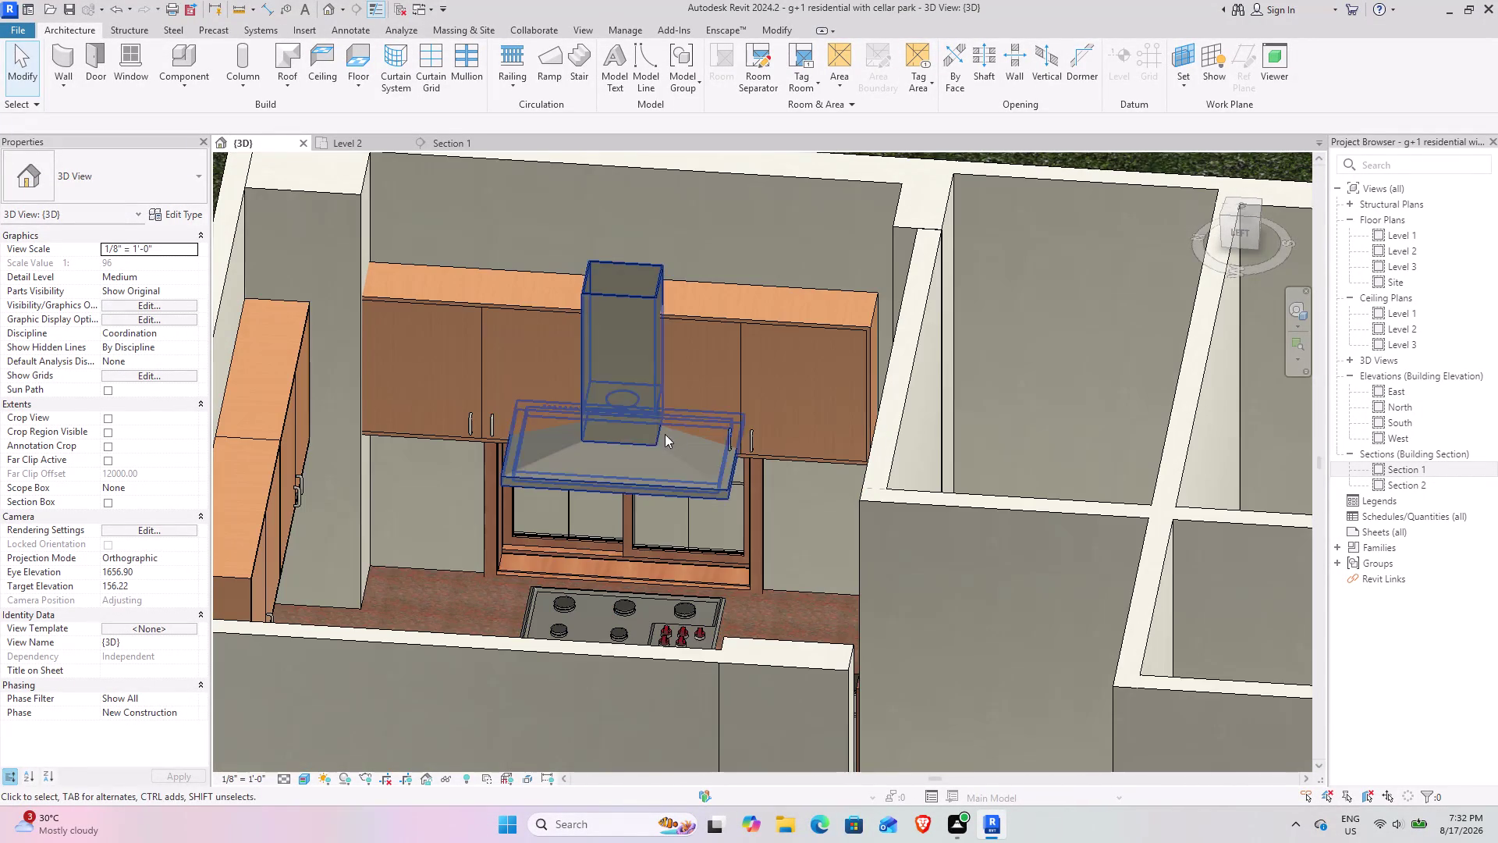
middle_drag(583, 469, 628, 459)
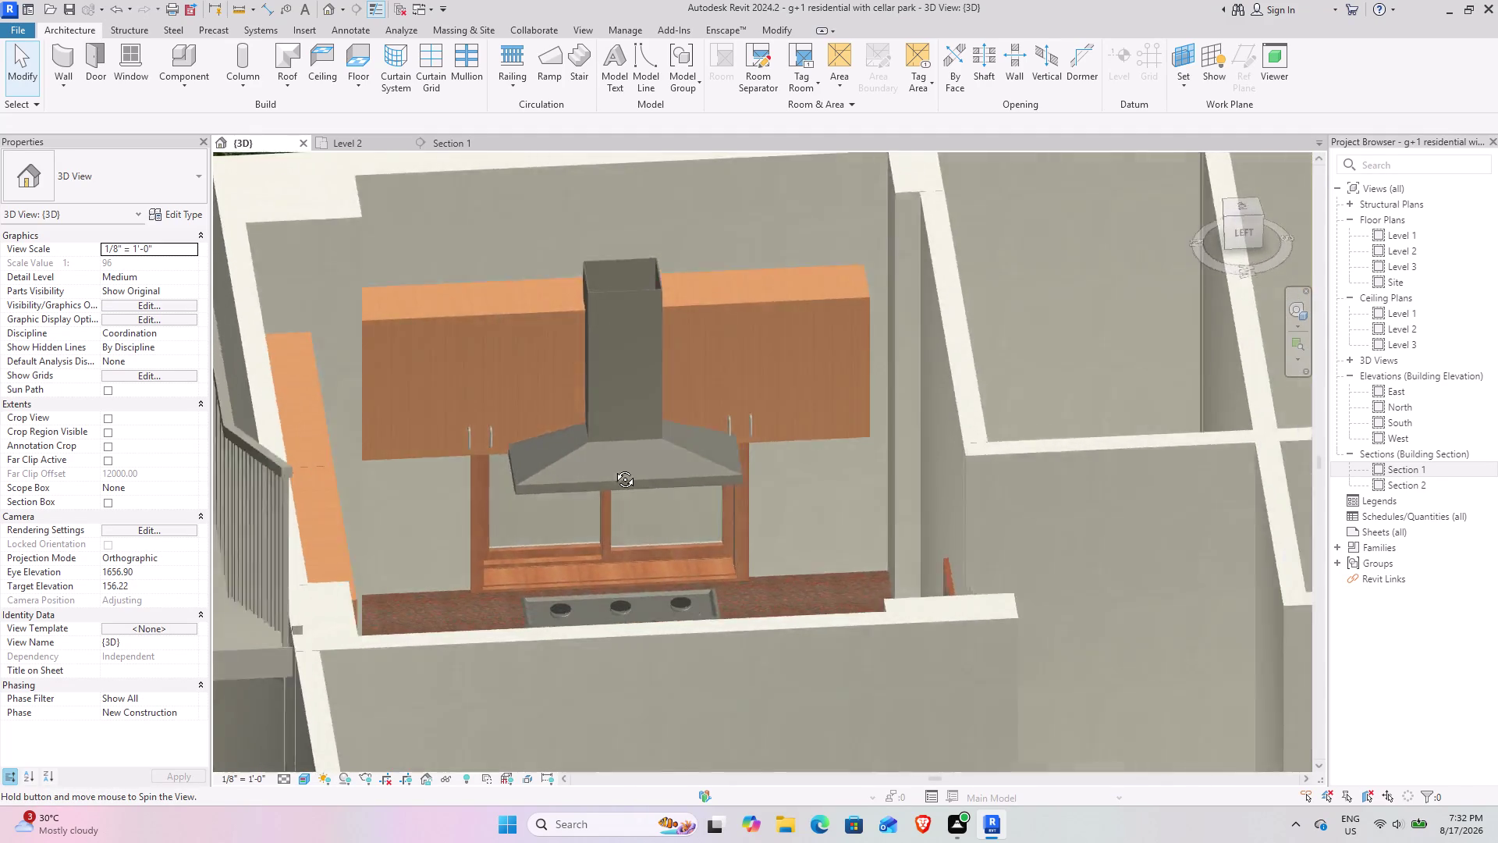
middle_drag(628, 460, 595, 478)
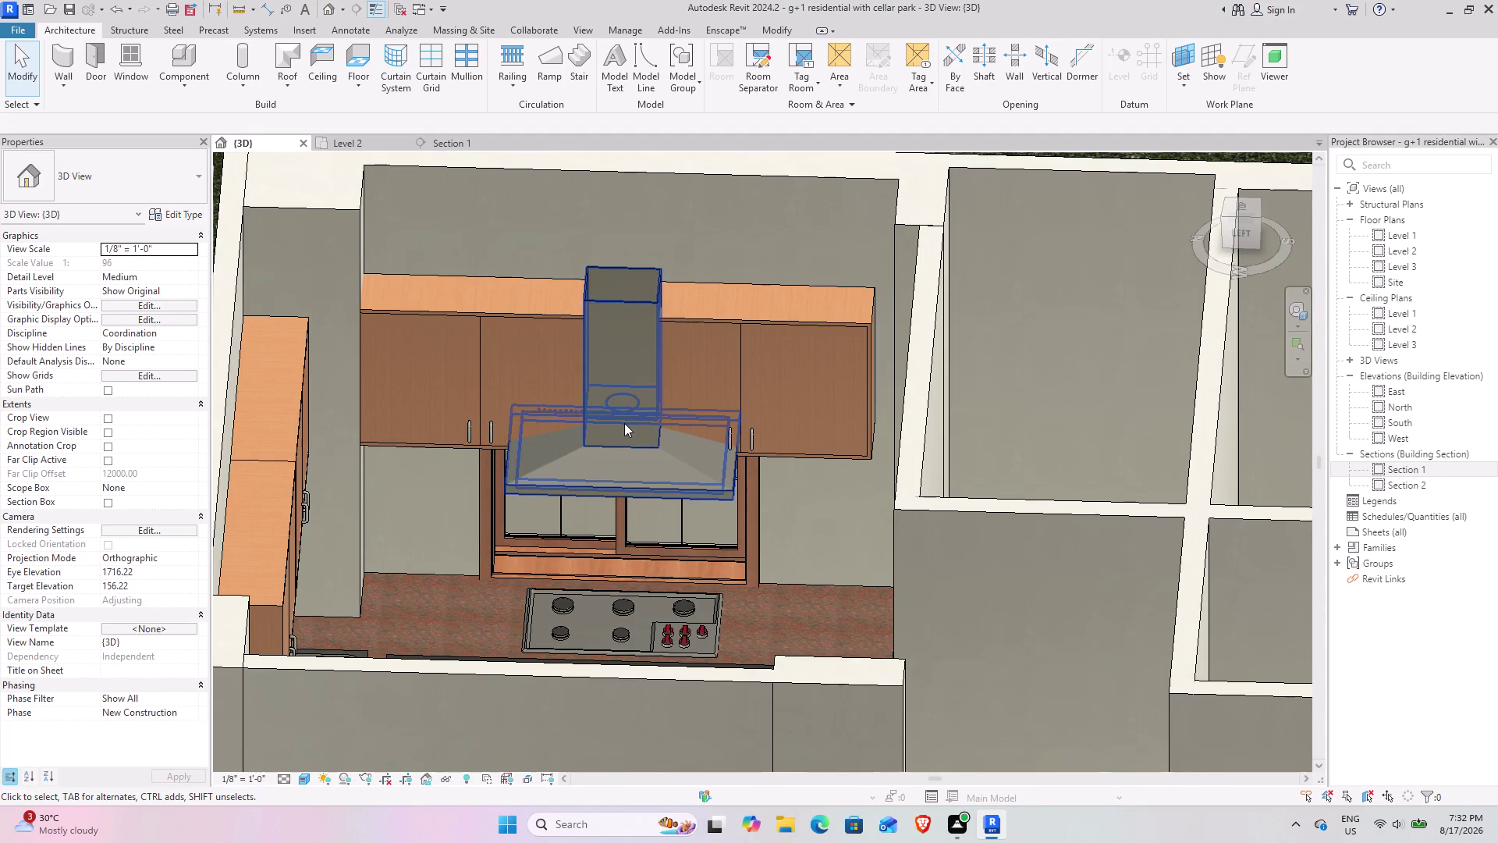
click(538, 318)
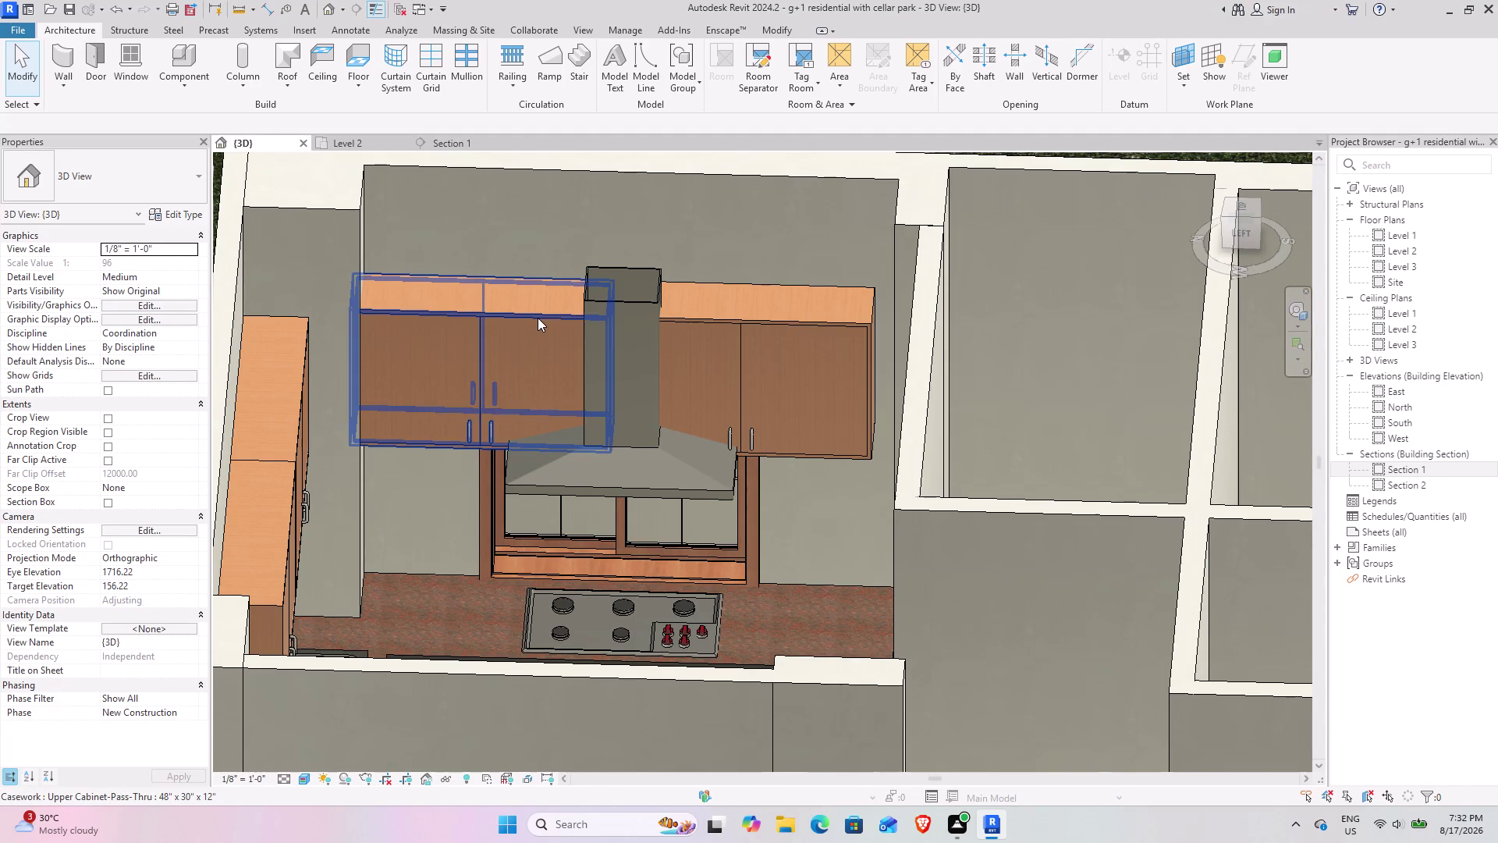
Orbit the 3D kitchen view to inspect the cabinets around the vent hood.
middle_drag(392, 471, 378, 473)
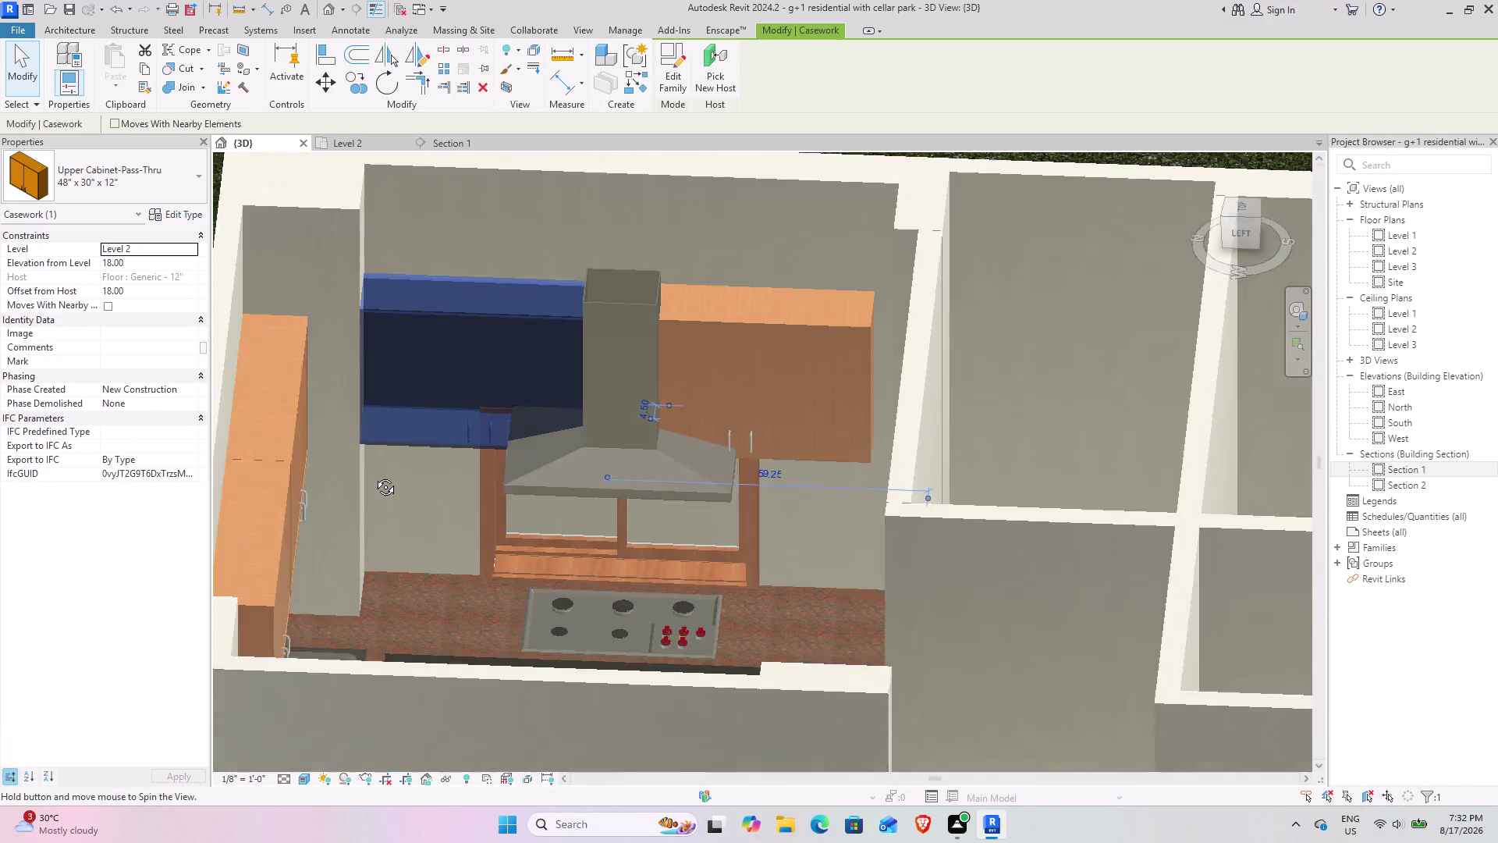
middle_drag(378, 474, 337, 462)
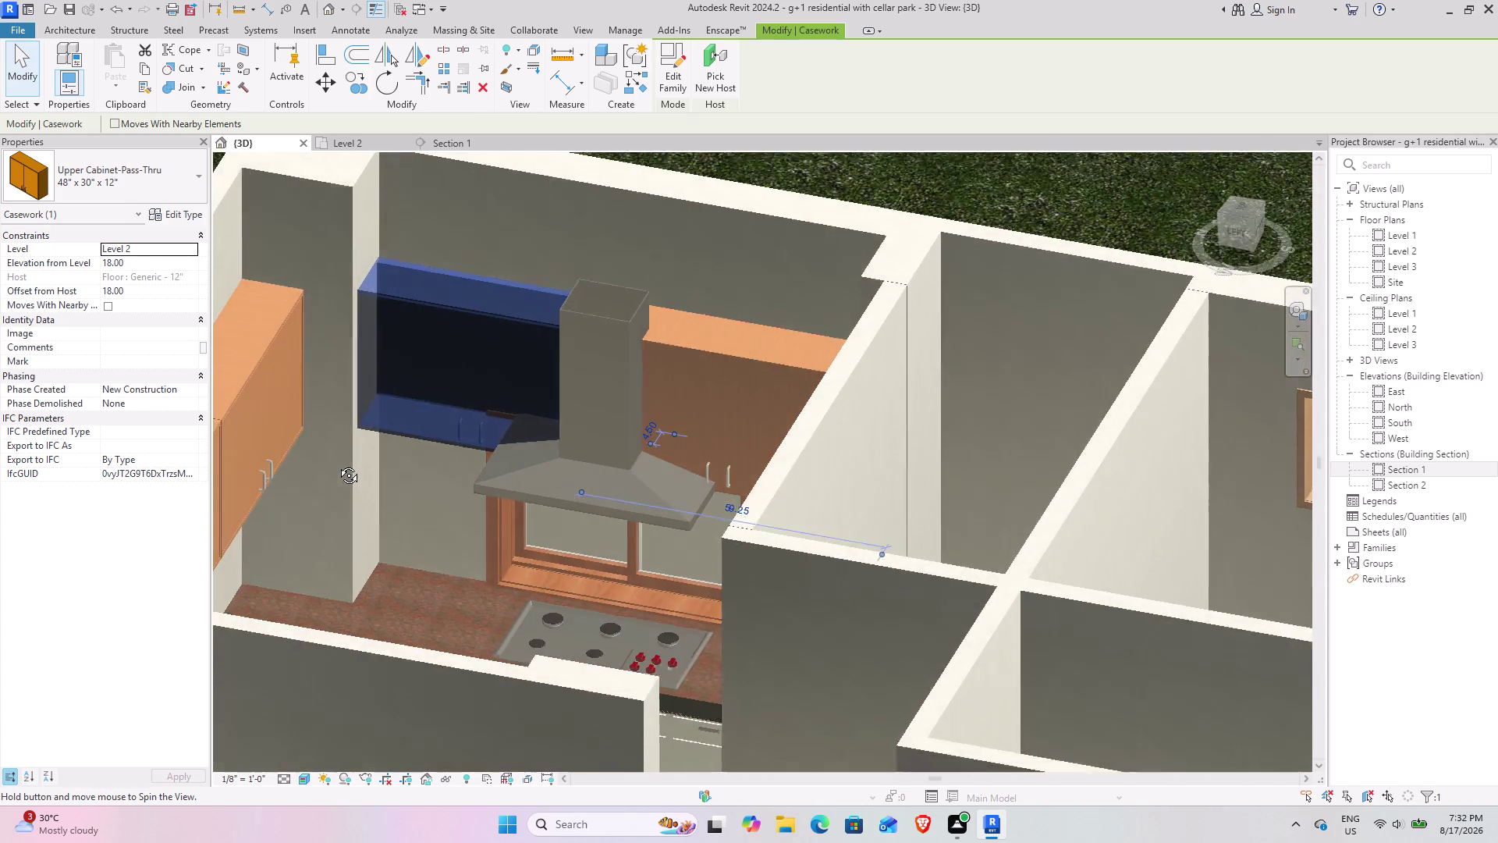
middle_drag(337, 463, 320, 487)
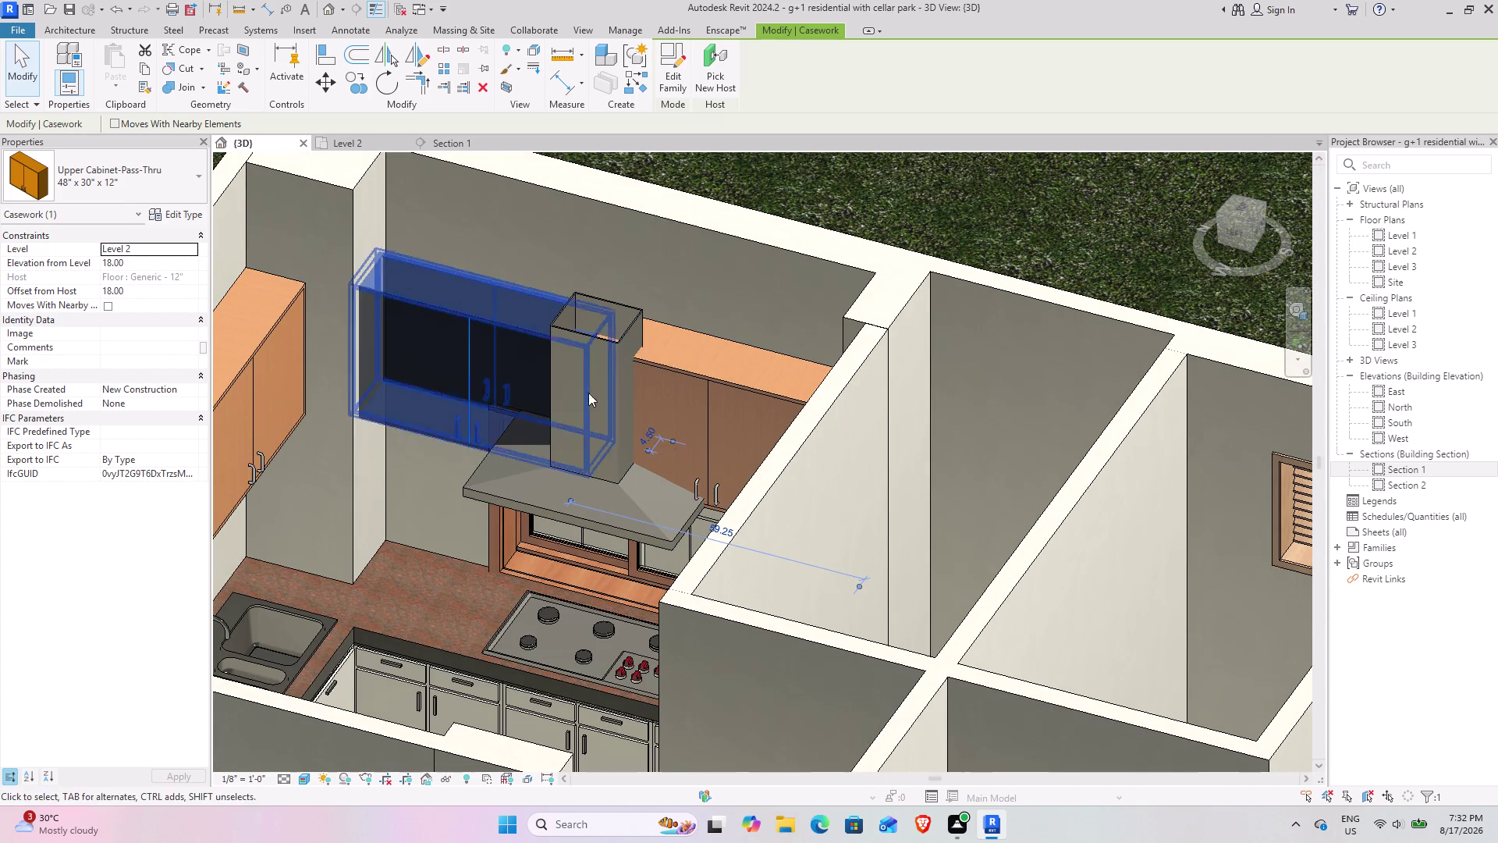
middle_drag(522, 484, 481, 614)
middle_drag(445, 576, 458, 622)
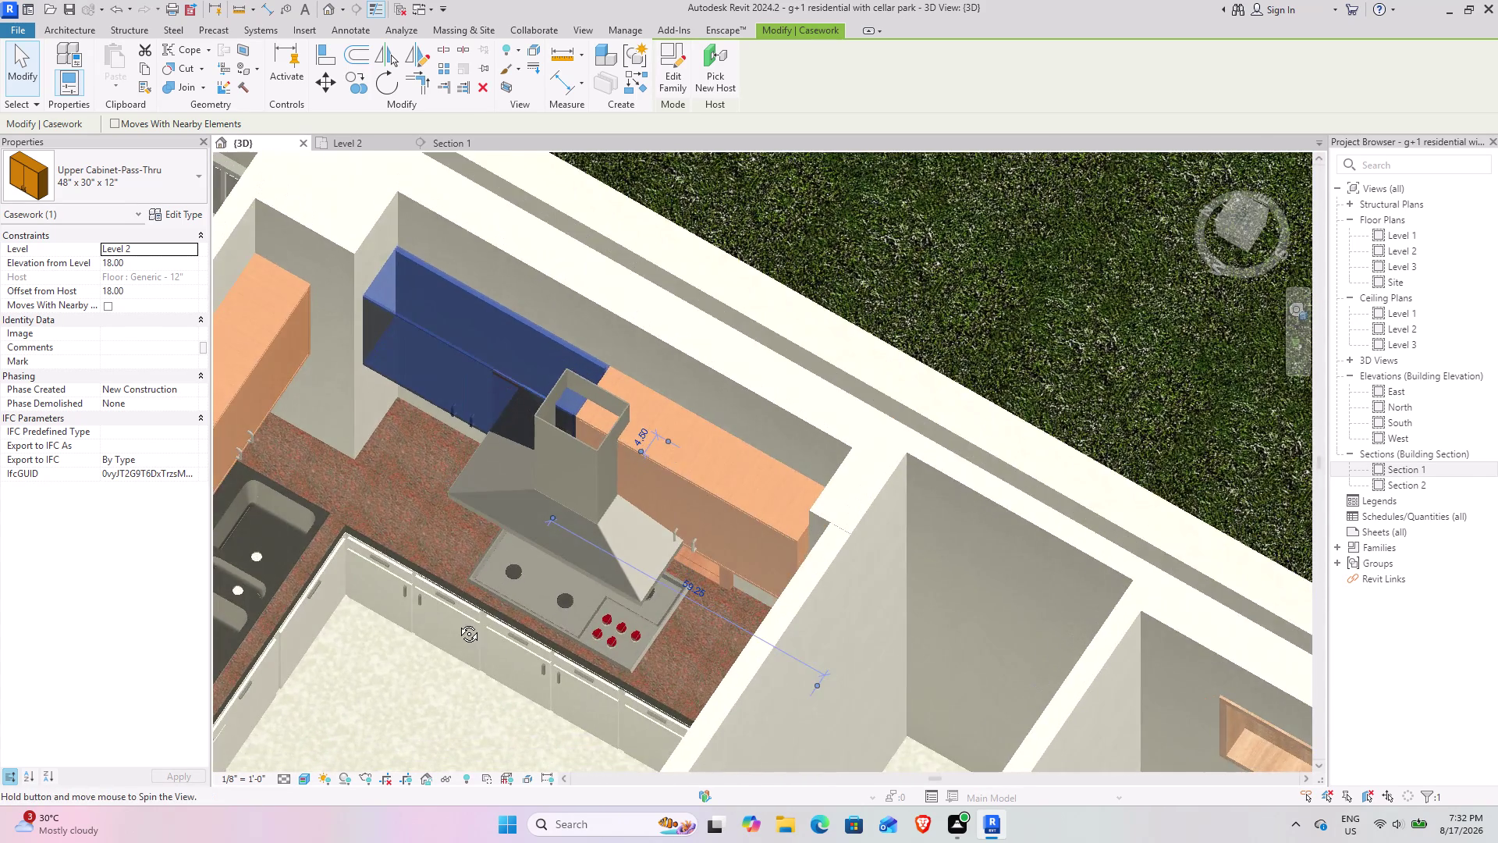
middle_drag(458, 622, 556, 562)
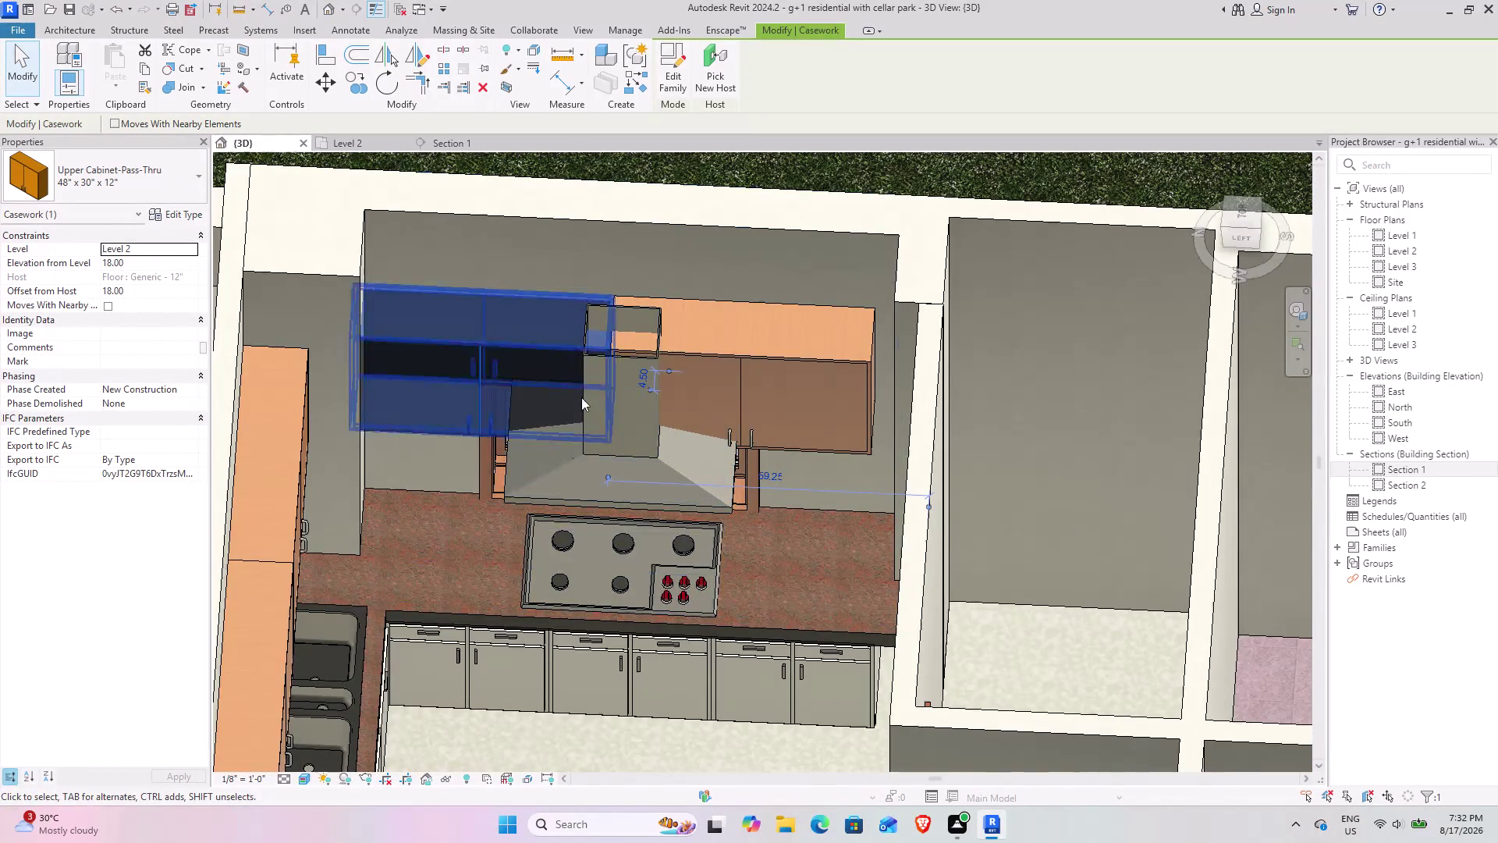
middle_drag(576, 520, 639, 331)
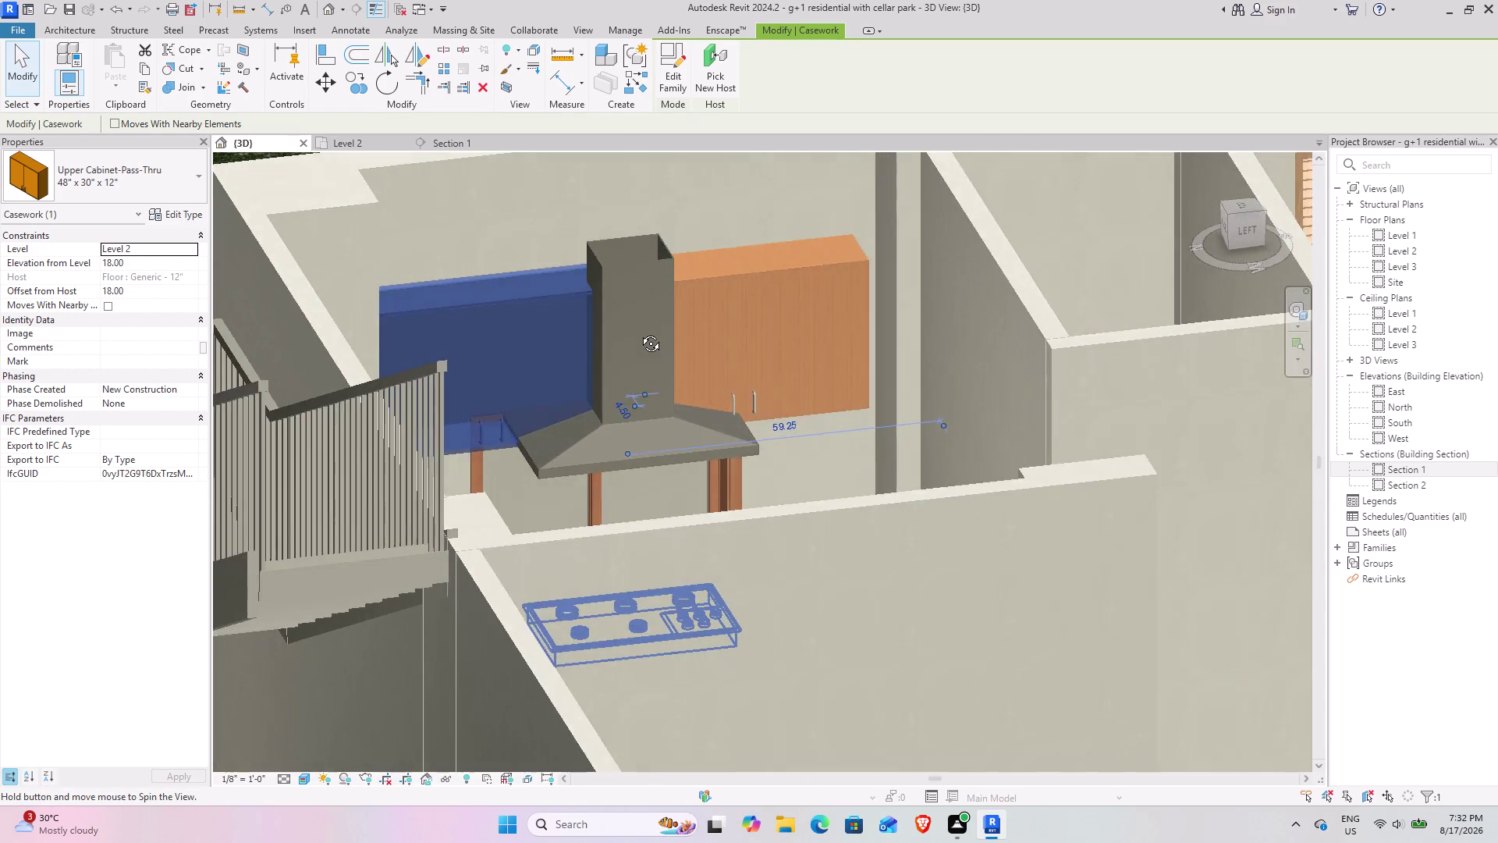
middle_drag(639, 331, 522, 455)
Delete both Upper Cabinet-Pass-Thru units flanking the island hood.
scroll(up, 3)
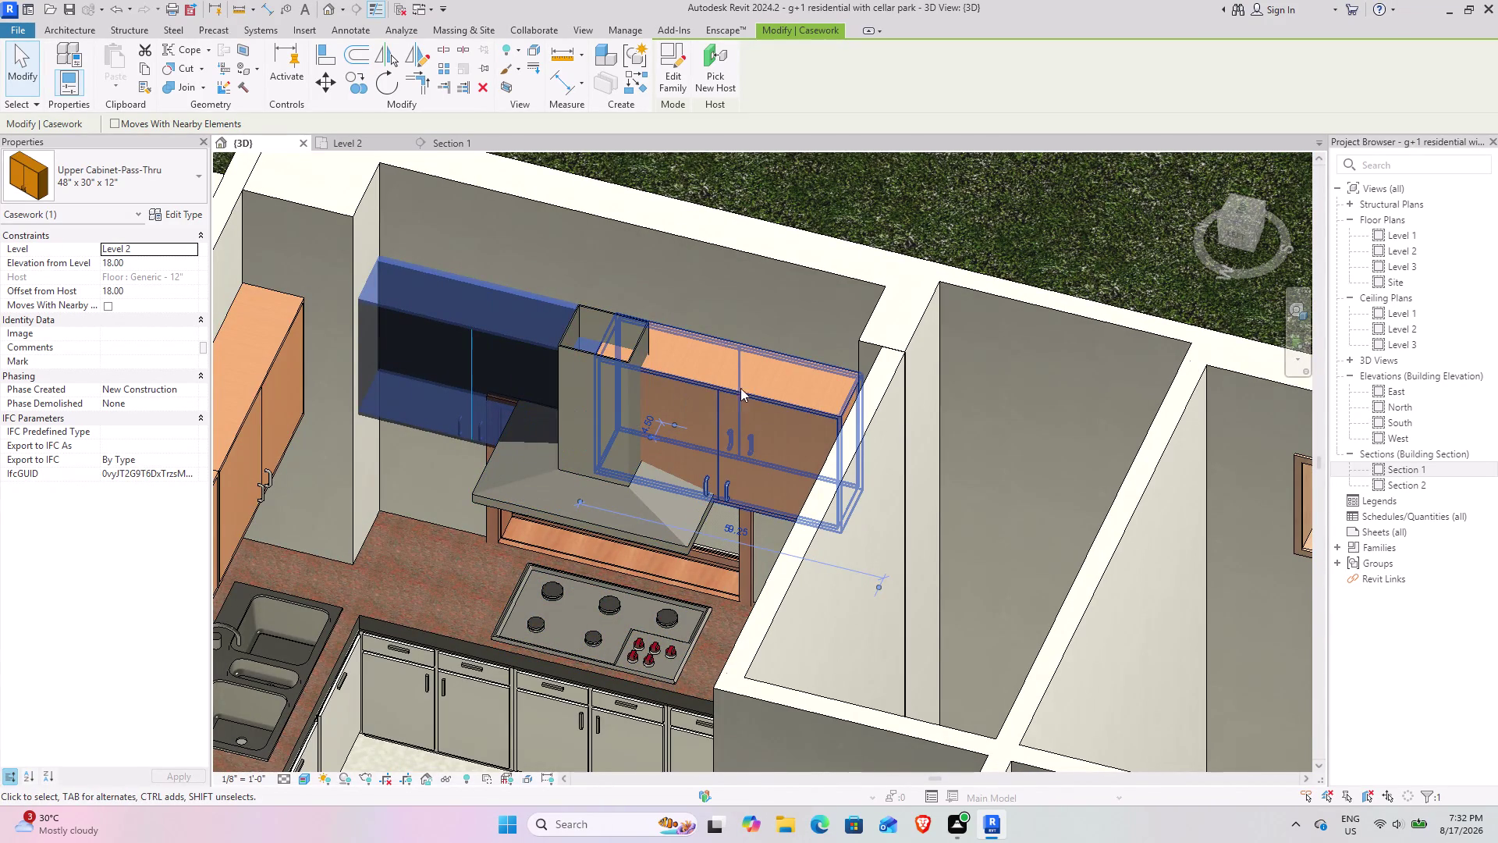
click(738, 391)
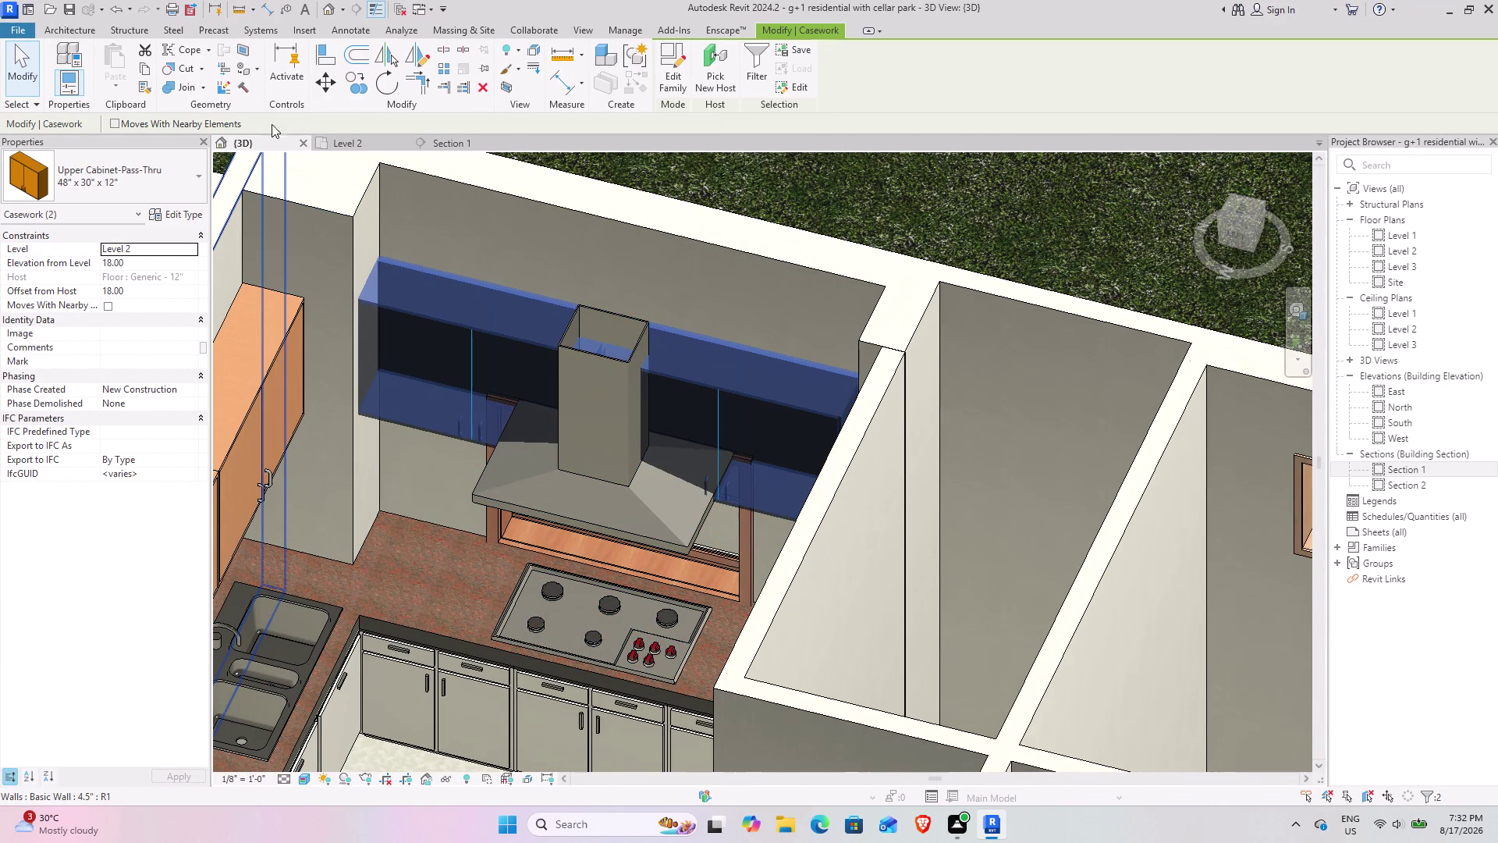
click(480, 85)
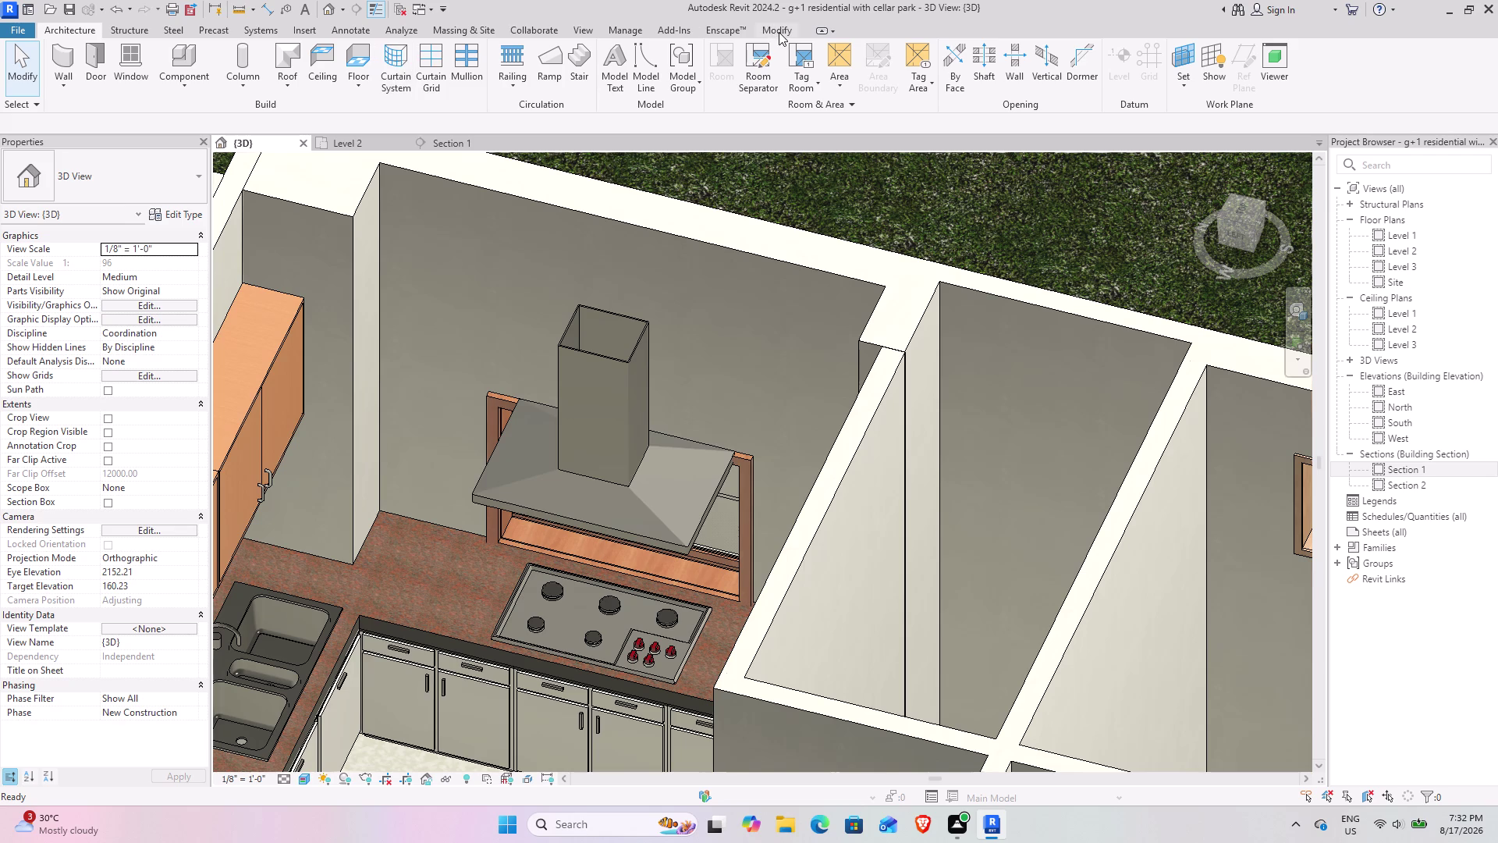
click(197, 63)
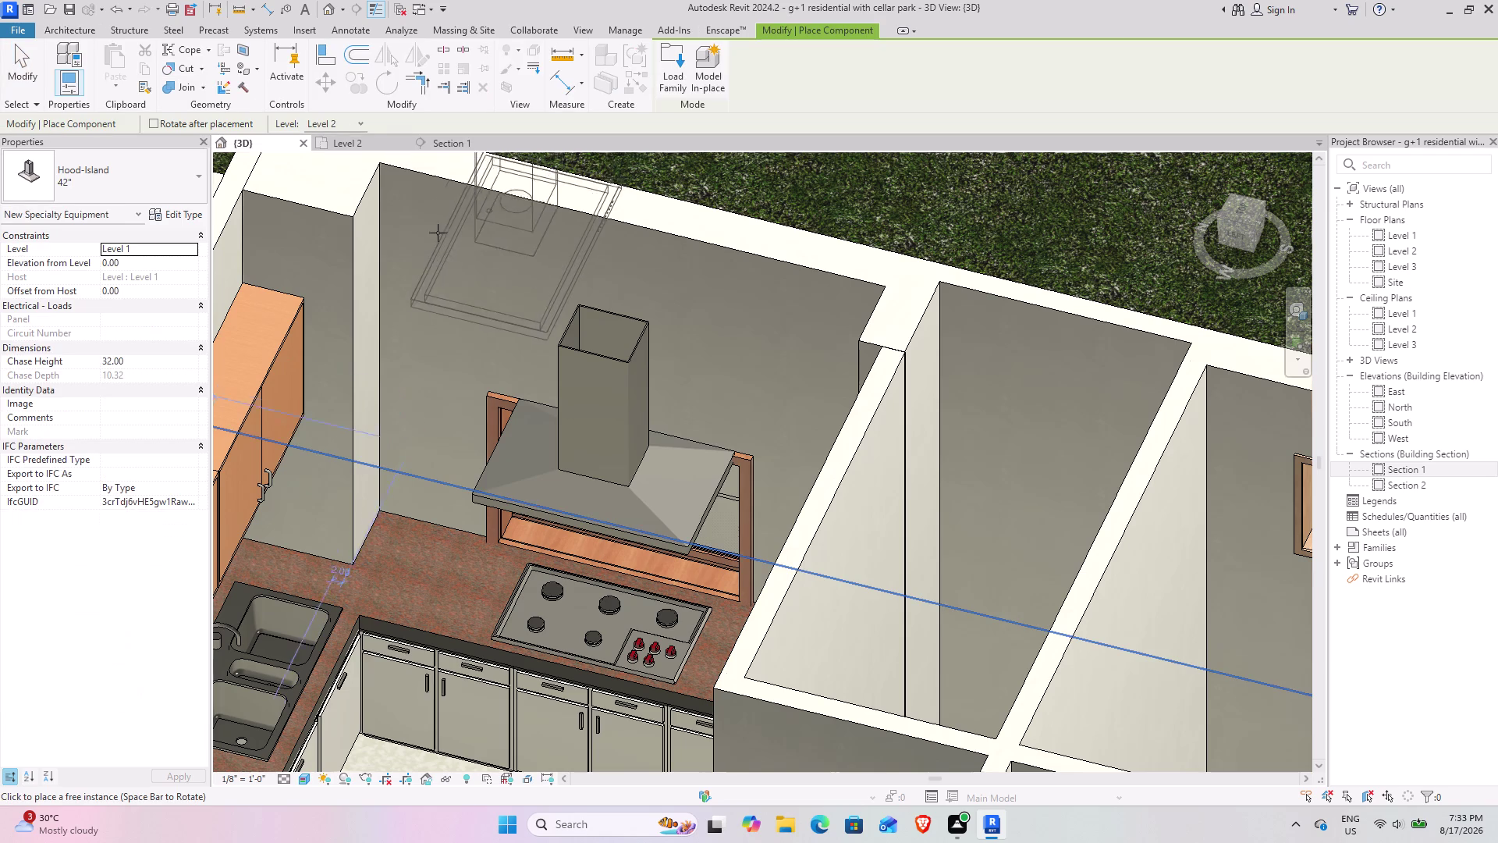
Load Upper Cabinet-Single Door-Wall.rfa from the Casework > Wall Cabinets folder.
click(680, 50)
scroll(down, 3)
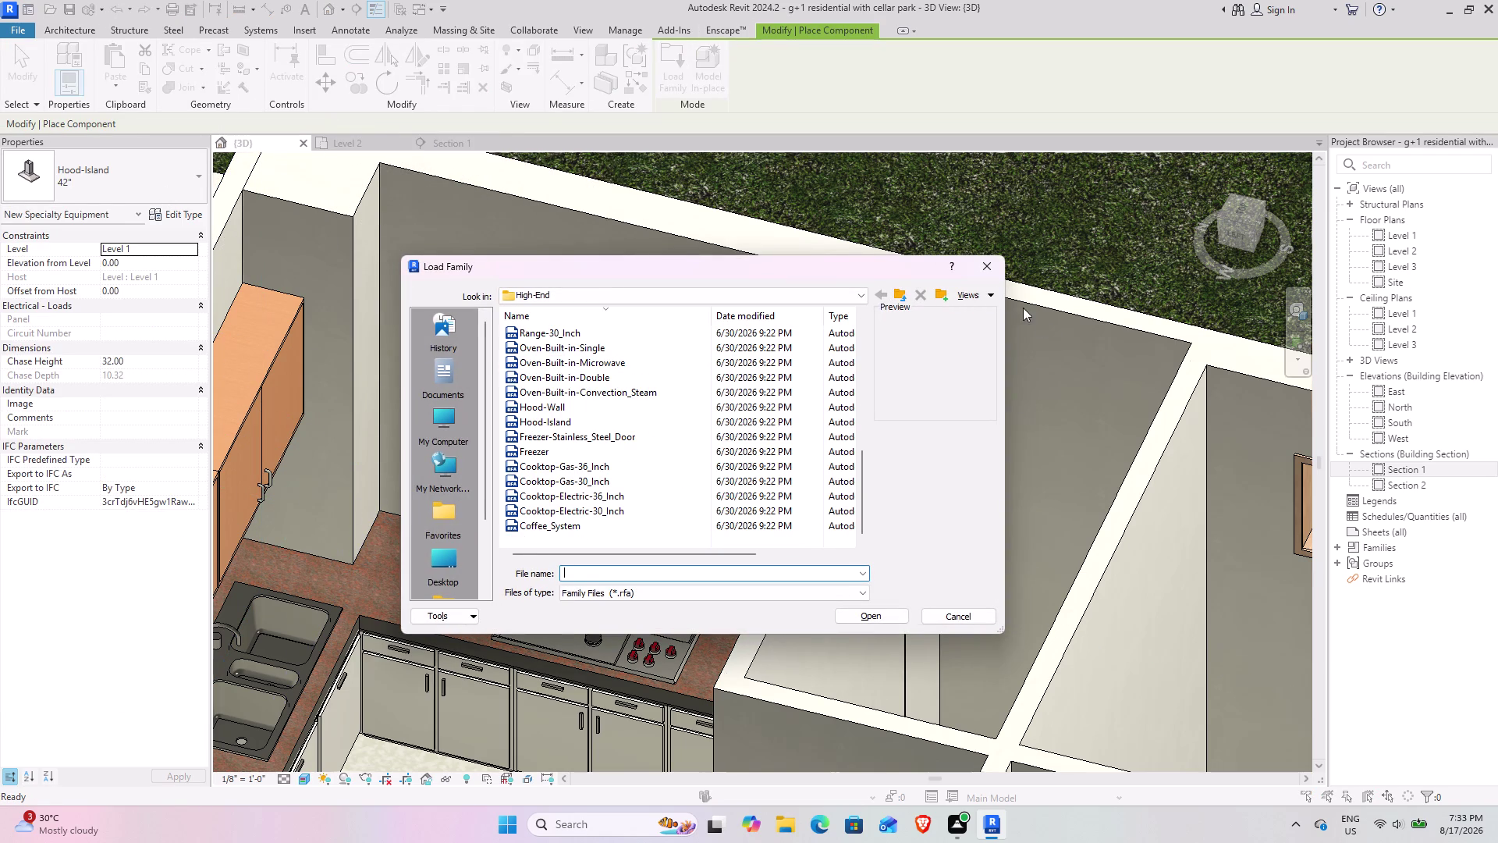
double_click(906, 297)
click(906, 297)
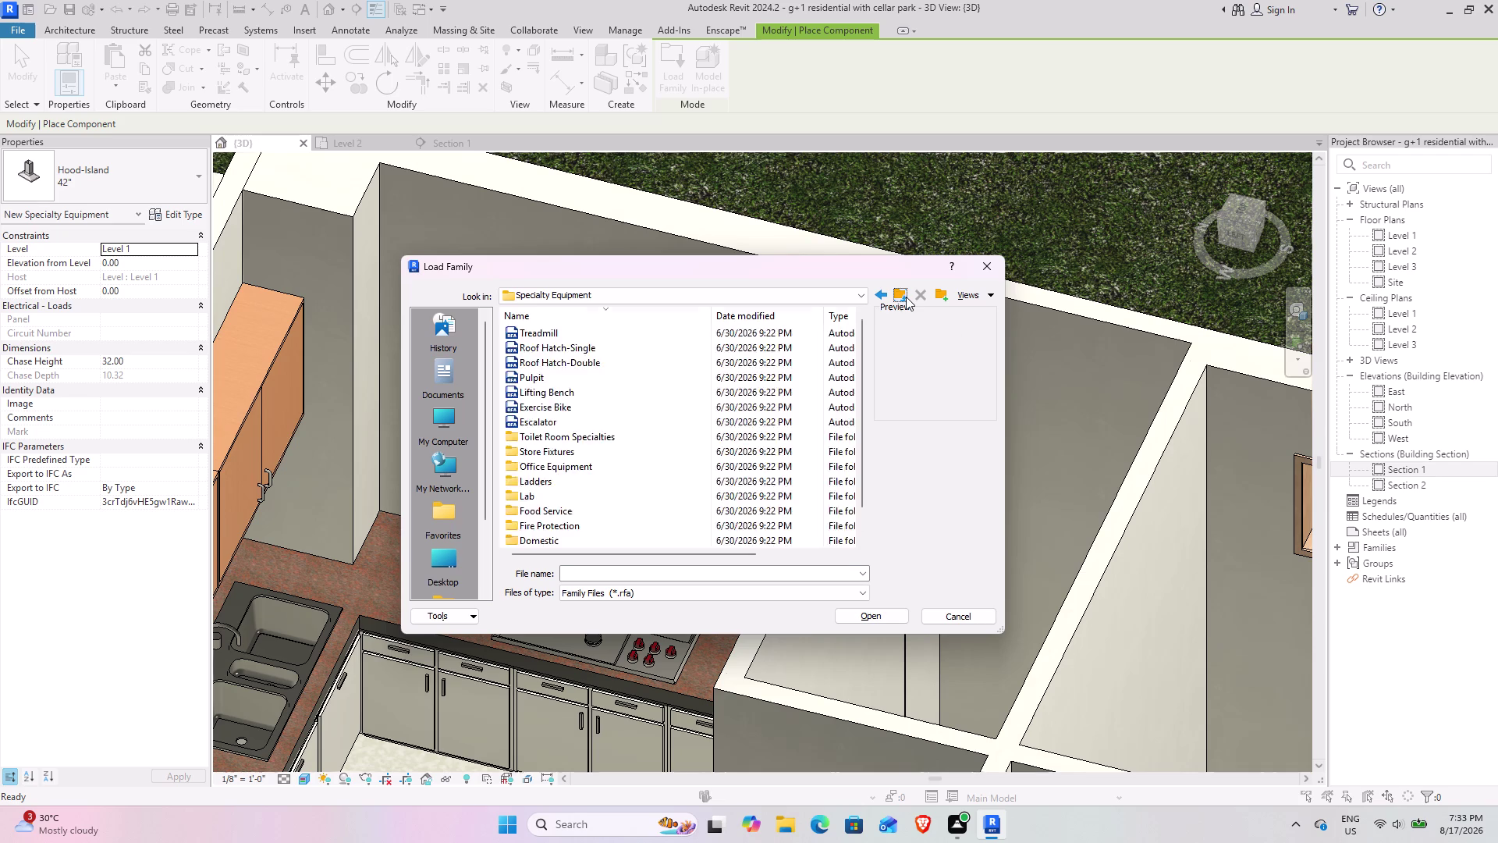
scroll(down, 3)
double_click(608, 486)
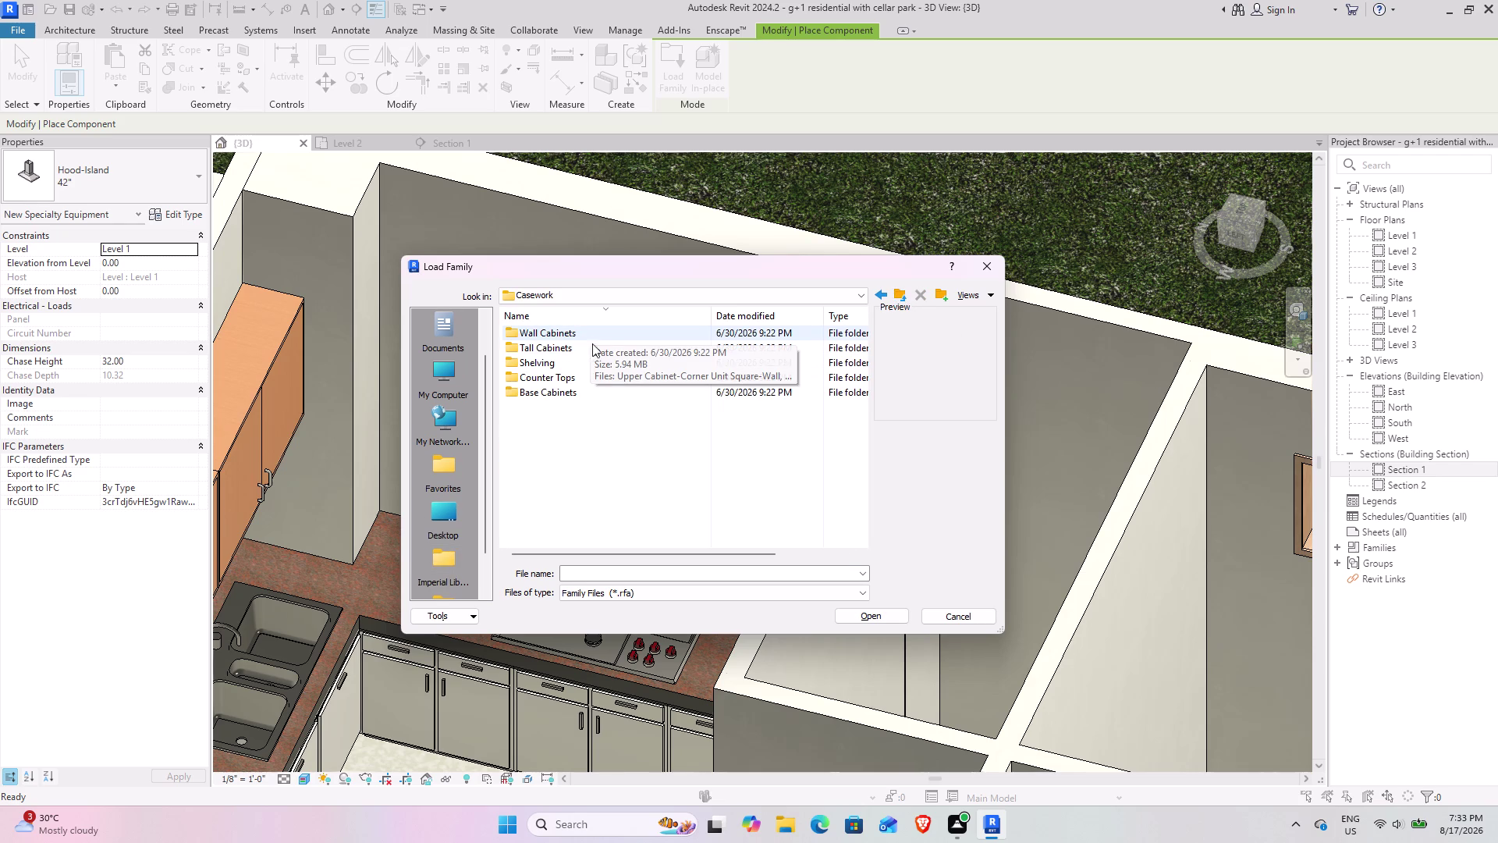
double_click(552, 332)
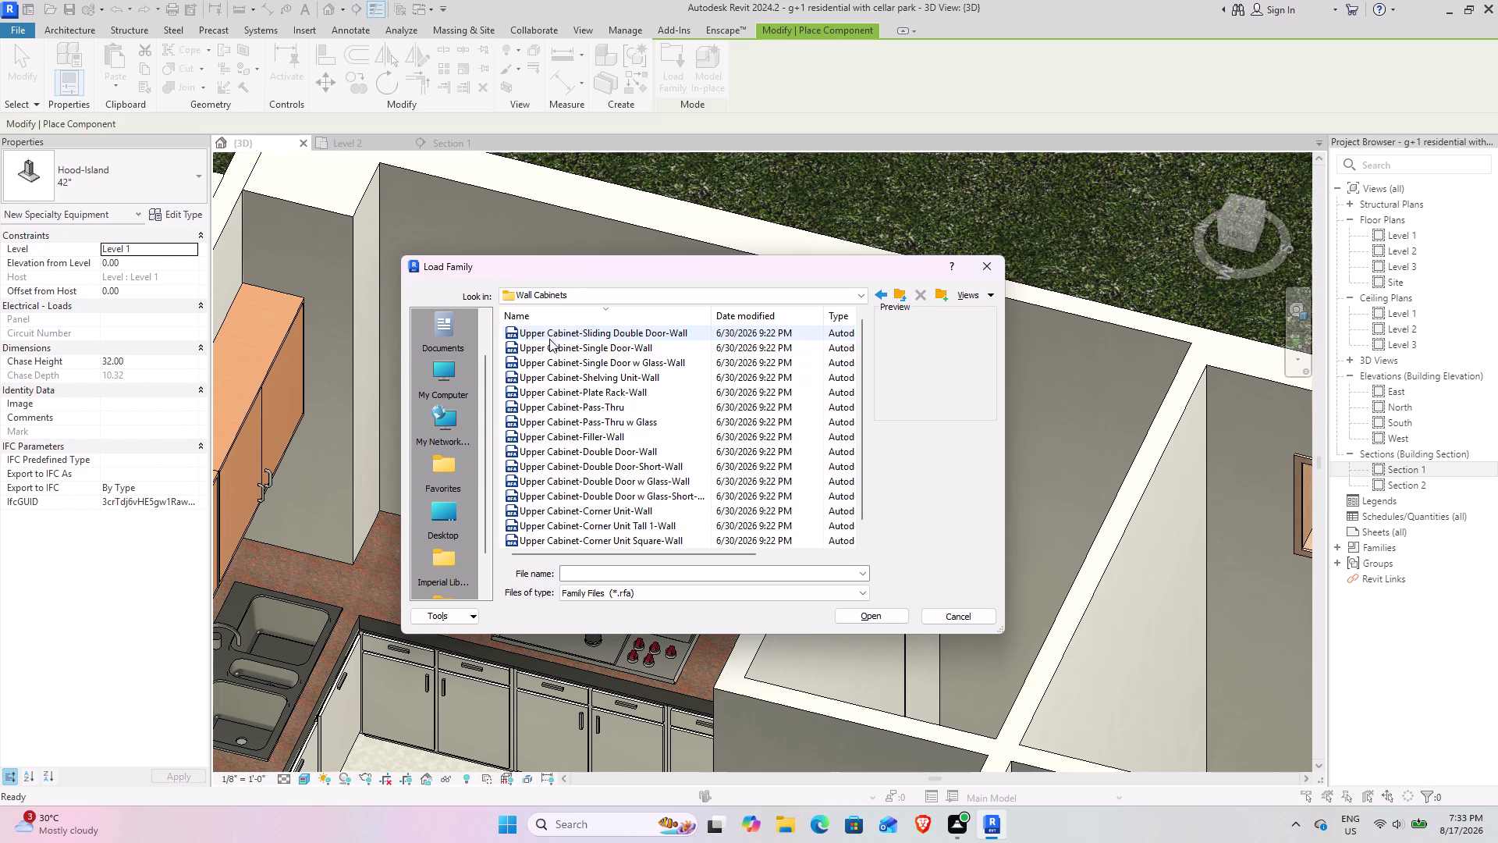
scroll(up, 3)
scroll(up, 3)
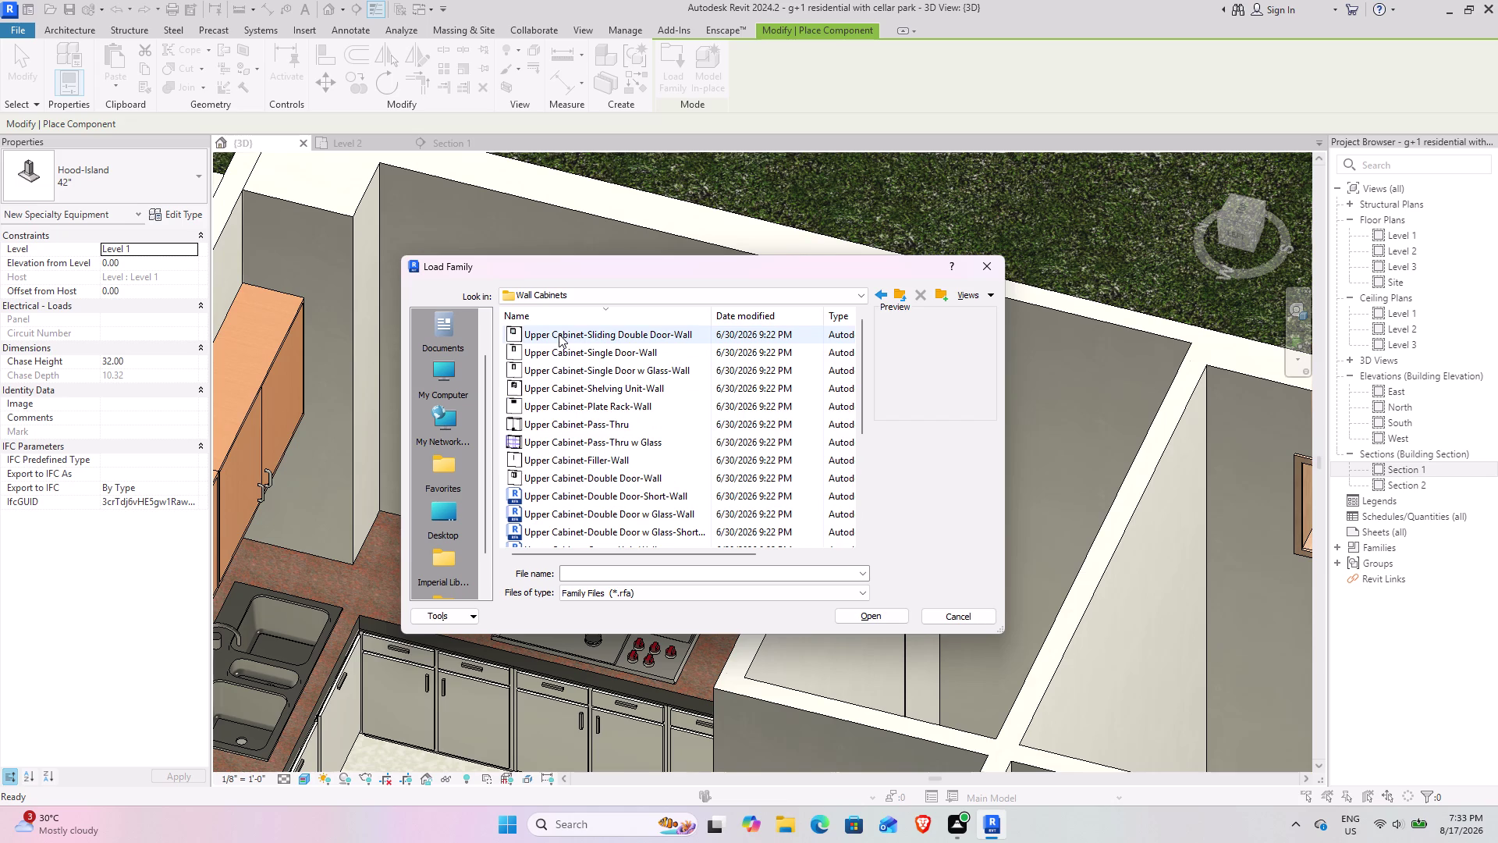
scroll(up, 3)
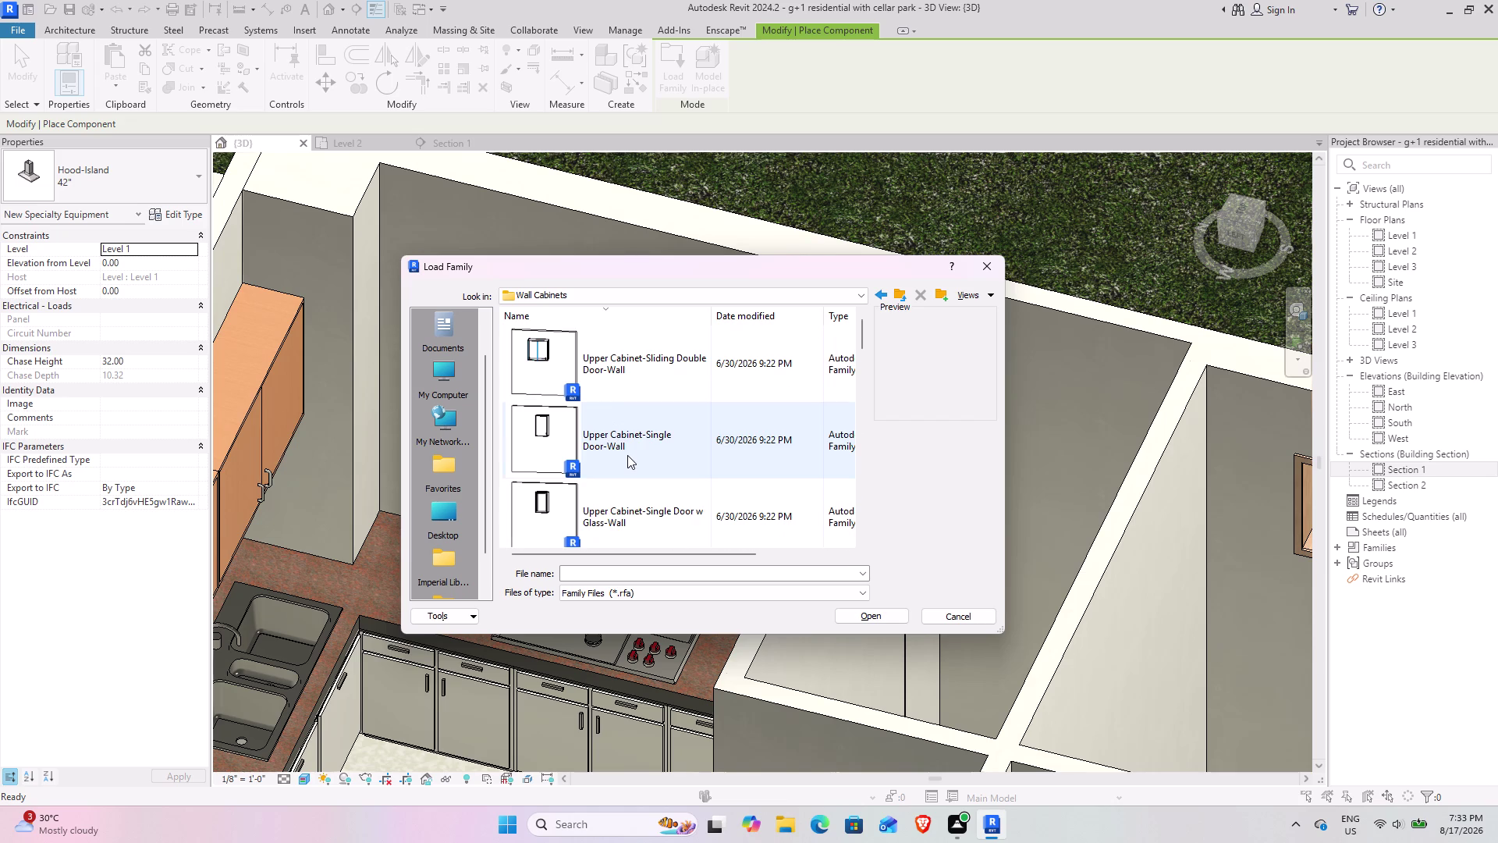
click(627, 455)
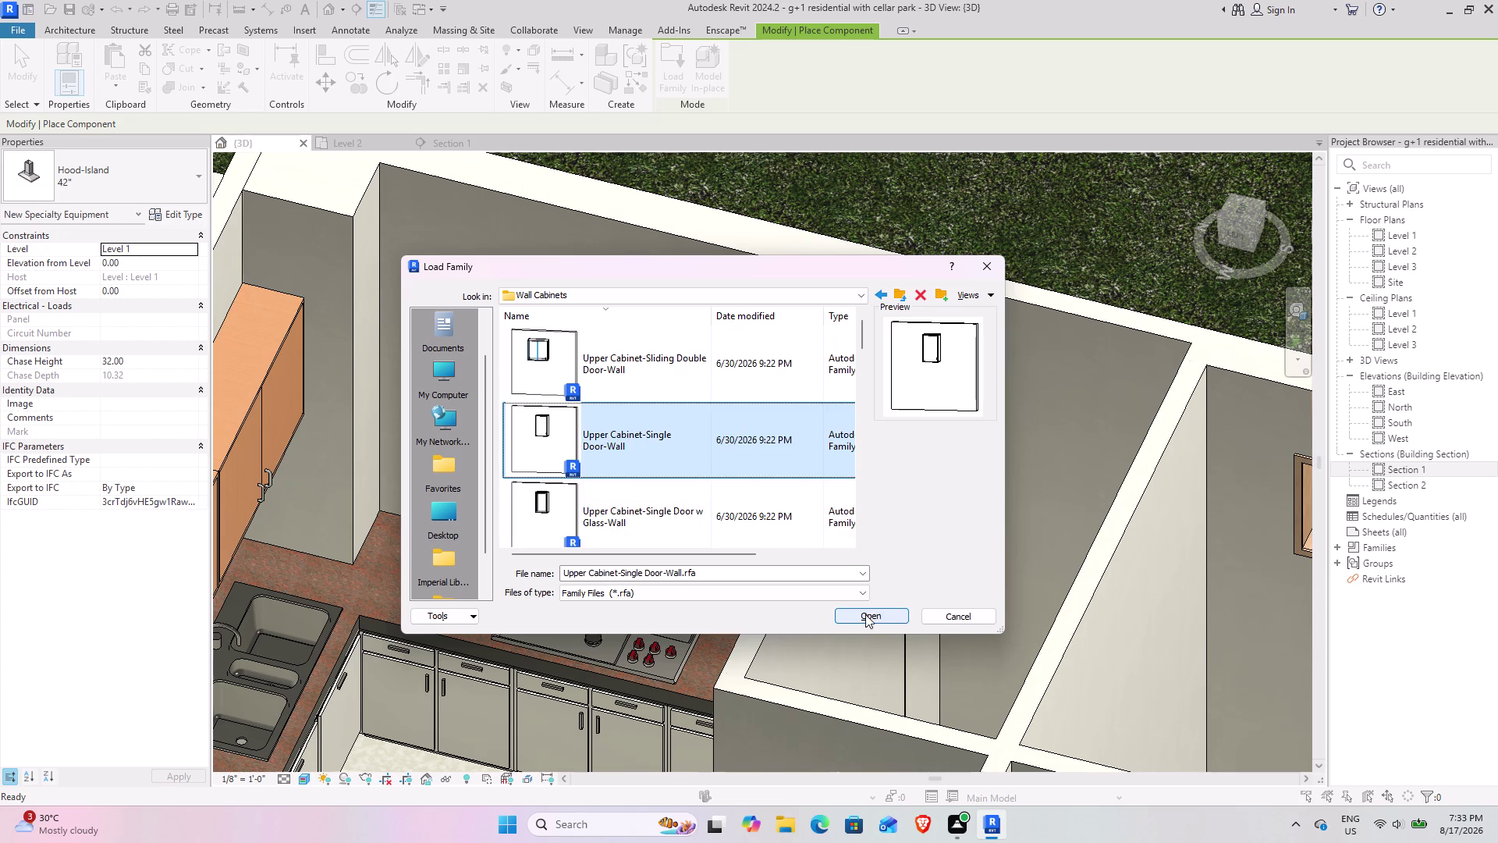
click(865, 616)
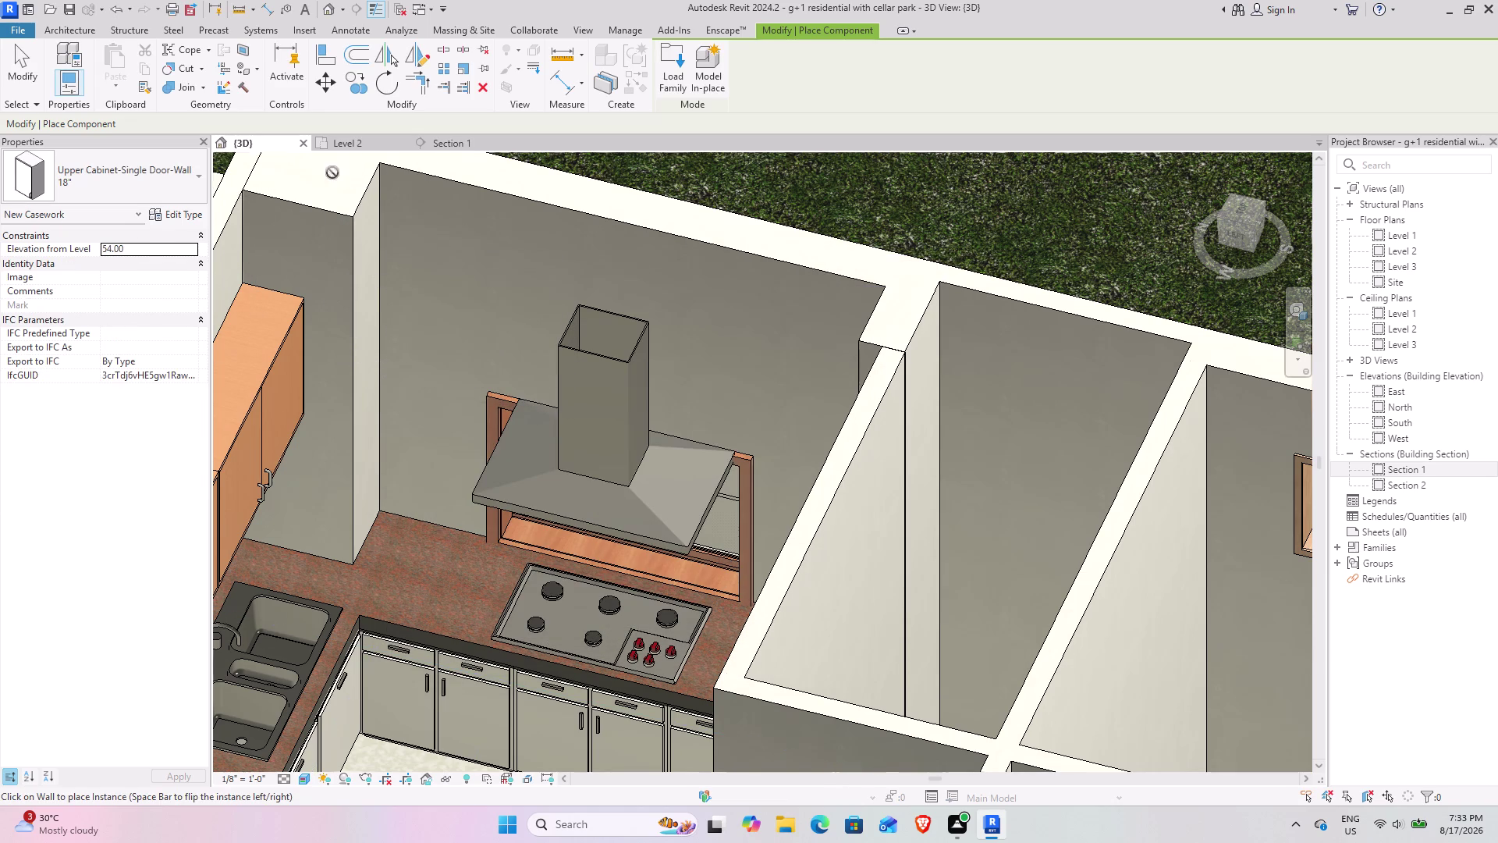
Place the first 18-inch single-door upper cabinet on the wall beside the cooktop.
click(350, 145)
middle_drag(769, 306, 741, 322)
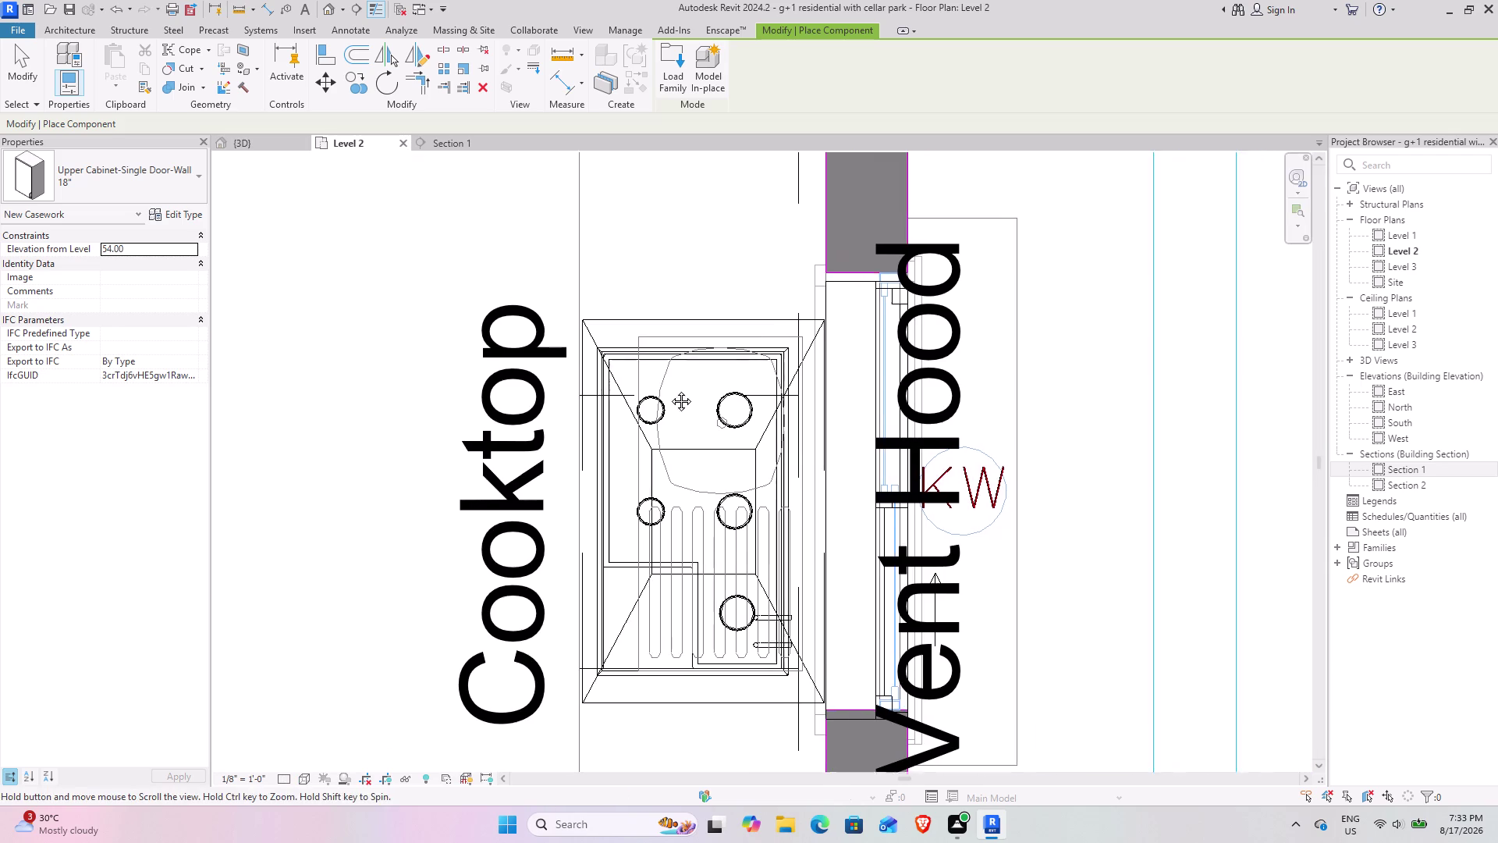
middle_drag(741, 322, 639, 441)
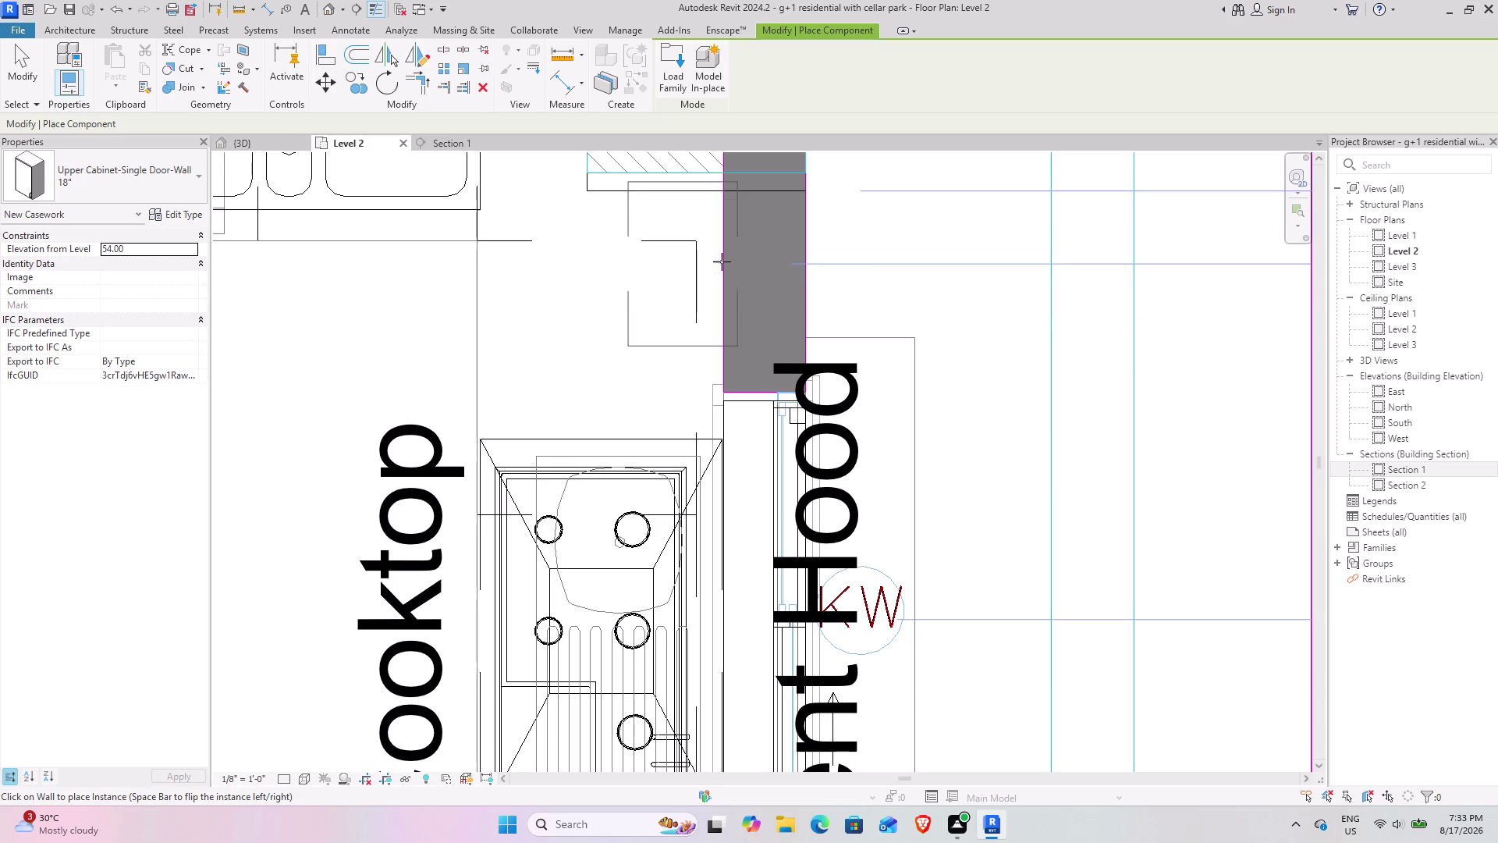
click(717, 289)
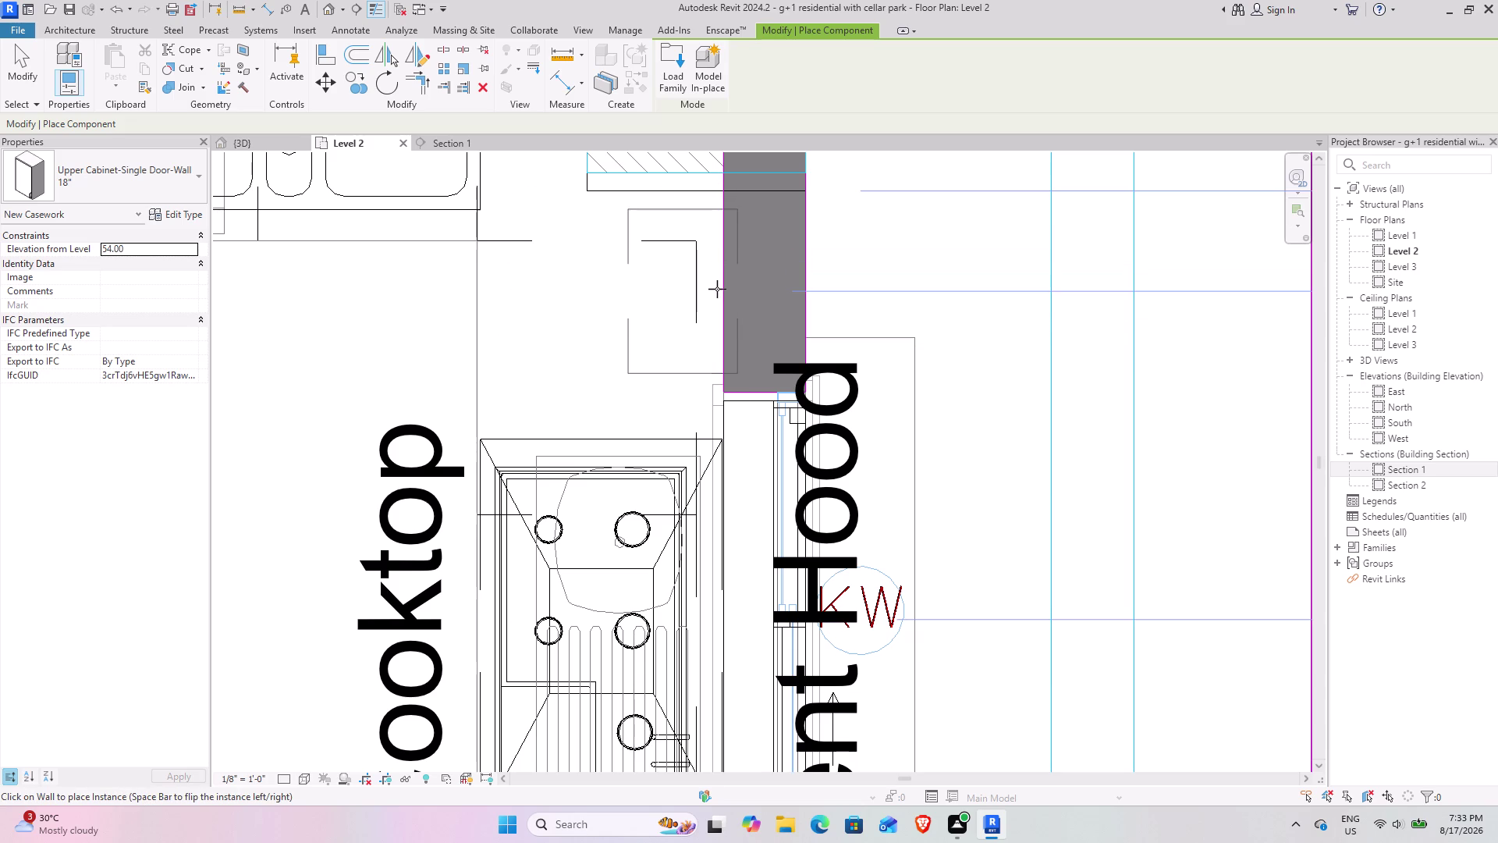
click(265, 150)
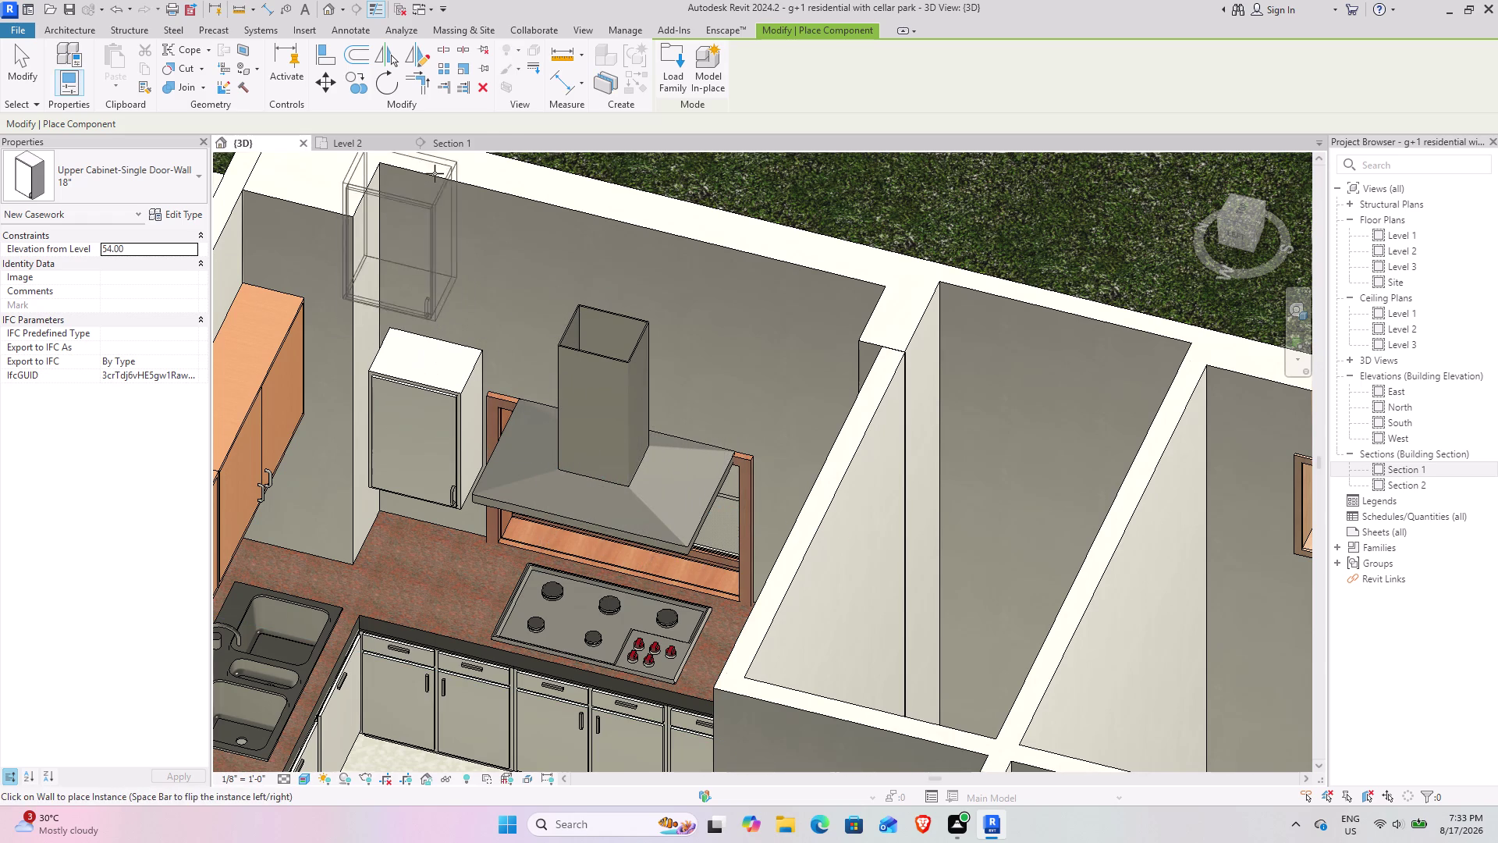
click(367, 144)
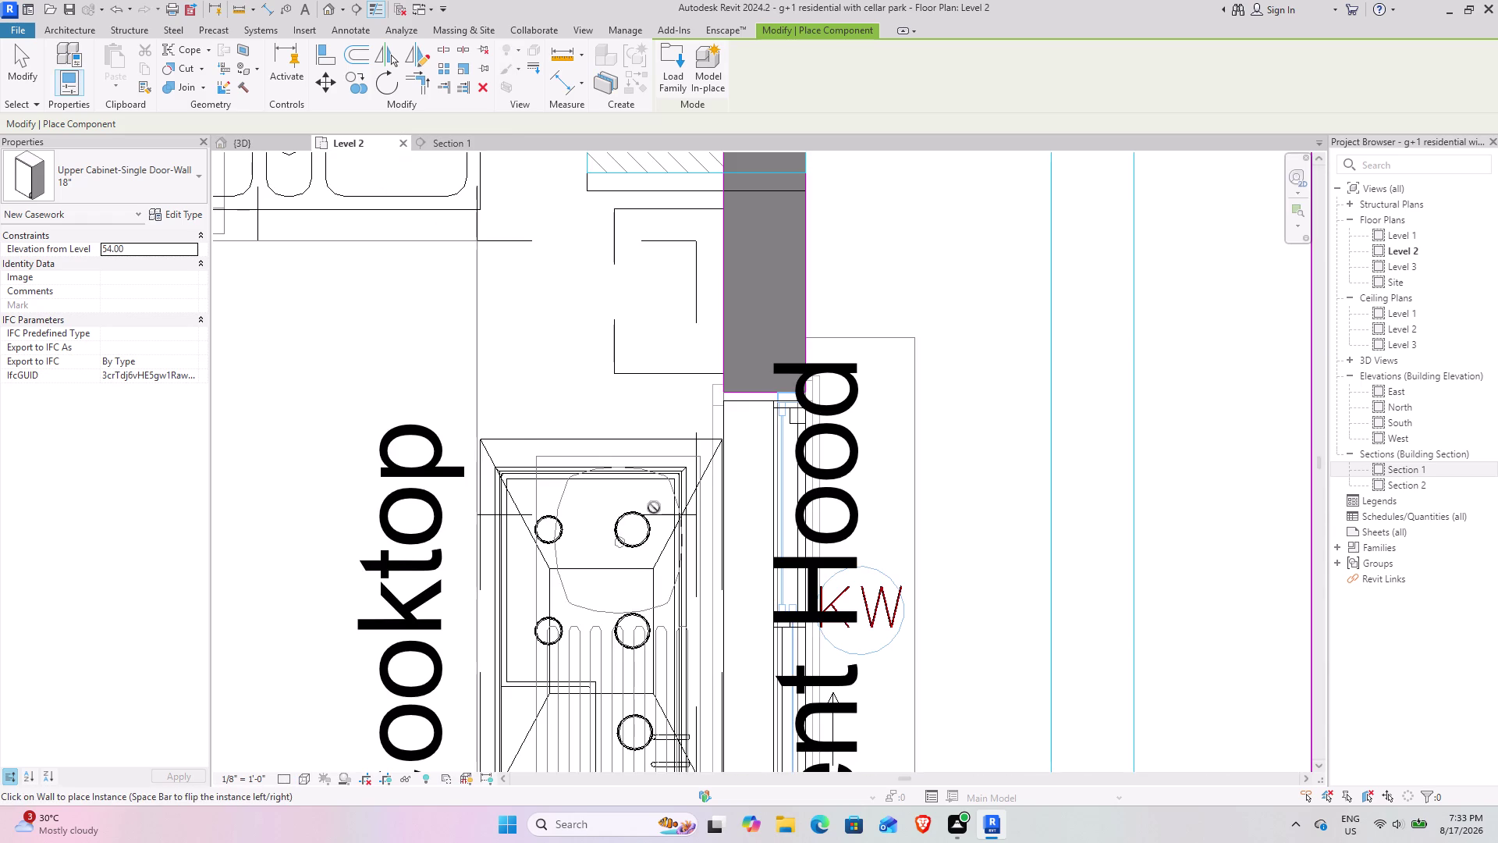
Place the second single-door cabinet on the opposite wall and check both in 3D.
scroll(down, 3)
middle_drag(652, 508, 667, 249)
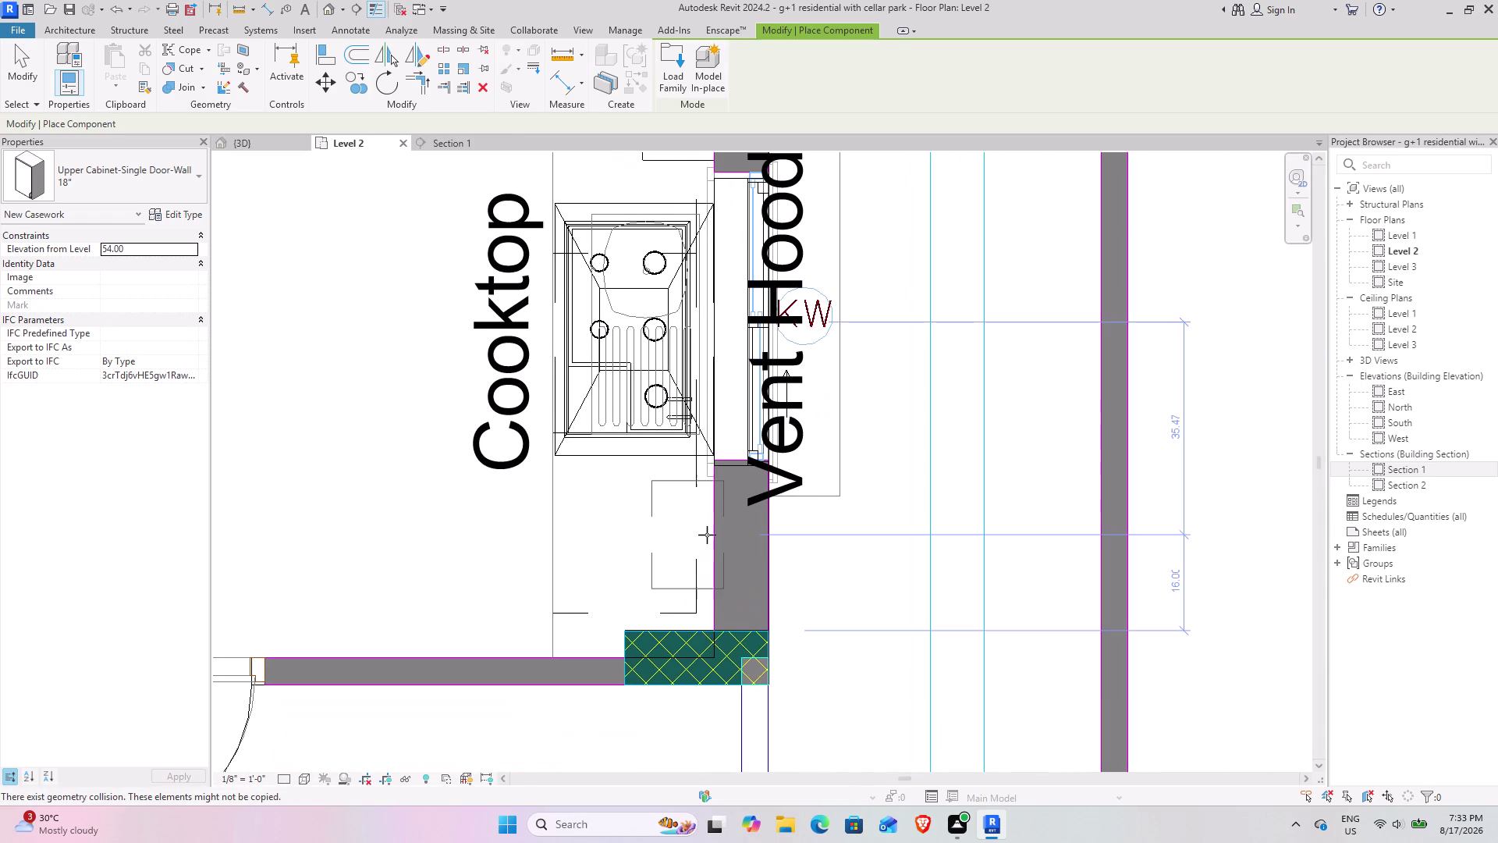
click(710, 534)
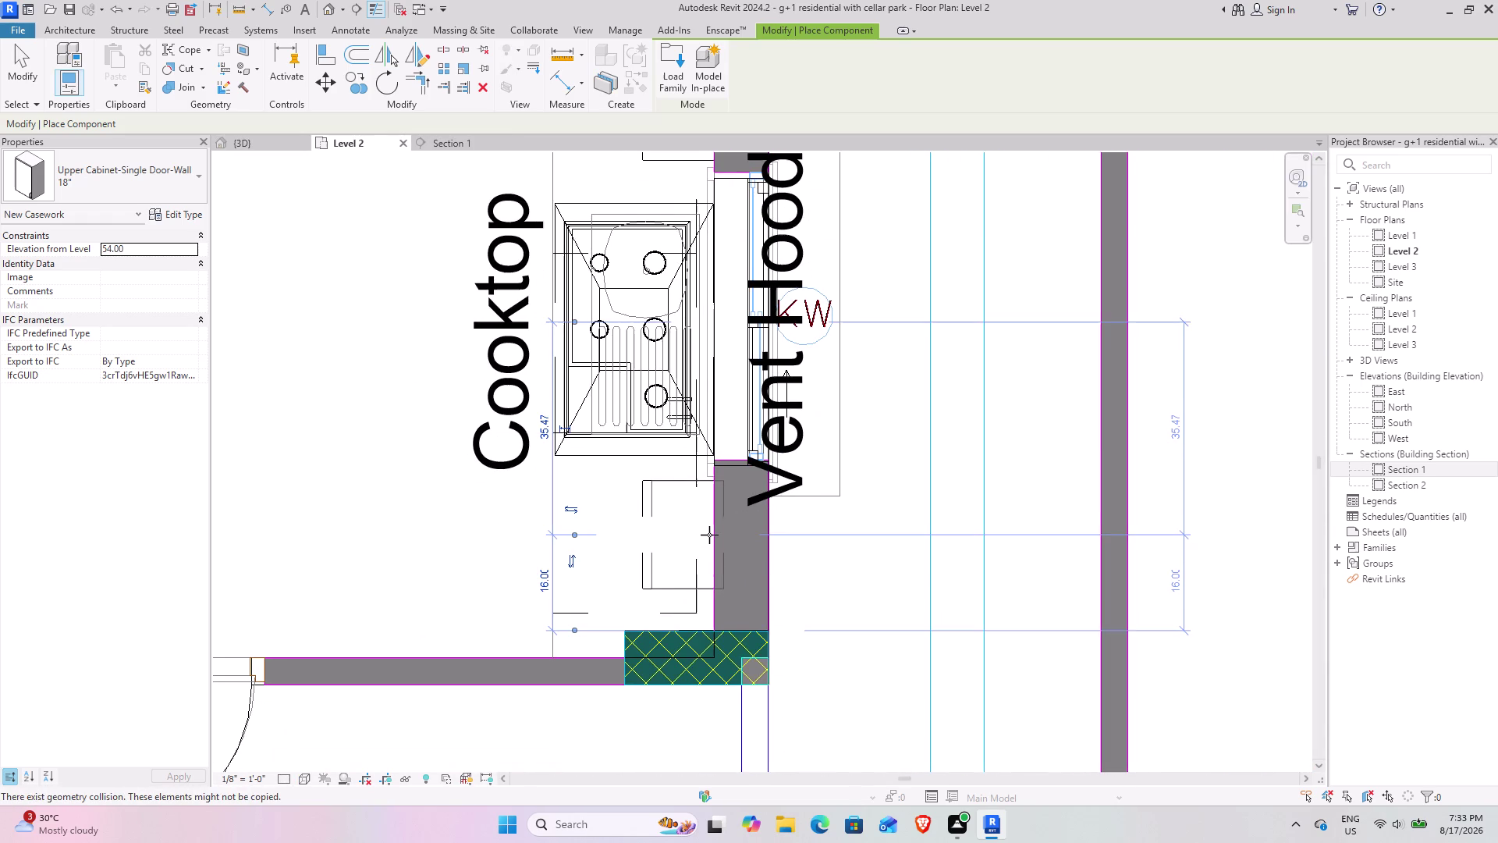
click(242, 146)
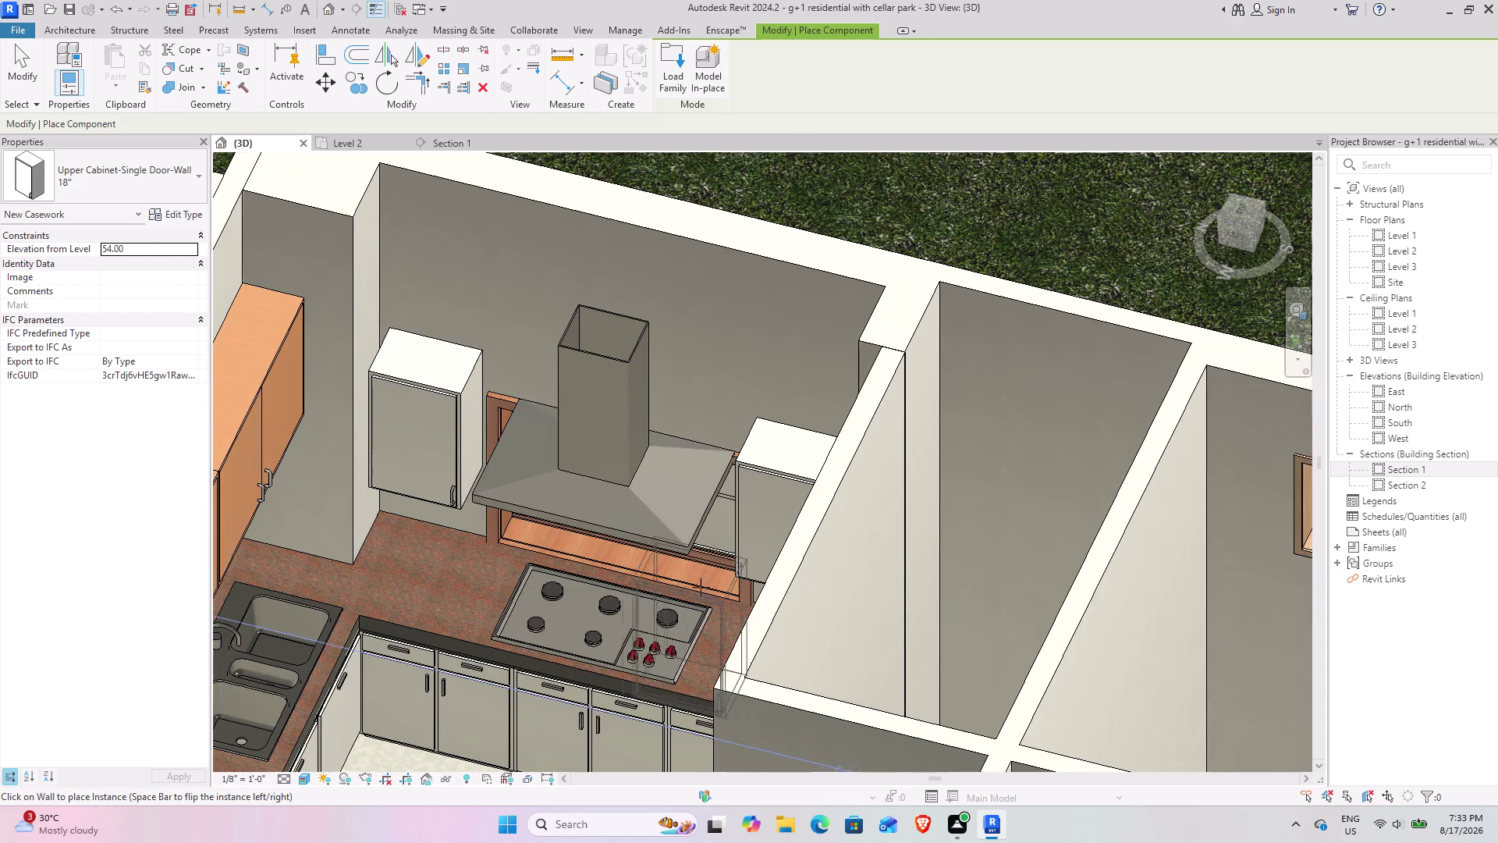
click(18, 66)
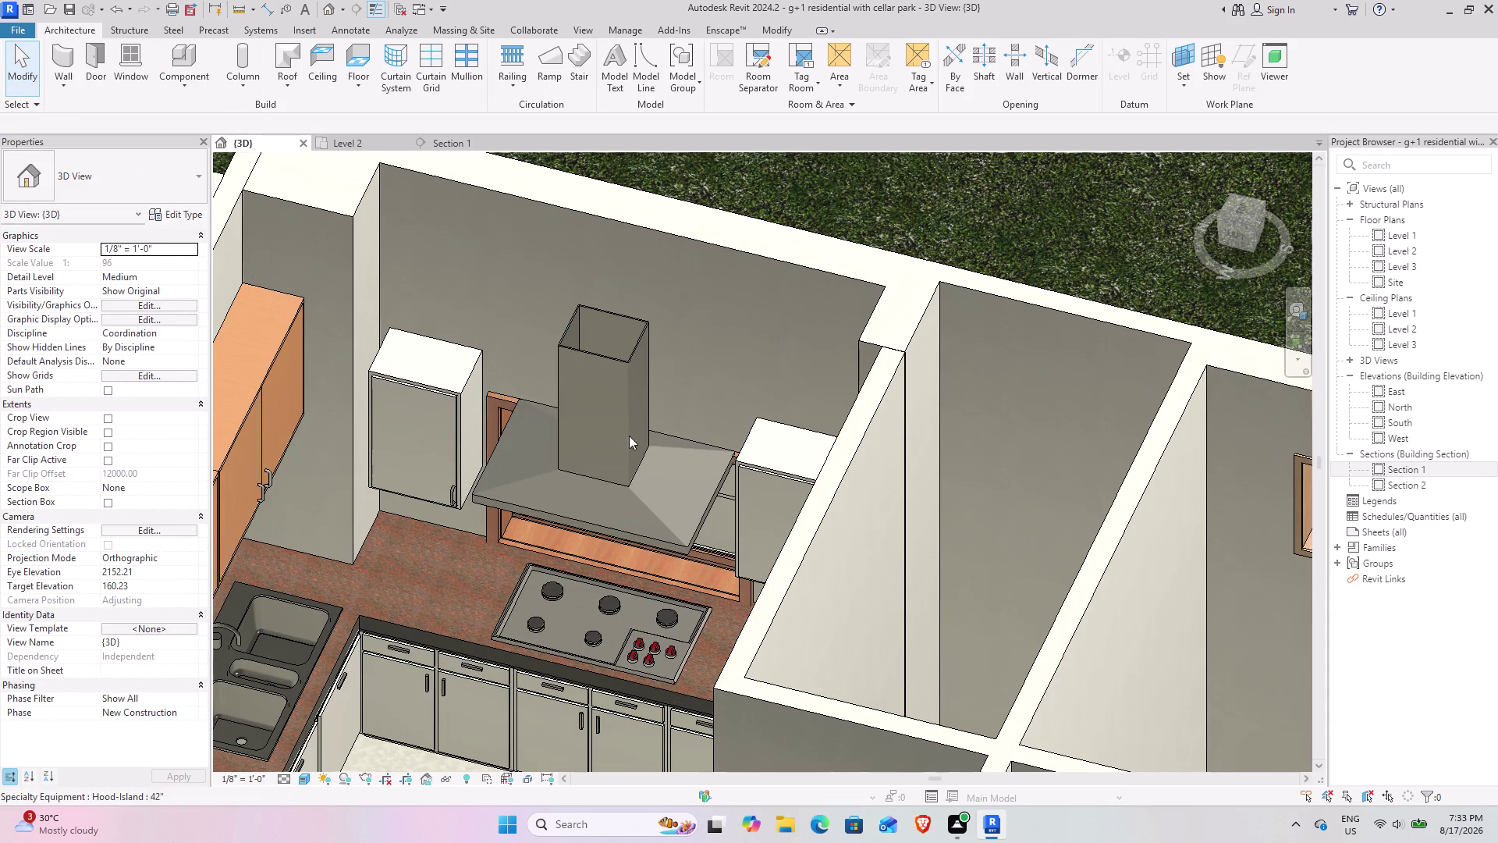
click(426, 383)
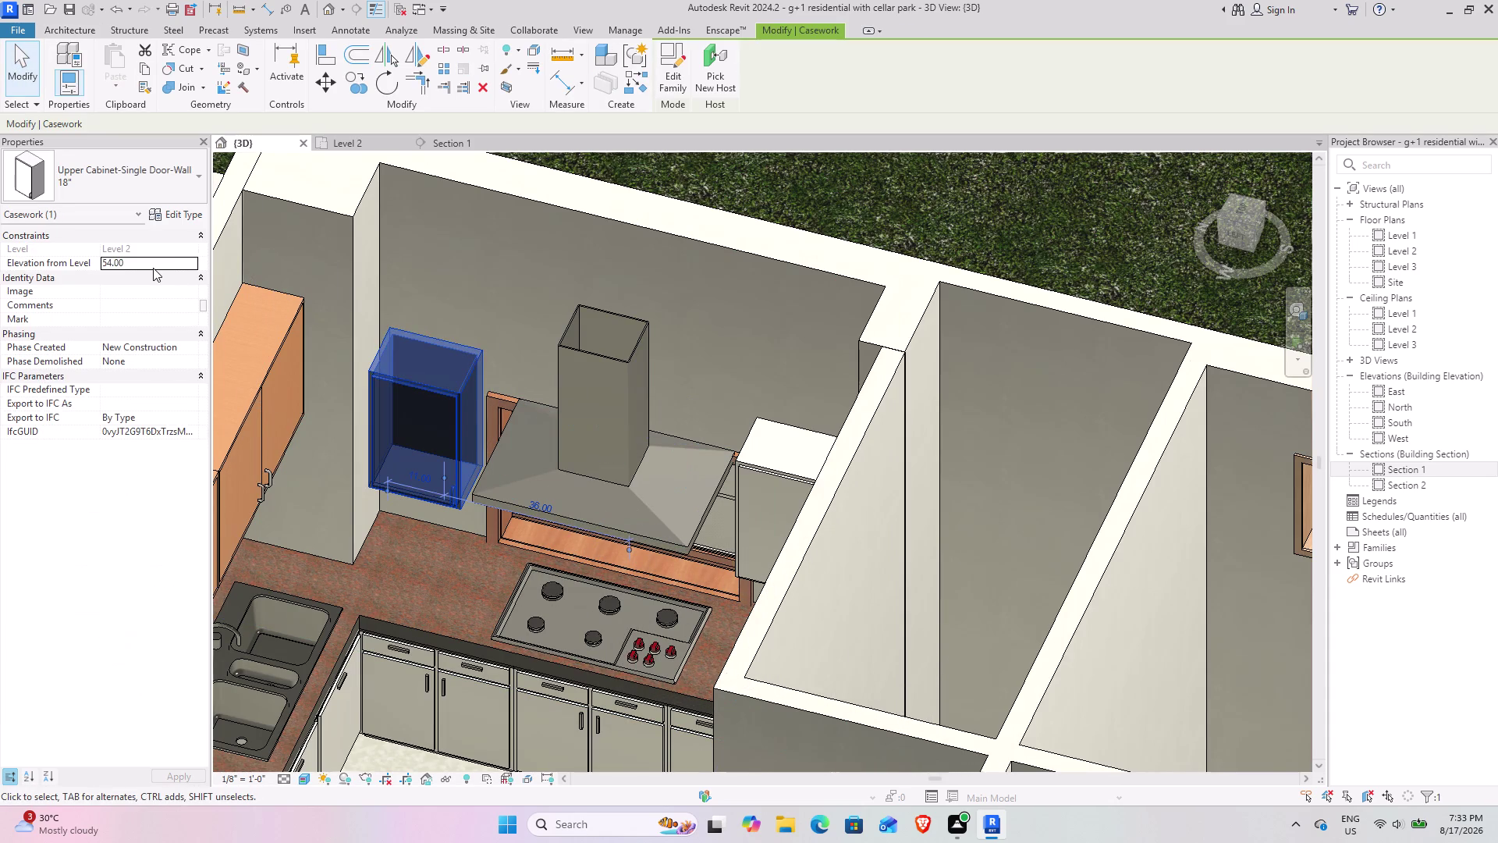
Set the left cabinet's Elevation from Level to 6'.
click(135, 263)
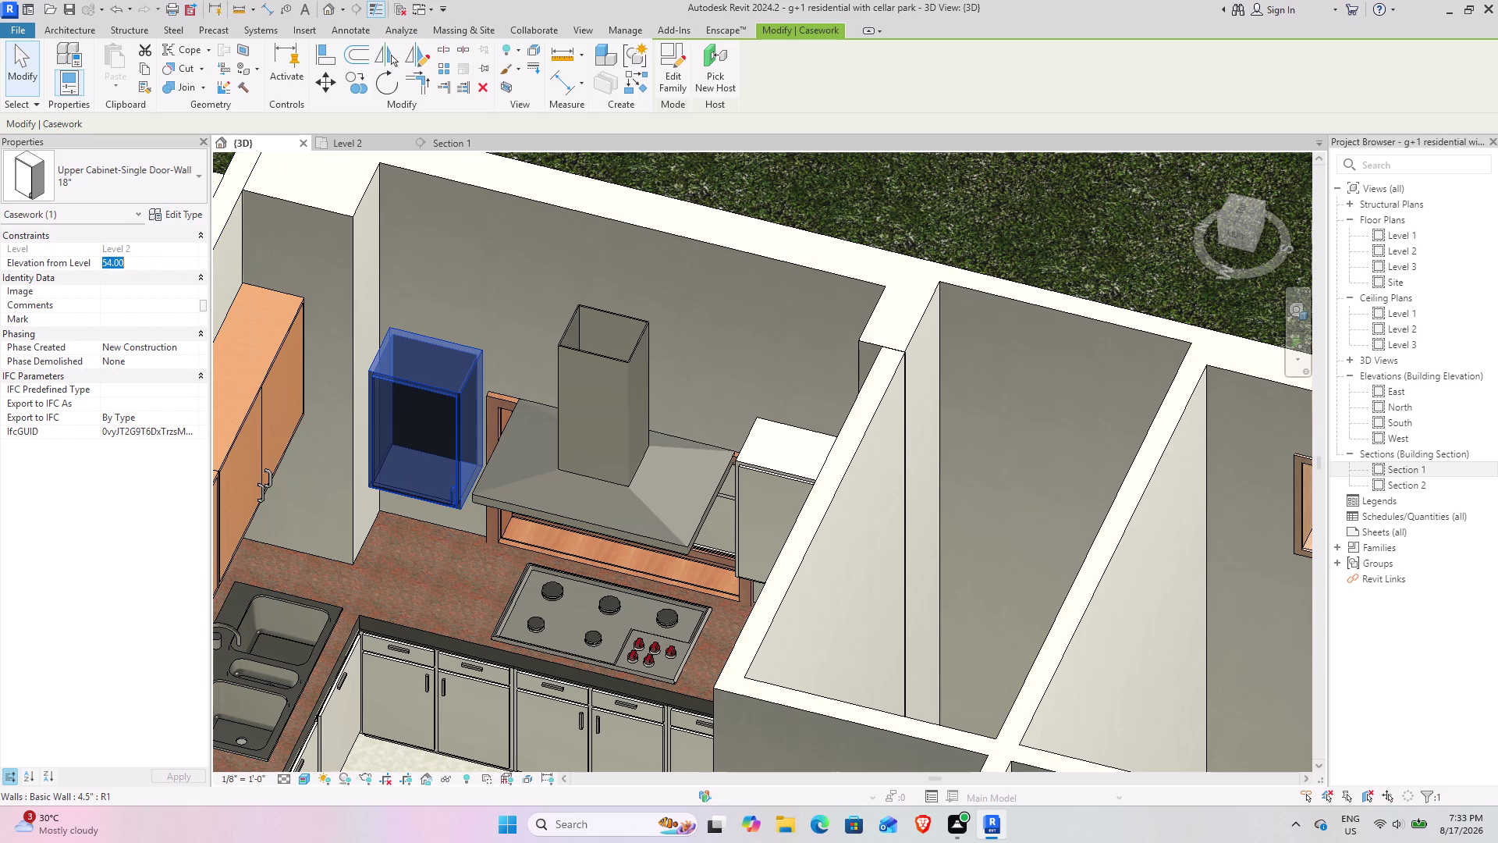
text(6')
key(Return)
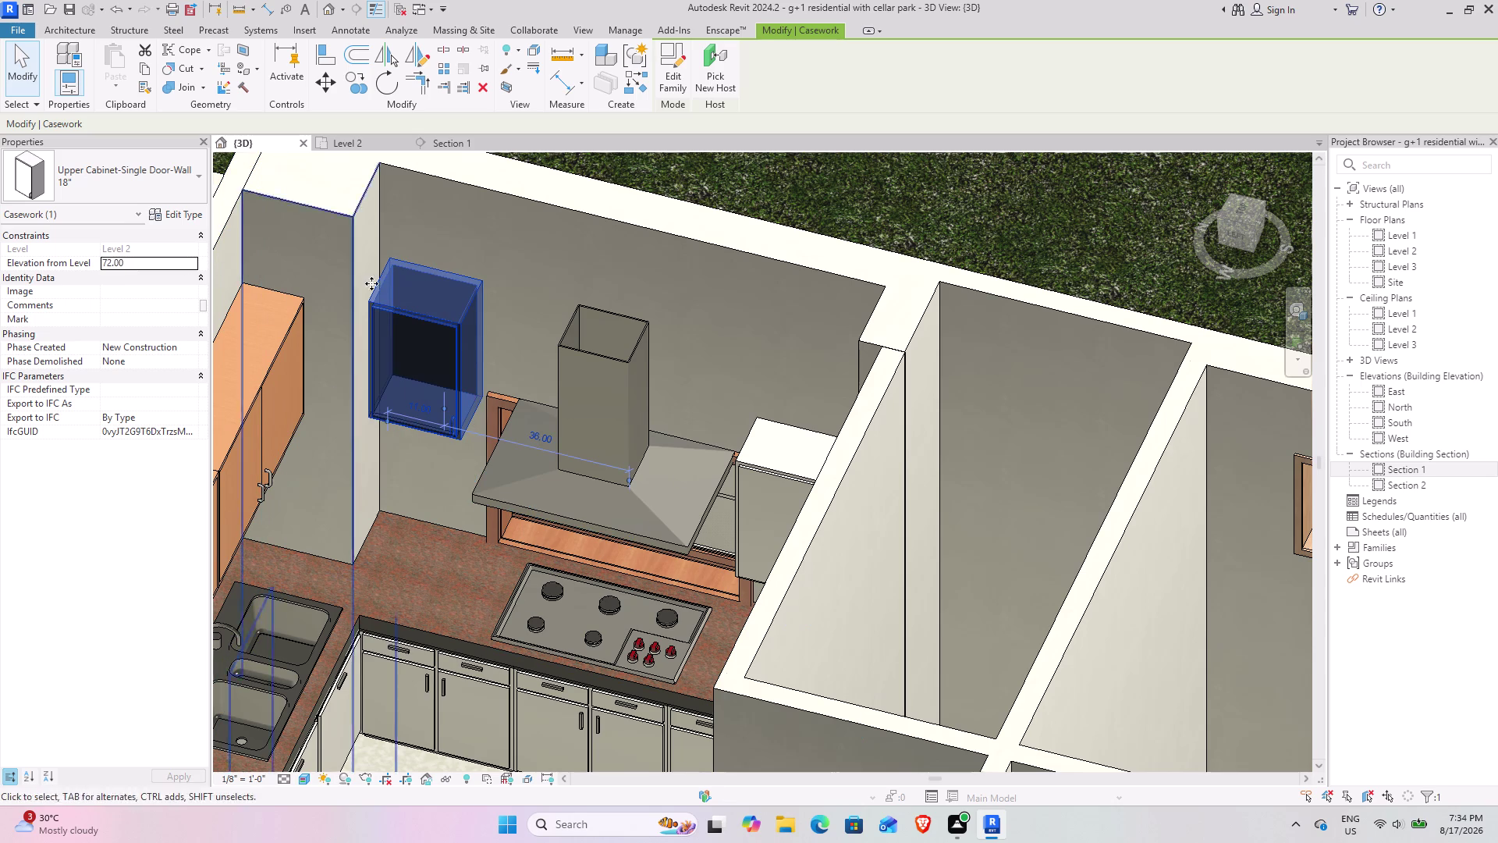
In Section 1, set the right cabinet's Elevation from Level to 6' as well.
click(459, 144)
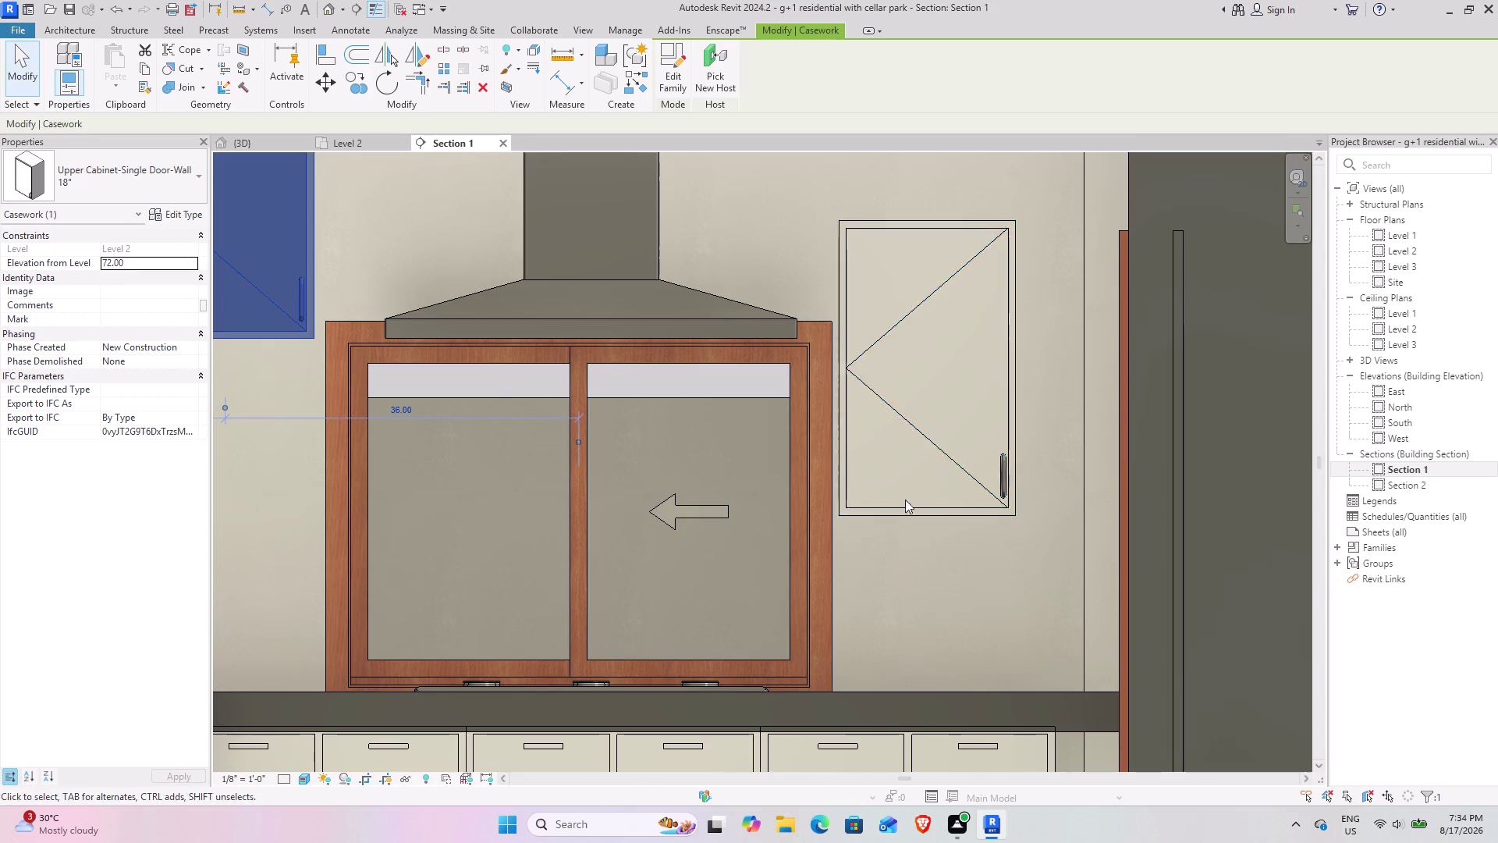
click(885, 508)
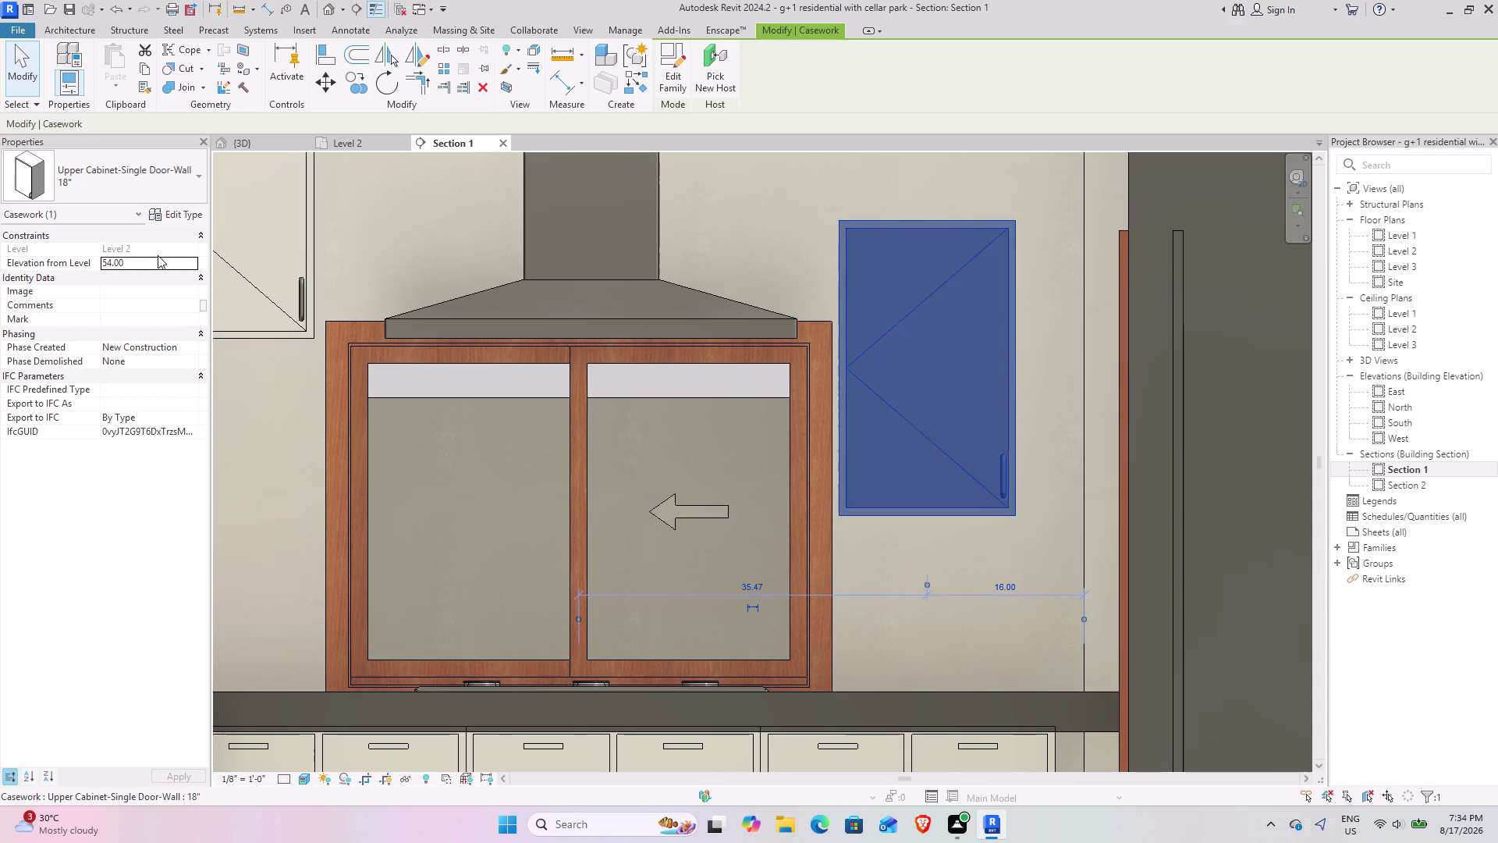
click(158, 255)
click(169, 267)
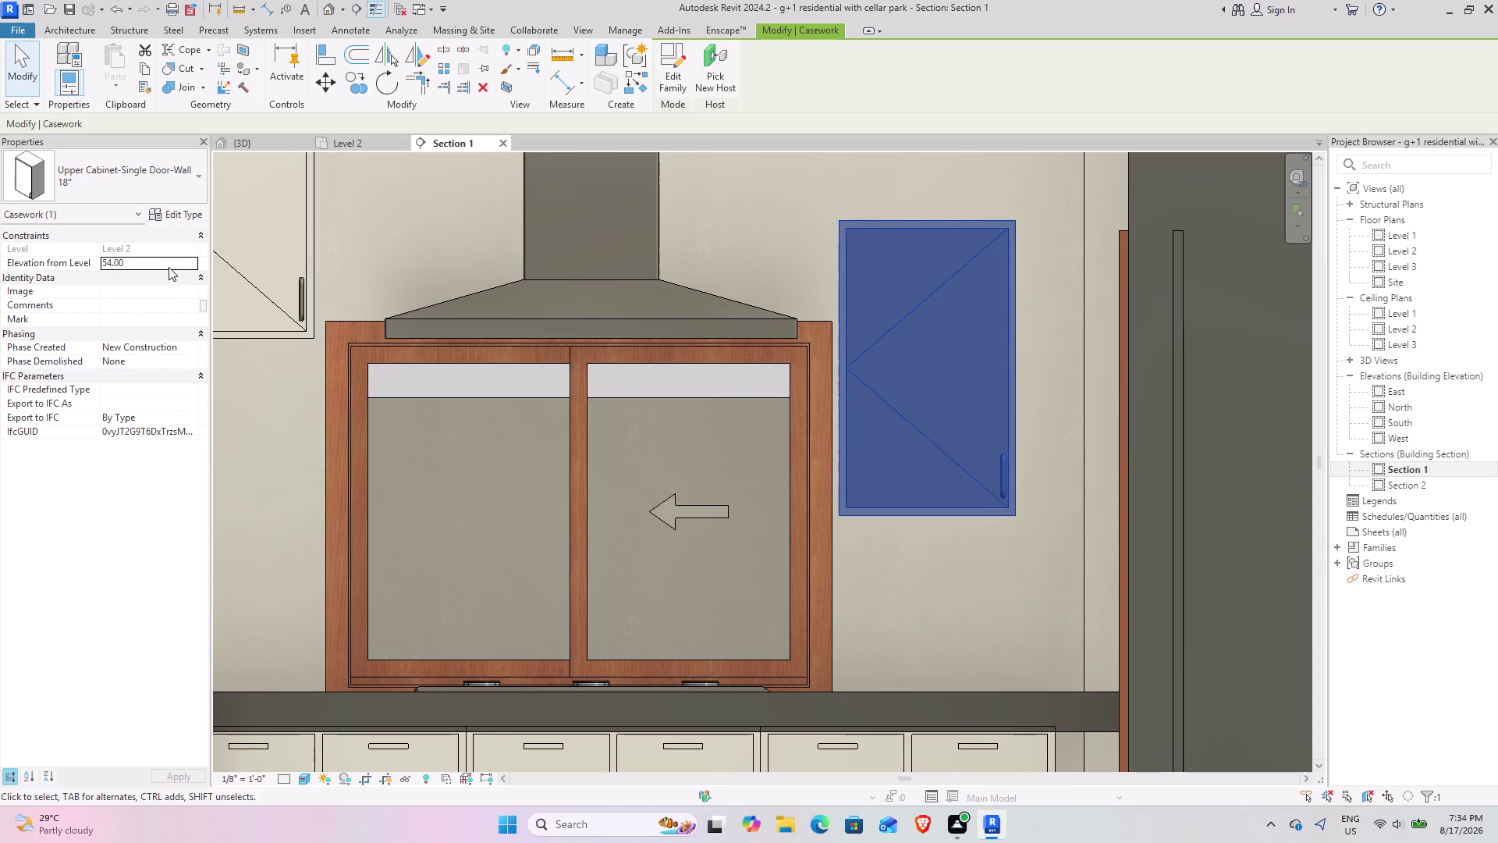
text(6')
key(Return)
click(970, 597)
Switch back to the {3D} view and select the island vent hood.
scroll(down, 3)
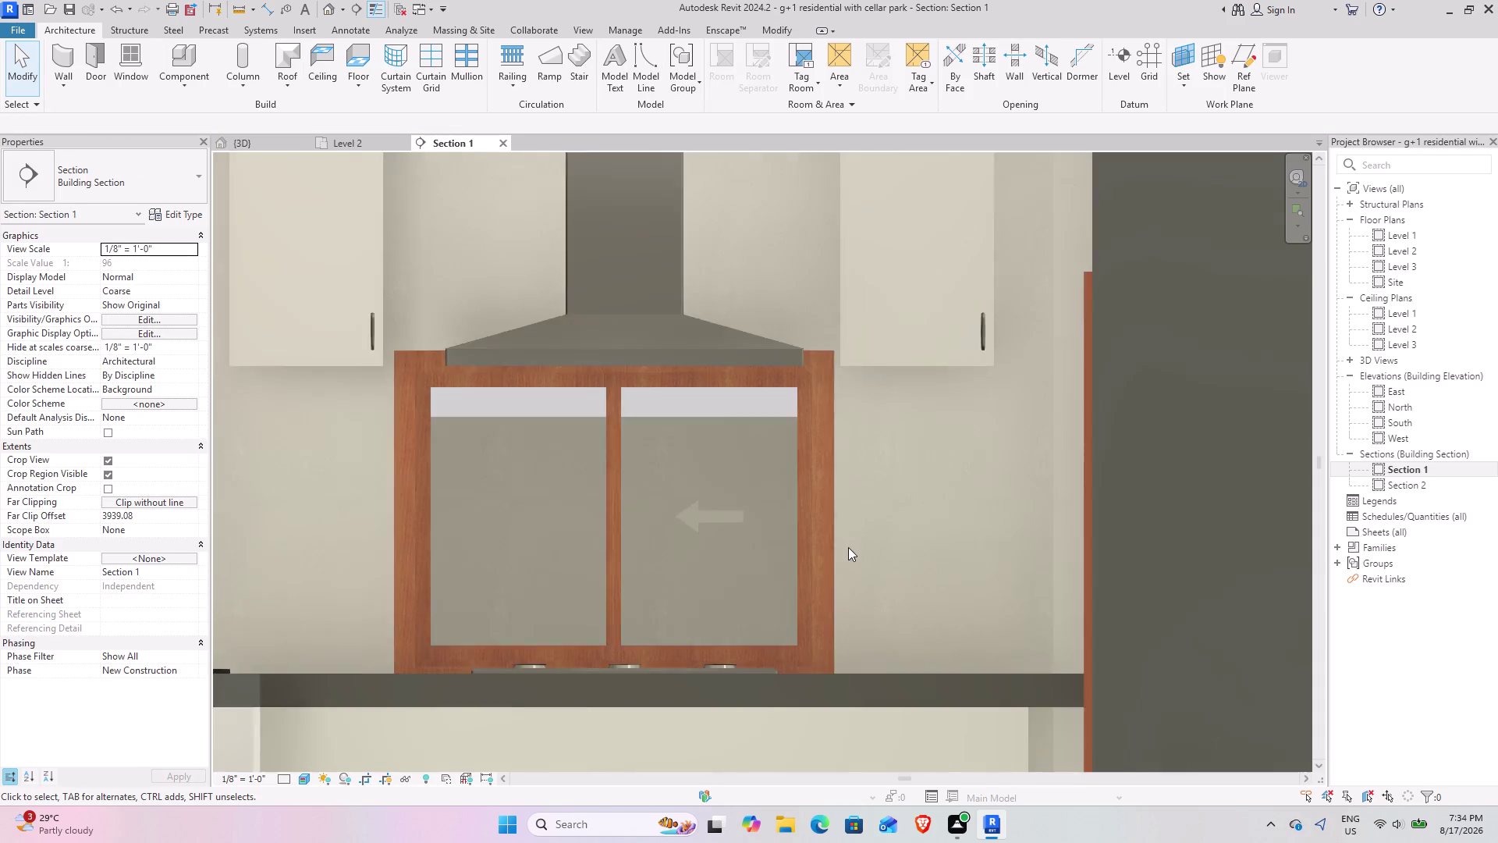
scroll(down, 3)
double_click(253, 134)
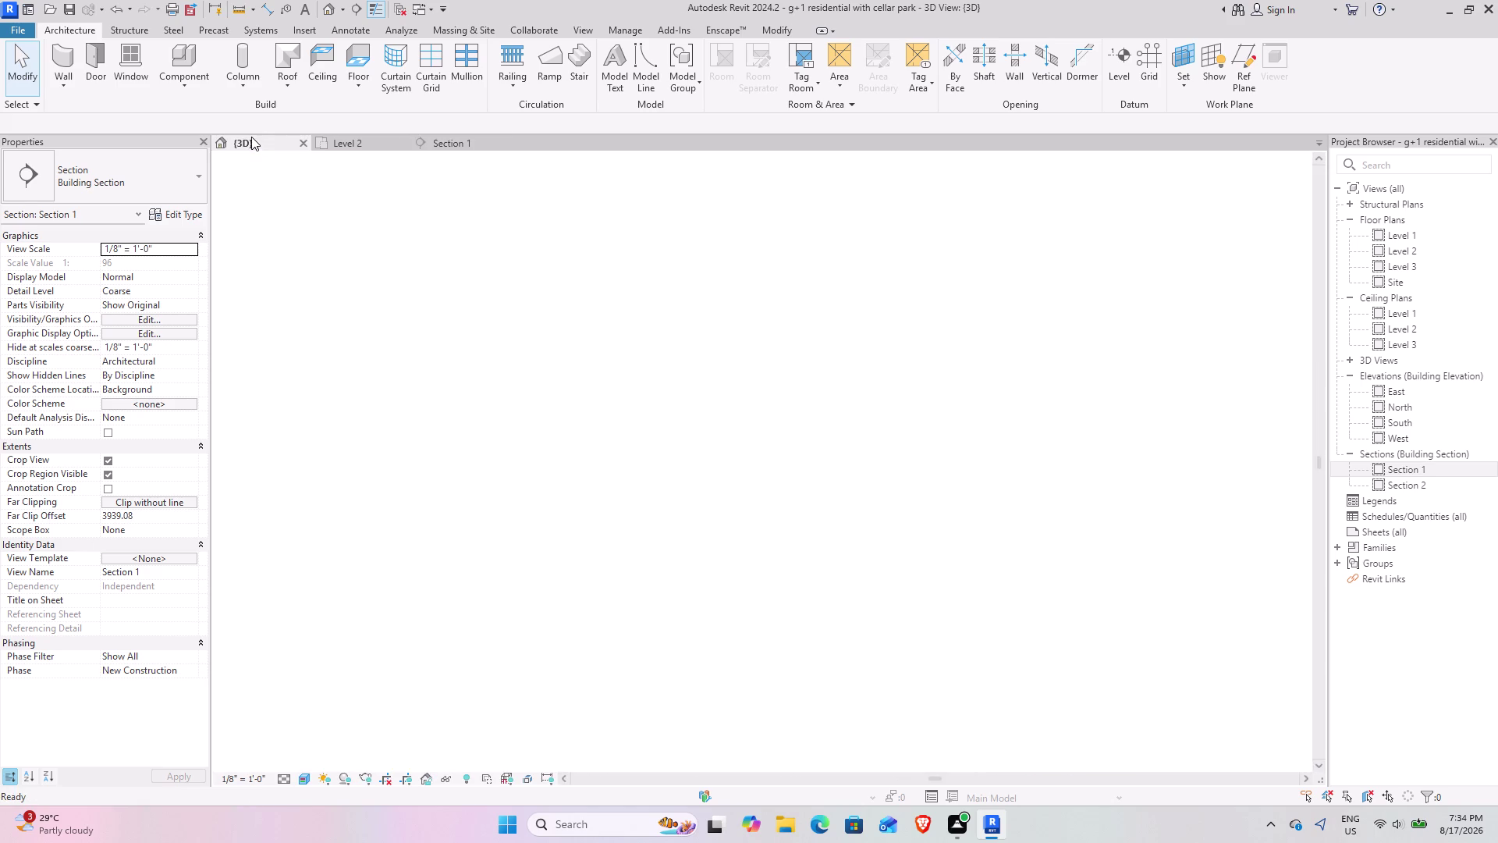
click(621, 531)
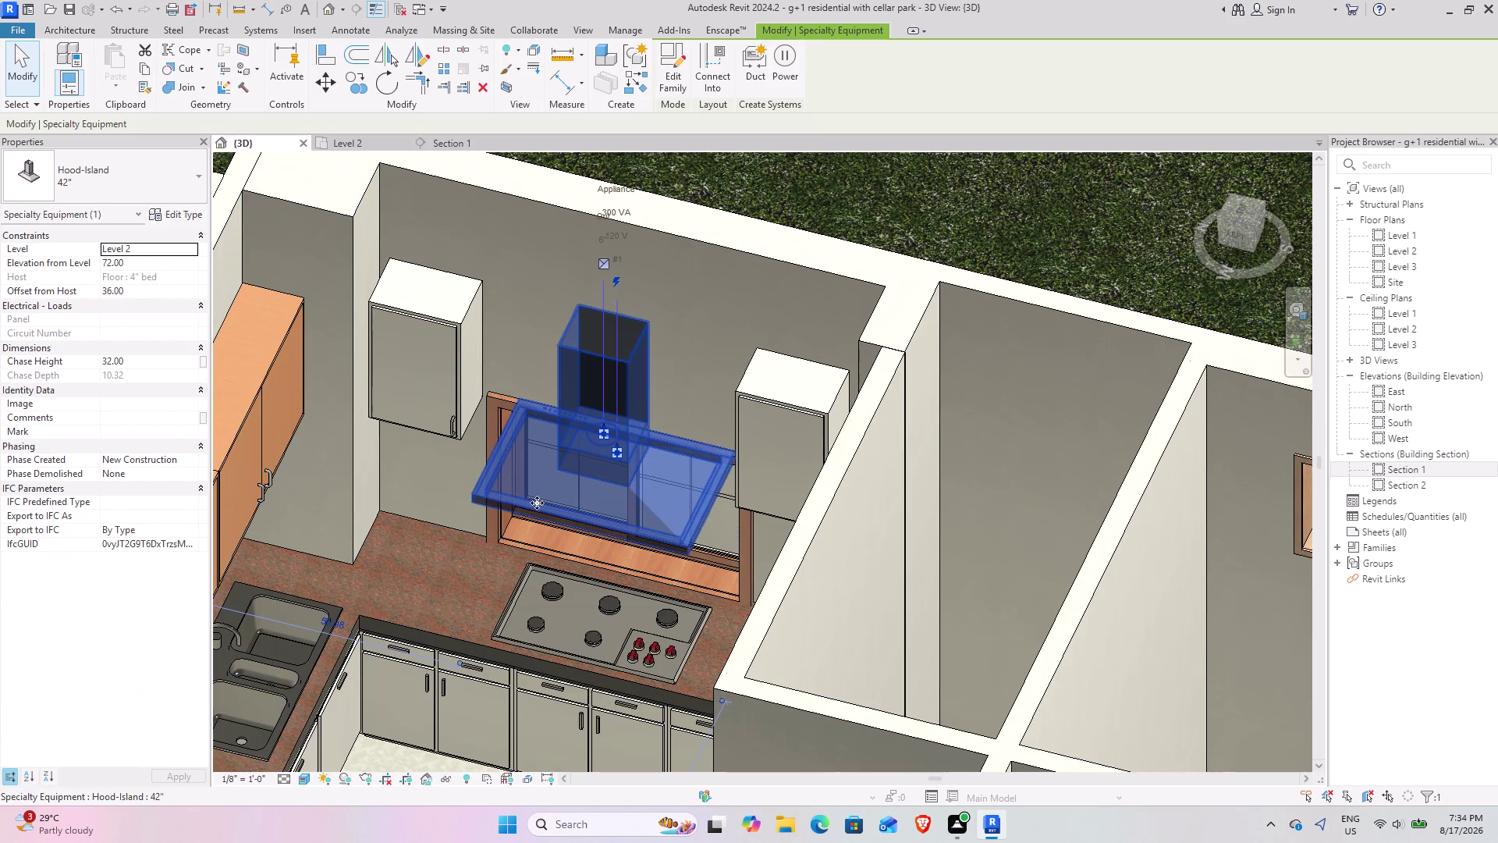
Set the Hood-Island type Width to 30 and apply the change.
click(182, 220)
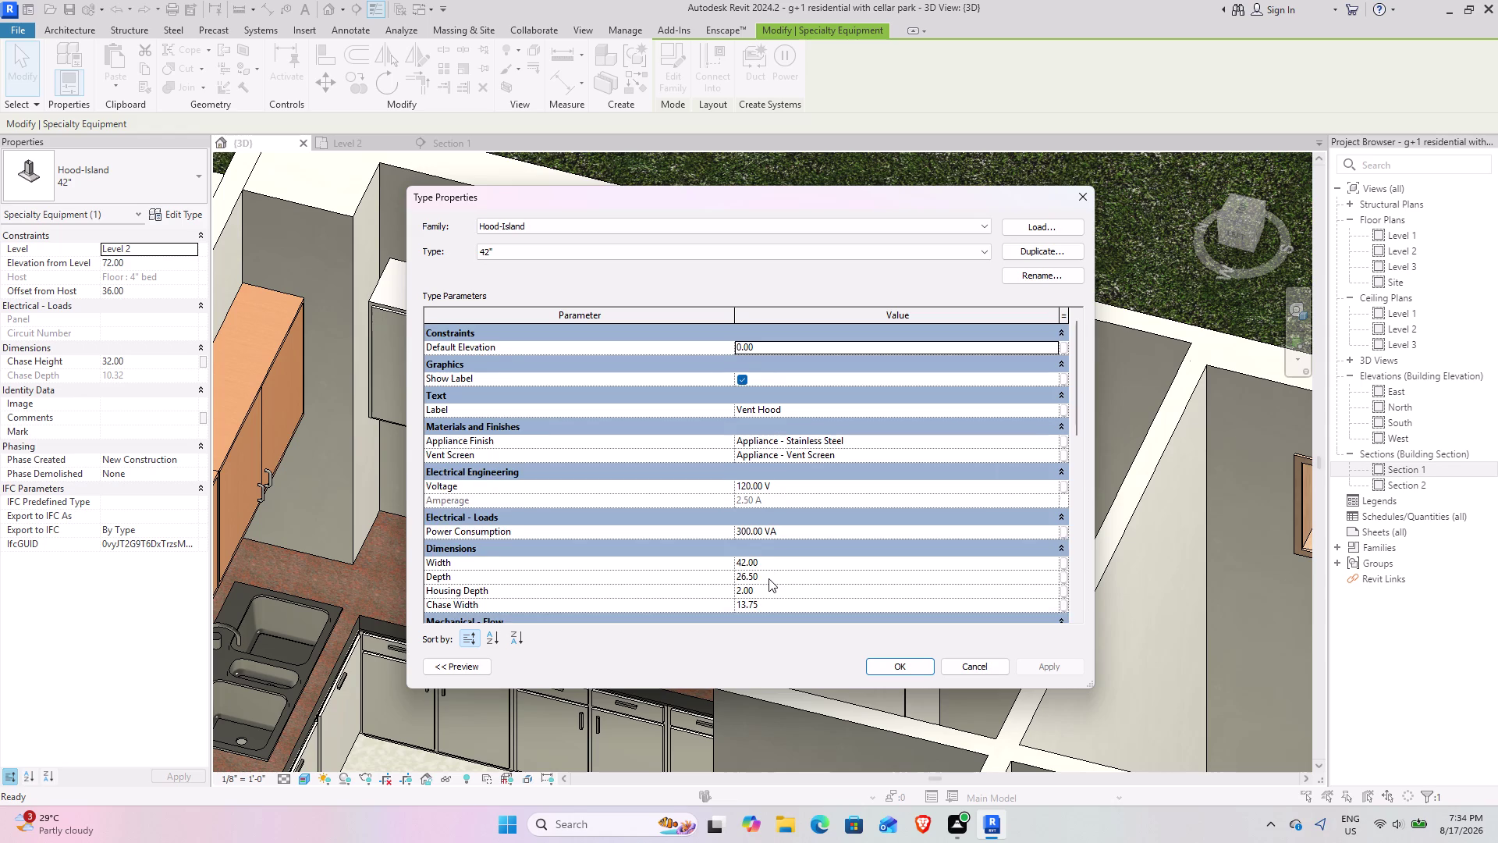
scroll(down, 3)
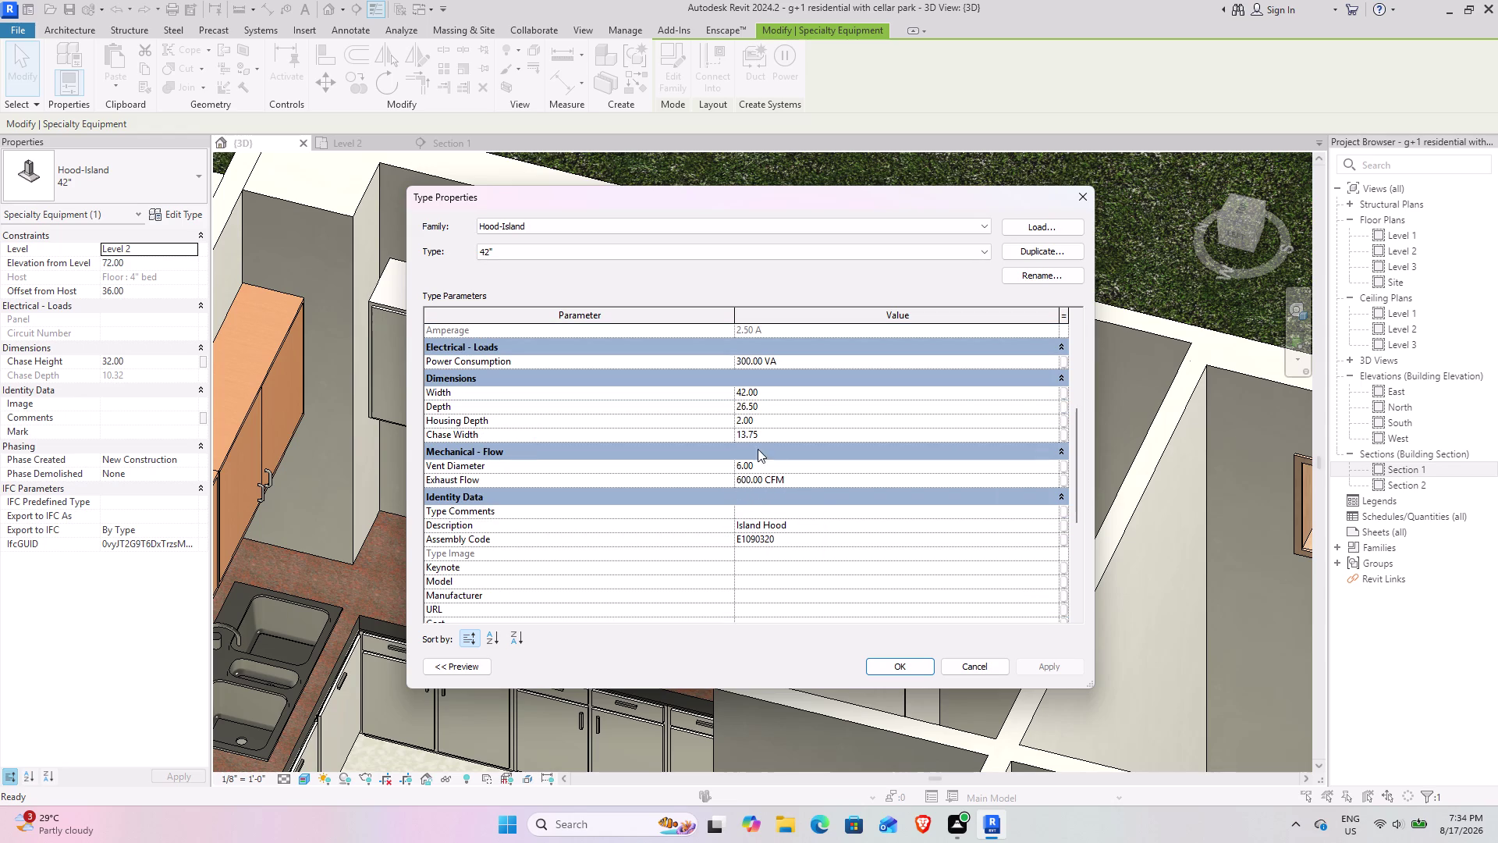
click(777, 392)
text(30)
key(Return)
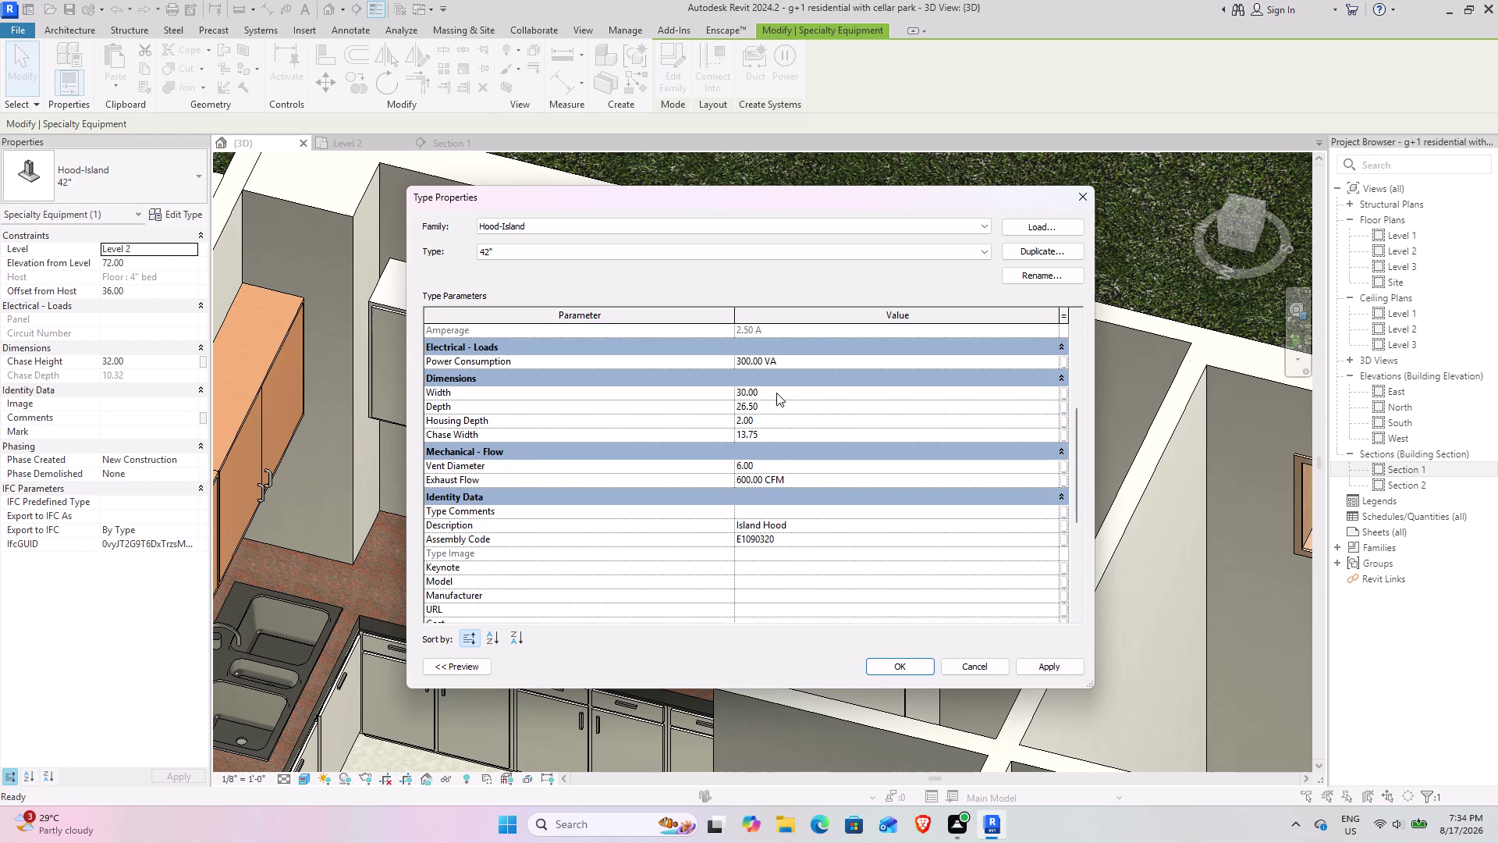
click(1046, 675)
click(1046, 666)
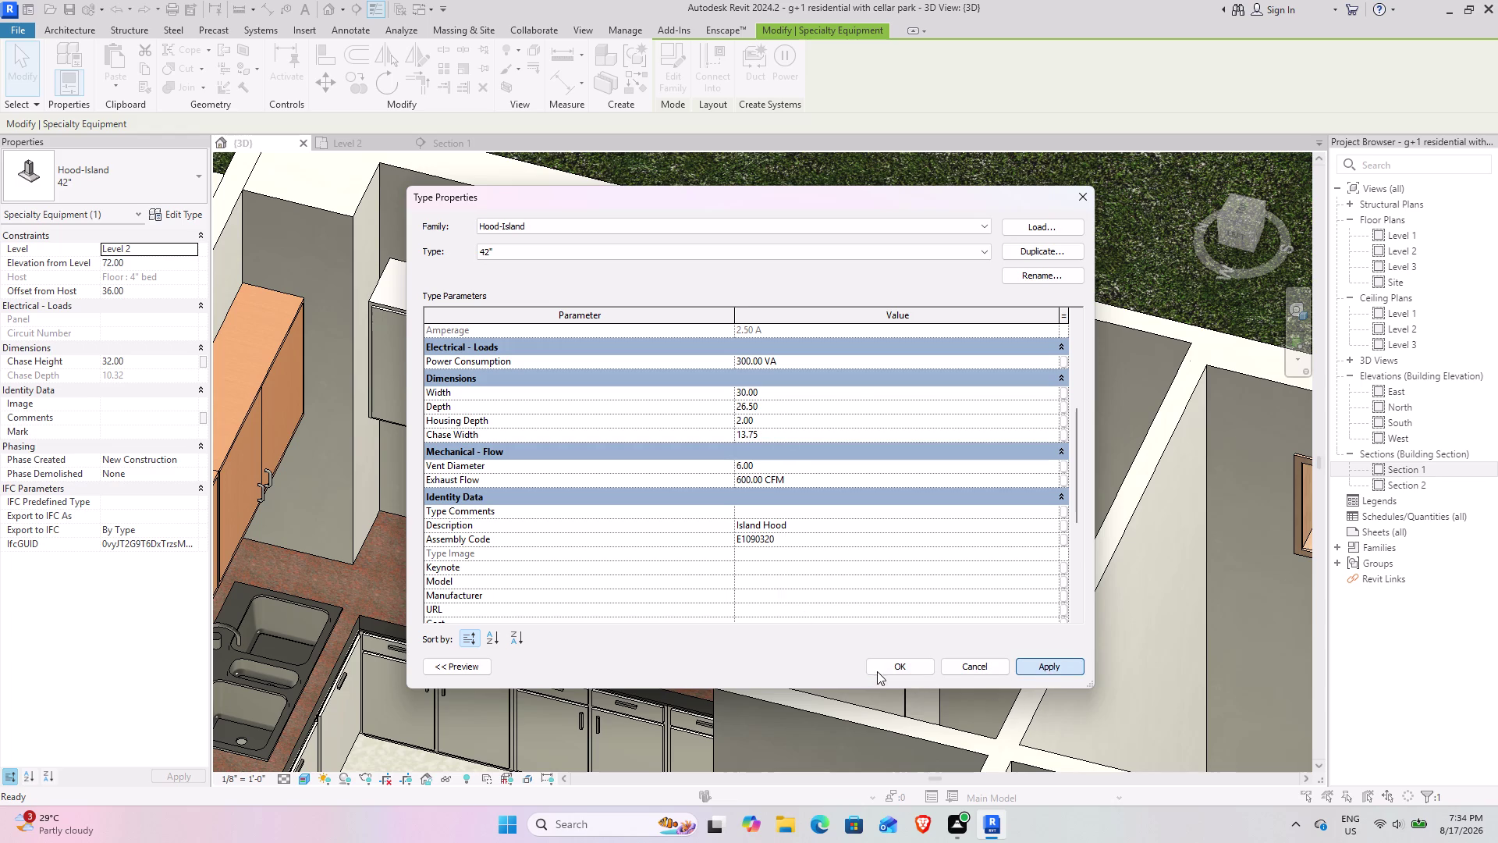
click(895, 666)
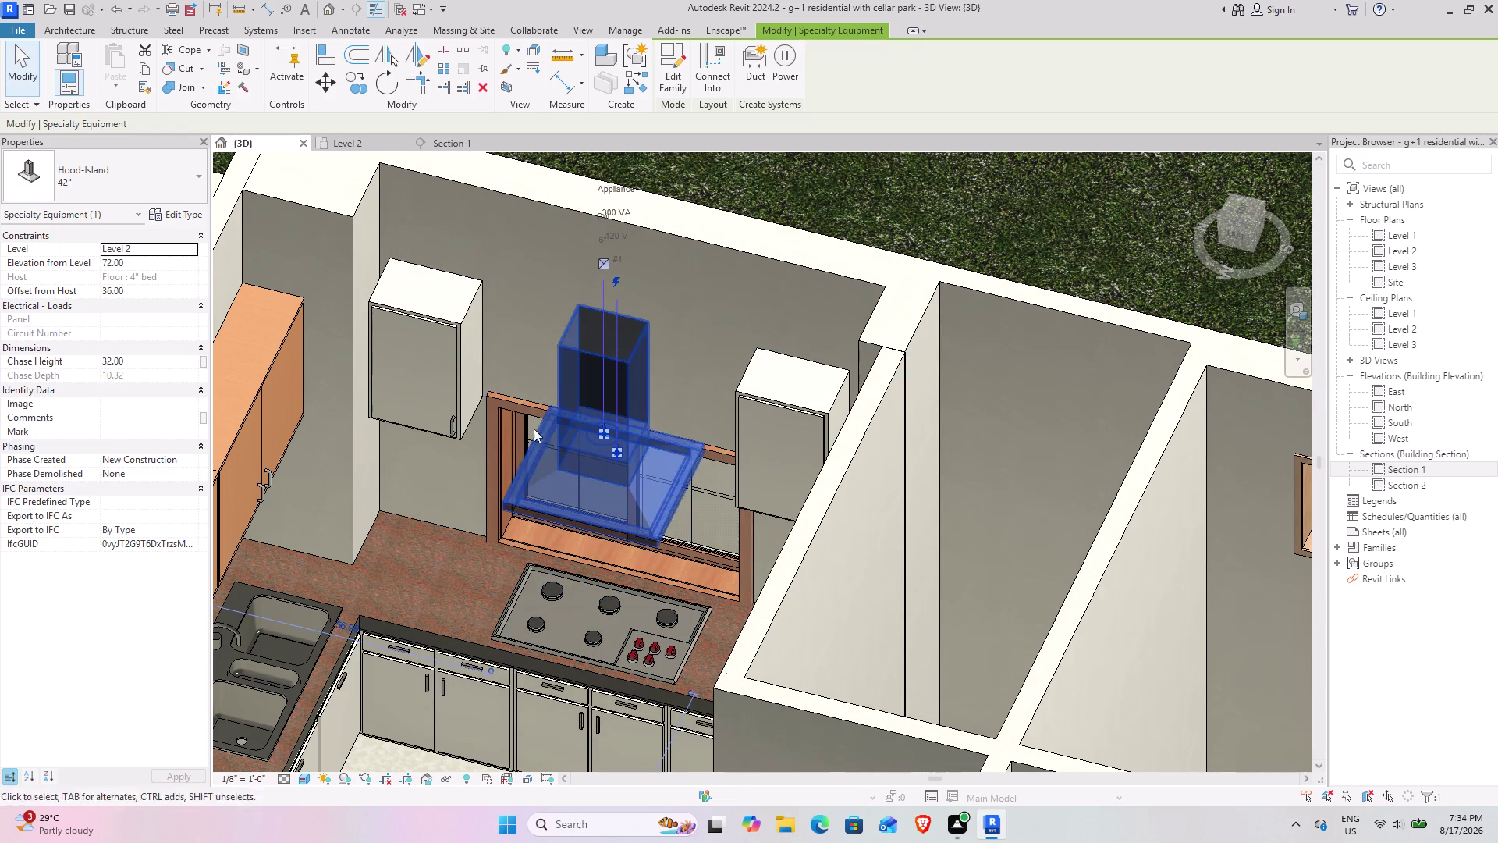
Enter Width 42 and Depth 20 in Type Properties, dismissing the family error warning.
click(171, 212)
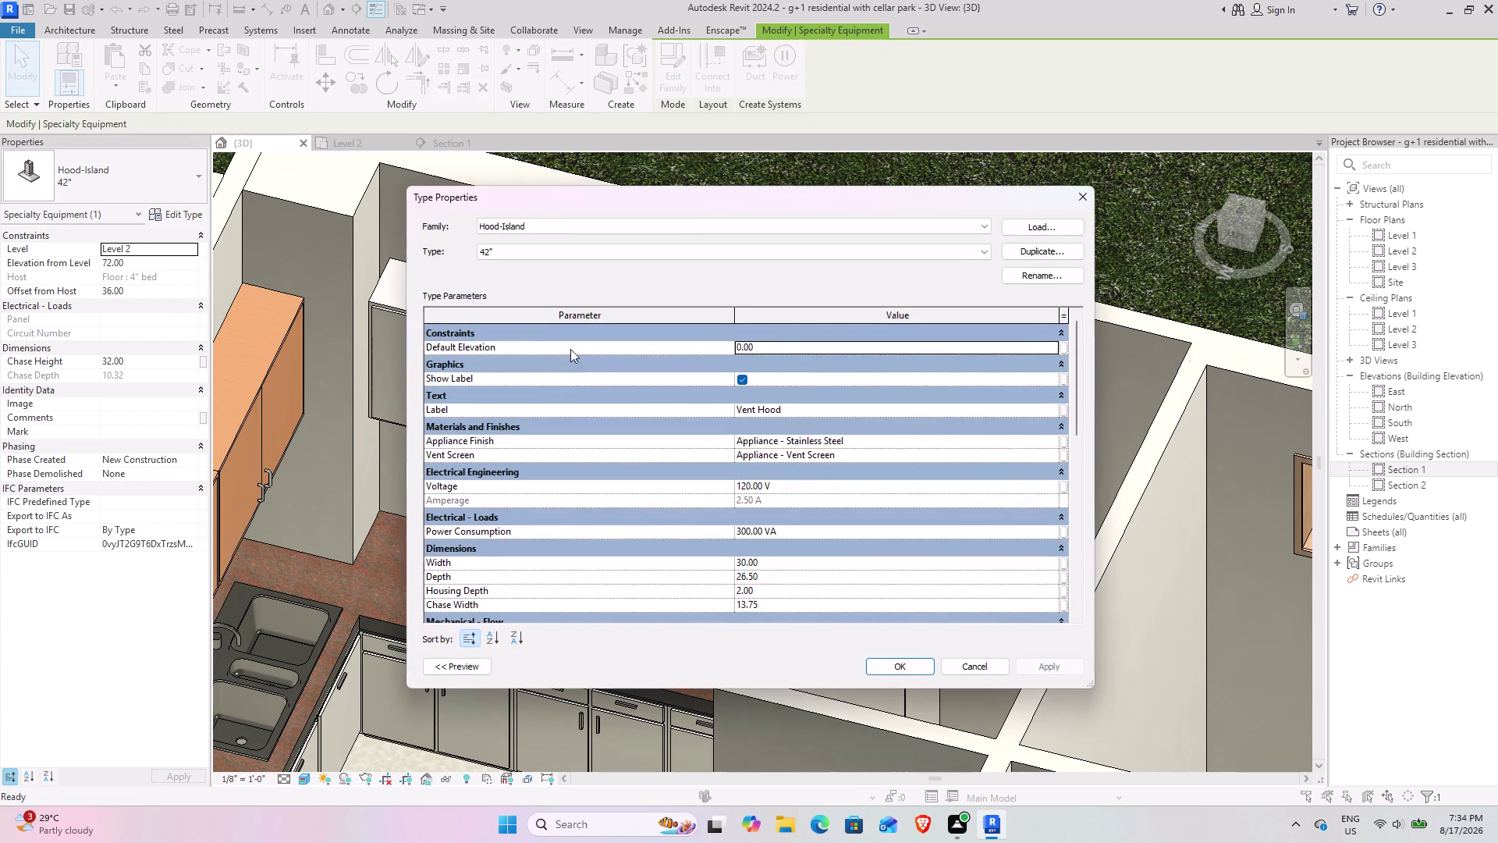
click(776, 563)
text(4)
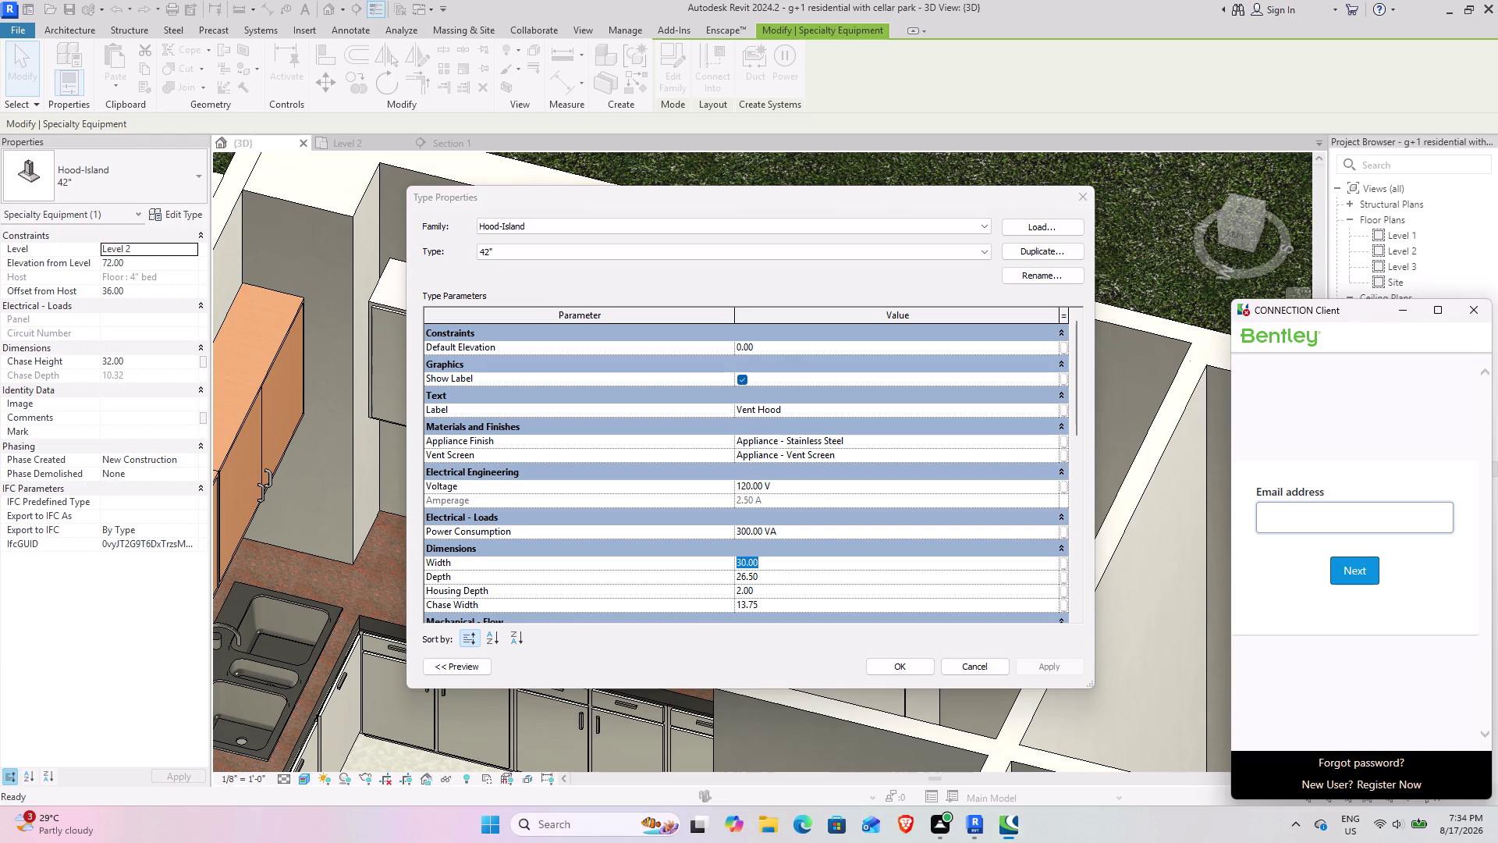
text(2)
key(Return)
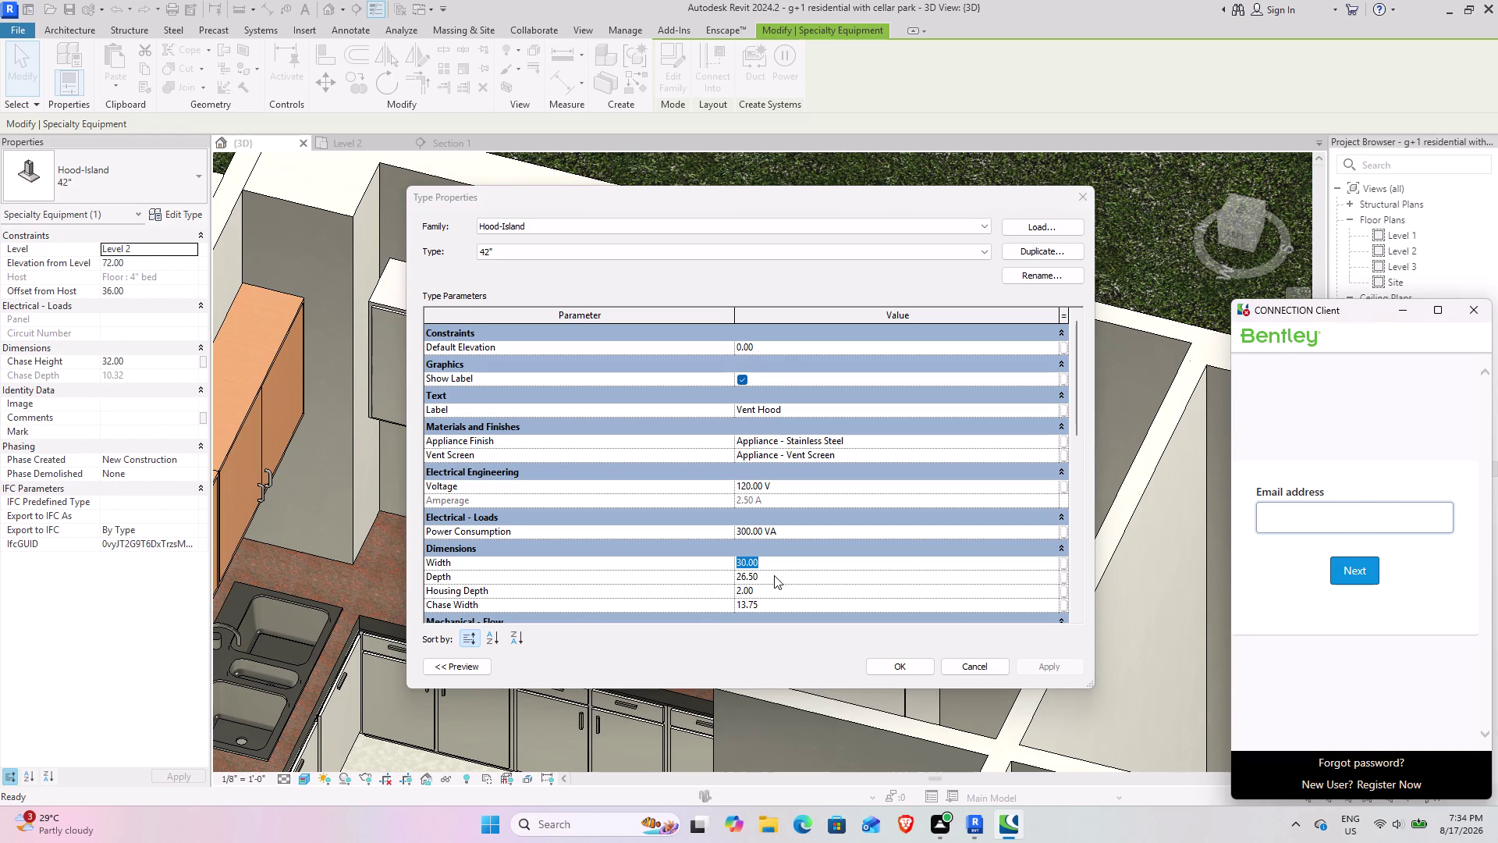
click(774, 570)
text(20)
key(Return)
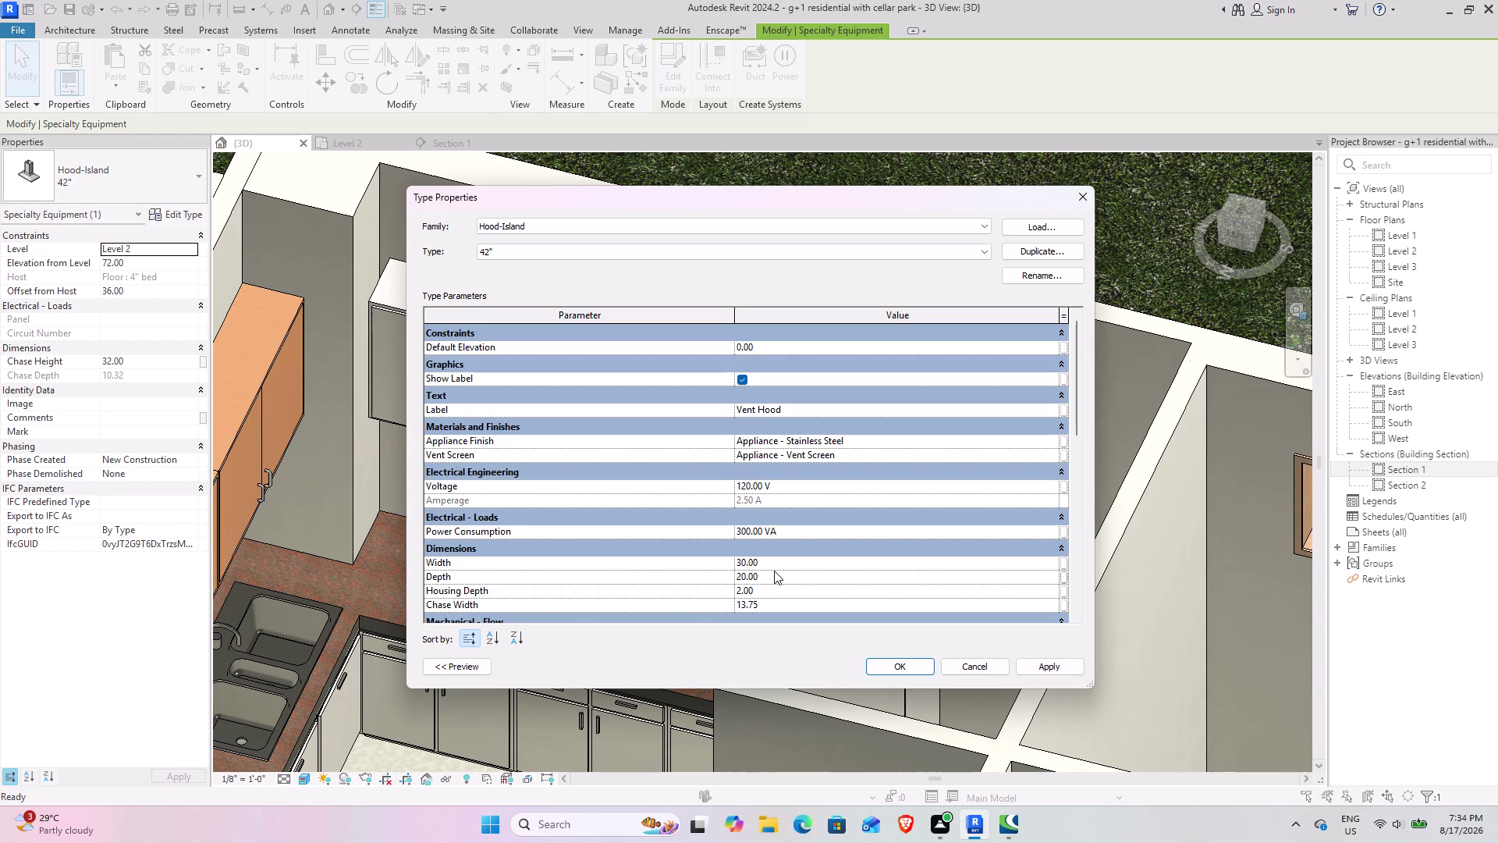
click(1061, 661)
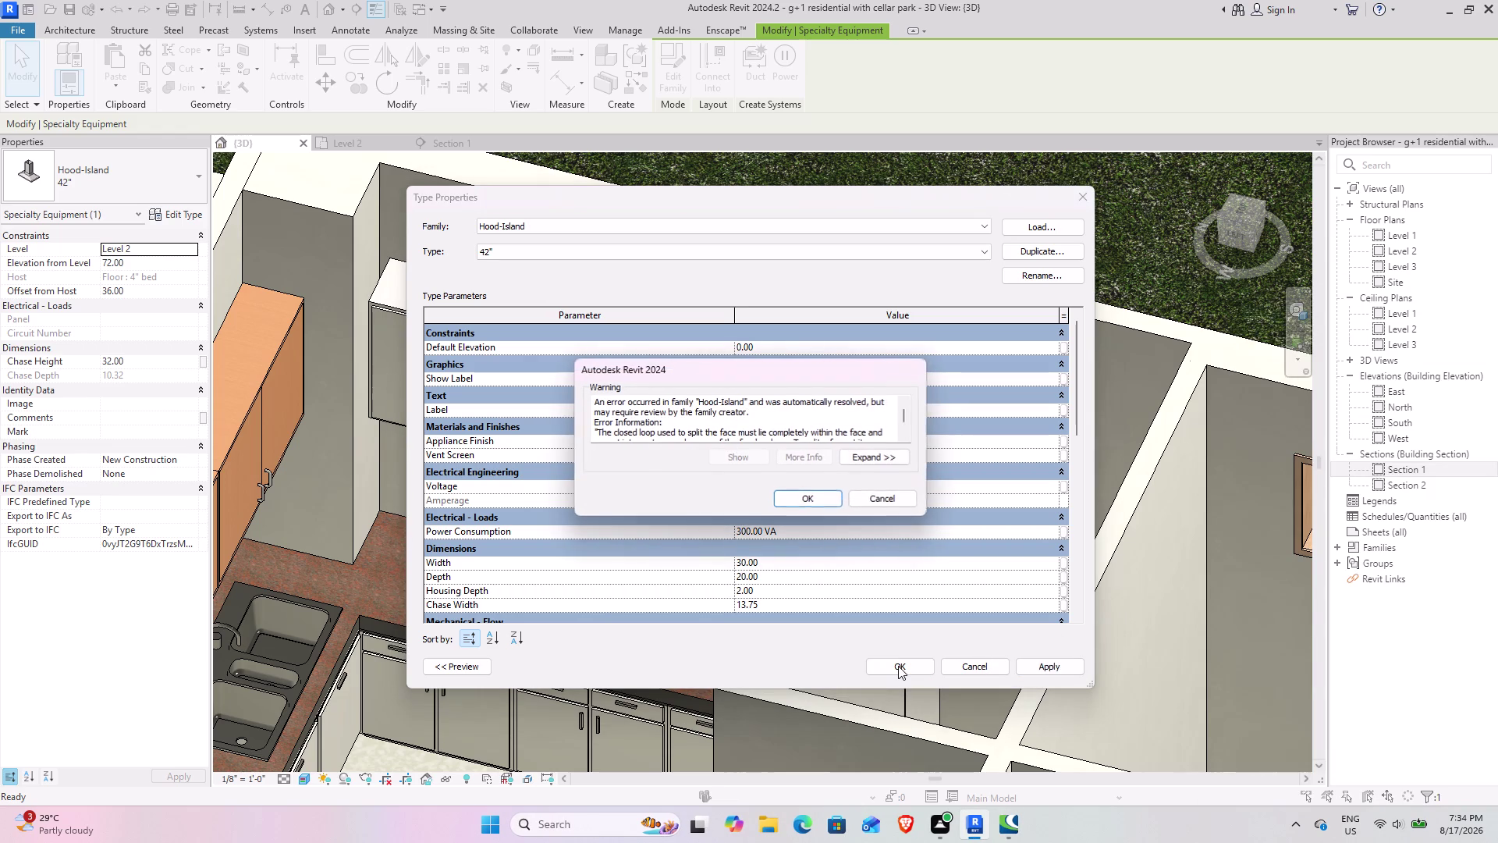
click(818, 495)
Set the hood Depth to 22, apply and close Type Properties, then deselect.
click(775, 580)
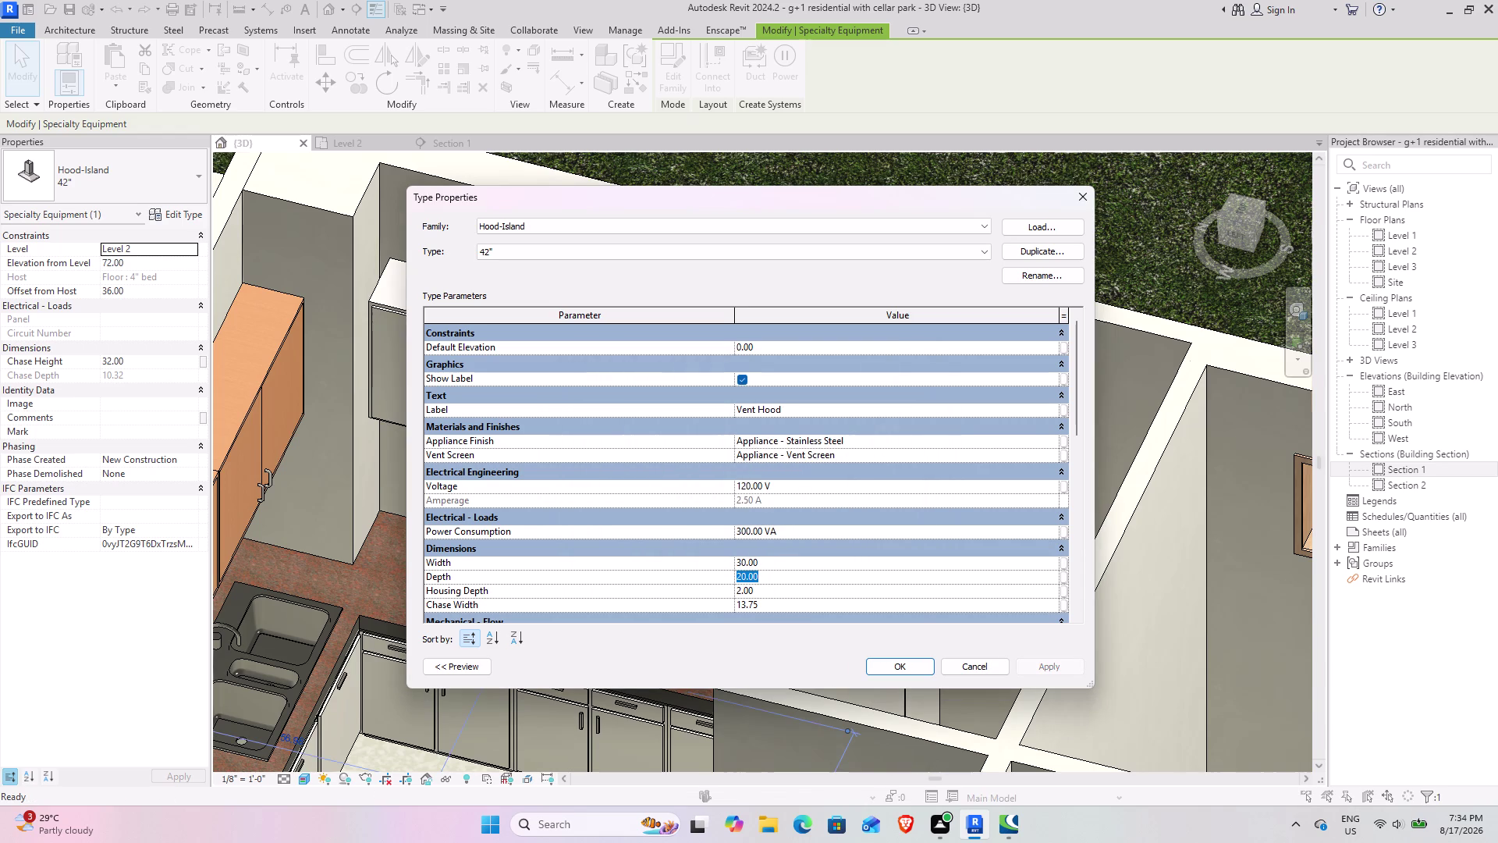
text(22)
key(Return)
click(1053, 666)
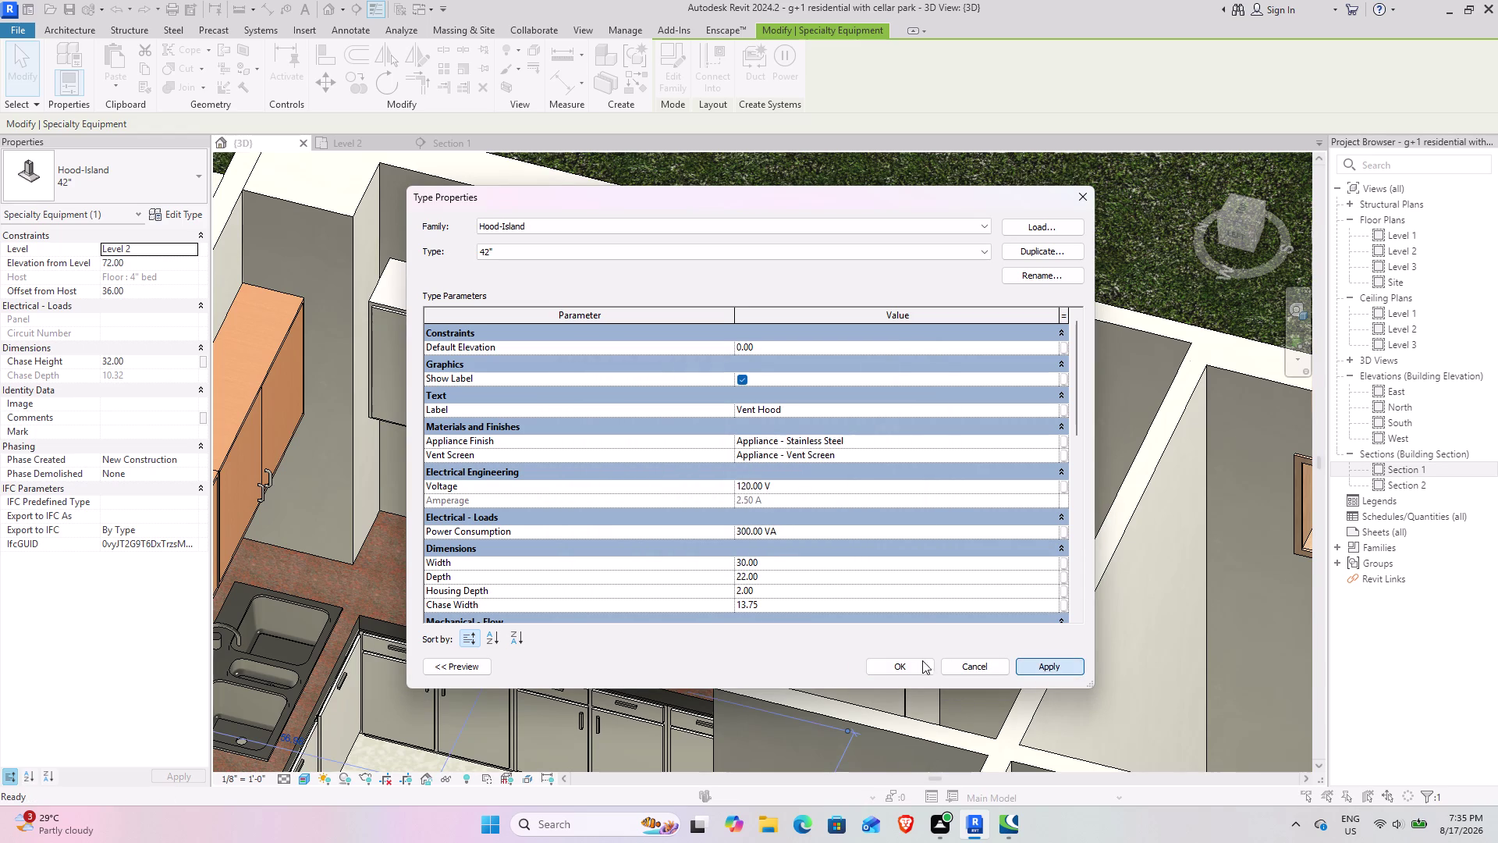
click(908, 661)
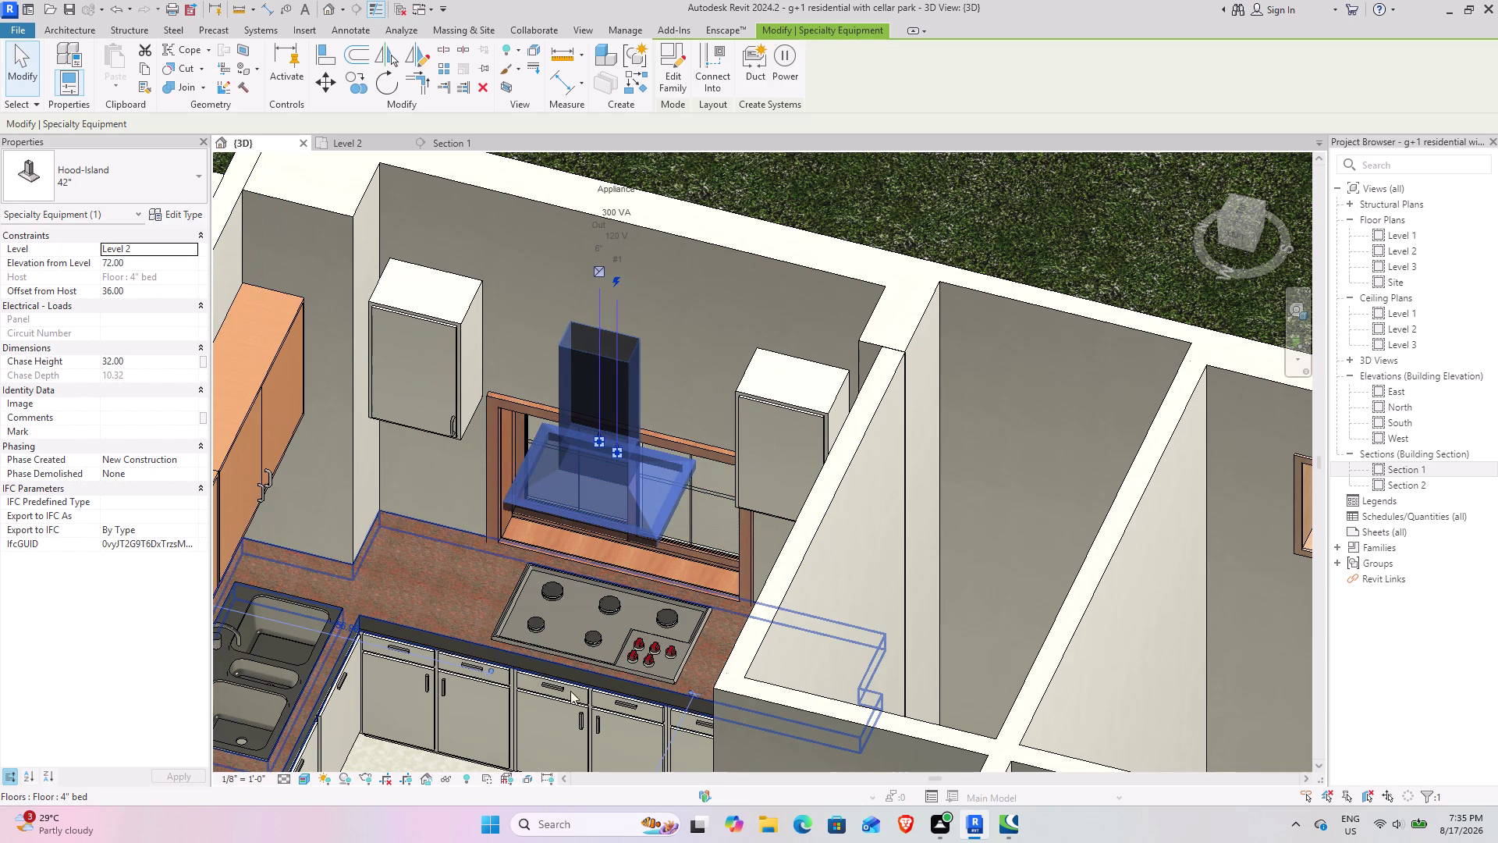
click(385, 558)
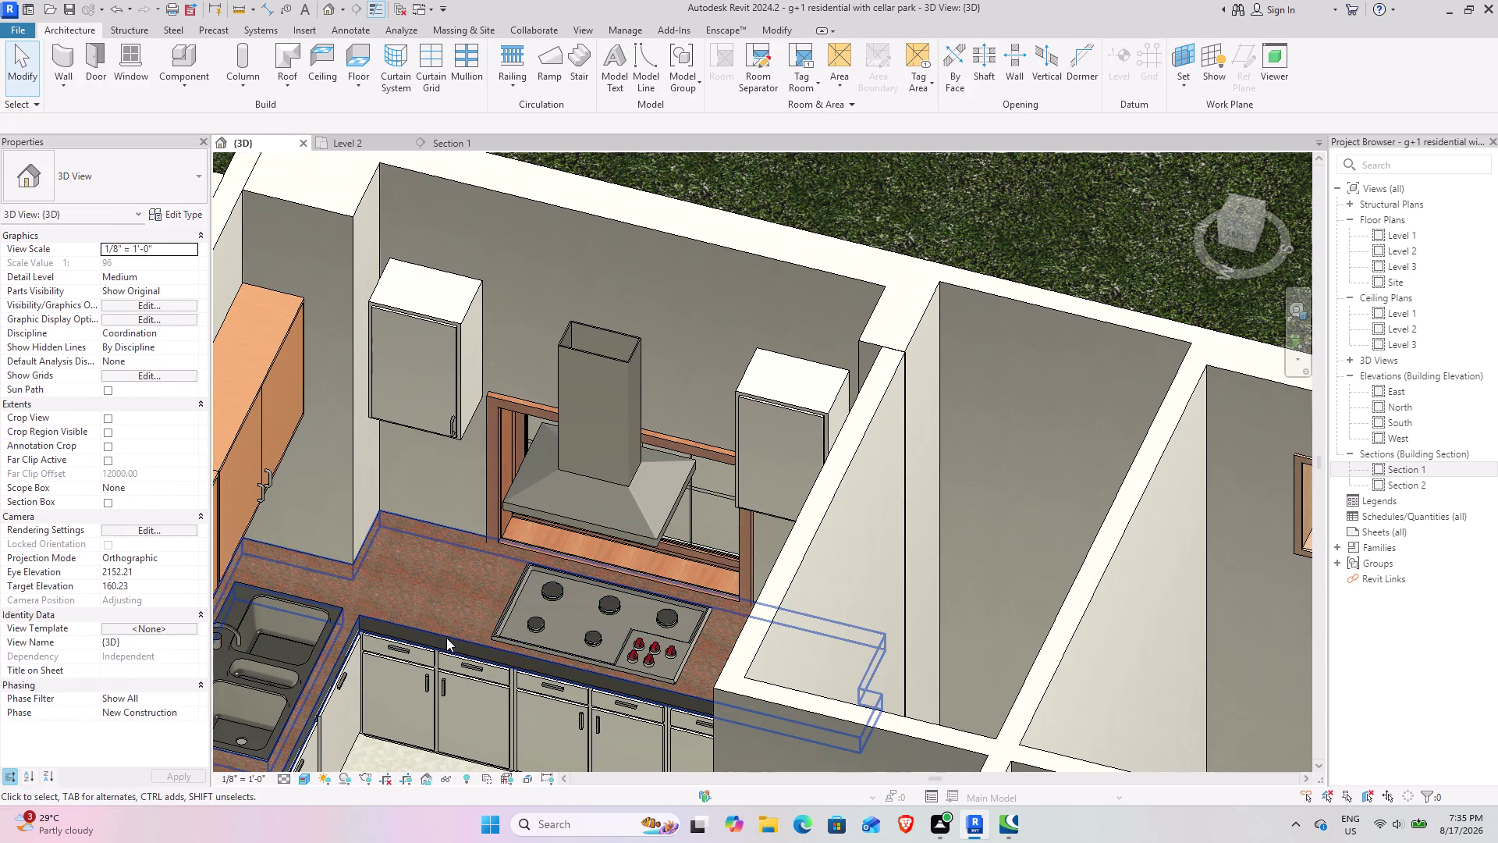
Orbit over the kitchen, select the hood, and open its type properties in the Level 2 plan.
middle_drag(446, 636, 233, 613)
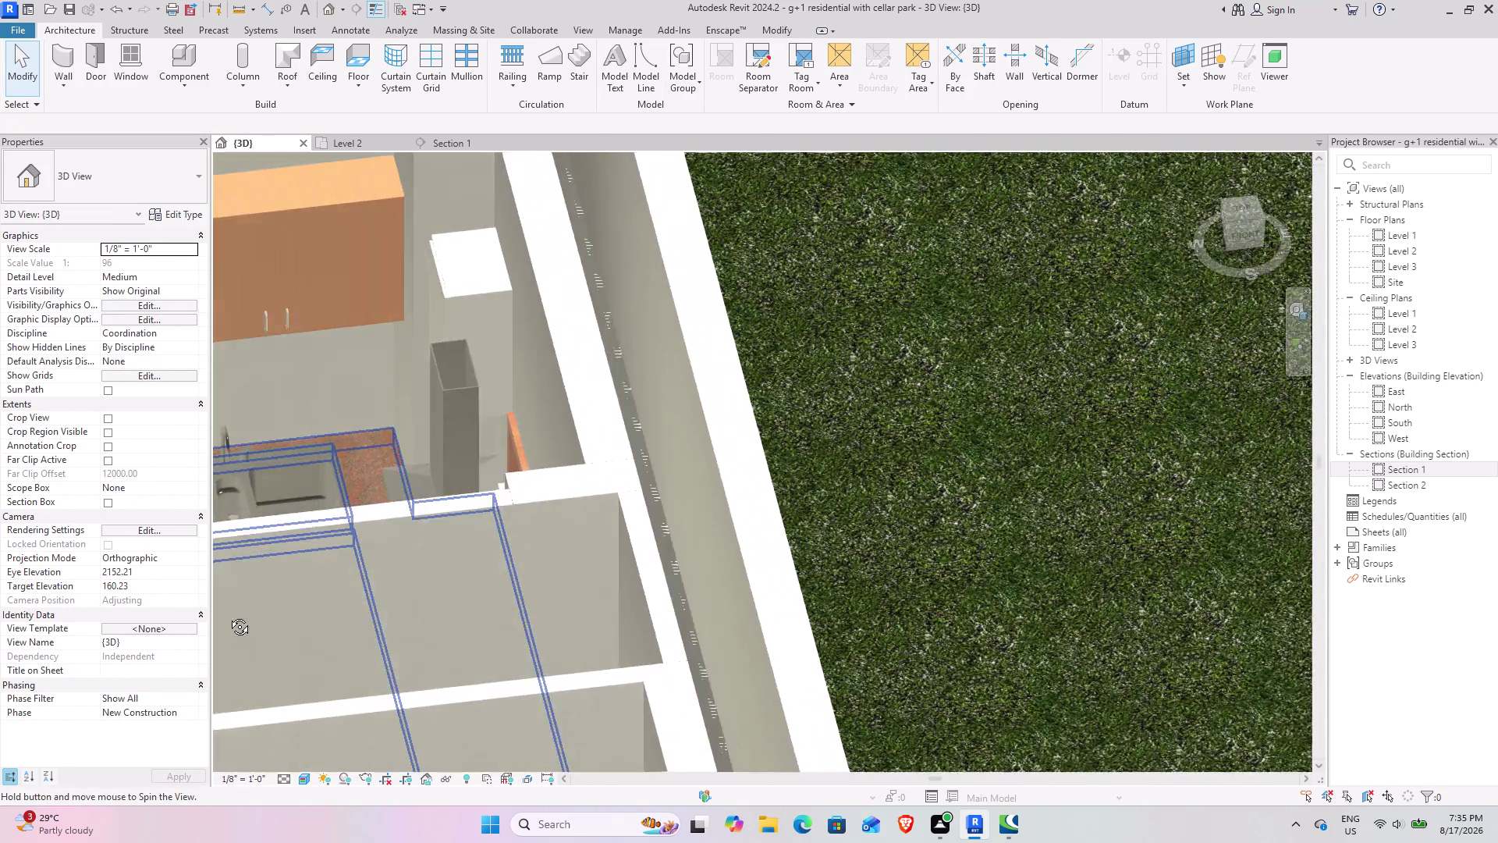
middle_drag(233, 612, 224, 619)
middle_drag(388, 548, 336, 752)
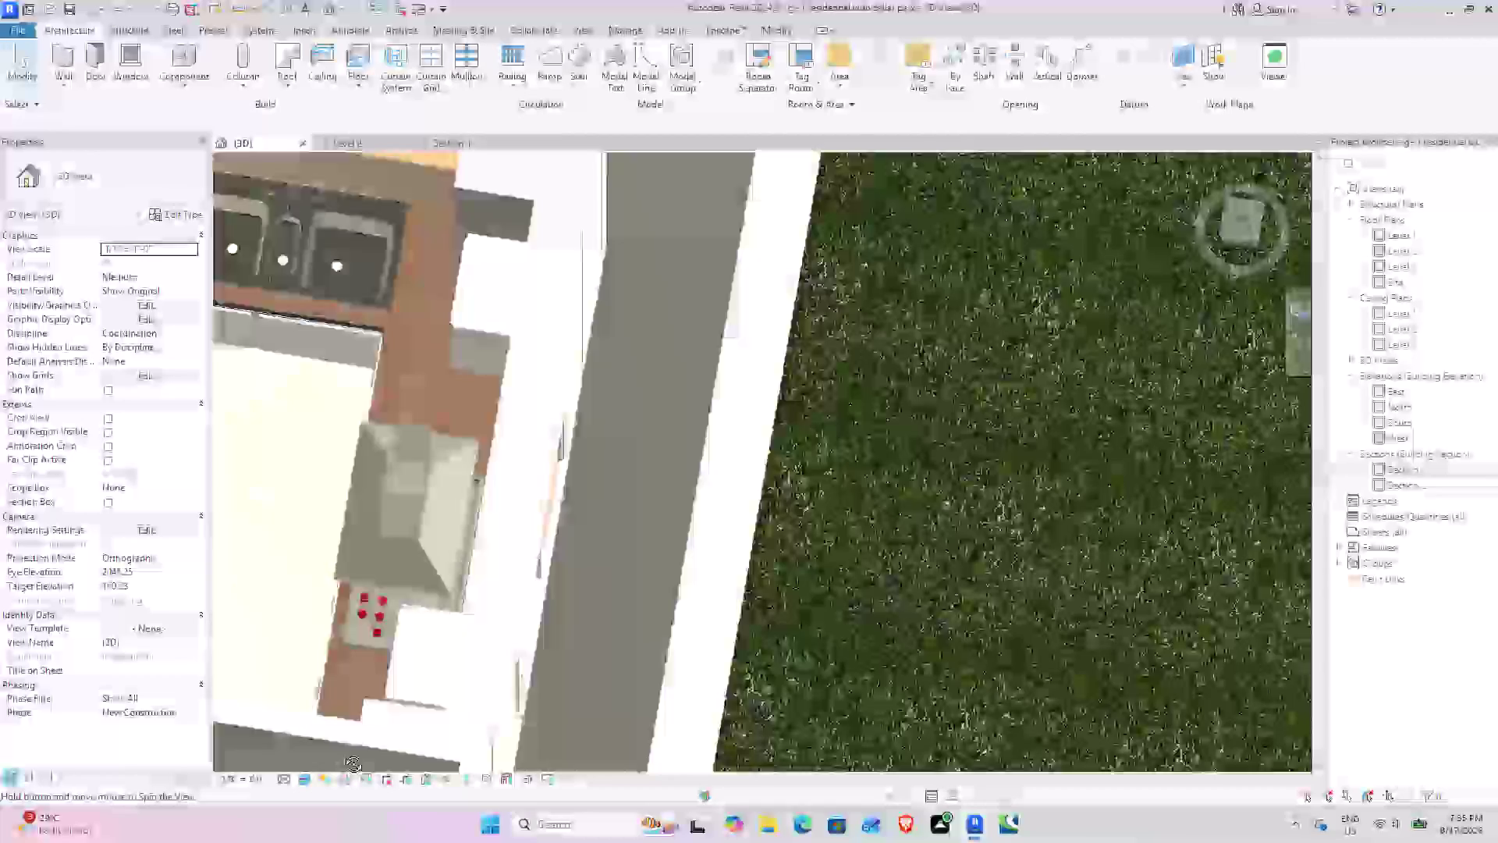
middle_drag(336, 752, 458, 758)
click(512, 491)
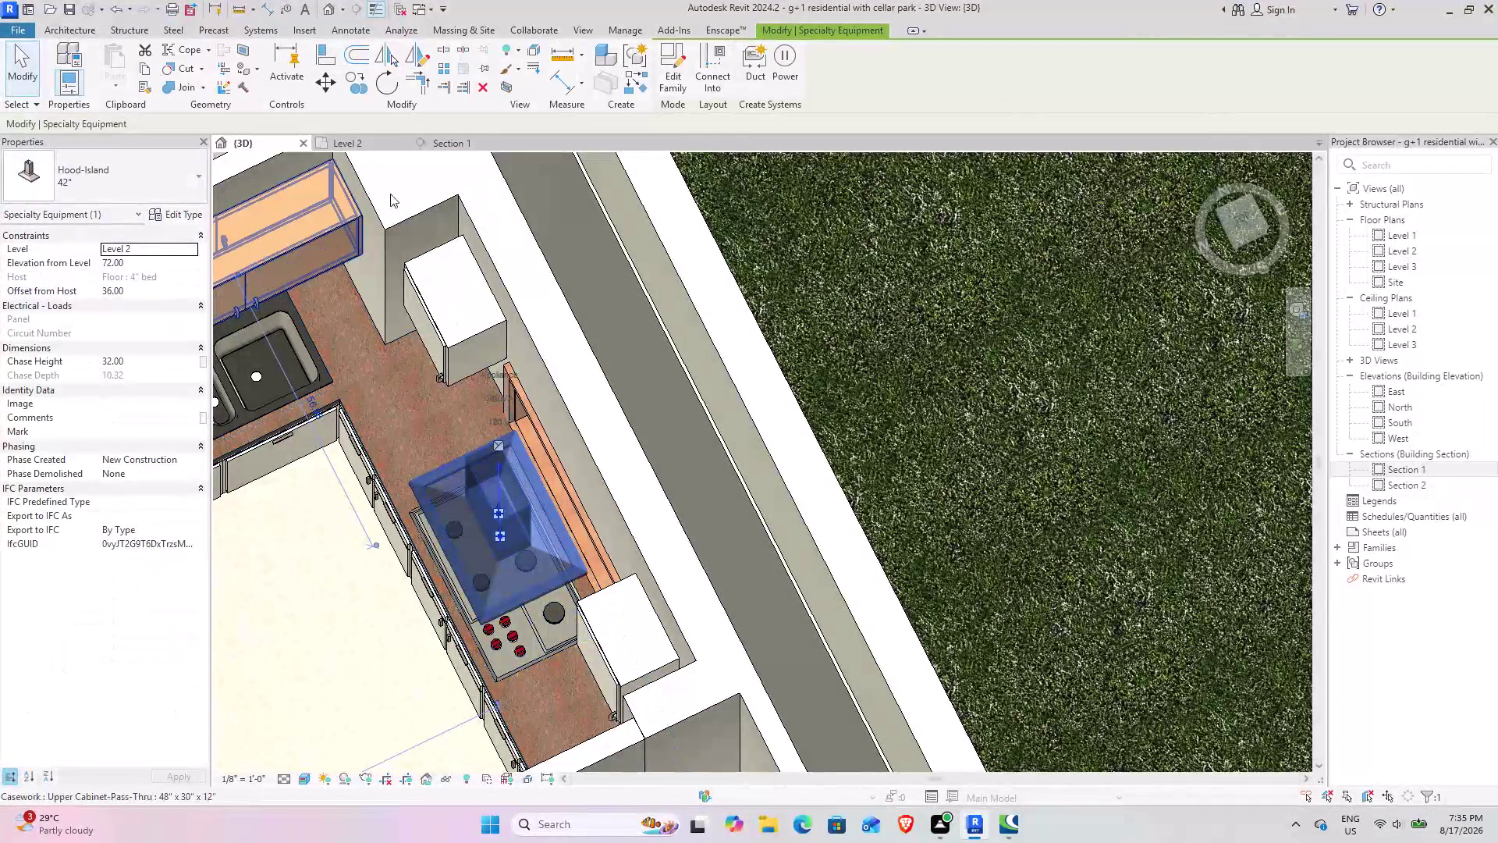
click(359, 141)
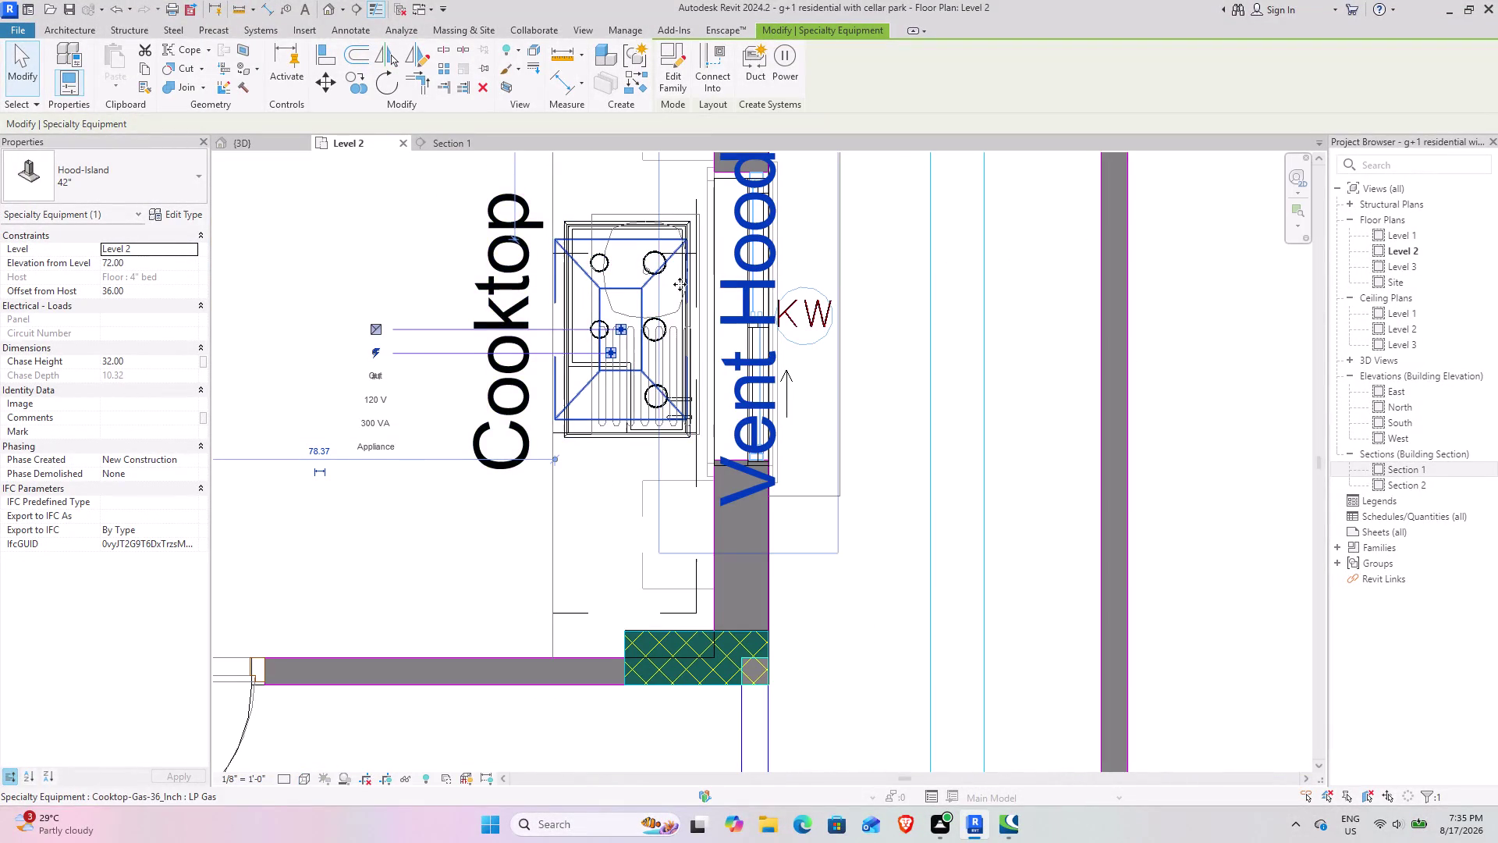
middle_drag(680, 284, 547, 469)
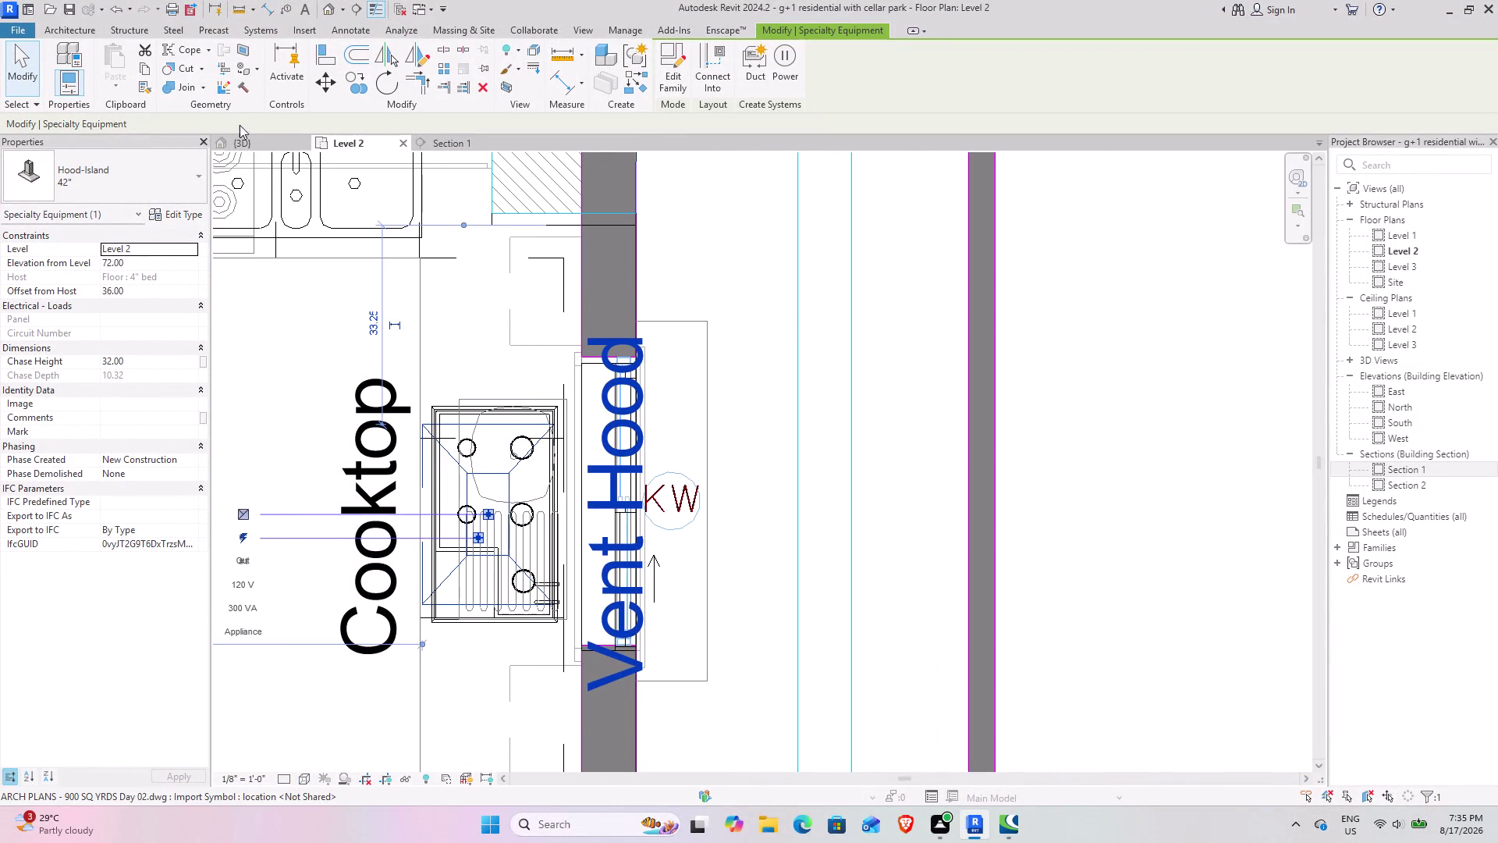
click(176, 210)
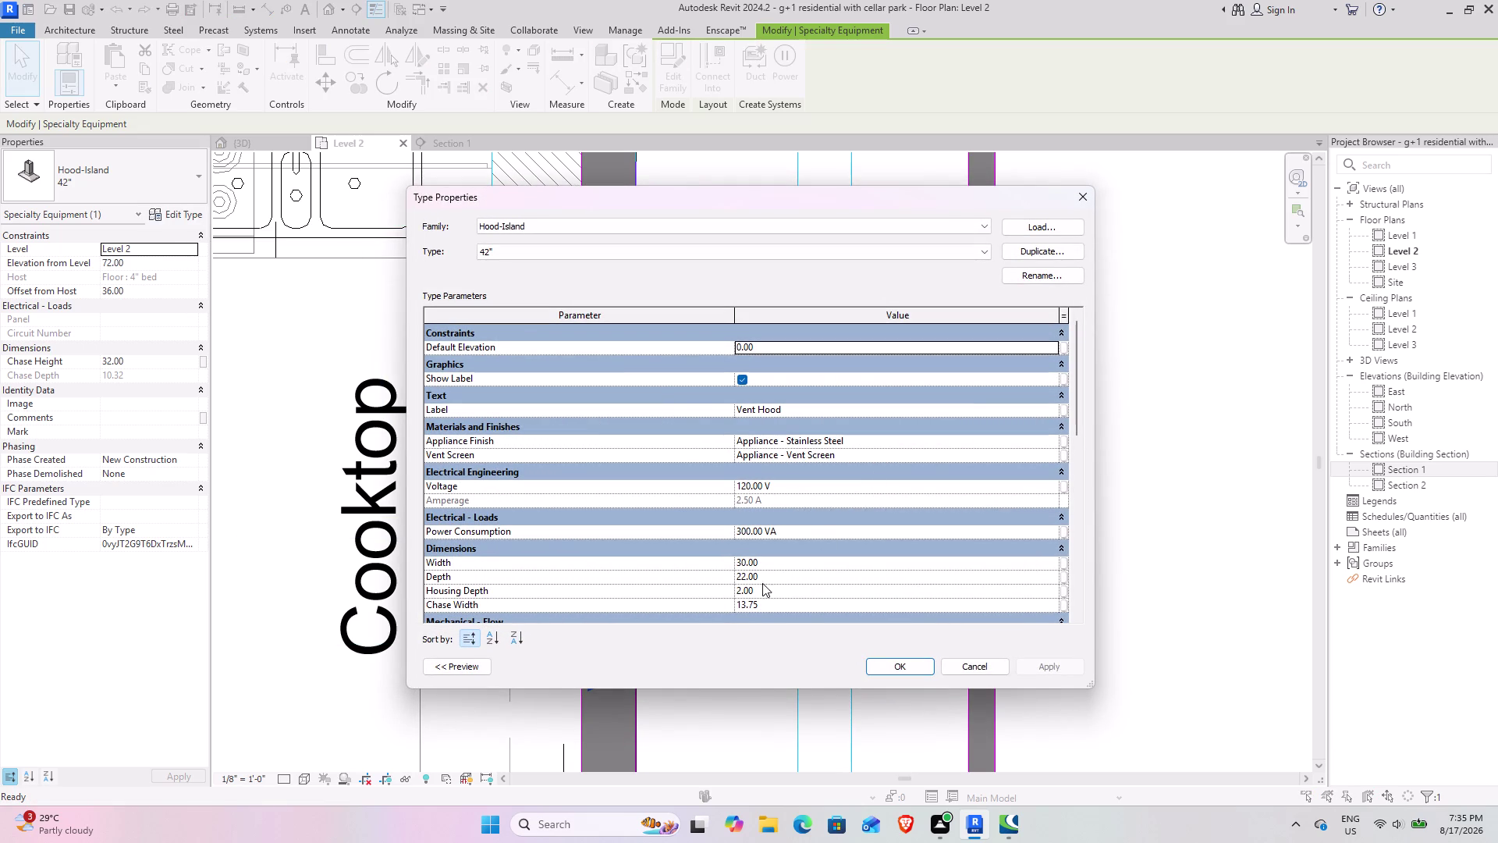
Set the Hood-Island type to Width 42 and Depth 26, then apply and close.
click(761, 579)
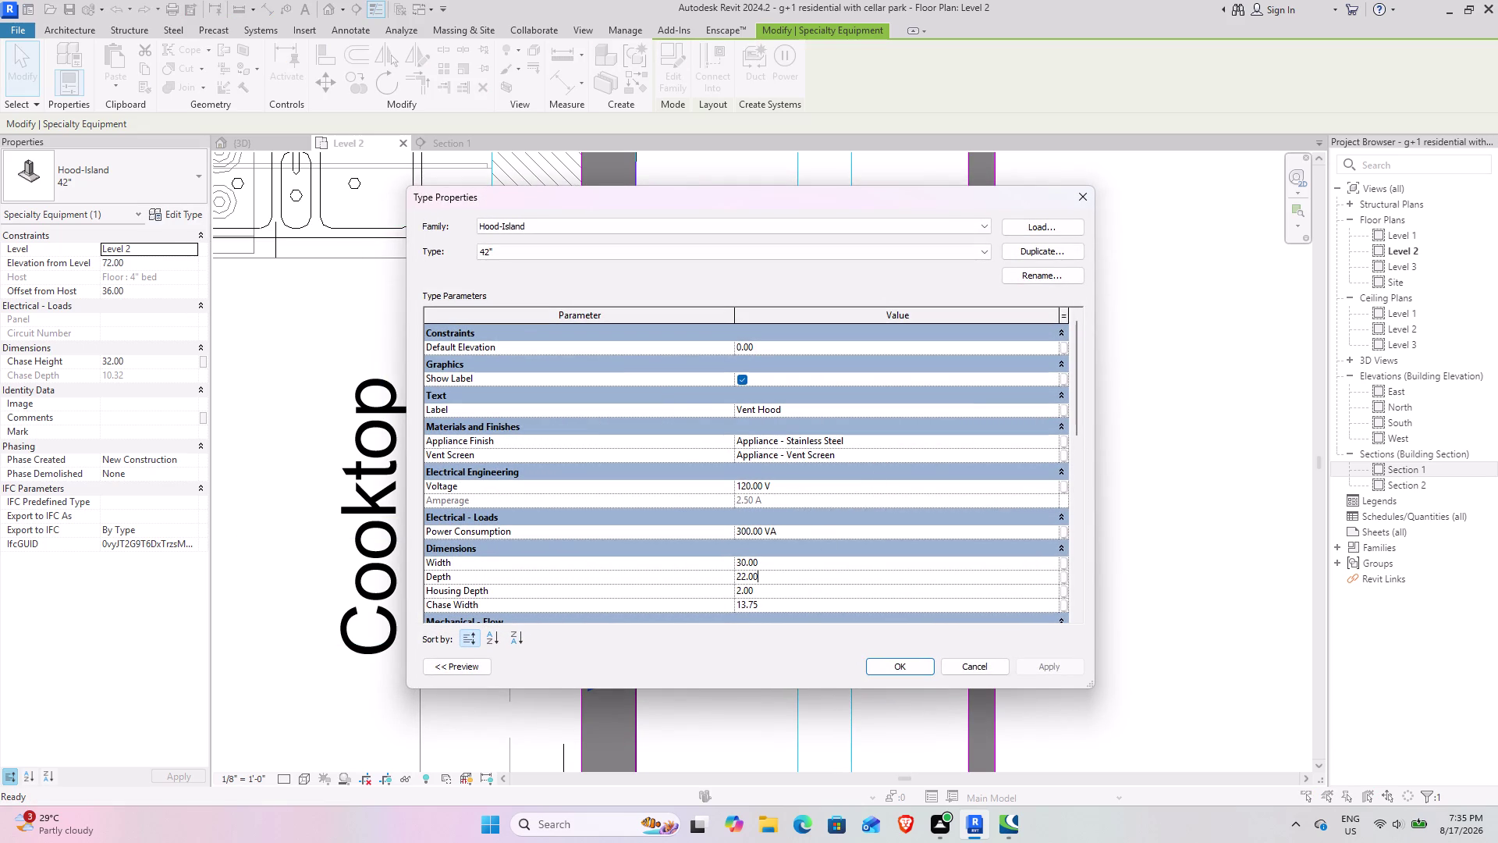
click(768, 558)
text(42)
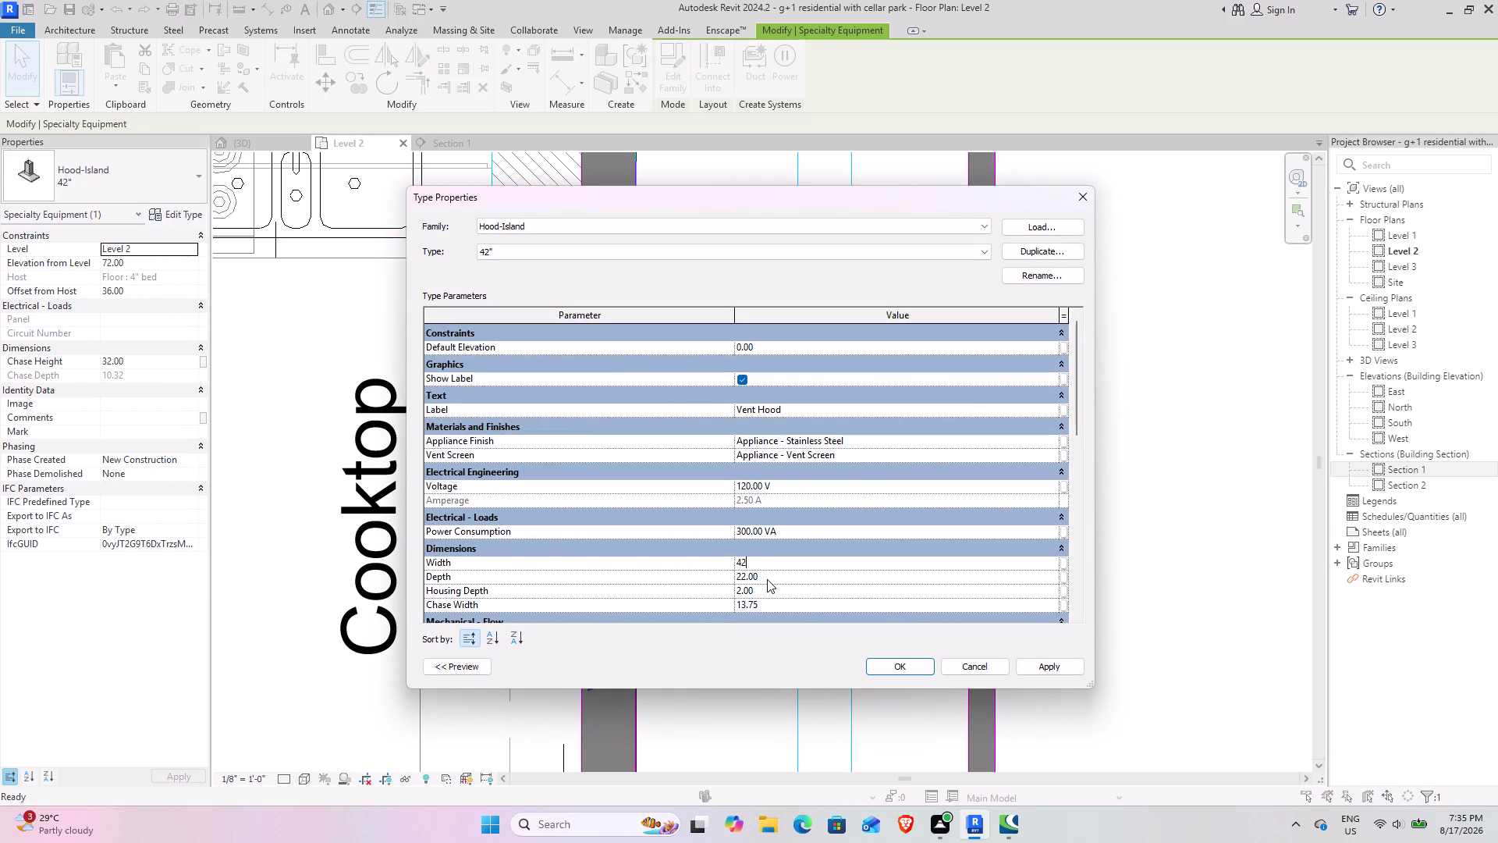
click(767, 579)
text(26)
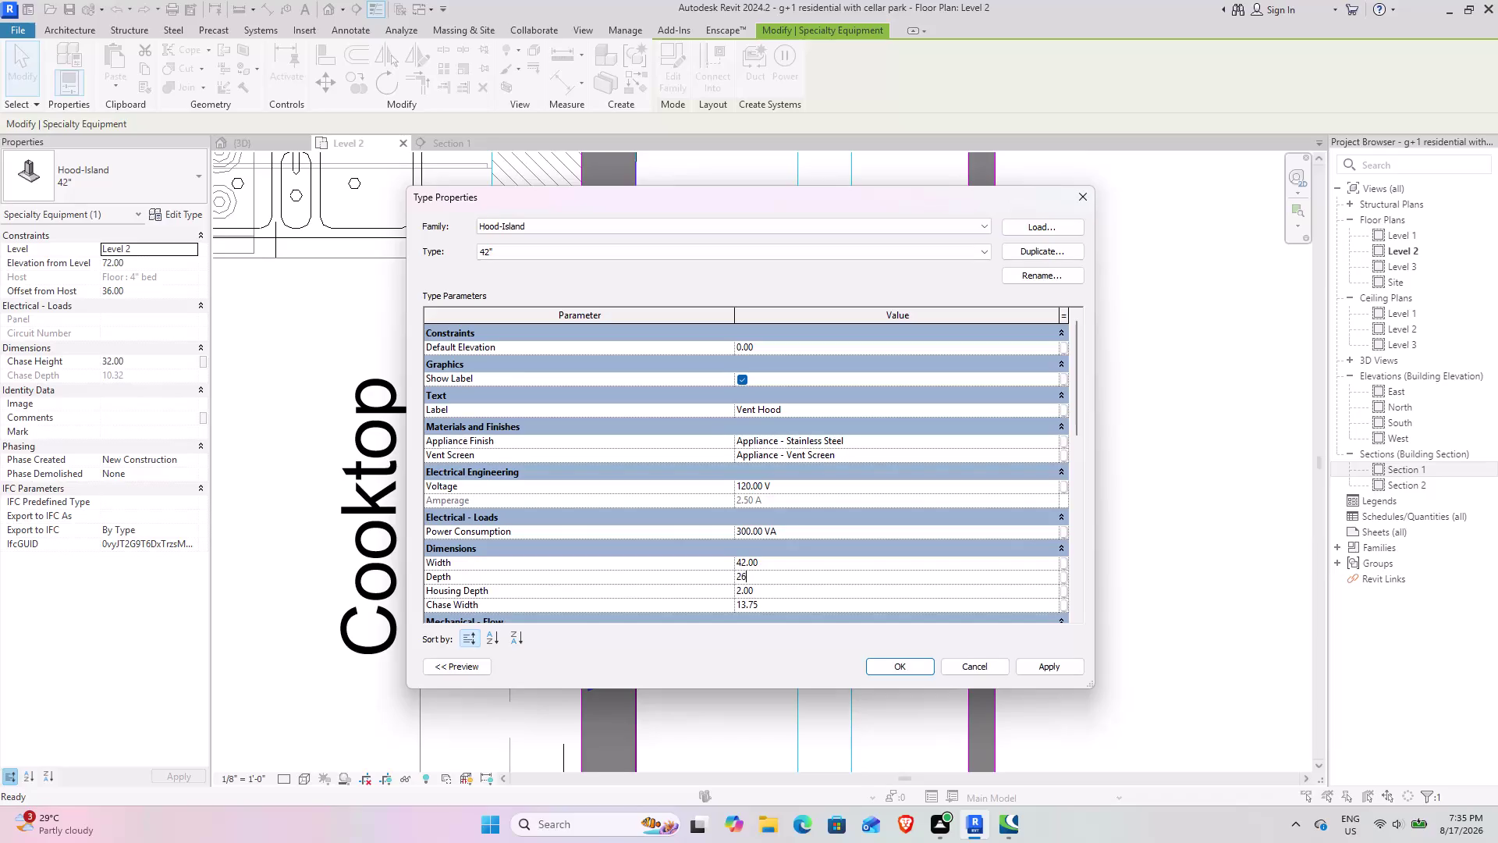
click(1053, 668)
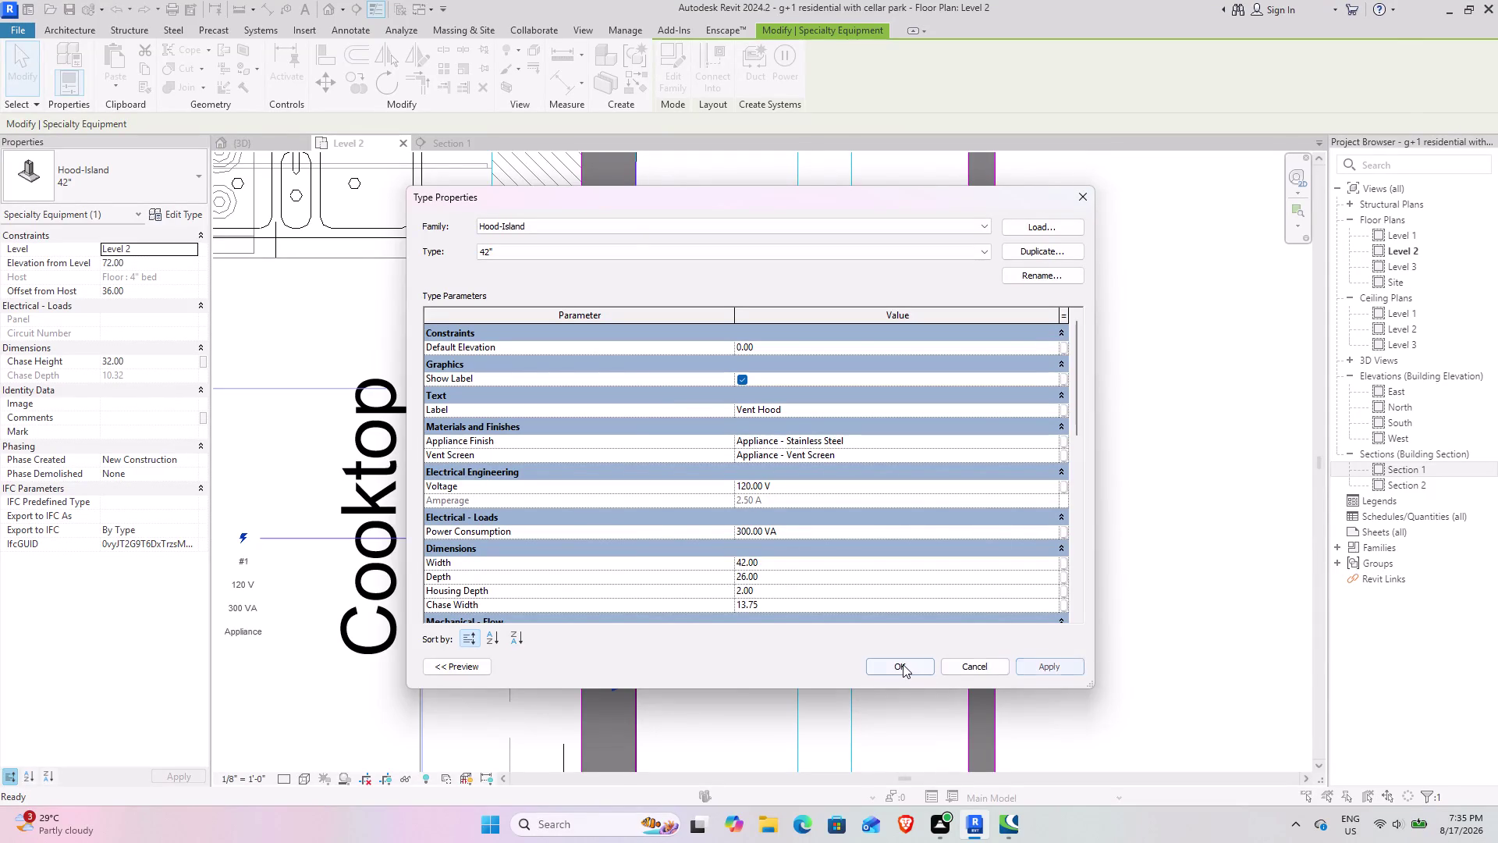
click(903, 664)
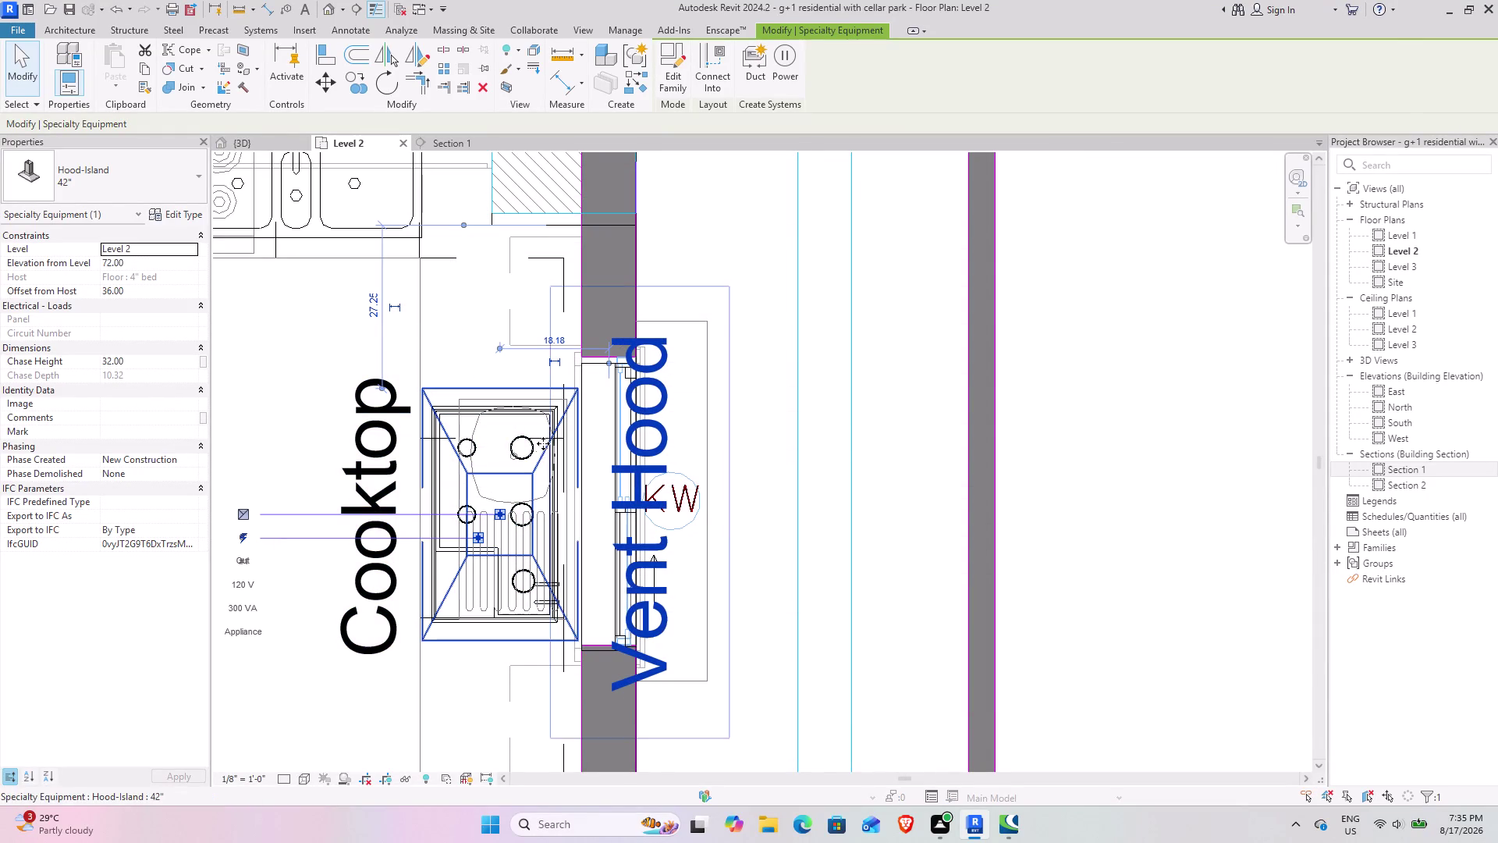
Move the hood from its endpoint to a new point over the cooktop and view it in 3D.
click(324, 89)
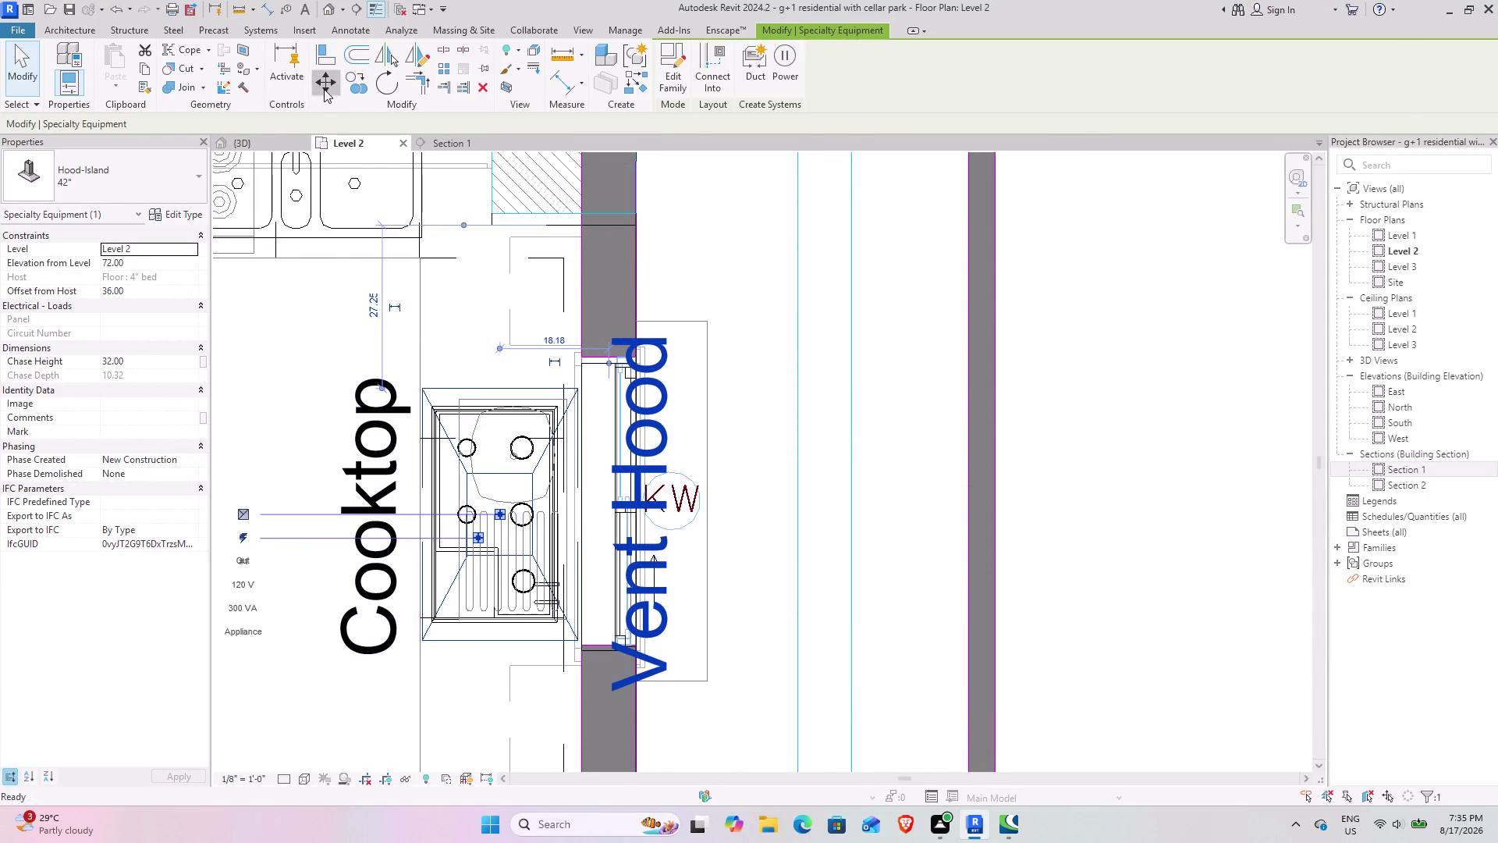
click(422, 389)
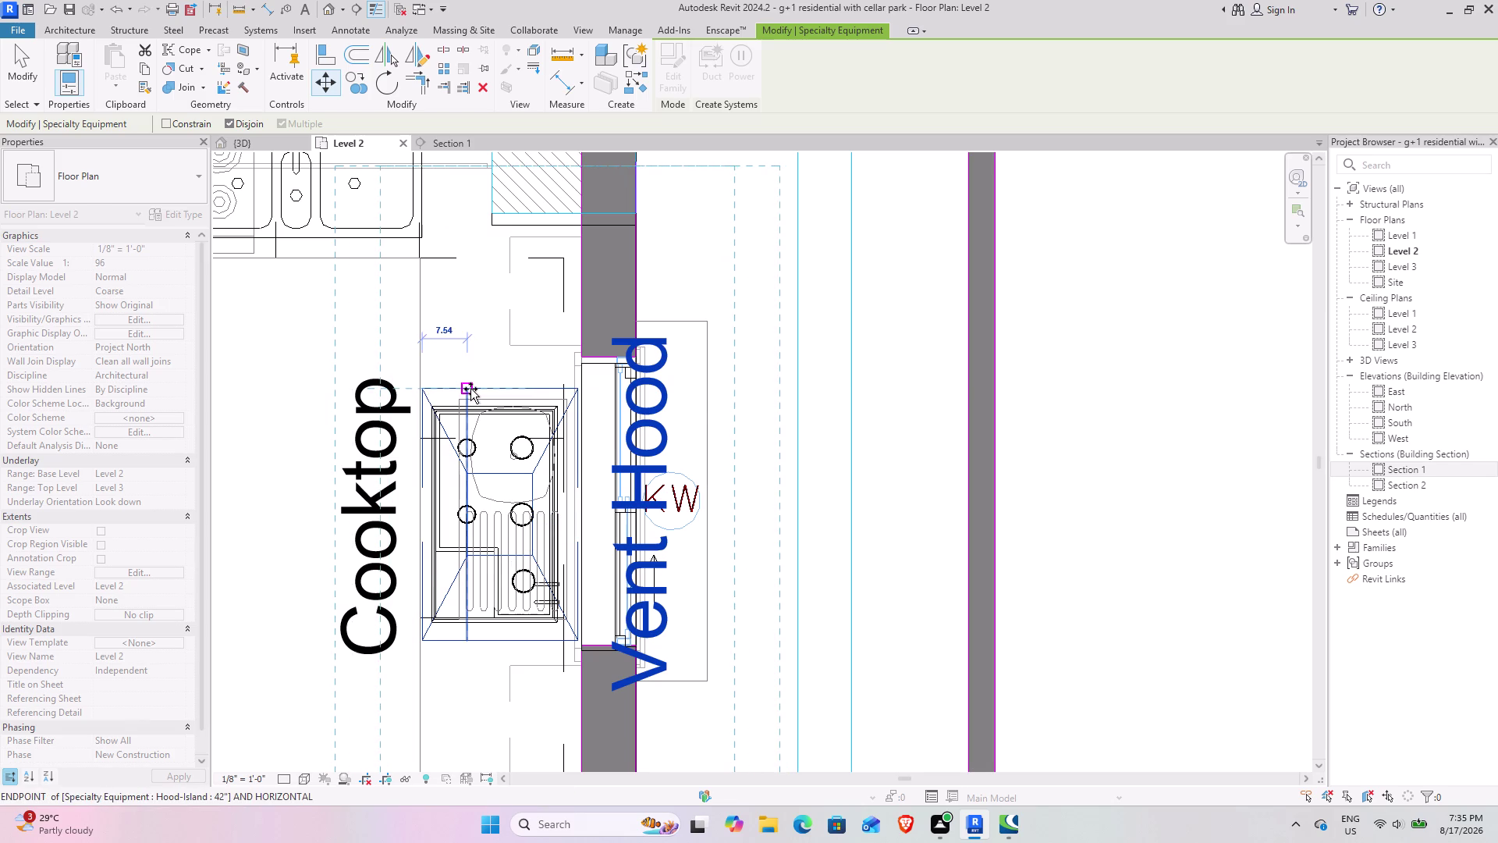
click(471, 389)
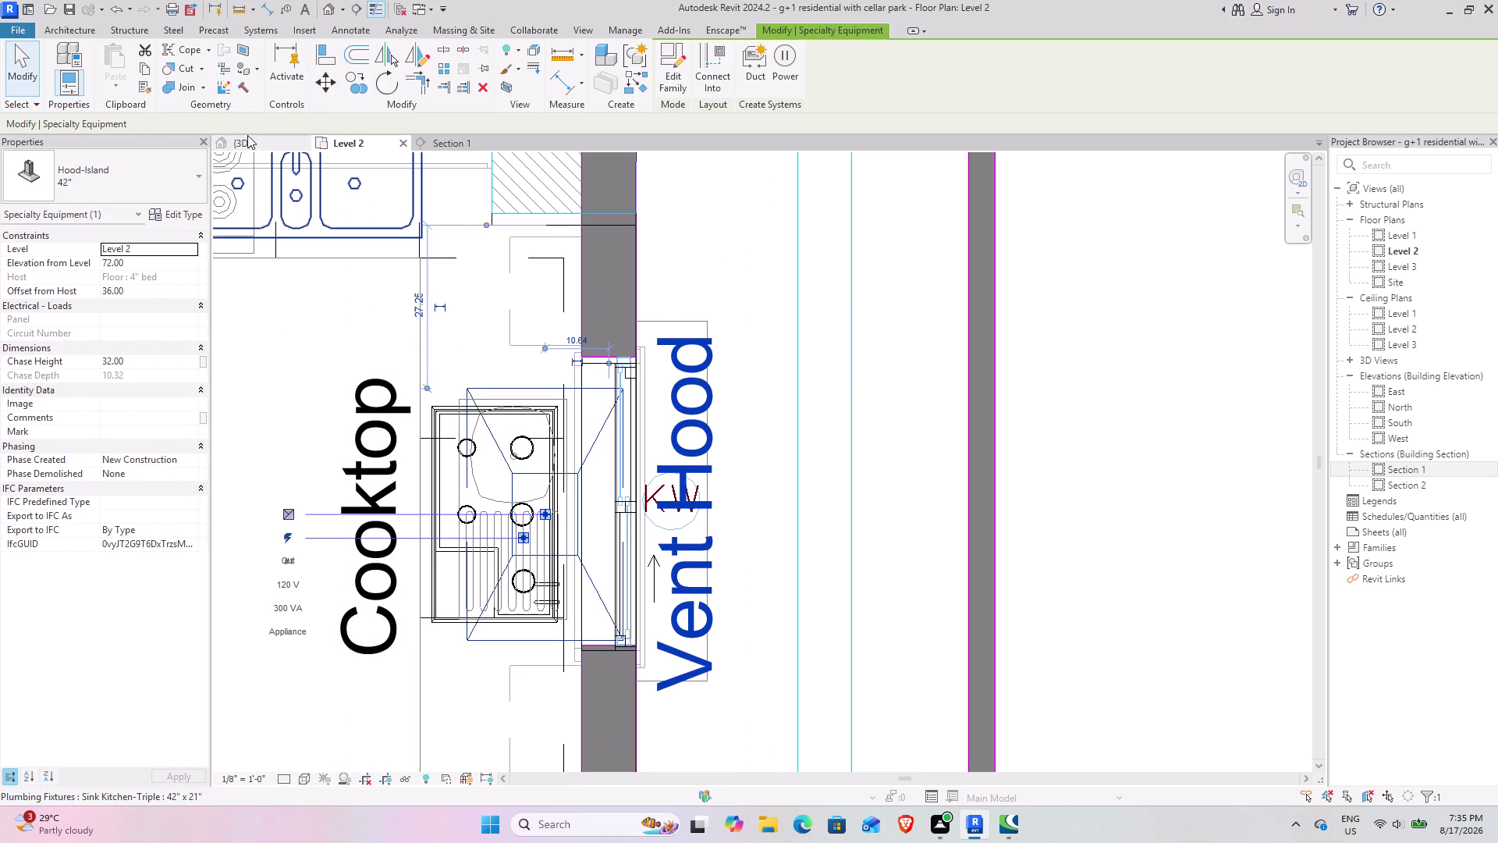
click(247, 135)
click(884, 355)
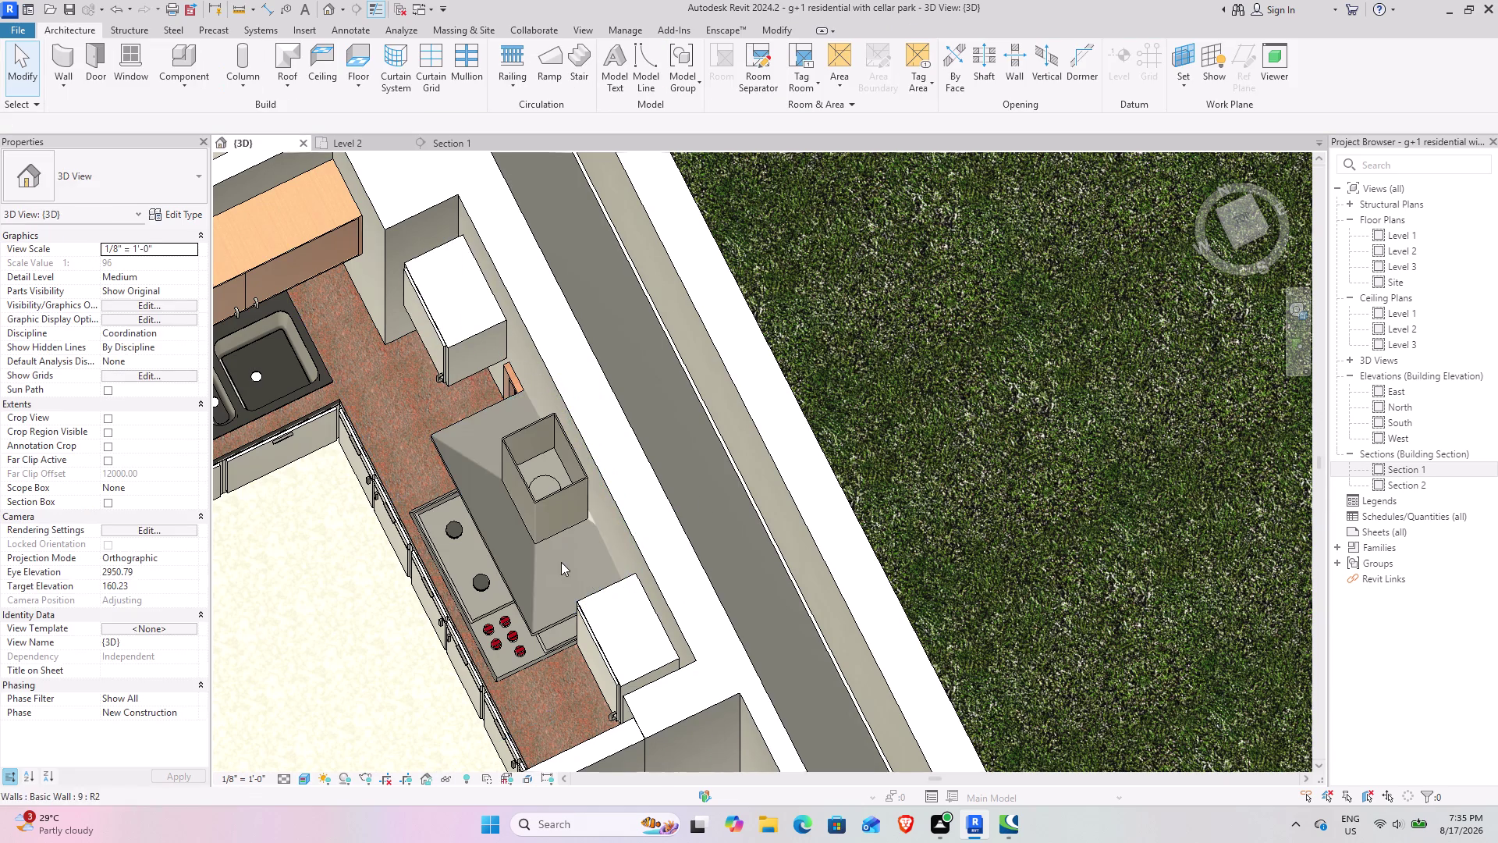
scroll(down, 3)
middle_drag(492, 554, 704, 258)
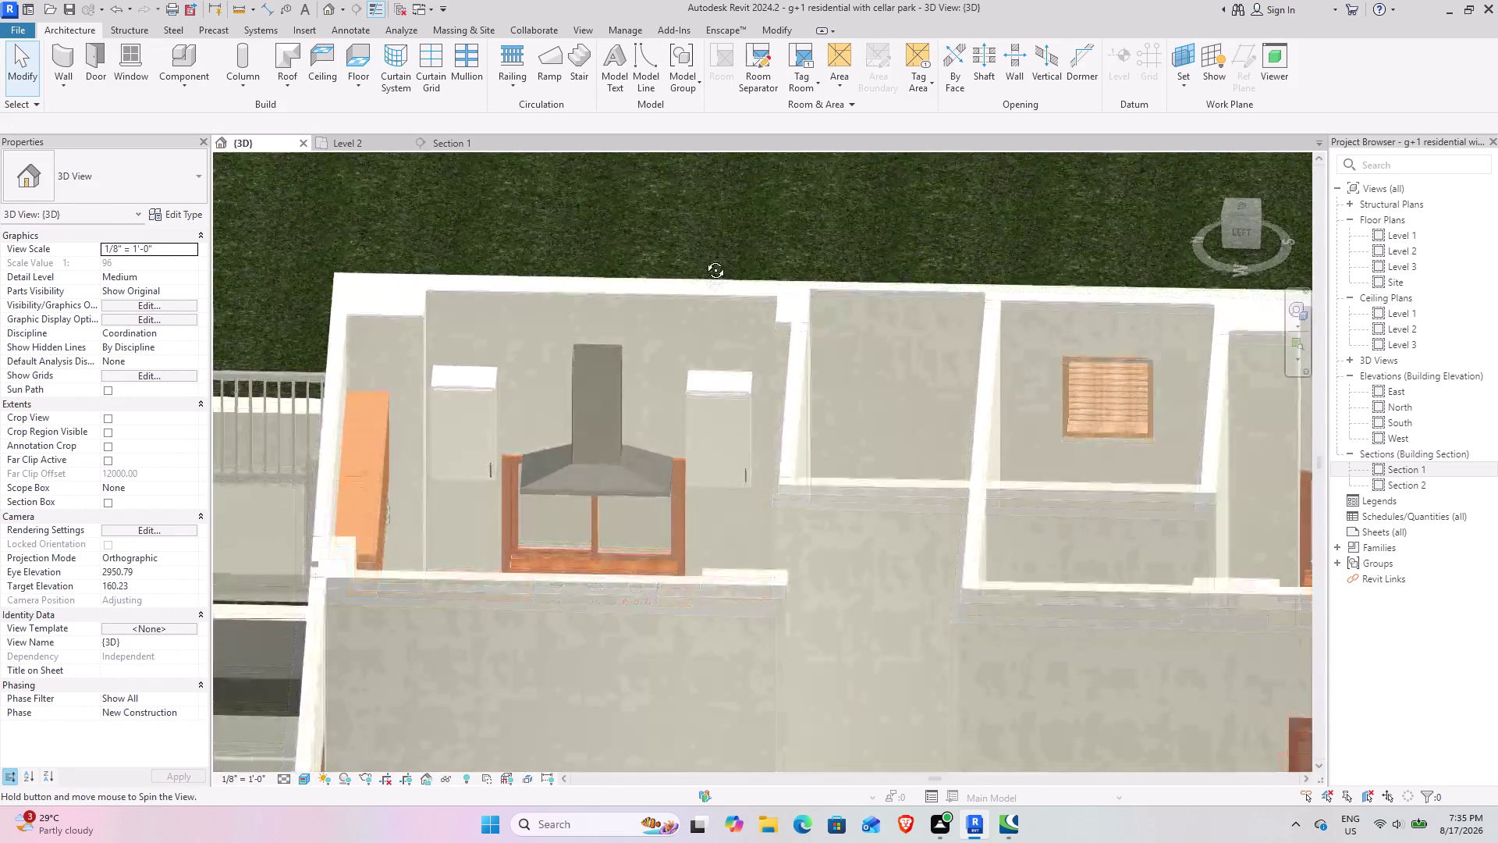
middle_drag(704, 258, 521, 405)
middle_drag(415, 448, 563, 381)
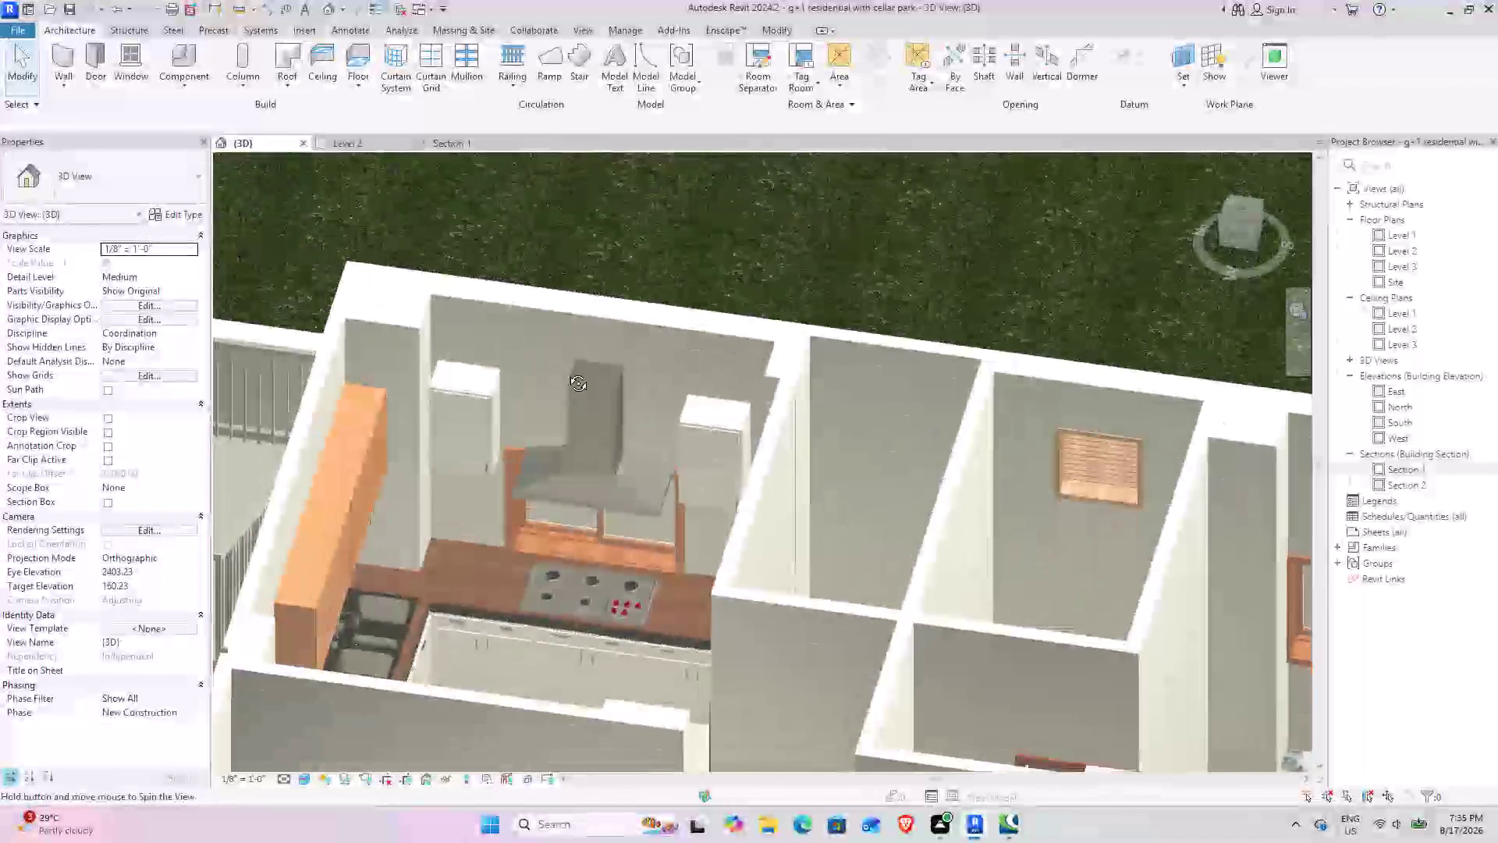
middle_drag(563, 381, 545, 460)
scroll(up, 3)
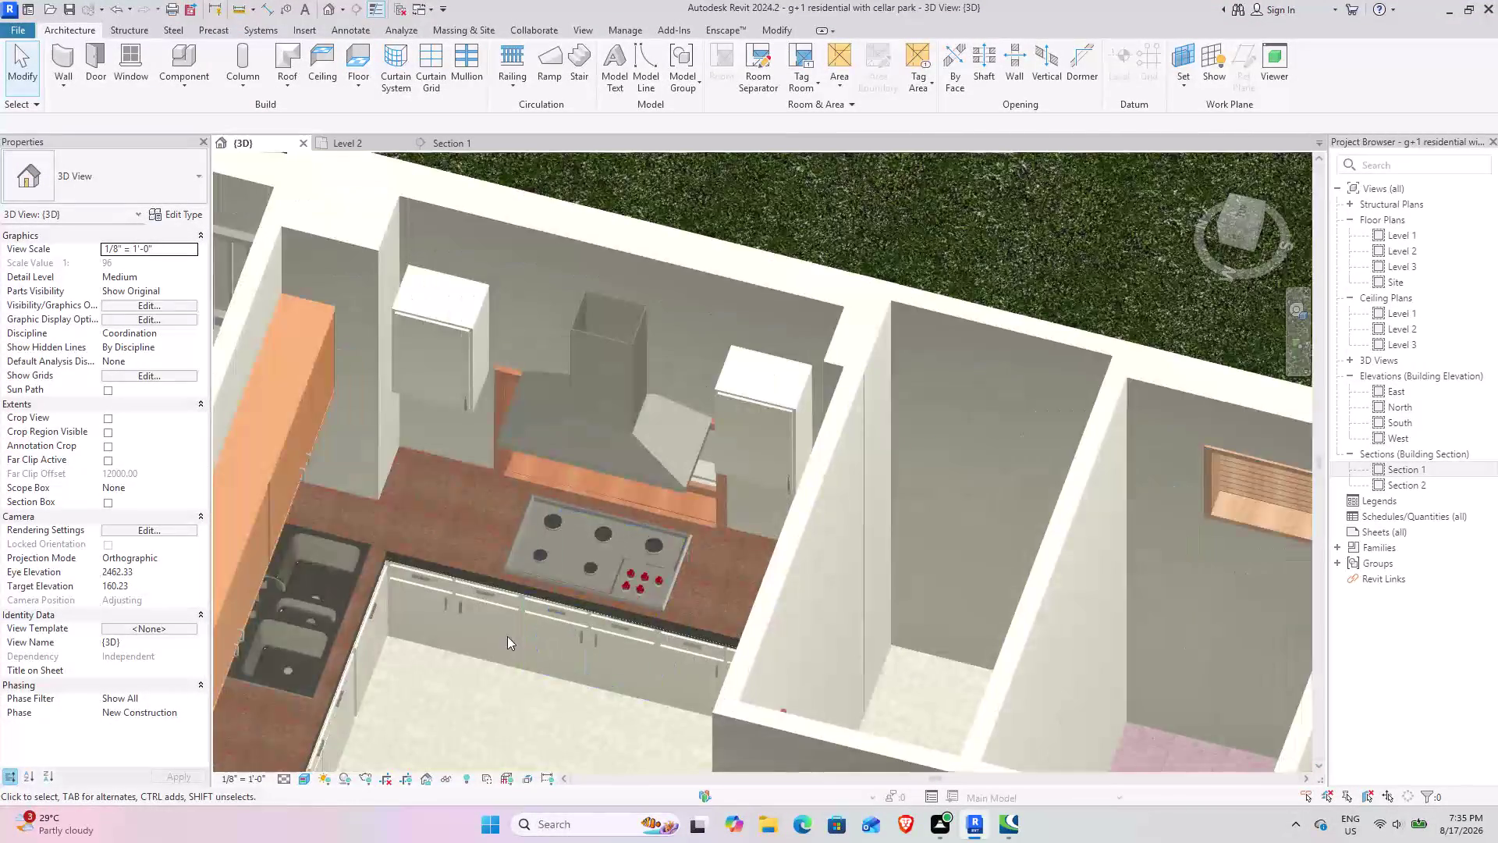
middle_drag(496, 609, 502, 417)
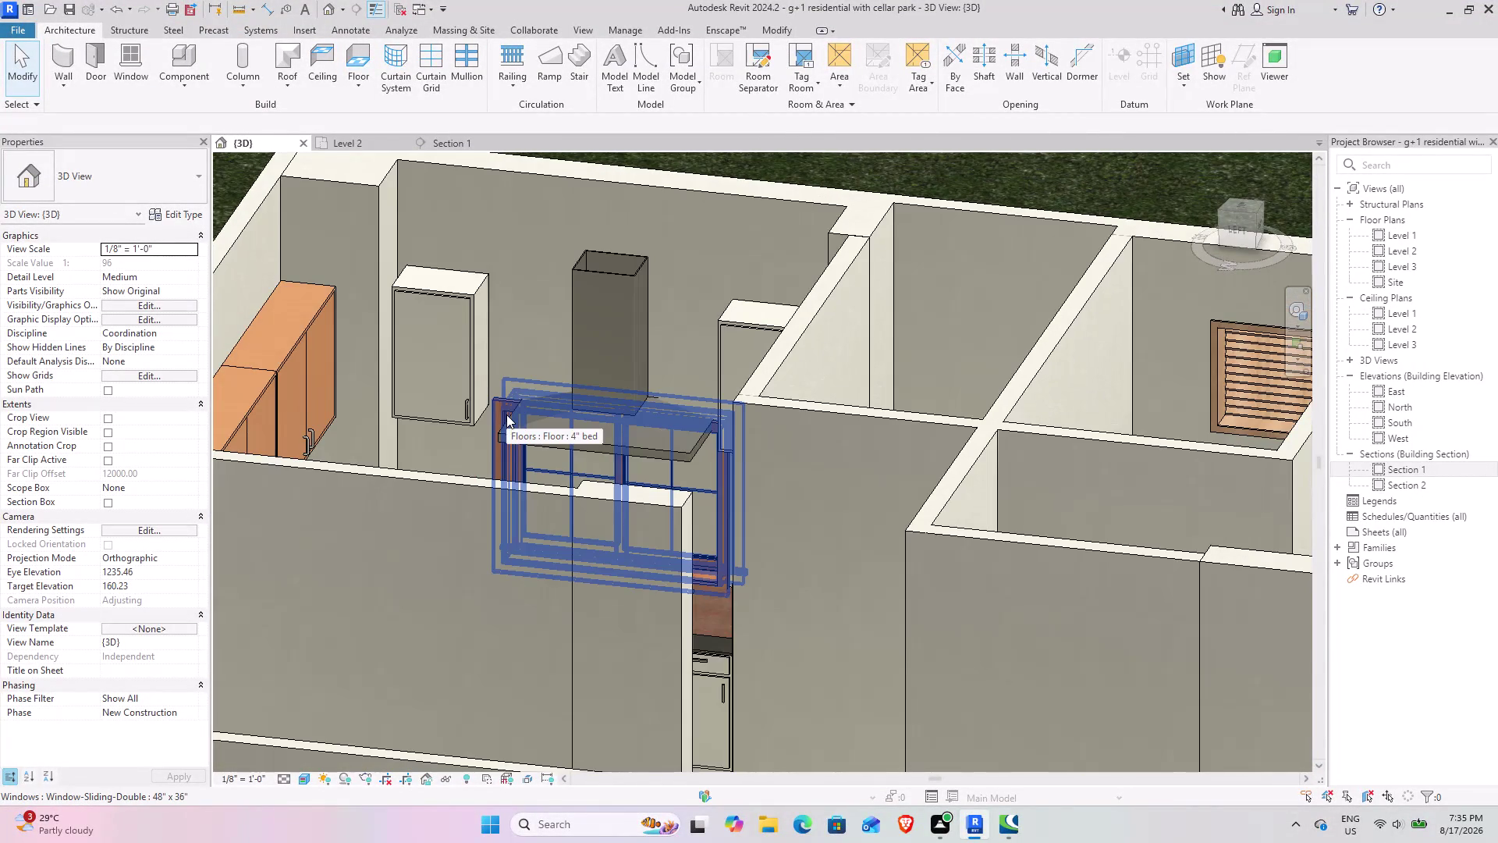
scroll(up, 3)
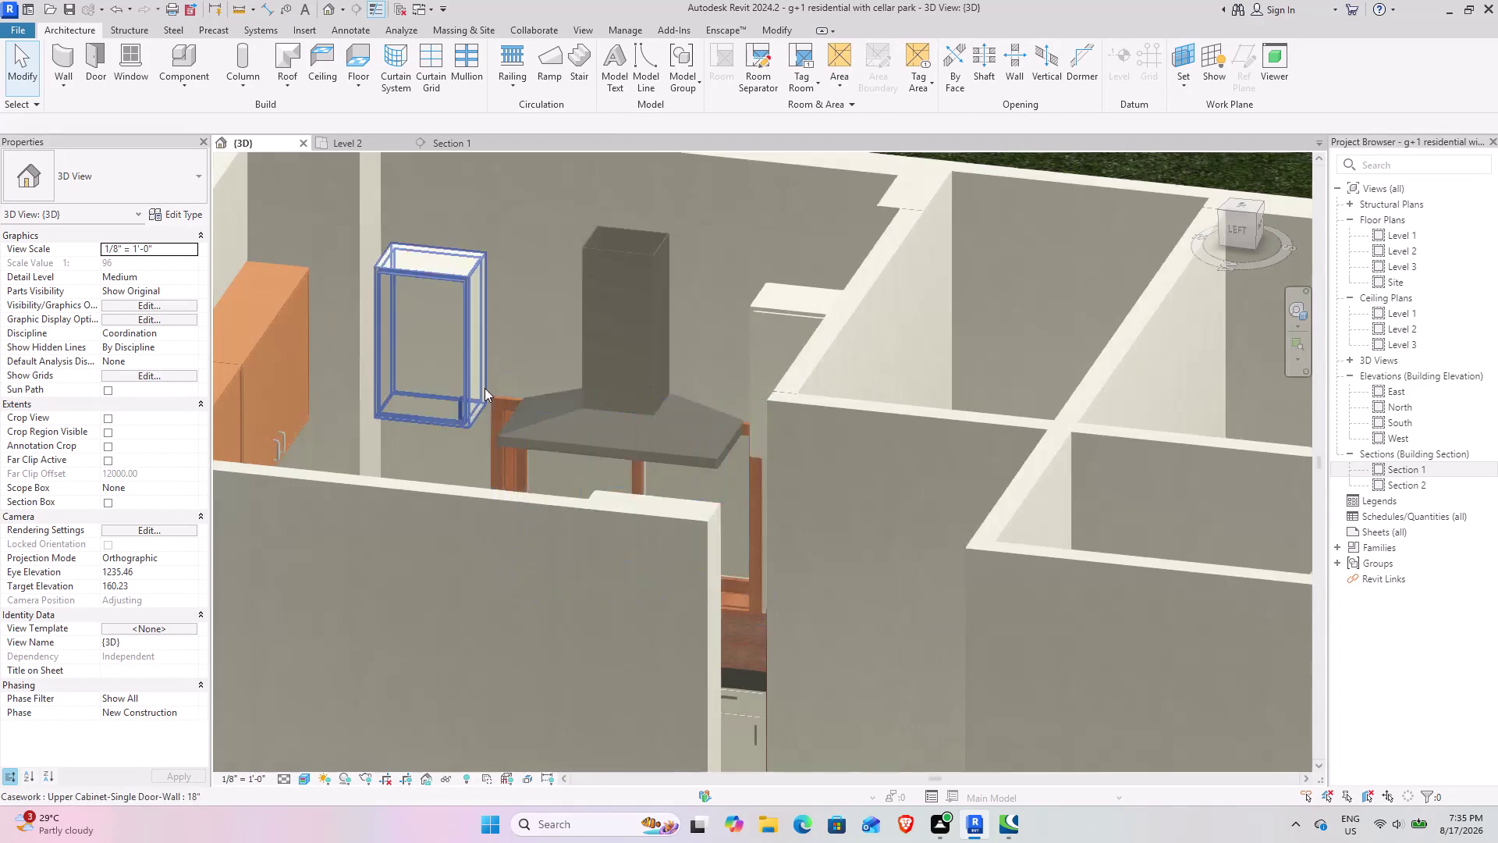
scroll(down, 3)
middle_drag(564, 486, 425, 585)
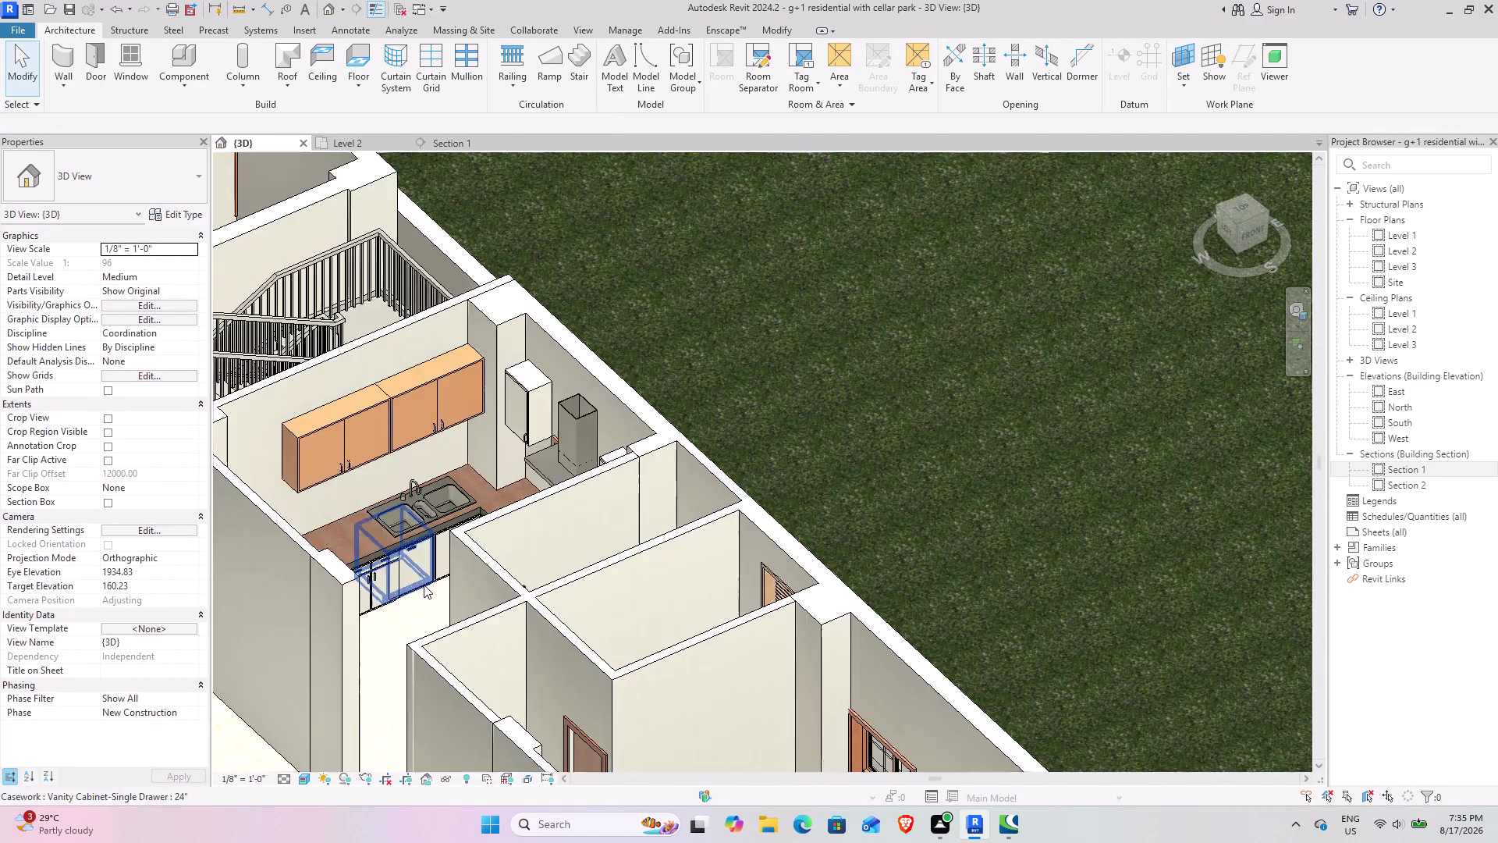
middle_drag(443, 584, 664, 494)
middle_drag(618, 506, 541, 619)
middle_drag(440, 549, 291, 450)
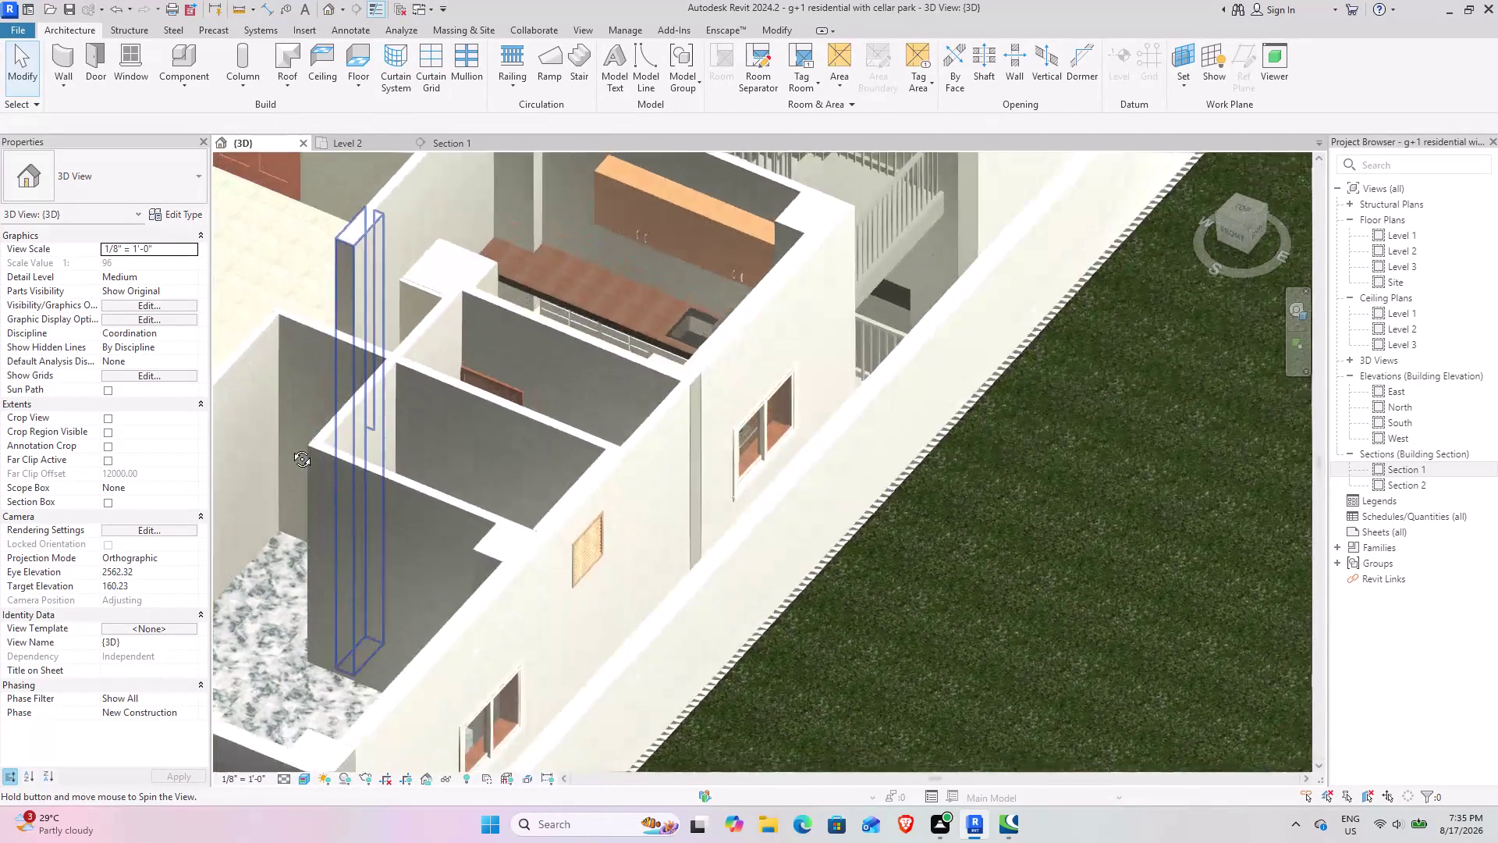
middle_drag(290, 450, 596, 701)
scroll(down, 3)
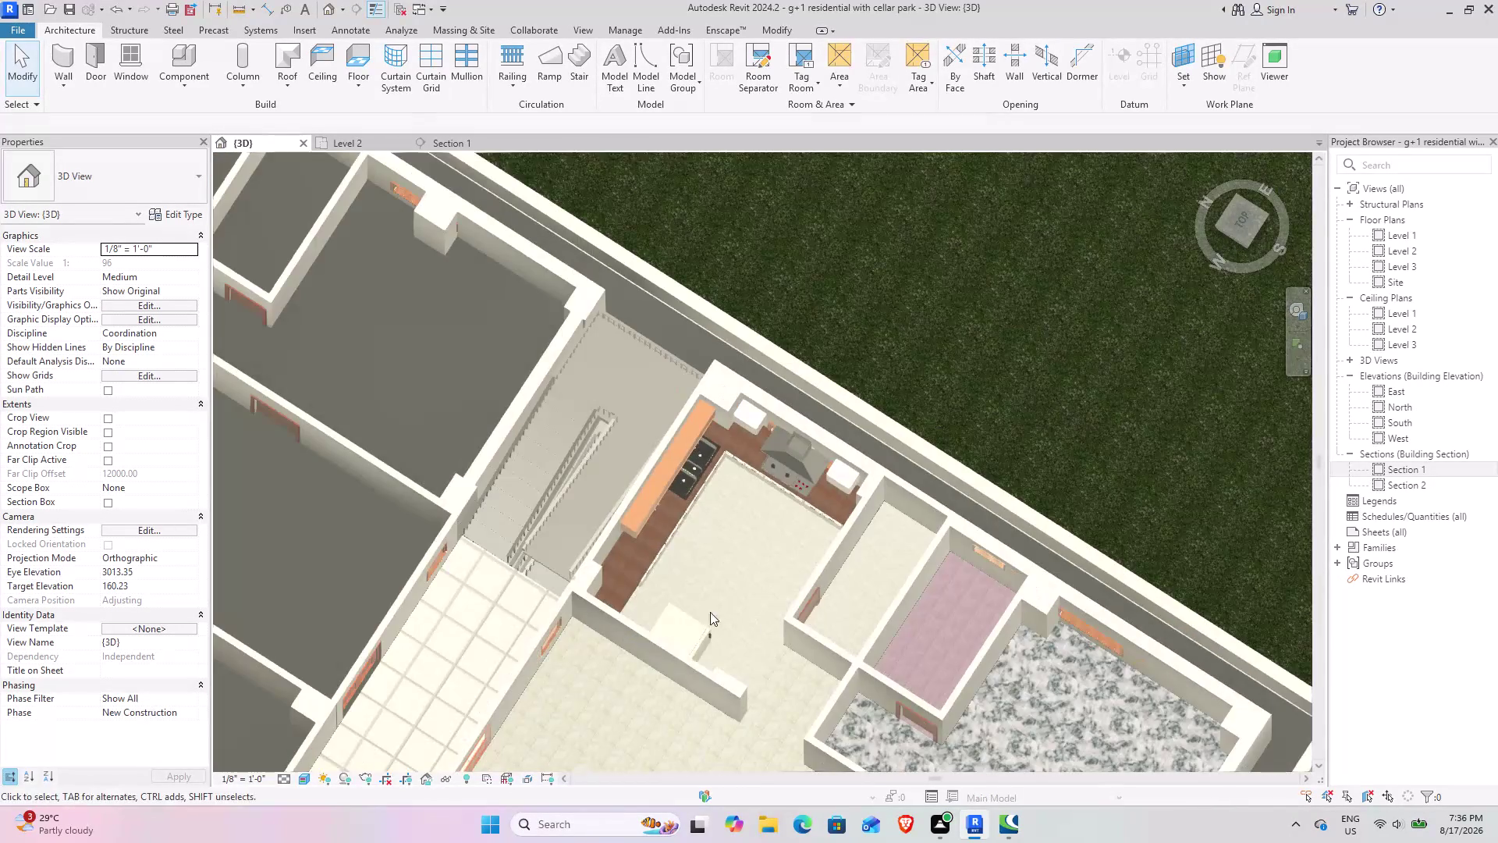
middle_drag(671, 611, 522, 444)
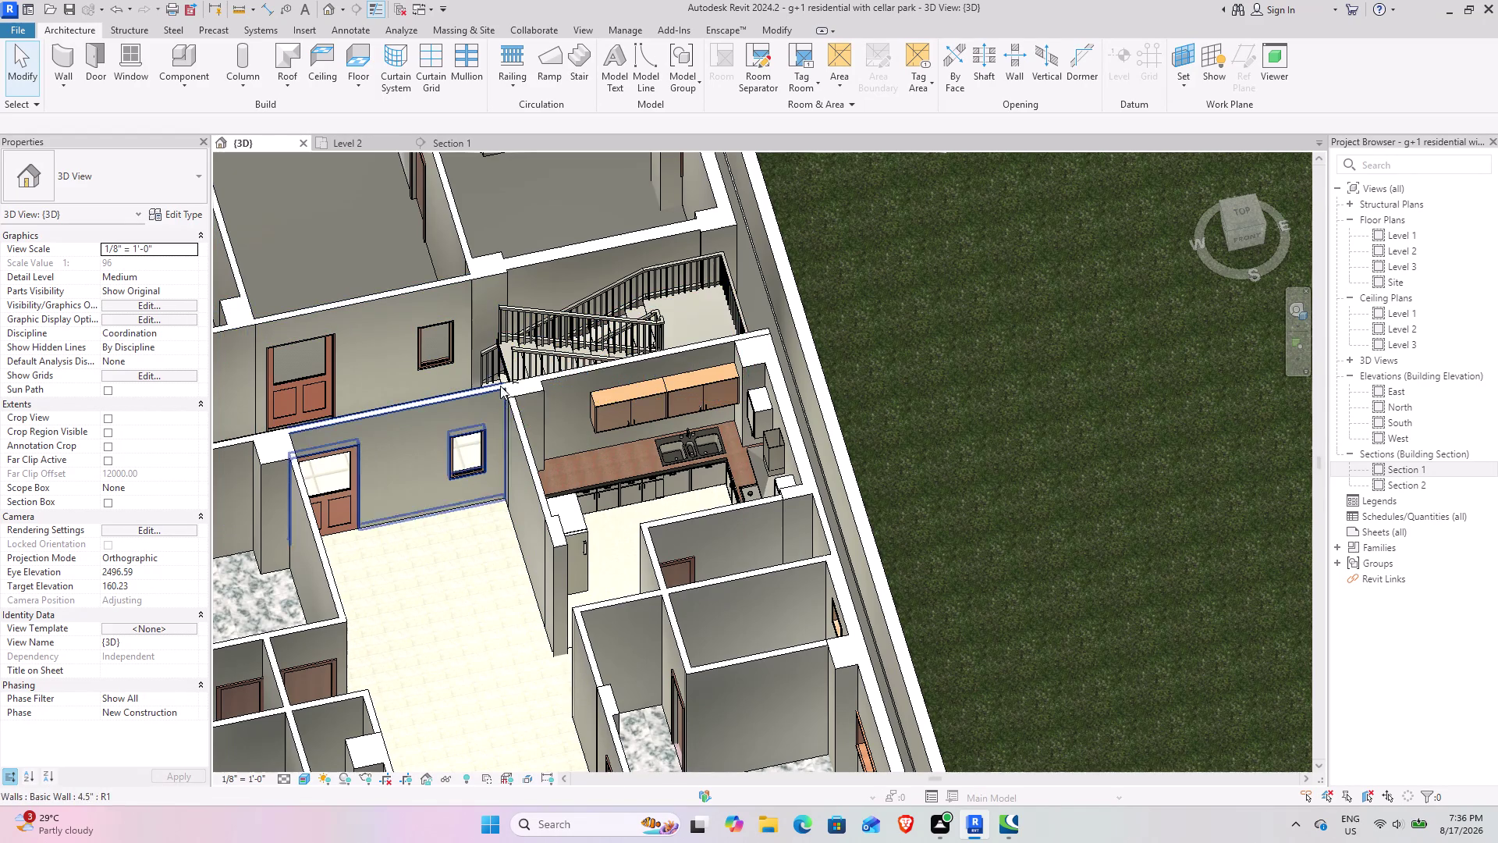
scroll(down, 3)
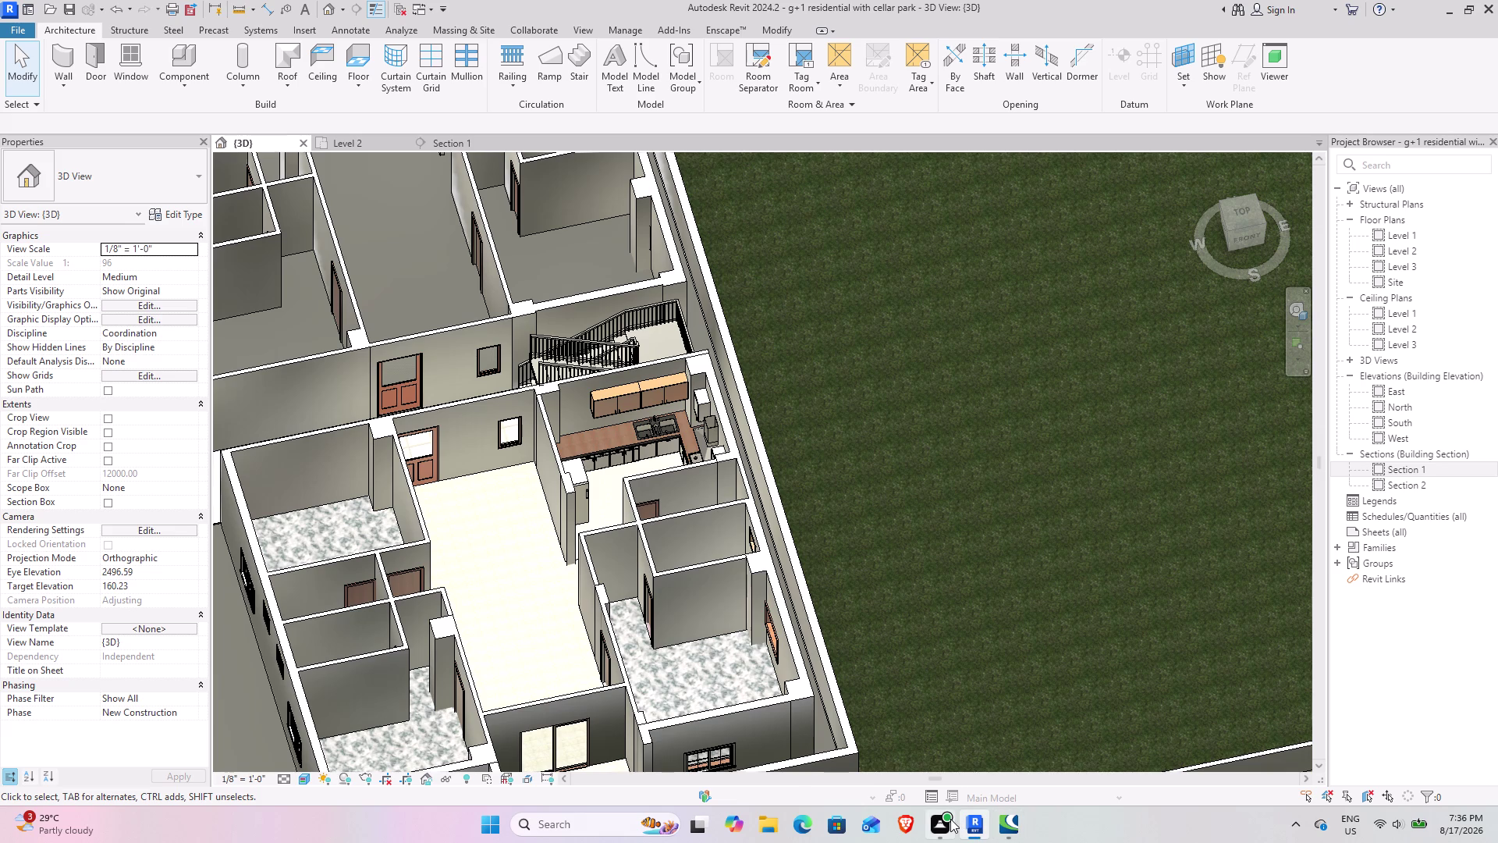